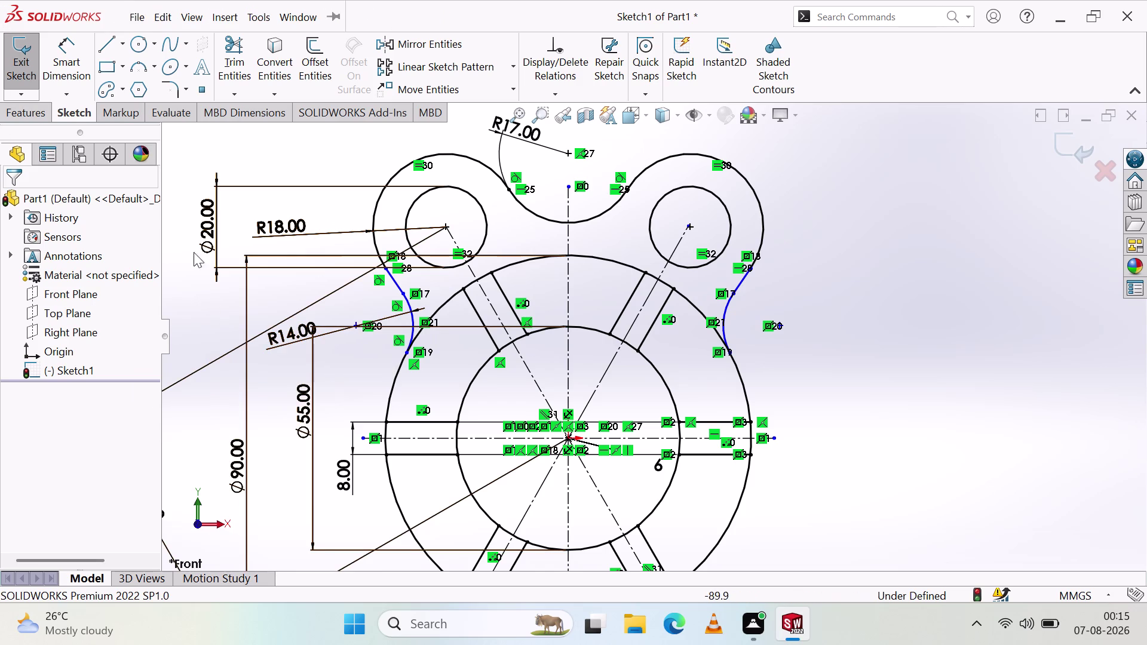
Draw a centerline from the left blend arc's upper end to the left bolt hole's edge.
click(123, 46)
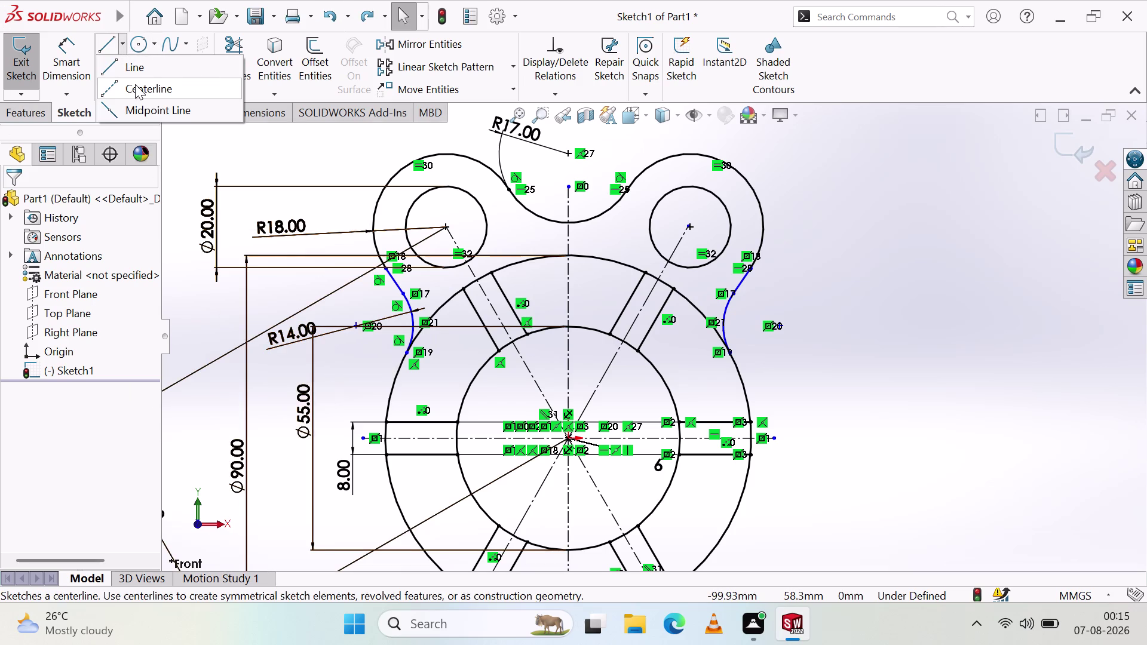
click(136, 85)
scroll(down, 3)
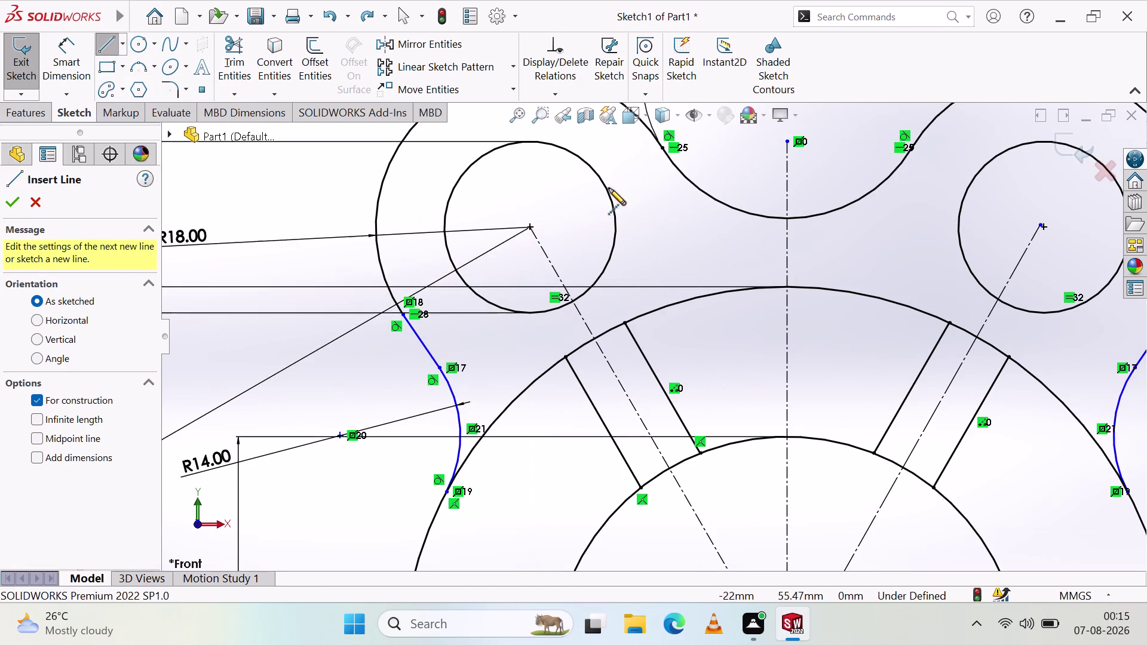
scroll(up, 3)
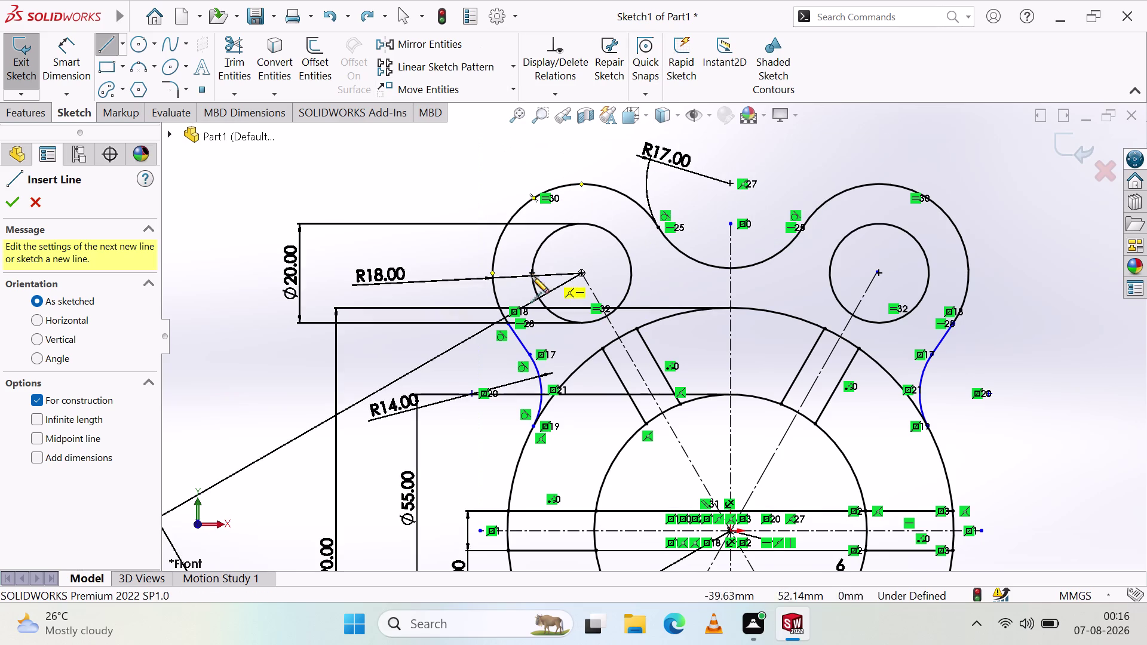
scroll(down, 3)
scroll(down, 3)
scroll(up, 3)
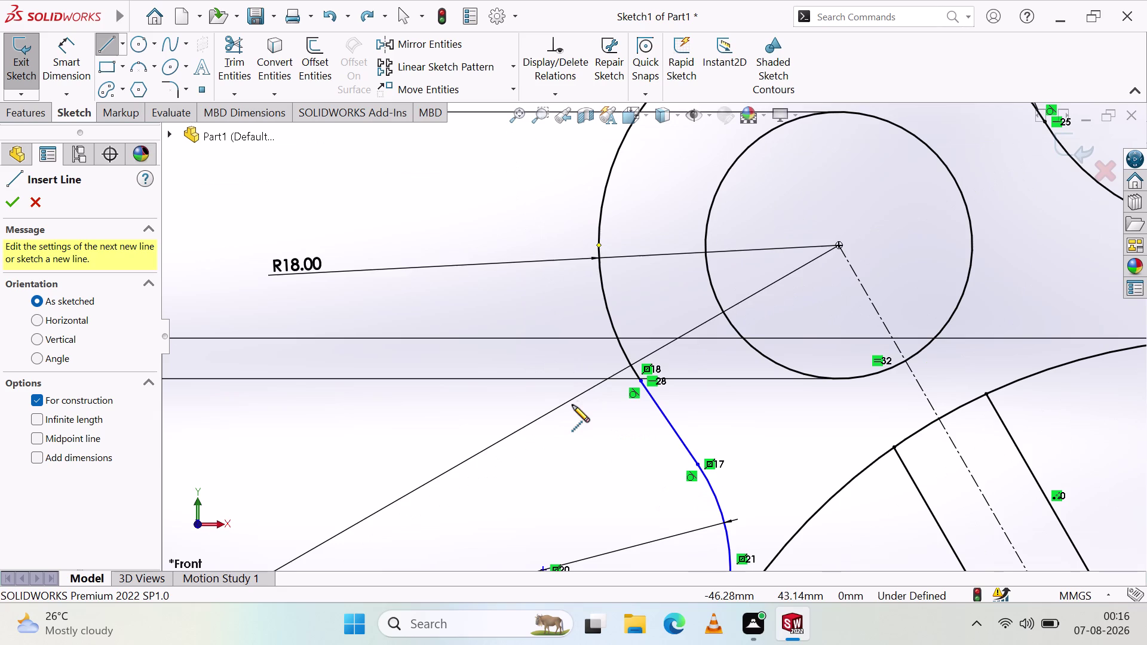
click(630, 363)
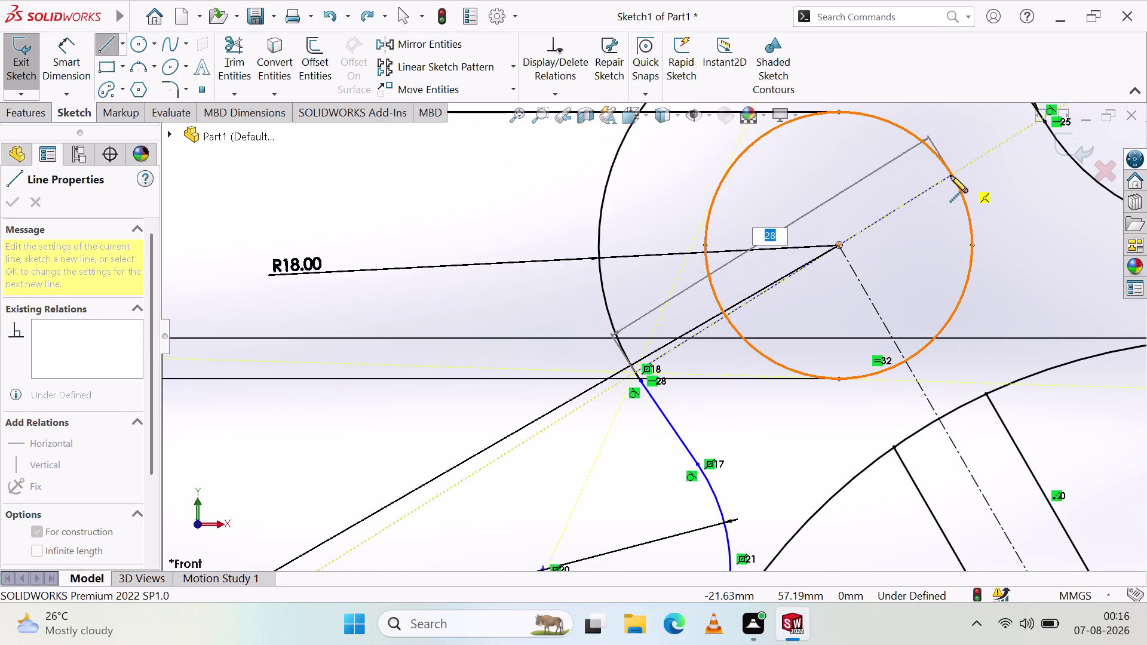
click(951, 173)
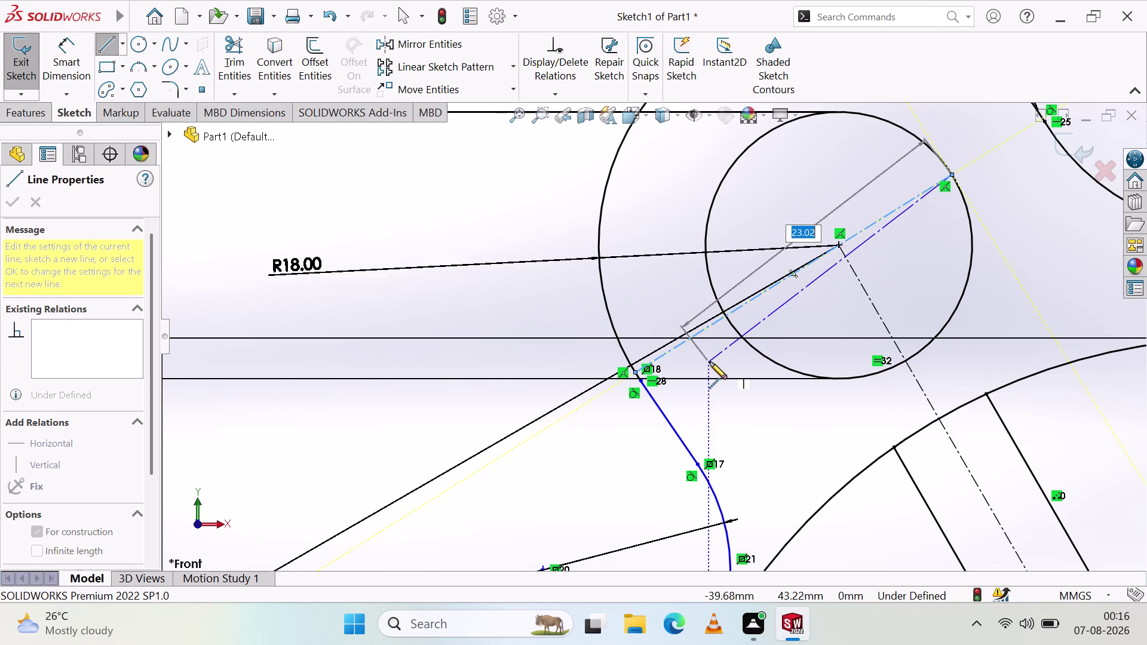
key(Escape)
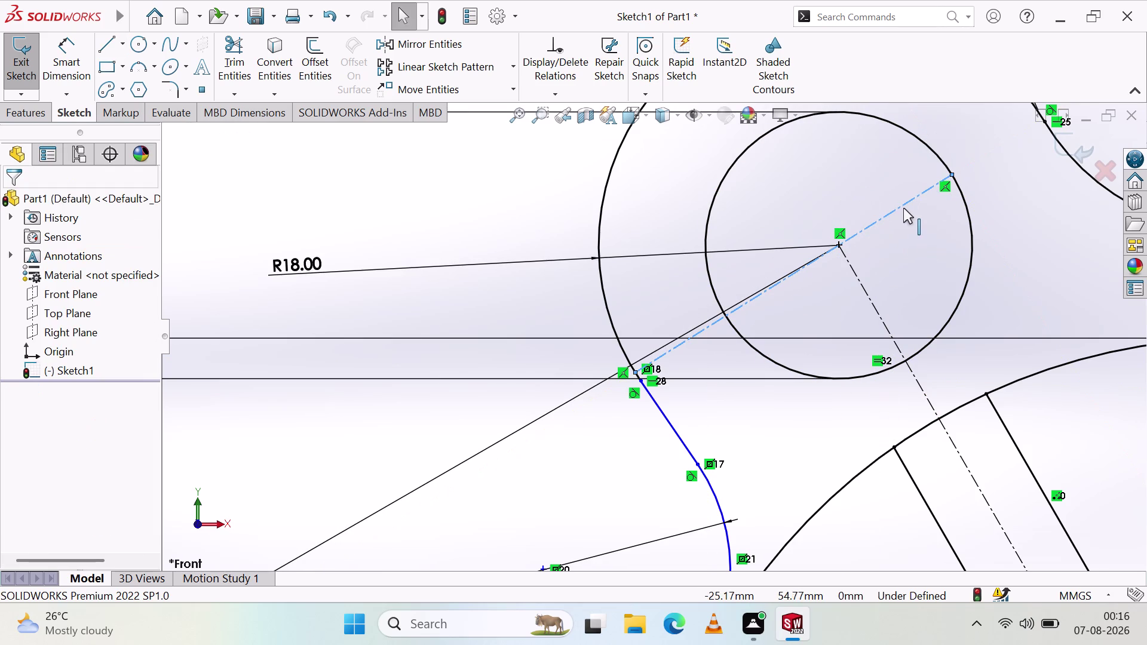
Delete the construction line just drawn through the left bolt hole.
click(902, 203)
key(Delete)
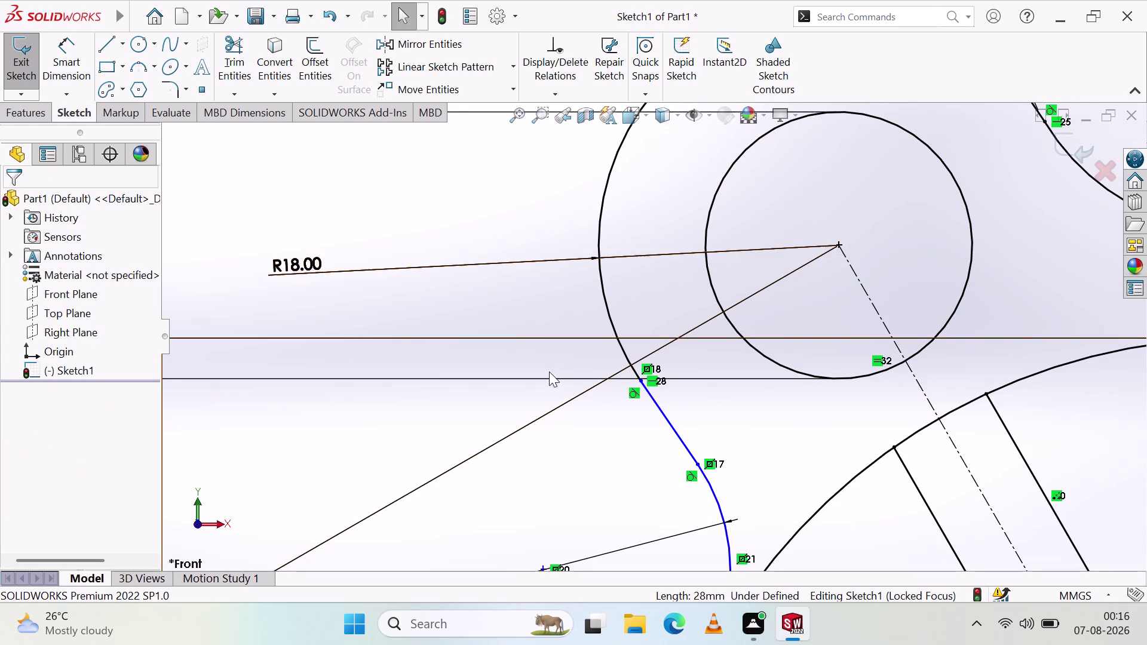
scroll(up, 3)
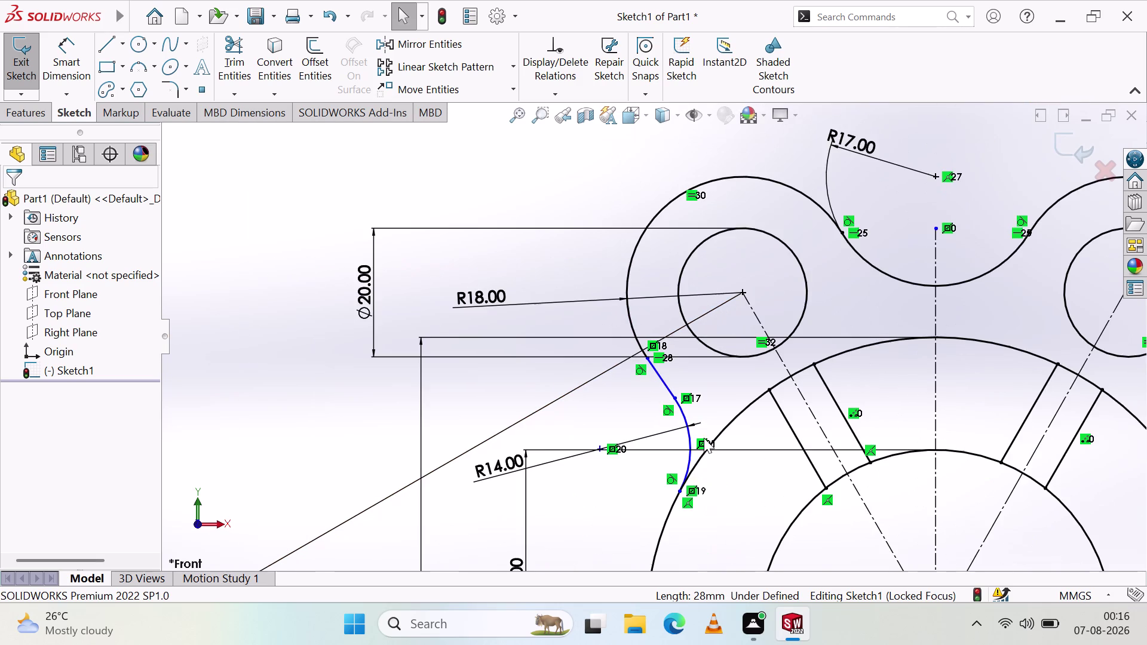
scroll(down, 3)
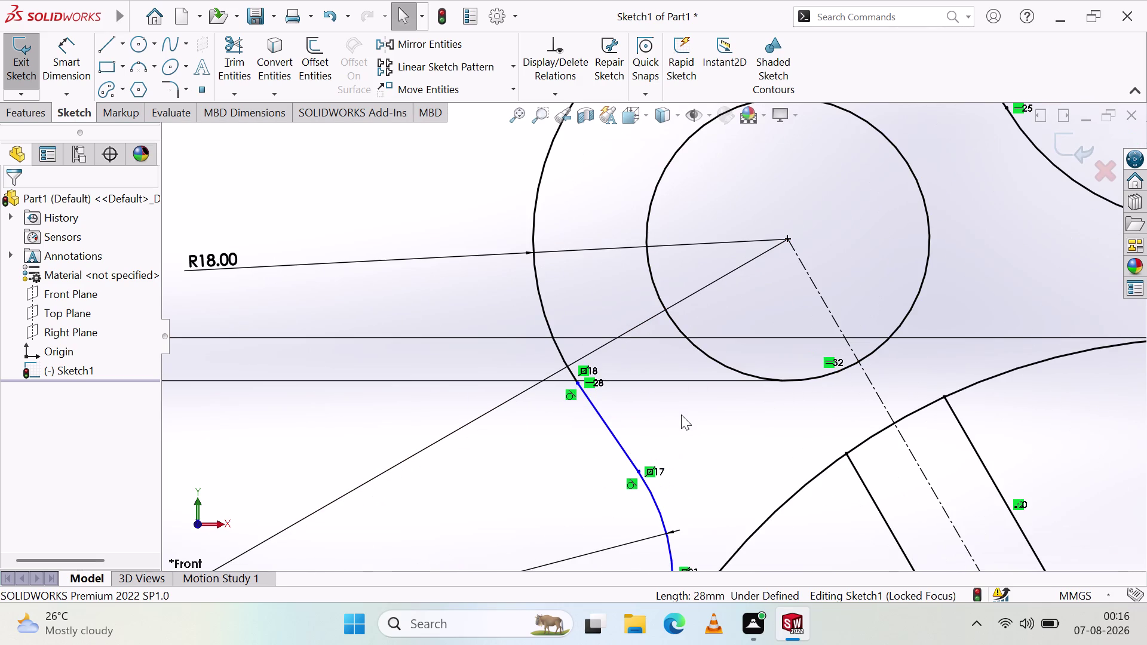
Select the blend arc and its tangent lines to check their existing tangent relation.
drag(675, 411, 419, 510)
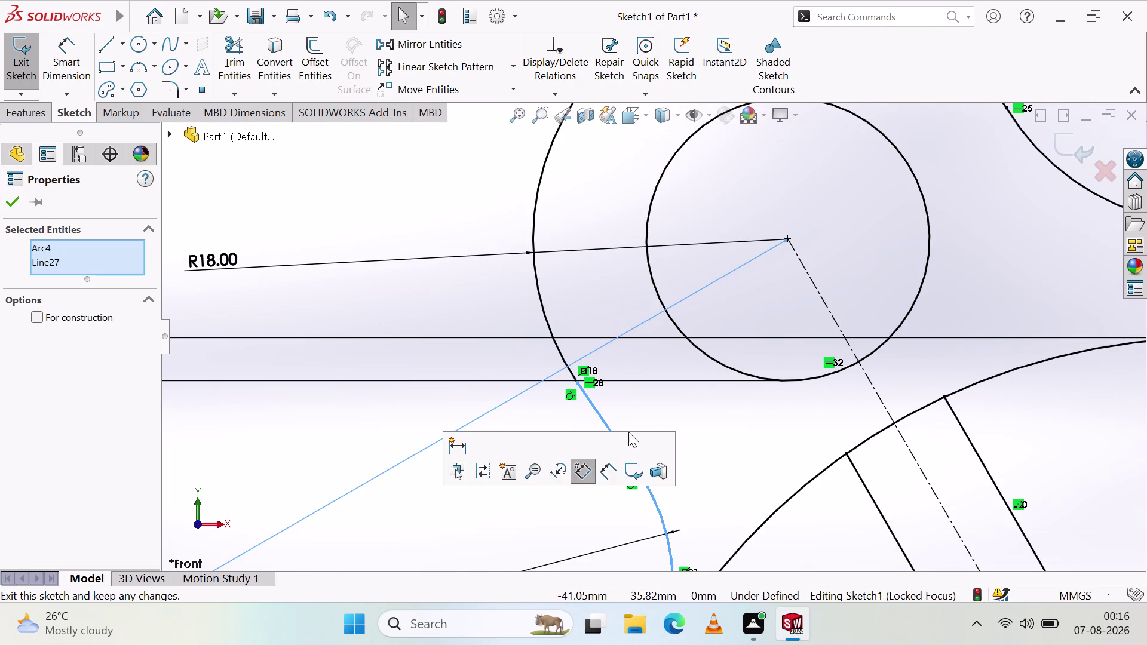
scroll(up, 3)
right_click(582, 402)
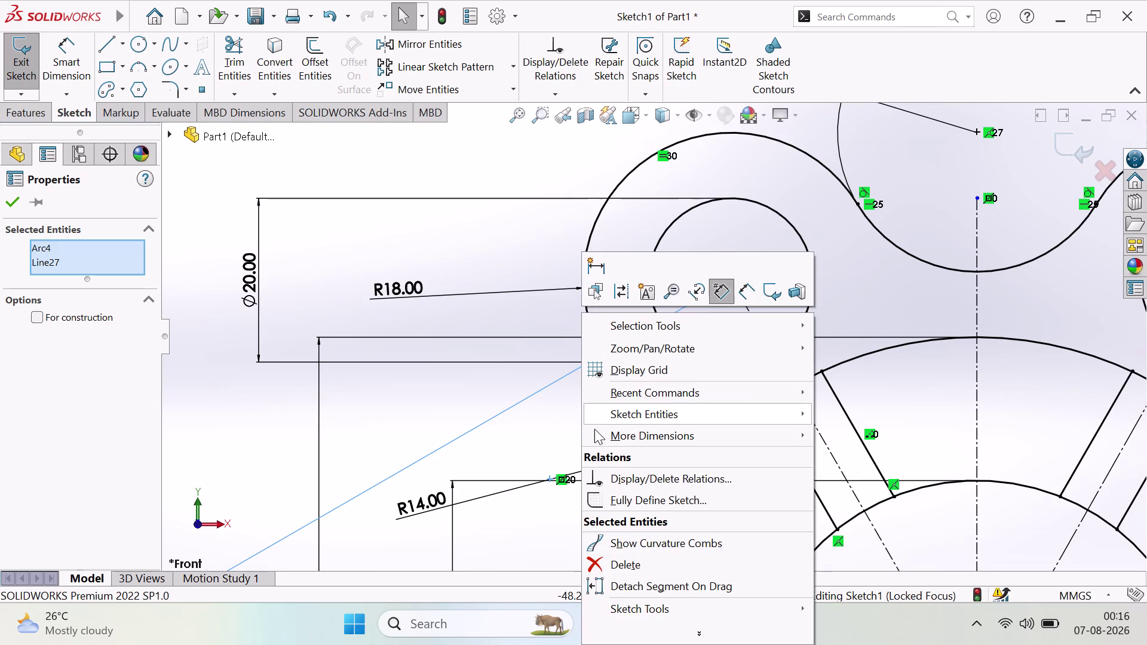
click(453, 369)
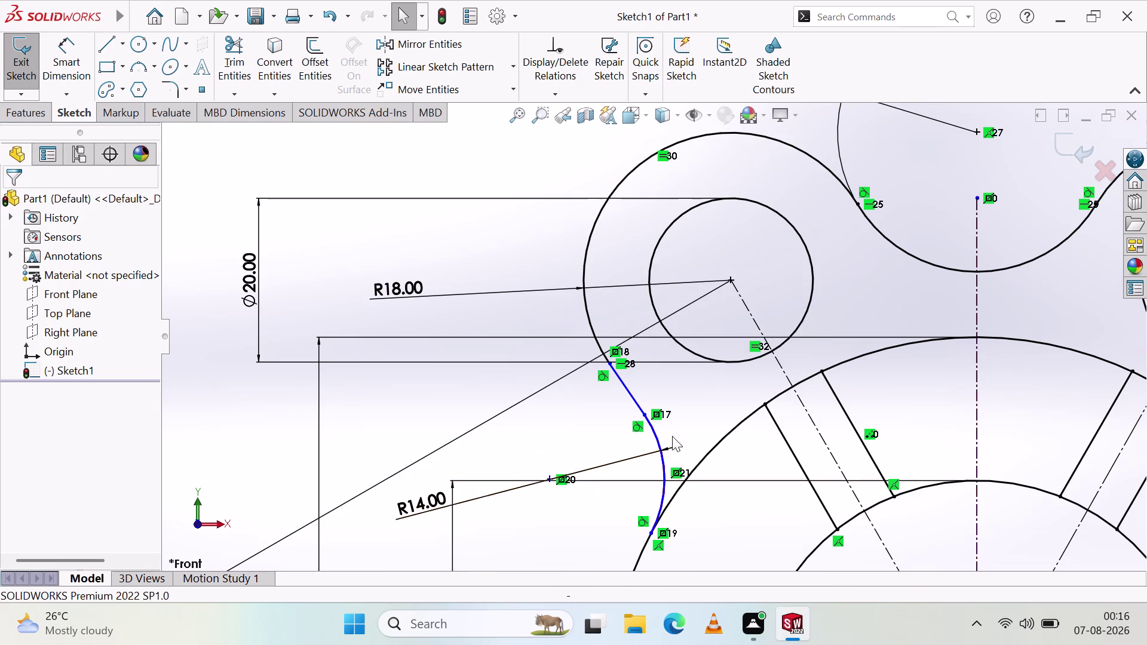
click(634, 401)
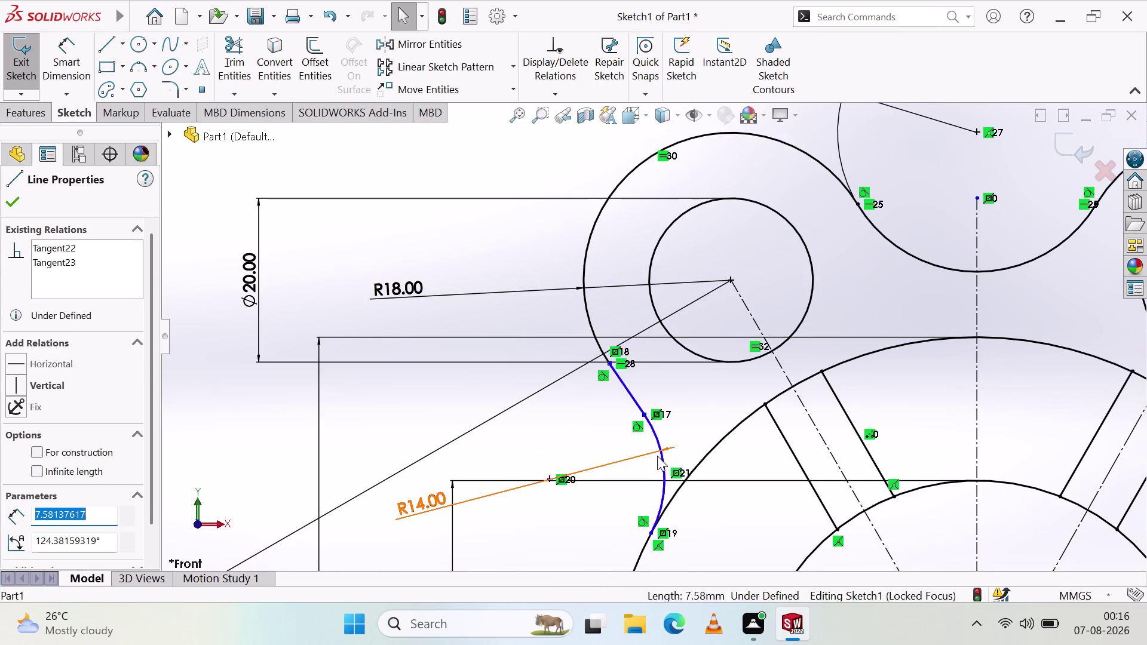
click(661, 465)
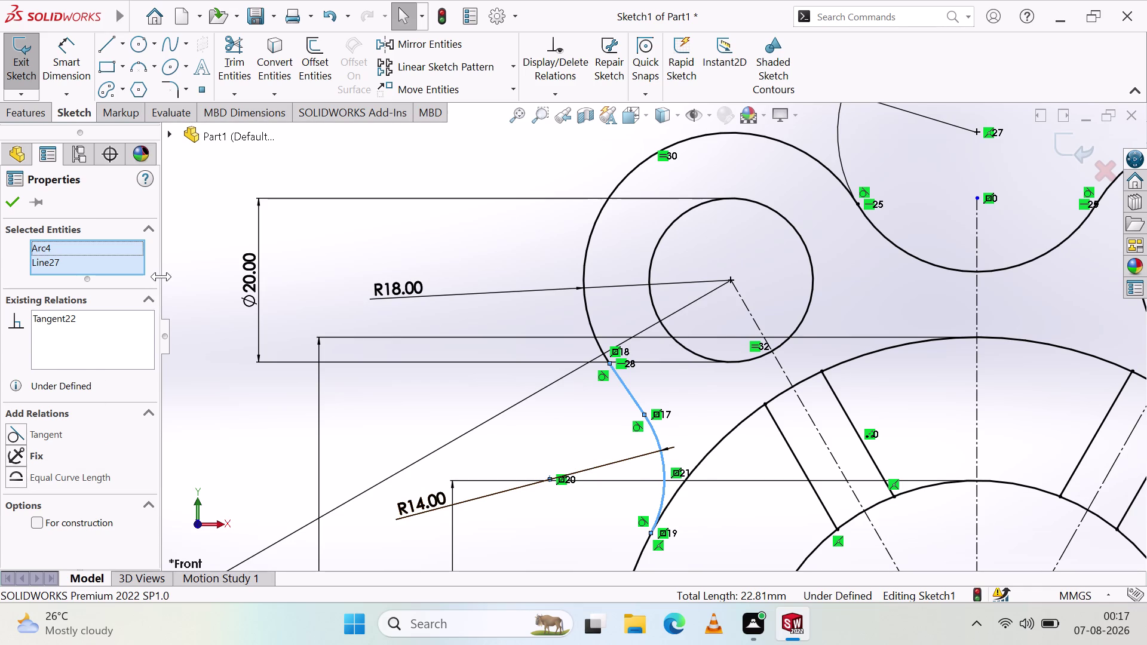
key(Escape)
key(Escape)
key(Escape)
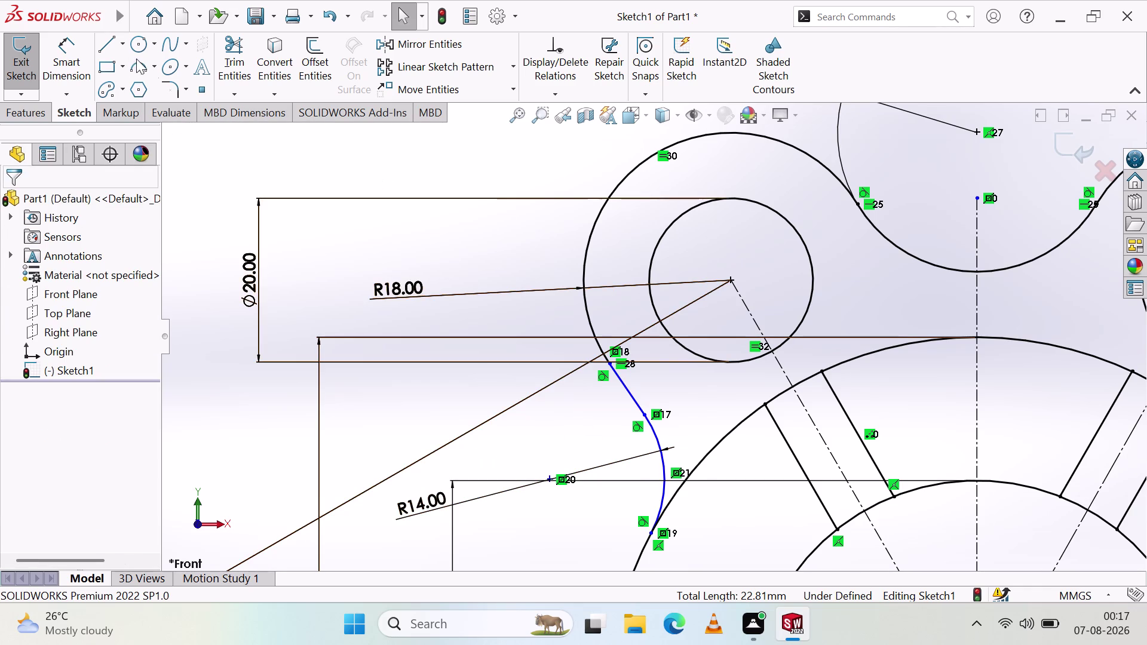
click(123, 46)
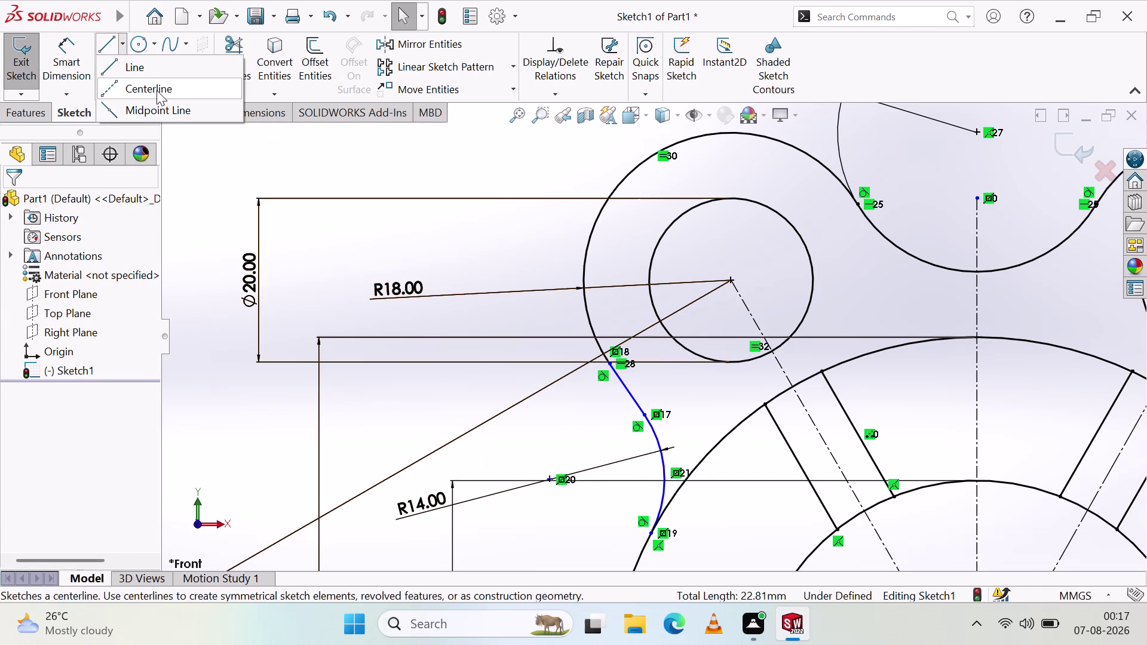
Draw a centerline from the left boss centre to where the two outer arcs meet.
click(157, 91)
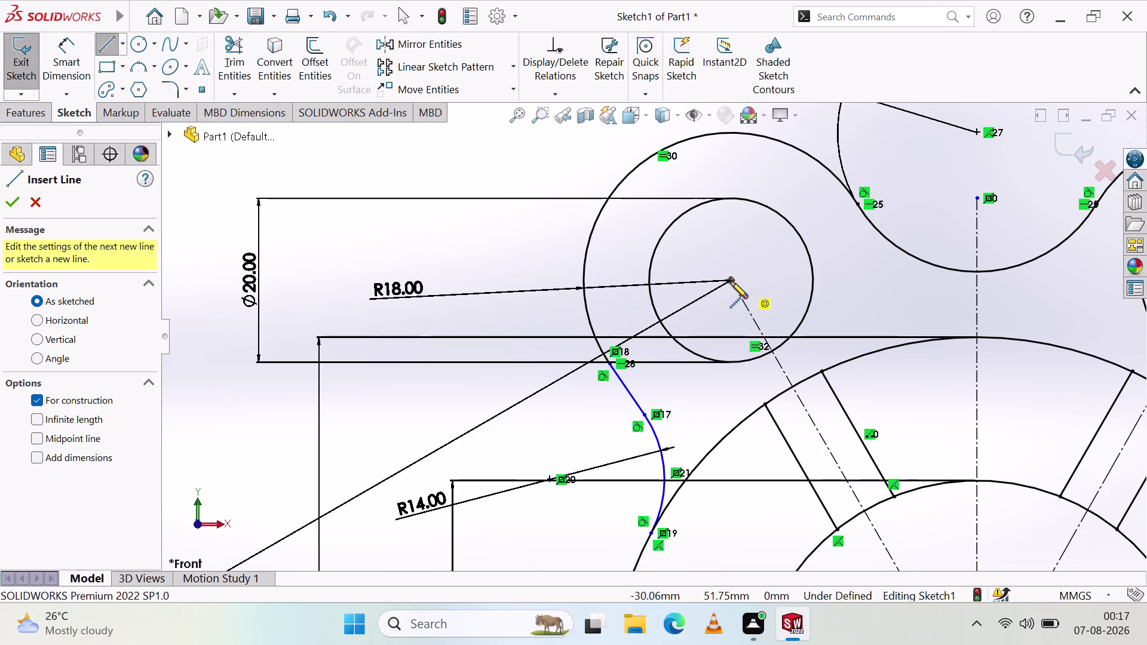
click(731, 281)
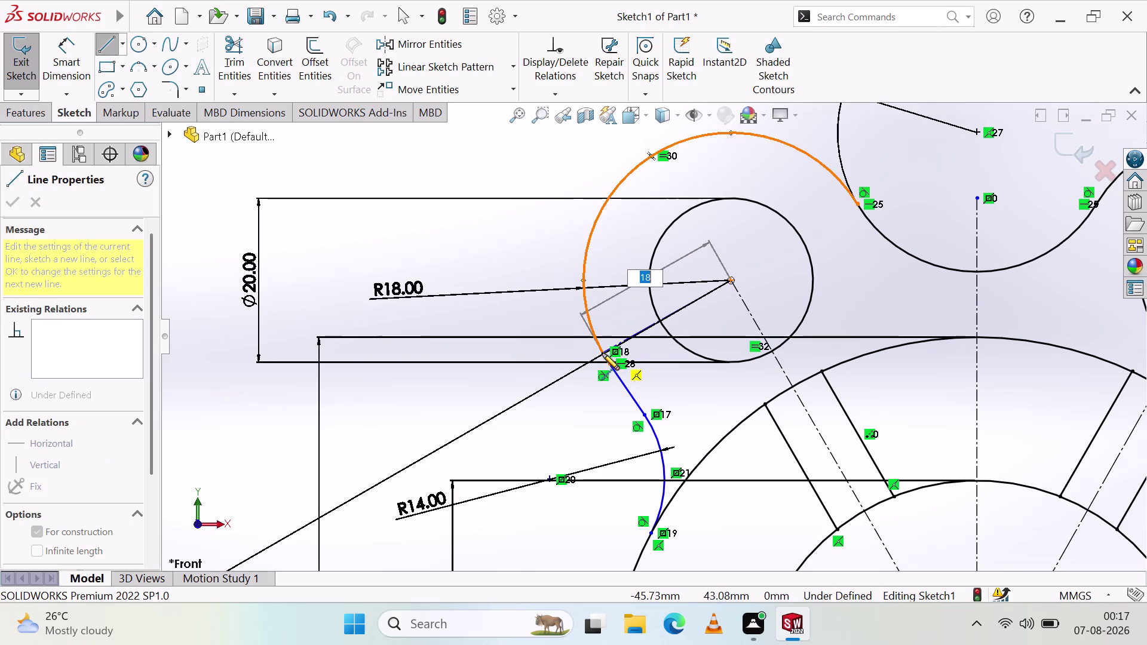
click(857, 204)
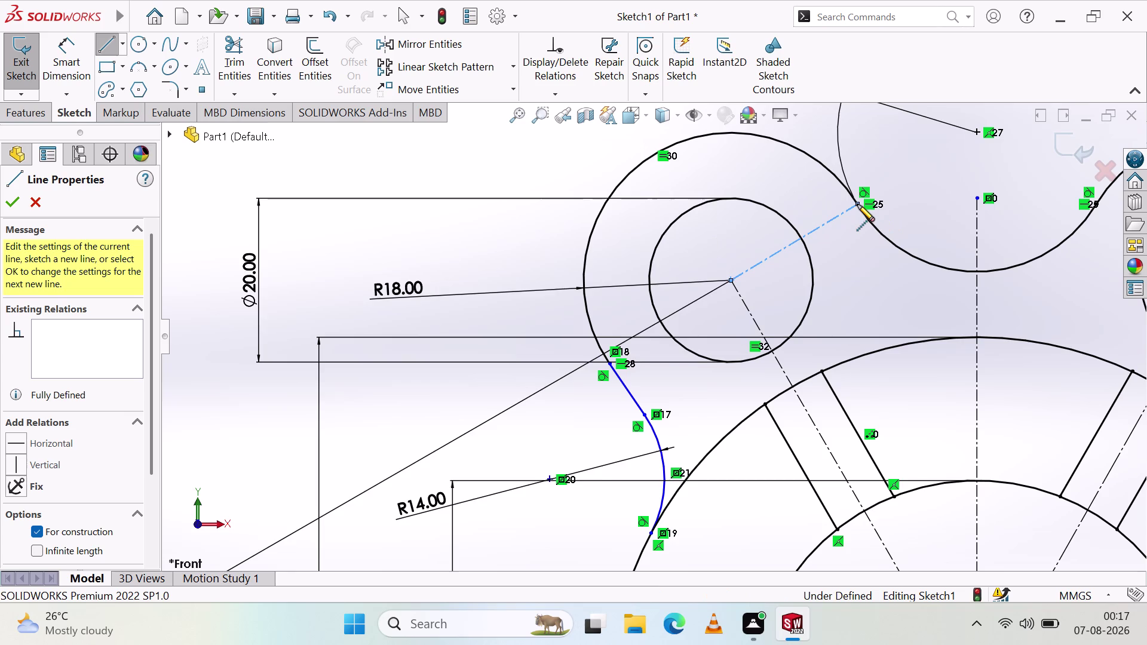
key(Escape)
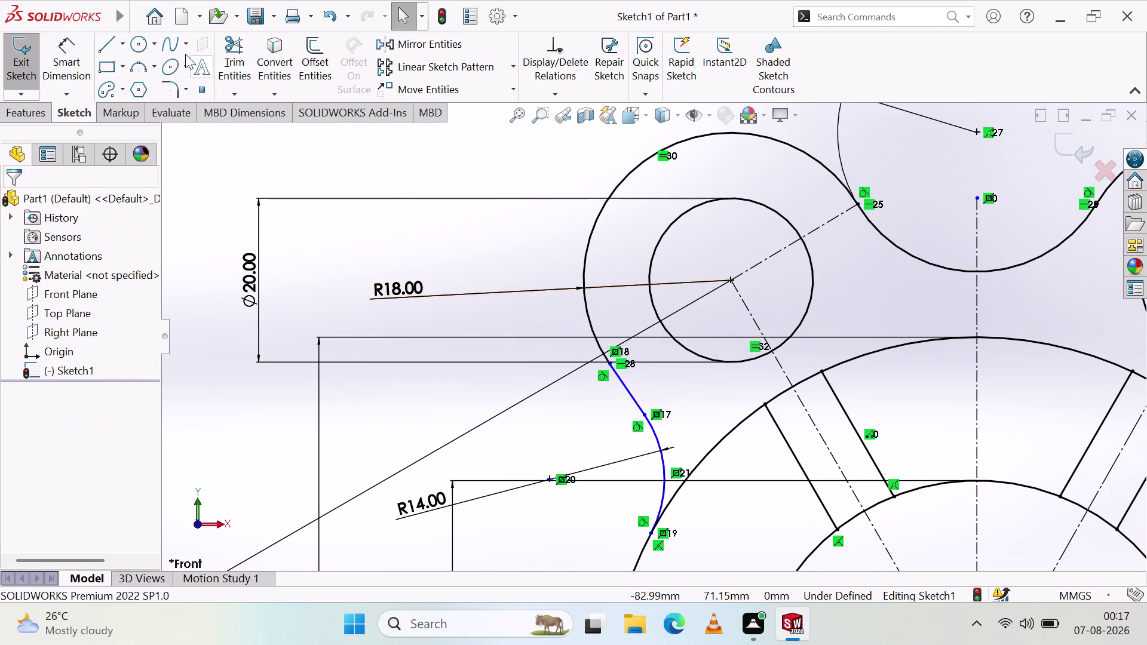
Draw a second centerline from the boss centre down-left to the outer R18 arc.
click(119, 45)
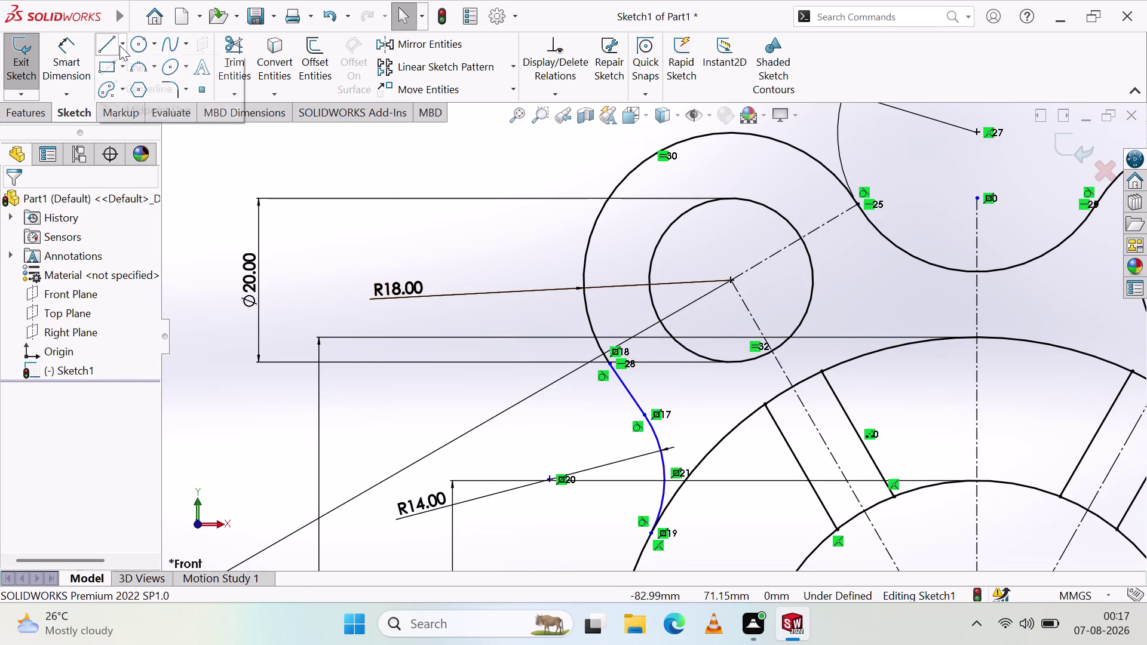
click(132, 91)
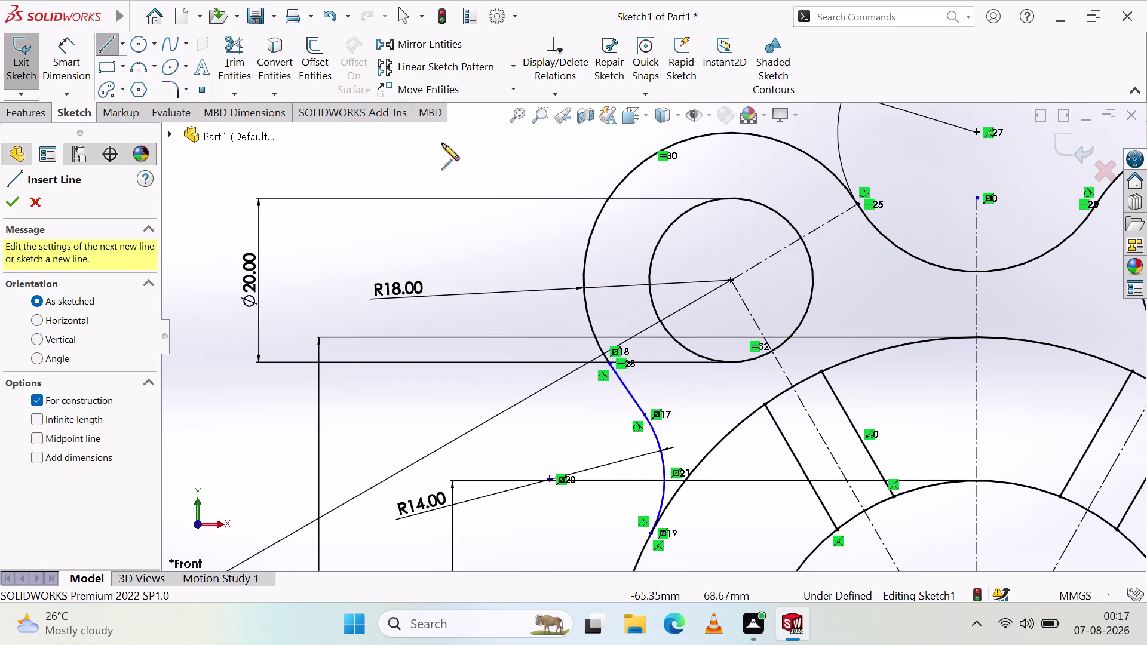
click(731, 279)
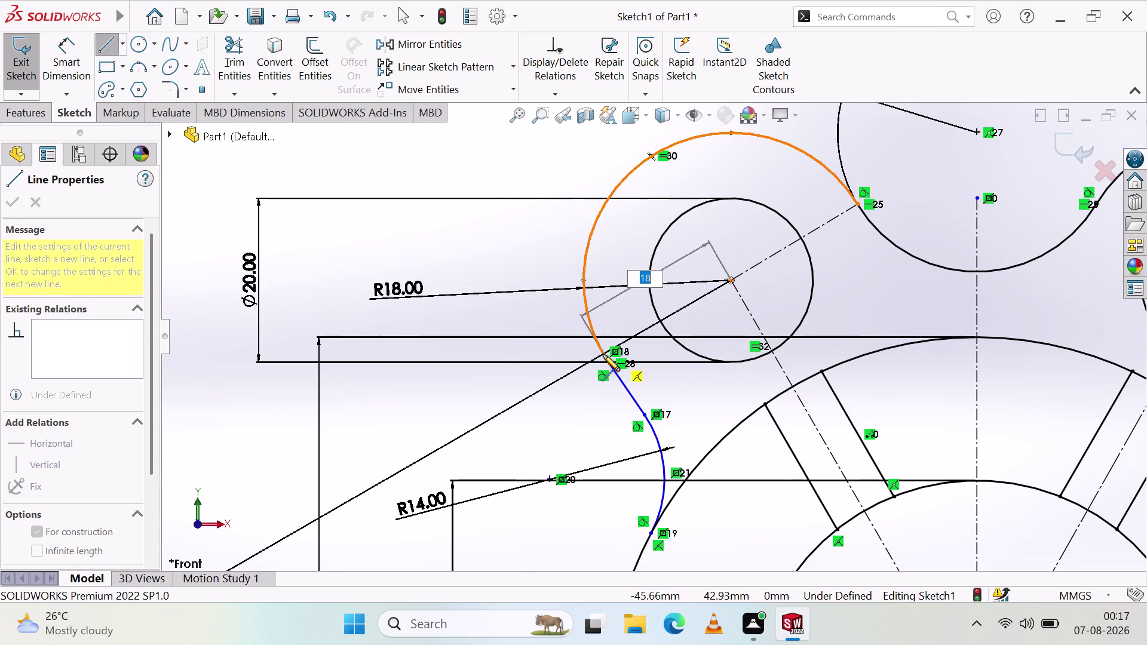
scroll(up, 3)
scroll(up, 3)
scroll(down, 3)
scroll(down, 3)
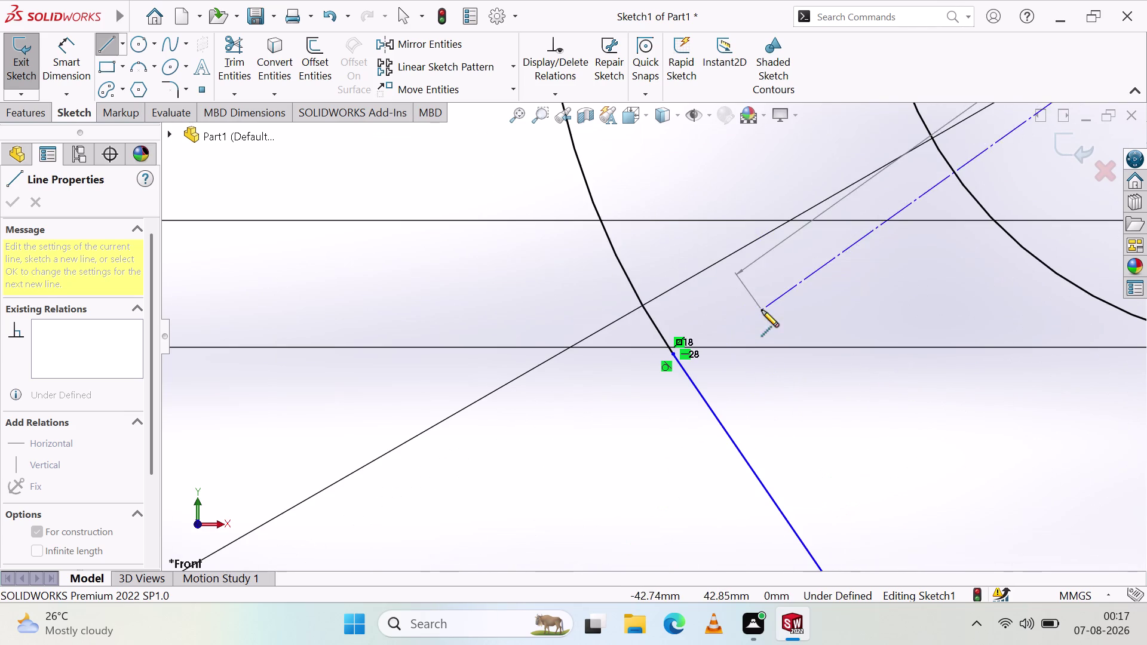
click(642, 305)
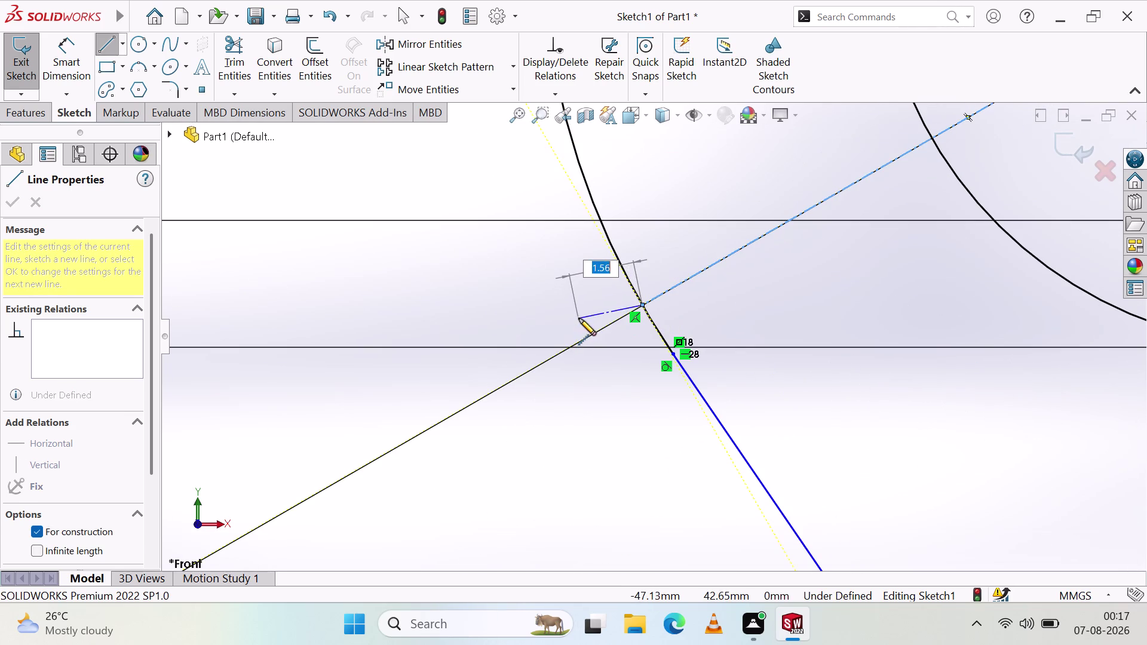
key(Escape)
click(581, 287)
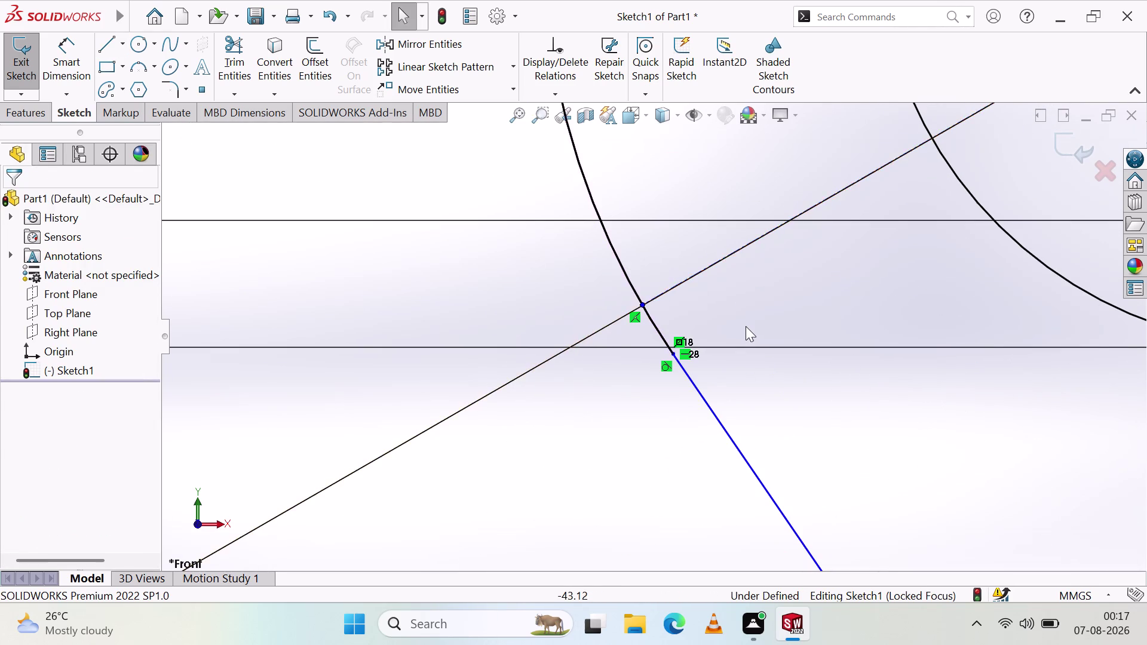
scroll(up, 3)
scroll(up, 3)
scroll(up, 3)
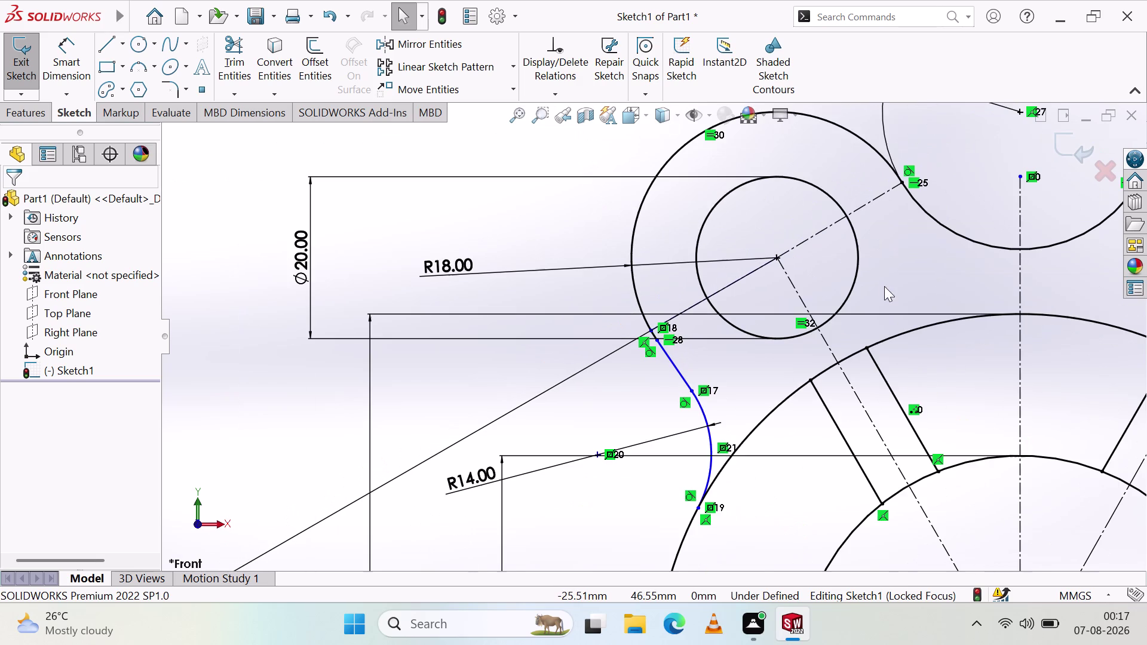
Select the down-left construction line and review its relations in Line Properties.
scroll(up, 3)
scroll(down, 3)
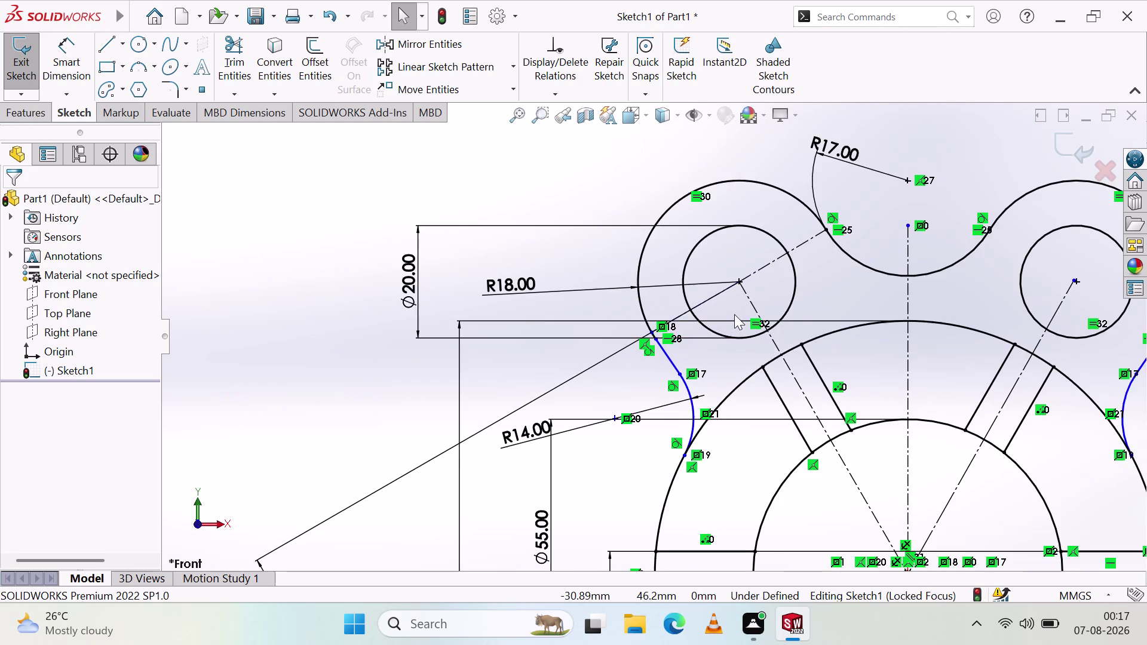
scroll(down, 3)
scroll(down, 3)
scroll(up, 3)
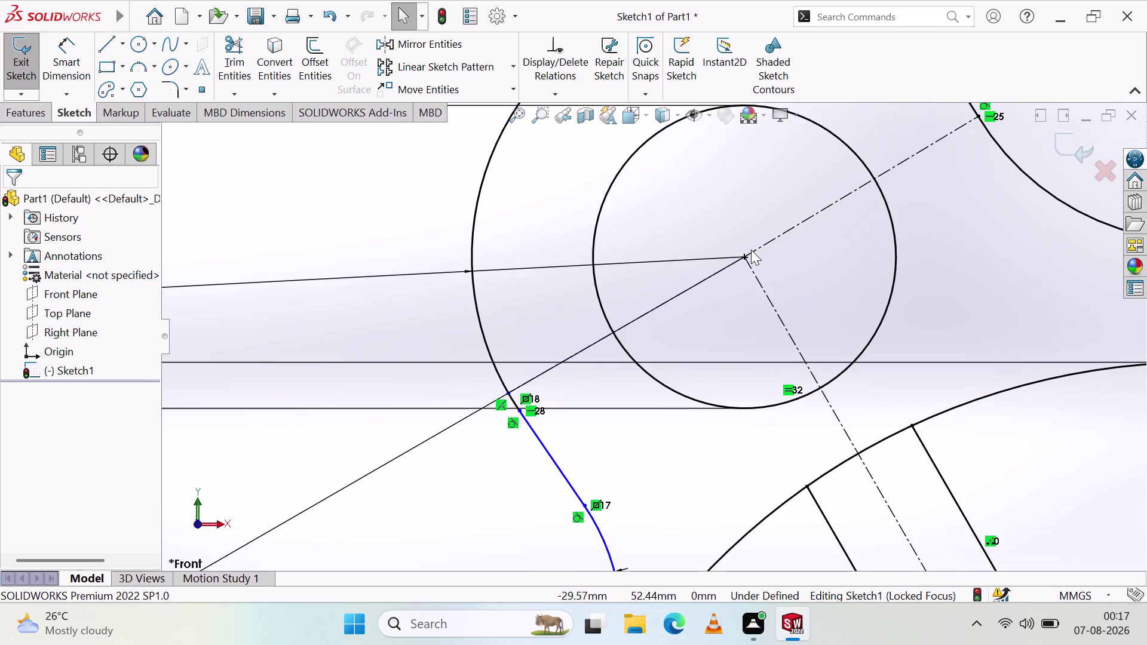
click(583, 347)
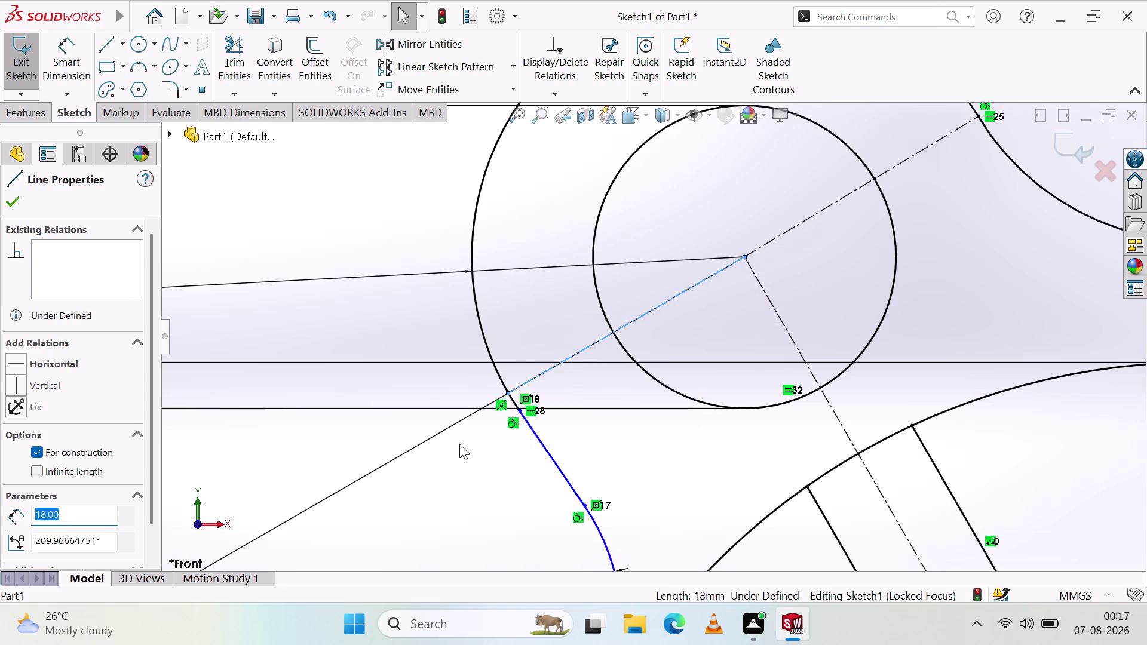
scroll(up, 3)
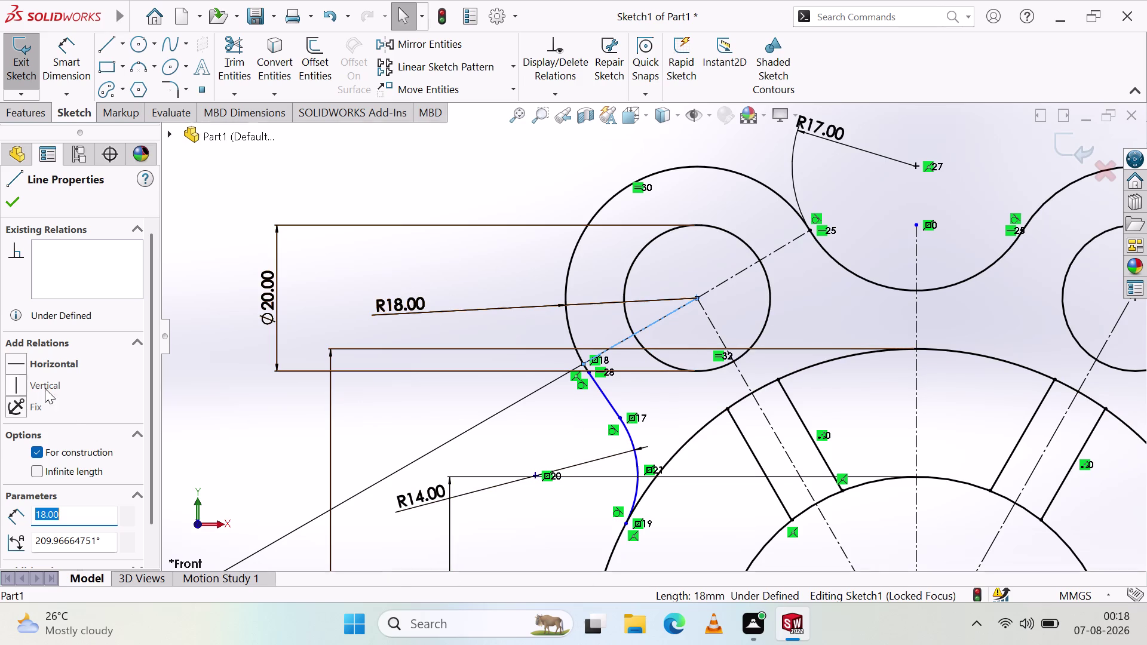
click(62, 265)
click(10, 203)
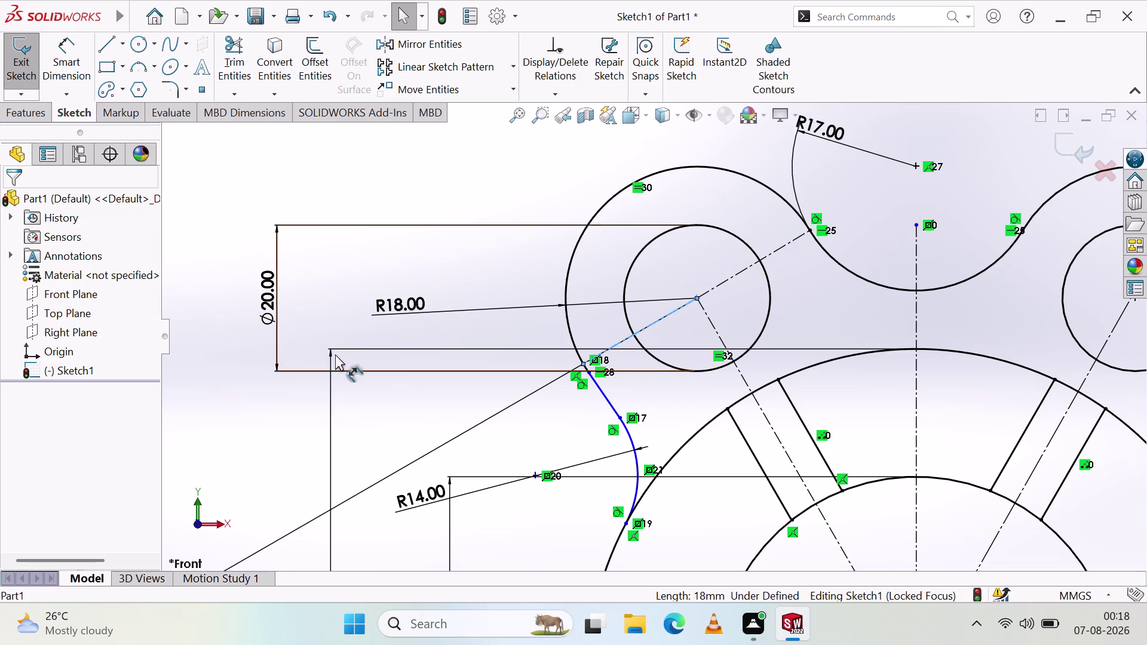
Select Line27, the hole-centre construction line toward the upper arc, and Point83.
scroll(up, 3)
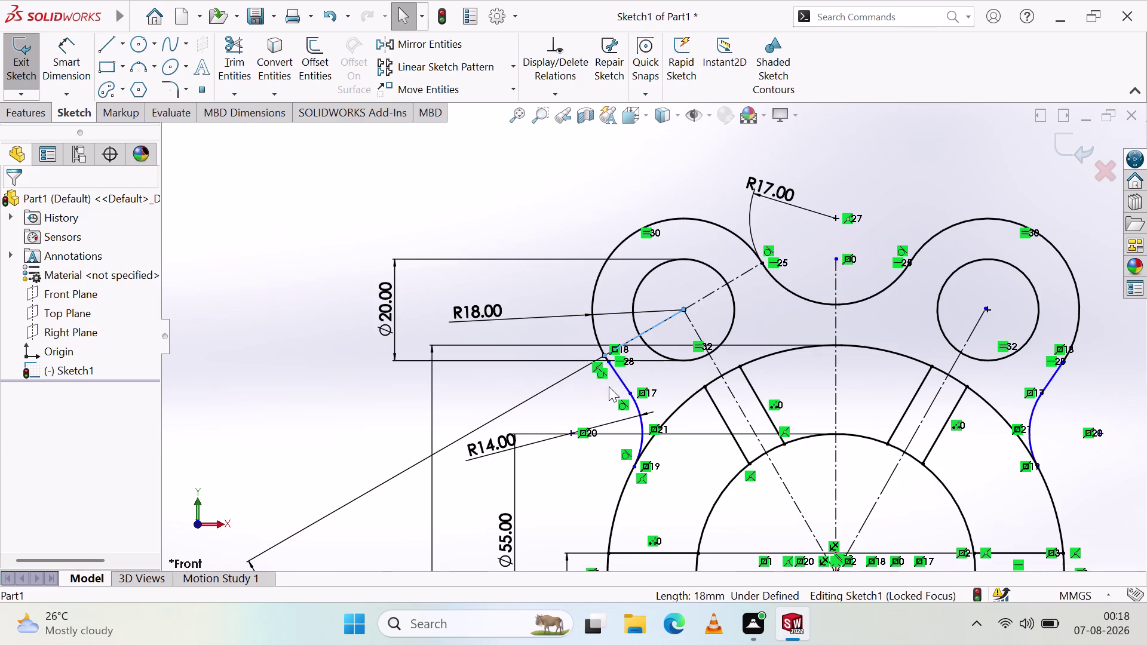
scroll(down, 3)
scroll(up, 3)
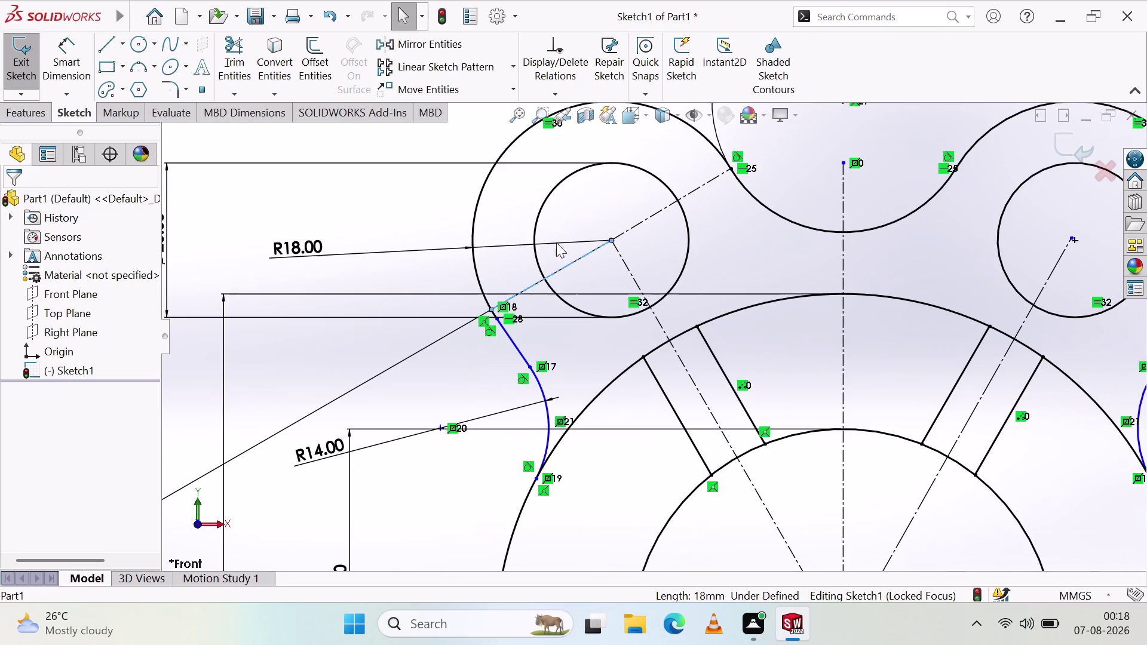
click(537, 280)
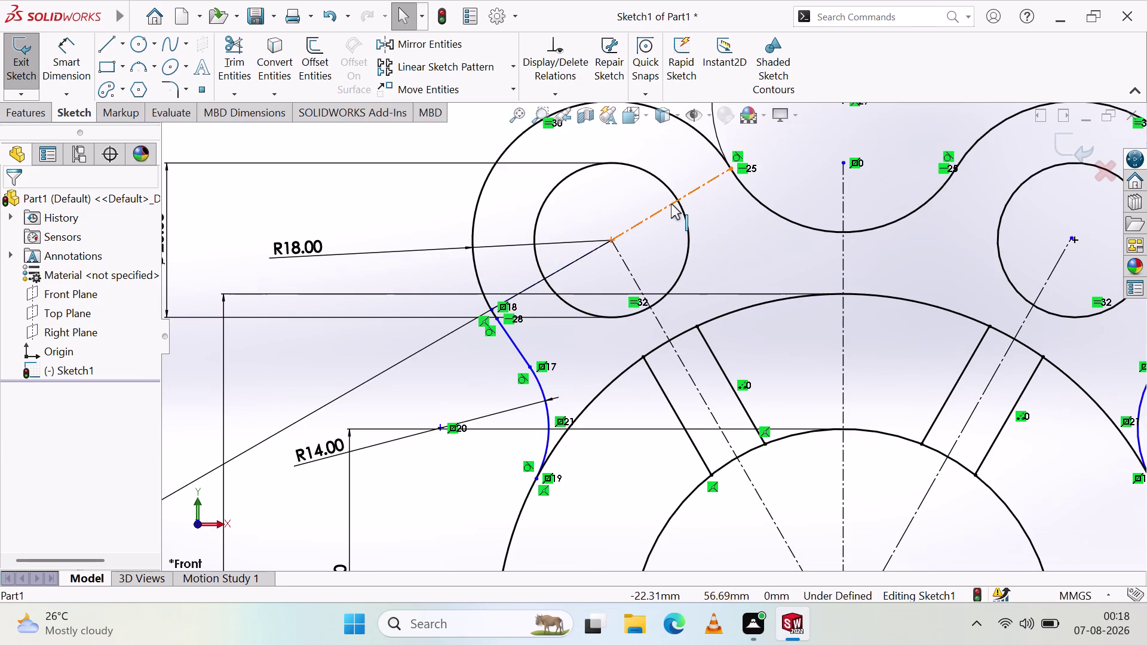
click(671, 202)
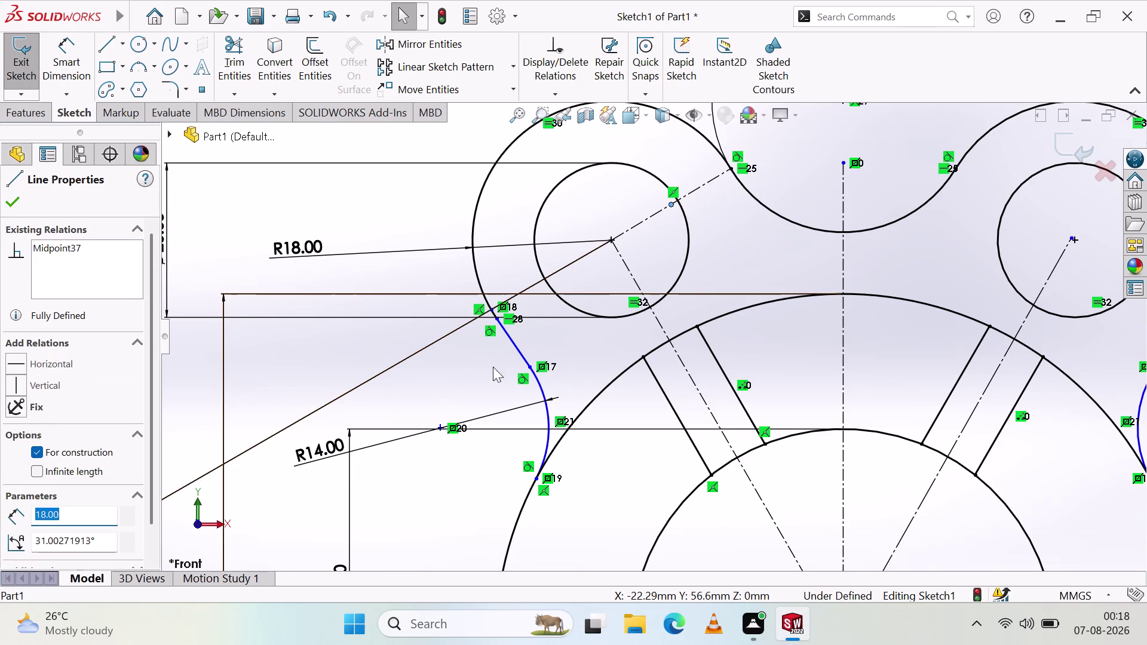
click(516, 350)
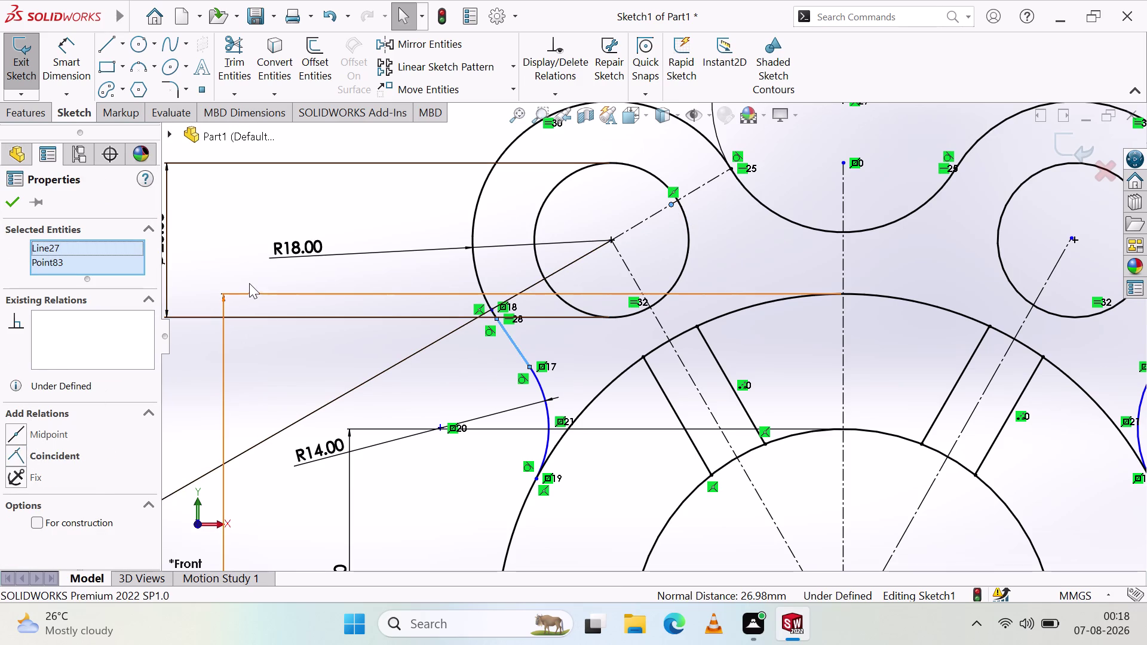
Dismiss the context menu for the selected line and point, clearing the extra point.
right_click(395, 195)
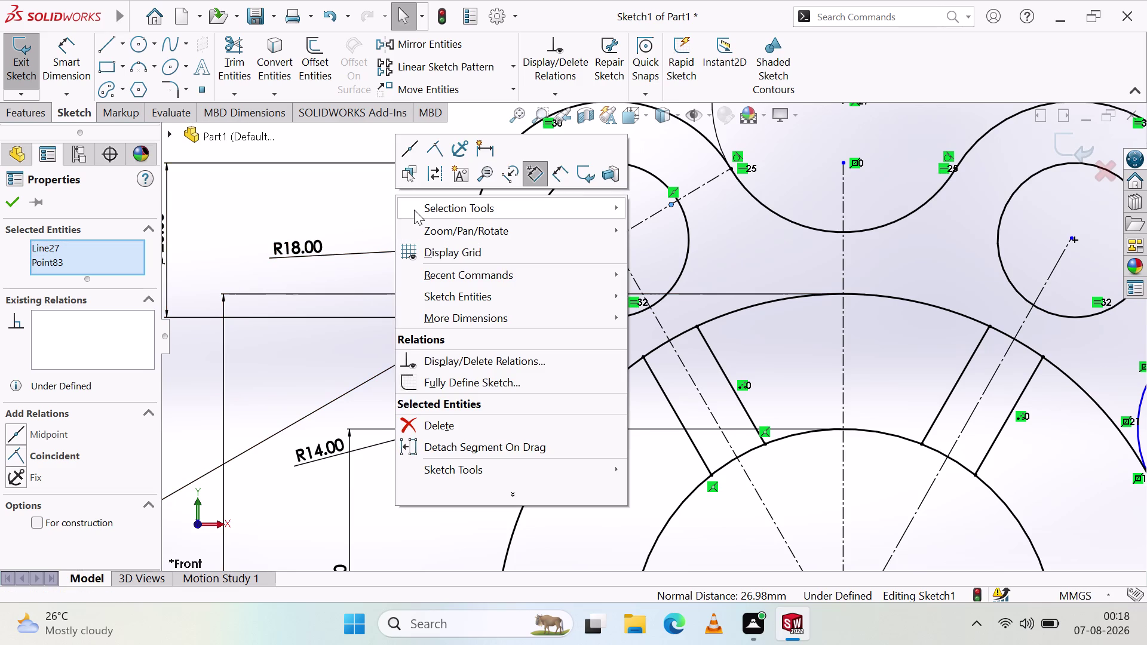
key(Escape)
key(Escape)
key(Escape)
key(Escape)
key(Escape)
key(Escape)
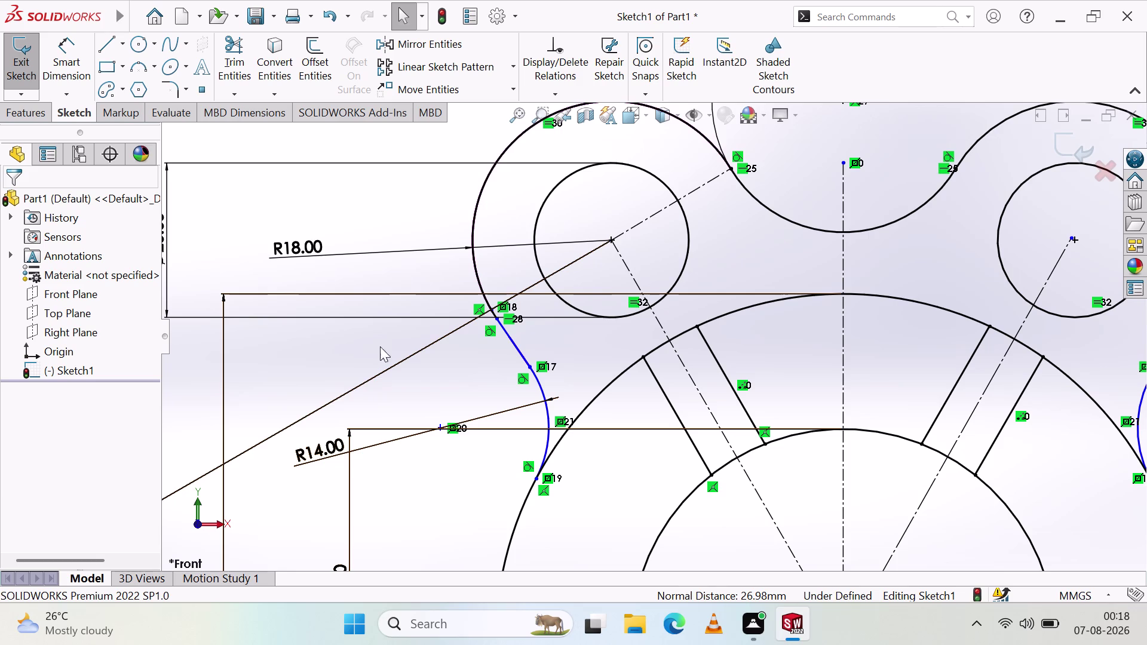
Zoom in and out to review the left blend arc, bolt holes and construction lines.
scroll(up, 3)
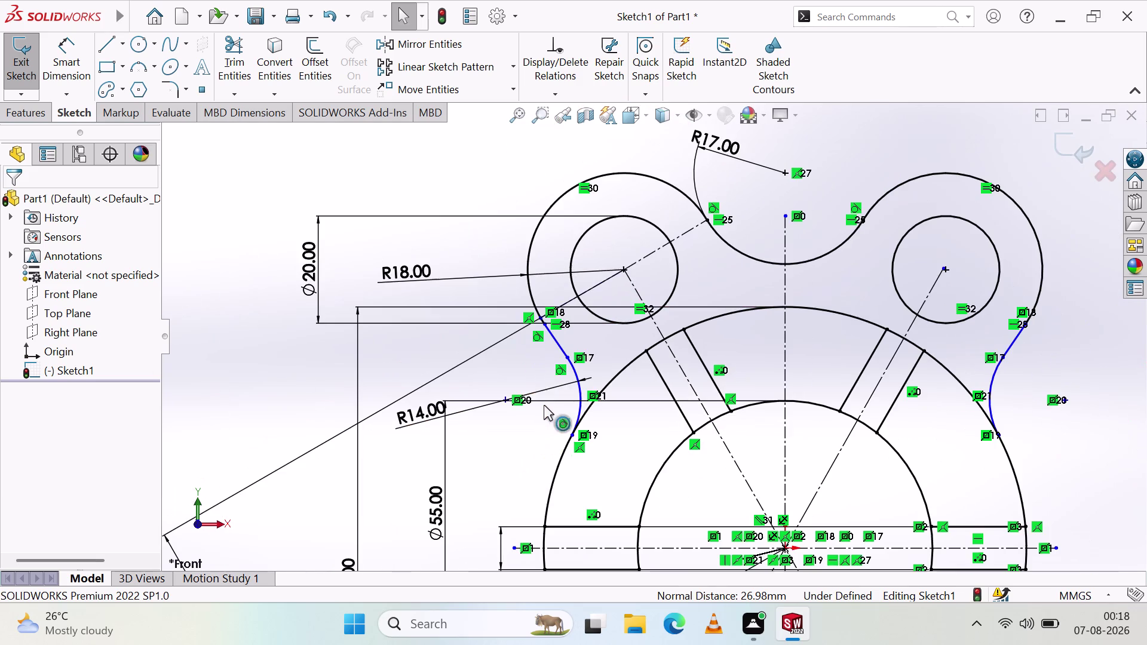
scroll(down, 3)
scroll(up, 3)
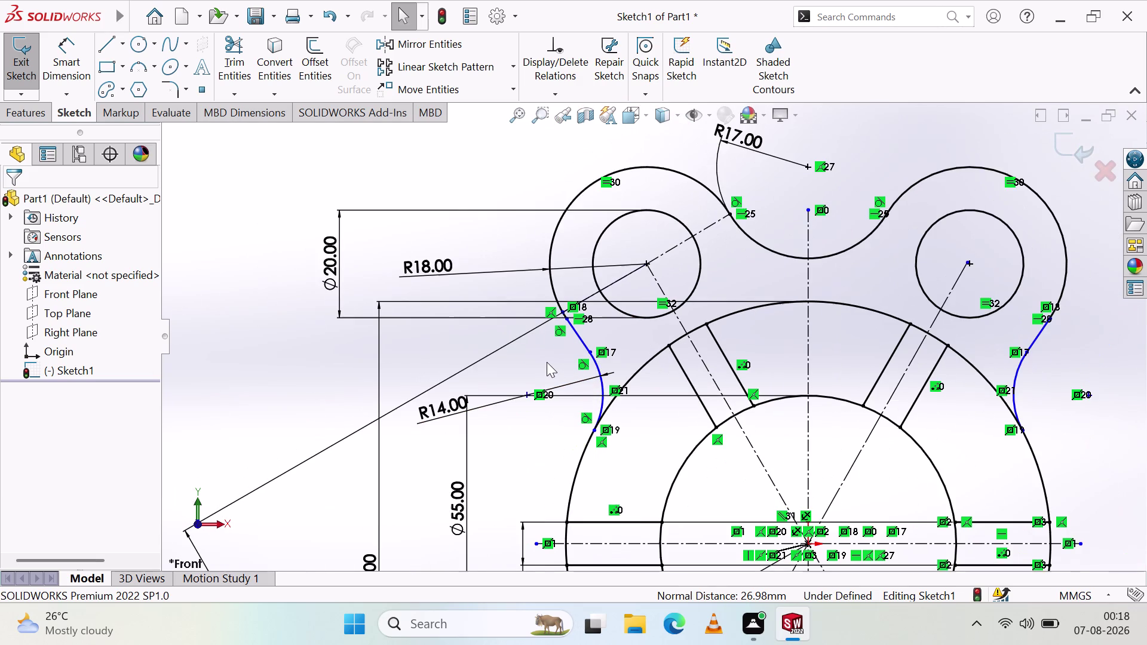
scroll(up, 3)
scroll(down, 3)
scroll(down, 3)
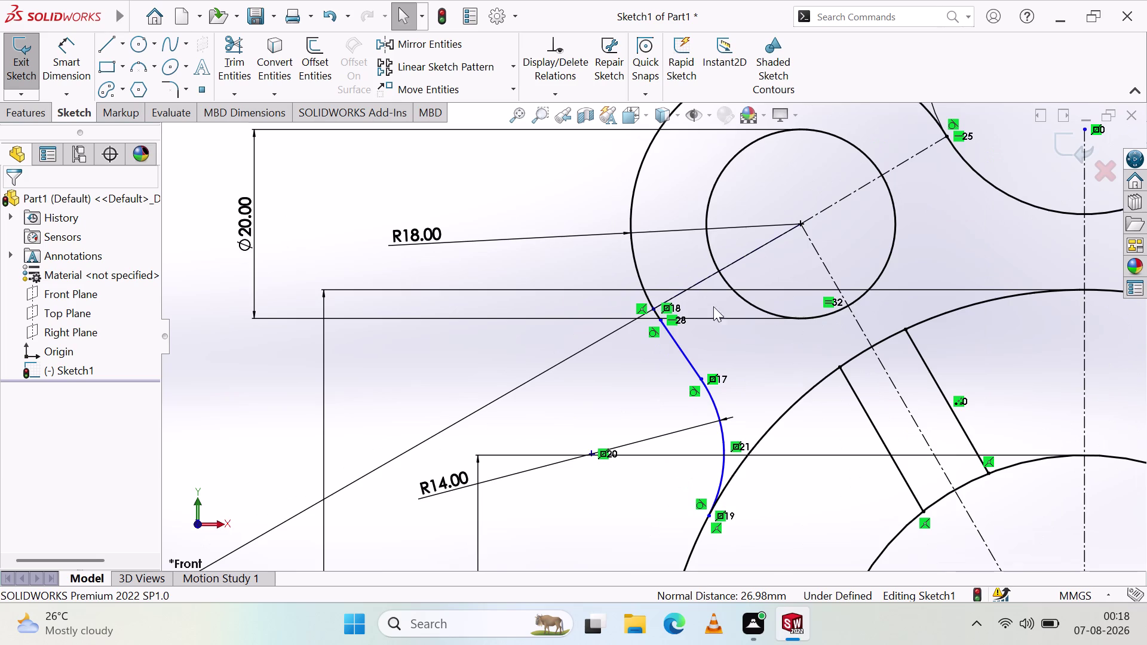
scroll(up, 3)
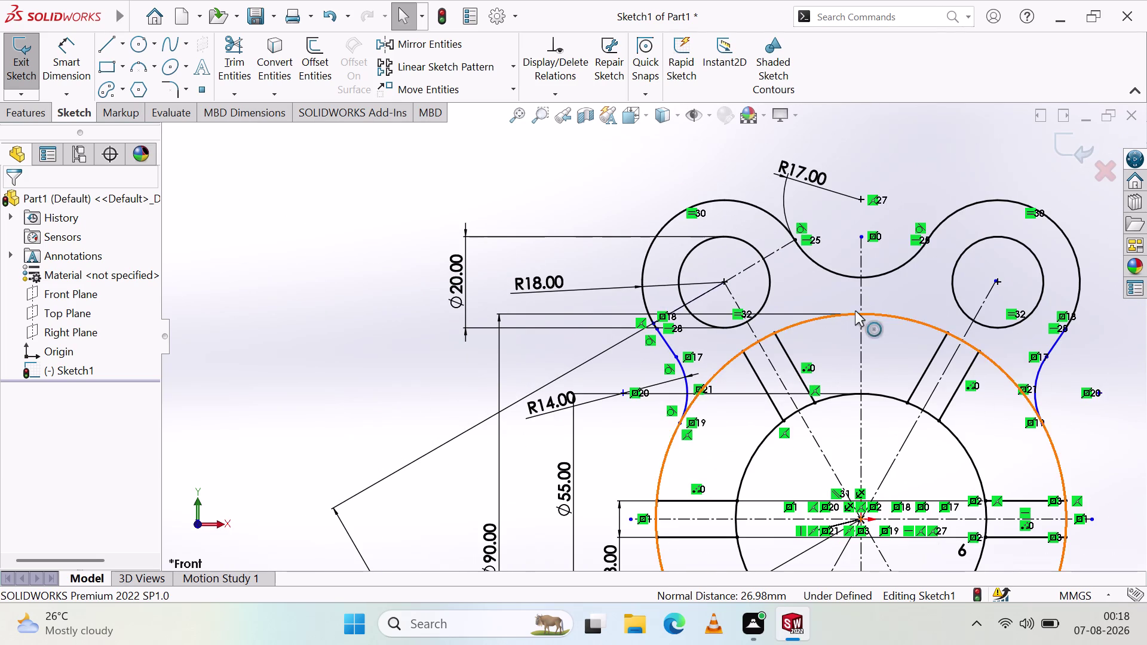
scroll(down, 3)
scroll(up, 3)
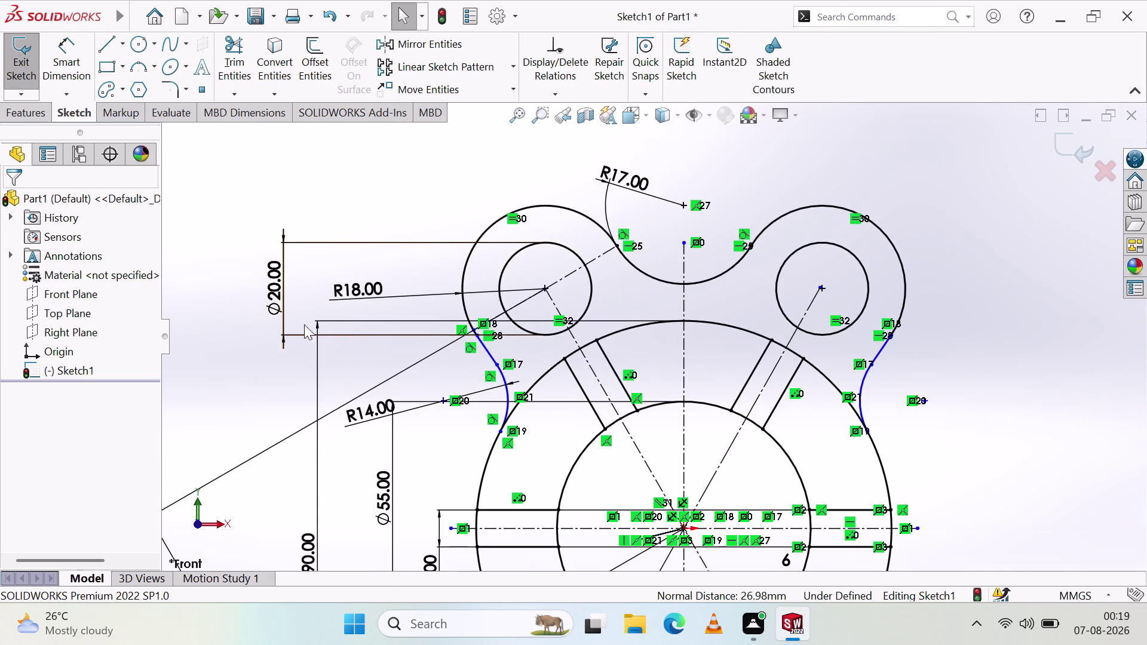
scroll(down, 3)
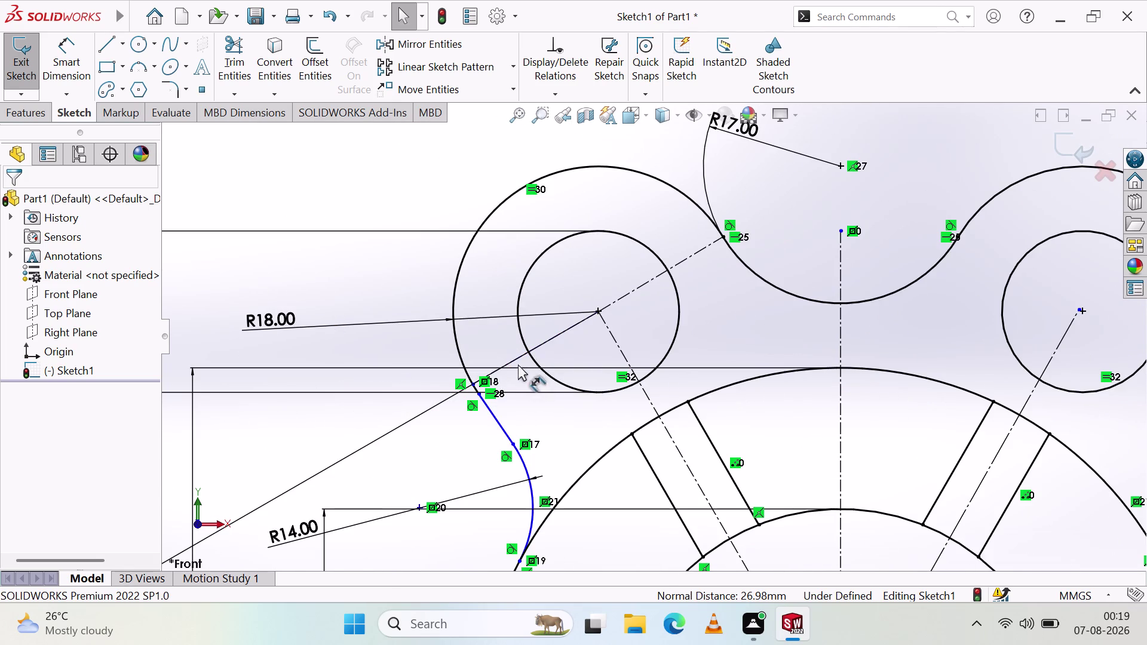
click(518, 356)
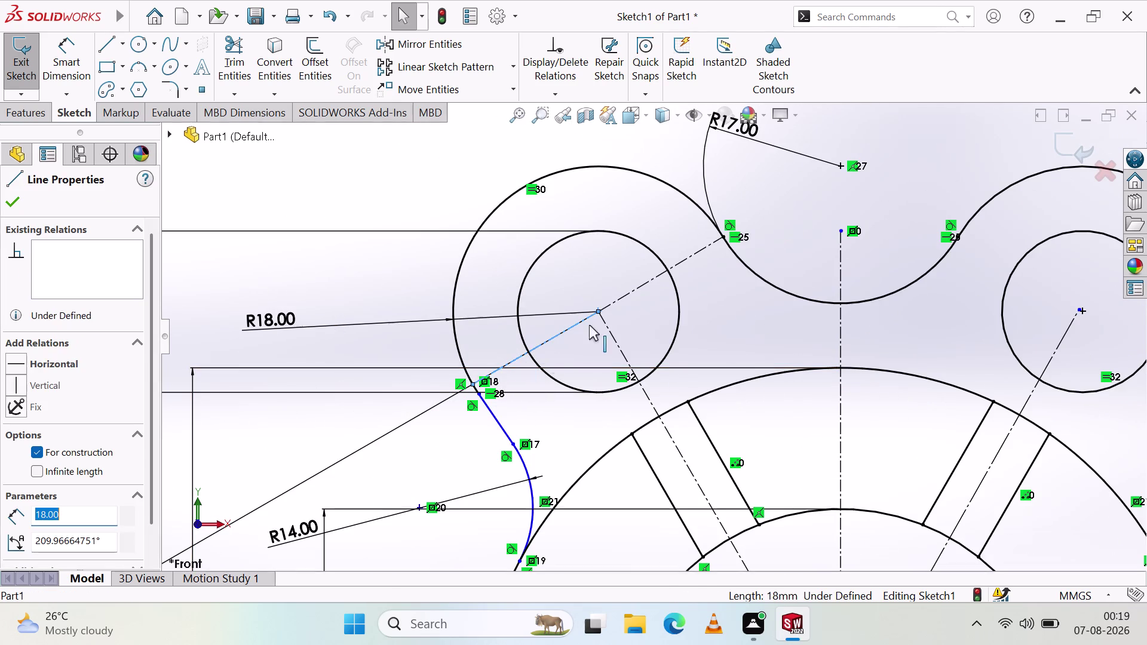
click(640, 286)
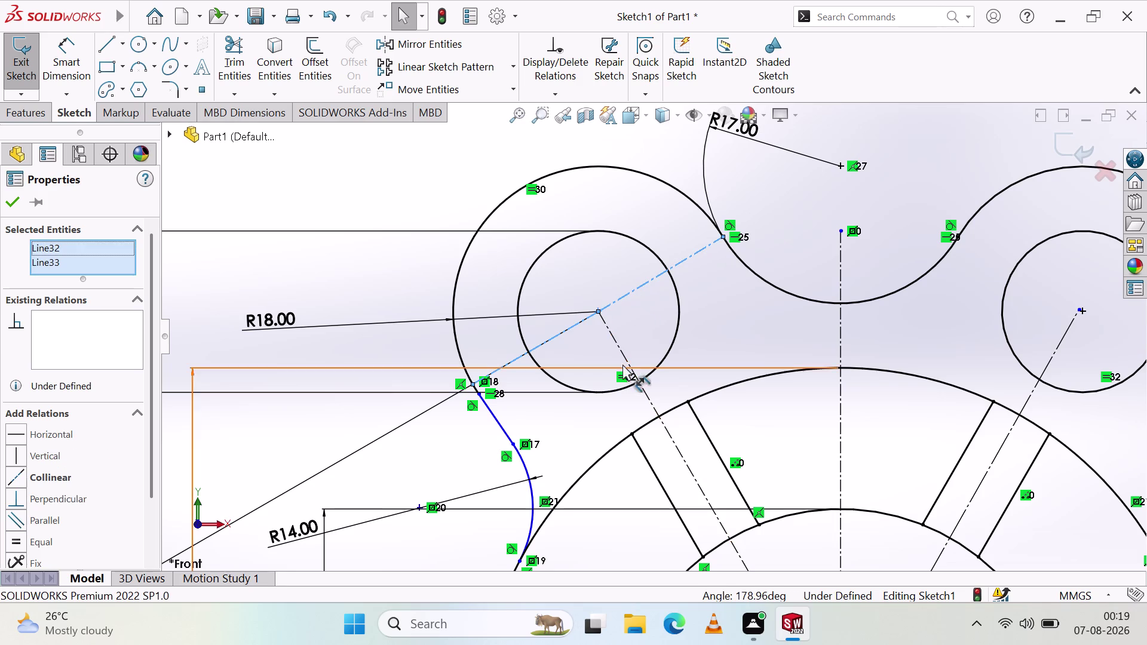
click(618, 341)
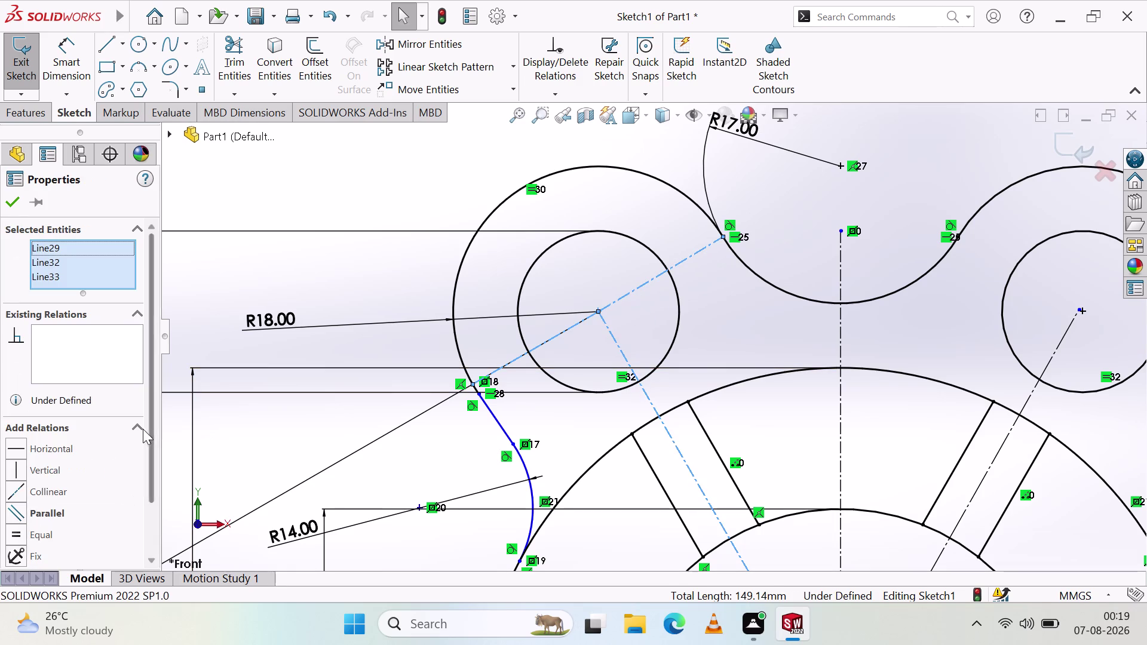
scroll(down, 3)
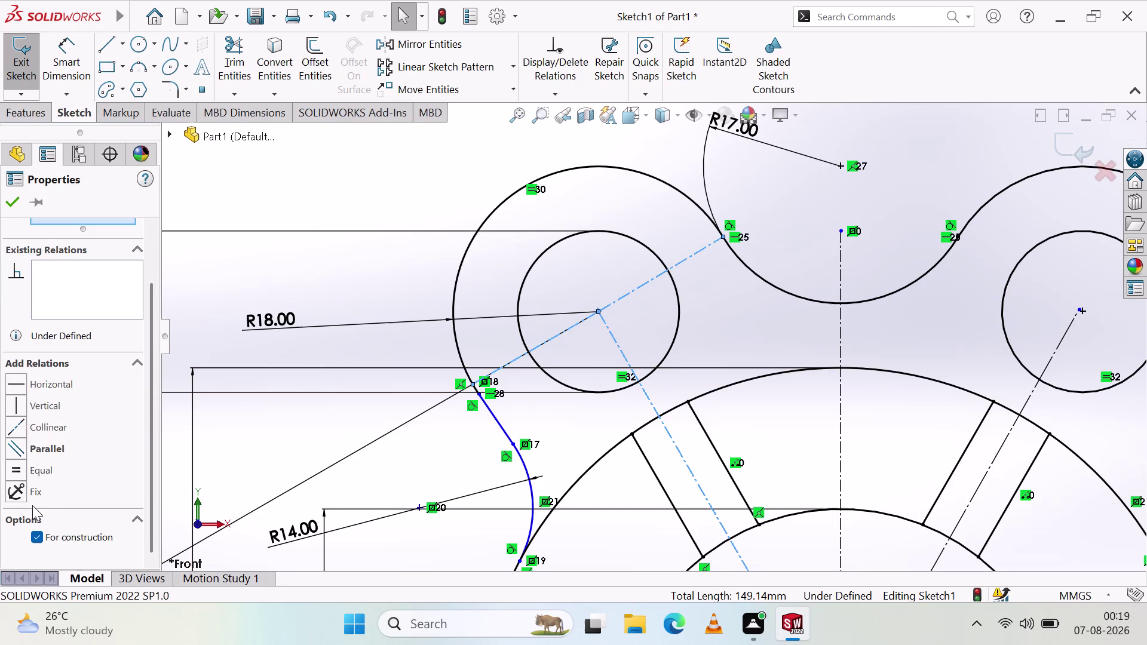
scroll(up, 3)
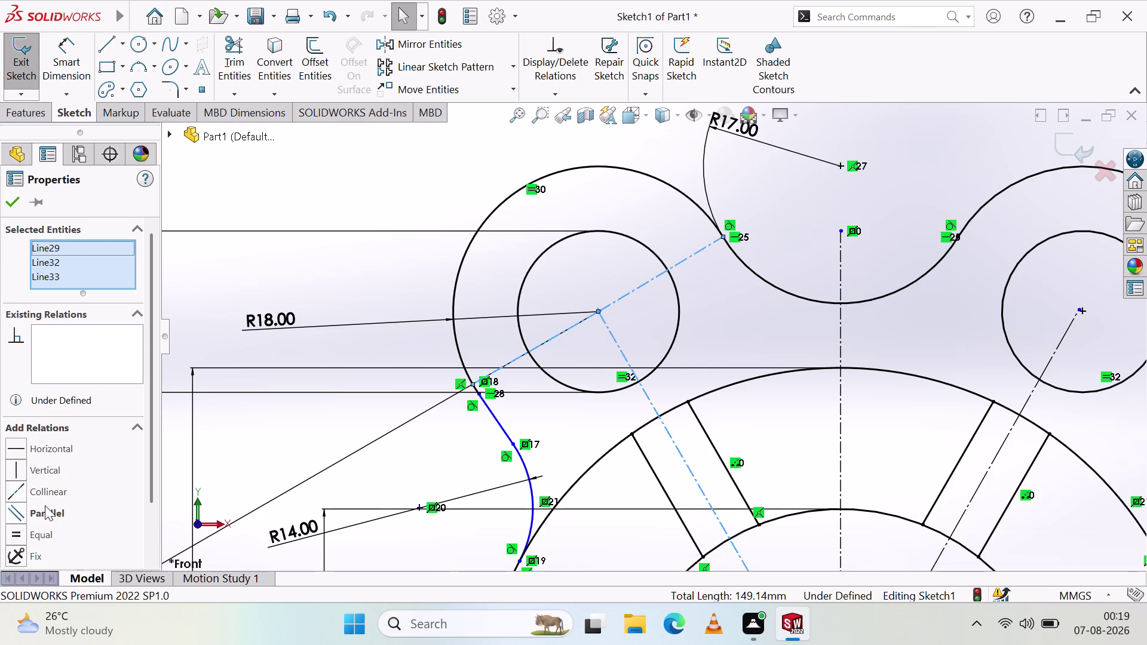
click(55, 360)
click(7, 195)
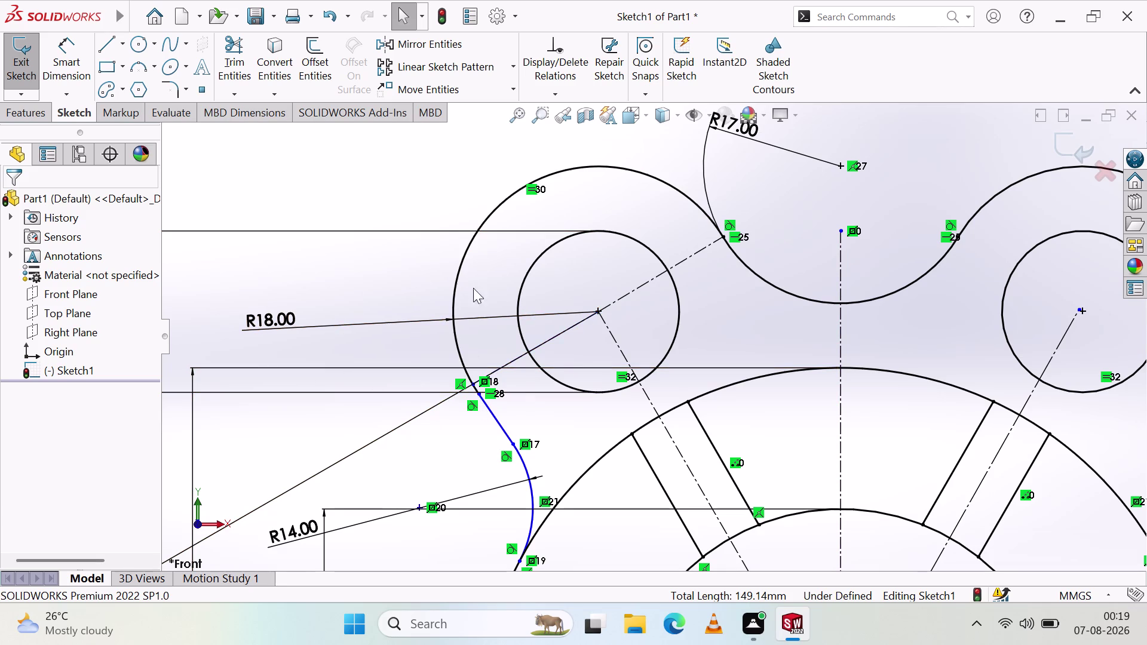
Undo the last four sketch edits, removing the construction line to the upper arc.
key(ctrl+z)
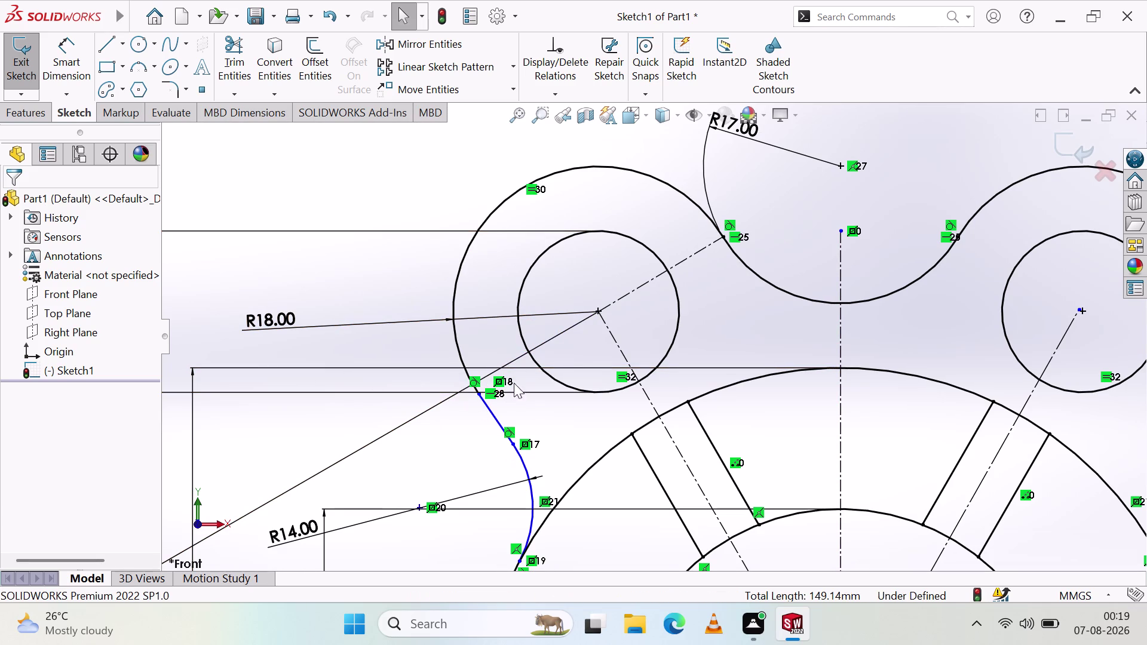
key(ctrl+z)
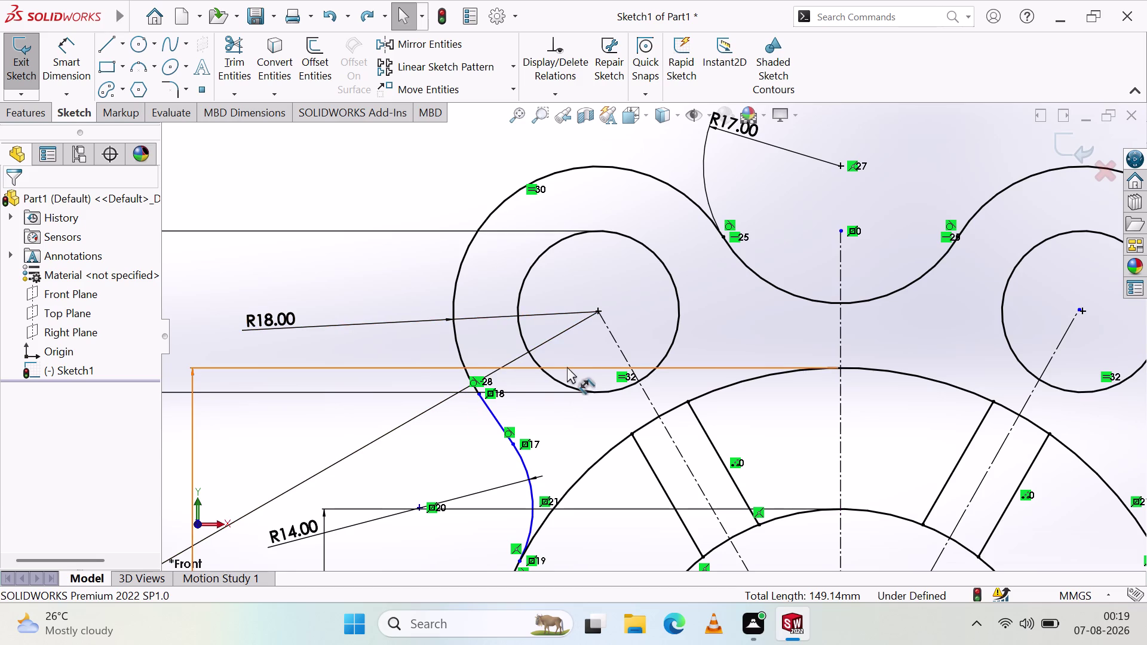
key(ctrl+z)
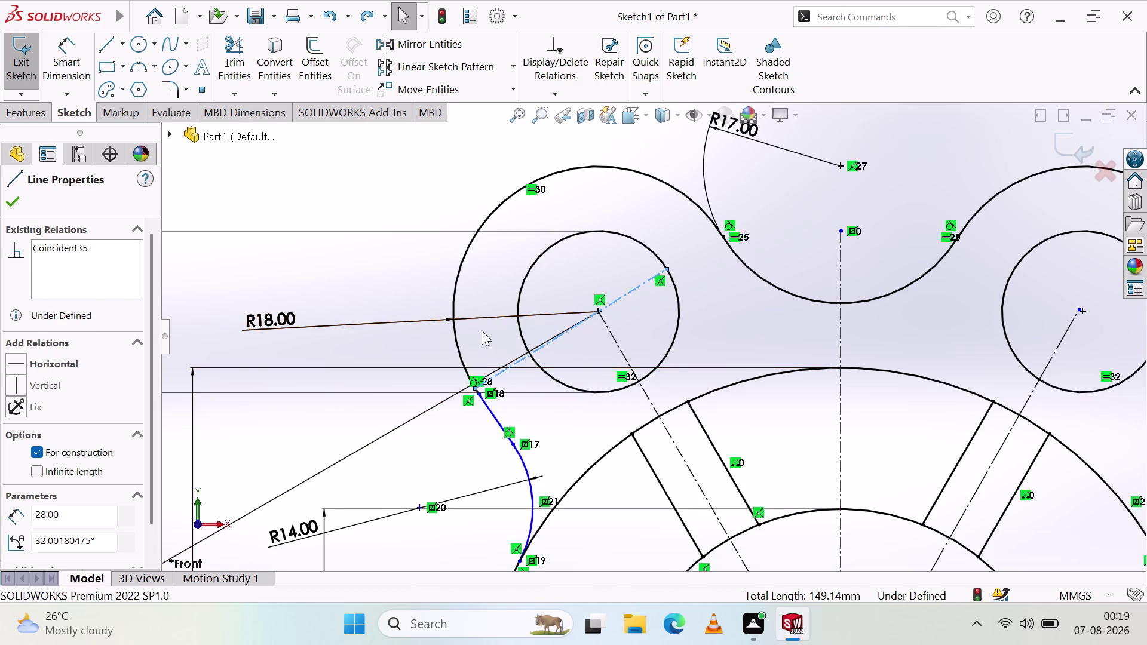
key(ctrl+z)
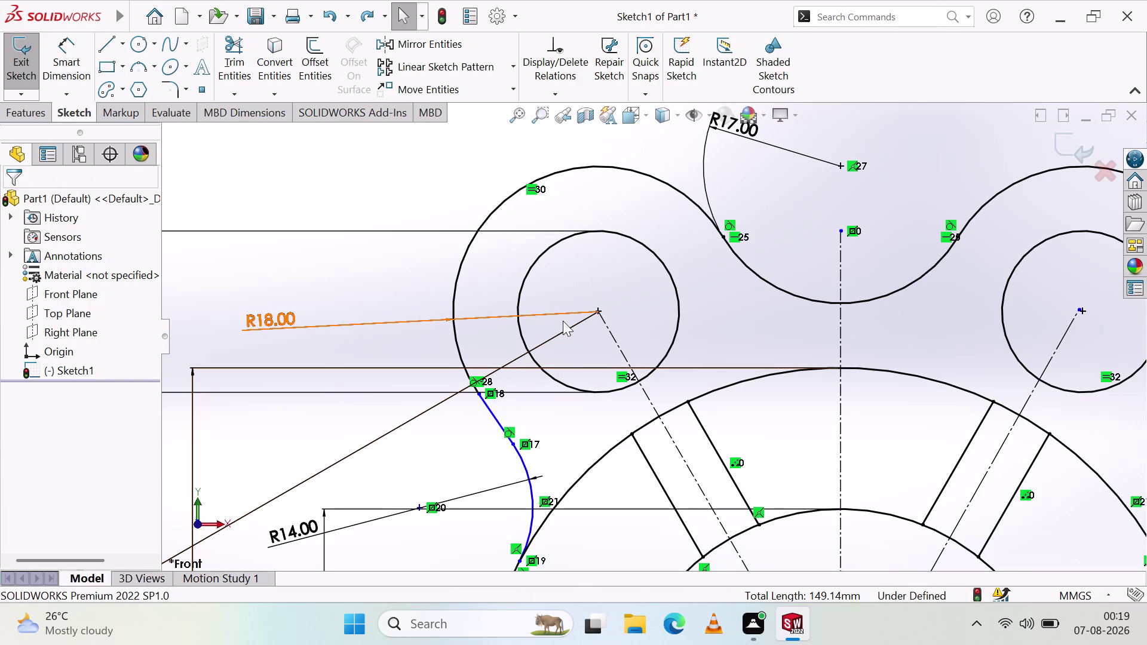
Inspect the 60 mm dimension's properties, then clear the selection.
click(562, 329)
click(562, 334)
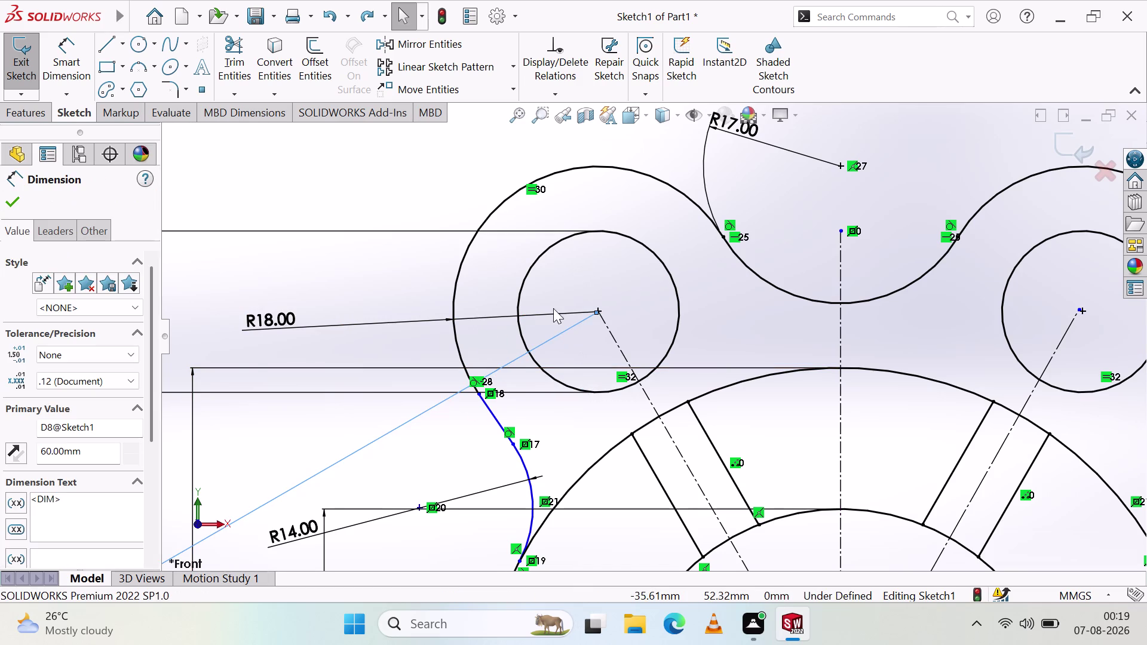
key(Escape)
key(Escape)
key(Escape)
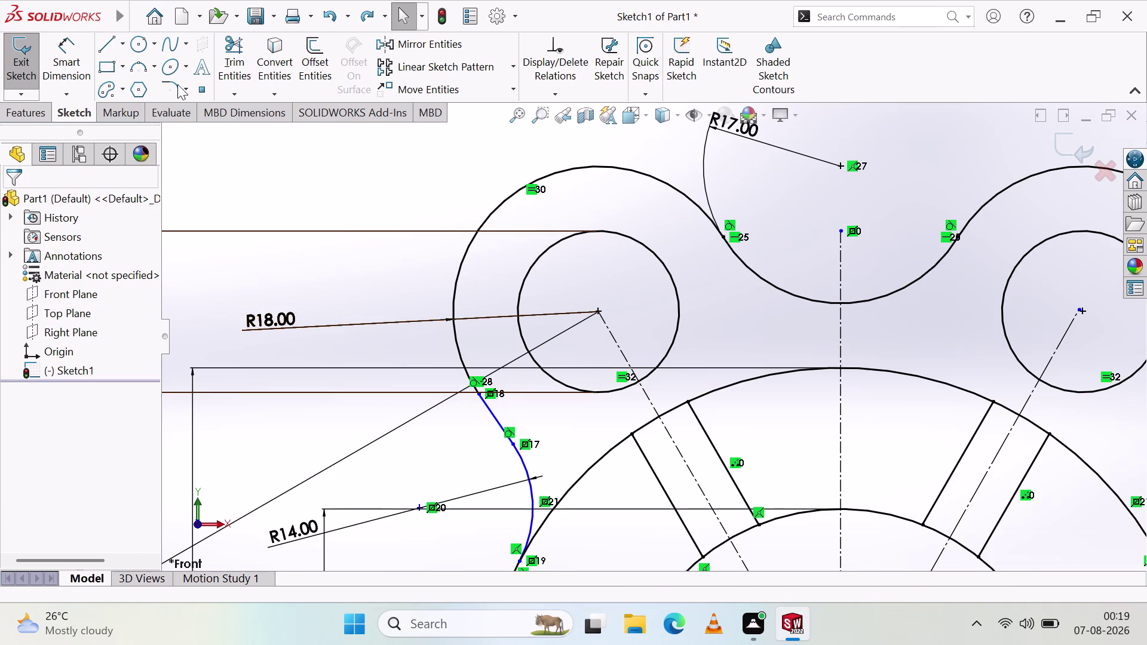
click(123, 47)
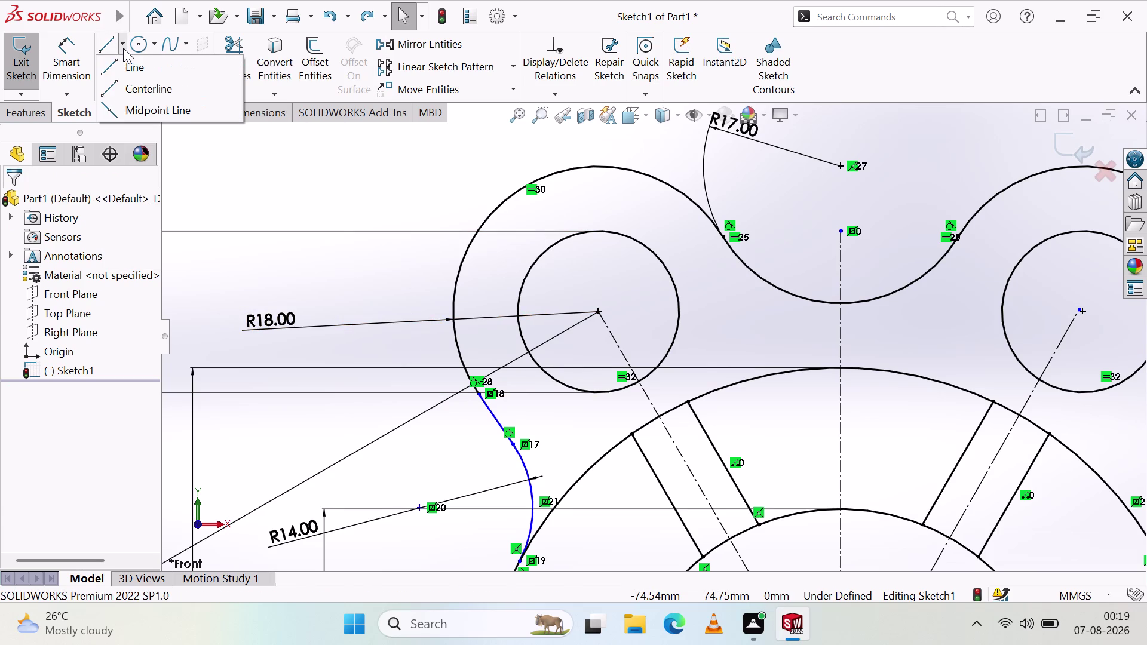
Draw a centerline from near the upper arc junction to the slanted line's intersection with the arc.
click(145, 88)
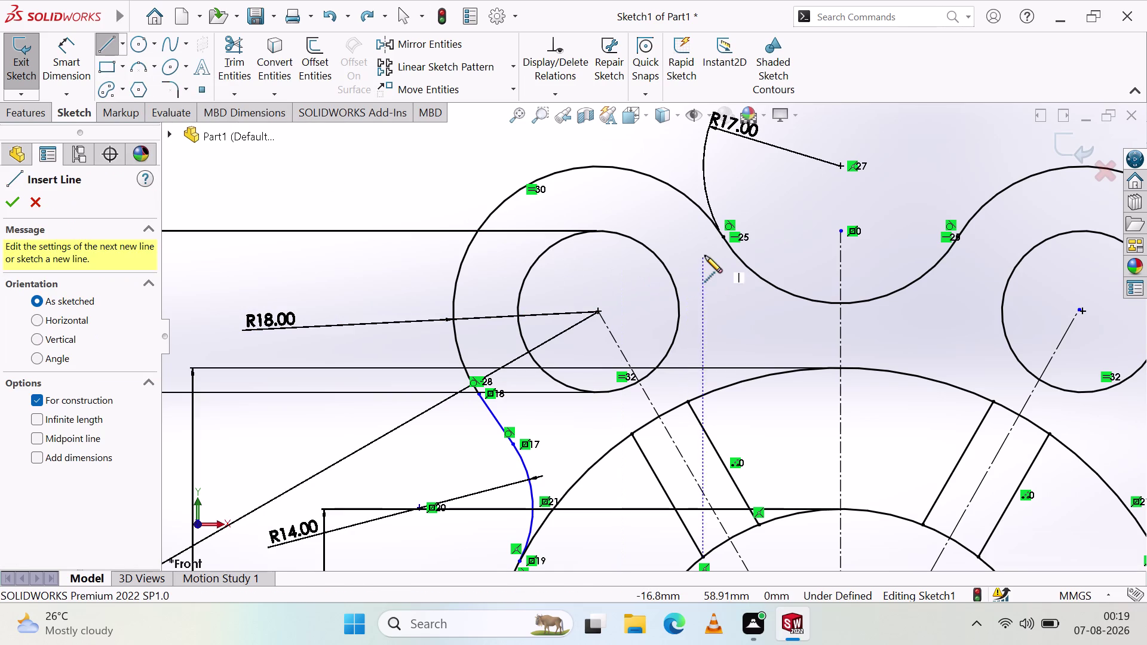
click(723, 237)
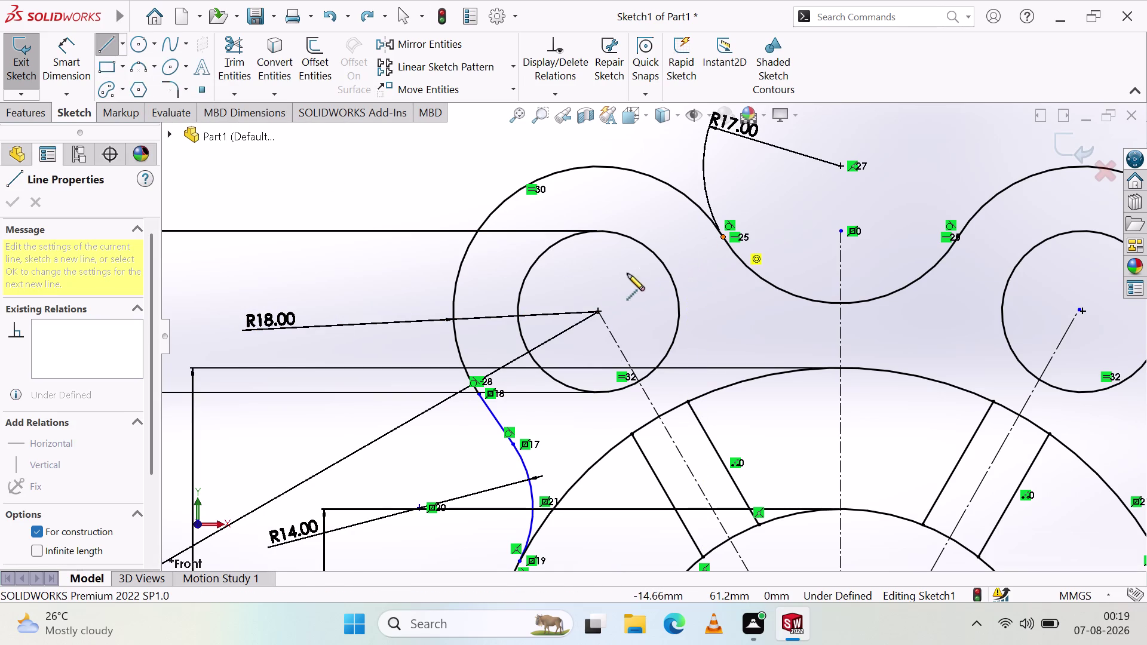
scroll(down, 3)
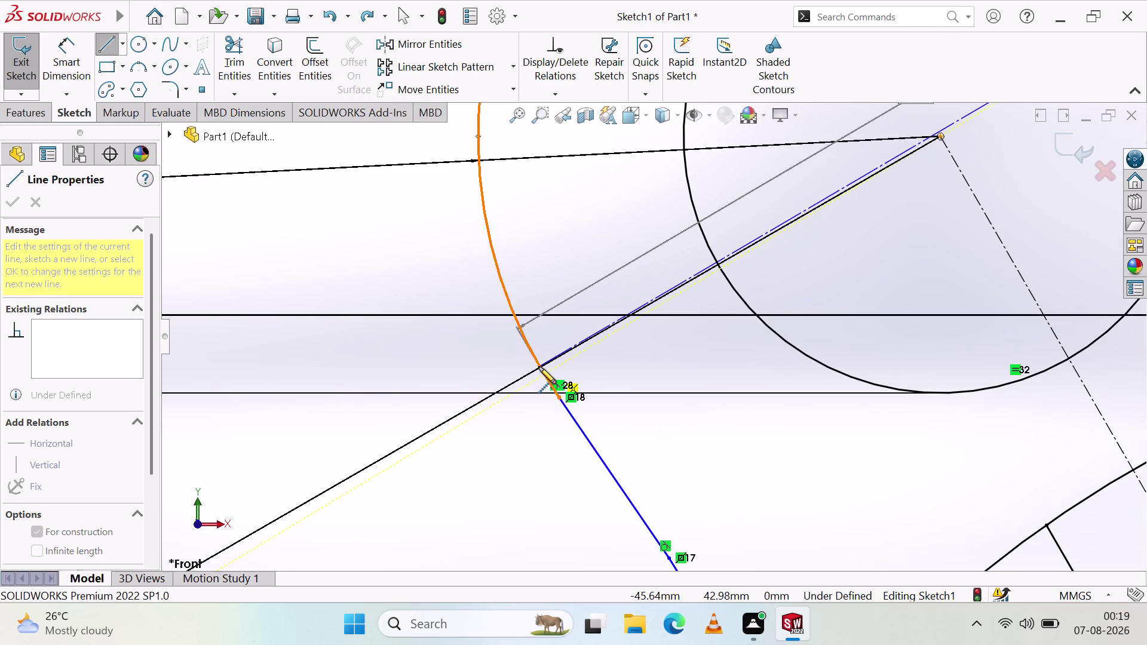
scroll(down, 3)
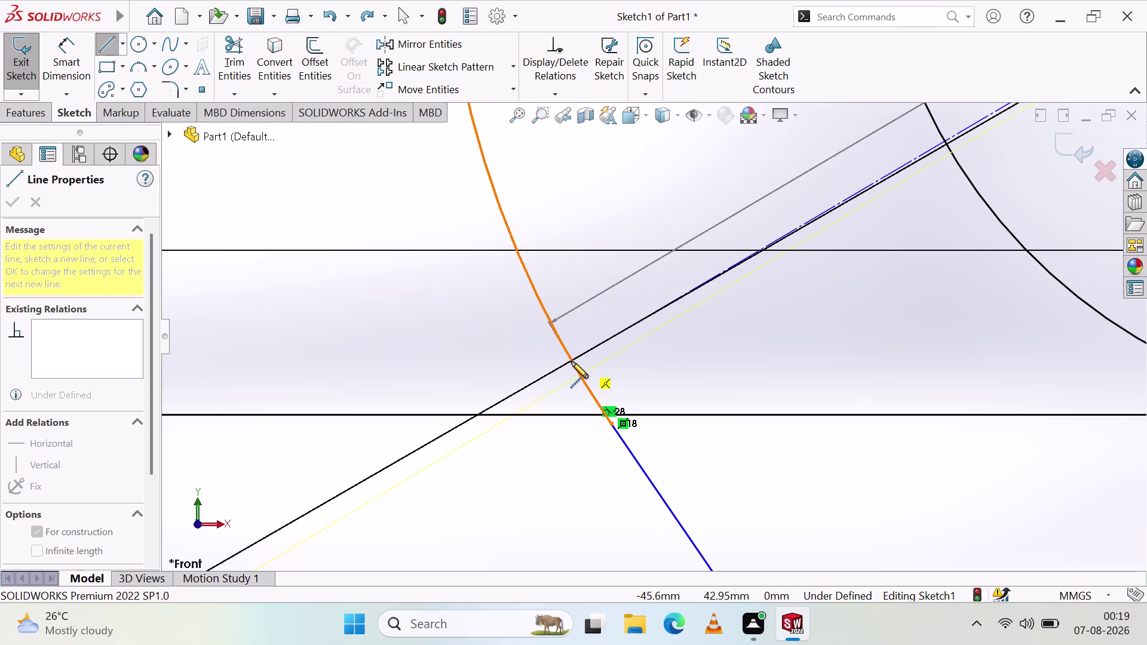
click(572, 360)
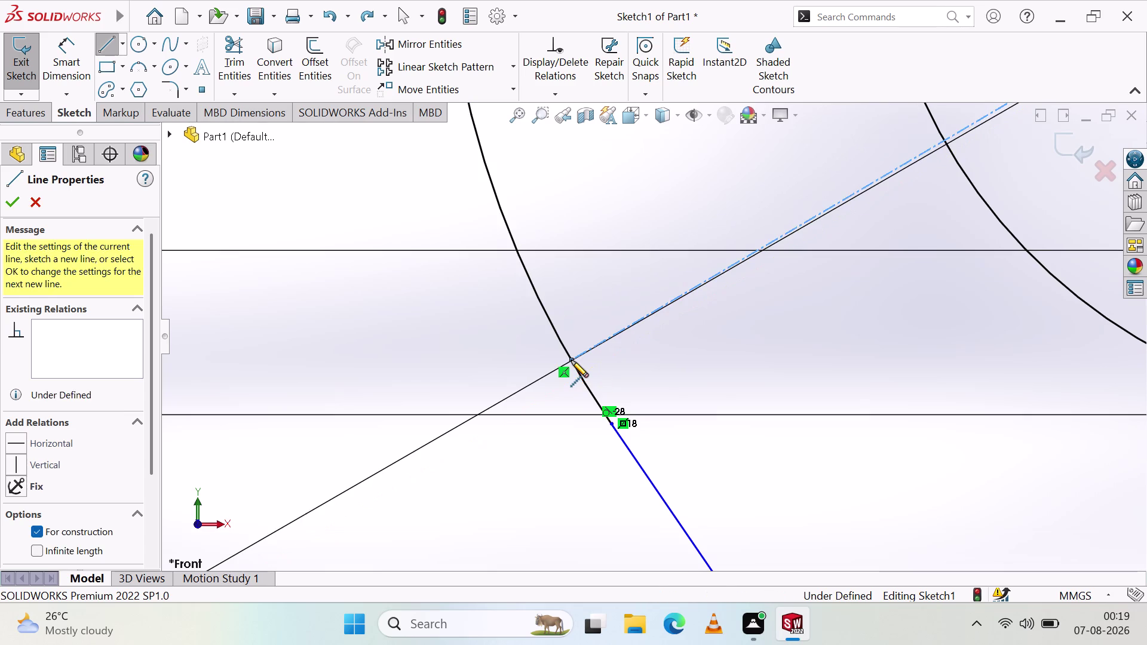
key(Escape)
scroll(up, 3)
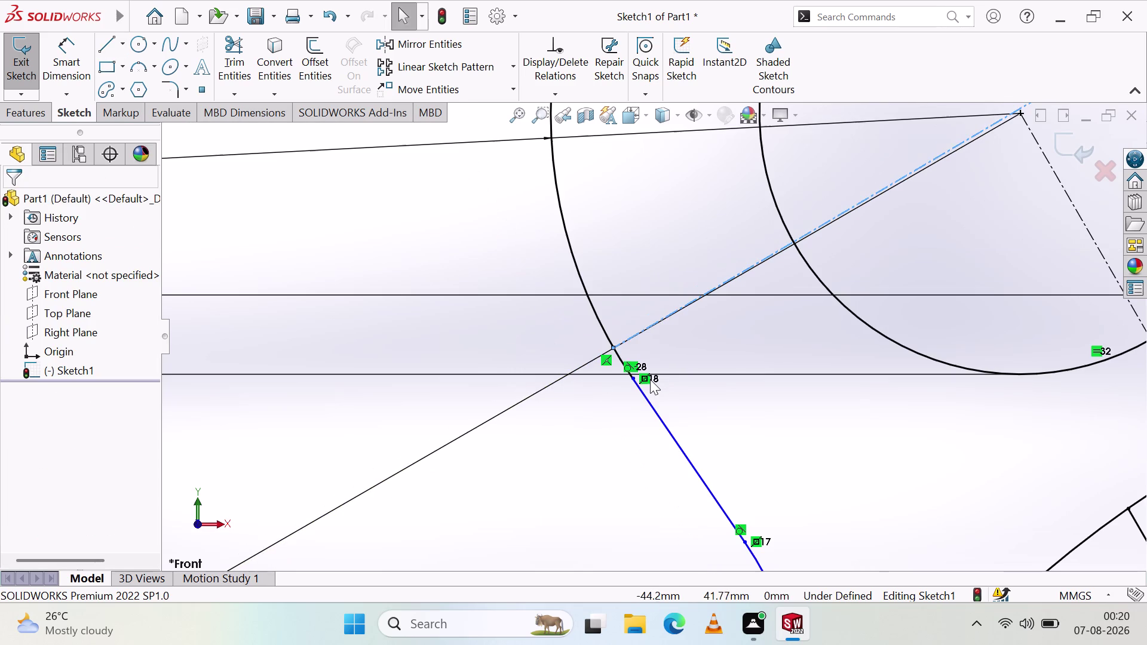
Drag the construction line's lower endpoint onto the arc intersection.
scroll(down, 3)
scroll(down, 3)
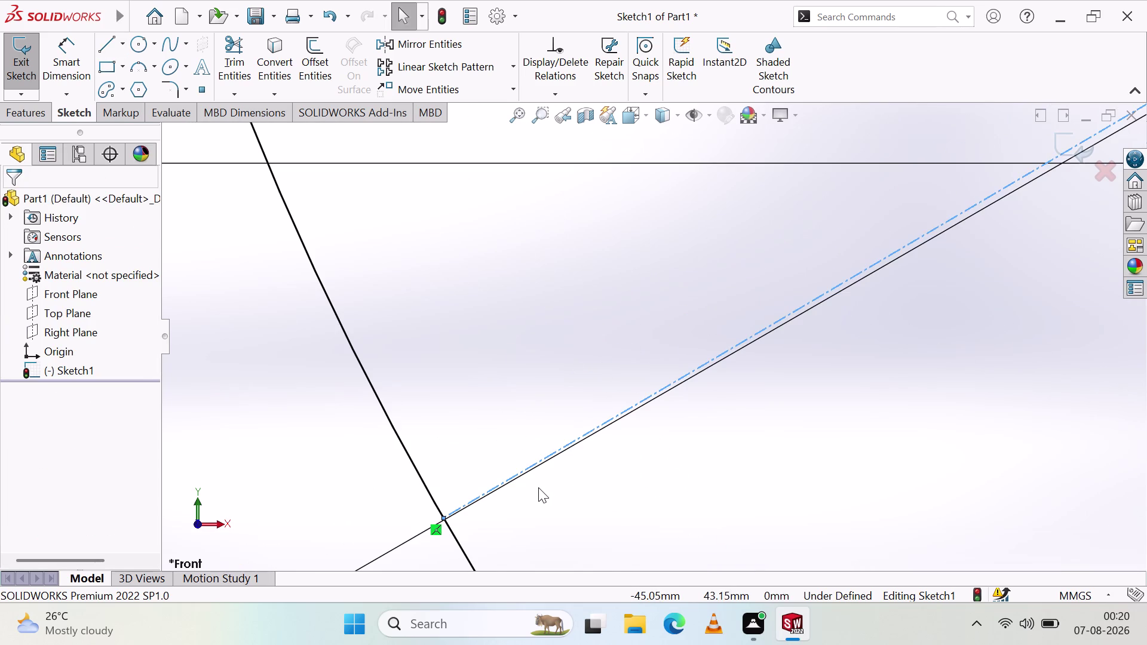
scroll(down, 3)
scroll(down, 3)
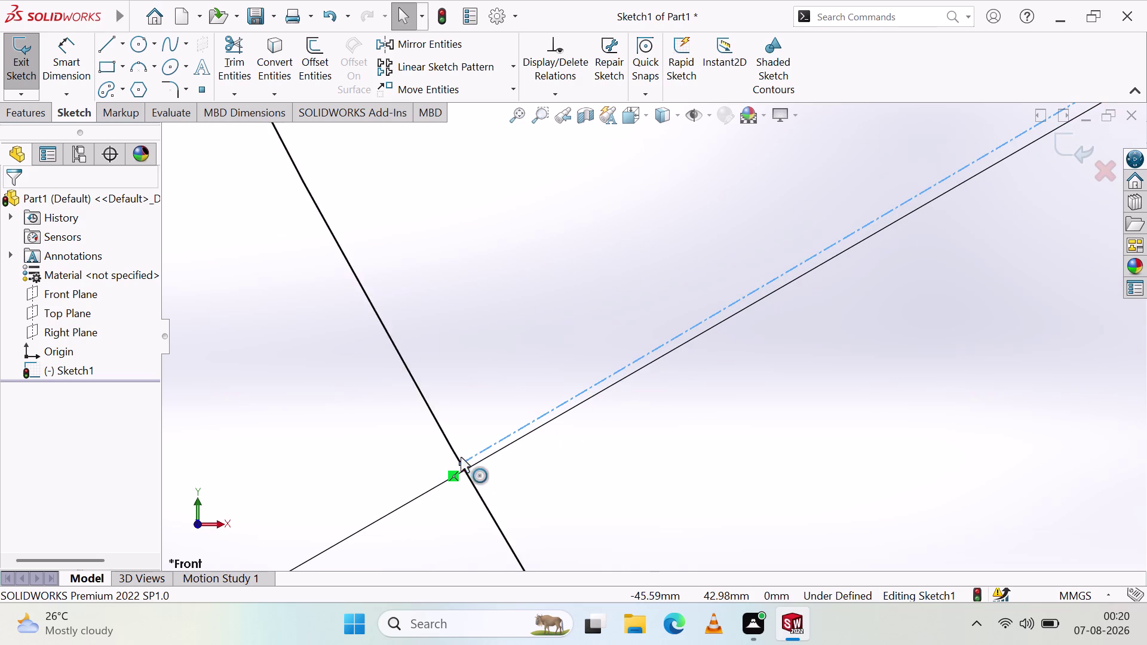
drag(459, 463, 466, 471)
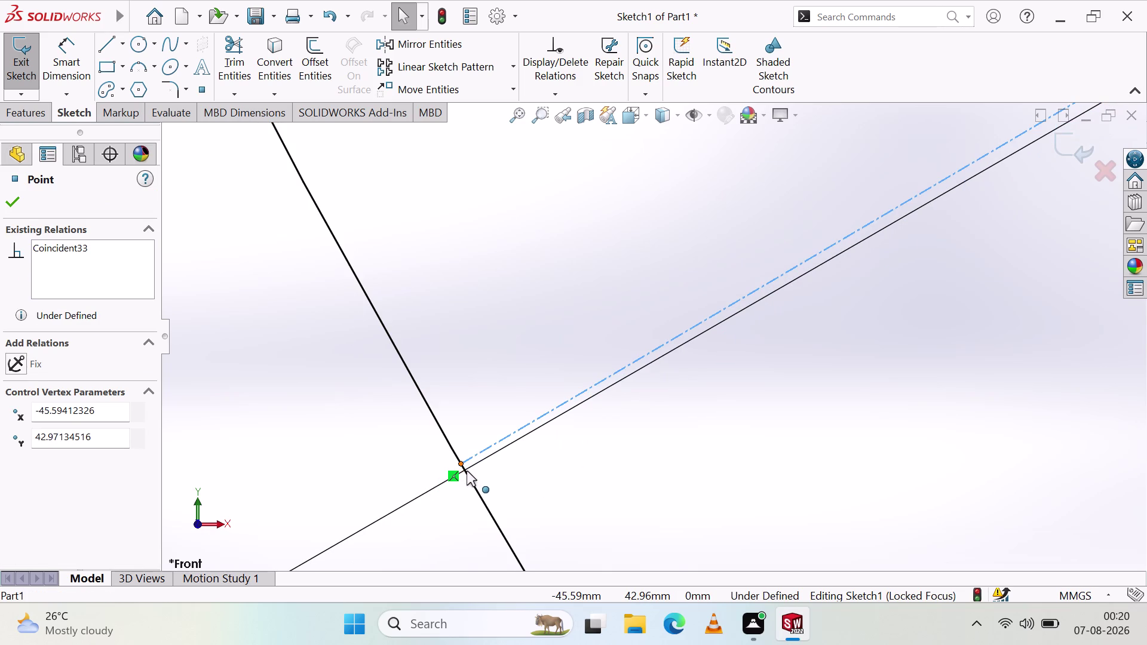
drag(467, 471, 462, 473)
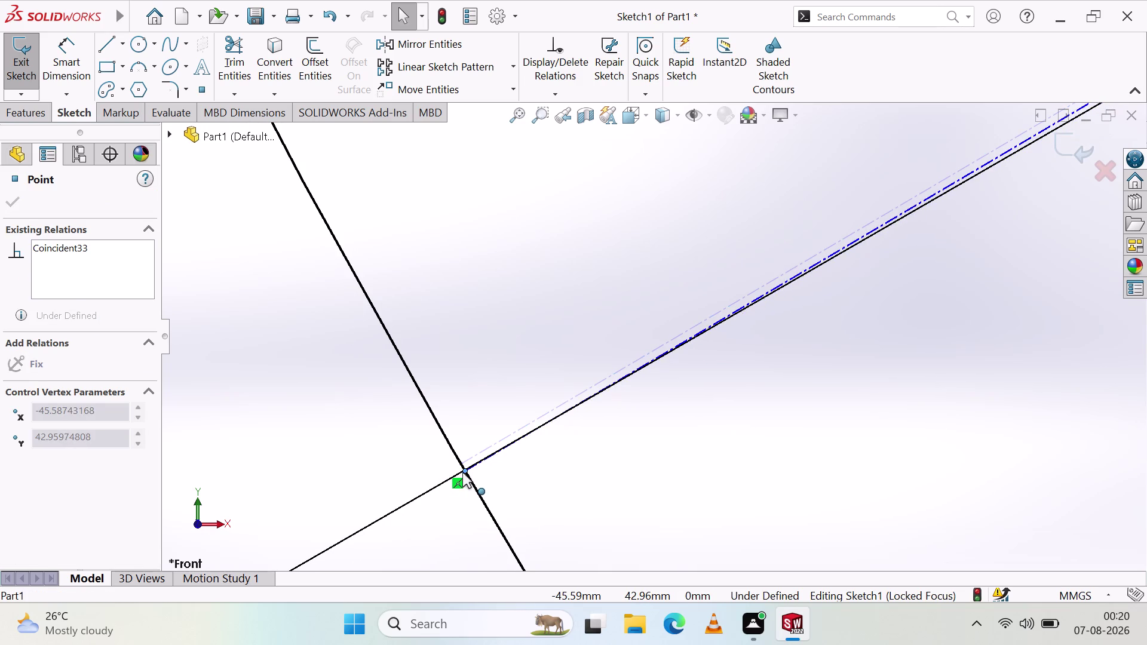
drag(463, 473, 464, 470)
click(503, 466)
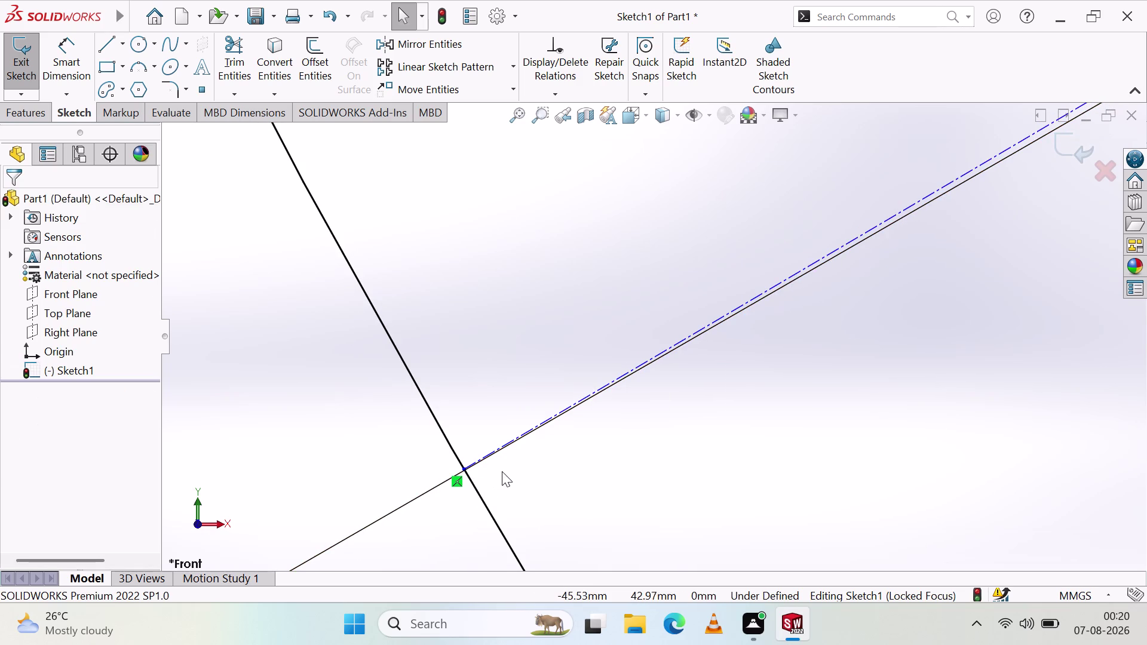
Re-drag the endpoint until it snaps coincident on the crossing point, then zoom out.
scroll(down, 3)
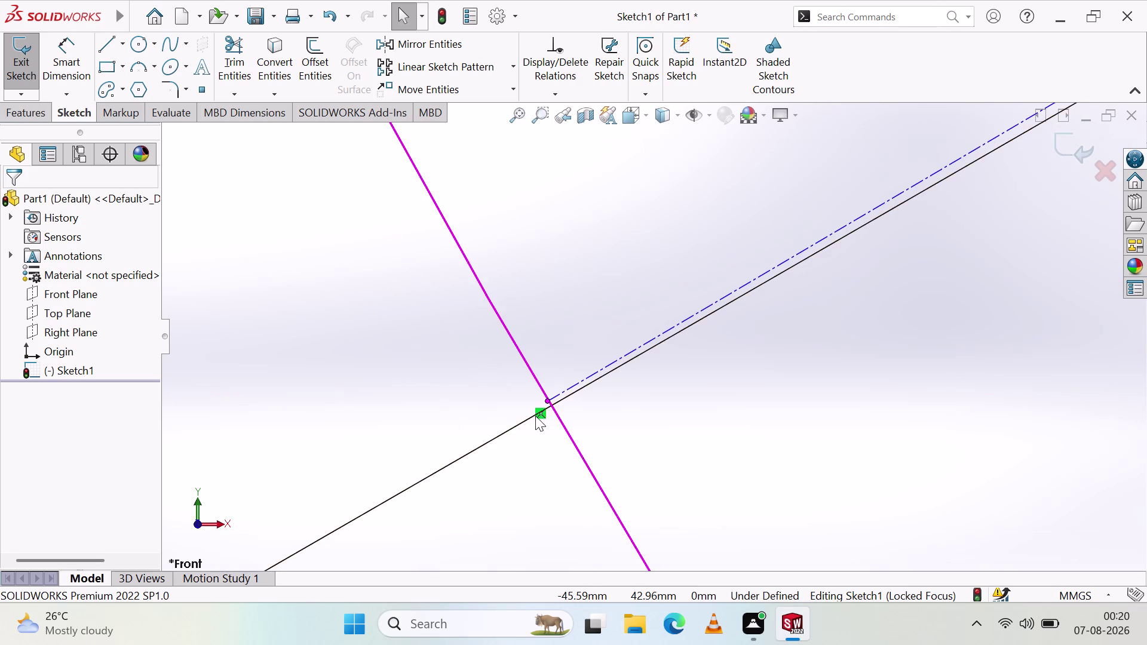
drag(546, 400, 545, 401)
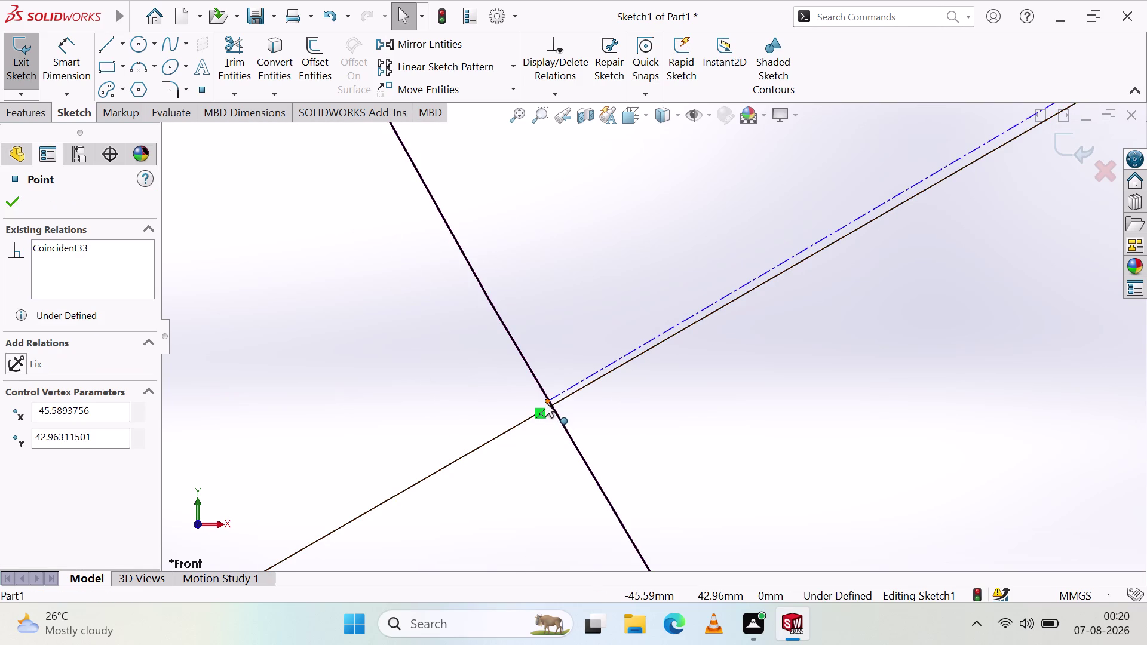
drag(545, 402, 552, 406)
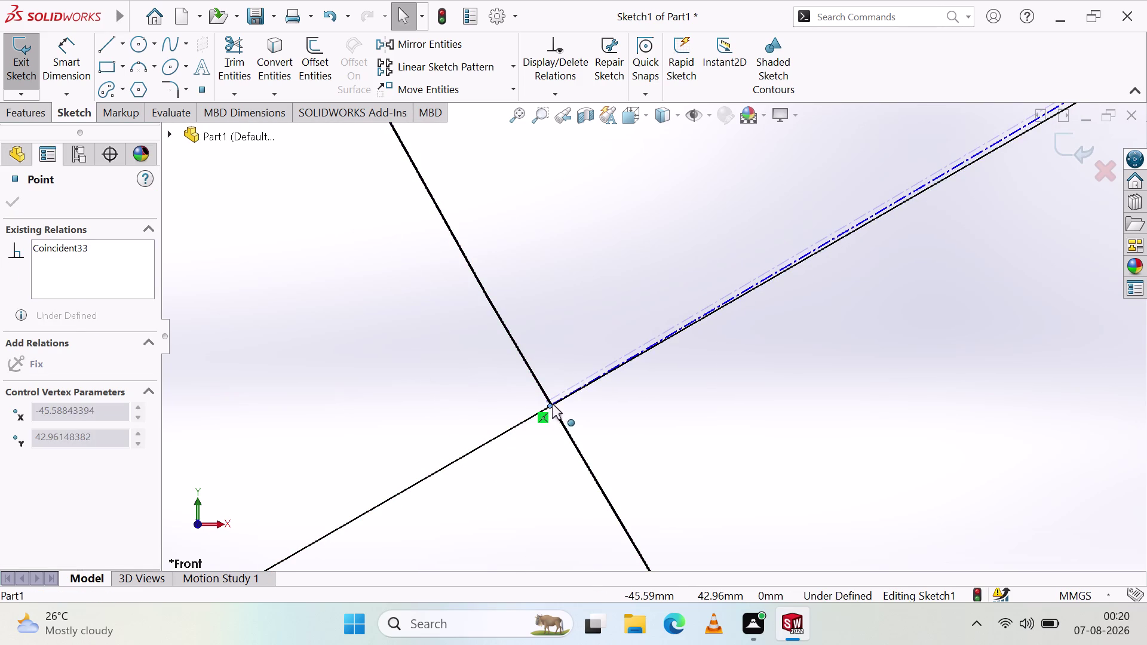
drag(551, 405, 552, 404)
click(529, 440)
scroll(up, 3)
click(808, 384)
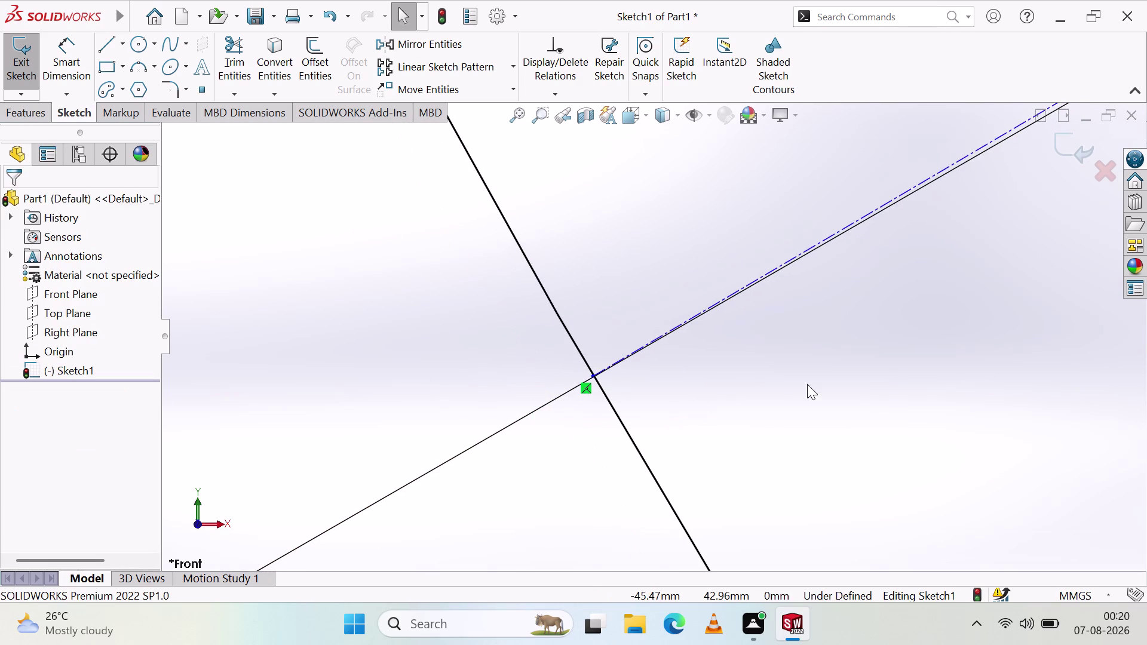
scroll(up, 3)
scroll(up, 3)
scroll(down, 3)
scroll(up, 3)
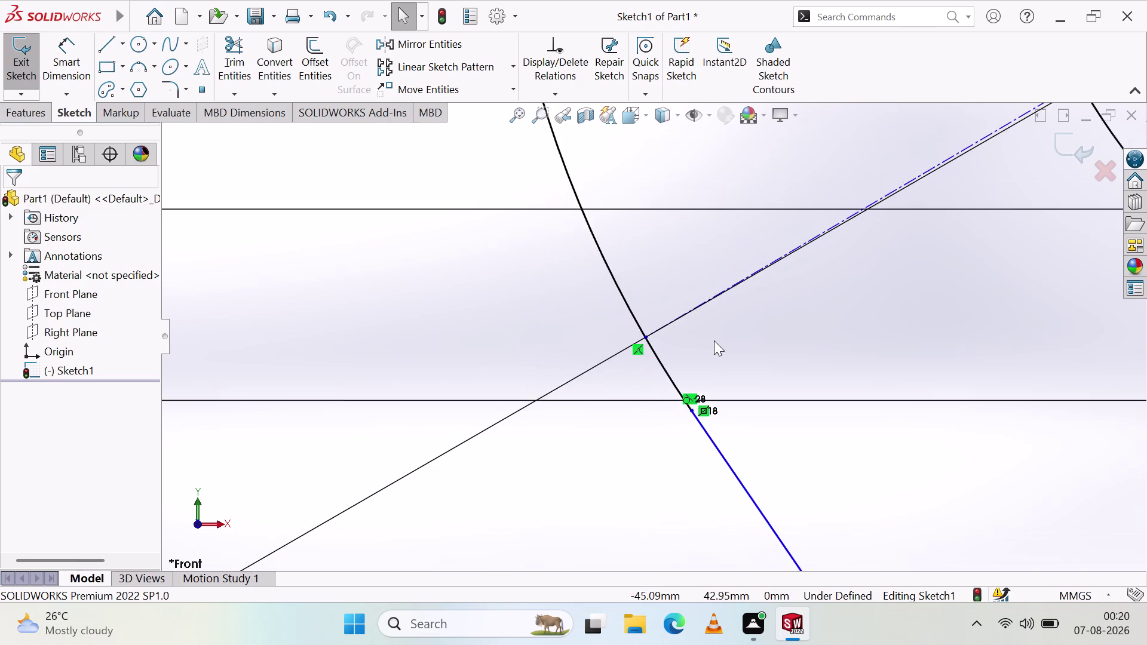
scroll(up, 3)
scroll(up, 3)
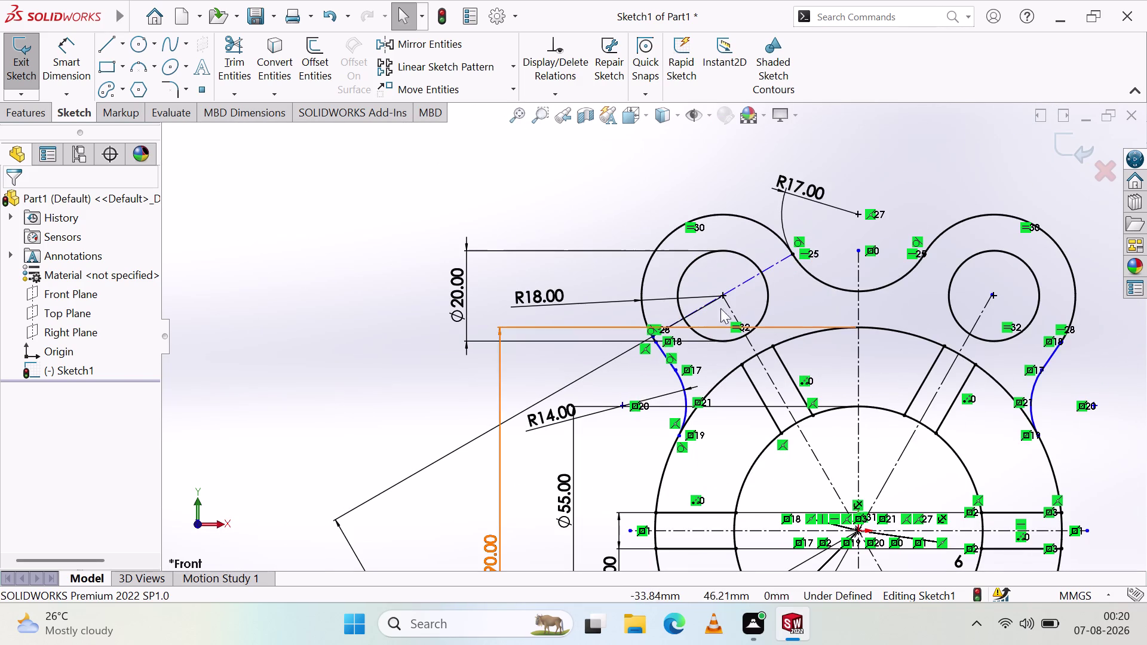
Add a Perpendicular relation between the two construction lines at the left hole centre.
click(740, 286)
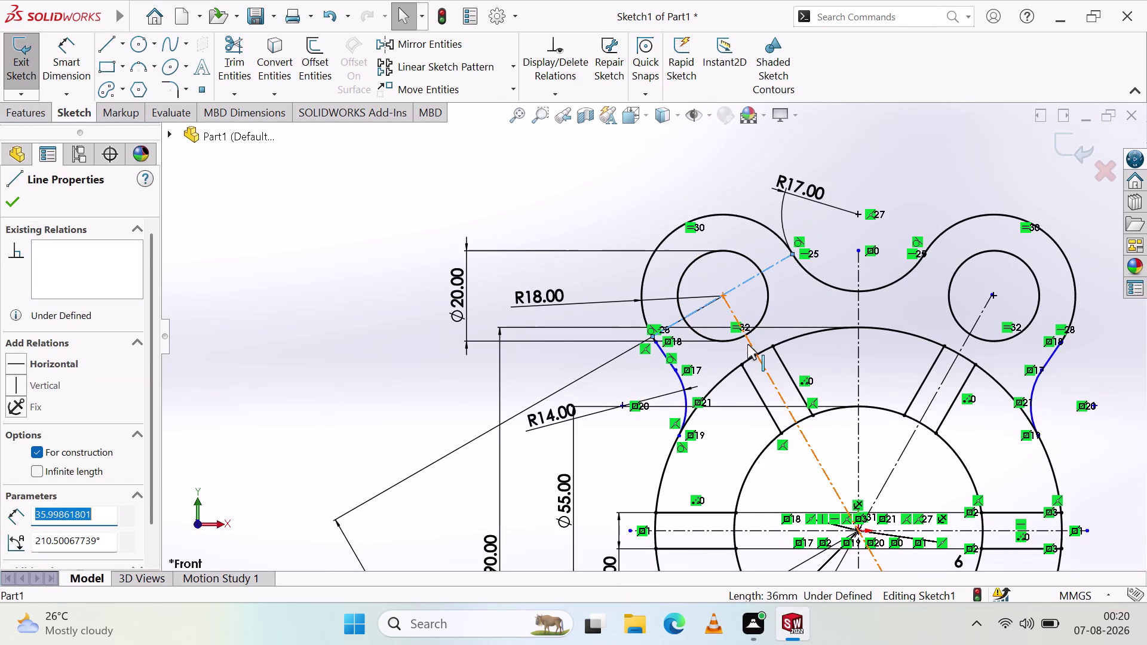
click(750, 344)
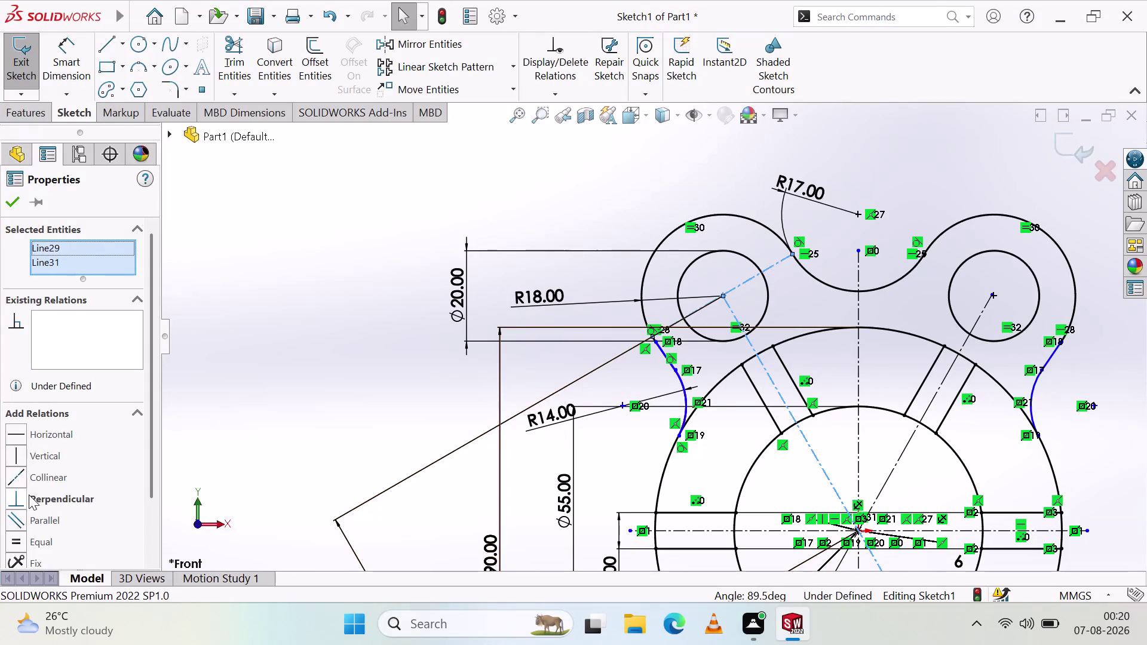
click(20, 499)
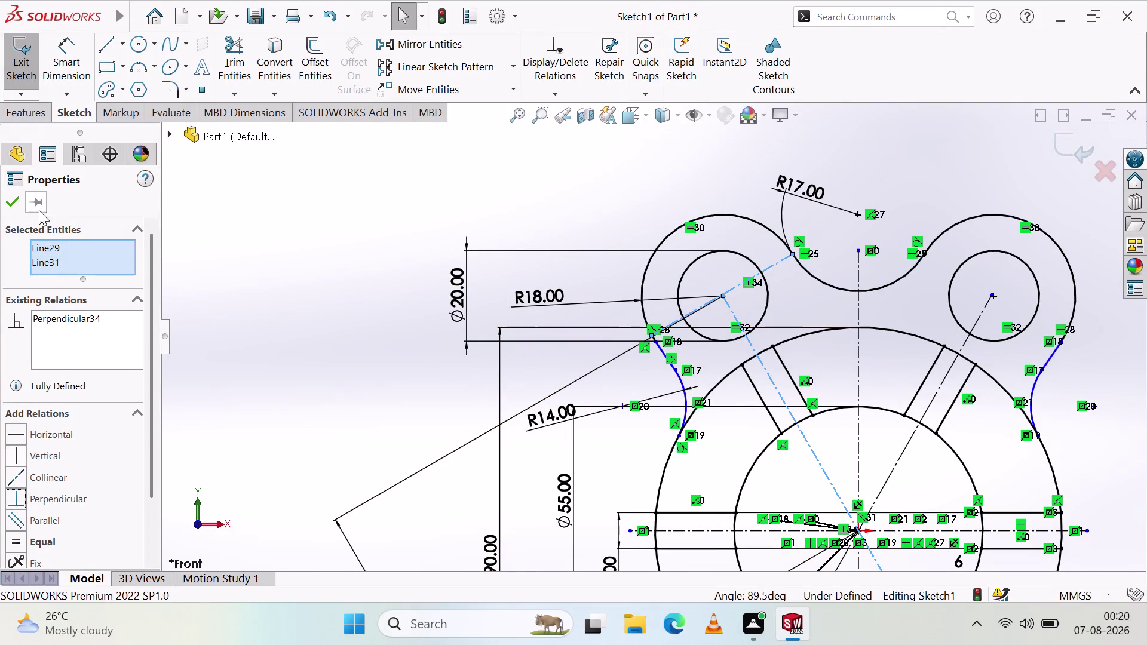
click(17, 209)
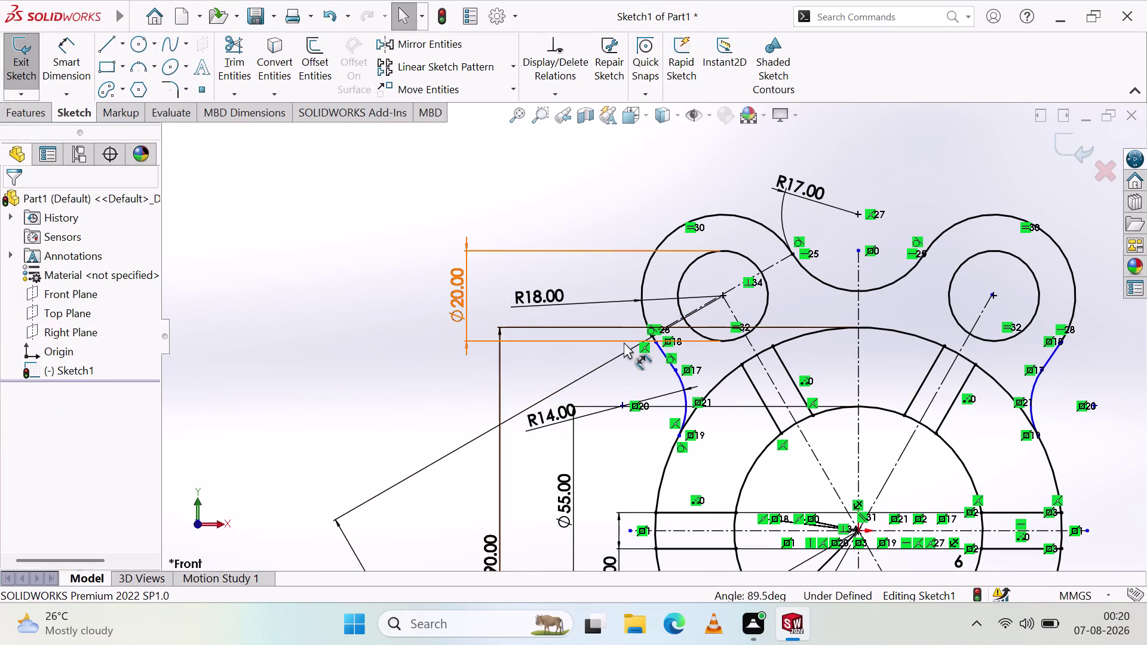
scroll(down, 3)
scroll(down, 3)
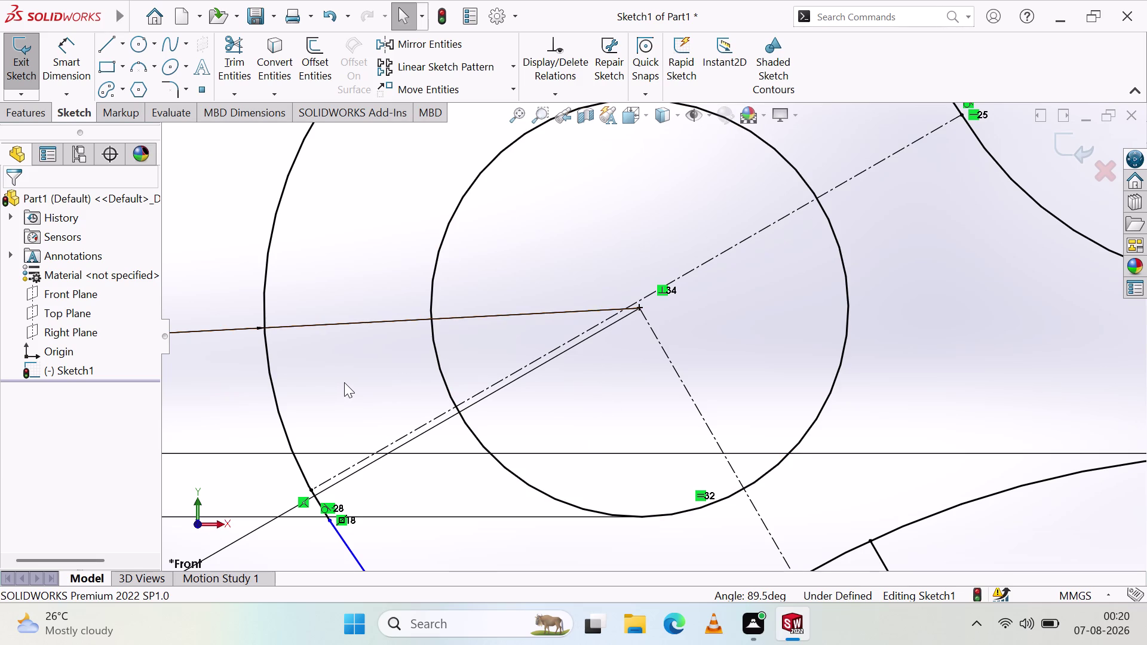
scroll(up, 3)
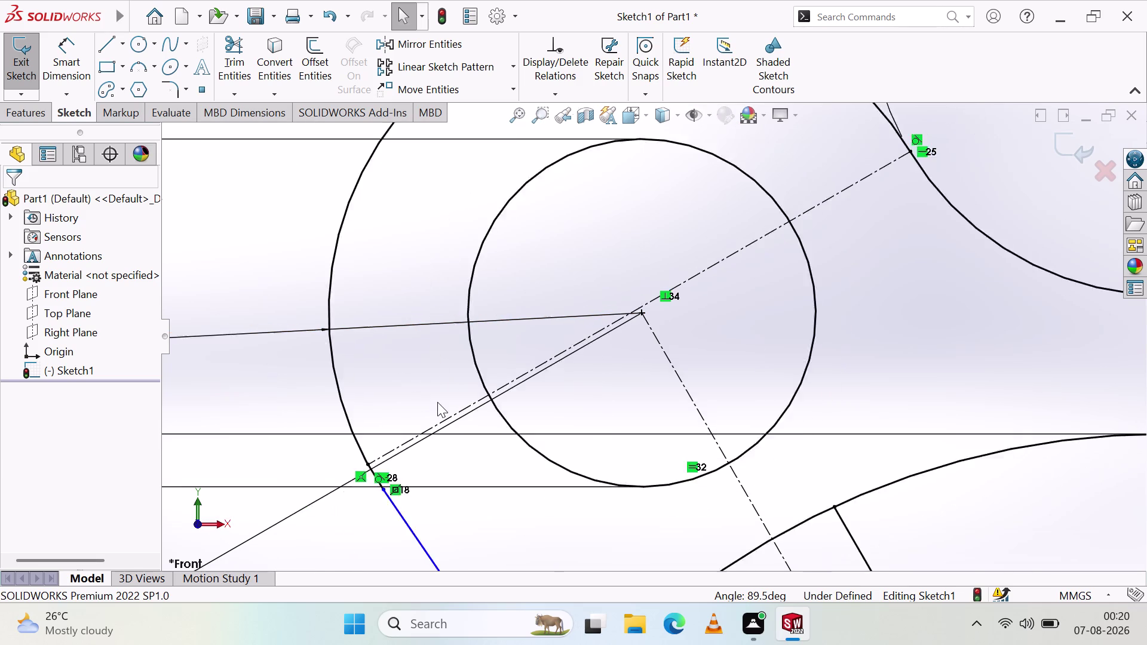
scroll(up, 3)
scroll(up, 3)
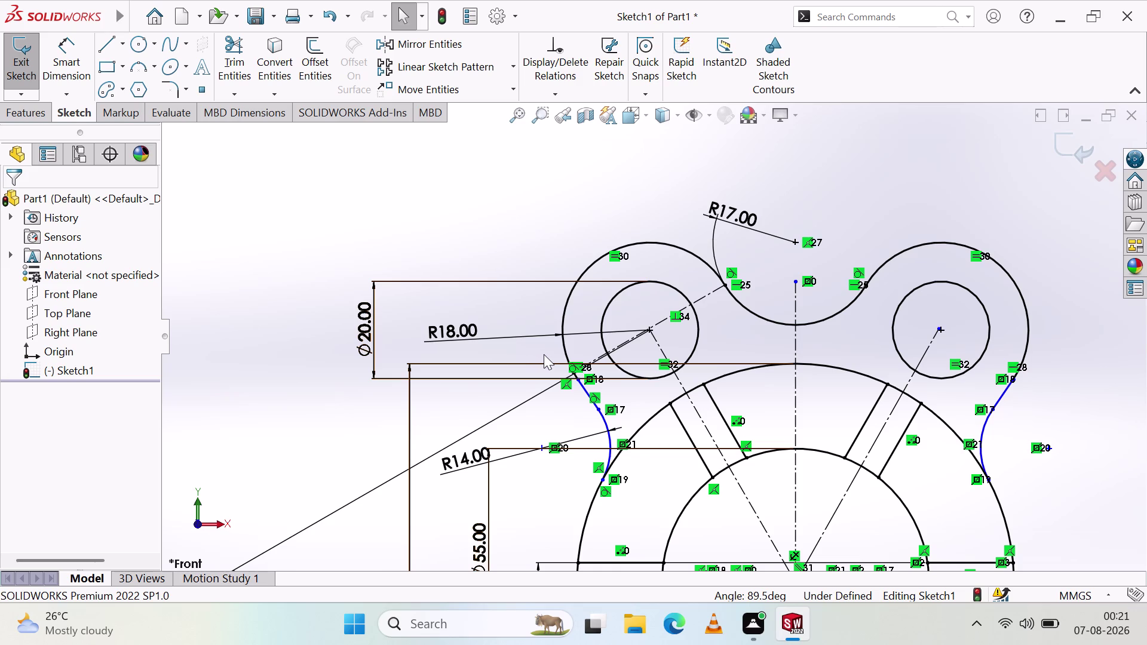
drag(0, 640, 49, 644)
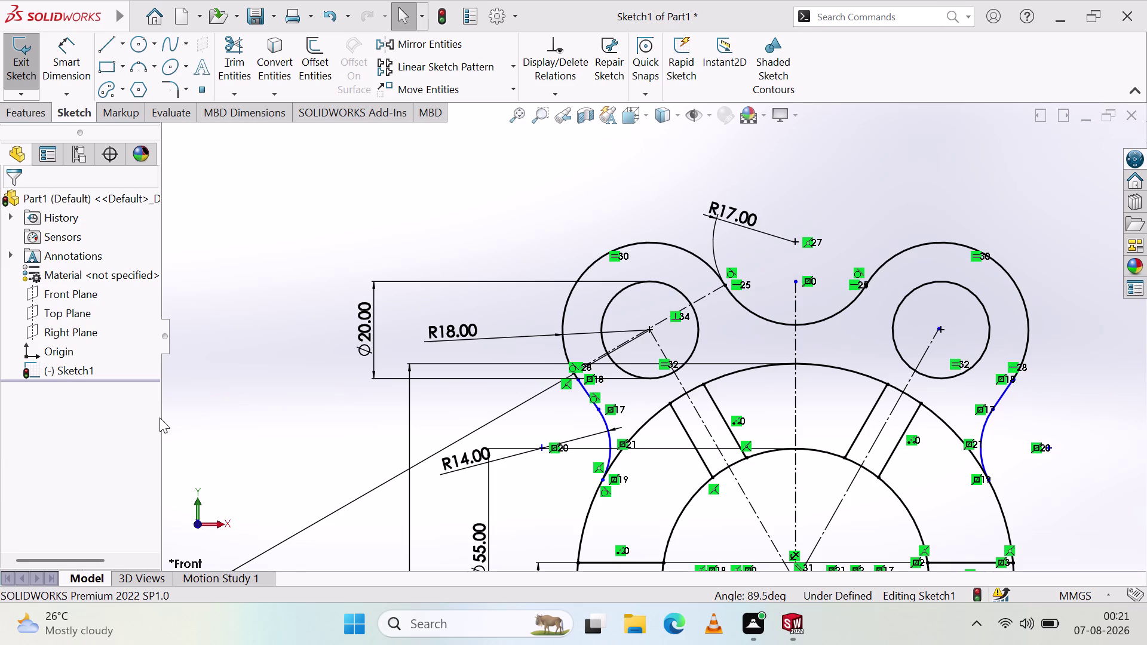
scroll(down, 3)
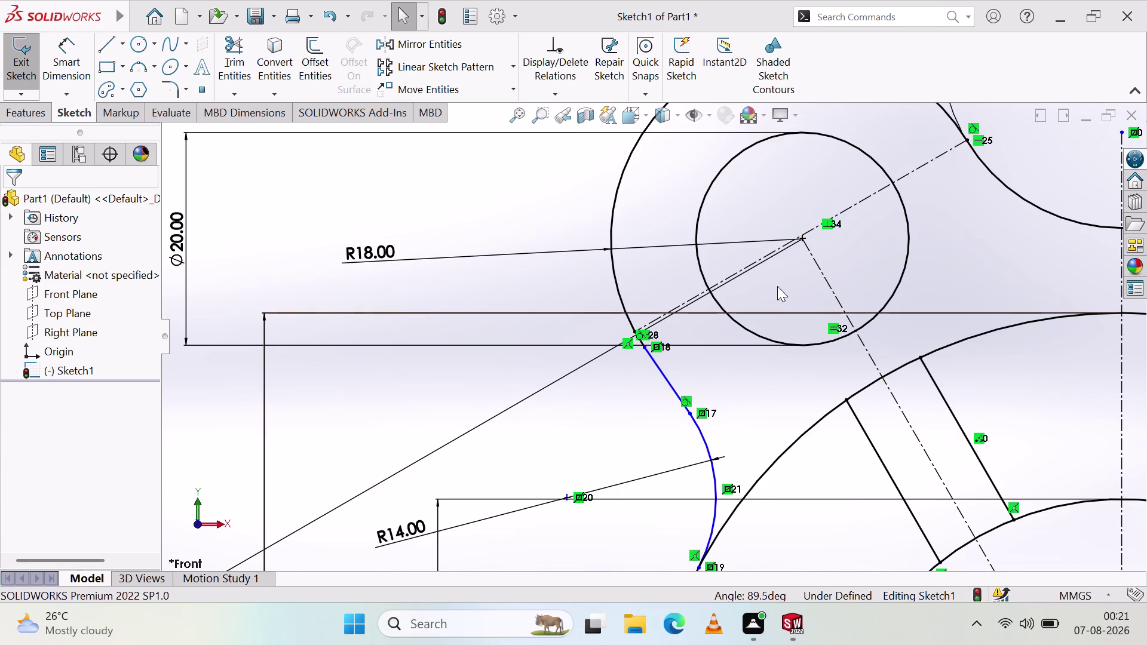
click(761, 261)
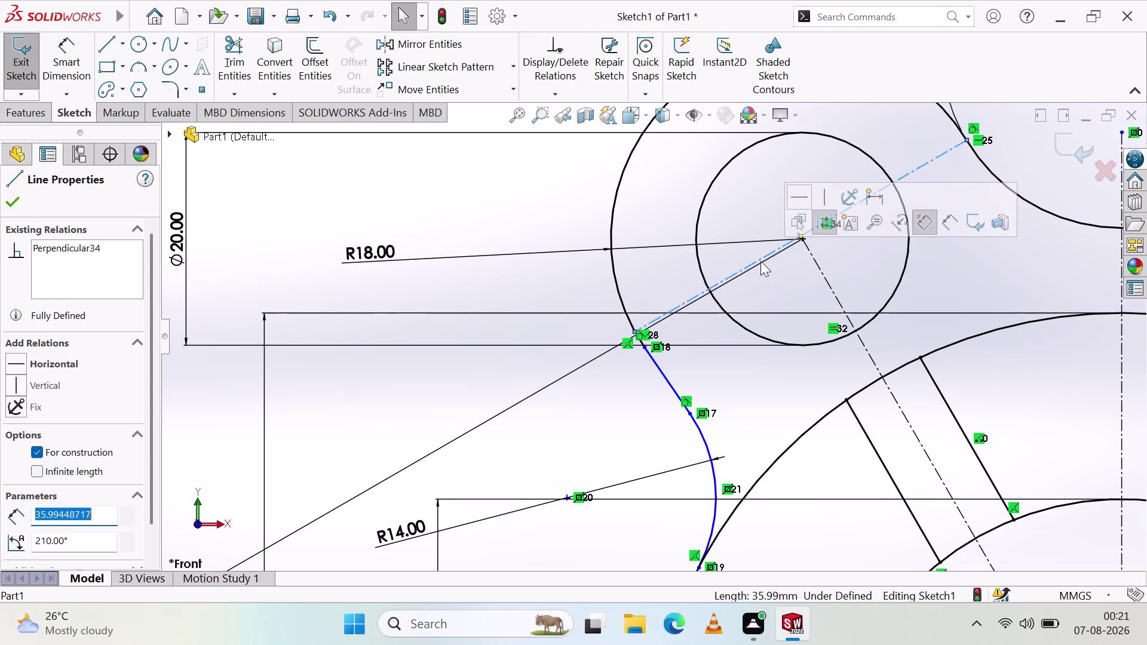
Delete the selected line and switch to the Centerline tool near the left hole.
key(Delete)
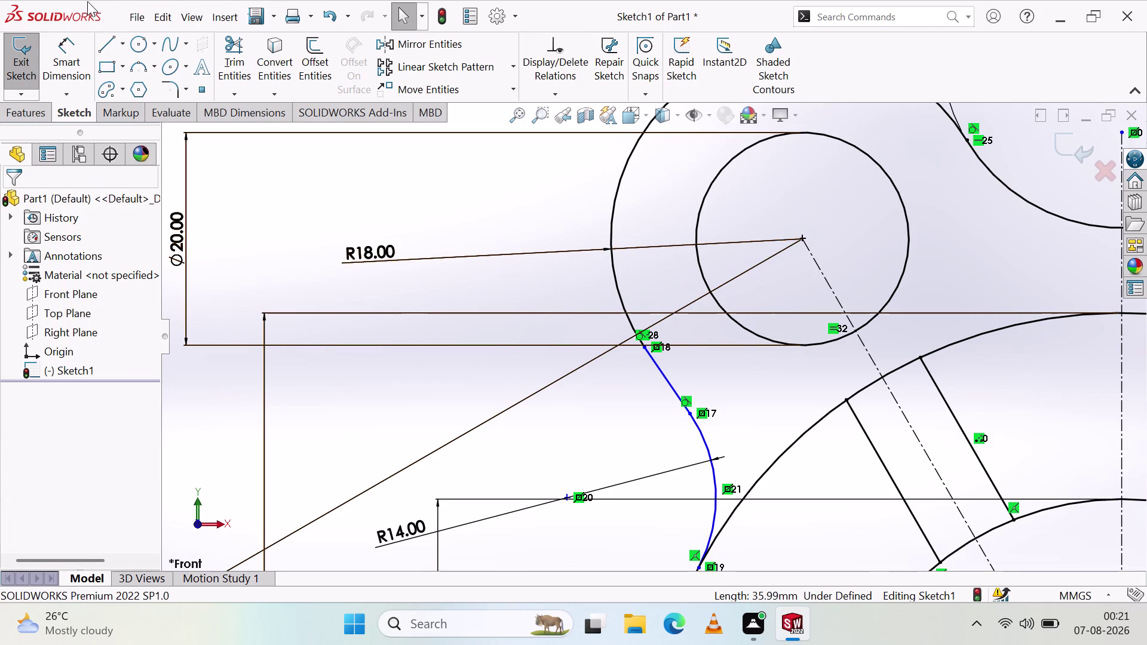
click(121, 48)
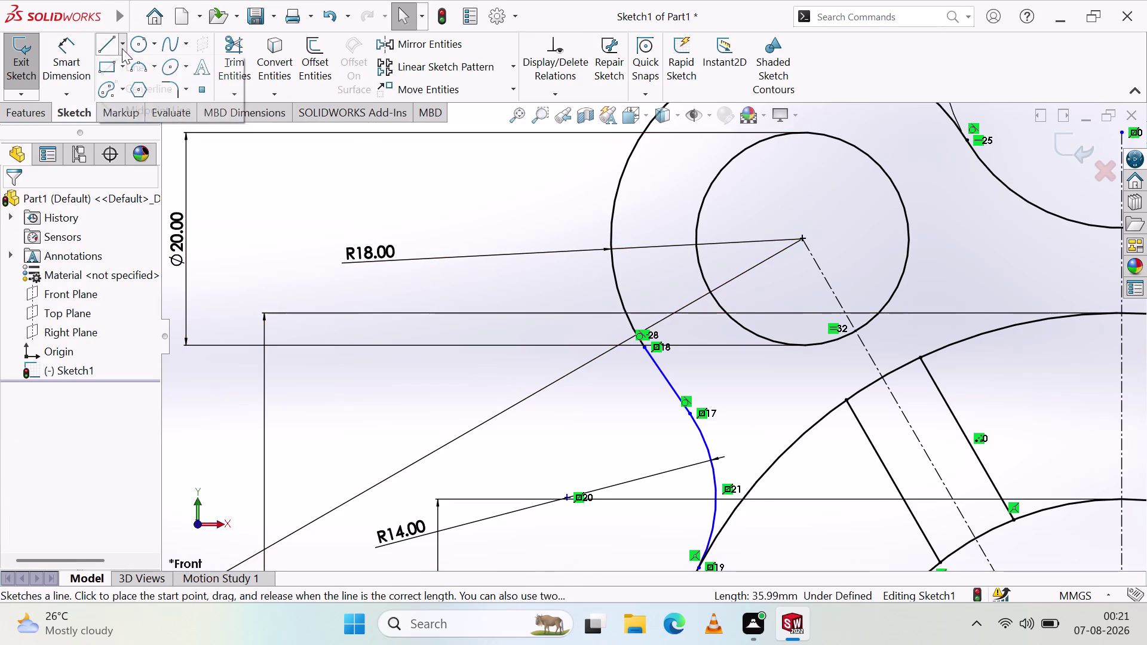
click(133, 92)
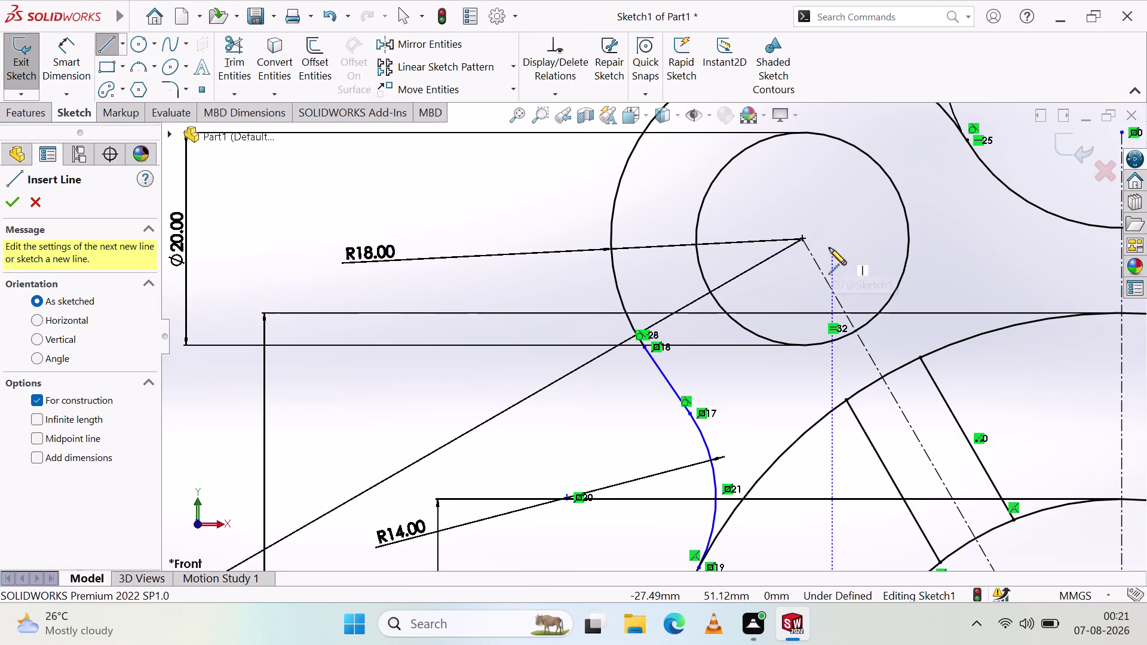
scroll(down, 3)
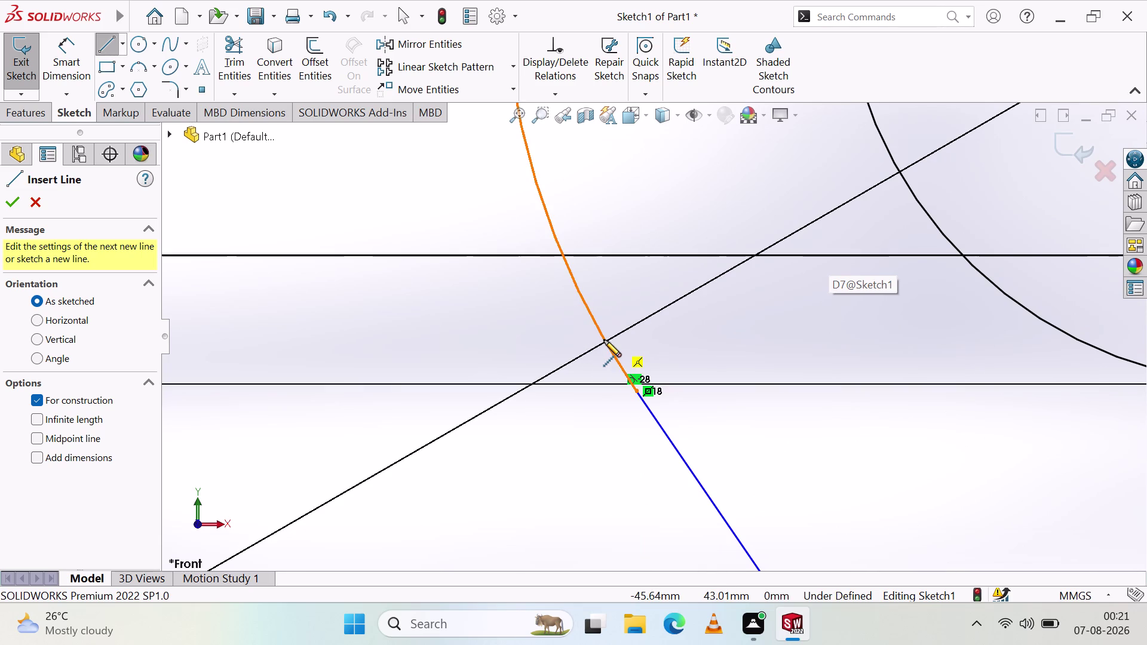
scroll(down, 3)
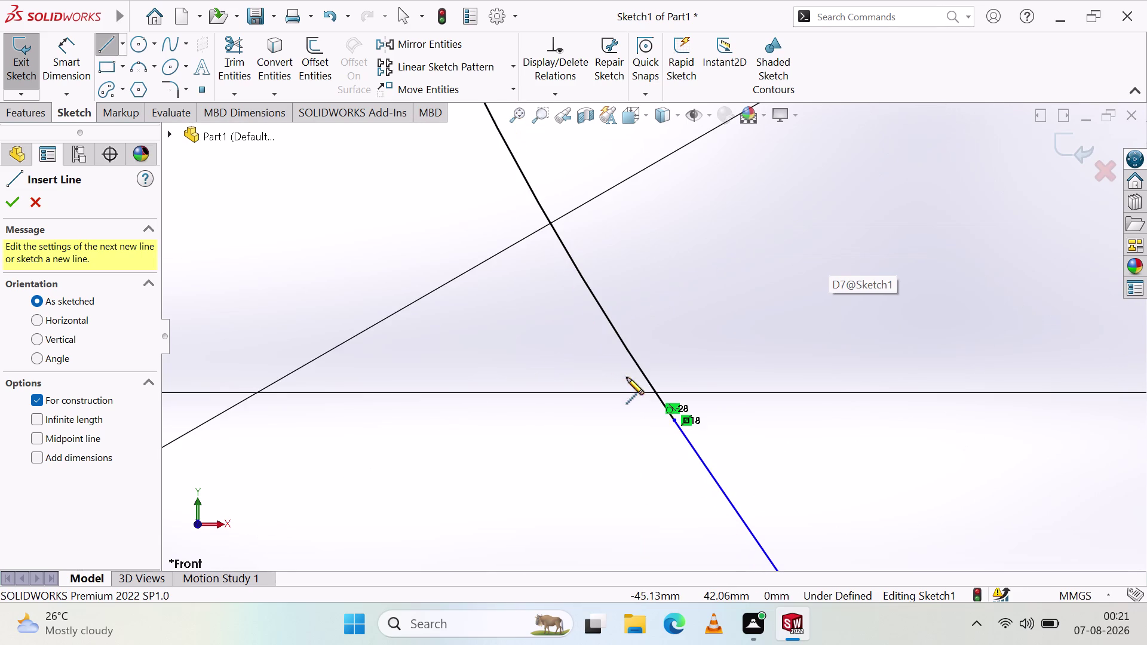
scroll(down, 3)
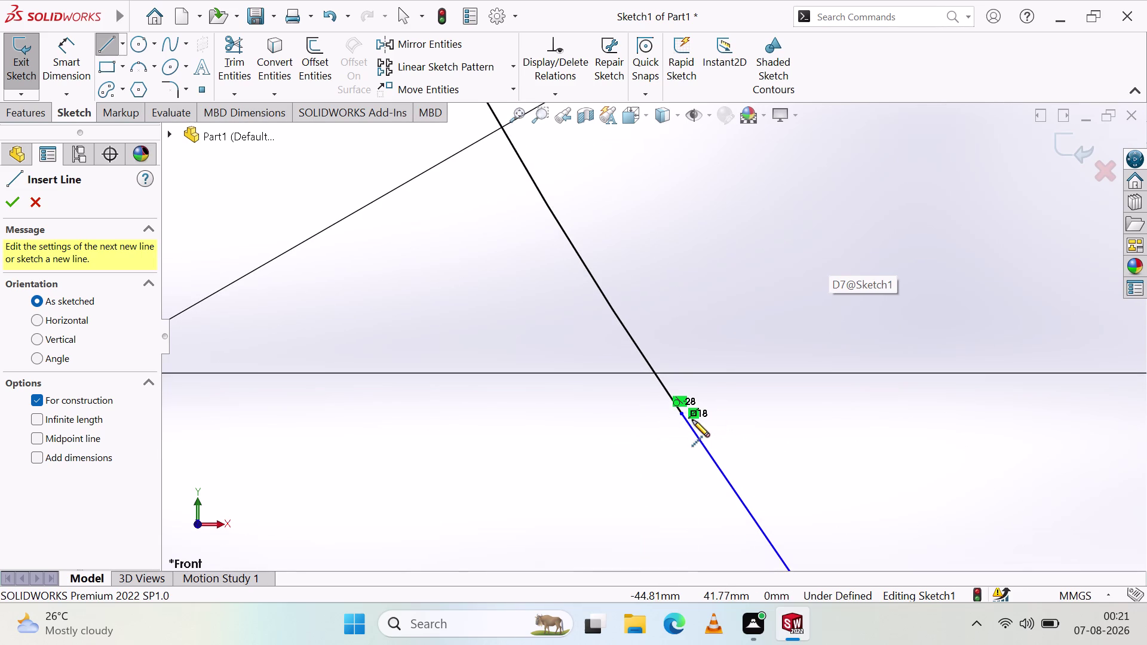
scroll(up, 3)
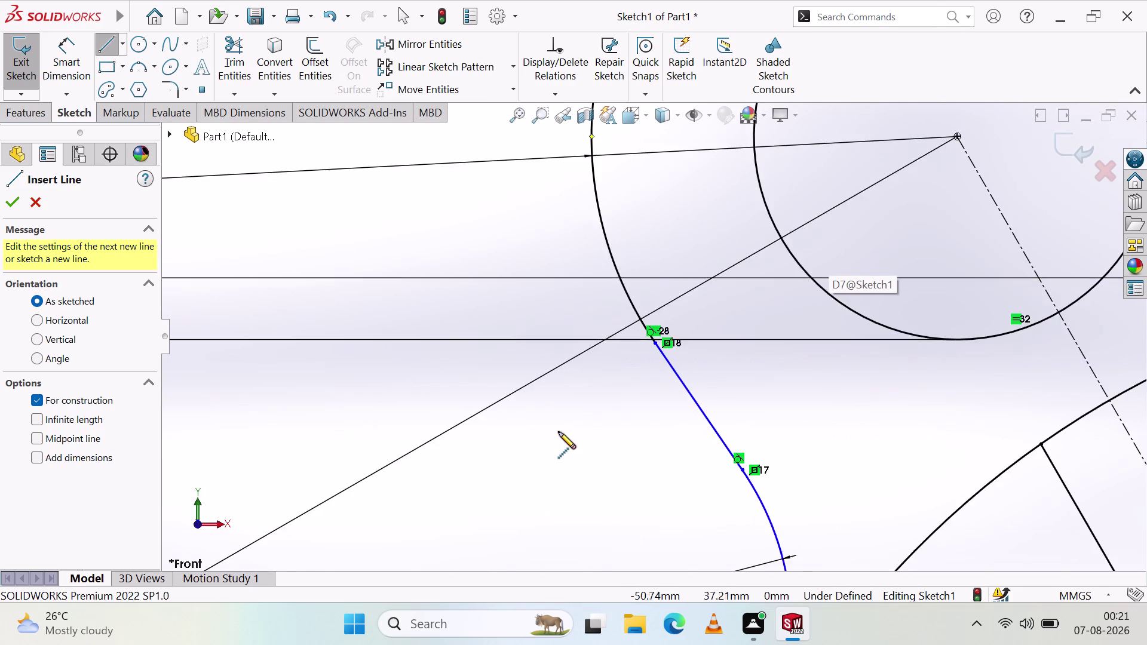
scroll(up, 3)
scroll(down, 3)
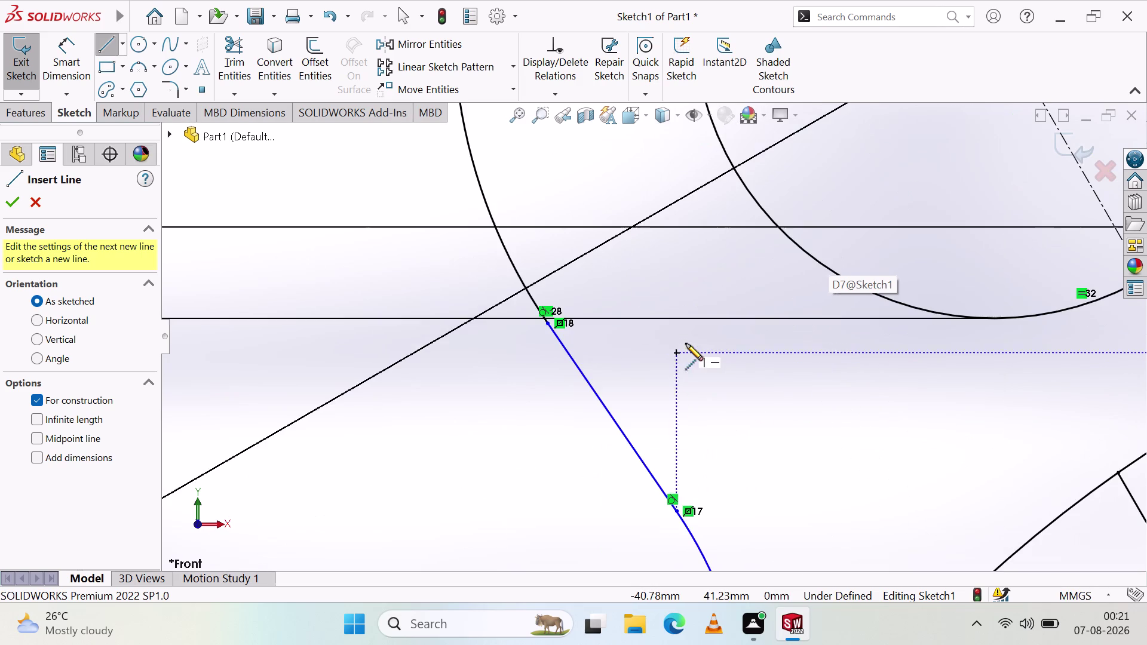
scroll(up, 3)
scroll(down, 3)
scroll(up, 3)
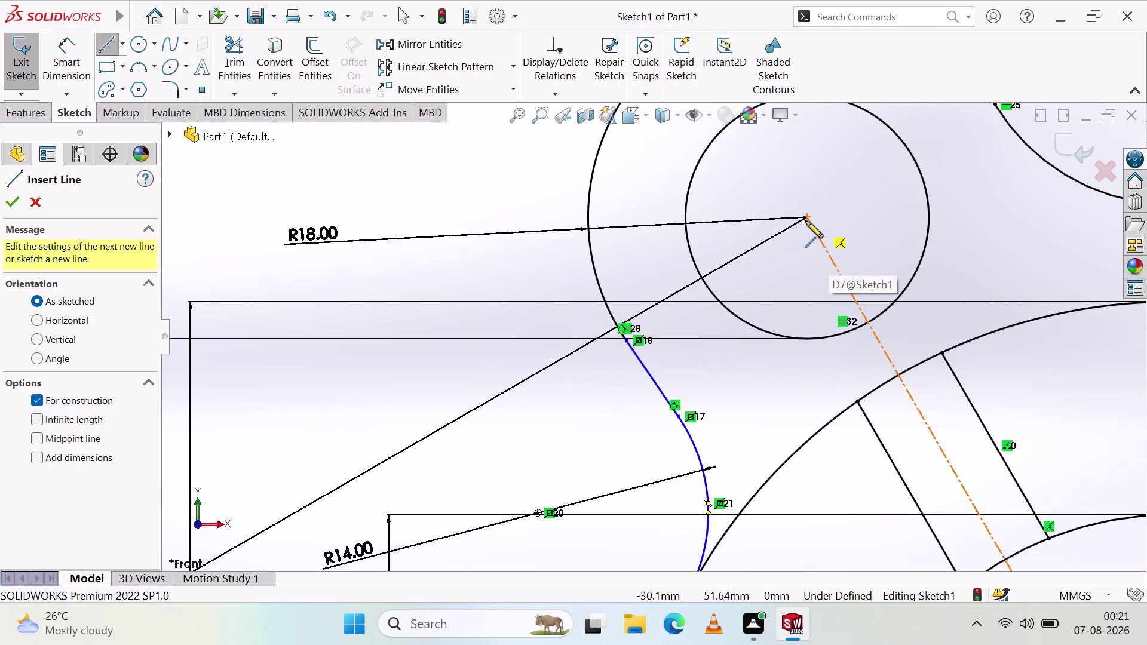
scroll(up, 3)
scroll(down, 3)
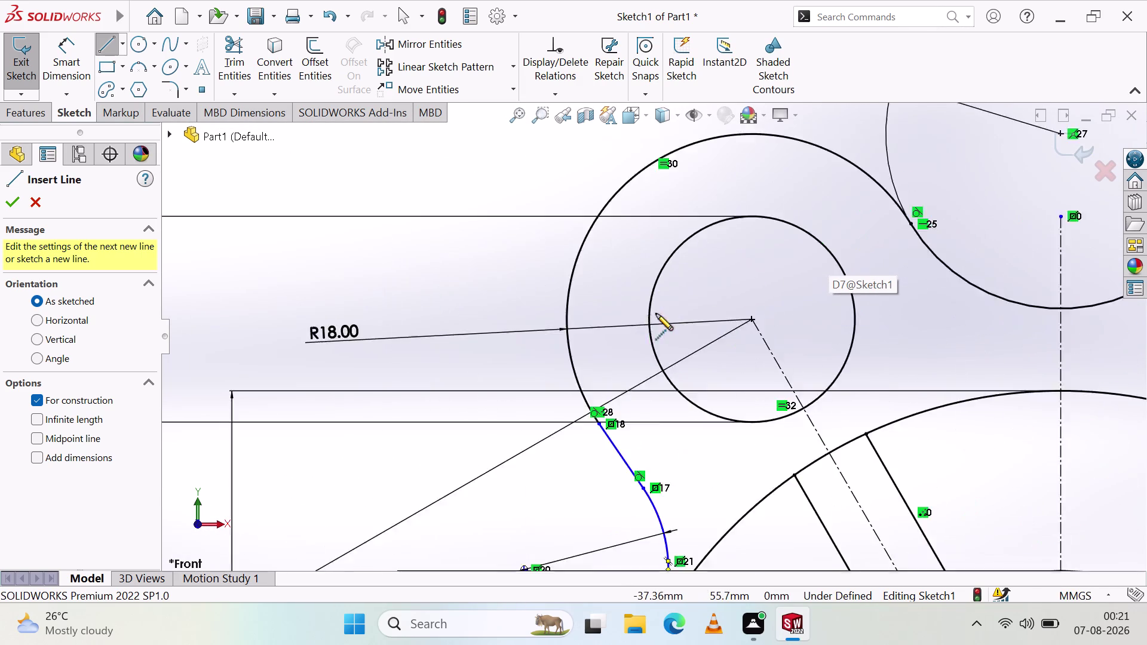
scroll(down, 3)
scroll(up, 3)
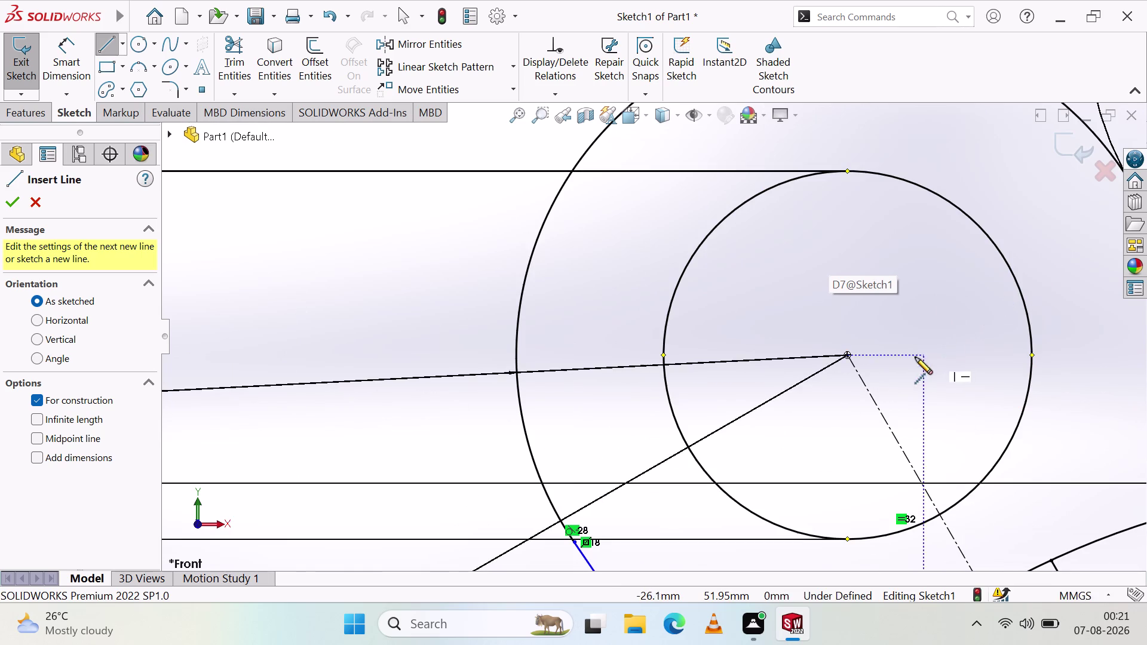
scroll(up, 3)
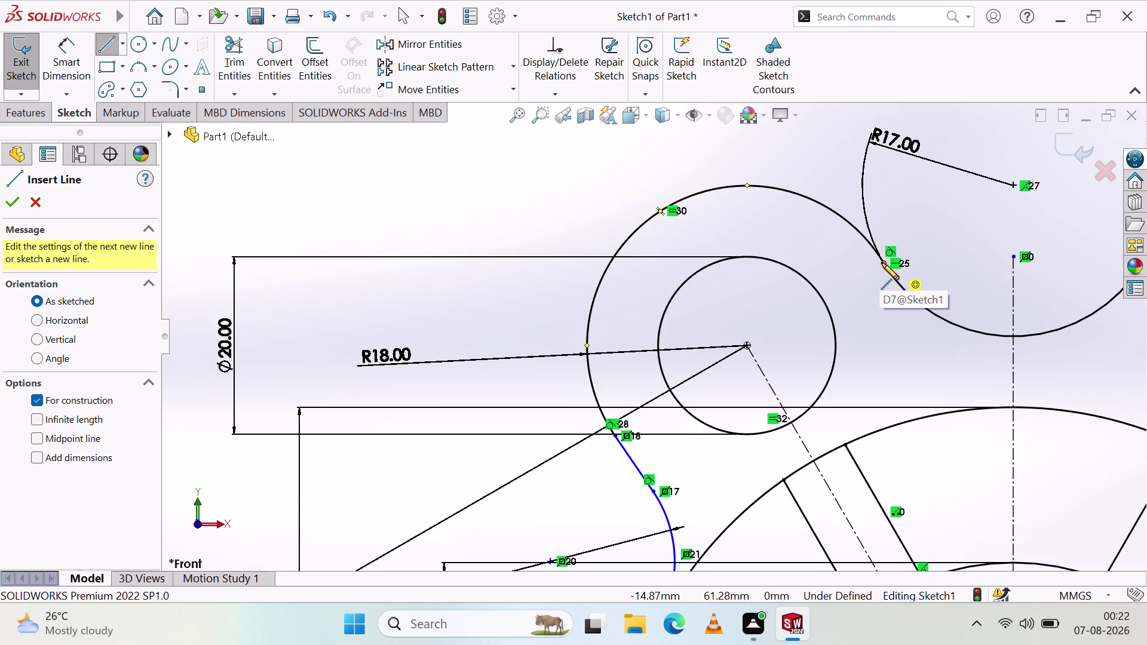
Draw a centerline from the R18 hole centre down-left, ending past the blue arc.
click(884, 263)
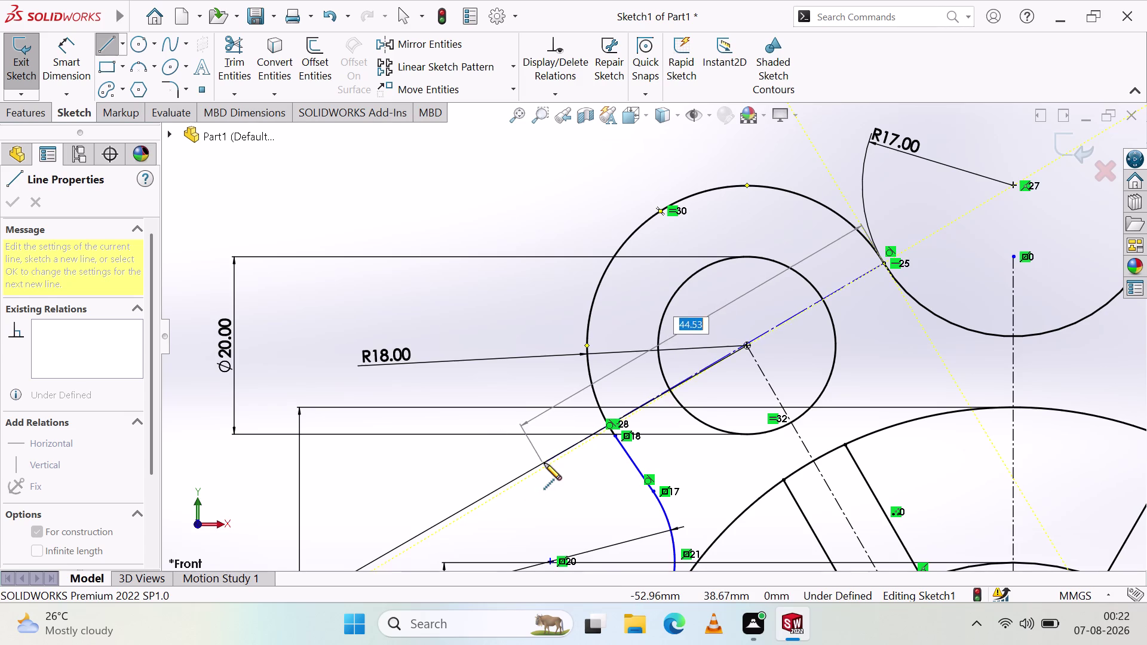
scroll(down, 3)
scroll(up, 3)
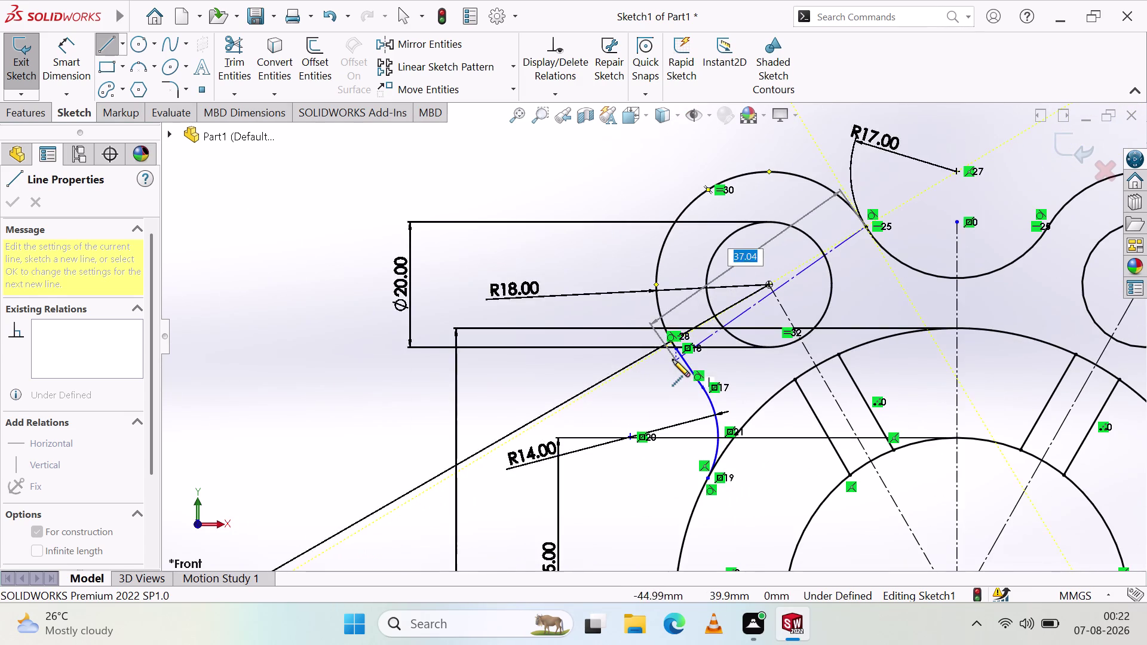
scroll(up, 3)
scroll(down, 3)
scroll(down, 3)
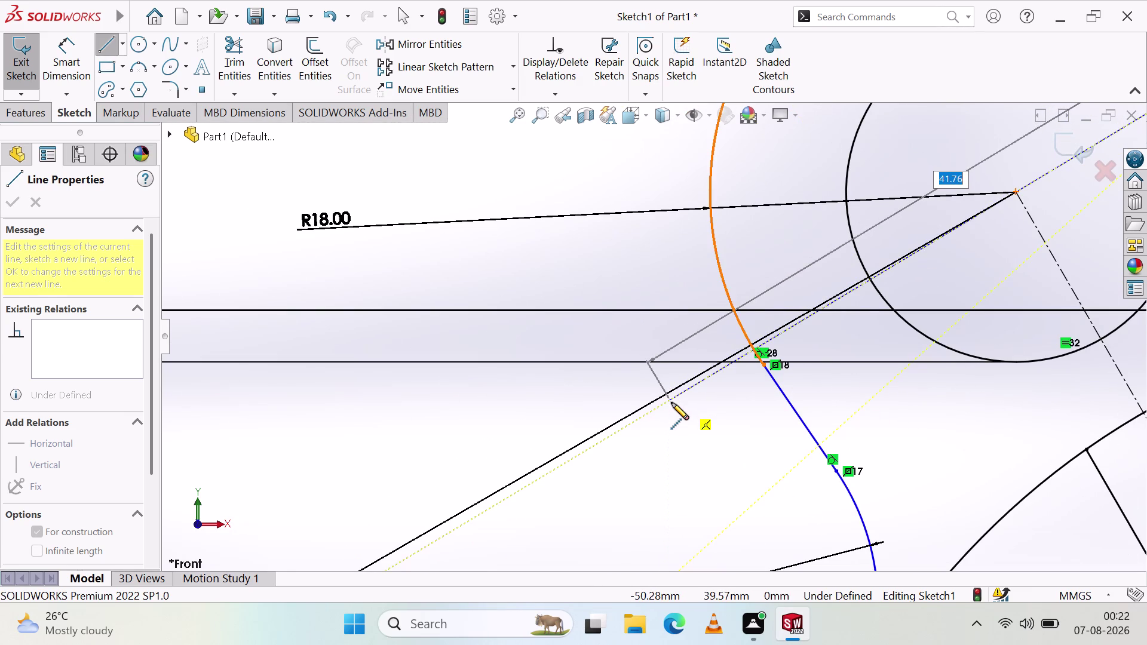
click(671, 403)
Select the new centerline with Line32, try a Perpendicular relation, and undo it.
key(Escape)
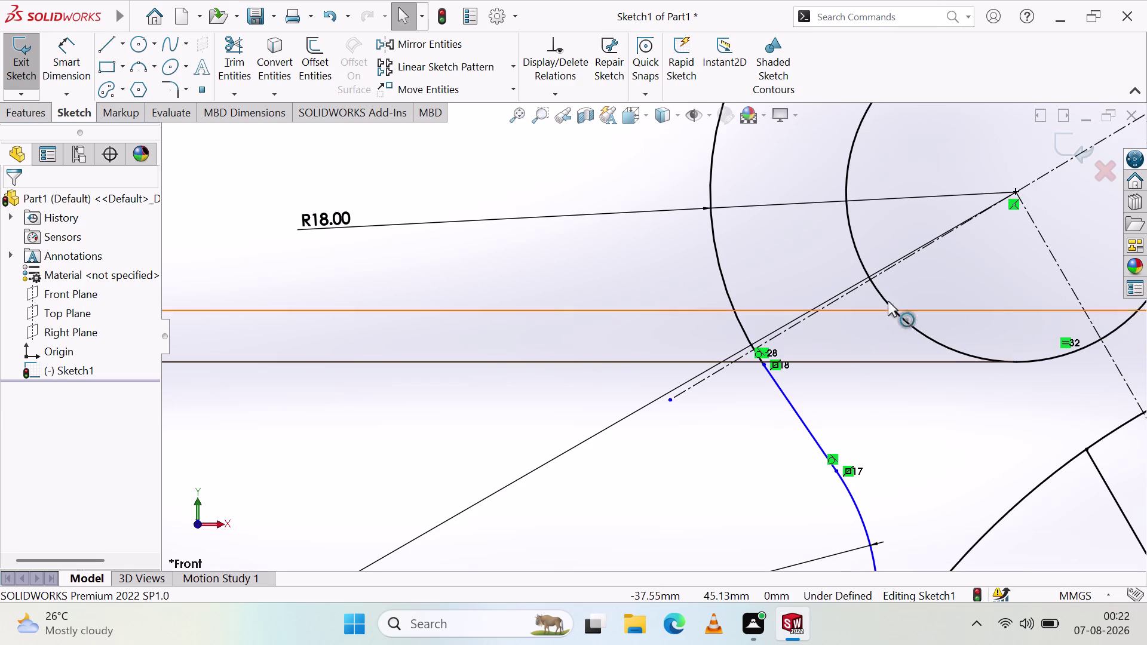
scroll(up, 3)
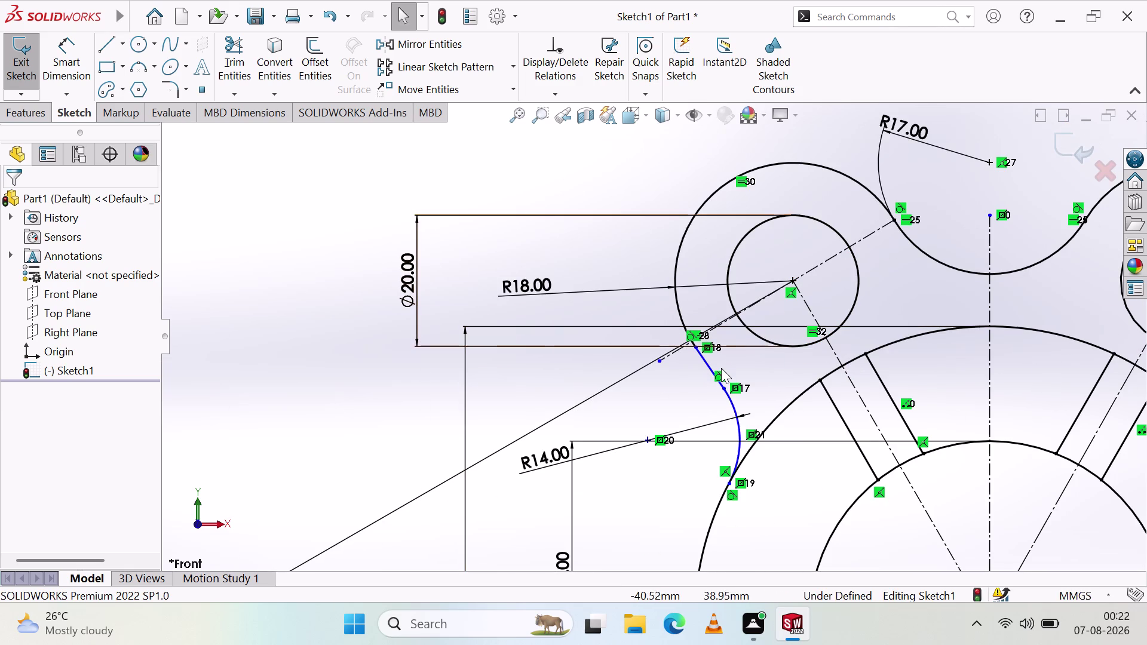
click(821, 262)
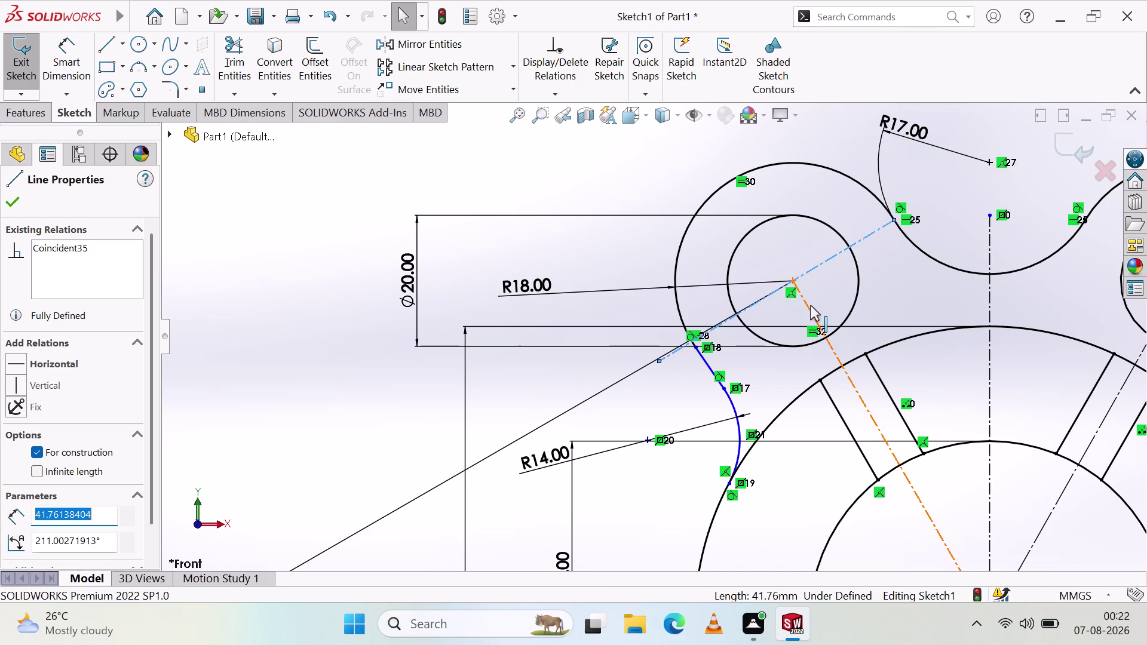
click(810, 307)
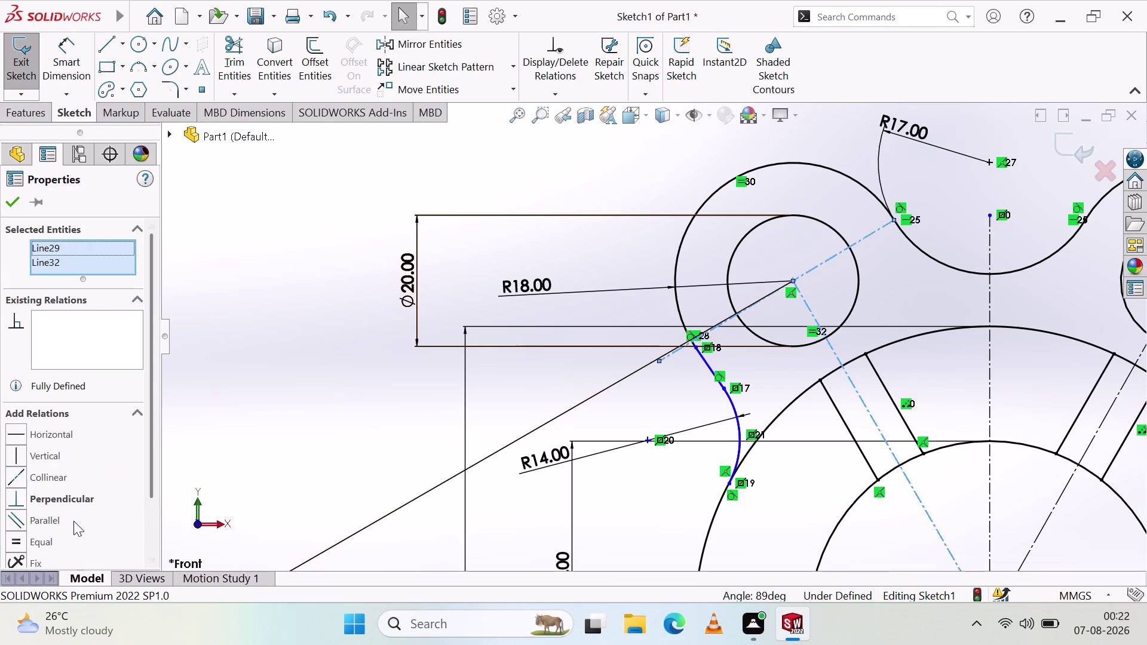
click(17, 496)
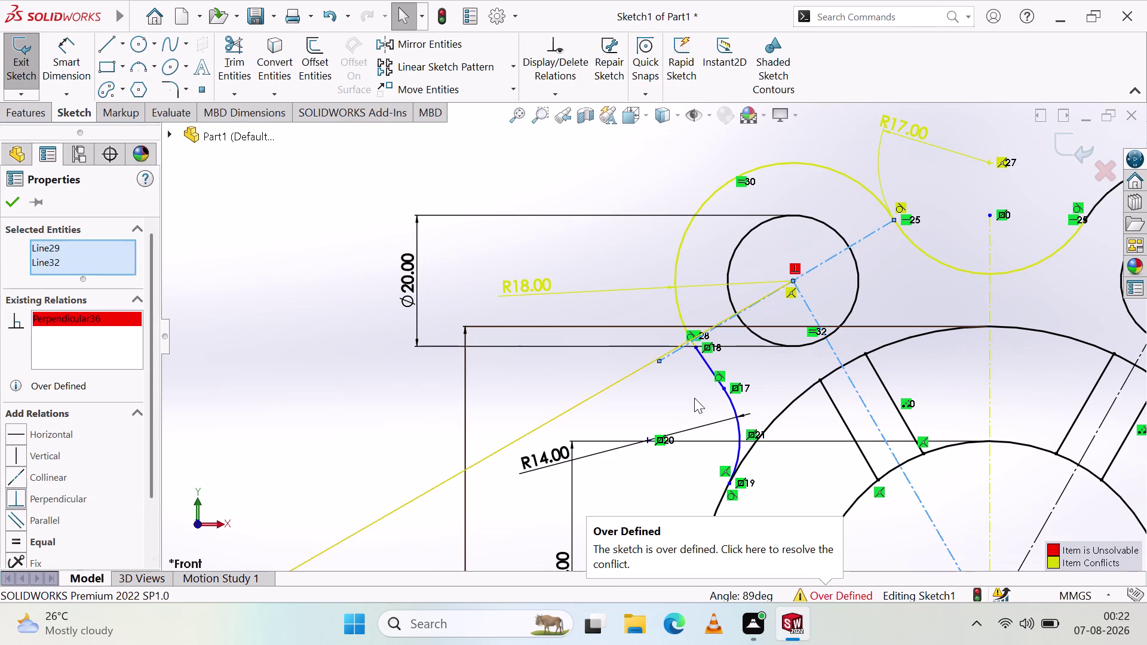
scroll(up, 3)
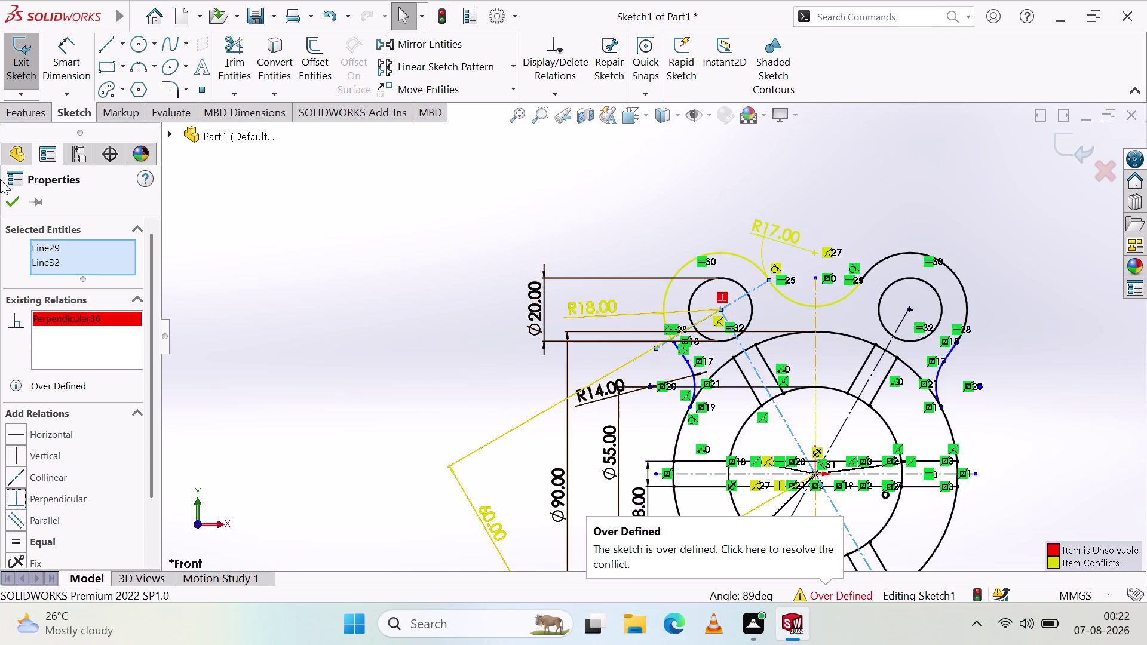
click(1, 204)
click(9, 198)
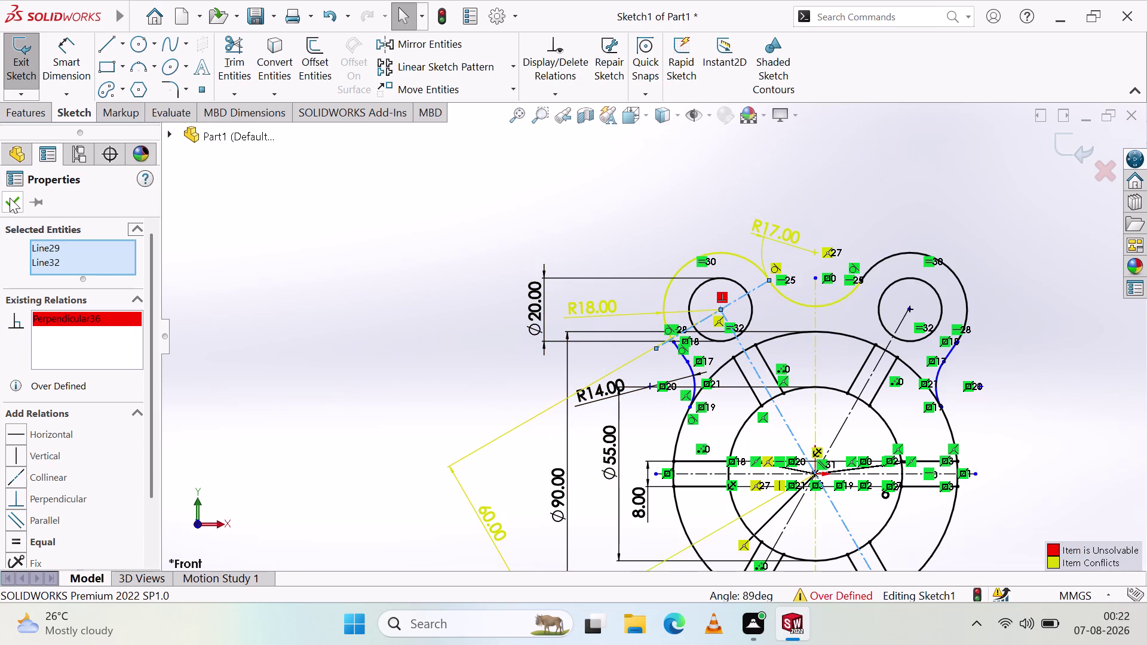
key(ctrl+z)
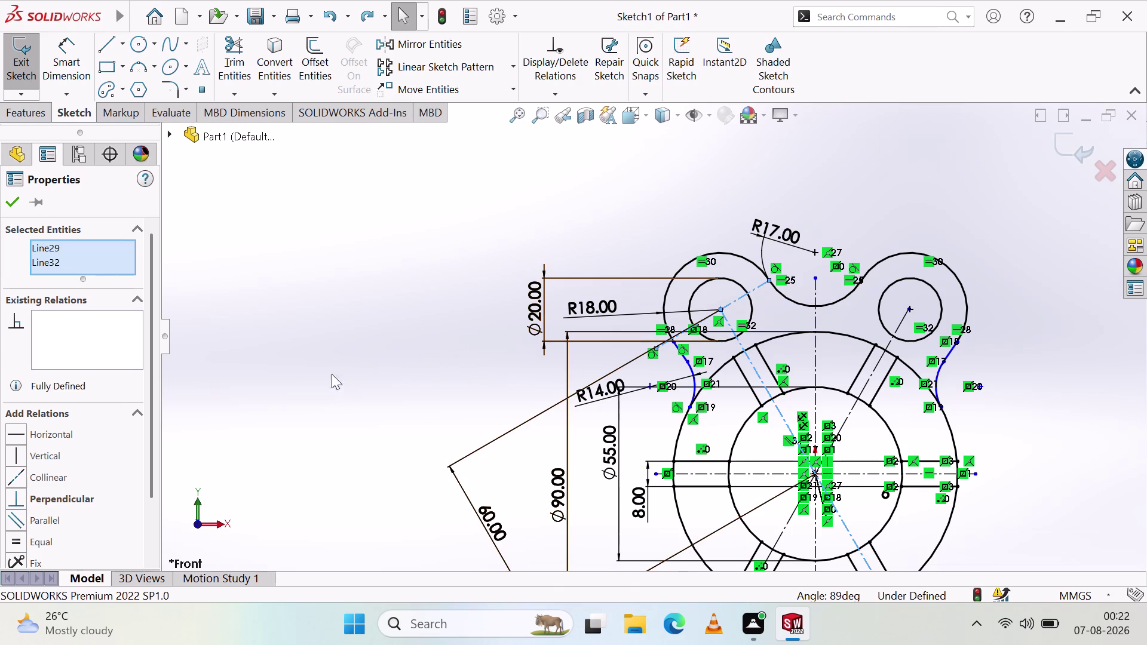
click(20, 433)
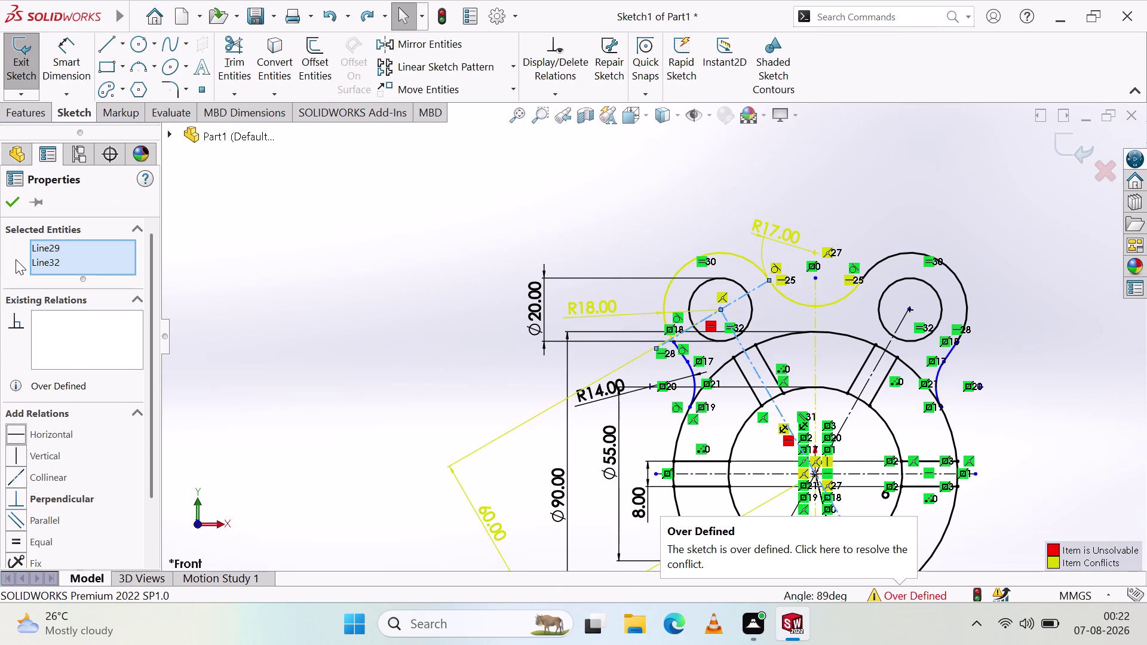
key(ctrl+z)
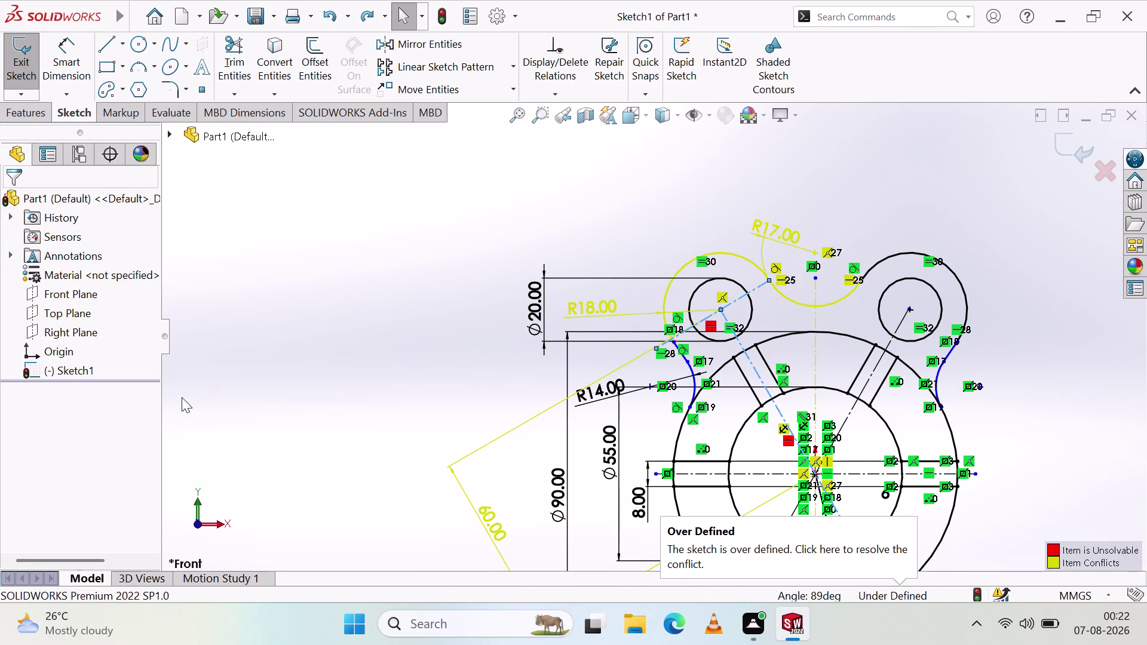
Try a Parallel relation, undo it, then make the two centerlines Equal.
click(11, 456)
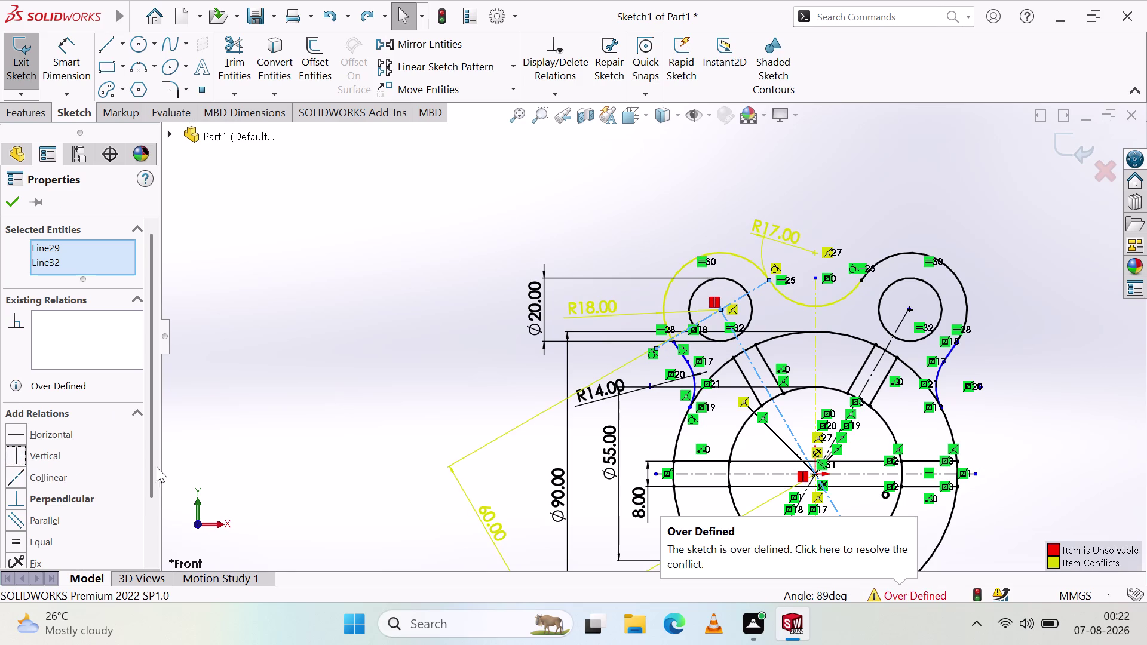
key(ctrl+z)
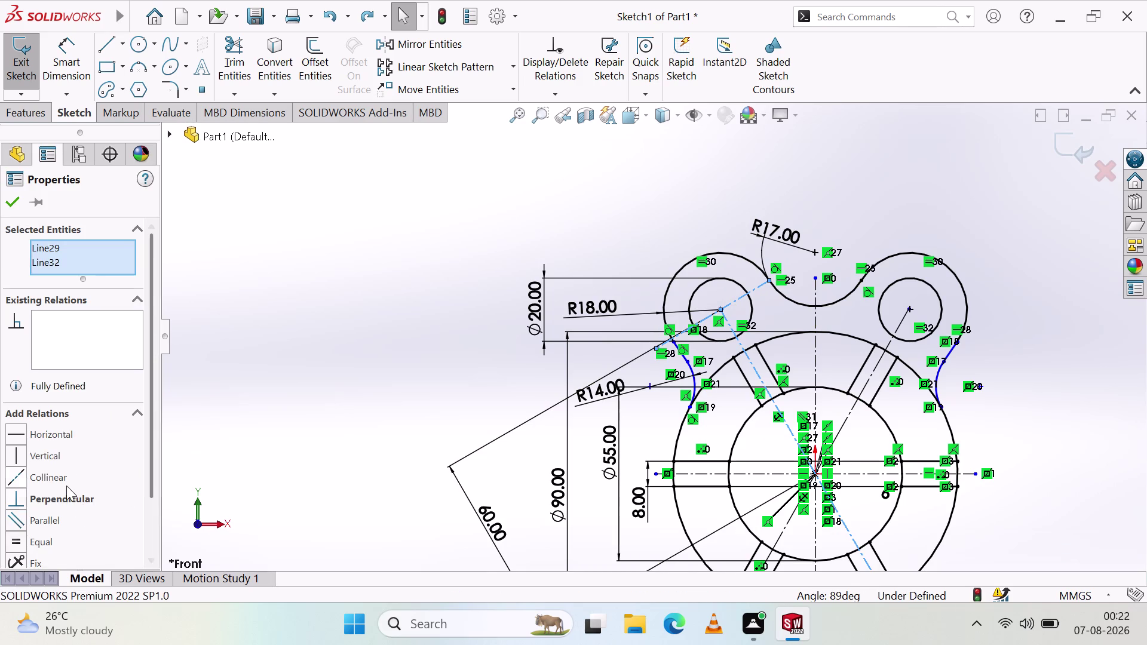
click(15, 516)
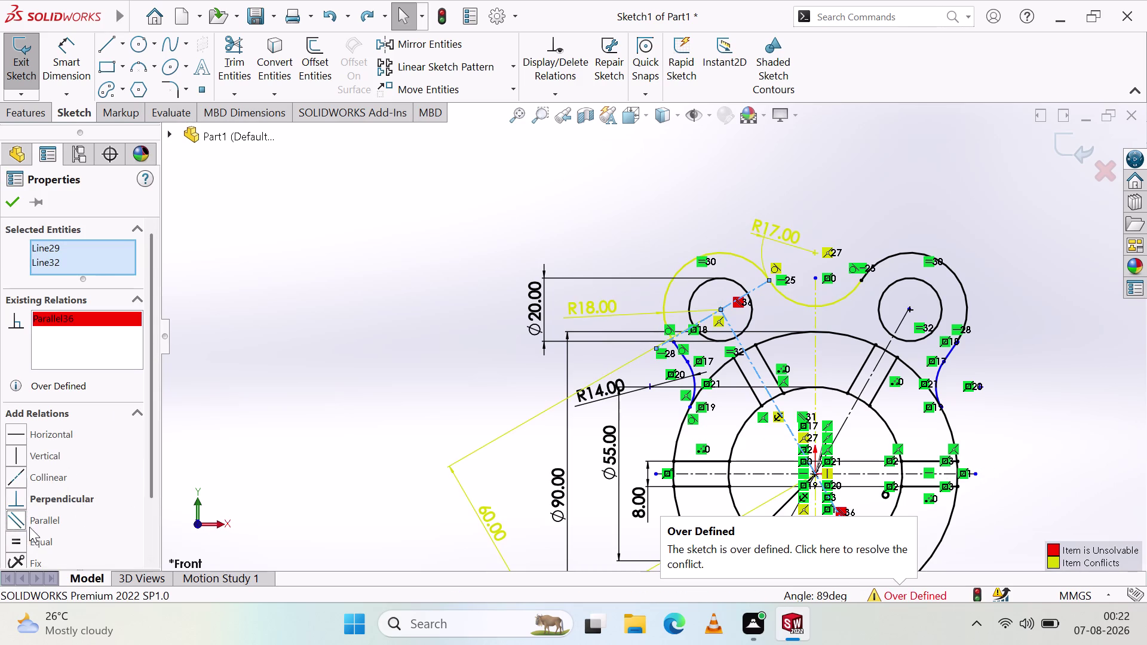
key(ctrl+z)
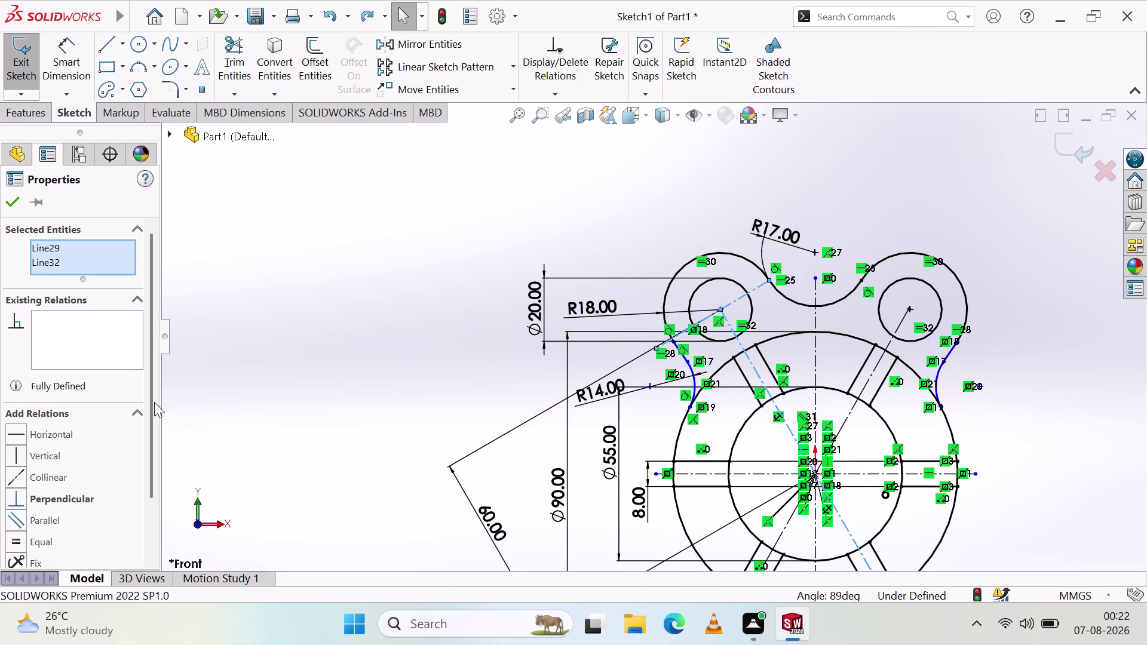
click(16, 546)
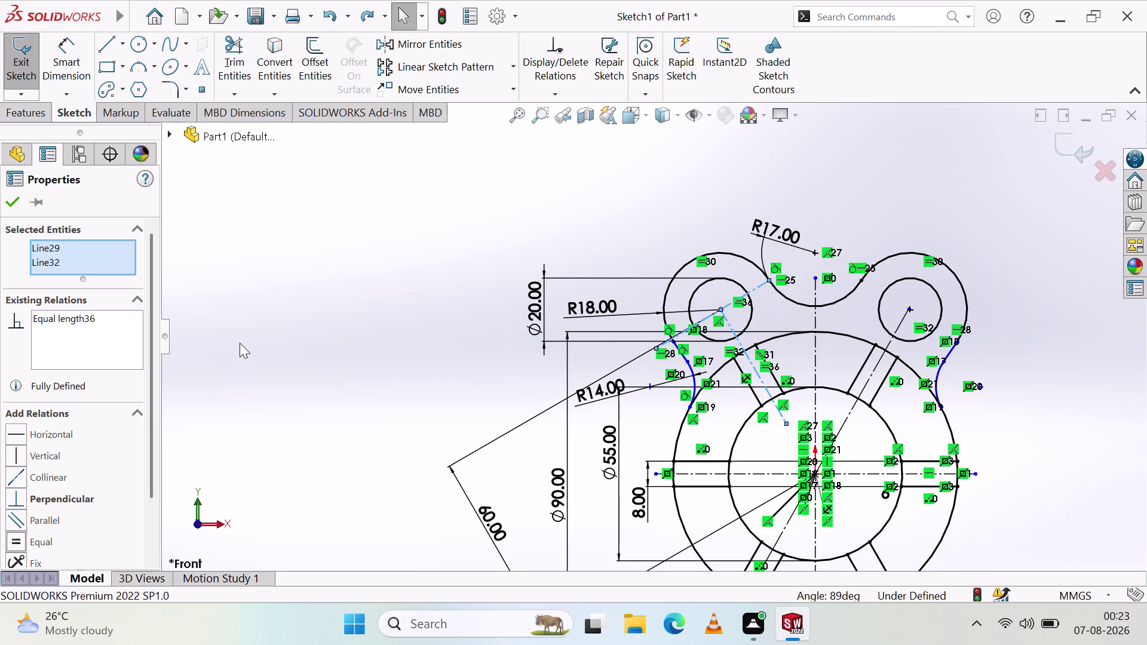
click(11, 210)
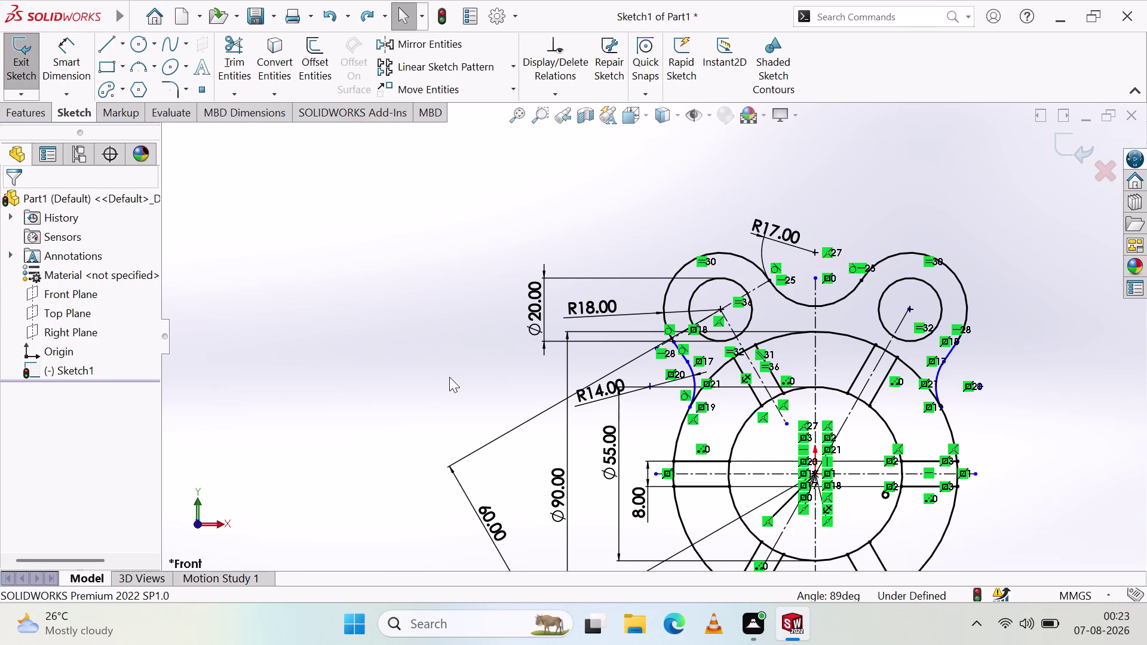
Select both blue arcs with their adjoining segments and change options in their shortcut menu.
scroll(down, 3)
scroll(up, 3)
scroll(down, 3)
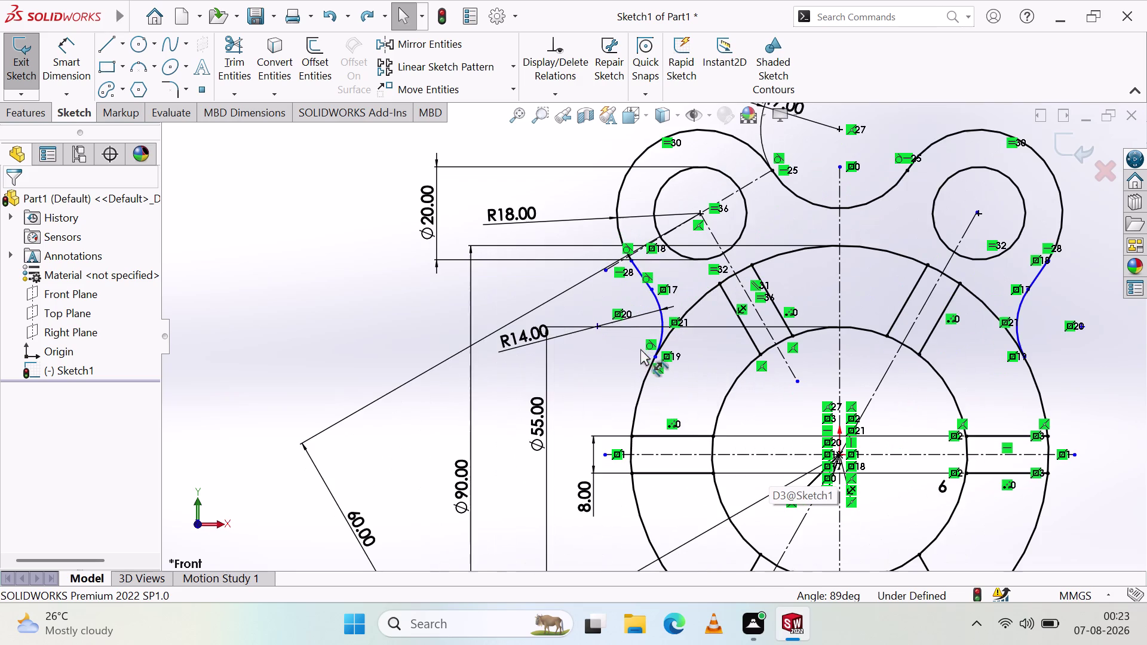
scroll(down, 3)
scroll(up, 3)
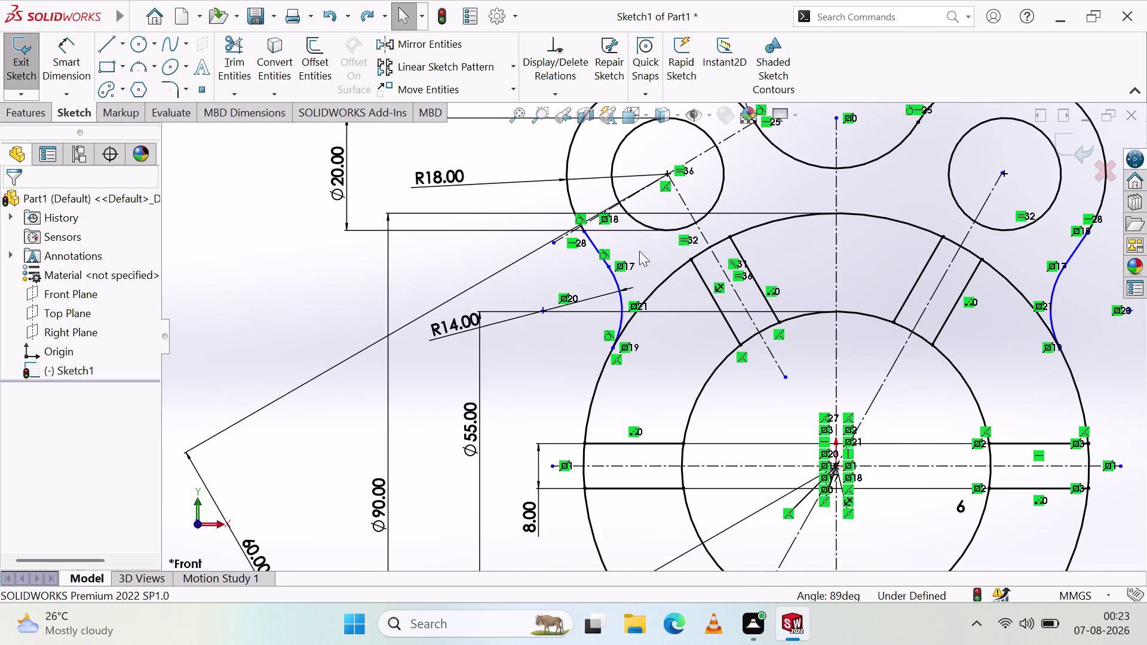
click(612, 277)
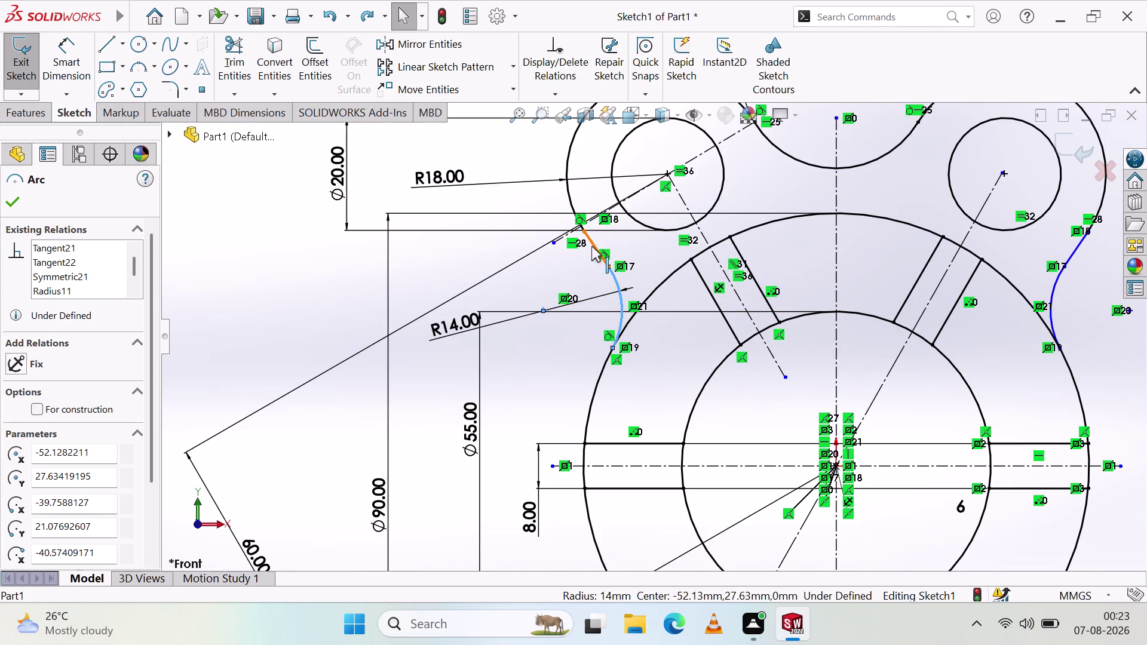
click(591, 239)
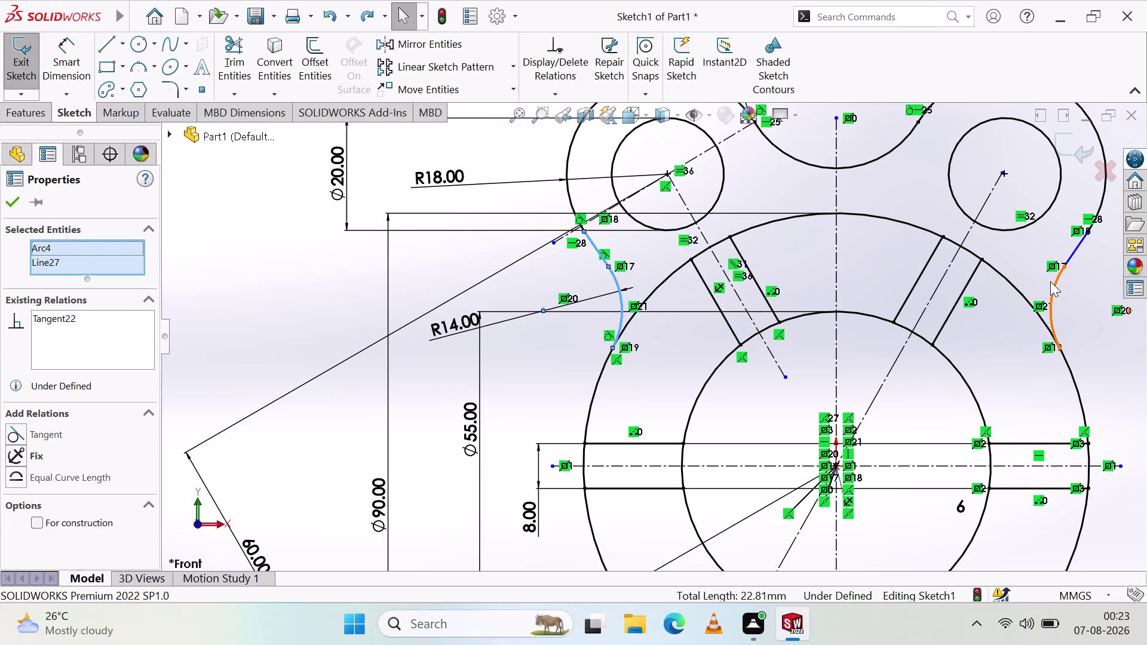
click(1054, 288)
click(1071, 254)
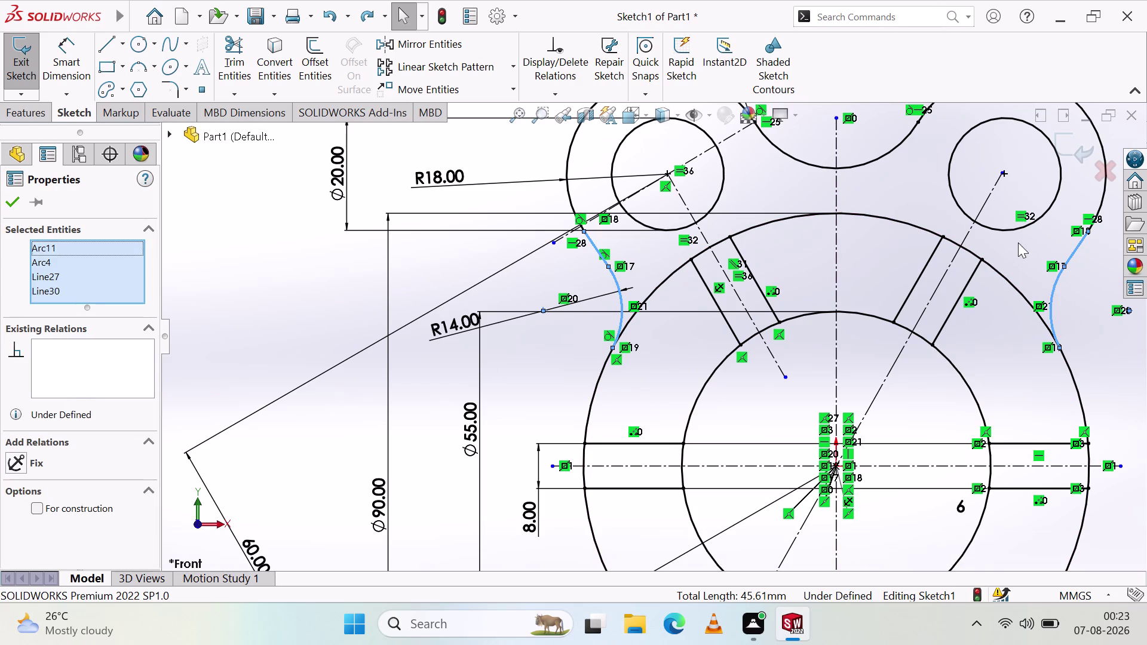
right_click(547, 282)
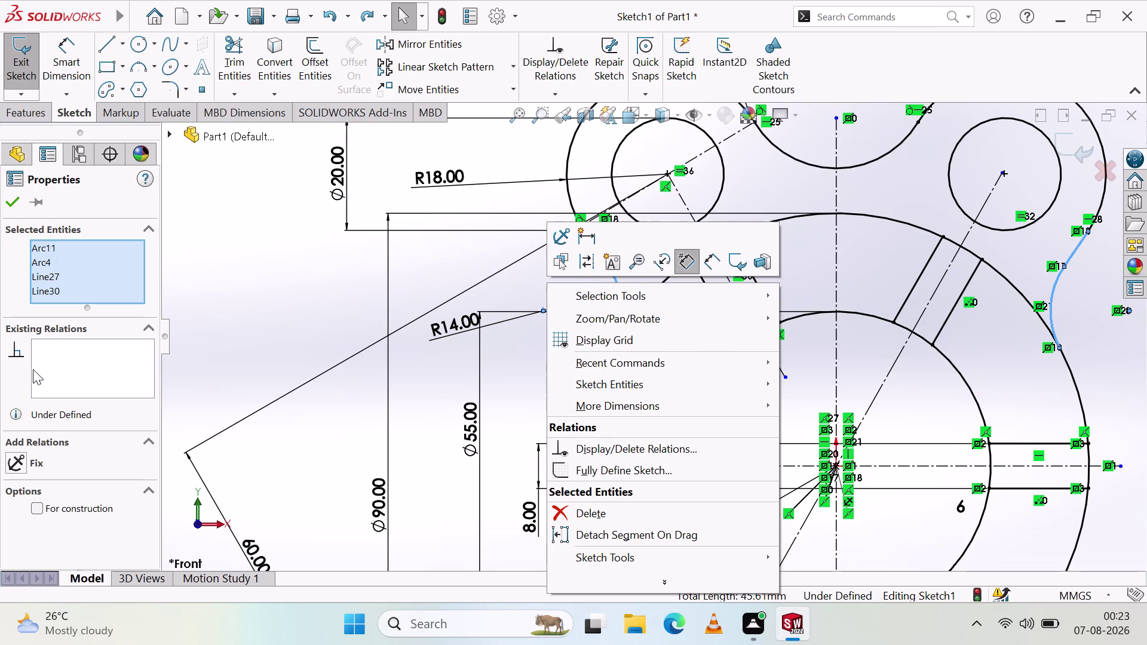
click(74, 361)
click(77, 357)
click(84, 378)
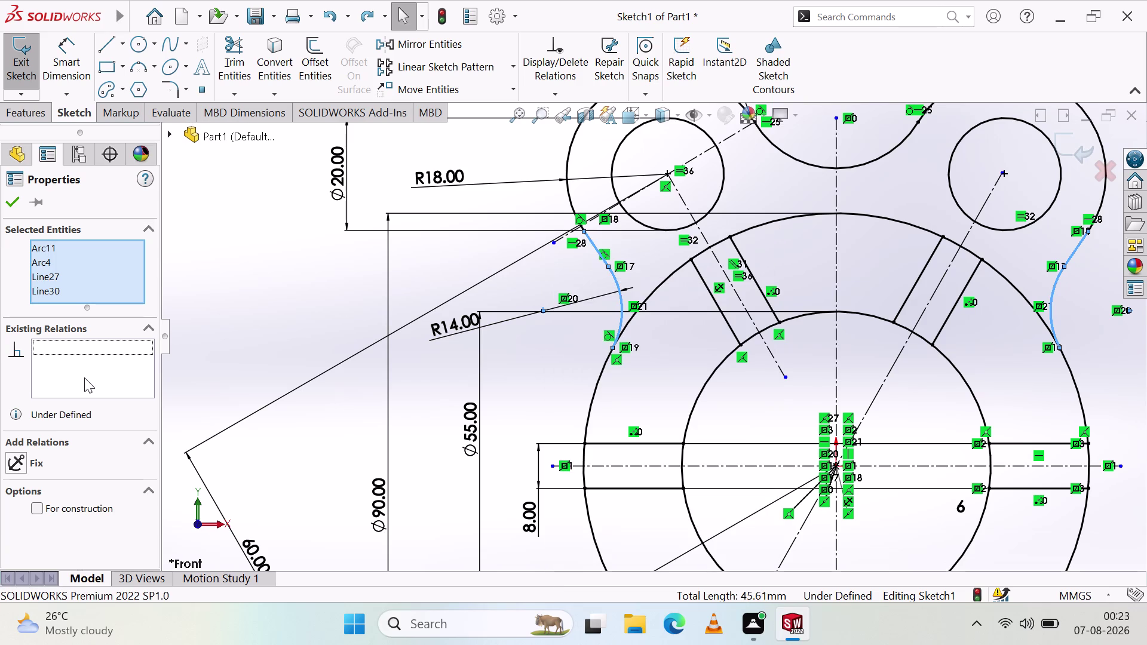
click(19, 460)
scroll(up, 3)
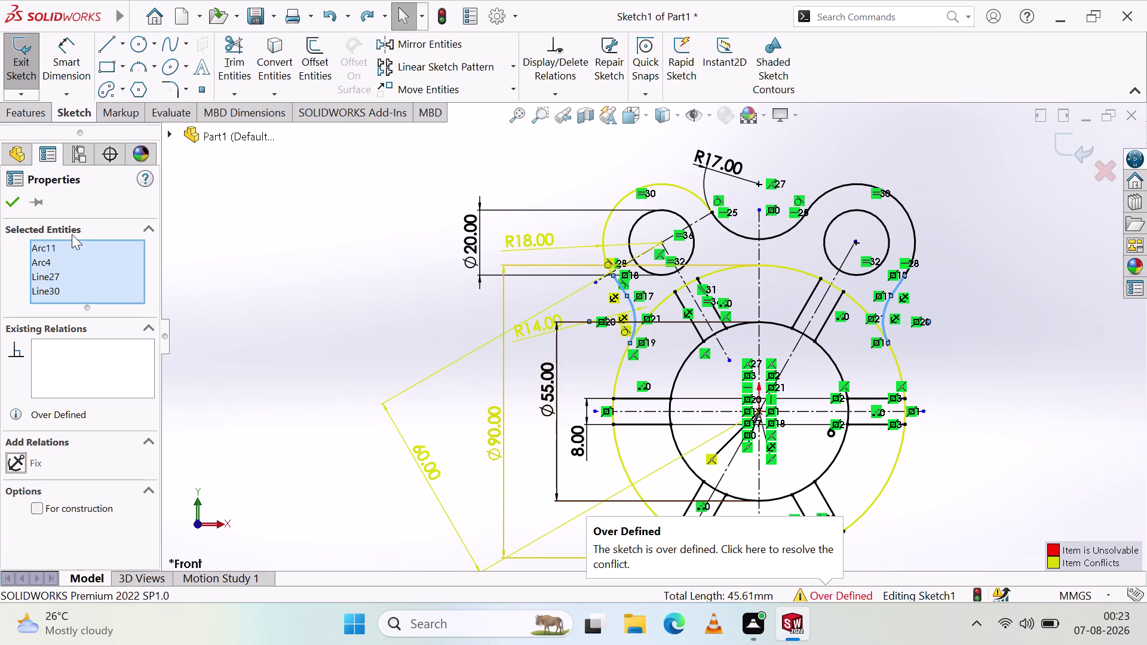
Cancel the selection and undo the last two sketch changes.
key(Escape)
key(Escape)
key(Escape)
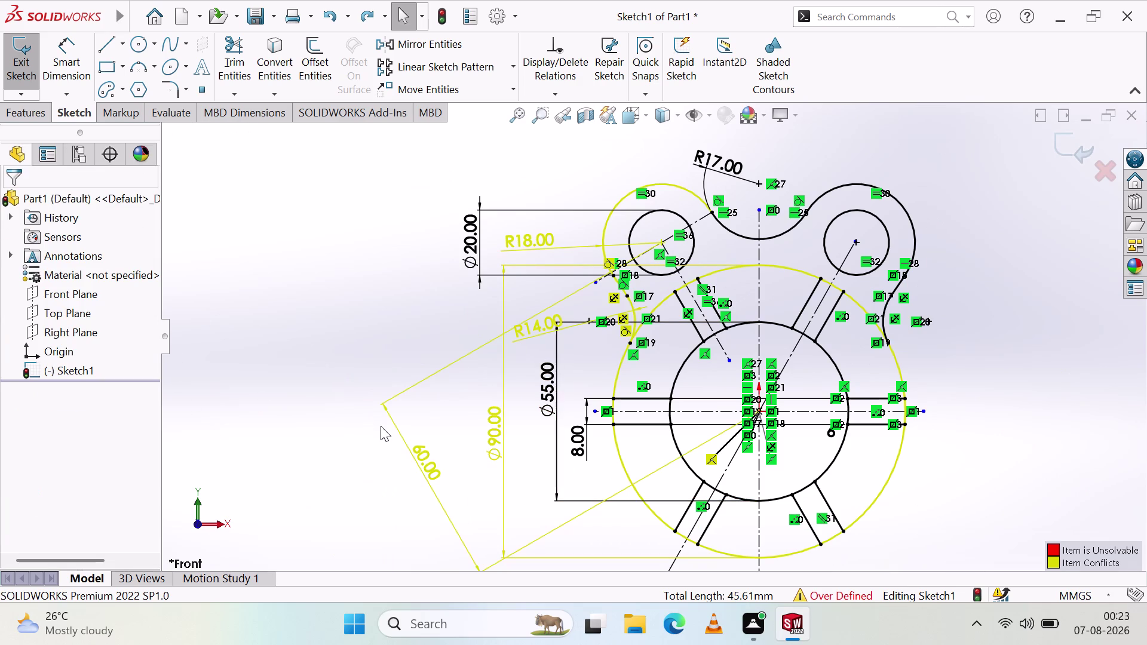
key(Escape)
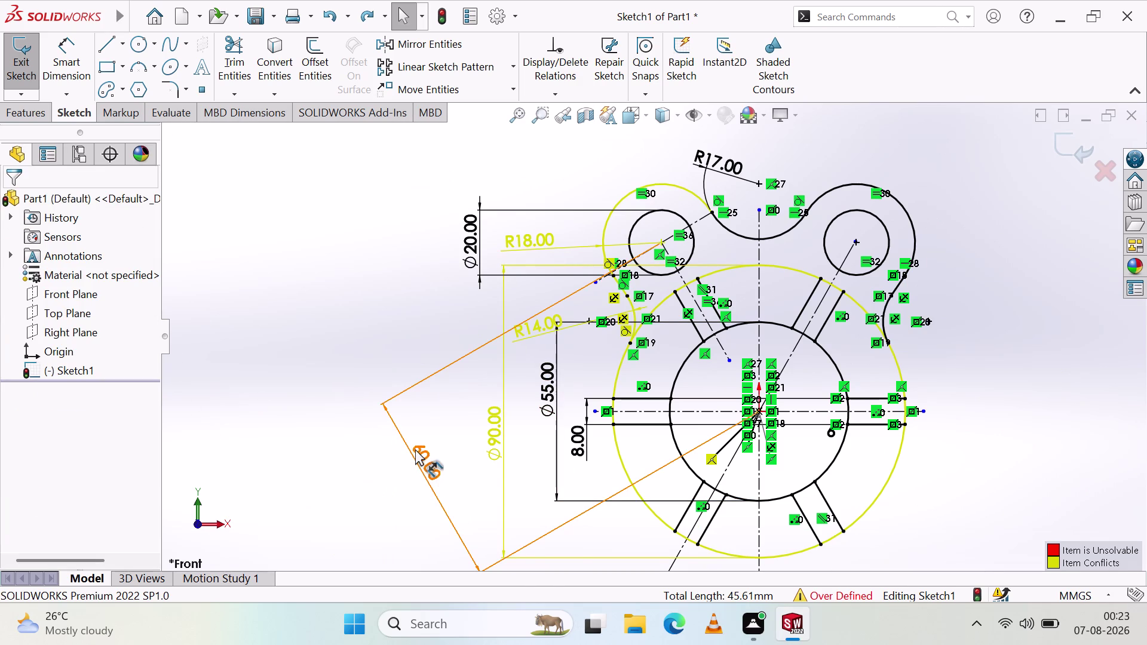
key(ctrl+z)
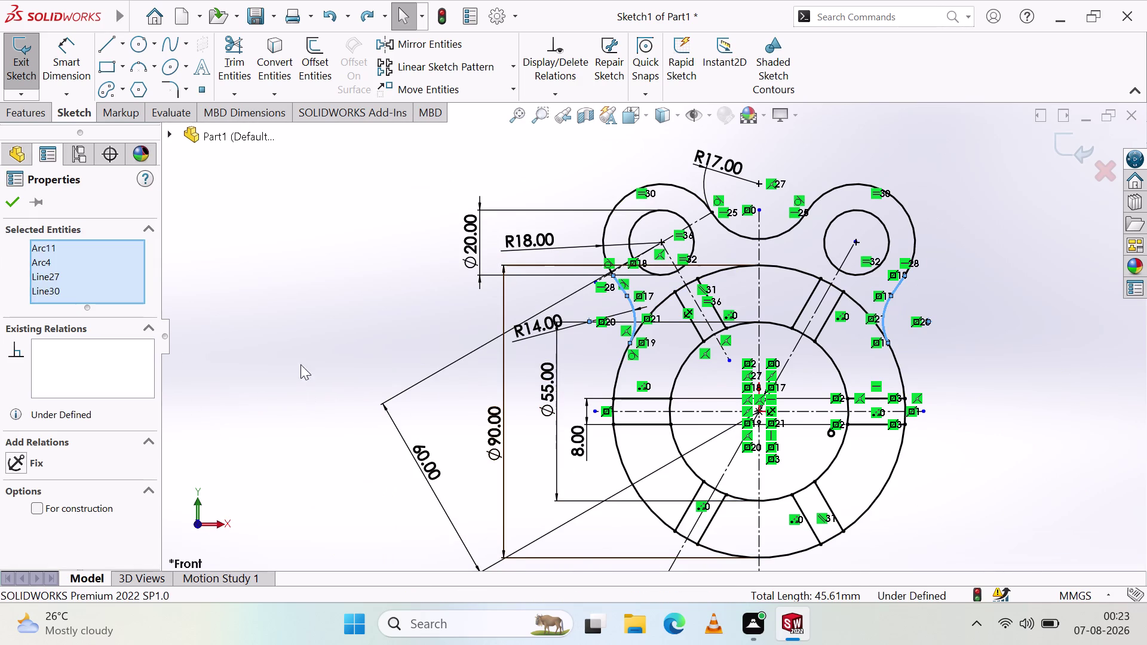
key(ctrl+z)
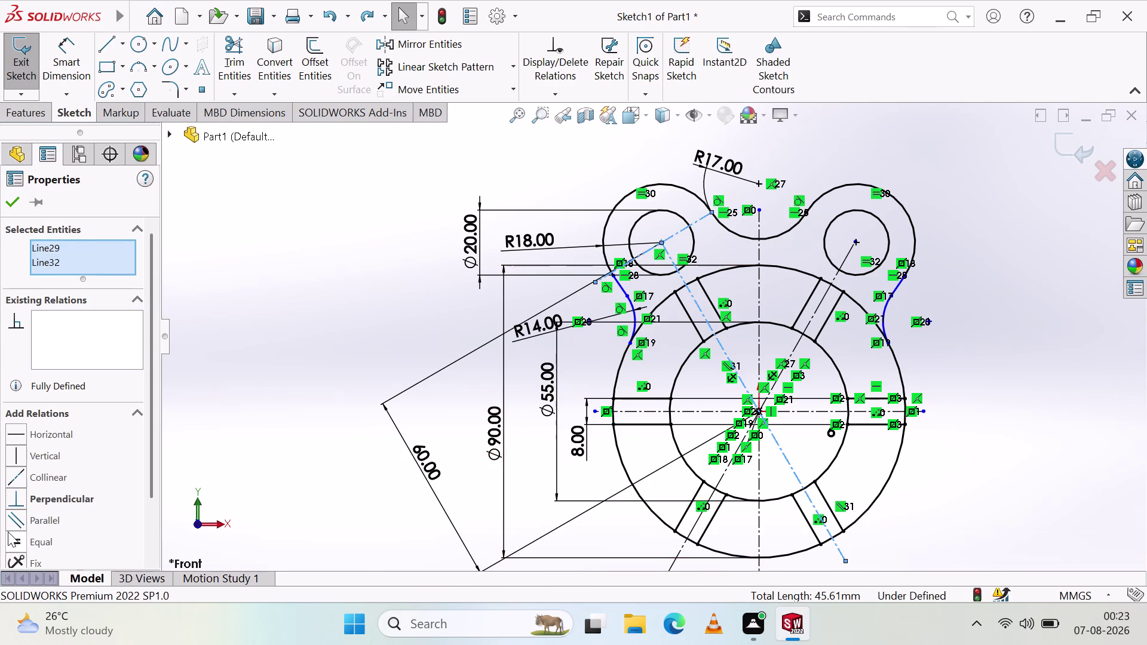
Apply Equal to the construction lines, then undo it after the Over Defined warning.
scroll(down, 3)
click(21, 469)
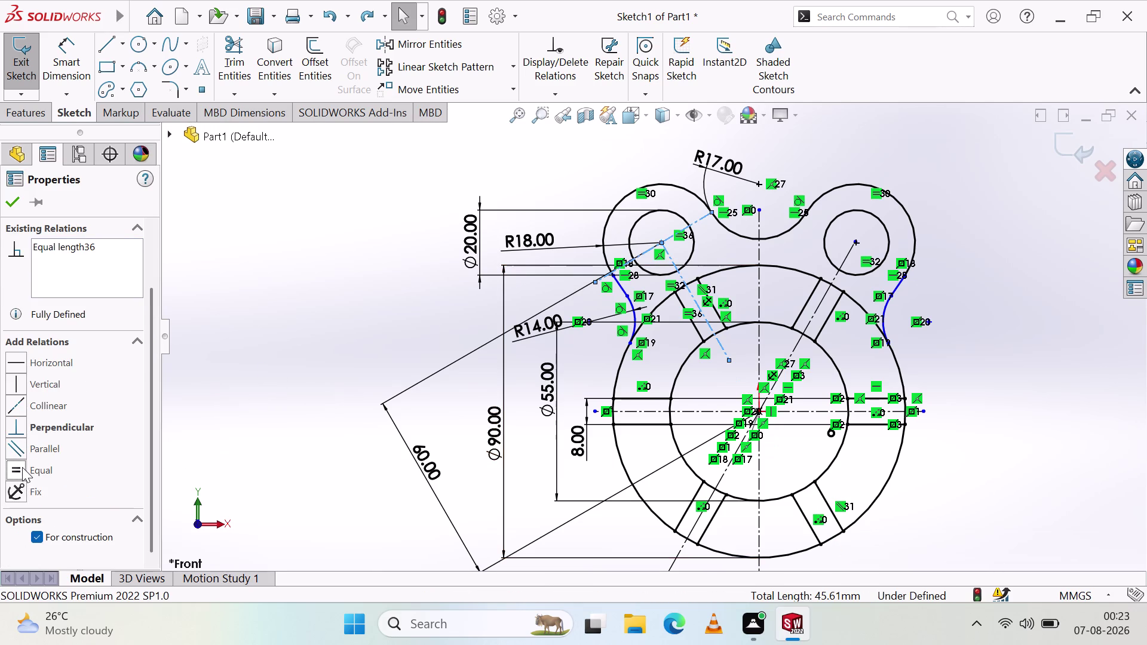
click(22, 468)
click(17, 486)
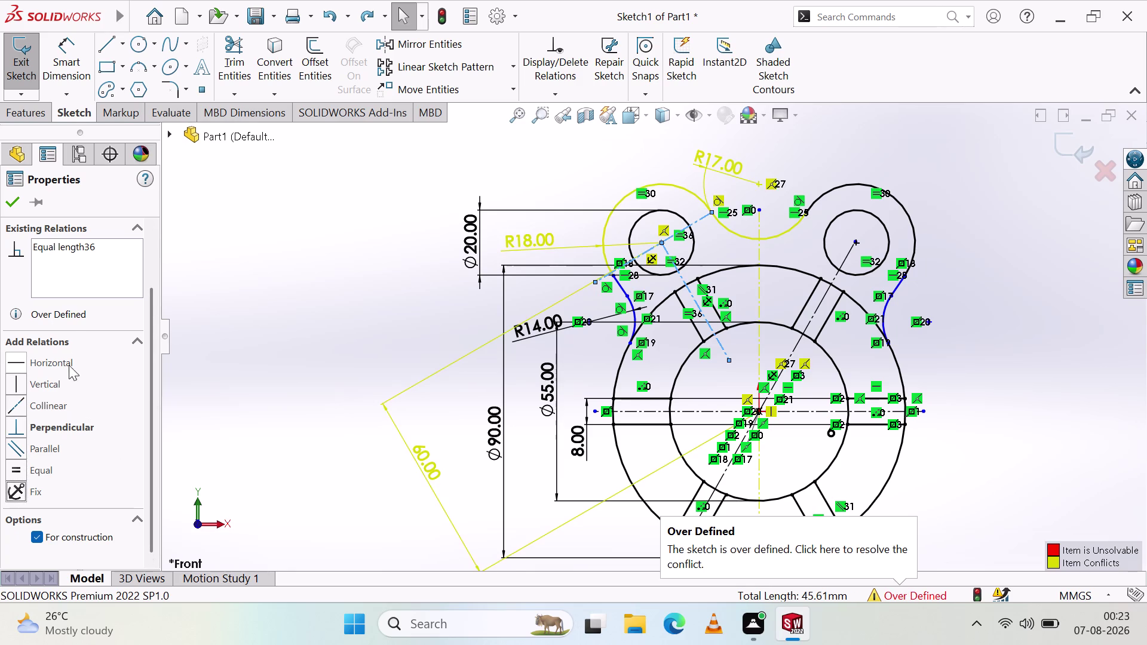
key(Escape)
key(Escape)
key(Escape)
key(Escape)
key(Escape)
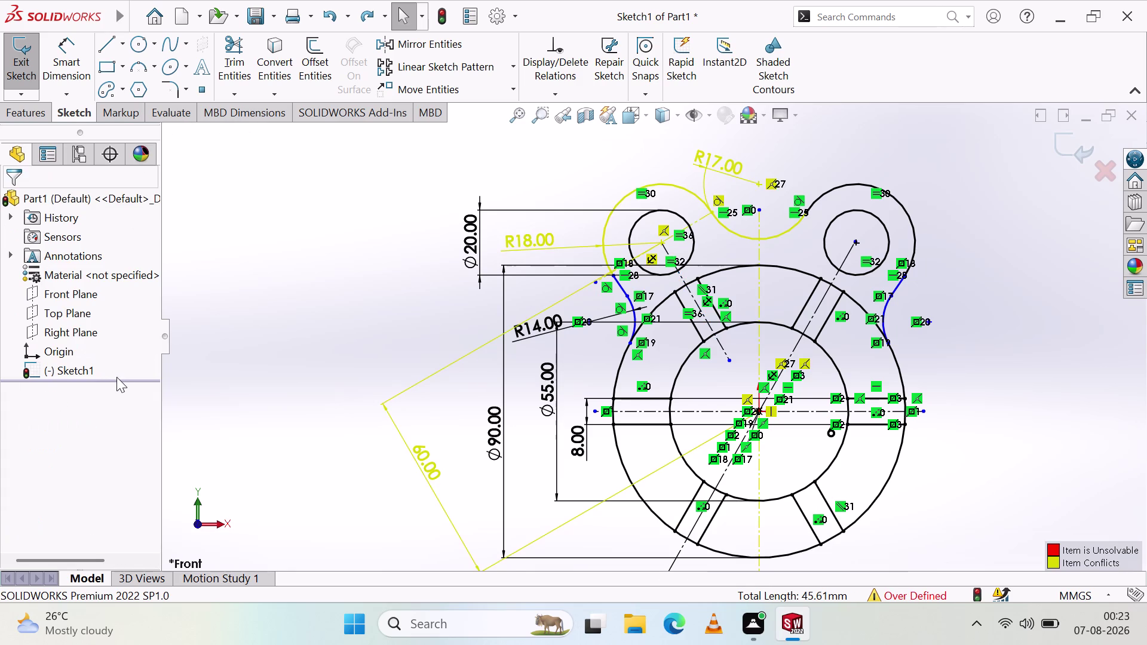
key(ctrl+z)
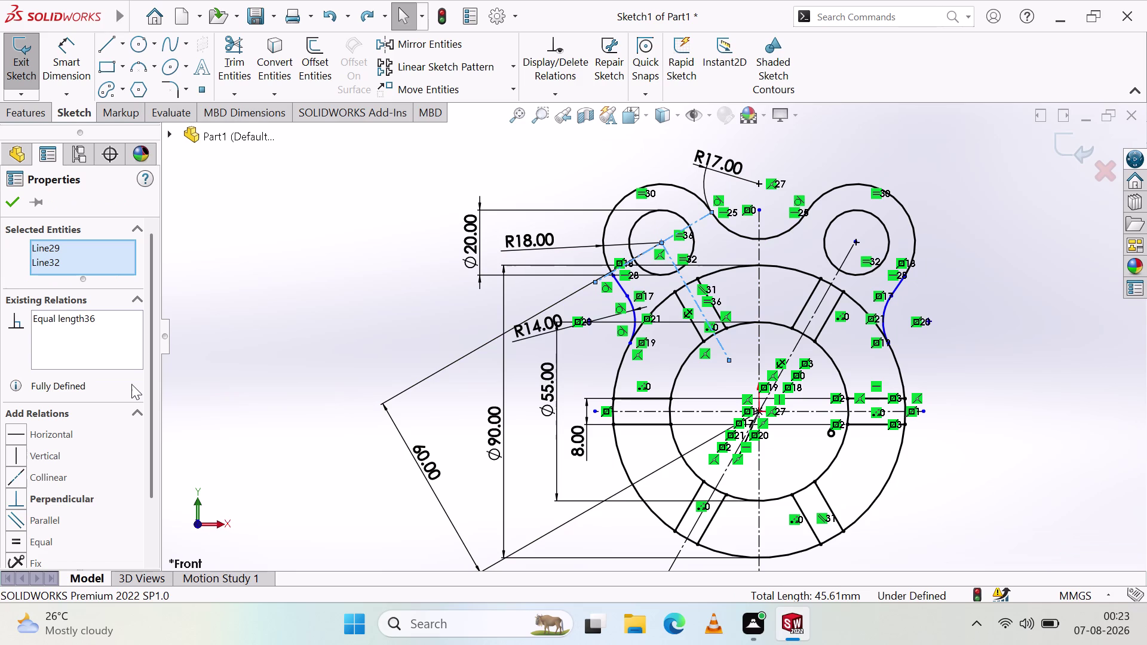
key(ctrl+z)
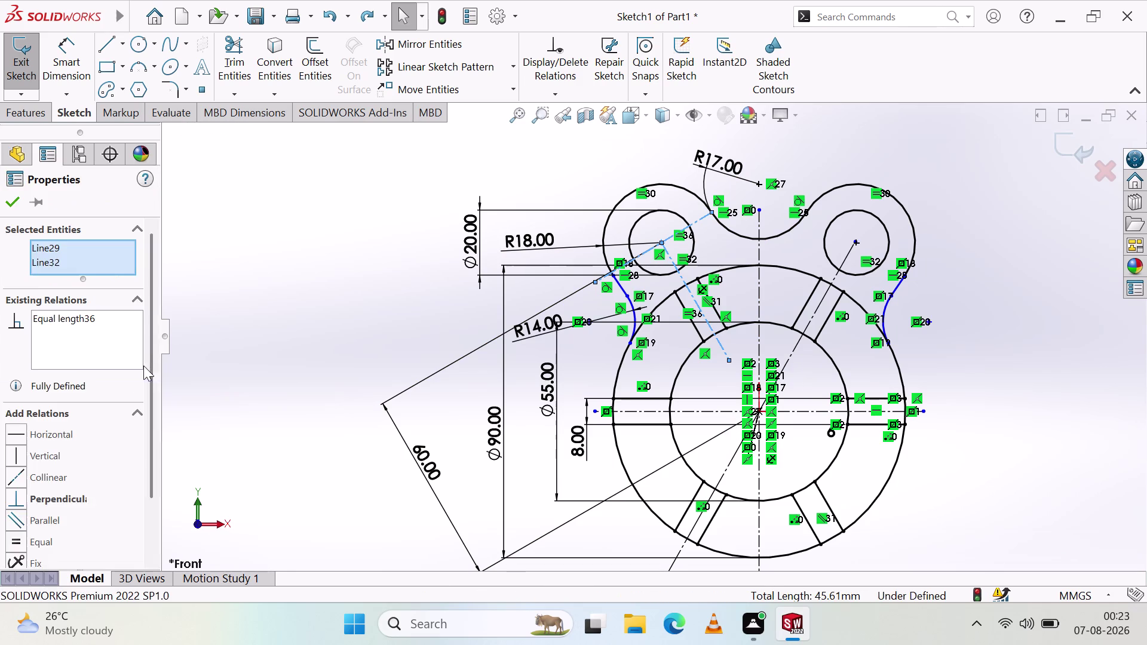
key(ctrl+z)
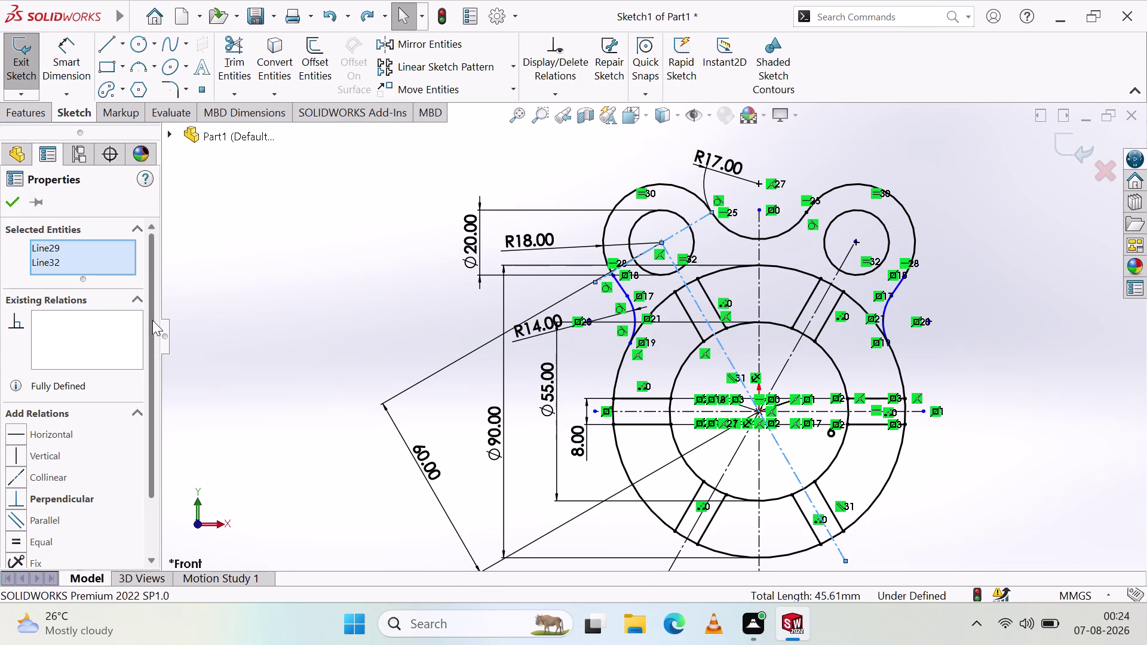
Delete the old construction line at the left hole.
click(259, 298)
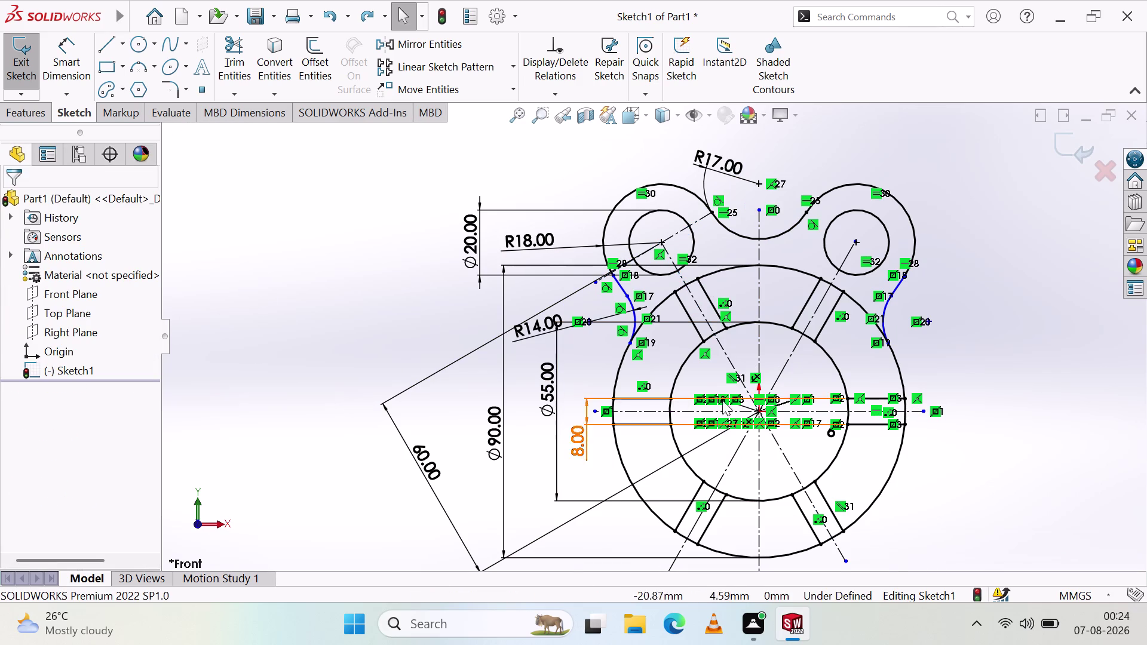
scroll(down, 3)
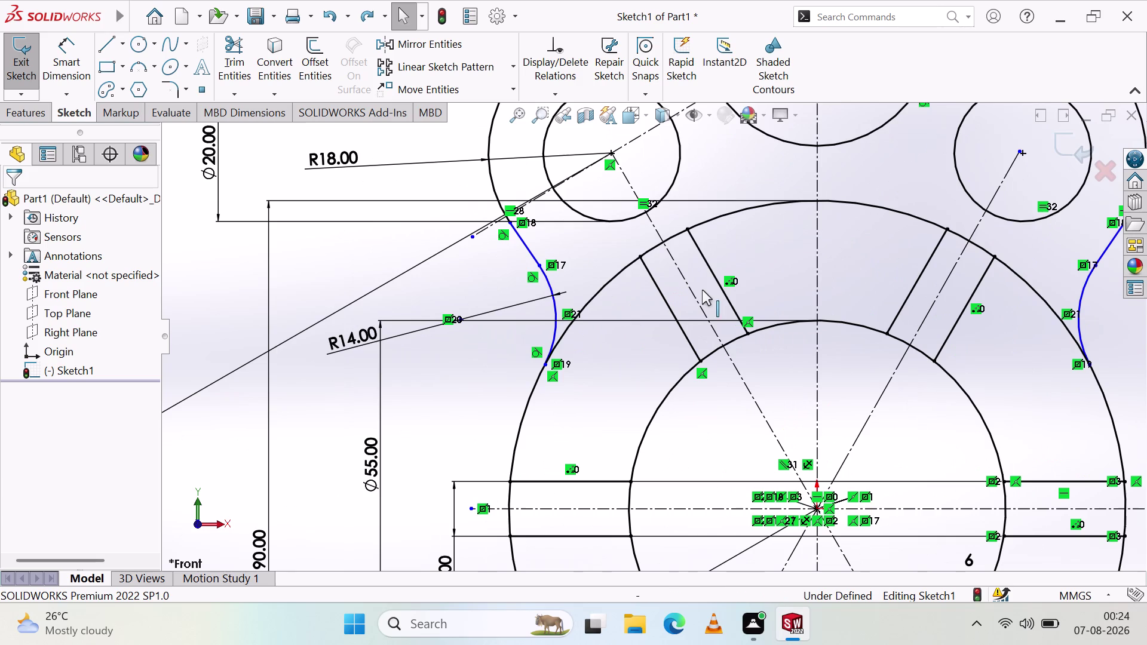
click(634, 137)
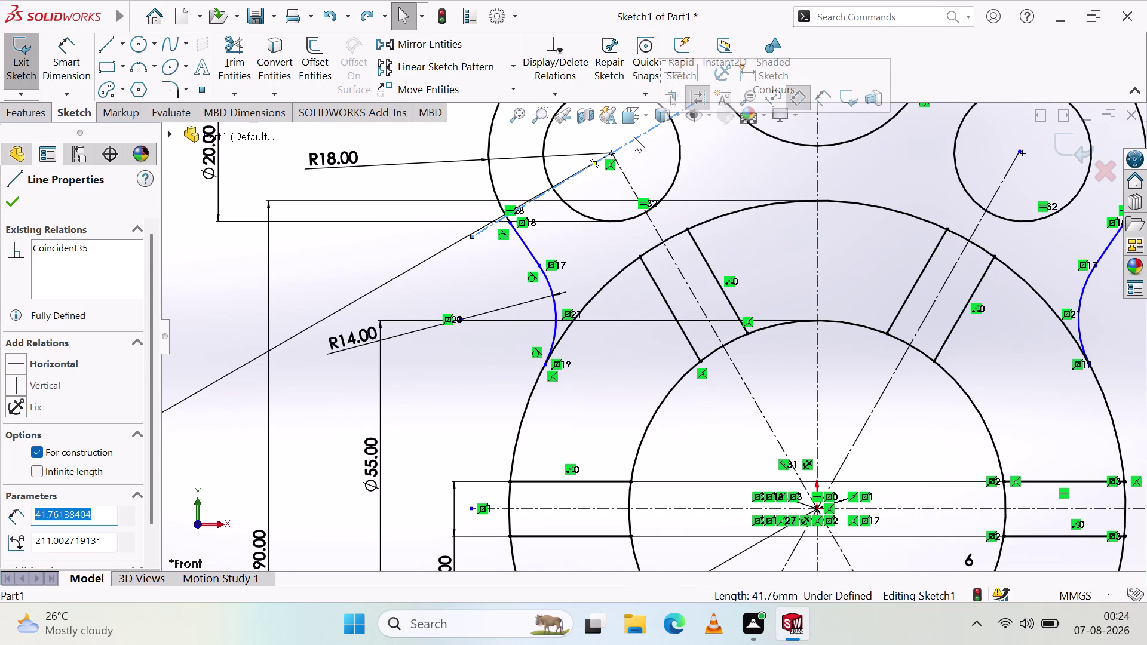
key(Delete)
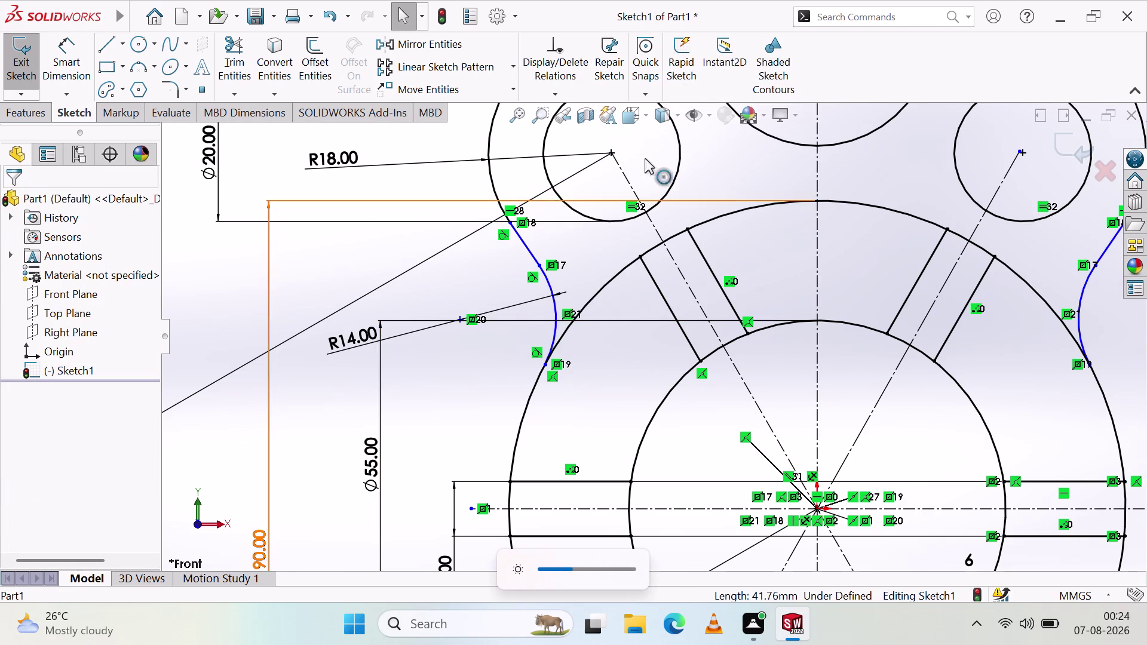
Drag the left spline's top endpoint slightly upward to reshape it.
scroll(up, 3)
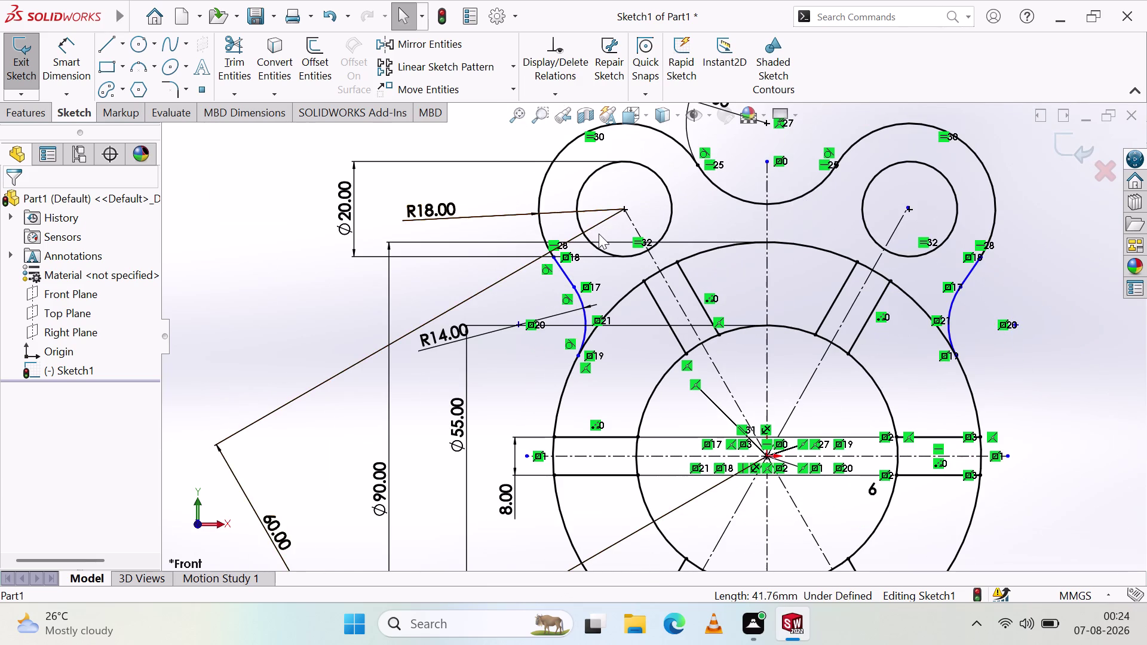
scroll(down, 3)
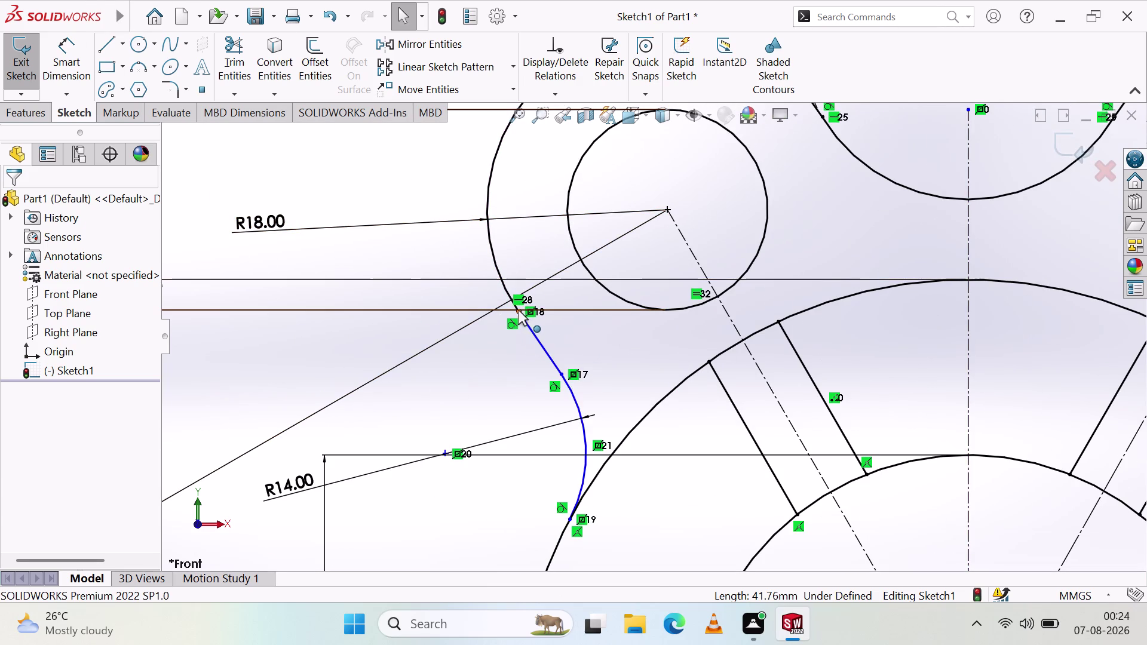
drag(517, 310, 533, 298)
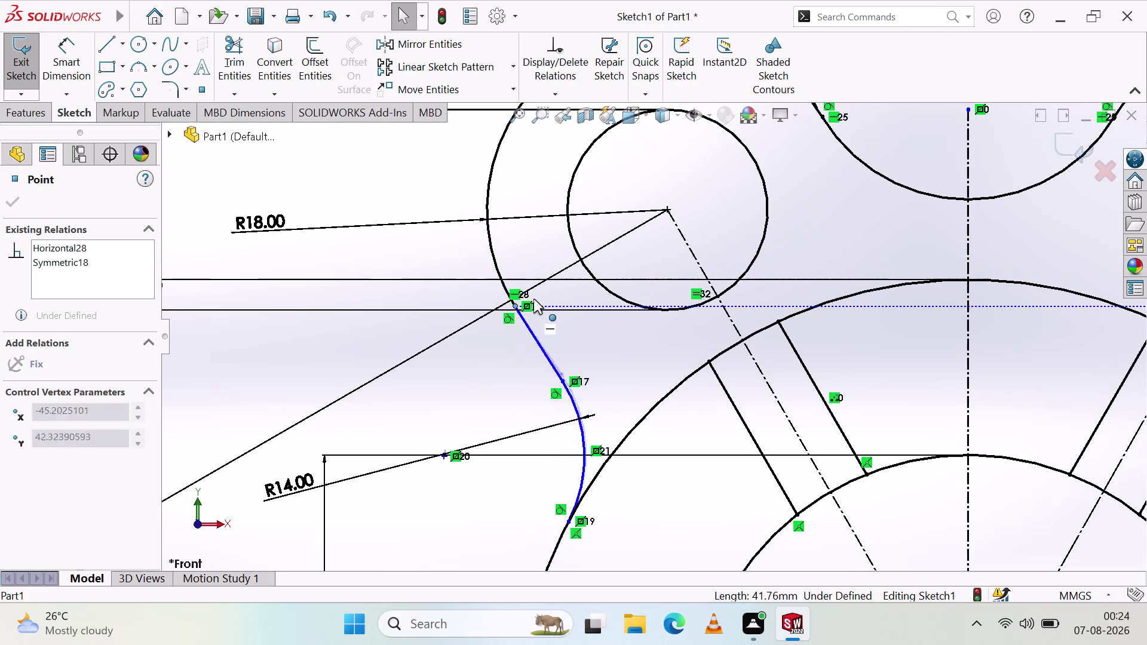
drag(533, 298, 527, 297)
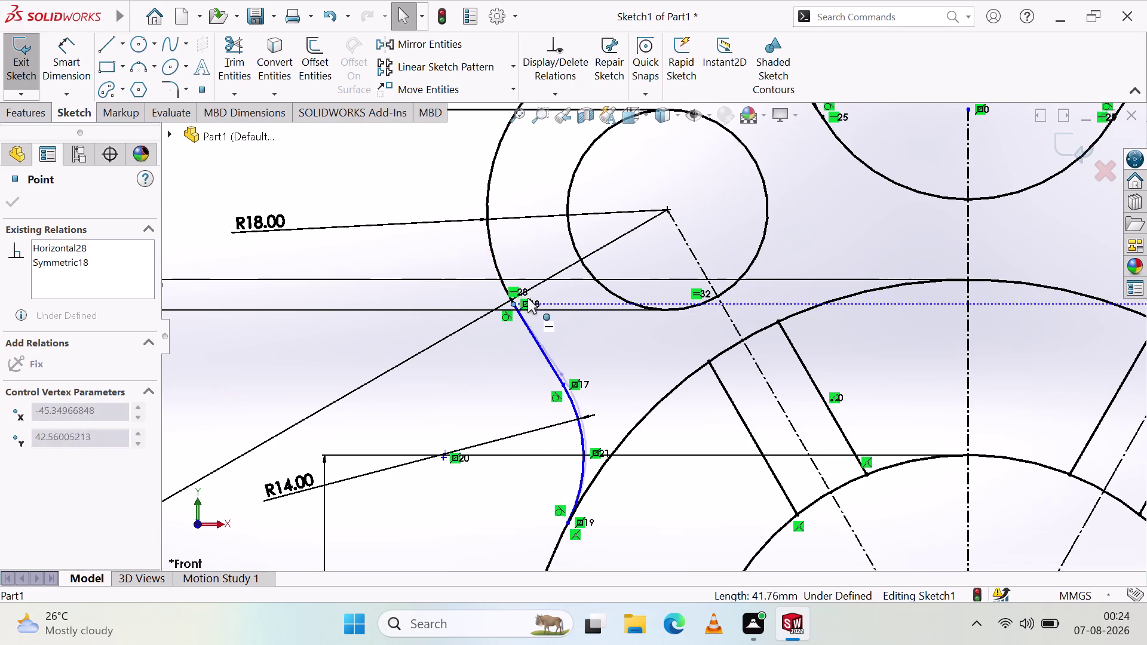
drag(527, 297, 528, 290)
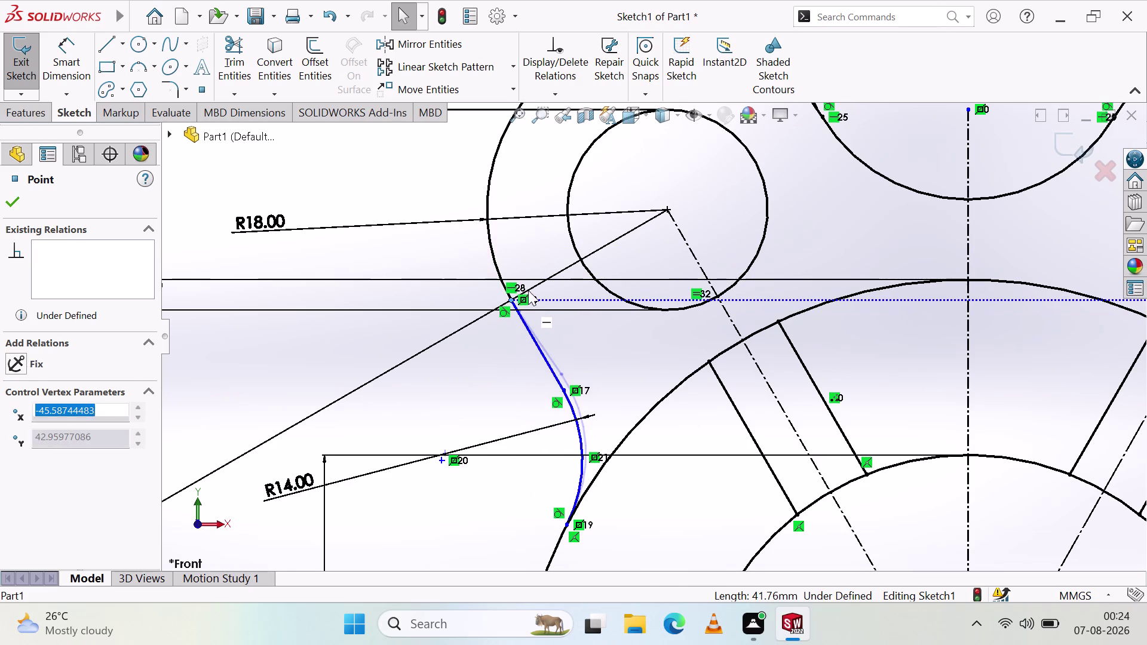
click(452, 397)
scroll(up, 3)
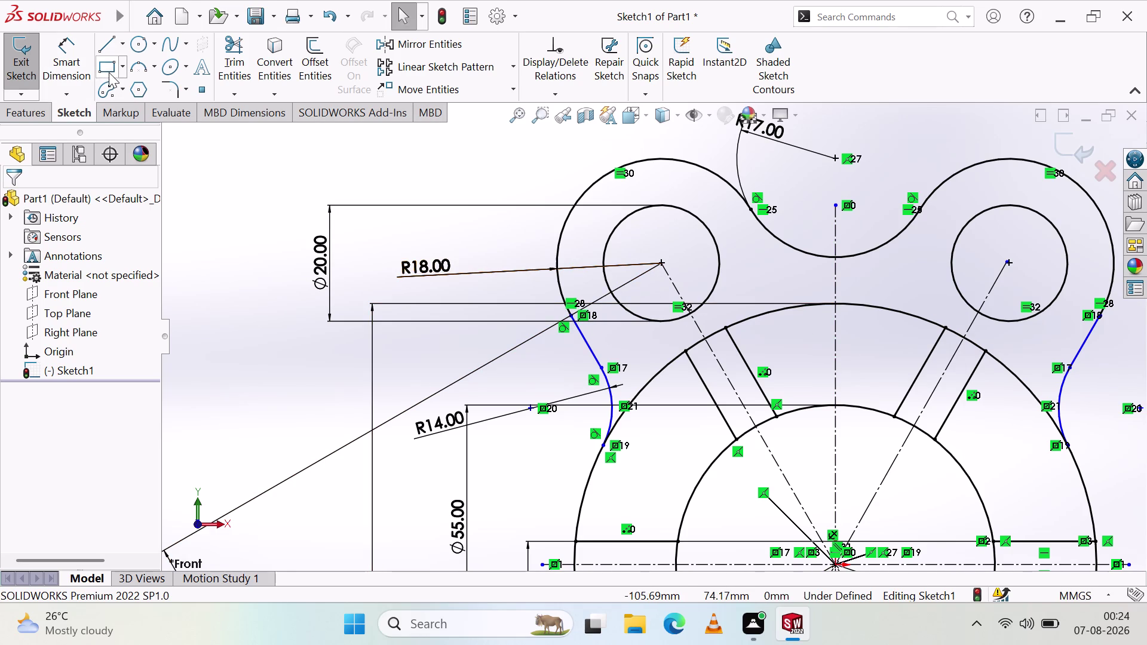
Draw a centerline from the upper arc end through the left hole centre to the spline end.
click(125, 51)
click(147, 91)
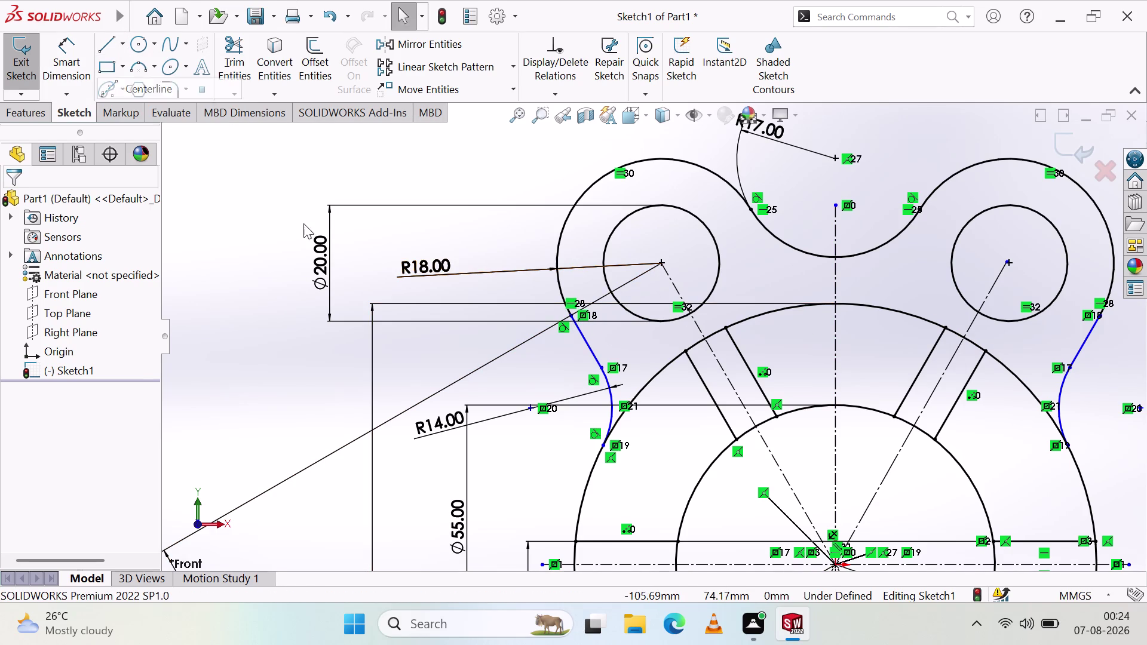
click(749, 209)
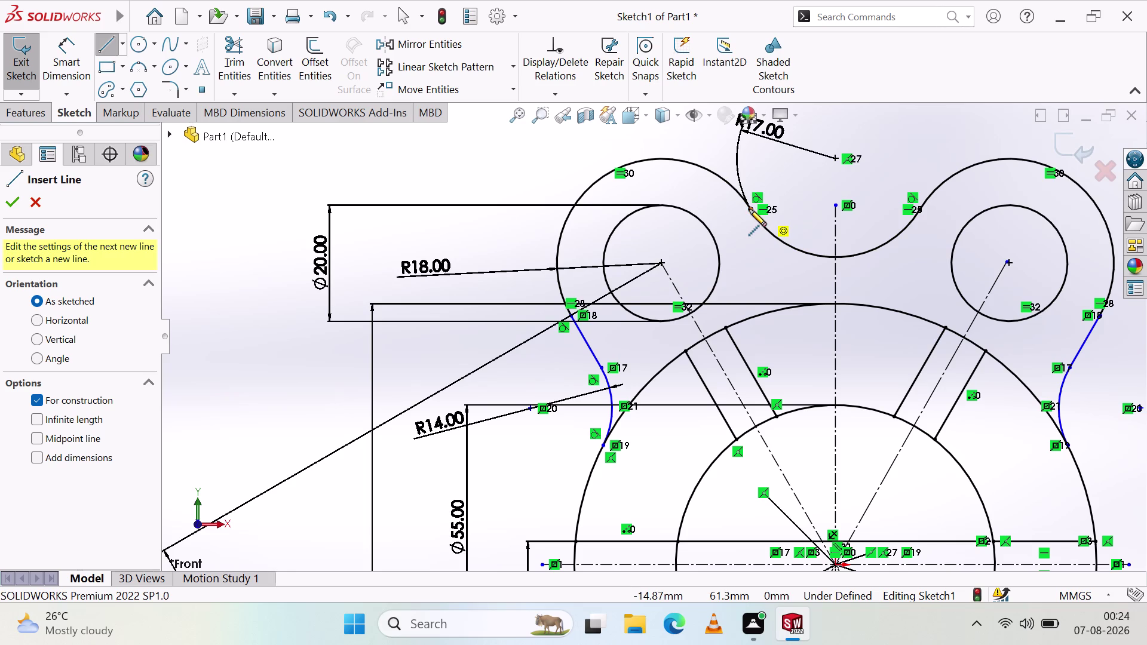
click(570, 314)
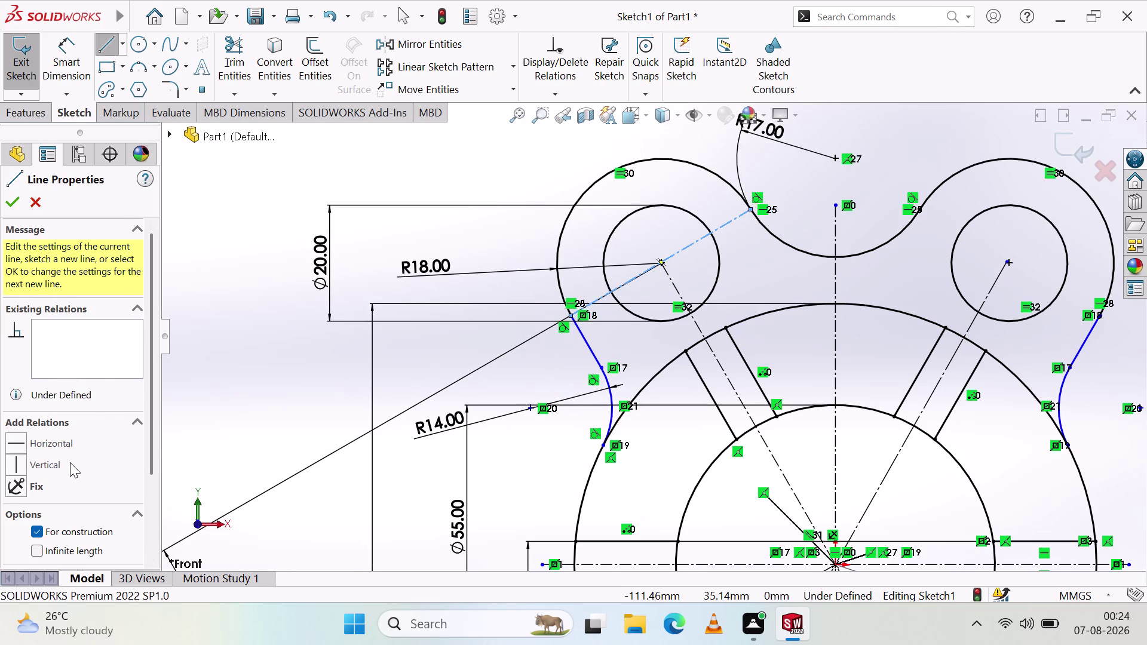
click(13, 206)
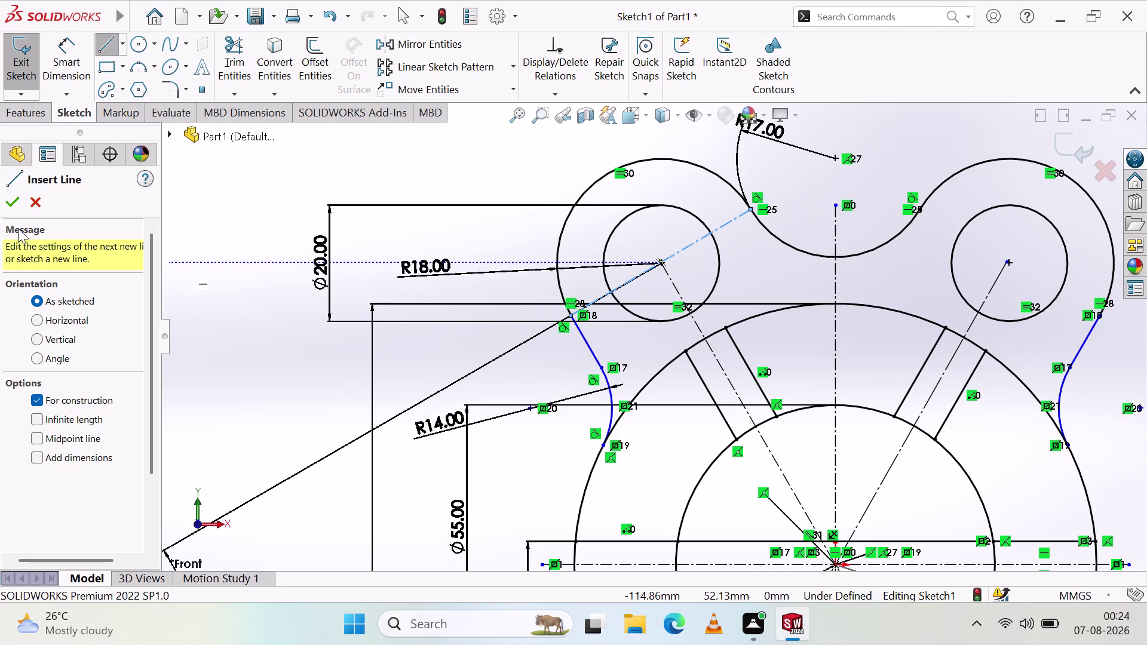
click(7, 207)
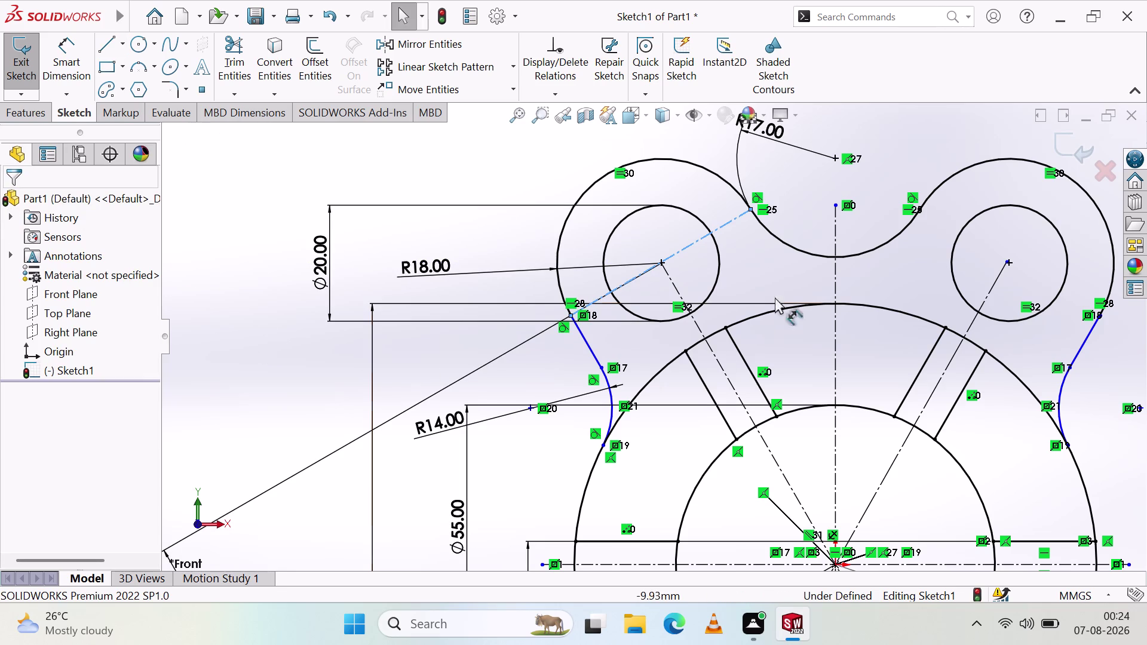
scroll(down, 3)
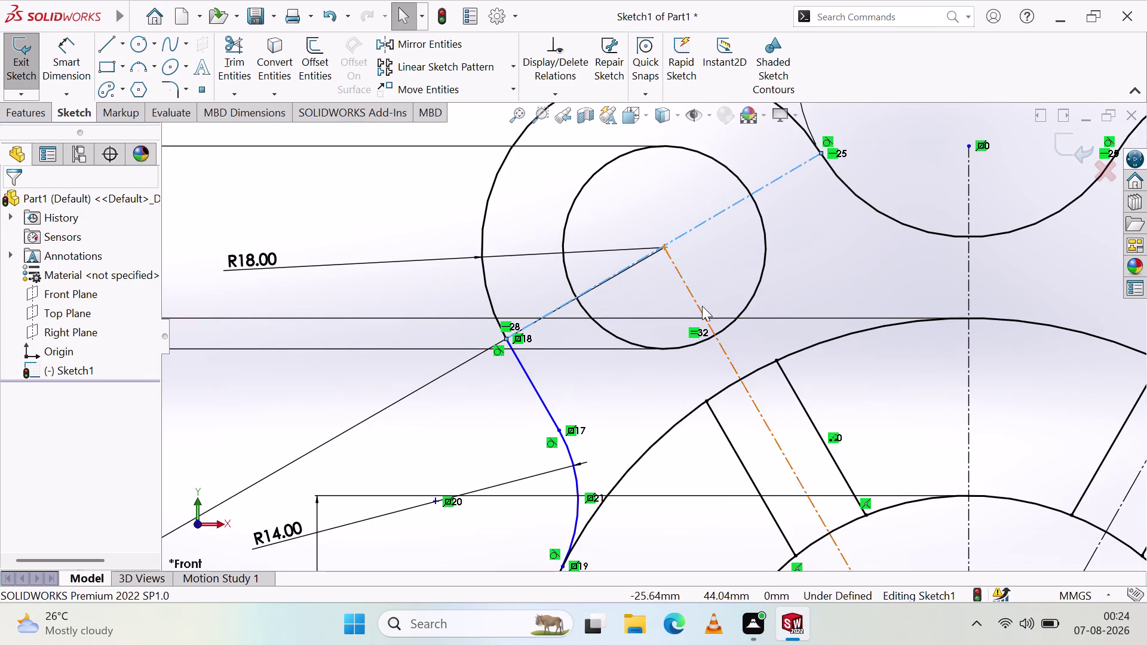
Make the new centerline perpendicular to the centerline toward the flange centre.
click(684, 280)
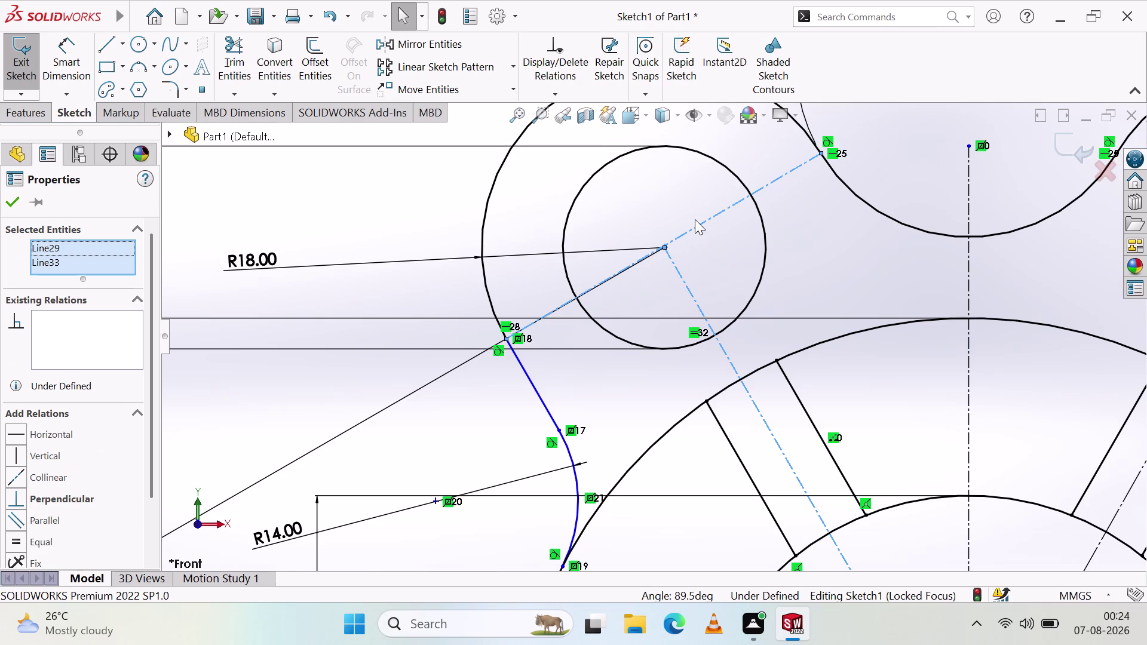
click(696, 223)
click(46, 500)
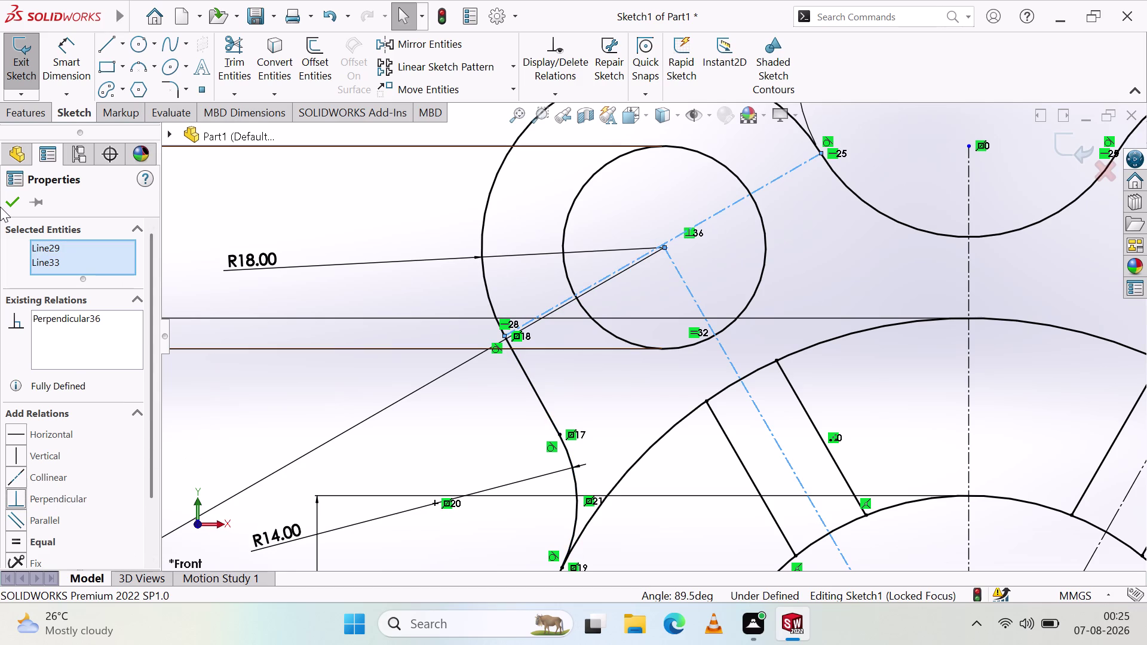
click(10, 201)
scroll(up, 3)
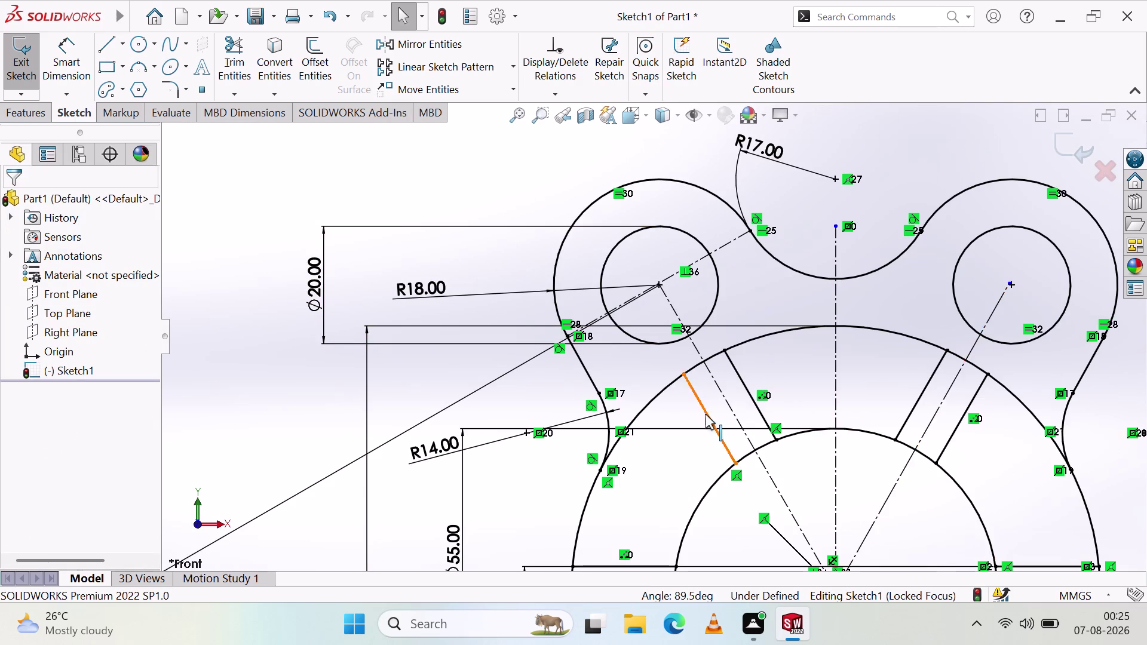
scroll(down, 3)
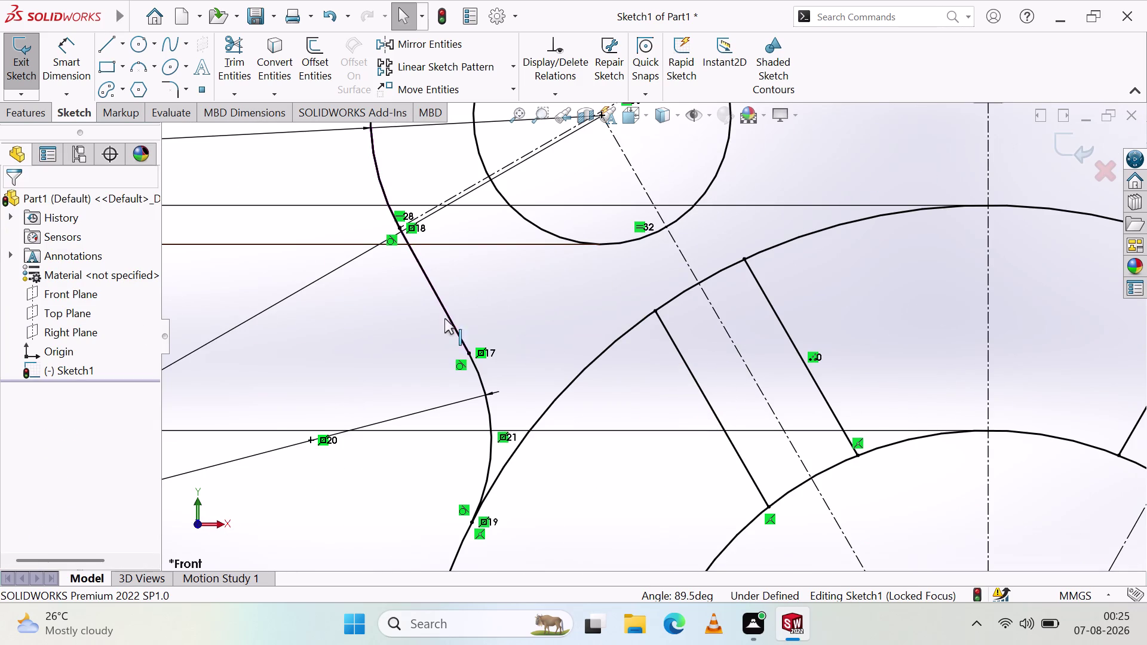
scroll(up, 3)
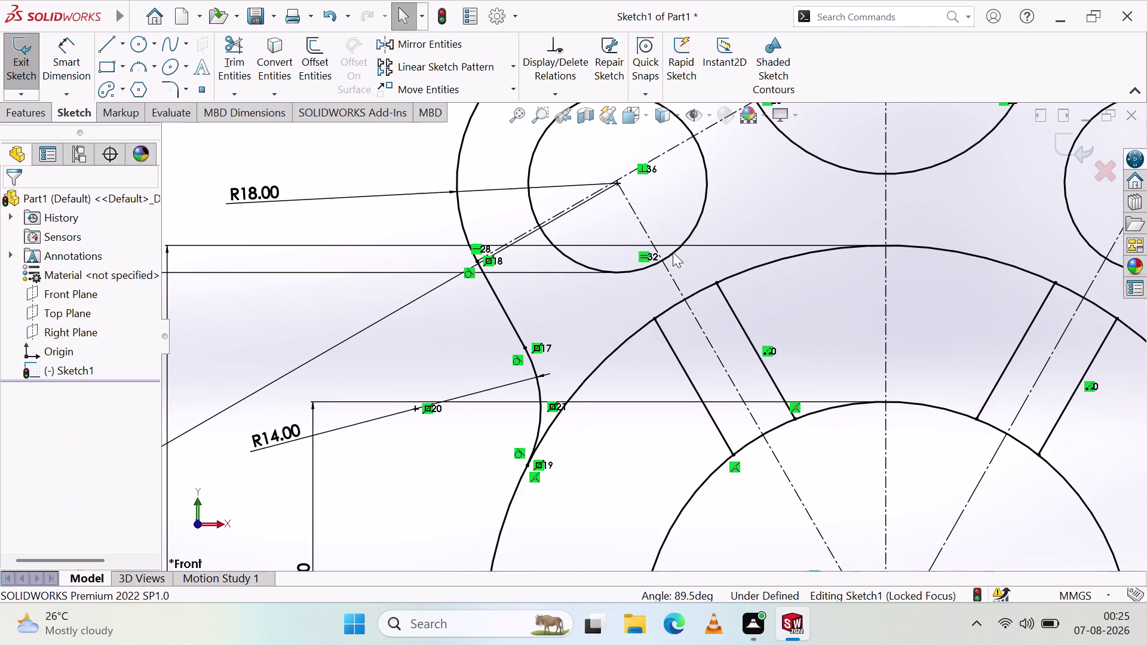
scroll(up, 3)
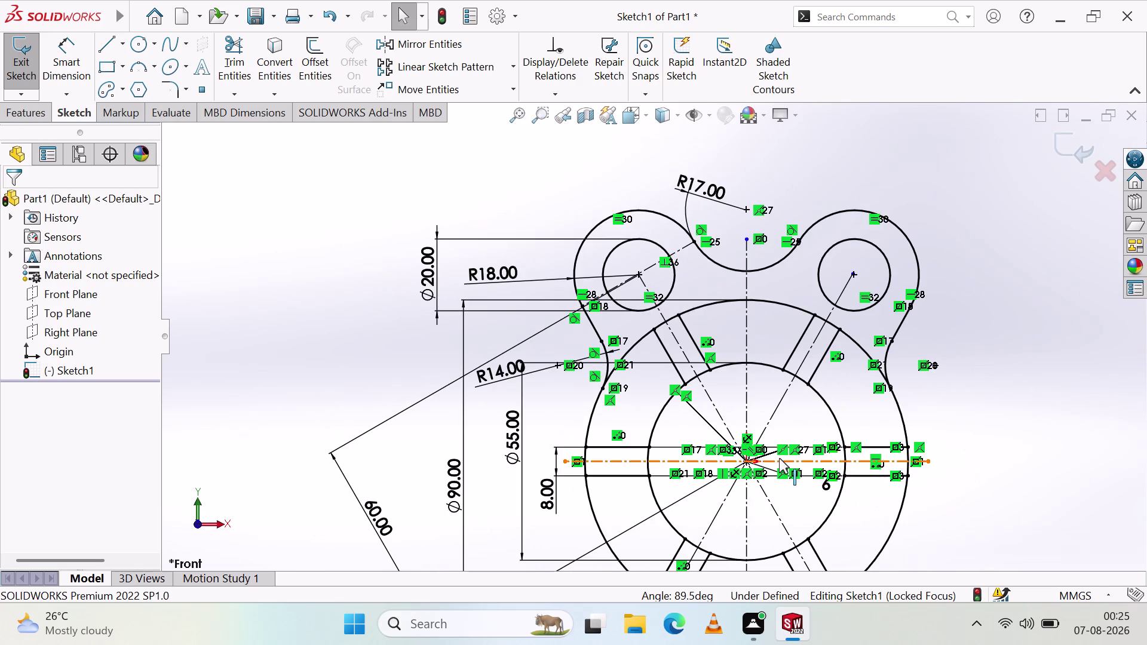
scroll(down, 3)
scroll(up, 3)
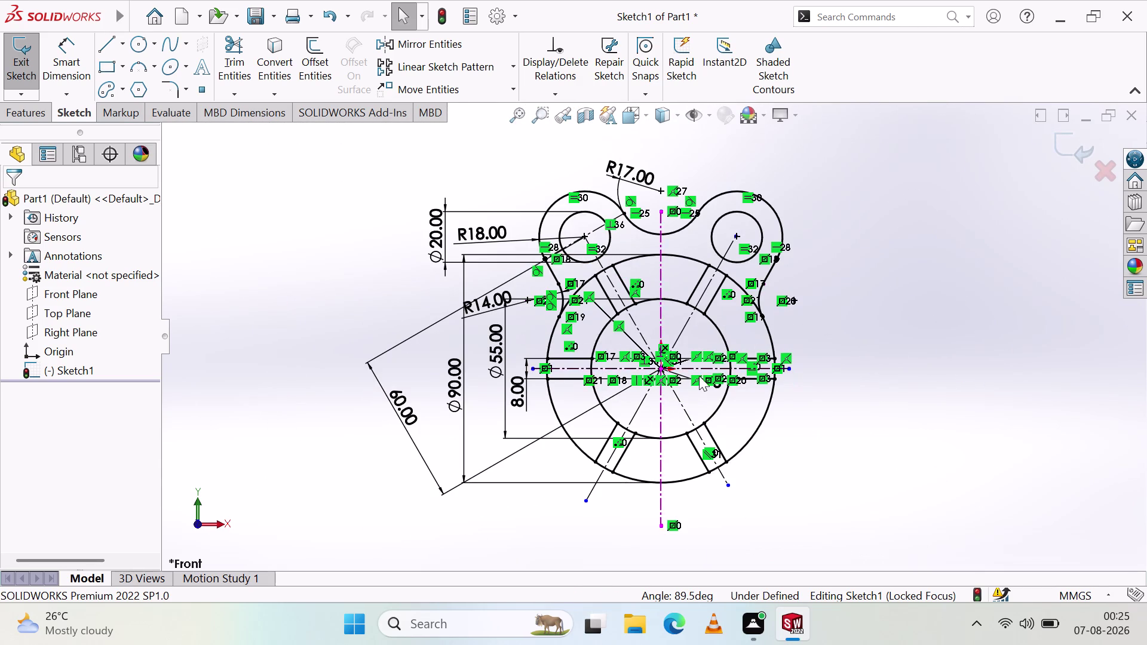
scroll(down, 3)
scroll(up, 3)
scroll(up, 3)
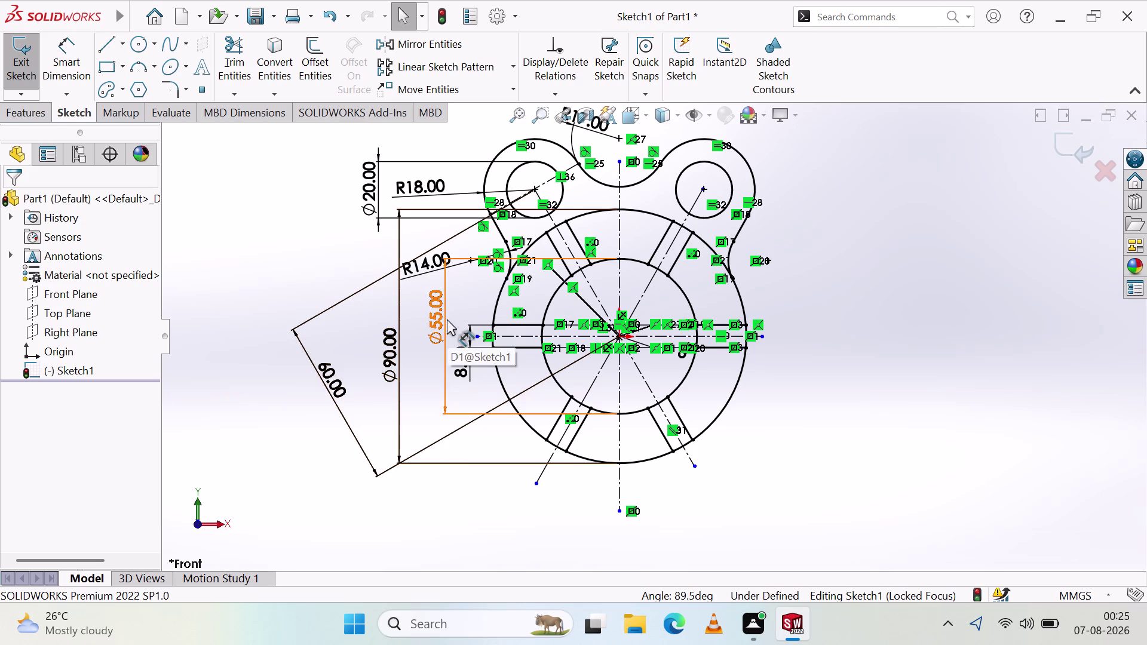
scroll(up, 3)
scroll(down, 3)
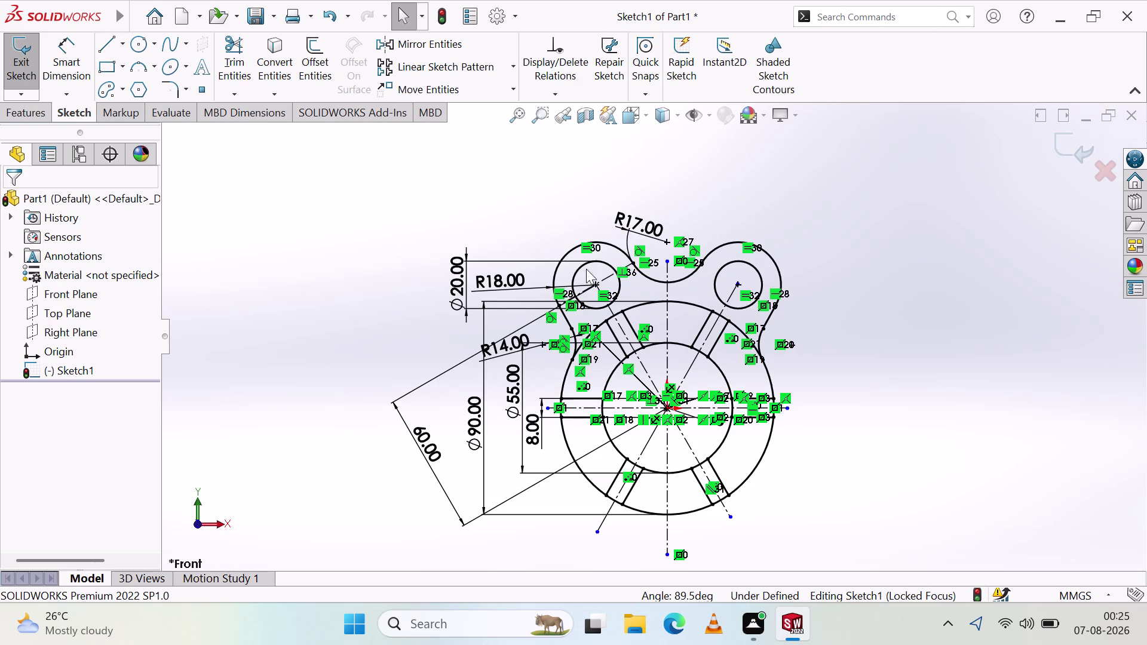
scroll(down, 3)
scroll(down, 3)
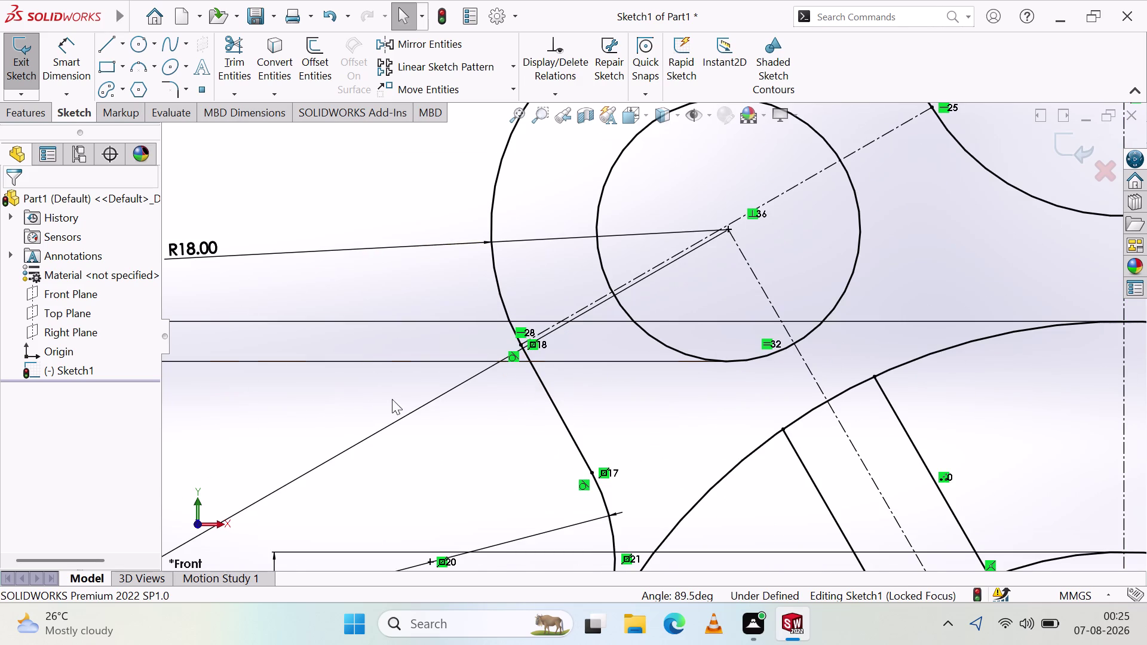
Apply Fully Define Sketch from the right-click menu so every entity is constrained.
click(351, 340)
right_click(708, 425)
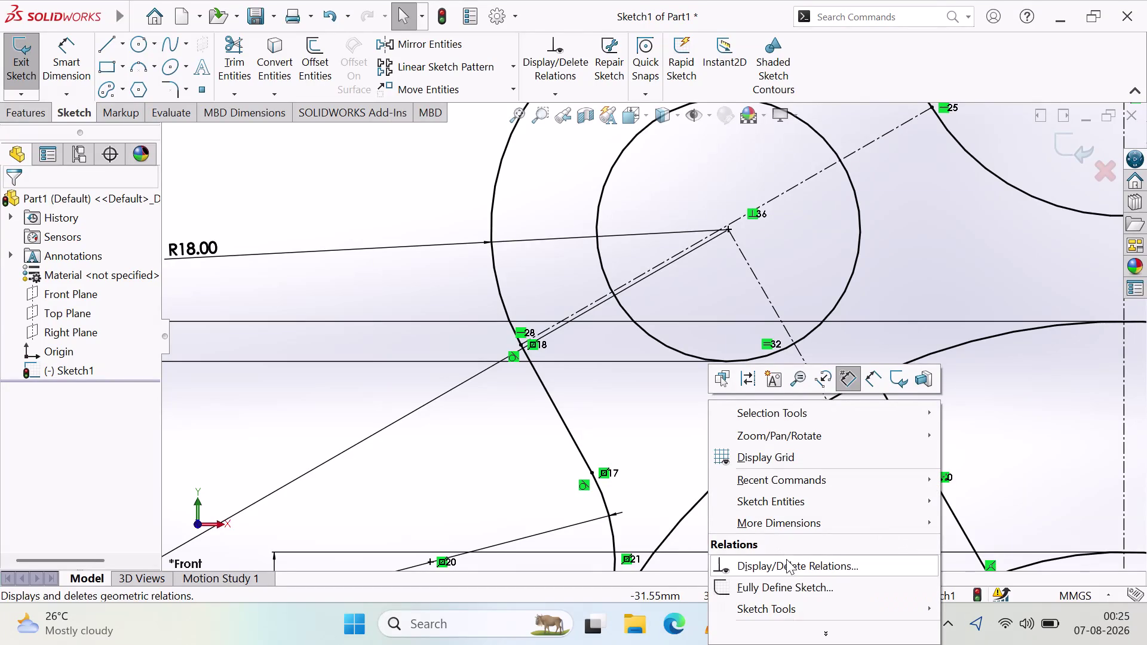
click(799, 579)
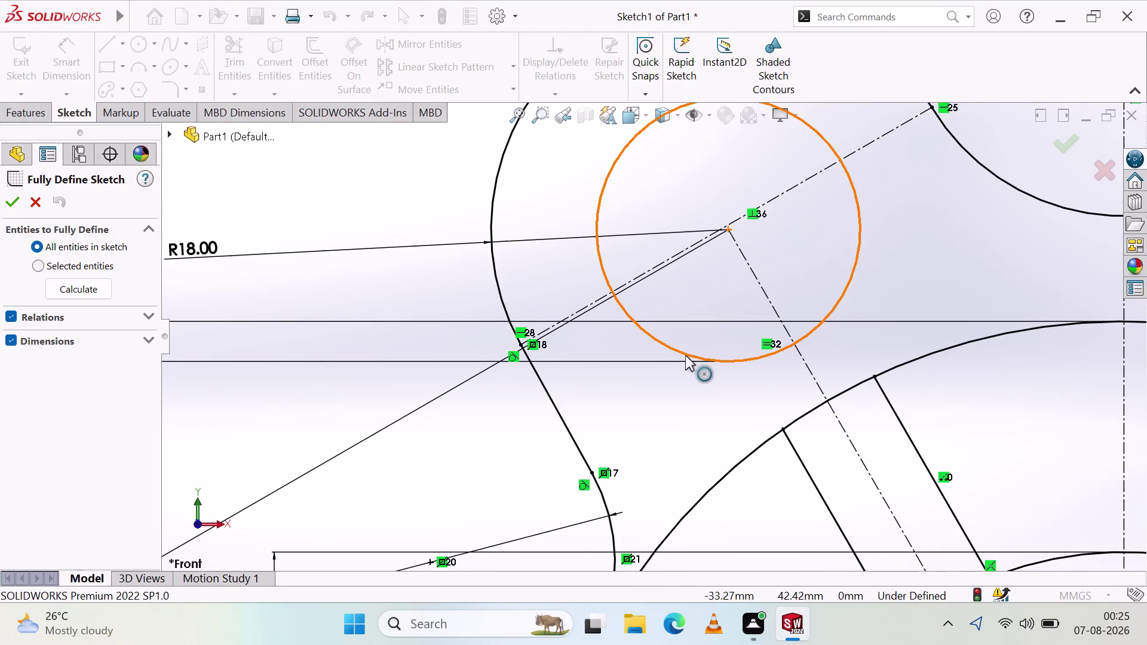
click(10, 205)
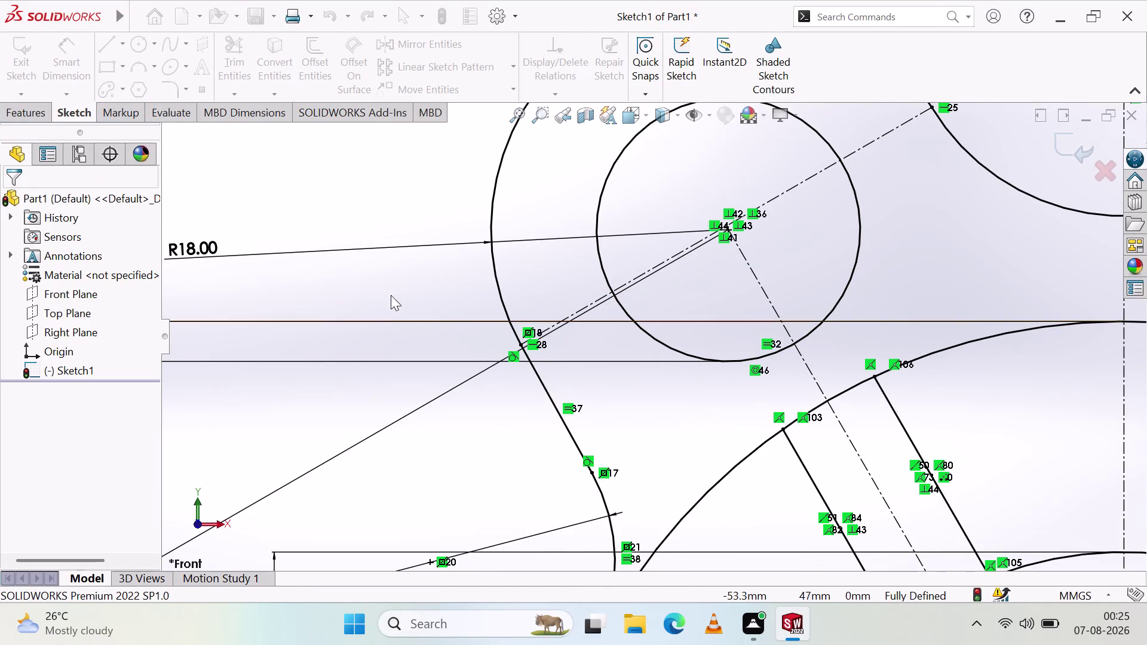
scroll(up, 3)
scroll(up, 3)
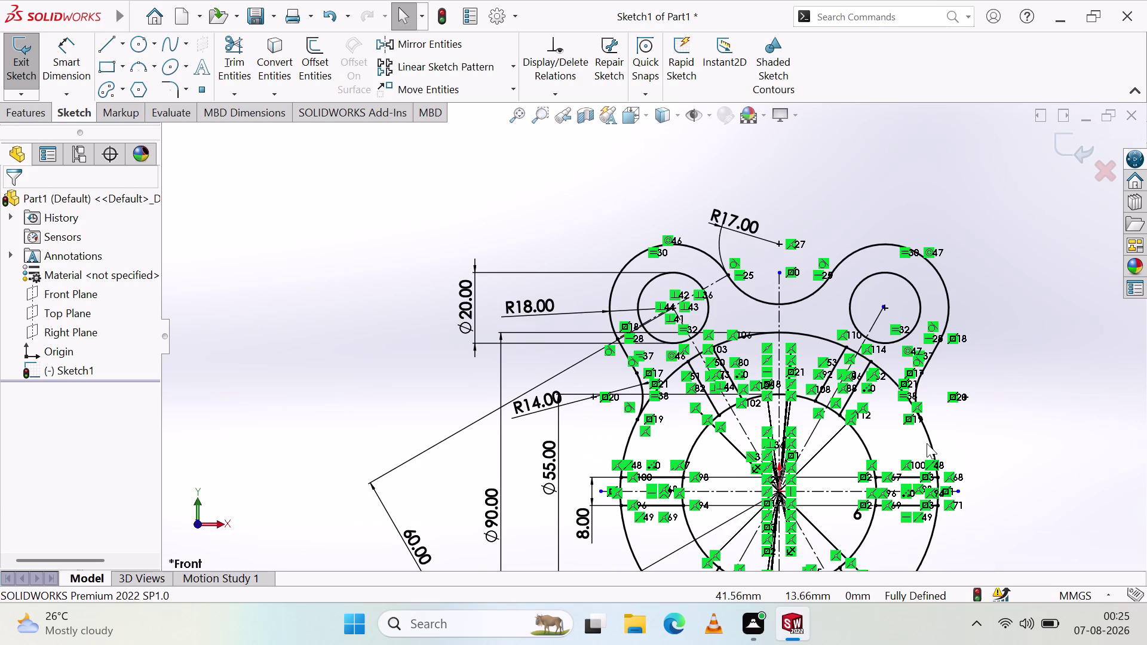
scroll(down, 3)
scroll(down, 3)
scroll(up, 3)
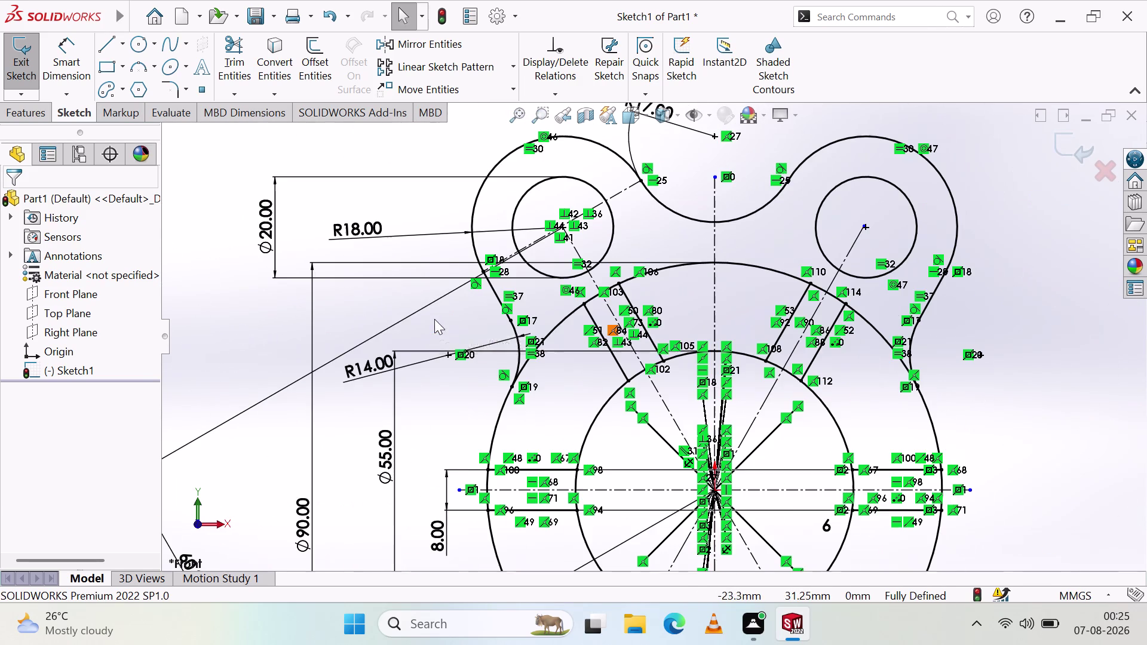
scroll(up, 3)
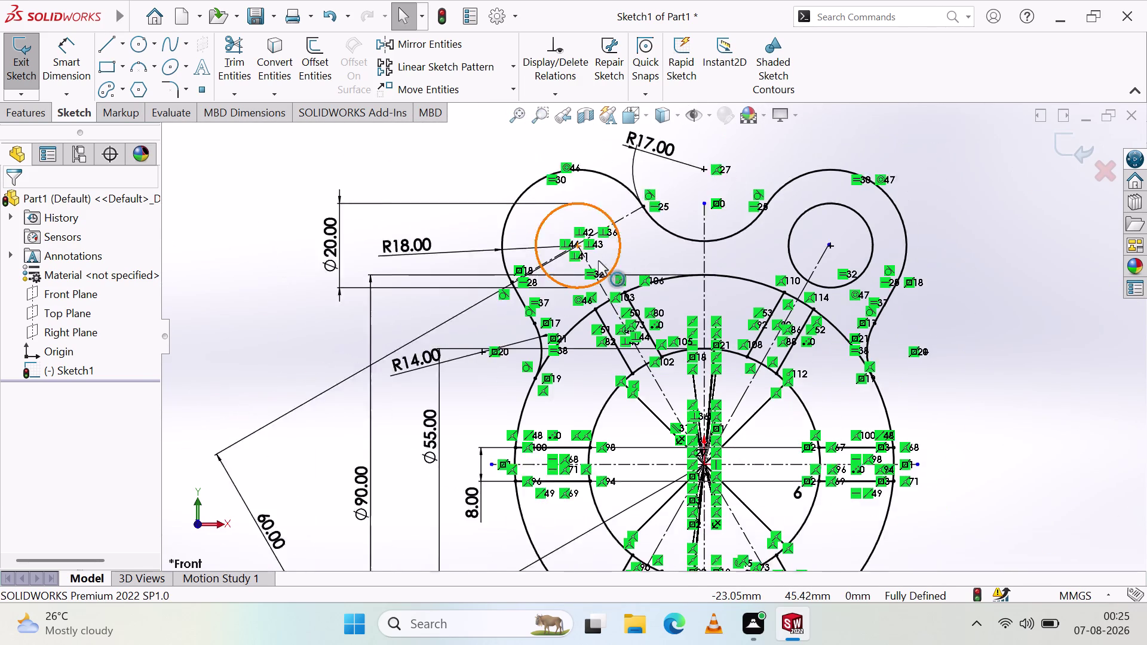
scroll(up, 3)
scroll(down, 3)
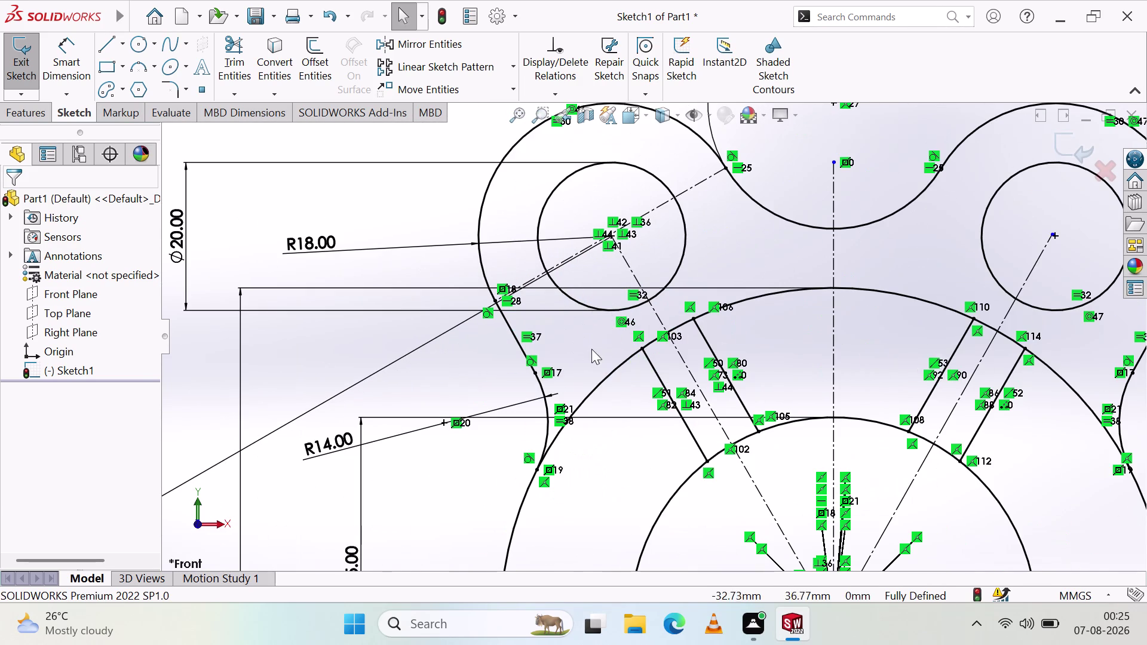
scroll(up, 3)
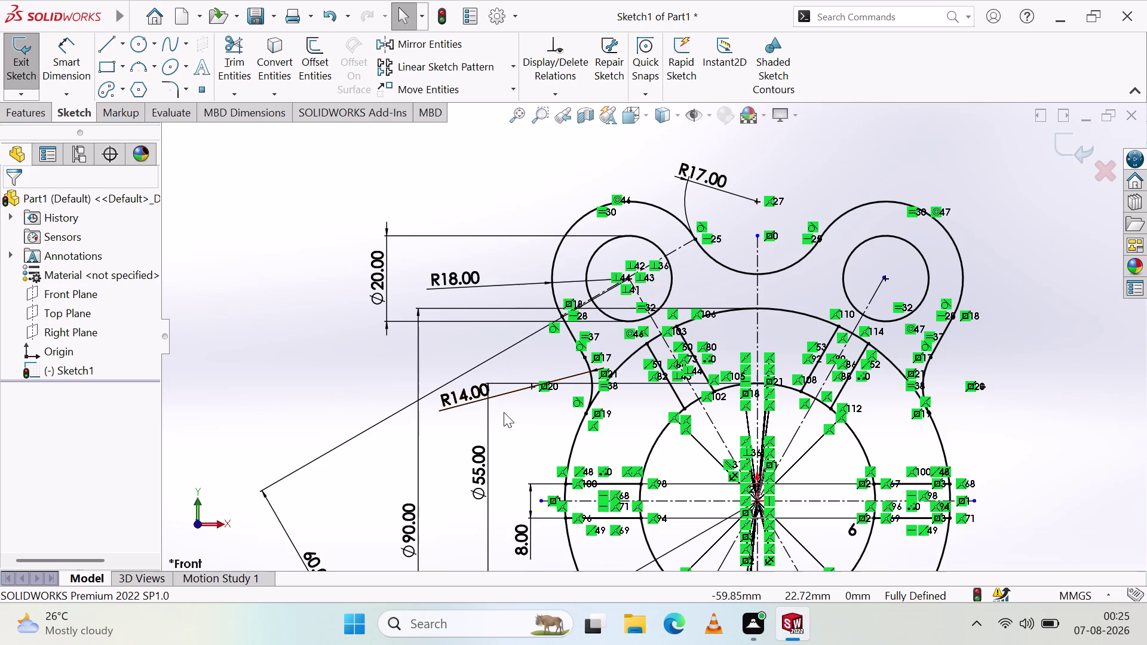
scroll(down, 3)
scroll(up, 3)
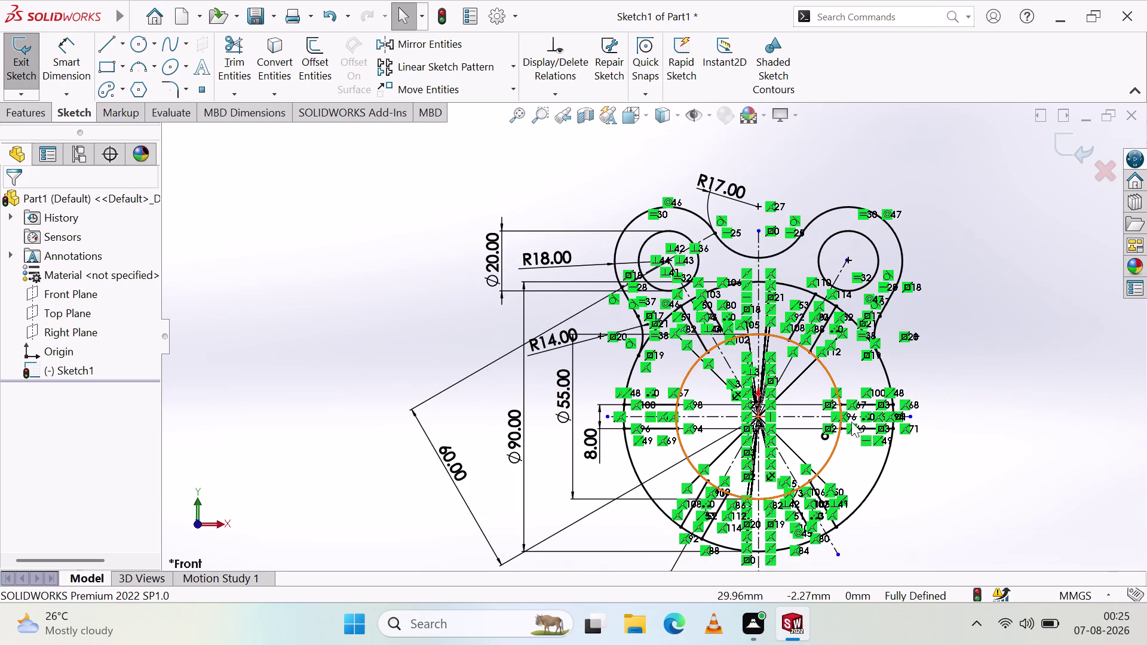
scroll(down, 3)
scroll(down, 3)
scroll(up, 3)
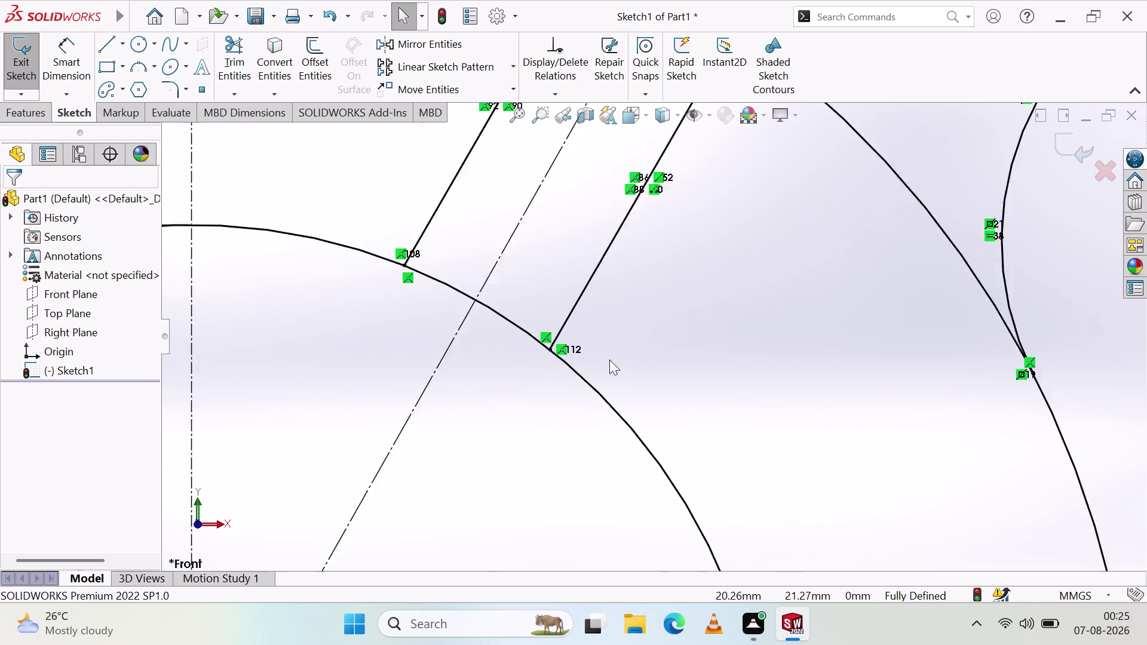
scroll(up, 3)
scroll(up, 3)
scroll(down, 3)
scroll(down, 3)
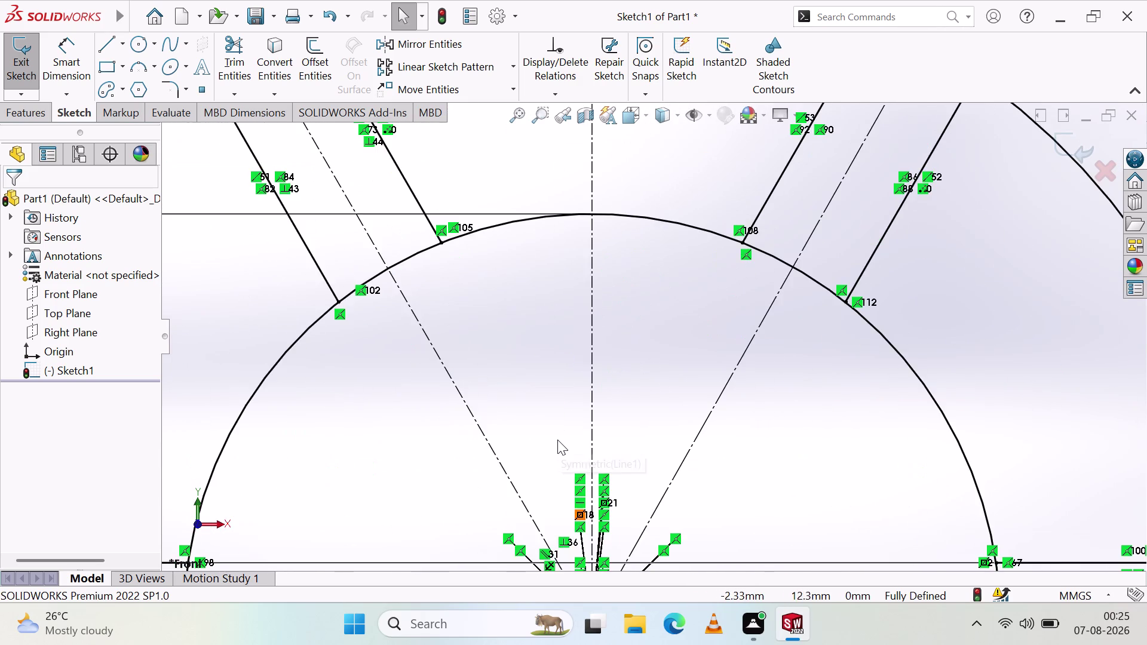
scroll(down, 3)
scroll(up, 3)
scroll(up, 3)
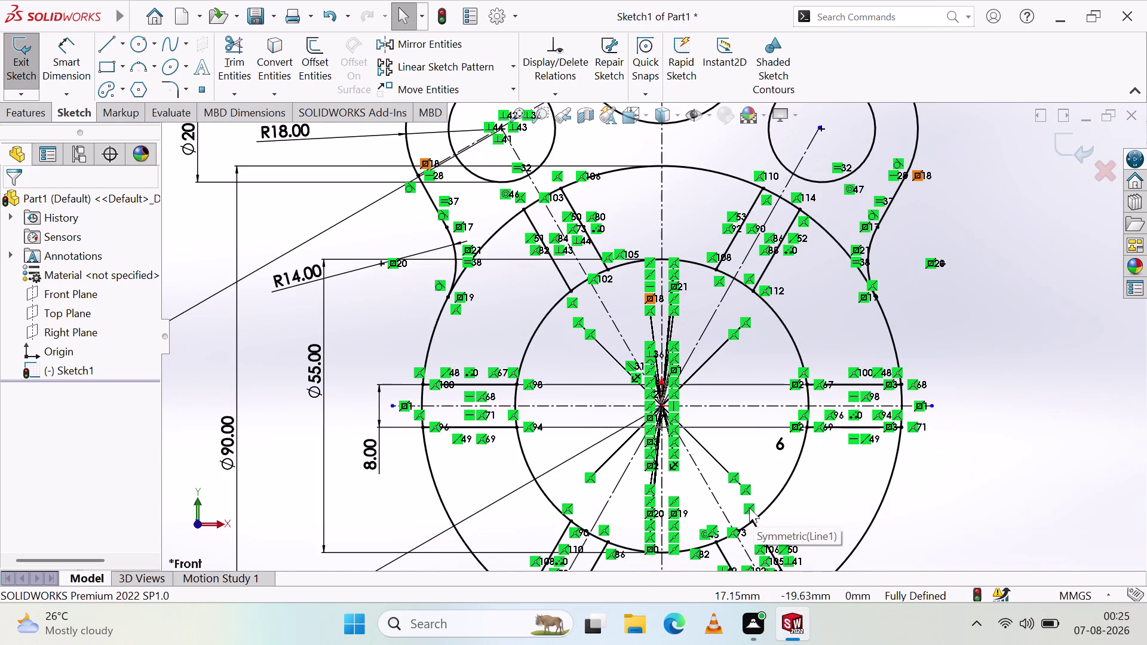
scroll(up, 3)
scroll(down, 3)
scroll(up, 3)
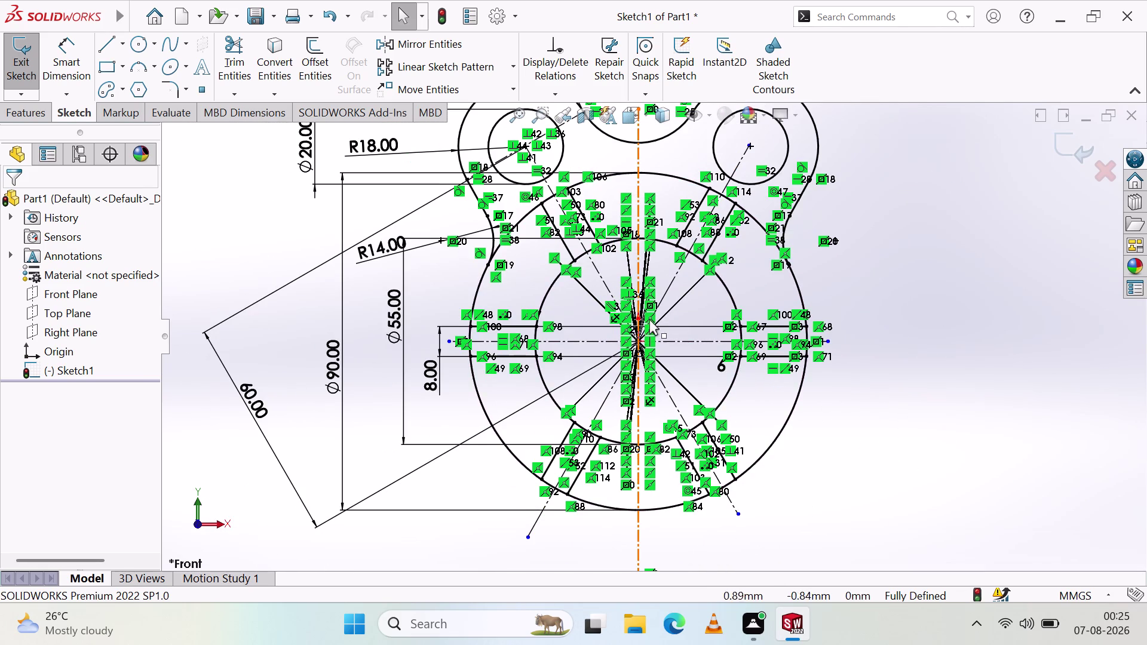
scroll(up, 3)
scroll(down, 3)
scroll(down, 3)
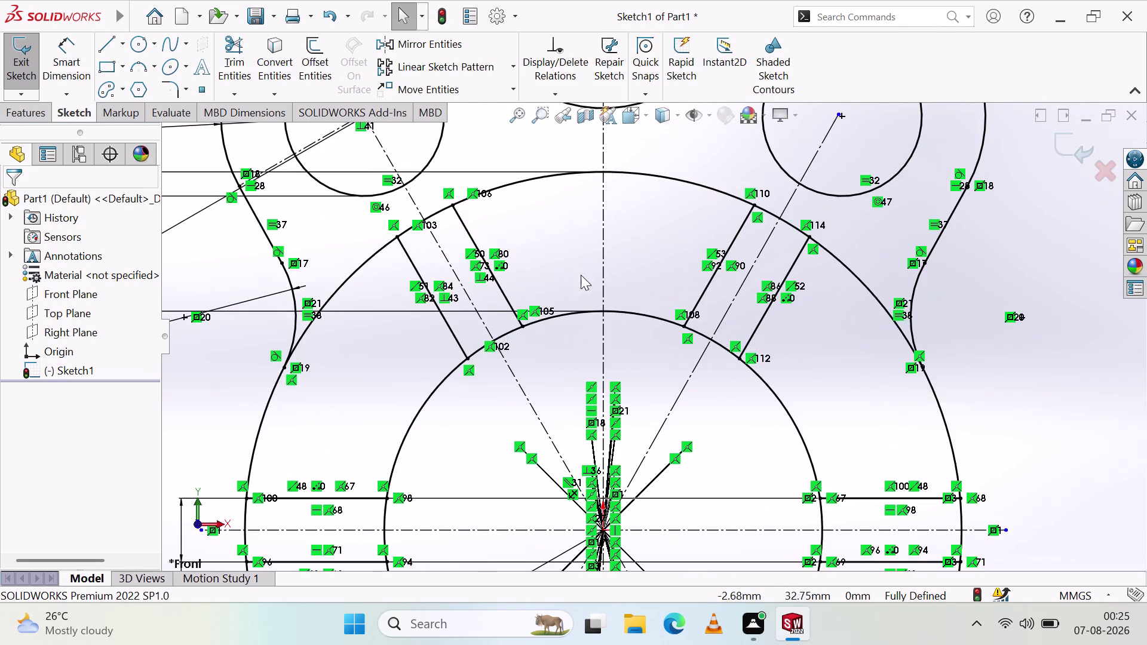
scroll(up, 3)
scroll(up, 3)
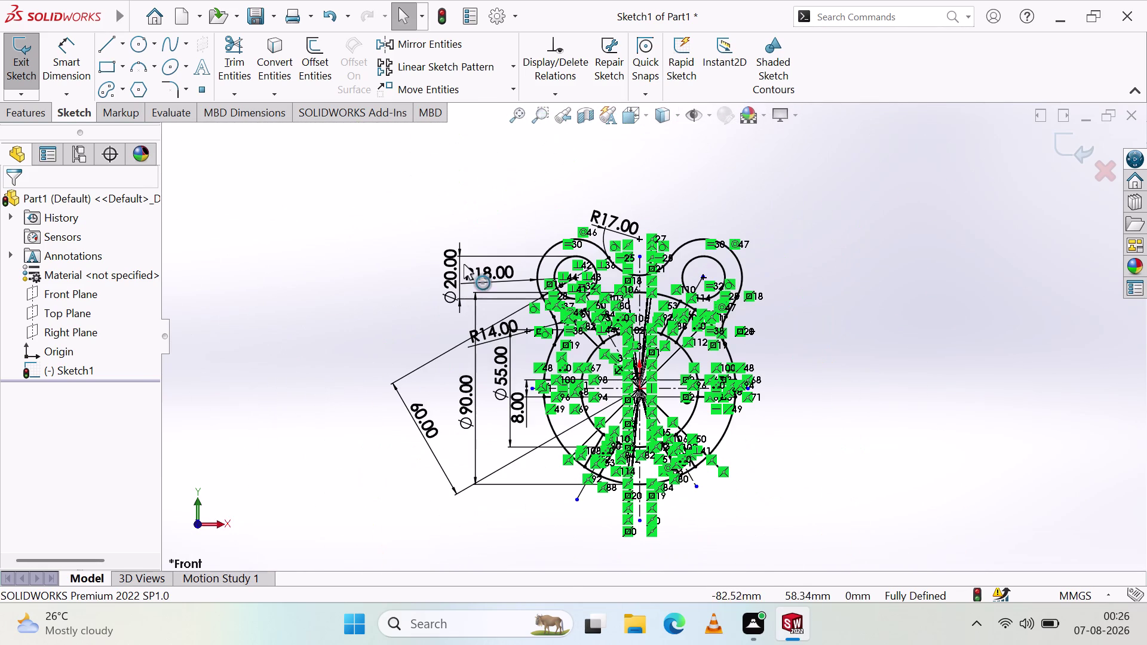
scroll(down, 3)
scroll(down, 3)
scroll(up, 3)
scroll(down, 3)
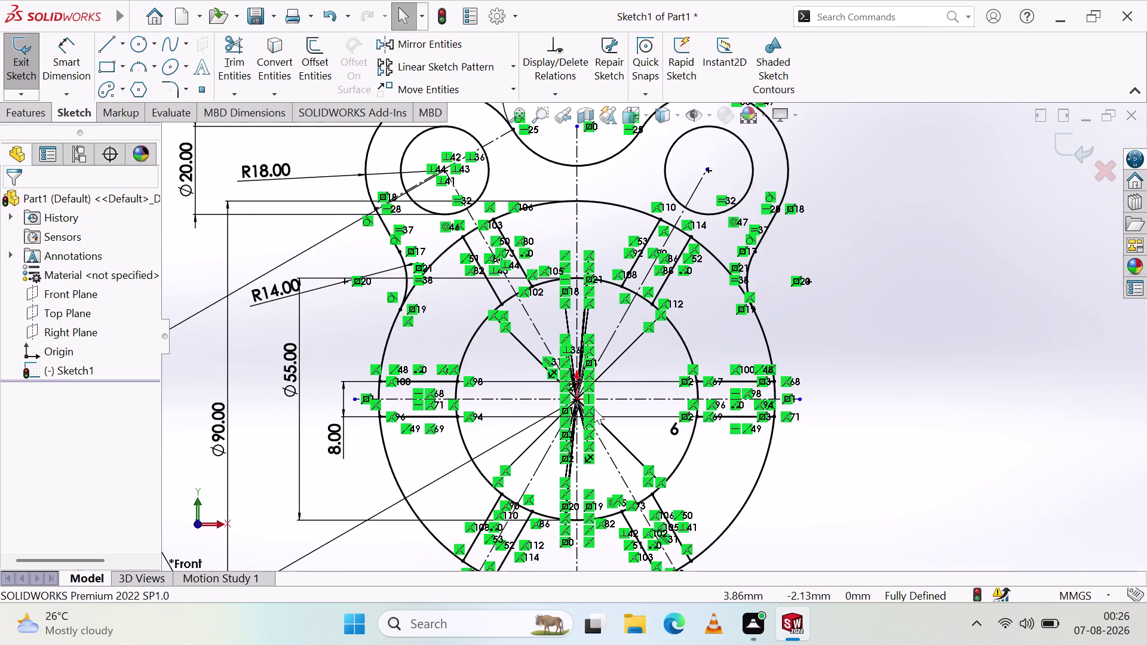
scroll(down, 3)
scroll(up, 3)
scroll(down, 3)
scroll(down, 3)
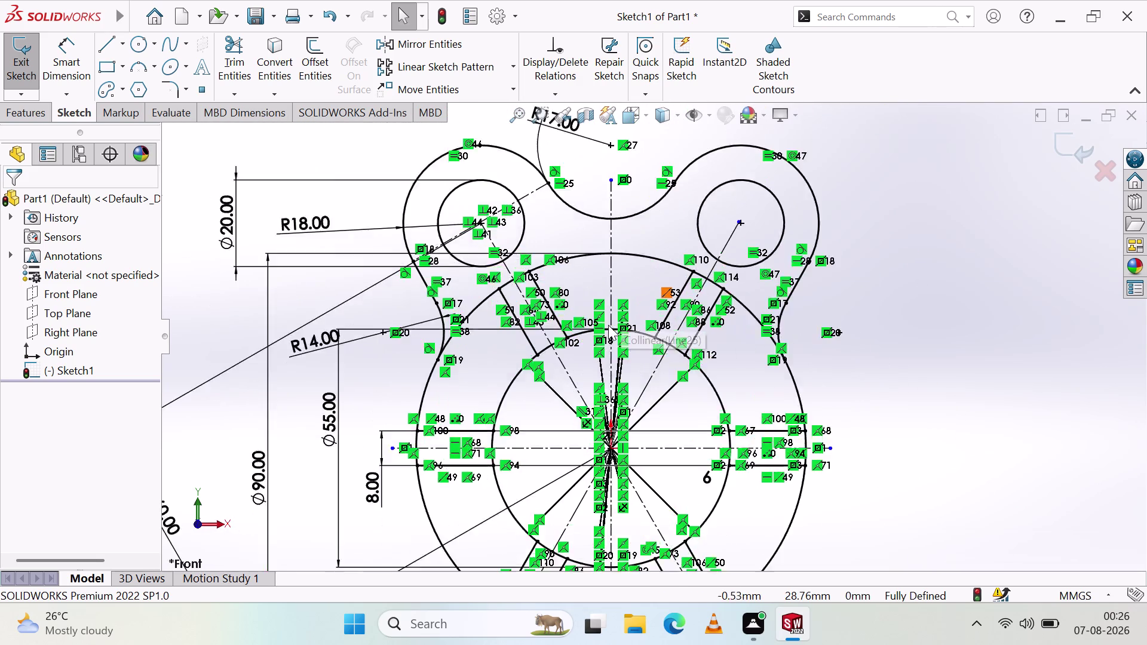
scroll(down, 3)
scroll(down, 3)
scroll(up, 3)
scroll(up, 3)
scroll(up, 3)
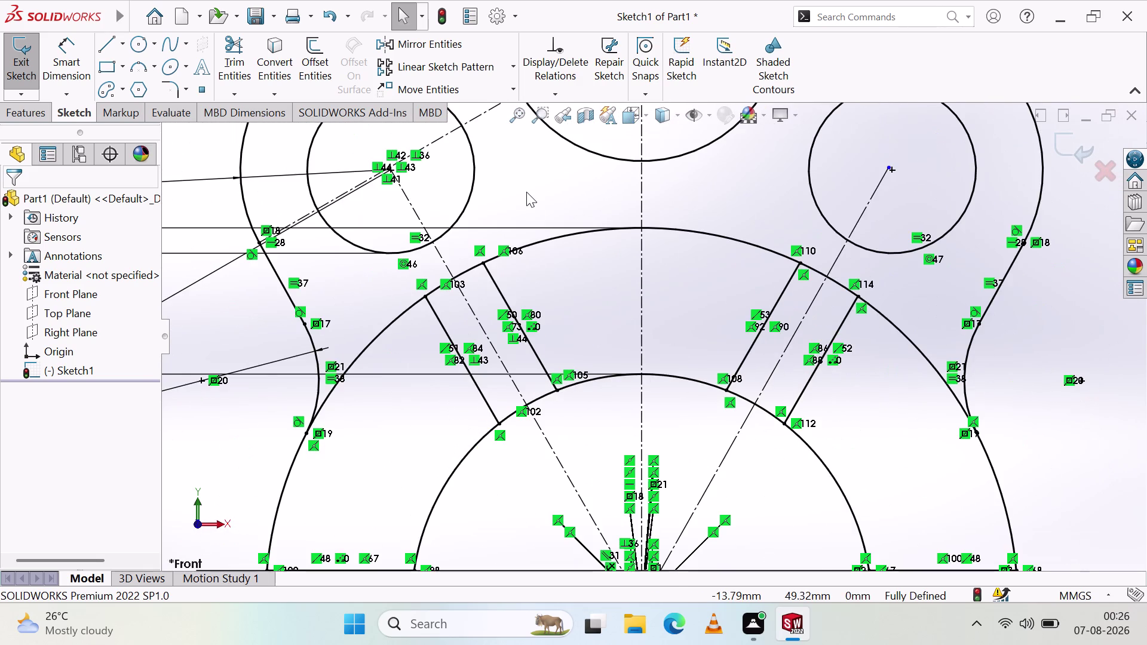
scroll(up, 3)
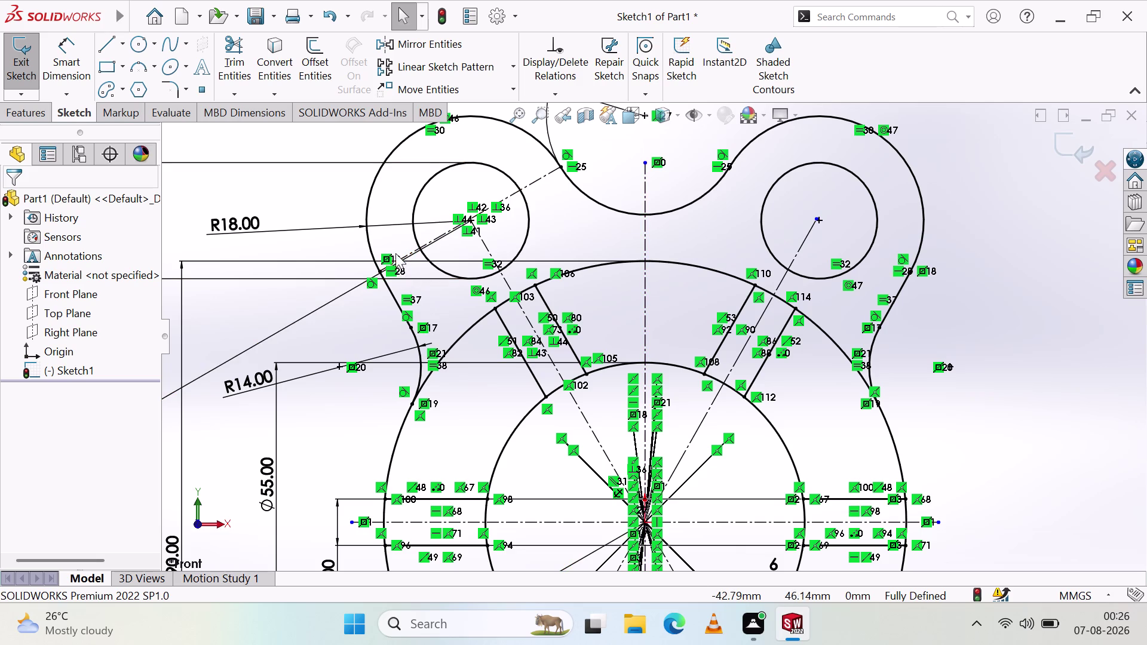
Select the left lobe's arcs and hole, the top middle arc, and the right lobe's arc and hole.
click(414, 339)
click(393, 297)
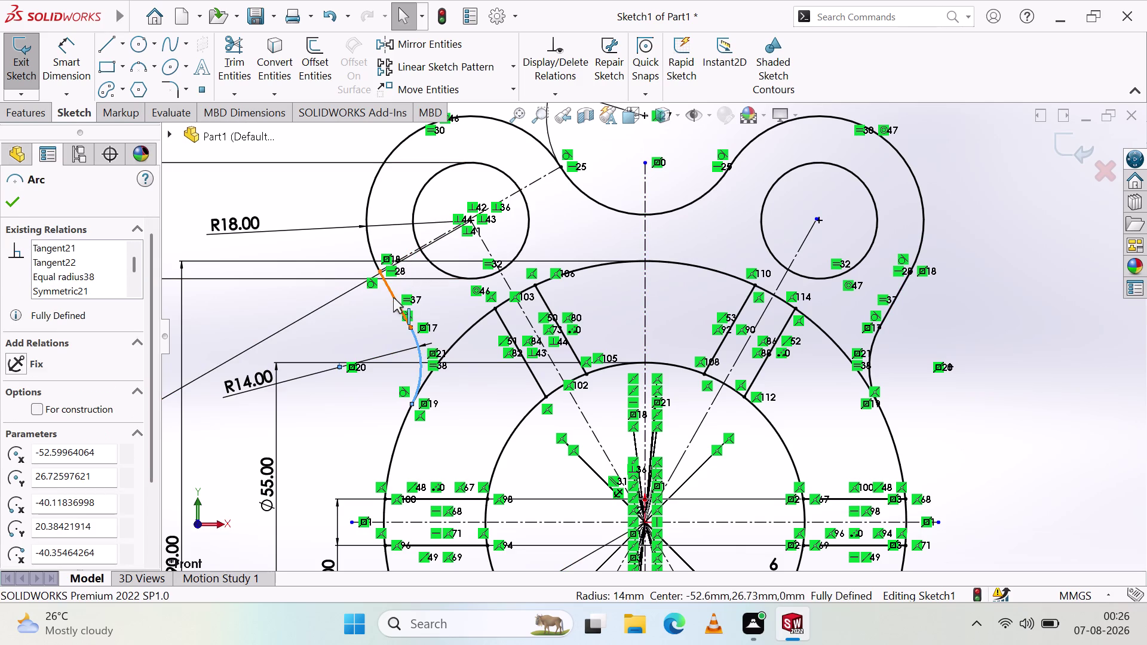
click(375, 187)
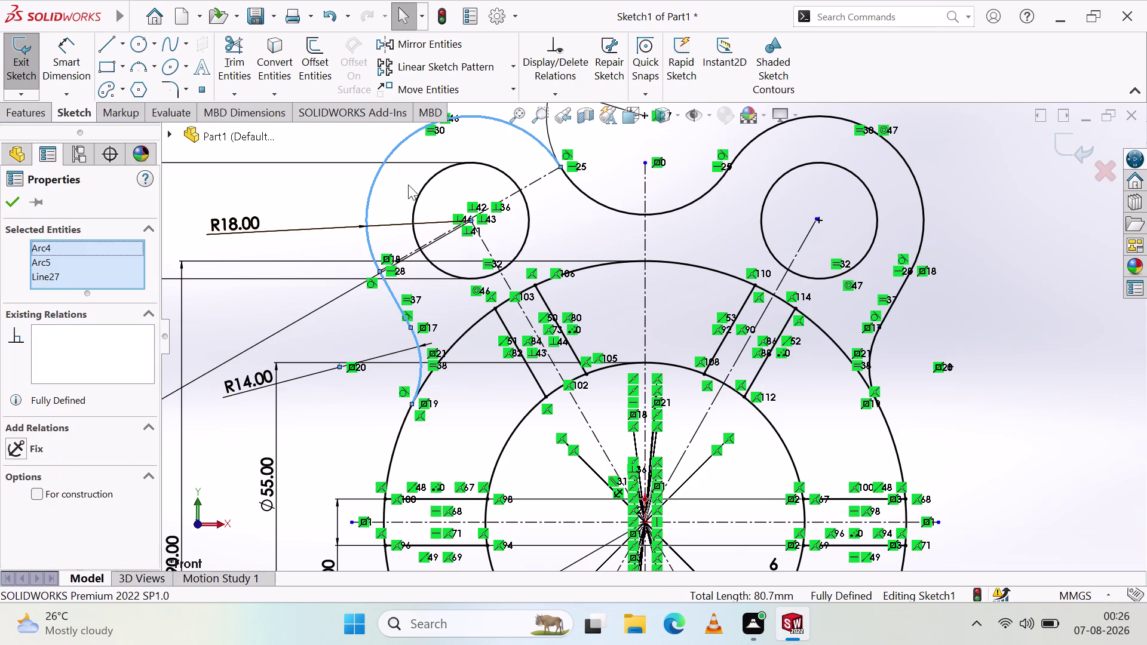
click(417, 194)
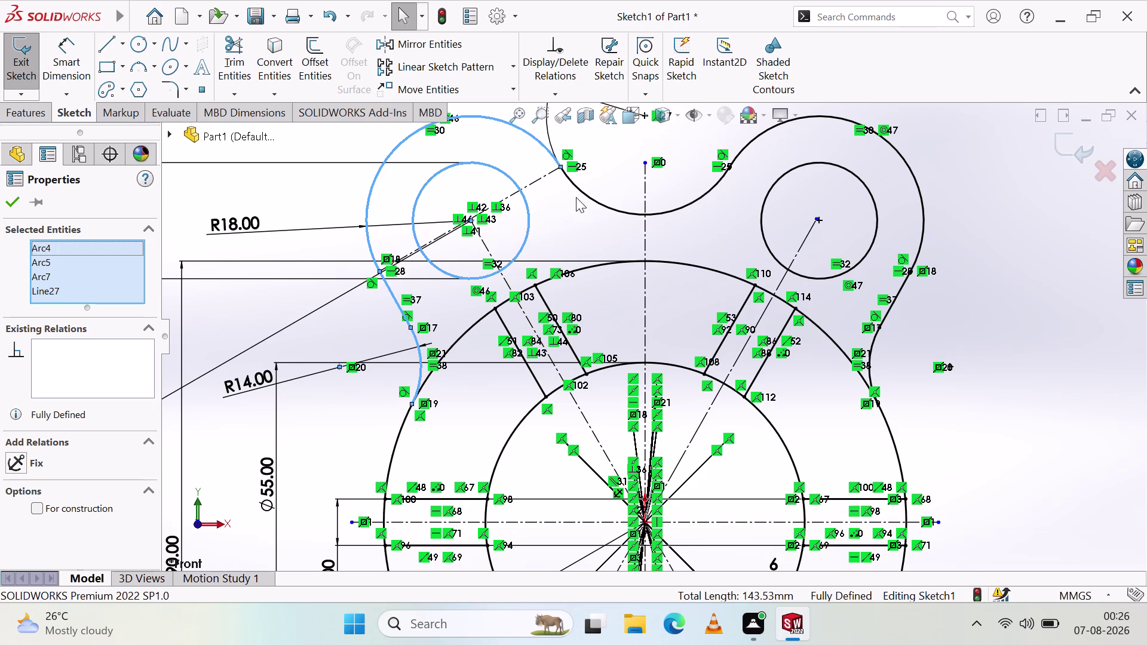
click(590, 200)
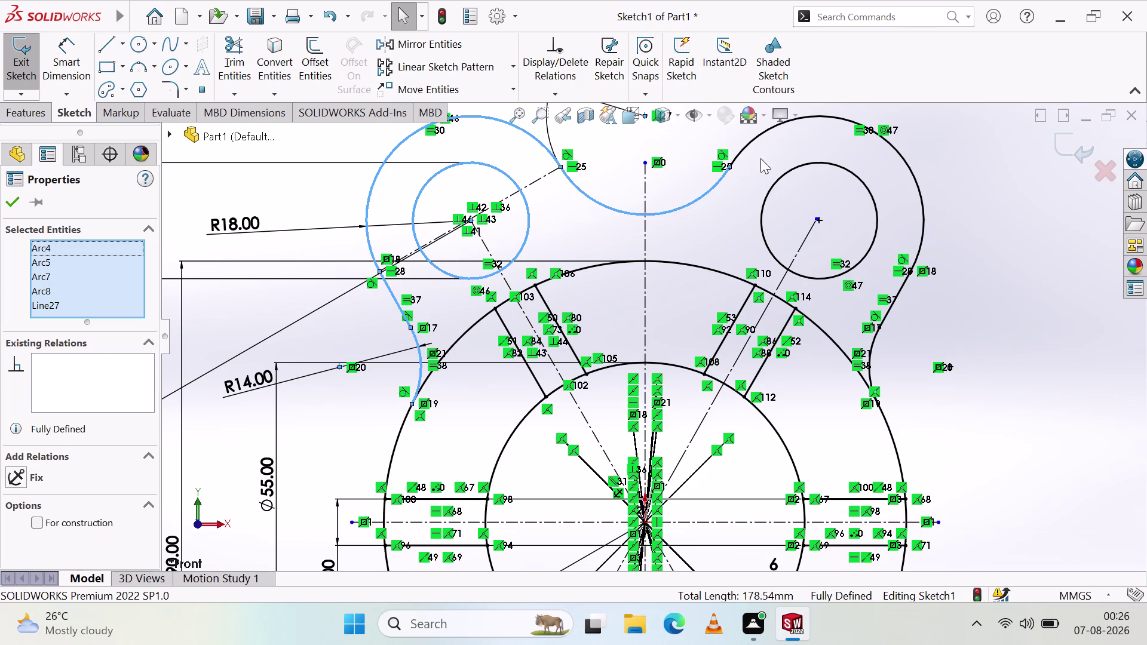
click(761, 135)
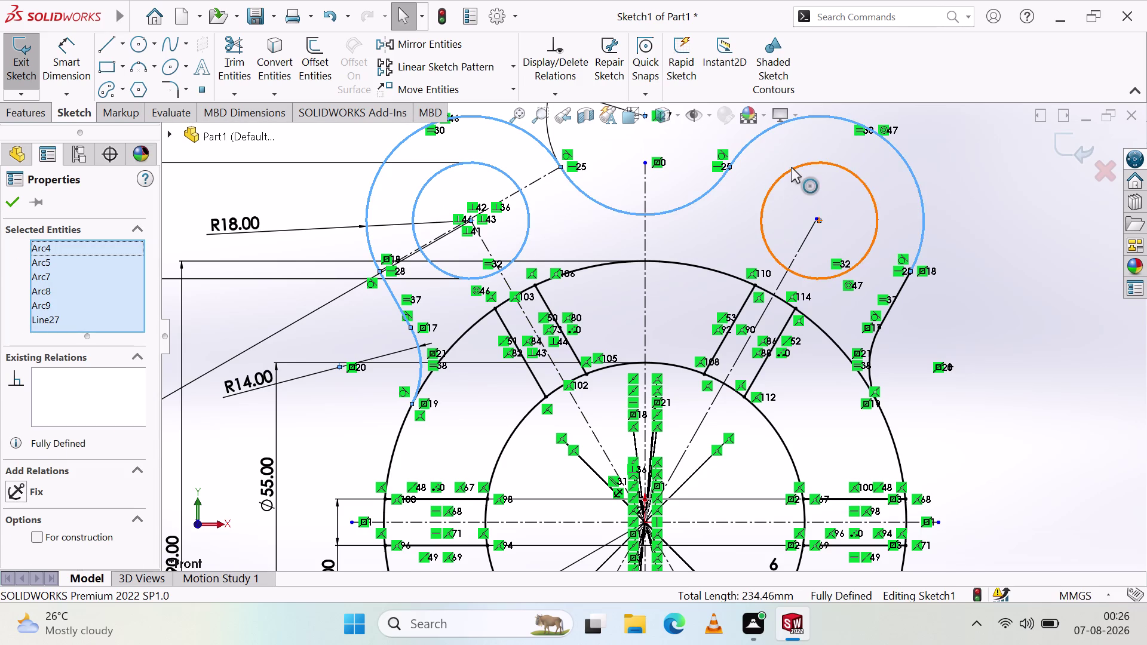
click(791, 168)
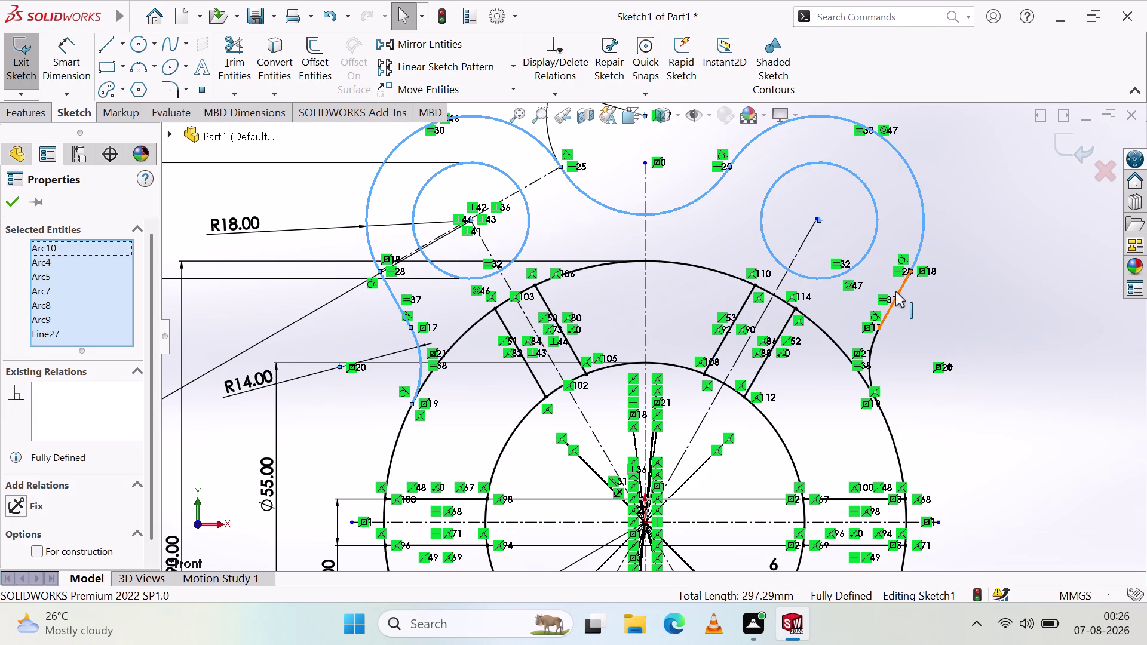
Add the right lobe's lower joining arc and side line, then launch Mirror Entities.
click(896, 292)
click(874, 336)
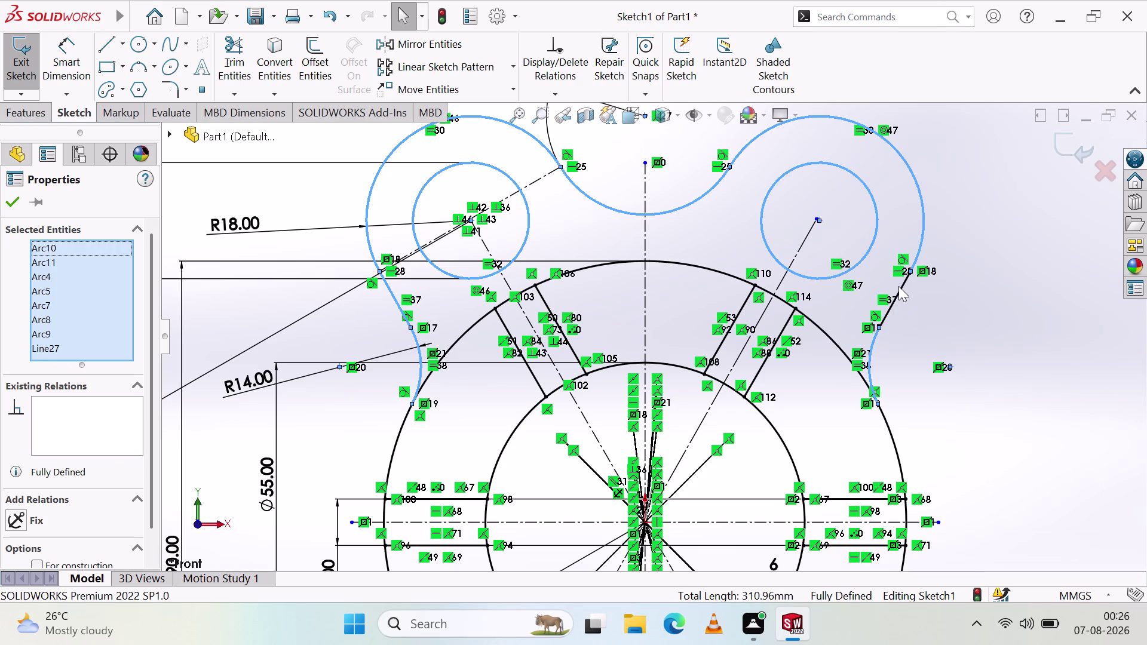
click(899, 286)
click(899, 289)
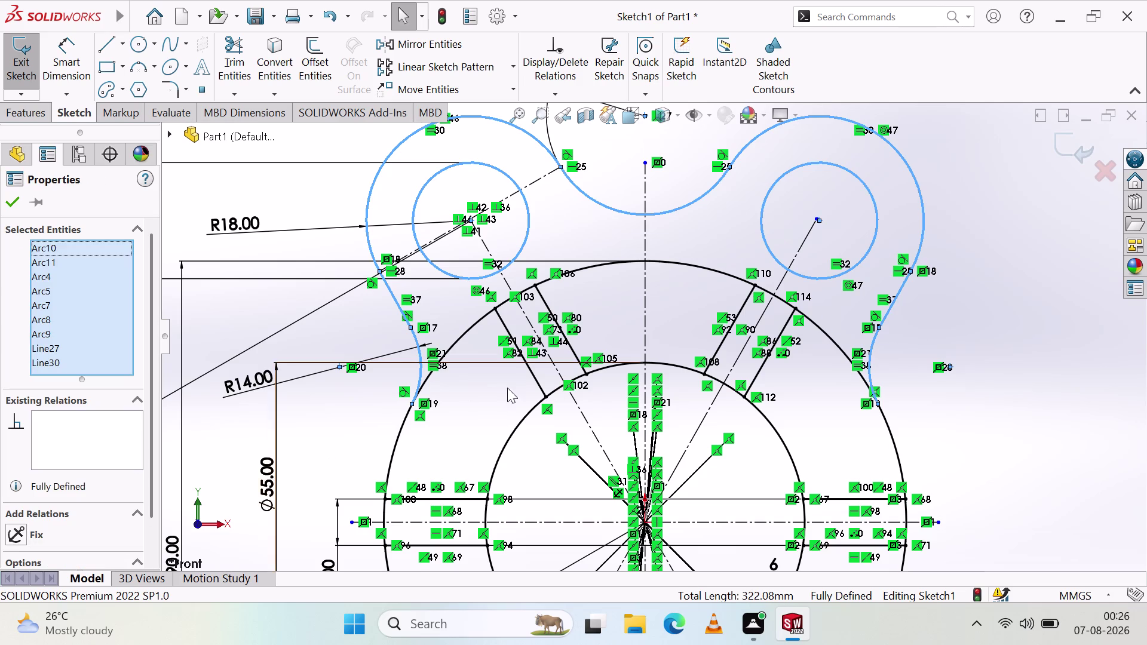
scroll(up, 3)
scroll(down, 3)
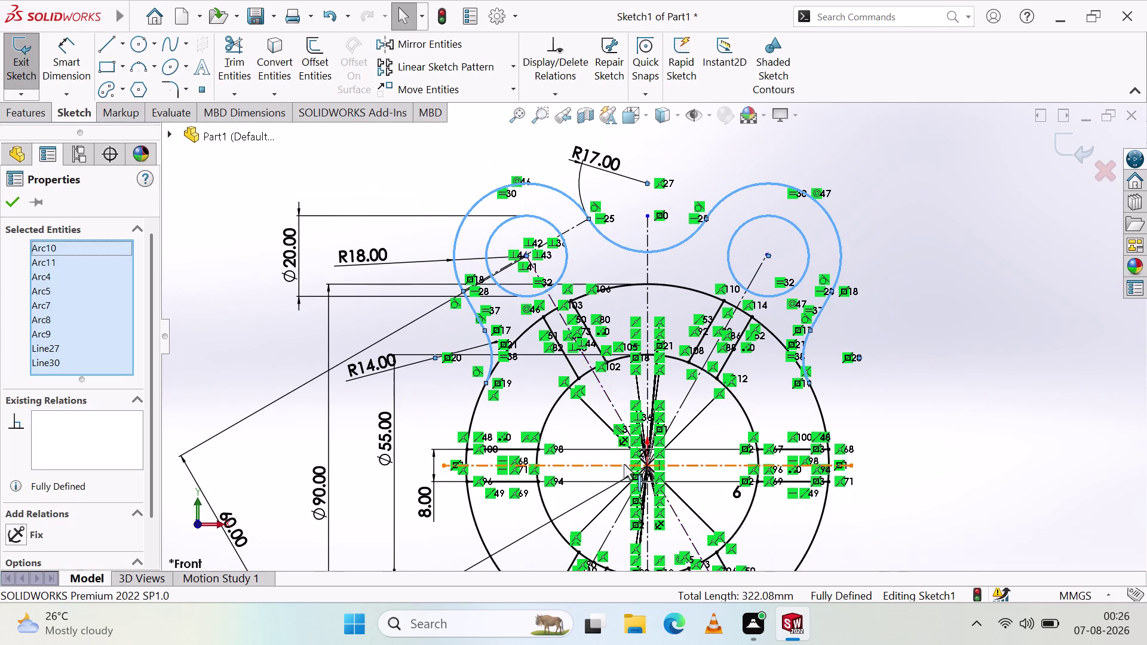
scroll(down, 3)
scroll(up, 3)
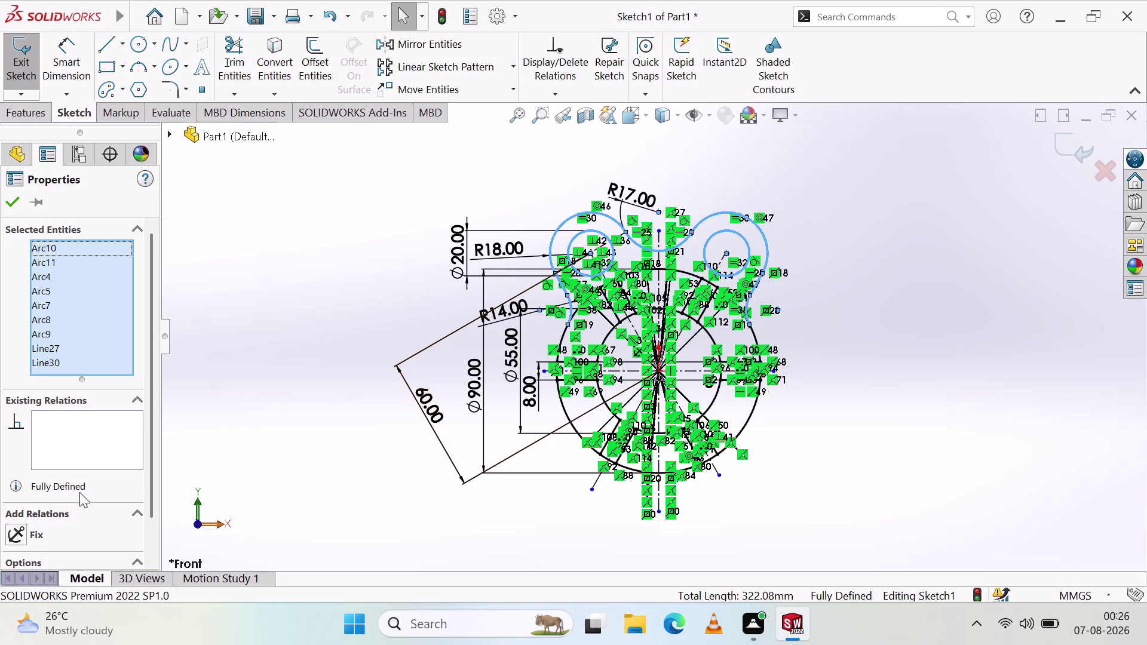
click(404, 43)
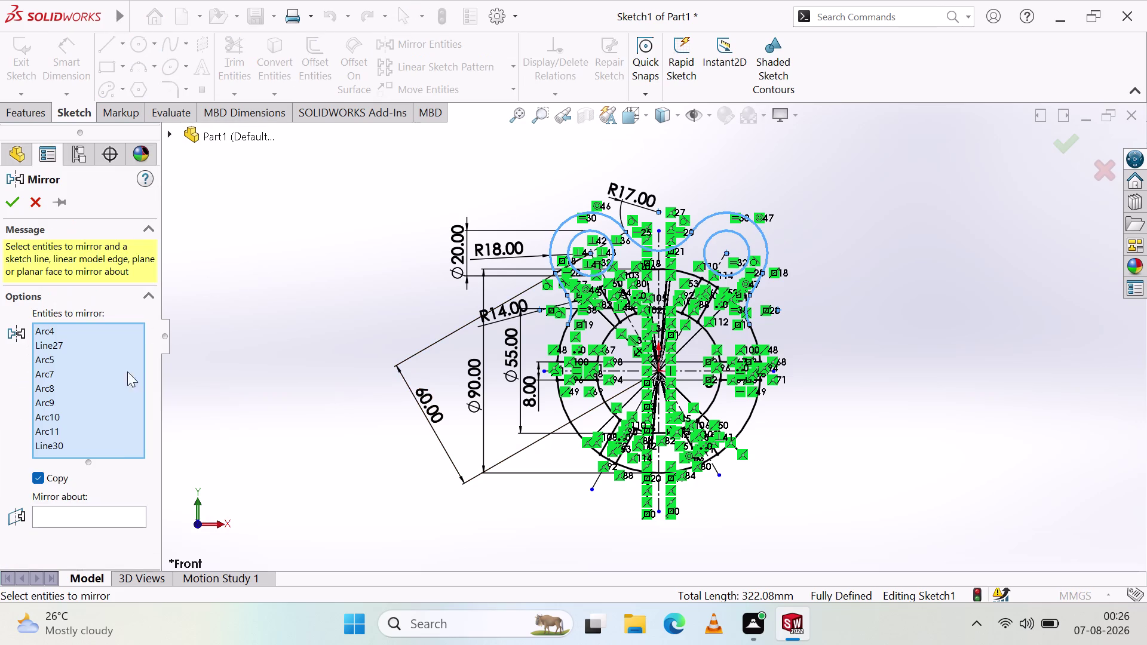
Mirror the selected lugs about horizontal centerline Line2 and exit the sketch.
click(116, 513)
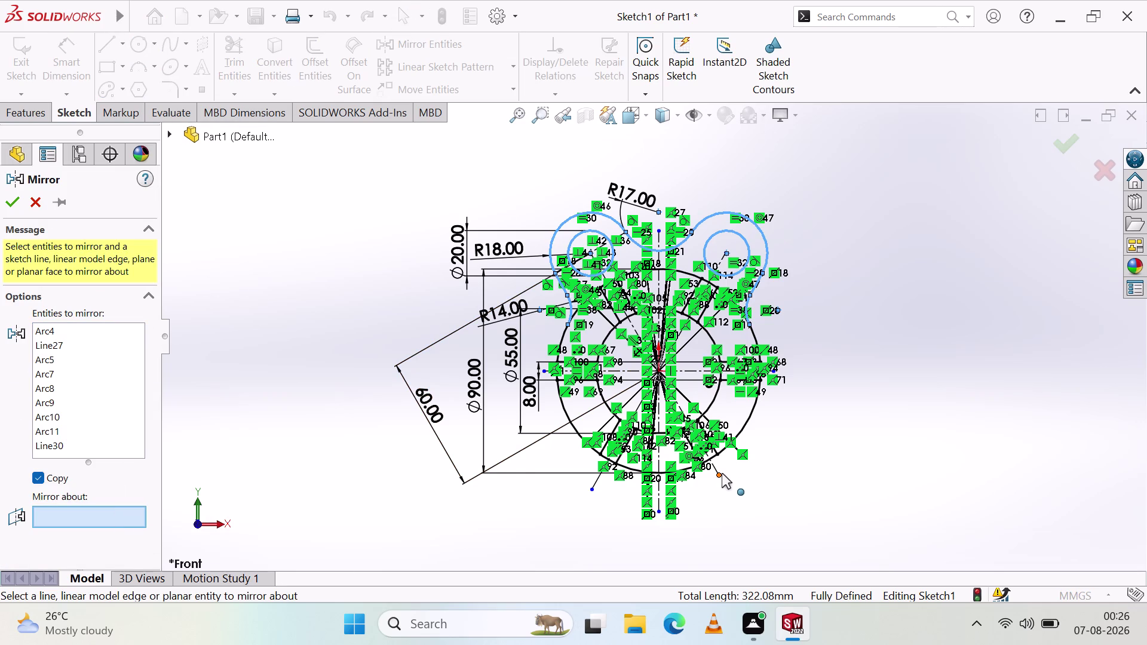
click(695, 371)
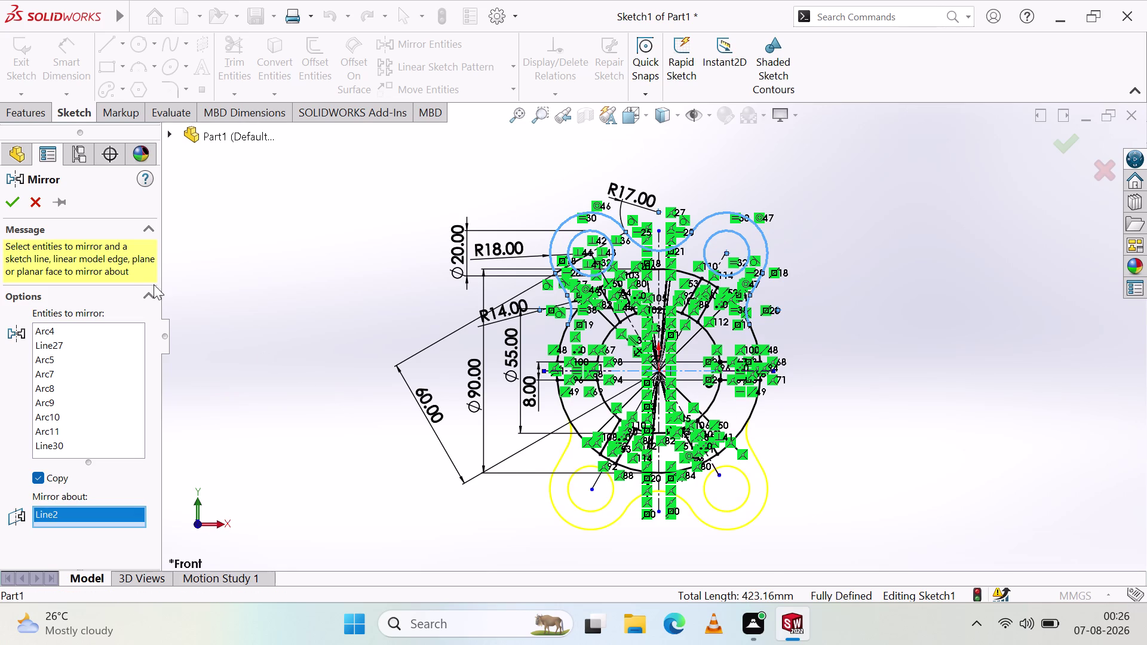
click(10, 202)
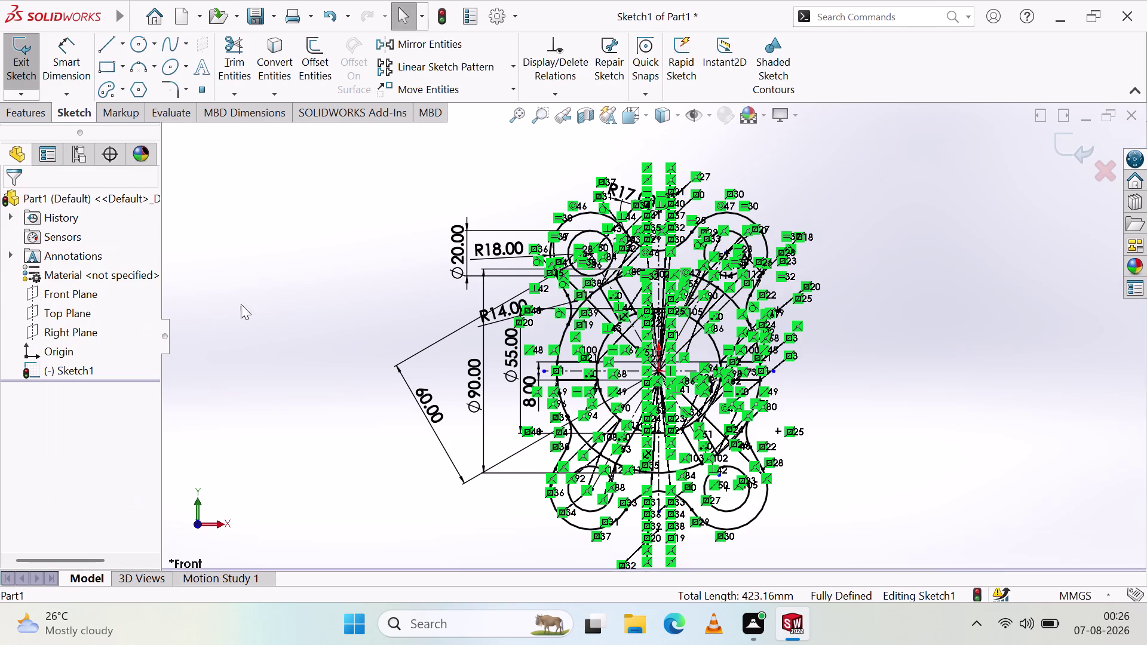
click(266, 293)
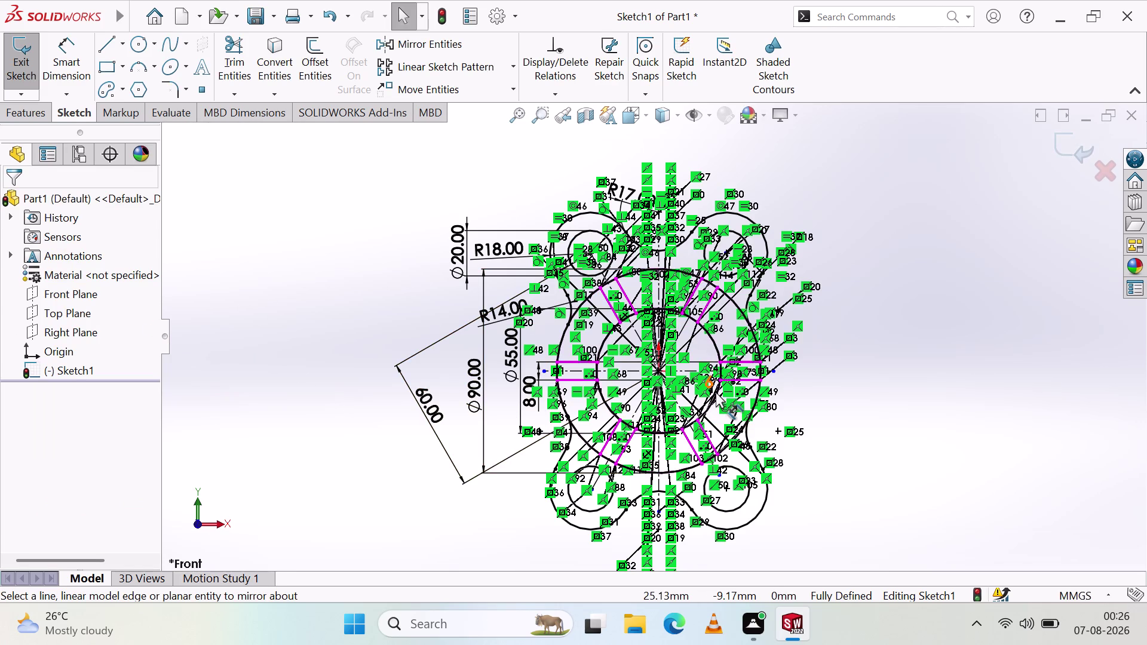
scroll(down, 3)
scroll(up, 3)
double_click(875, 379)
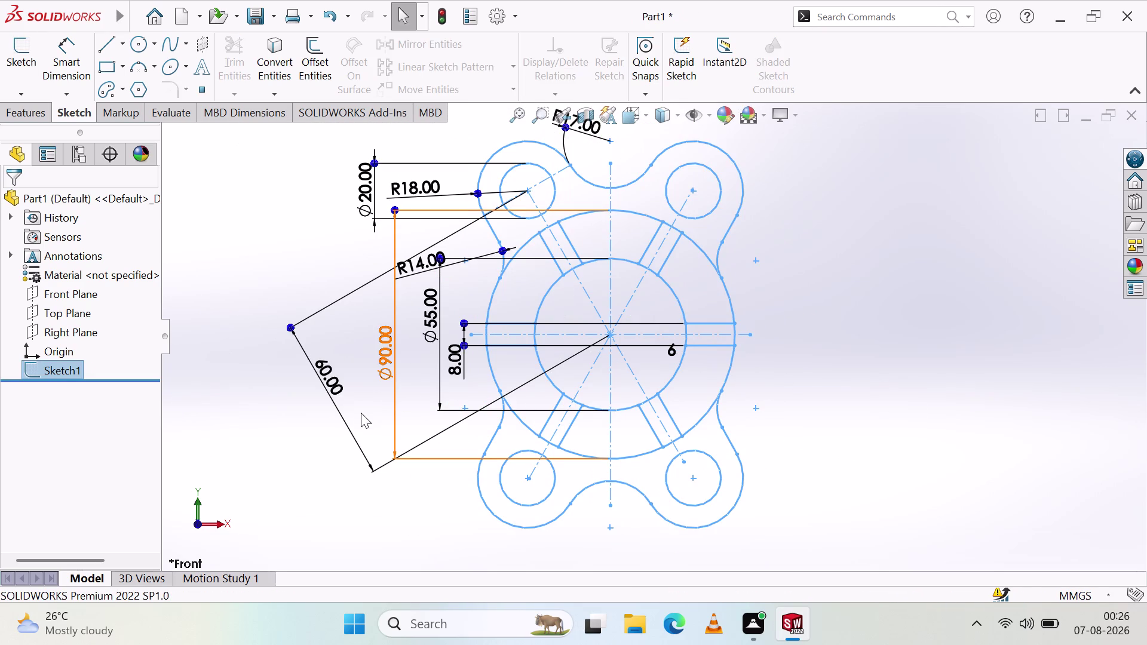
click(326, 328)
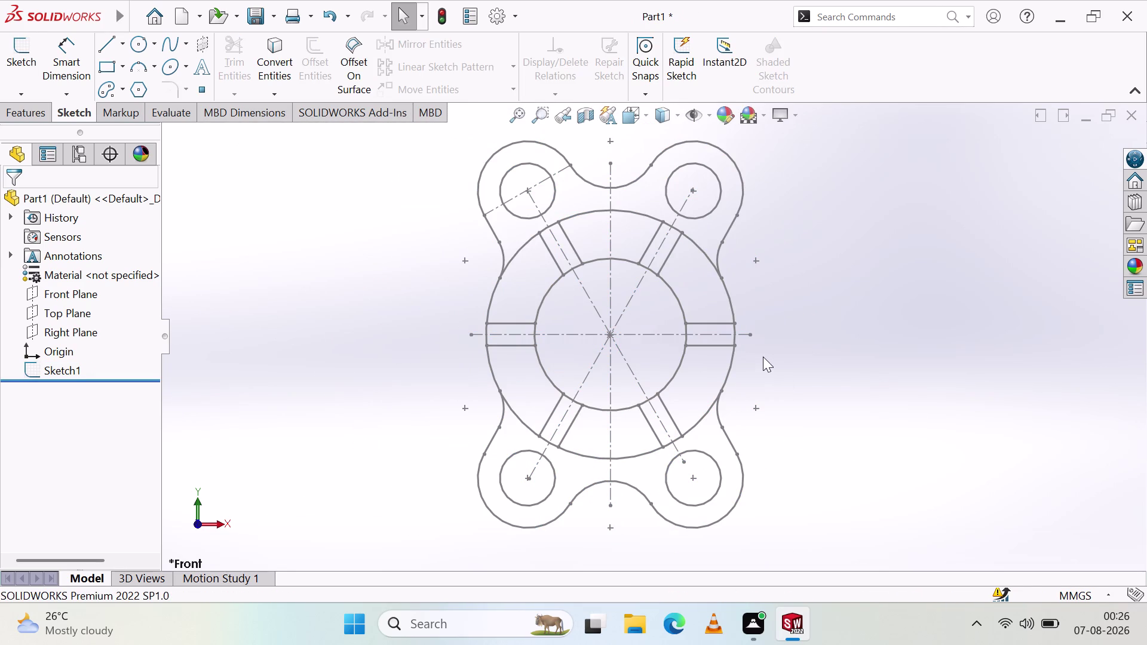
scroll(up, 3)
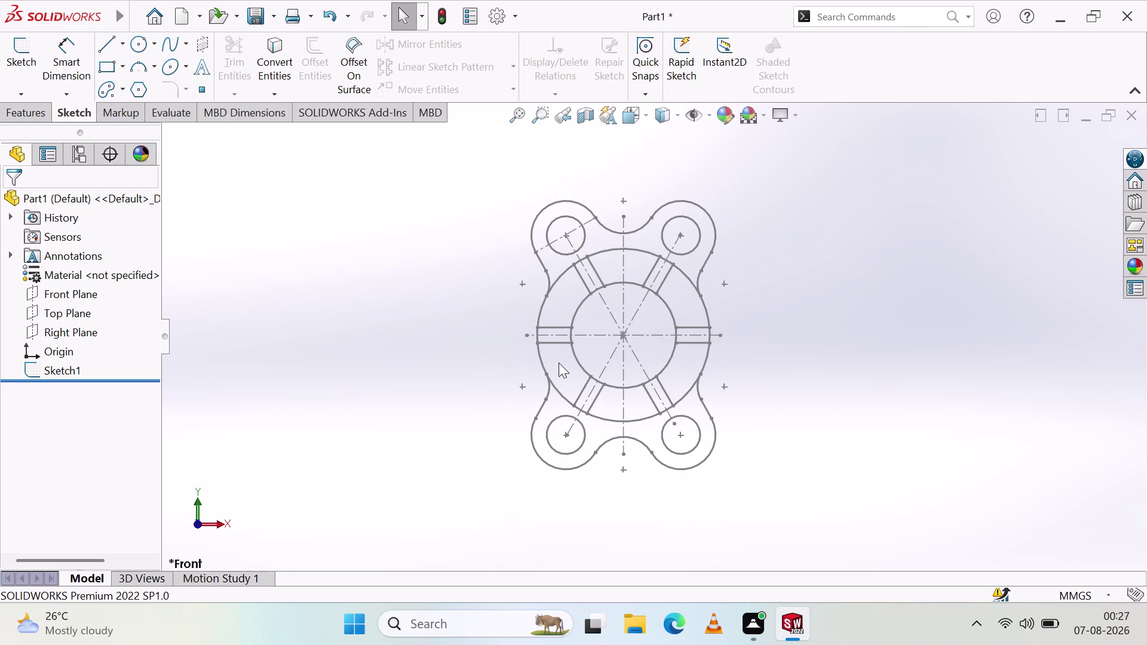
scroll(down, 3)
scroll(down, 3)
scroll(up, 3)
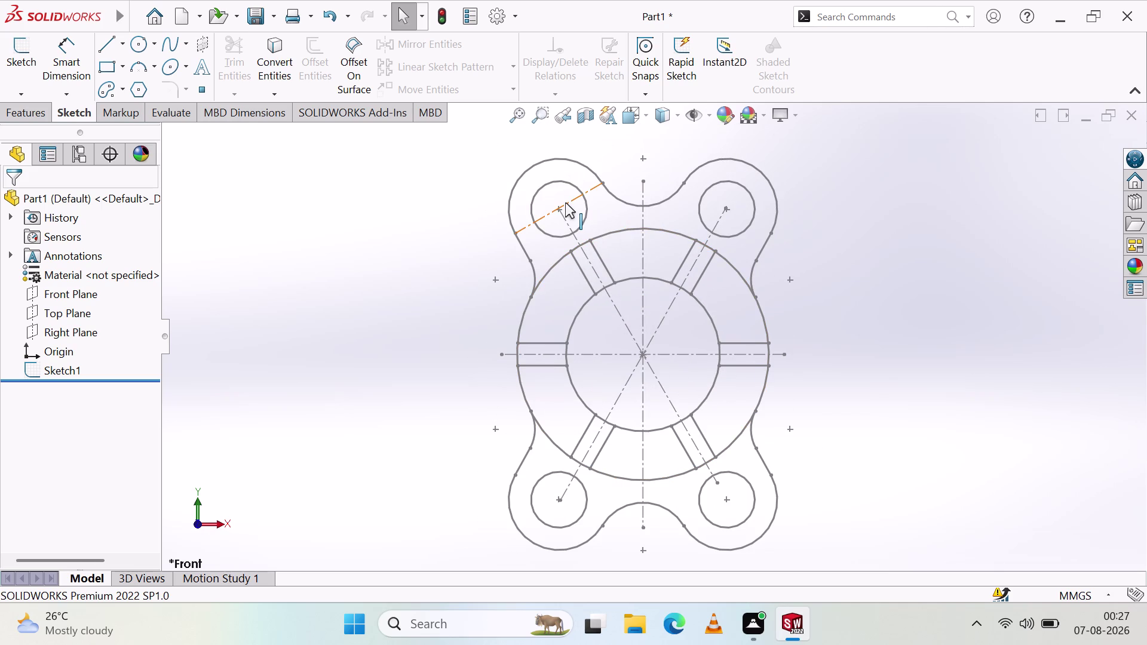
right_click(891, 294)
click(854, 429)
double_click(809, 337)
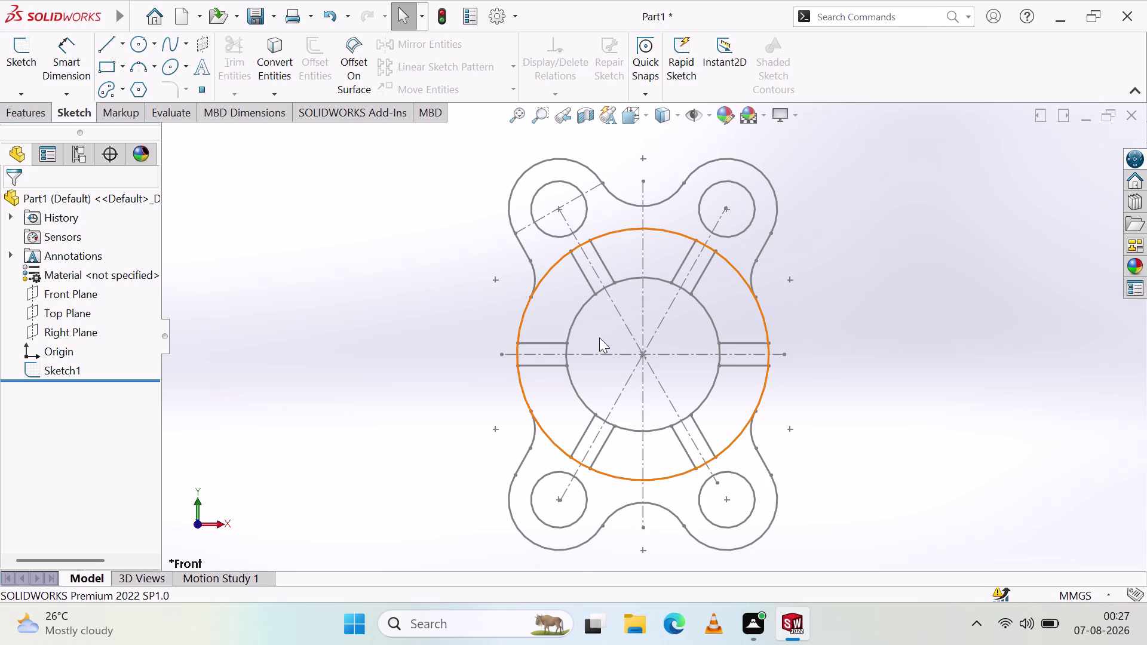
double_click(600, 338)
double_click(454, 261)
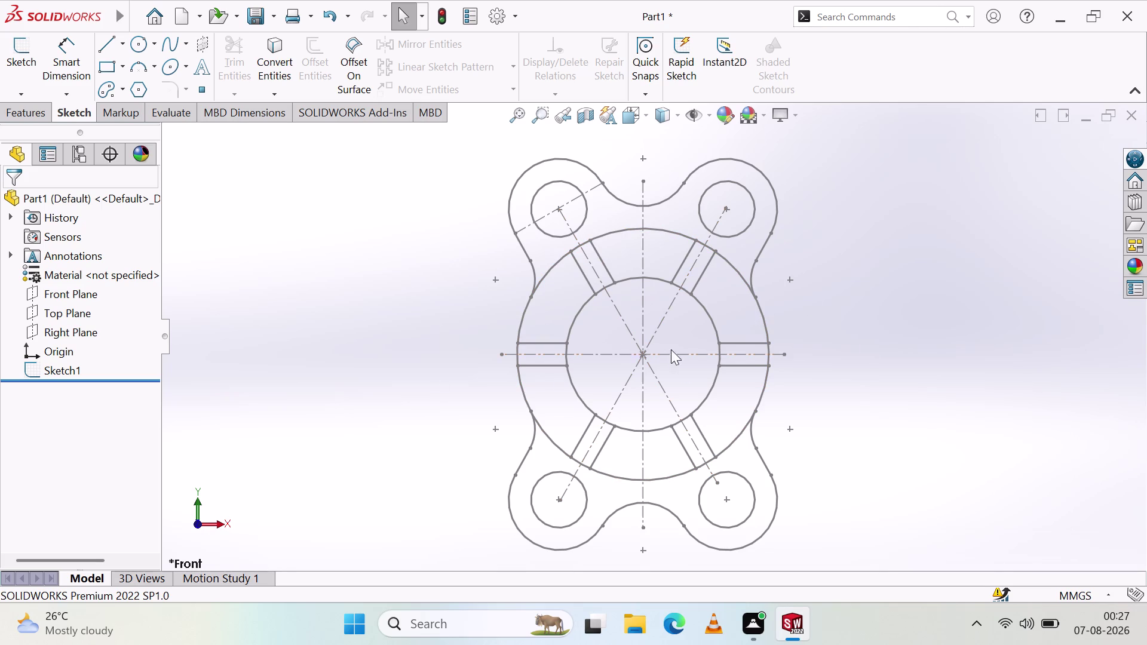
double_click(670, 306)
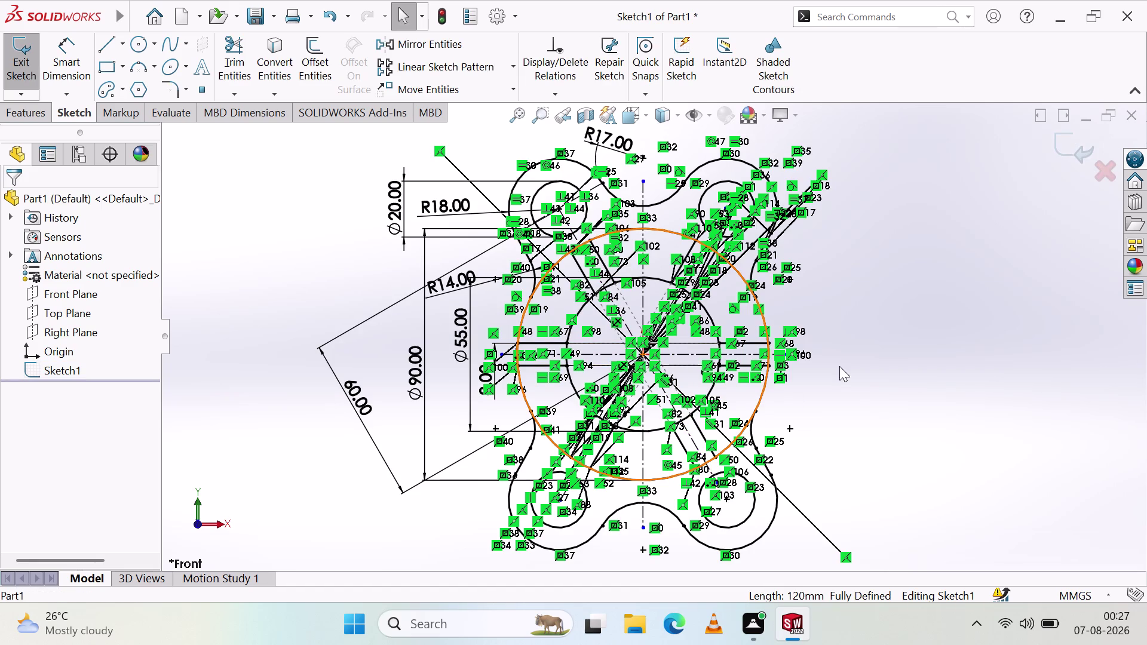
scroll(down, 3)
scroll(up, 3)
double_click(765, 338)
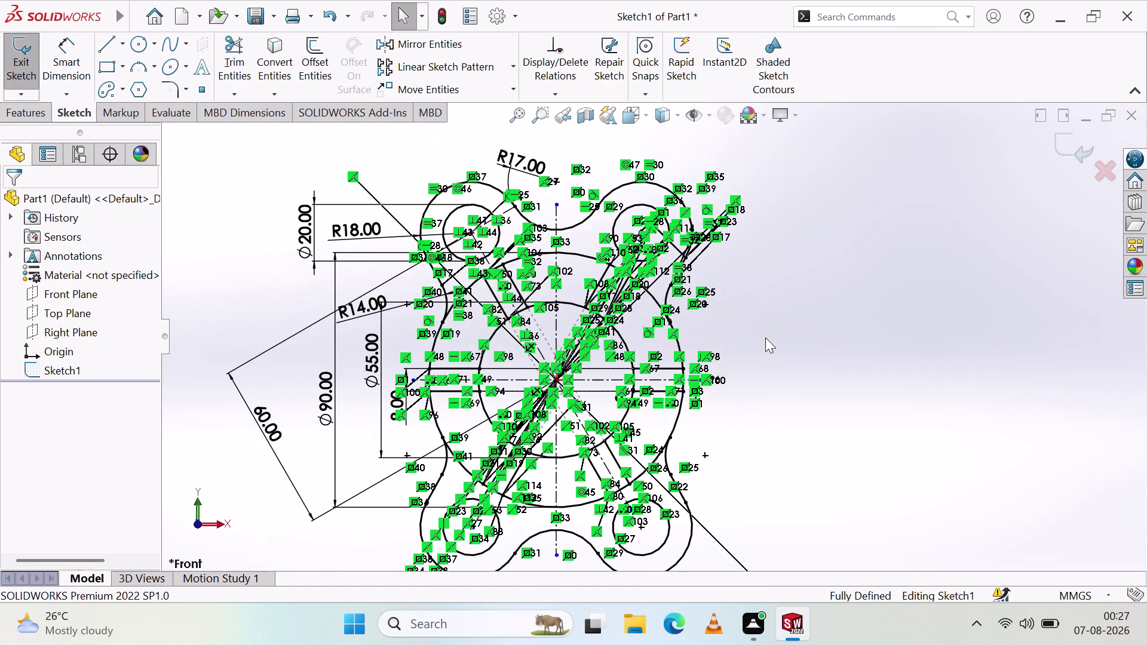
double_click(699, 394)
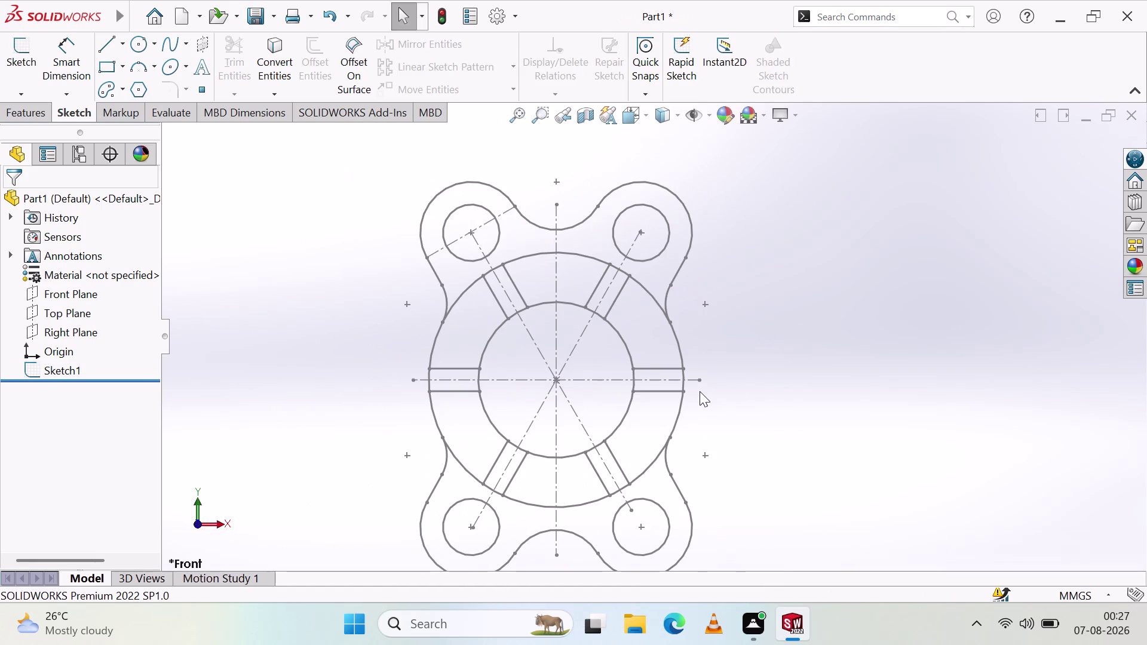
double_click(666, 366)
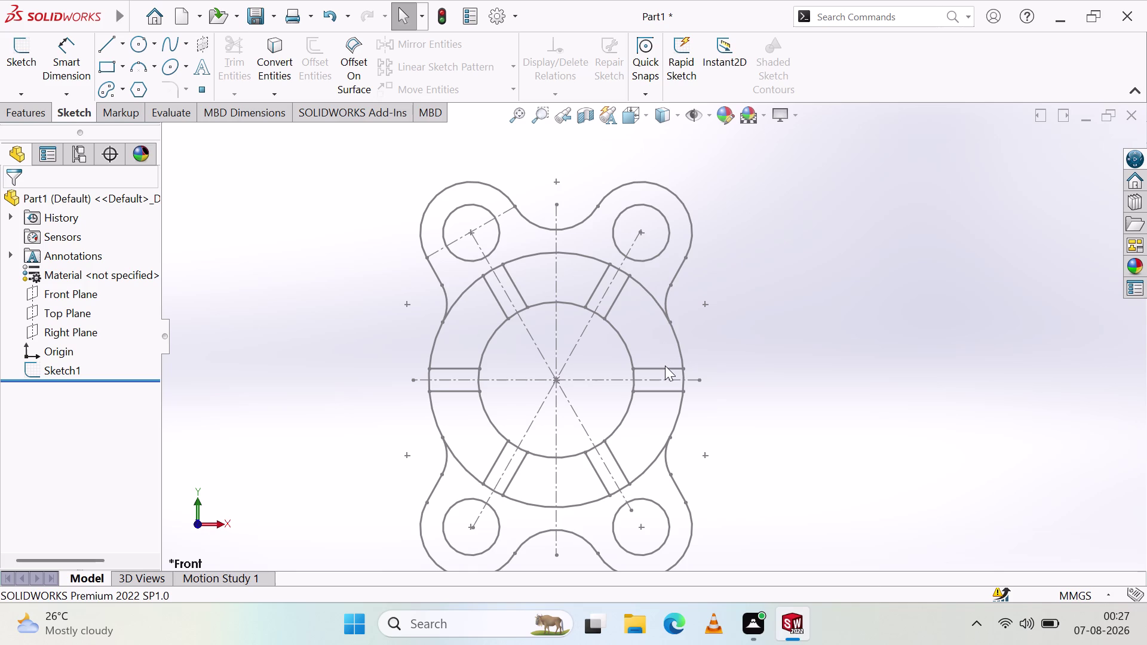
click(665, 365)
click(665, 366)
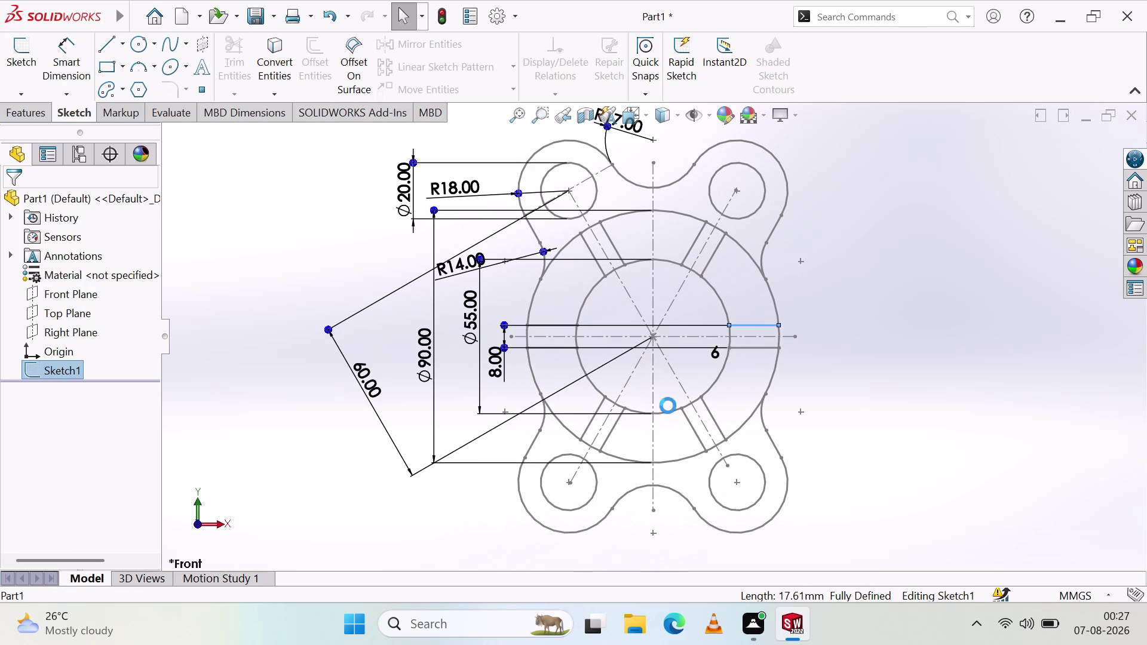
scroll(down, 3)
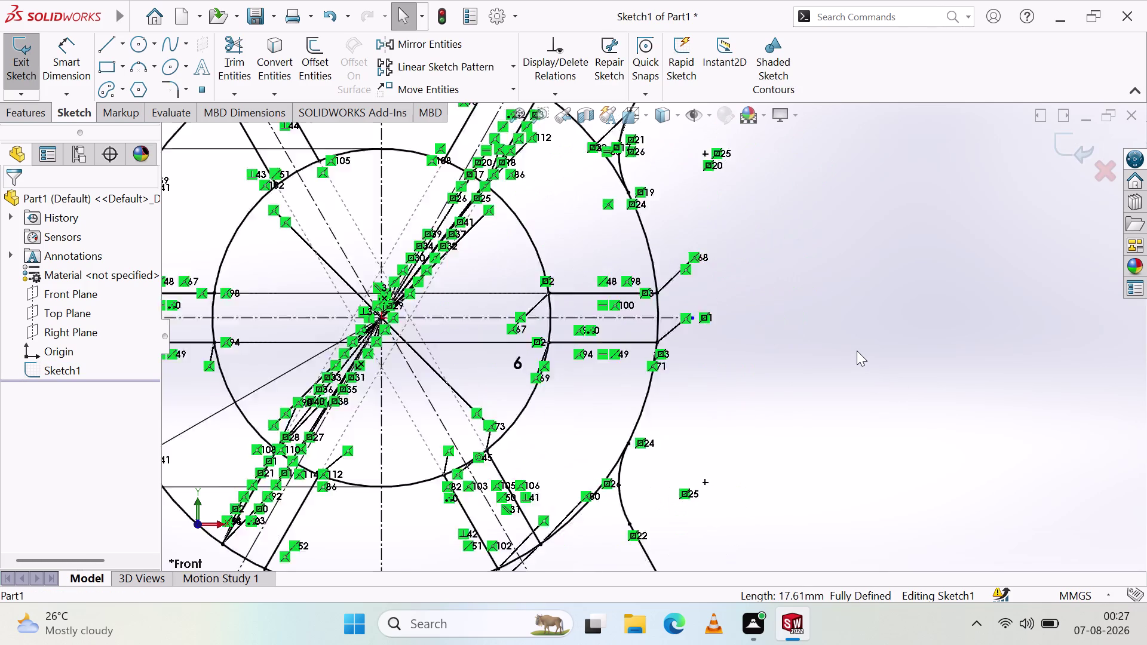
scroll(up, 3)
scroll(up, 3)
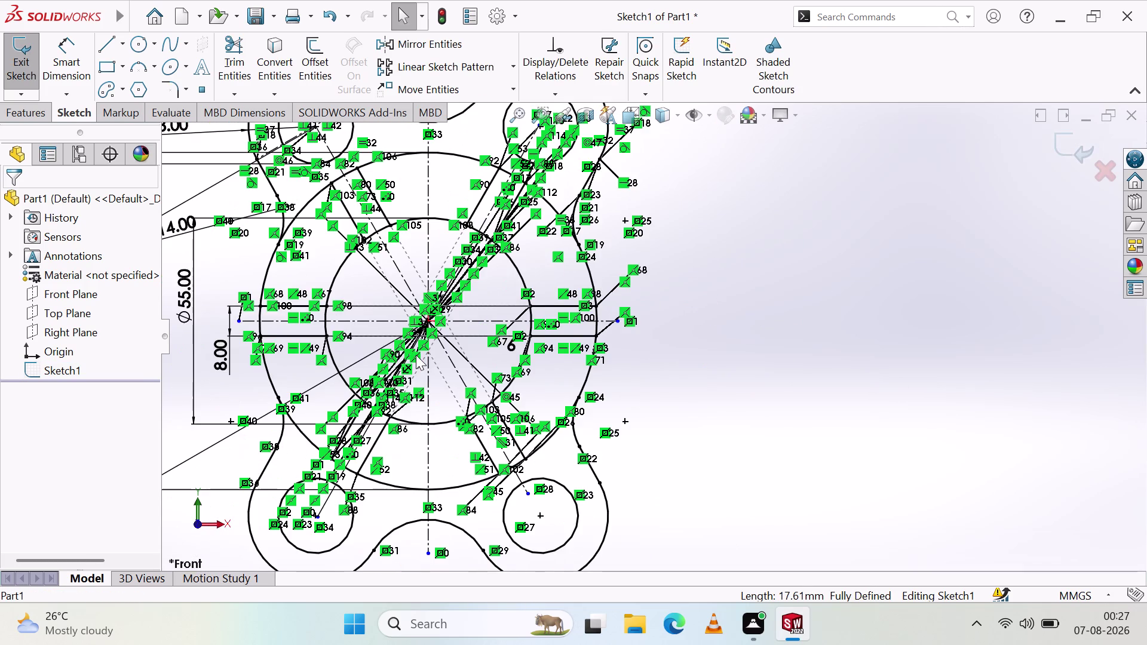
scroll(down, 3)
scroll(up, 3)
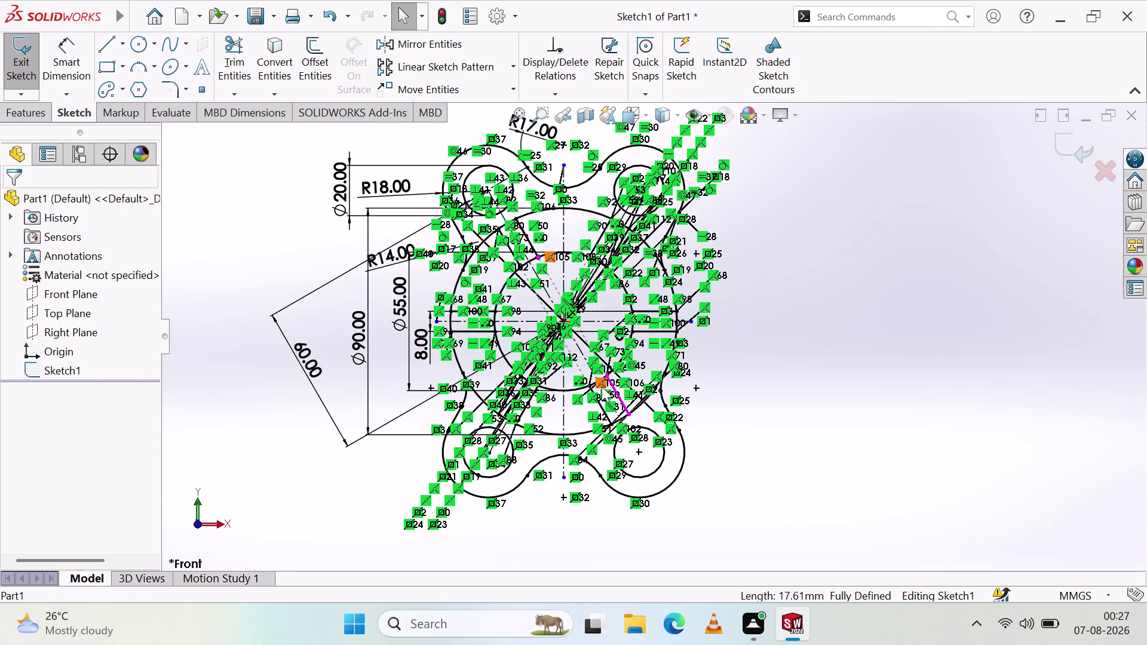
double_click(829, 380)
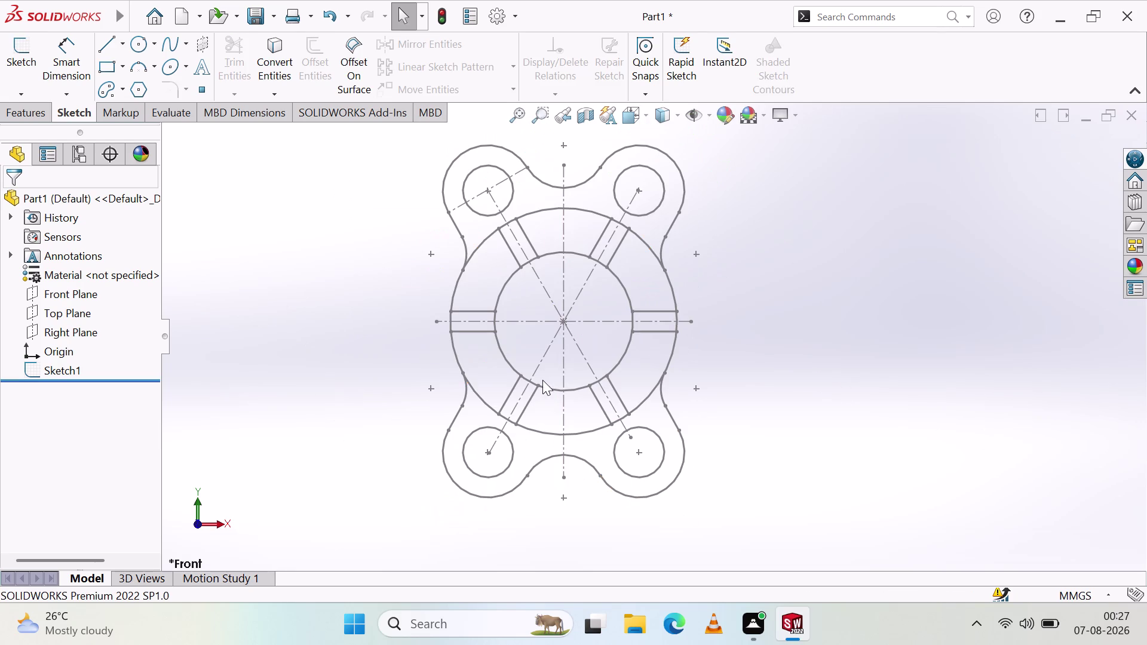
scroll(up, 3)
scroll(down, 3)
scroll(up, 3)
scroll(down, 3)
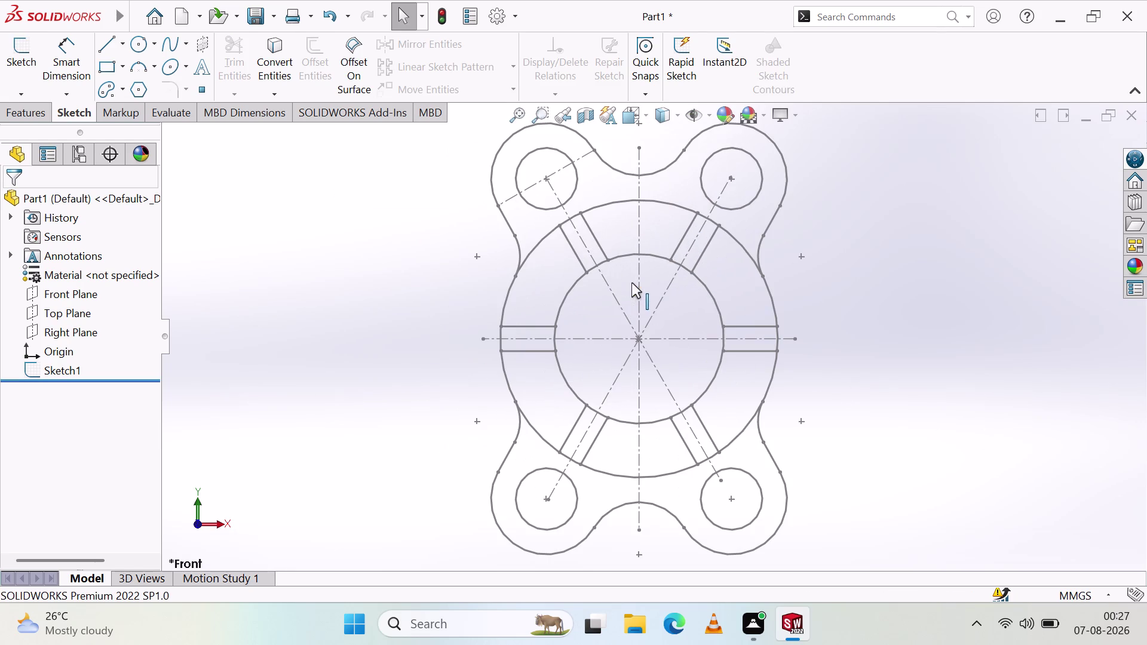
click(24, 109)
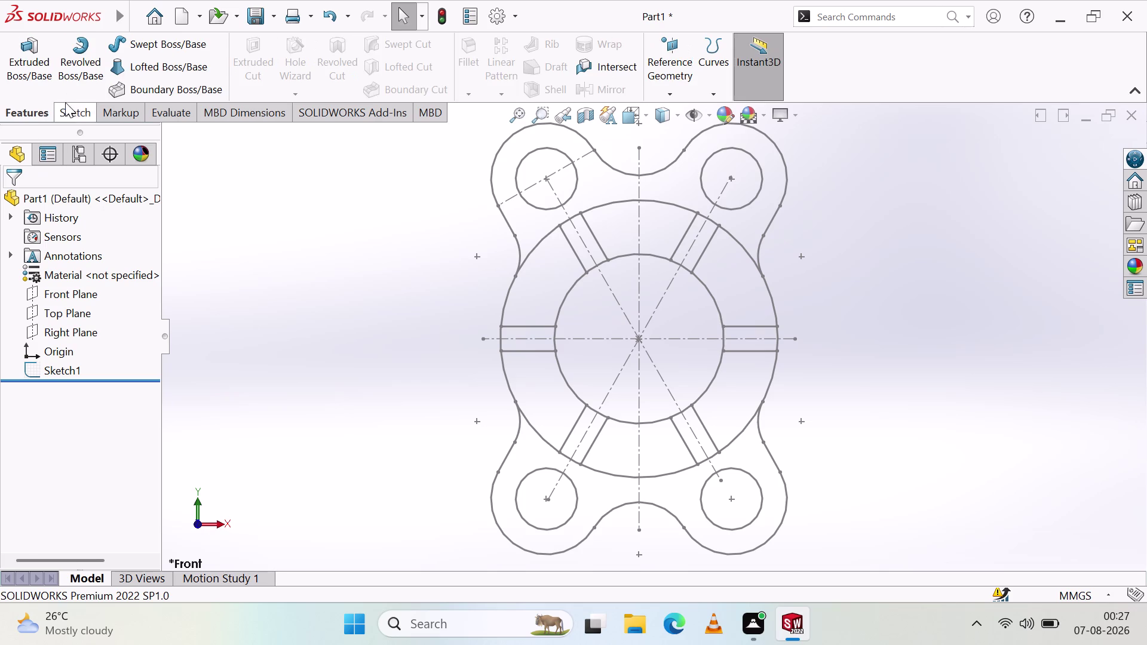
Start an Extruded Boss/Base using Sketch1, the flange sketch, as the profile.
click(47, 66)
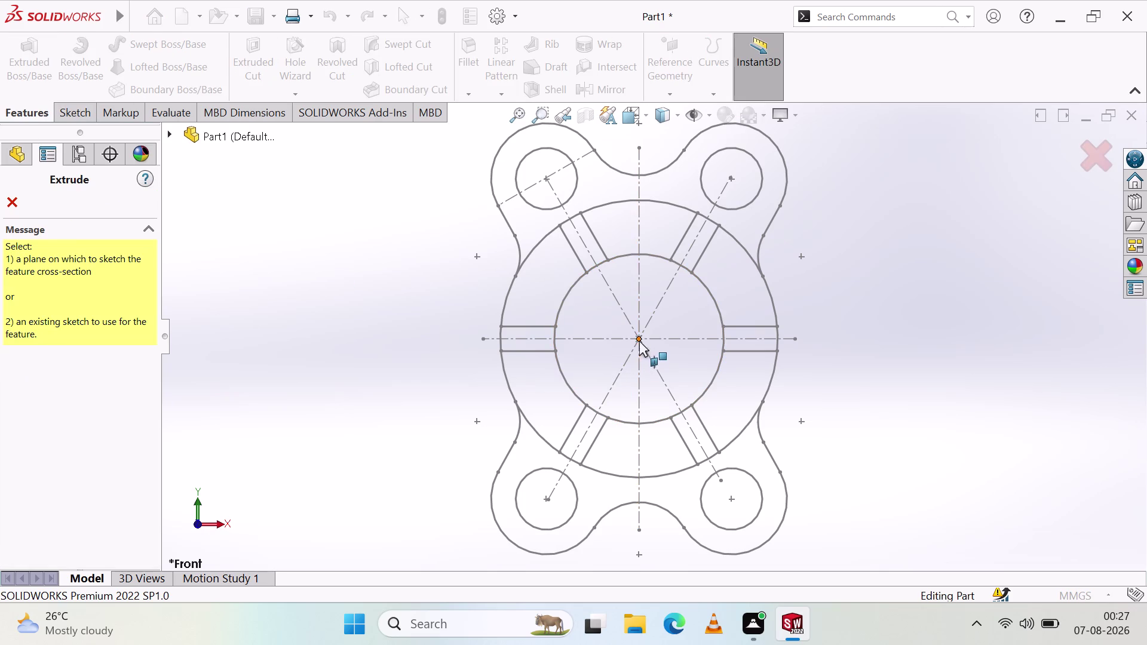
click(598, 314)
click(607, 368)
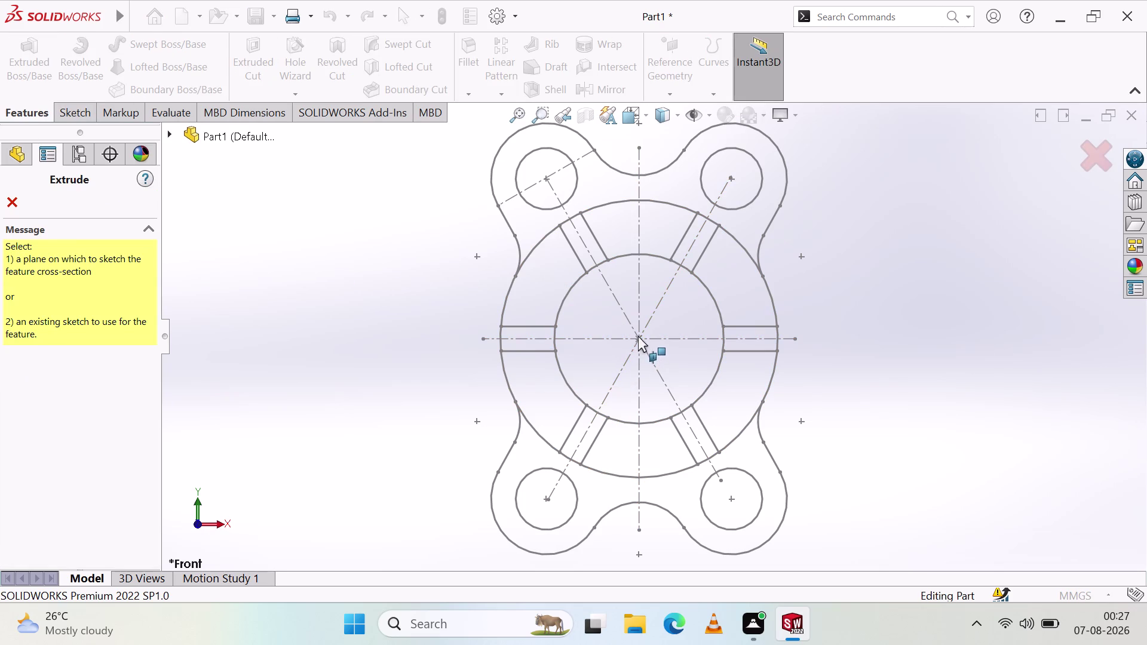
click(639, 335)
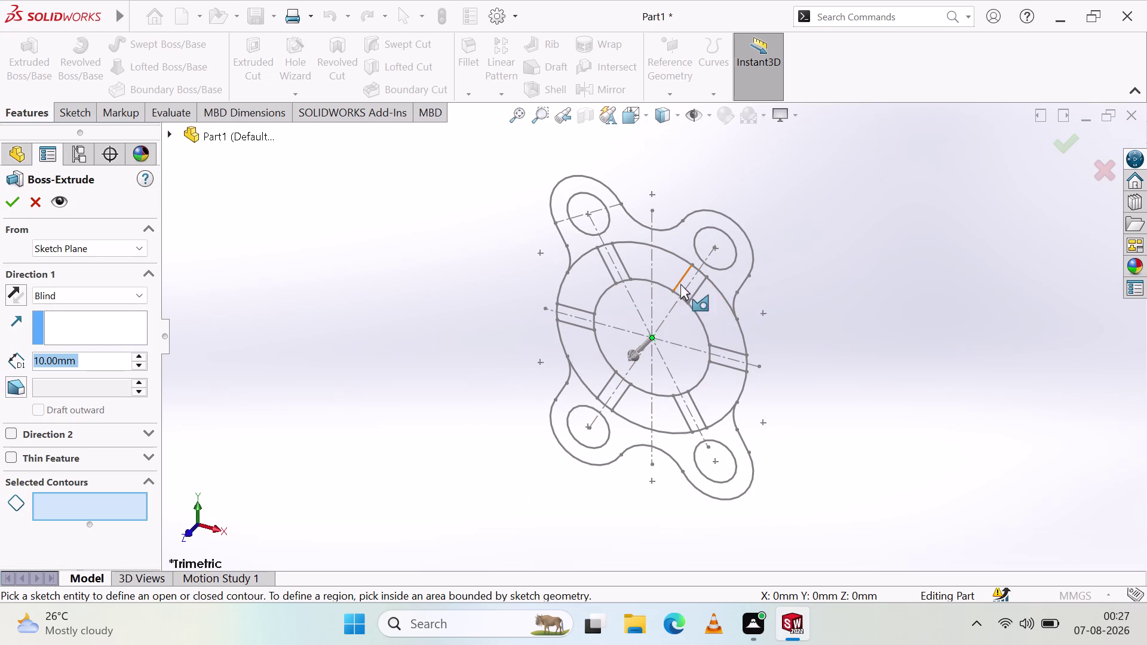
Select the upper and lower lug regions and each ring segment as contours for the Blind 10 mm boss.
click(695, 225)
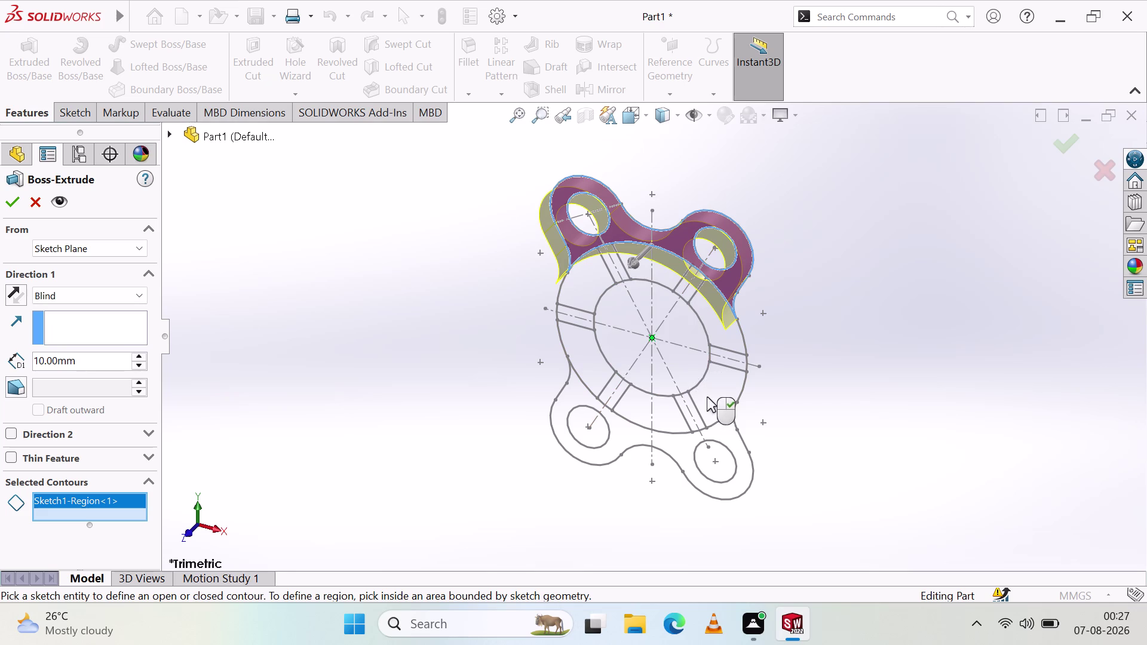
click(670, 445)
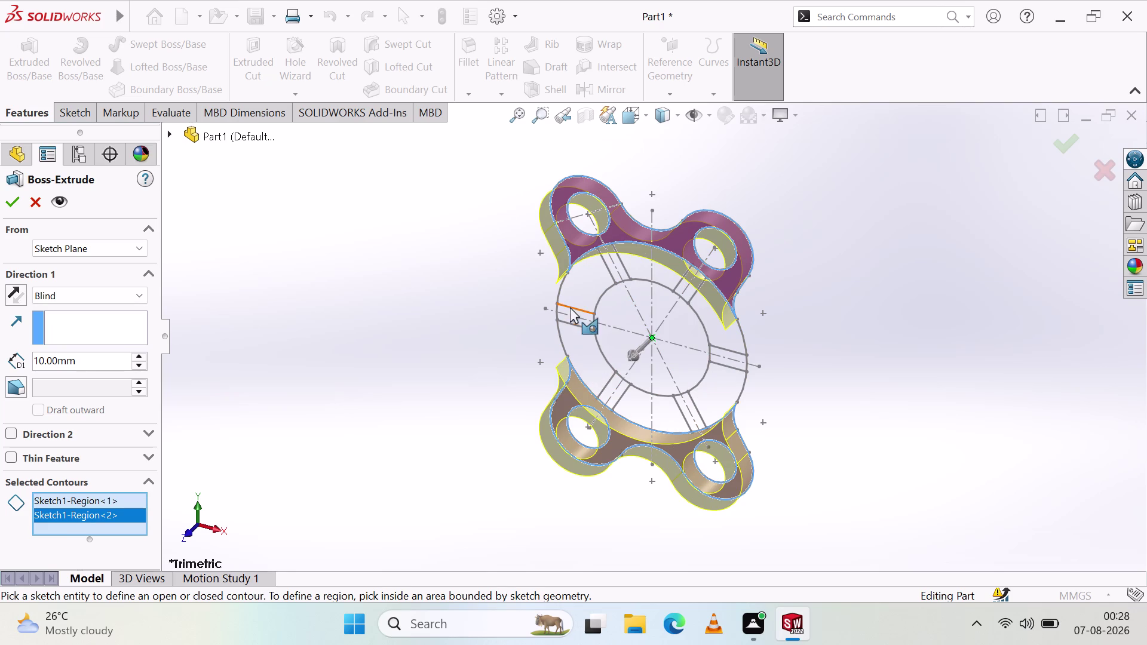
click(574, 291)
click(647, 272)
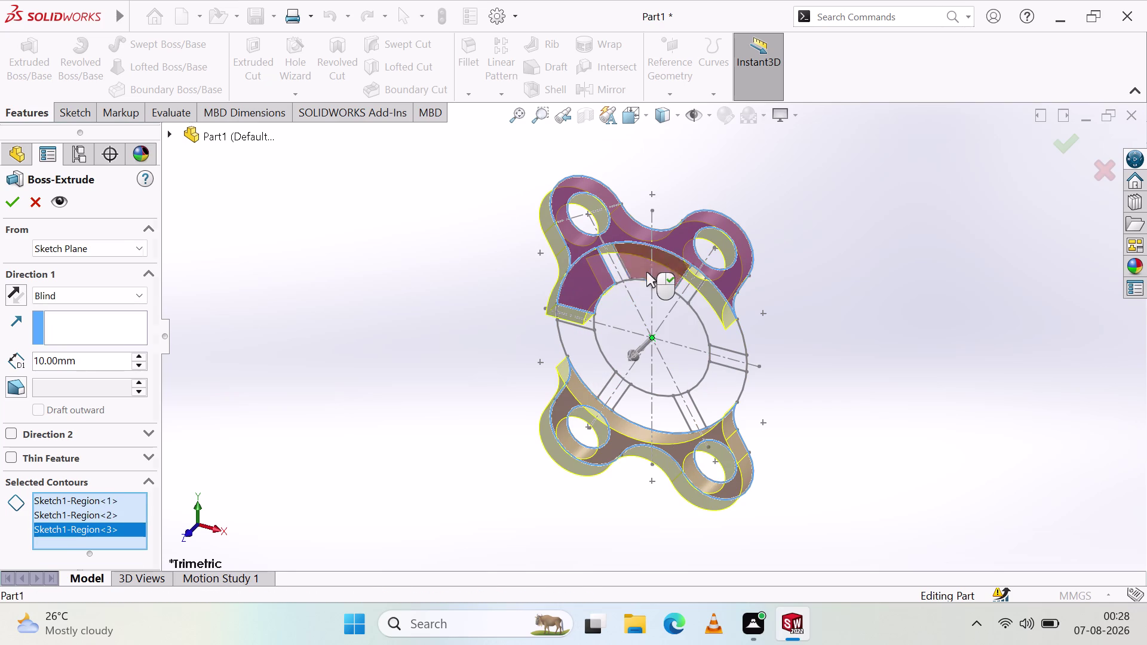
click(707, 317)
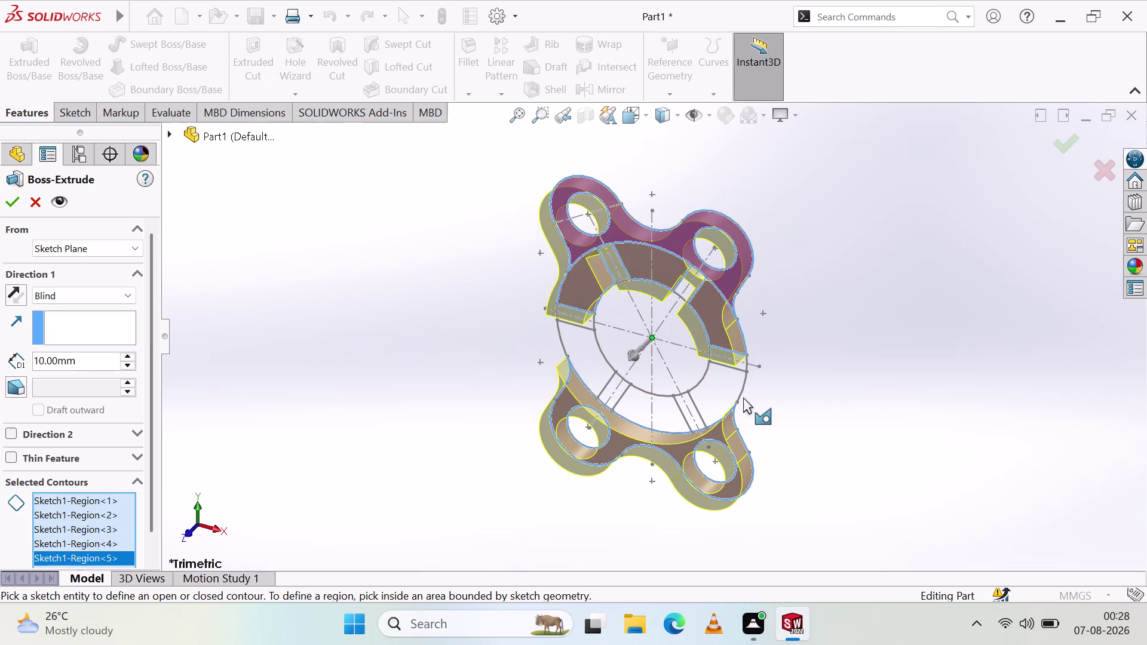
click(722, 402)
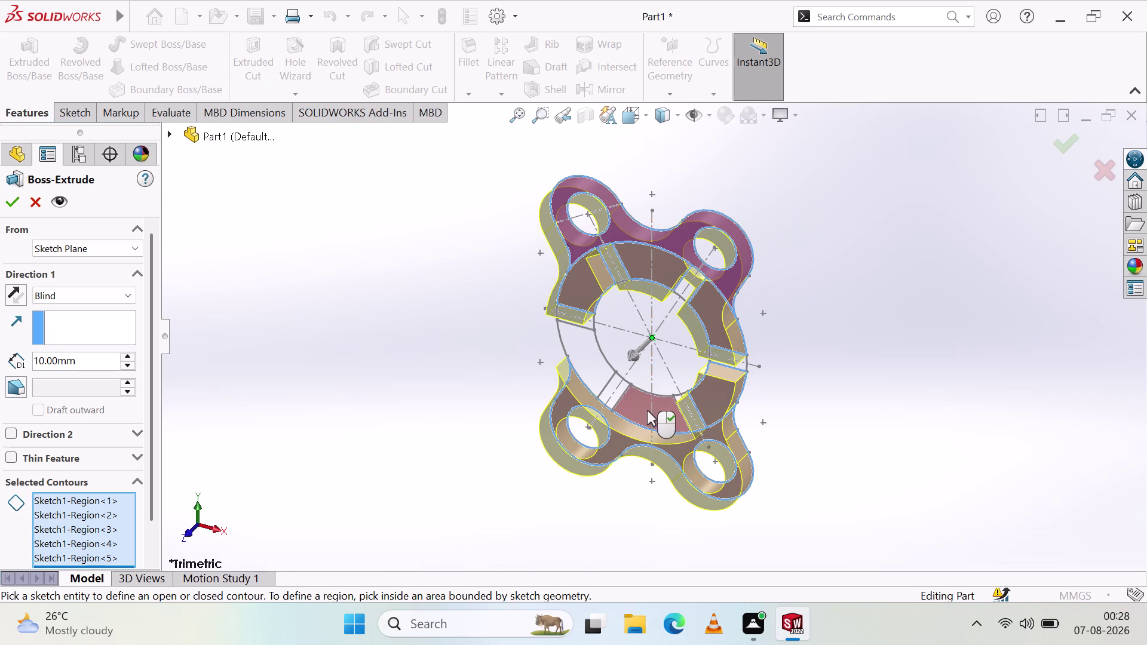
click(644, 410)
click(586, 364)
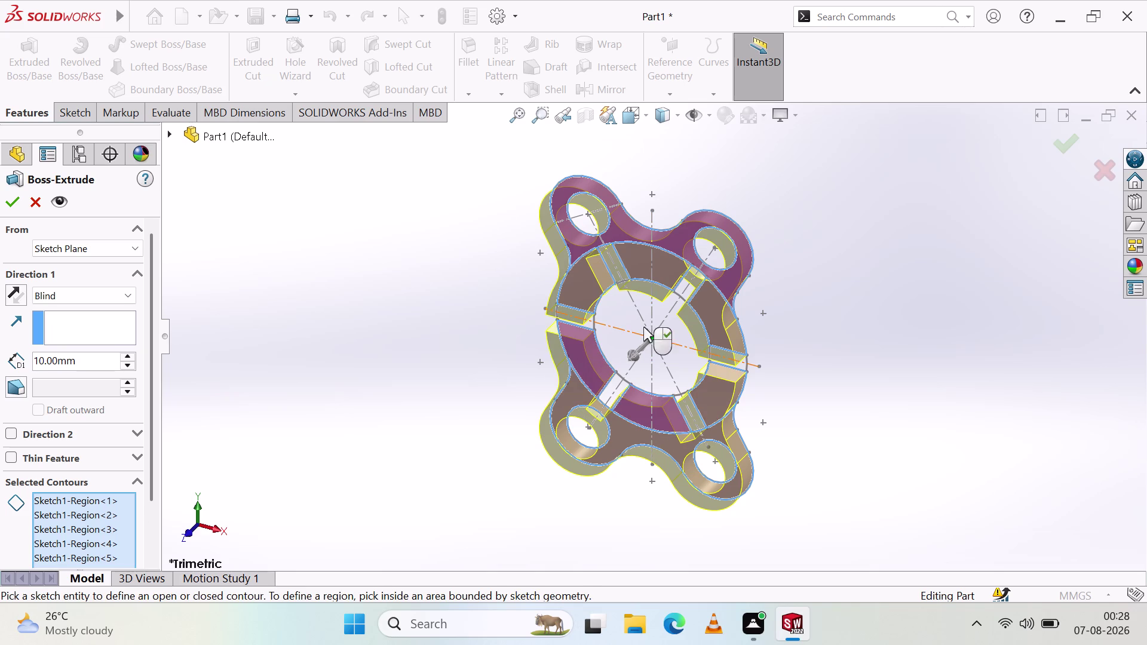
Orbit the Boss-Extrude preview to check the flange's thickness and face from several angles.
middle_drag(867, 322, 760, 369)
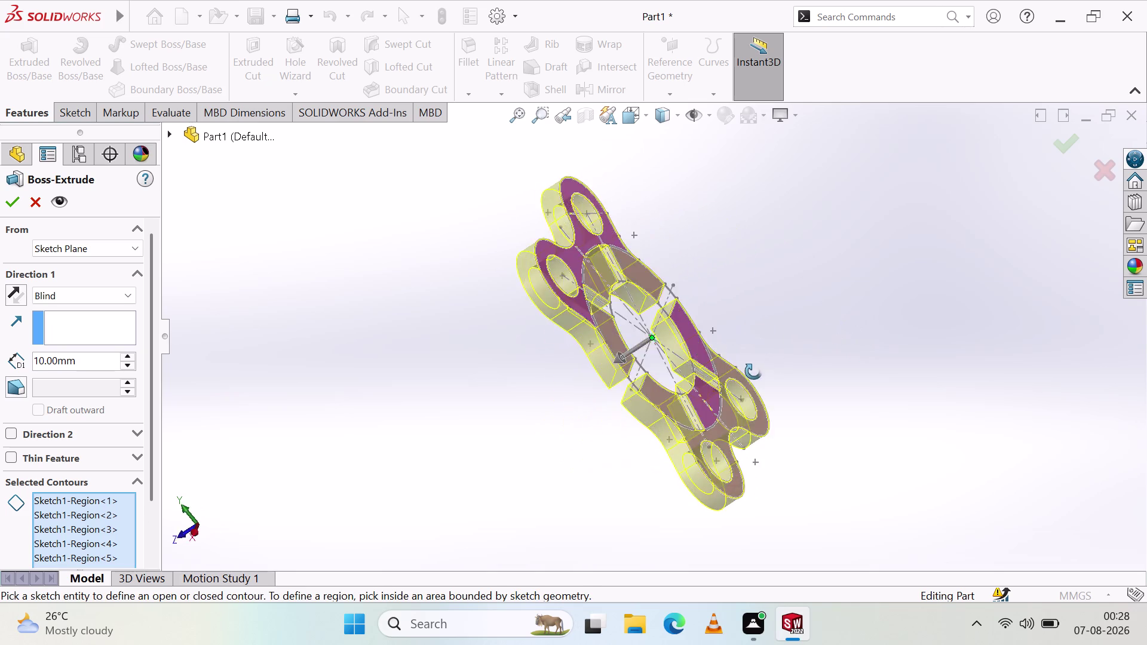
middle_drag(761, 369, 867, 427)
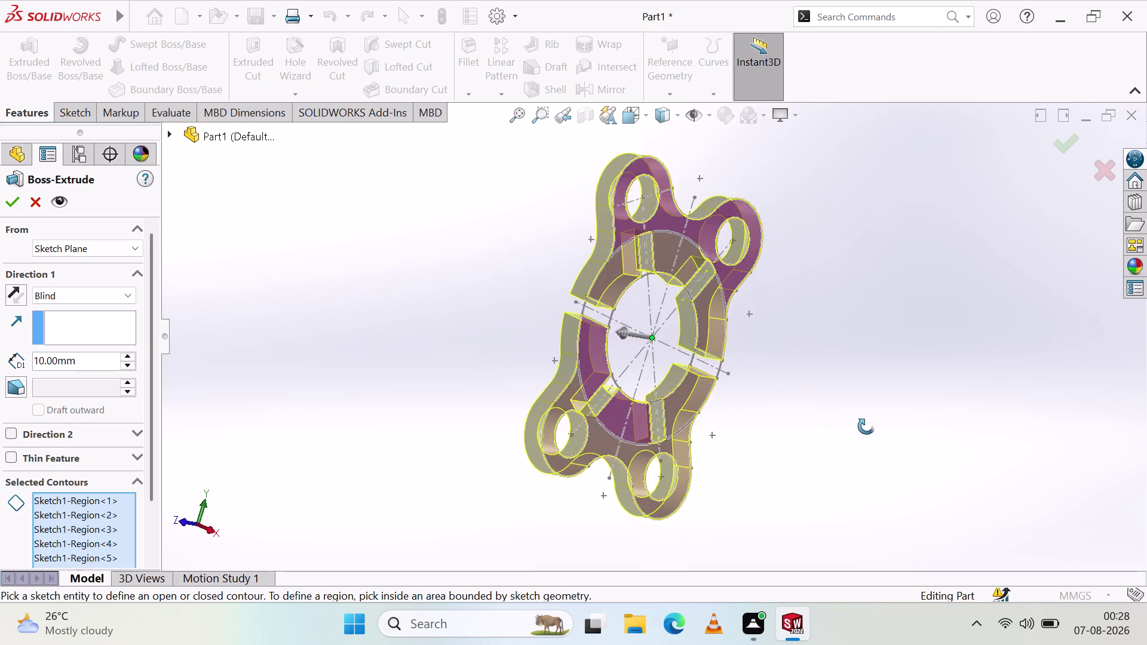
middle_drag(866, 427, 913, 447)
middle_click(913, 447)
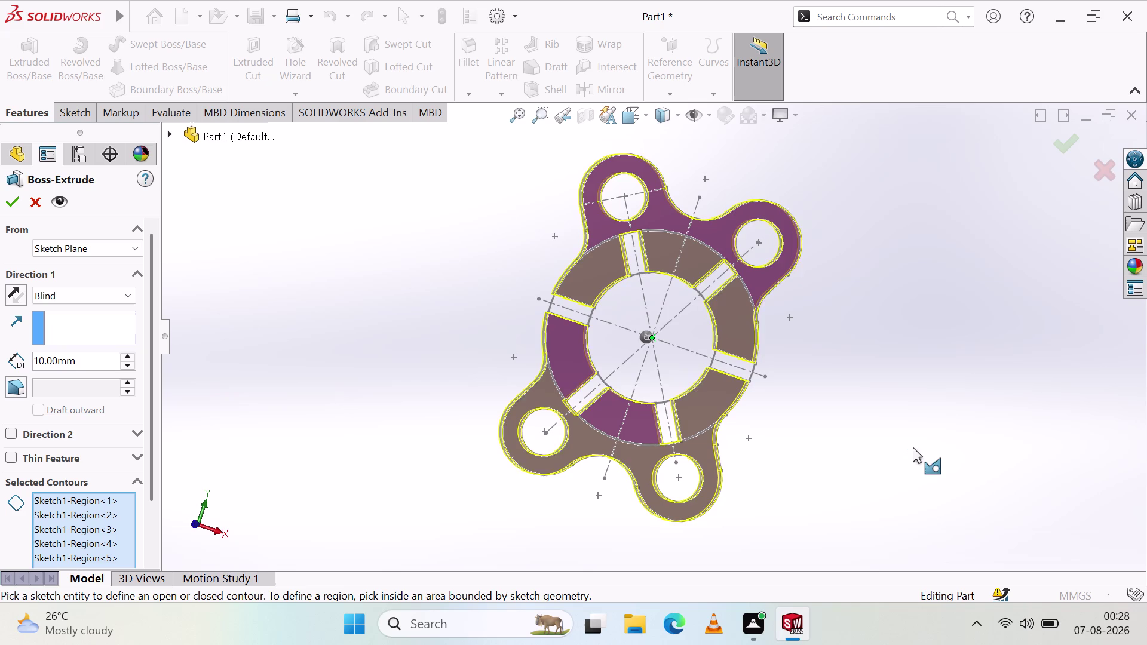
click(628, 313)
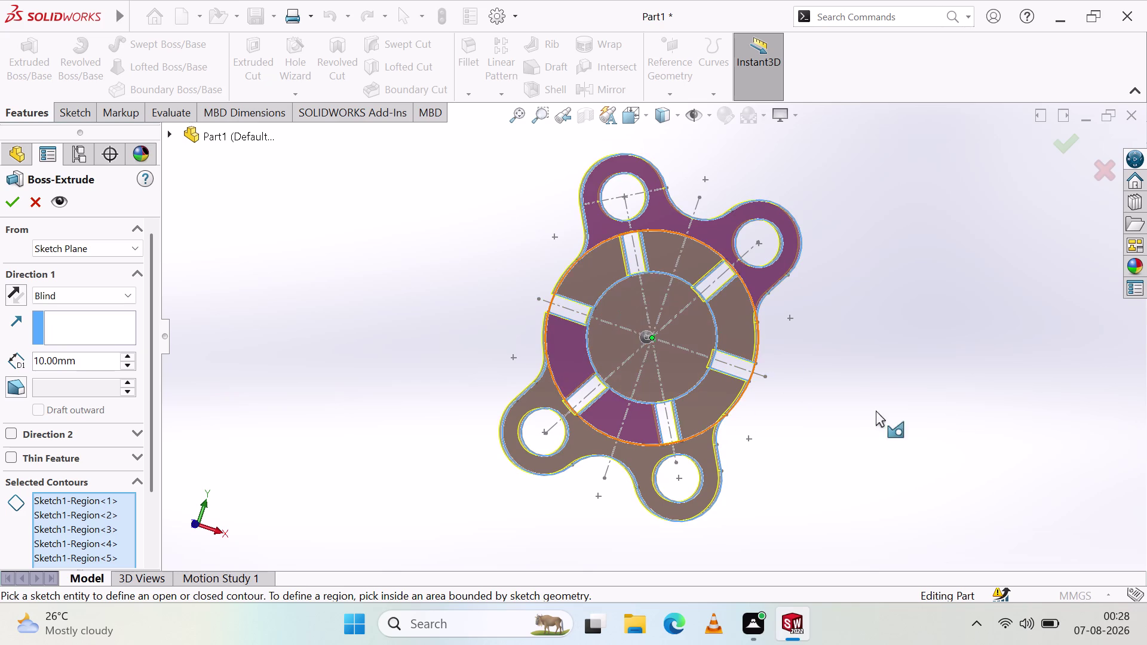
middle_drag(957, 365, 646, 515)
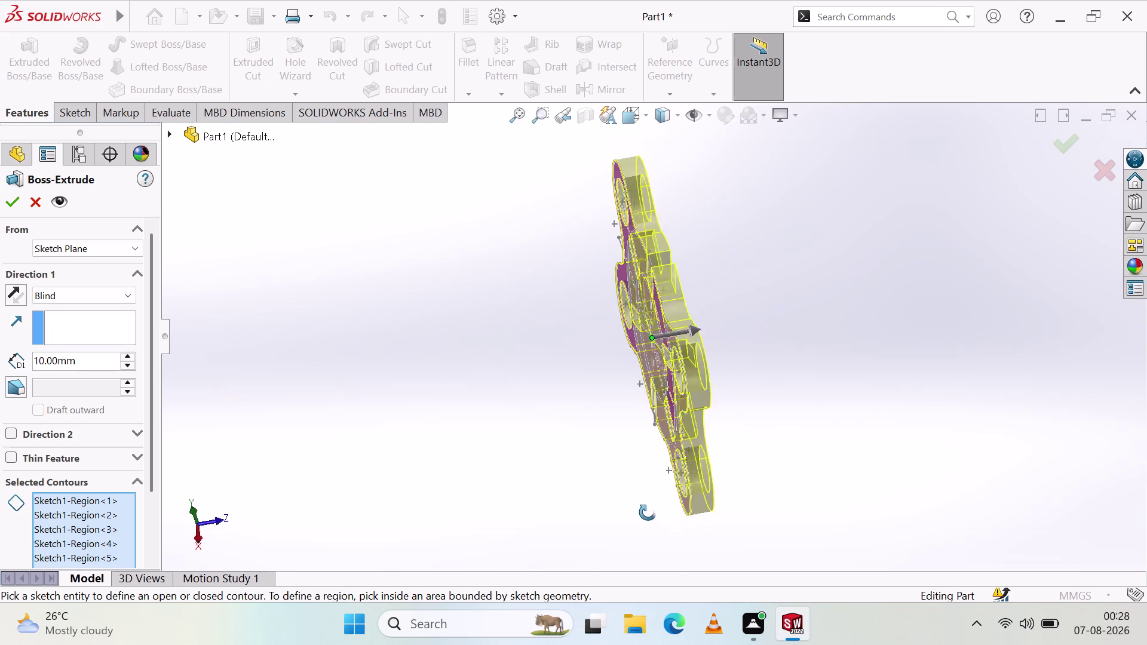
middle_drag(646, 514, 948, 393)
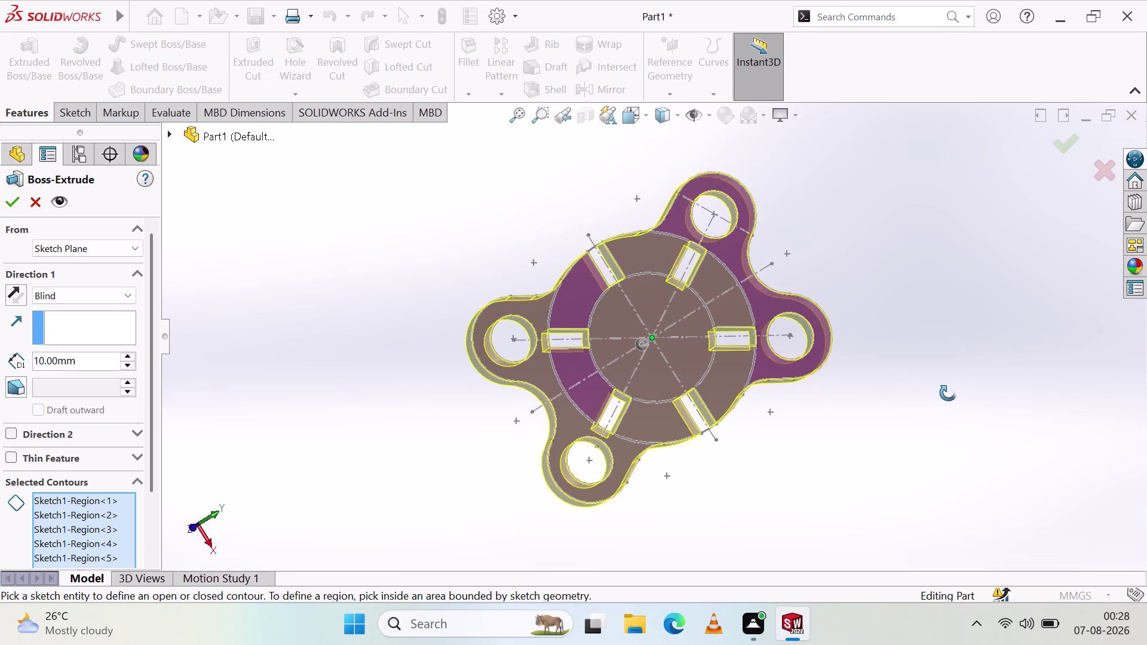
View the preview along its thickness from more angles, then increase the extrusion depth.
middle_drag(949, 393, 1035, 402)
middle_drag(1011, 377, 868, 279)
middle_click(868, 278)
middle_drag(860, 271, 841, 276)
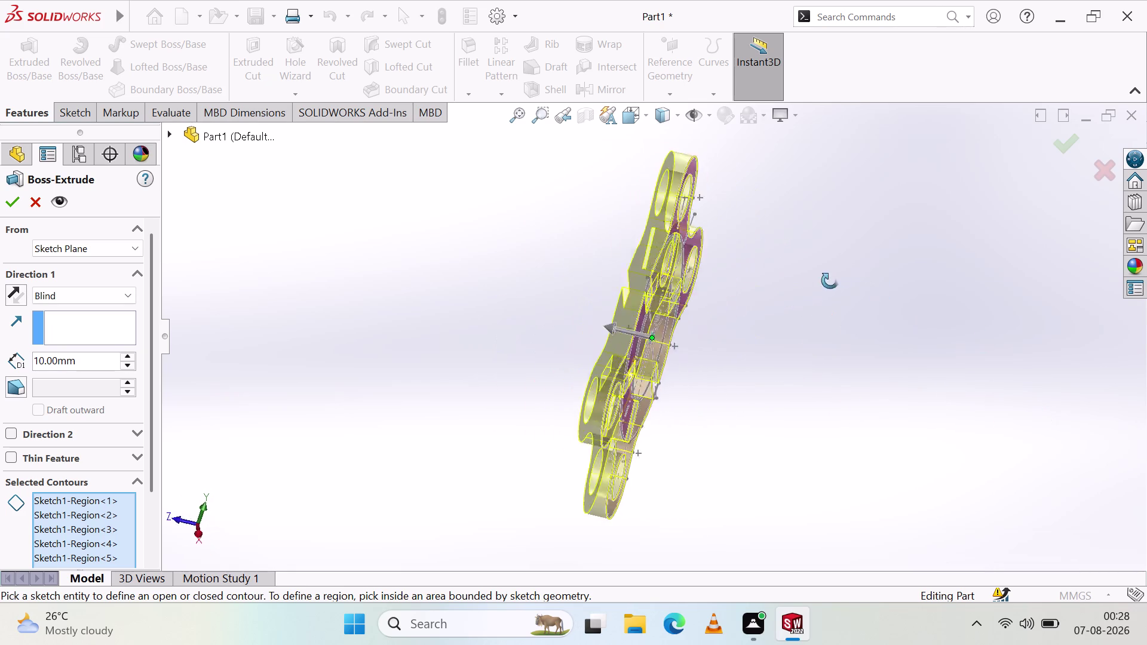
middle_drag(841, 277, 900, 340)
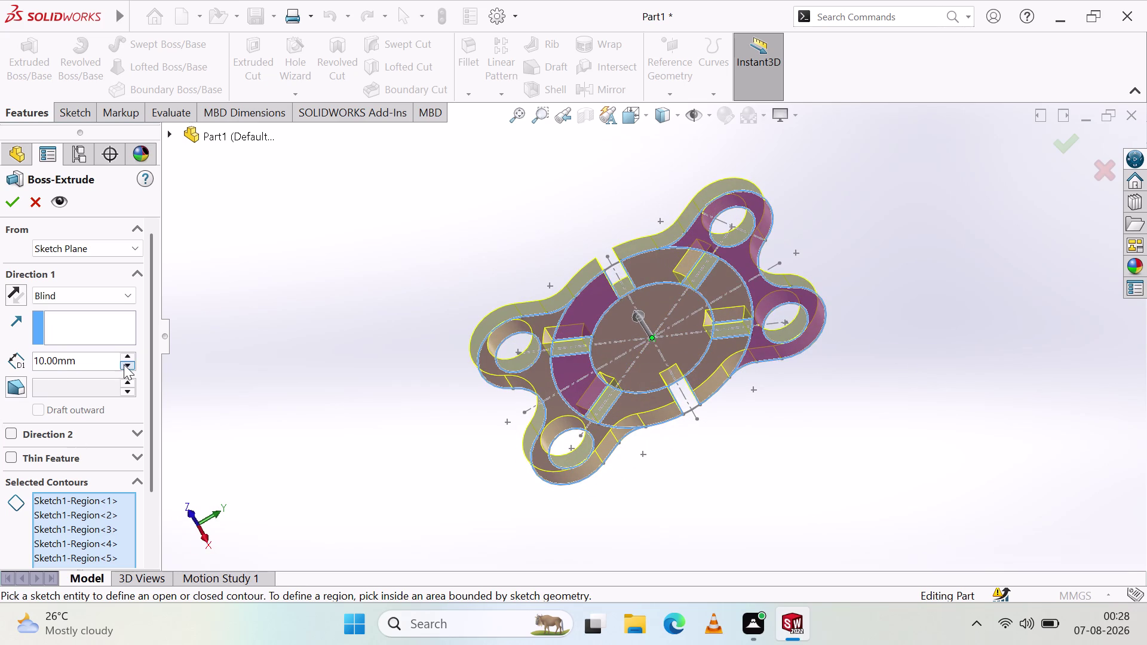
click(123, 355)
Raise the depth to 30 mm and accept Boss-Extrude1 as a solid.
click(123, 355)
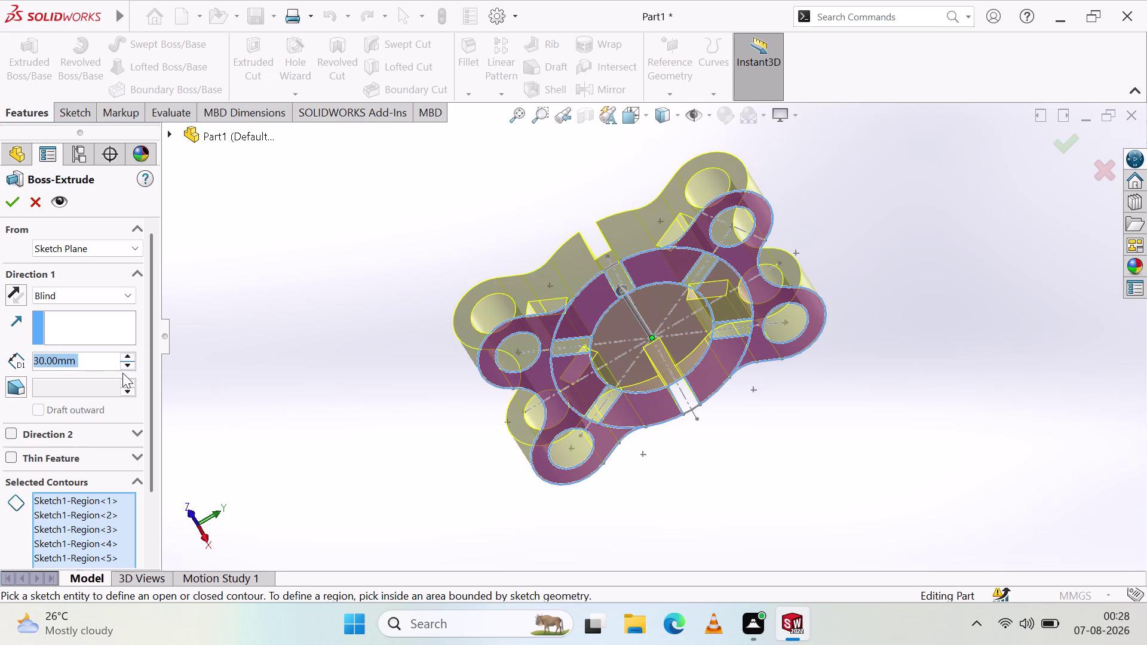
click(7, 202)
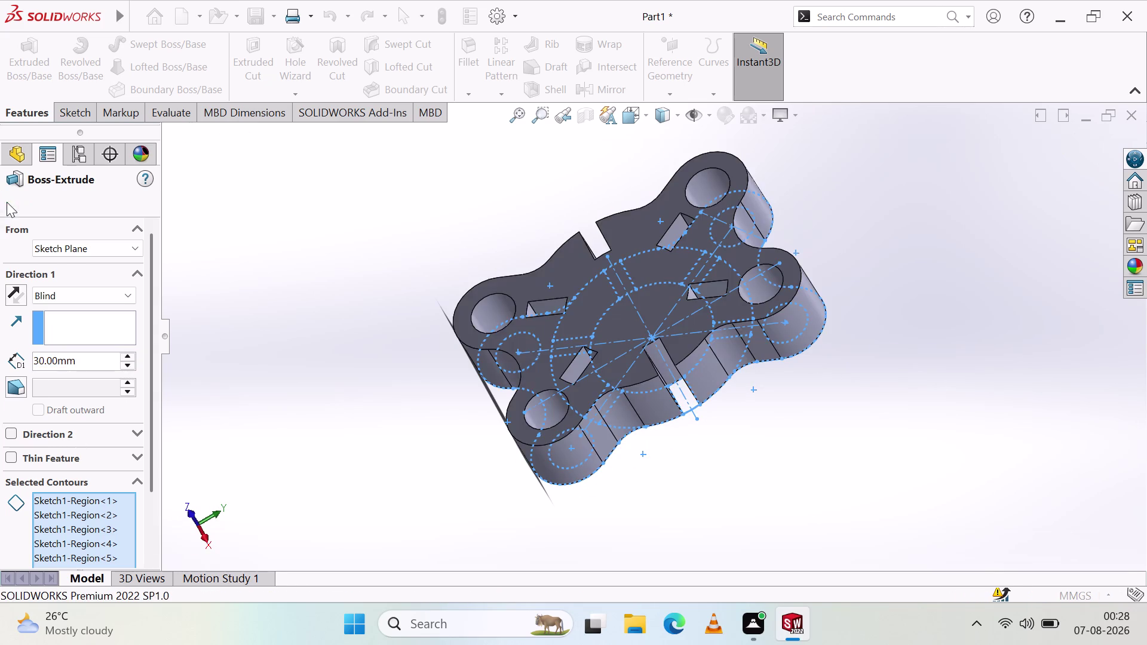
click(270, 324)
Orbit around the finished flange solid to inspect its front, side walls and back.
middle_drag(368, 399, 377, 417)
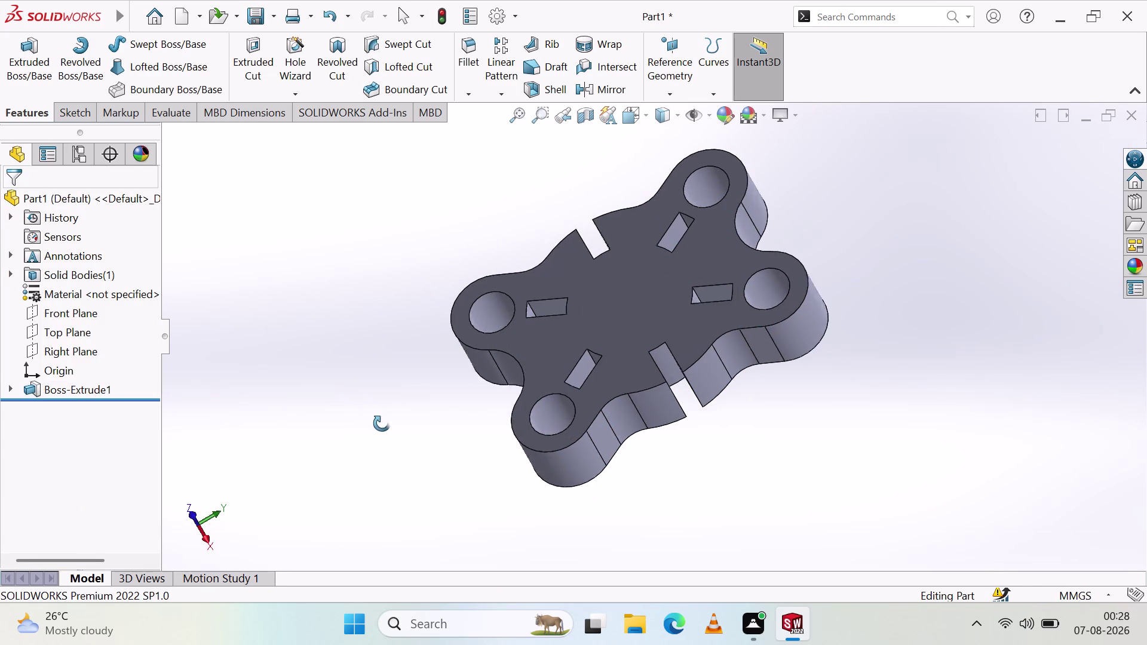
middle_drag(377, 417, 712, 354)
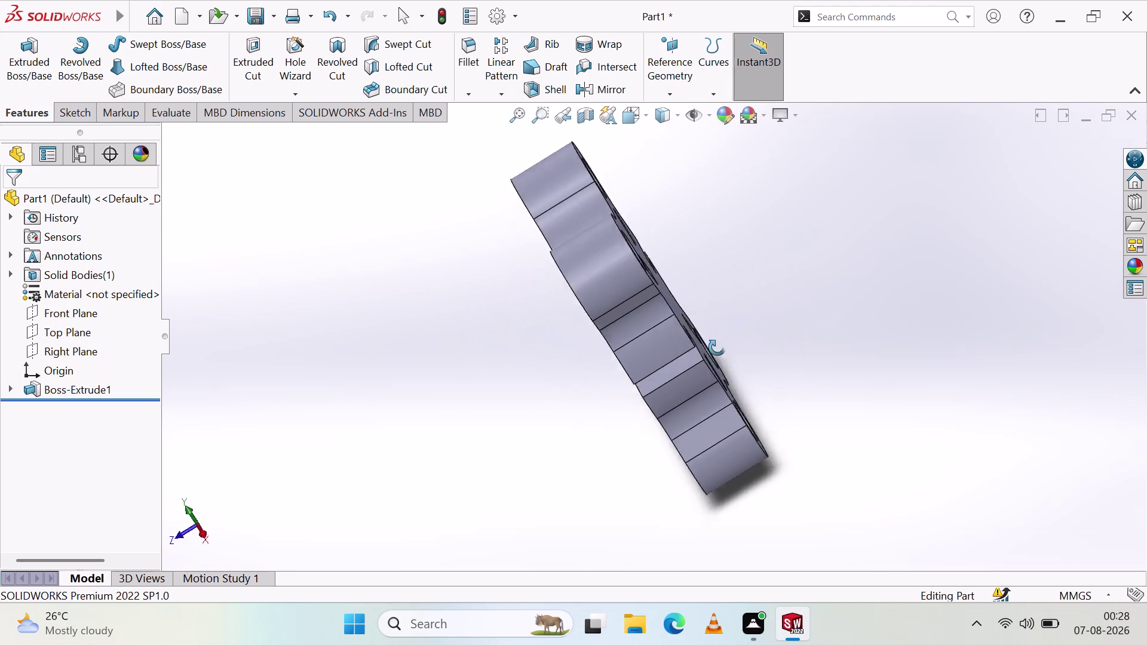
middle_drag(712, 354, 961, 309)
scroll(down, 3)
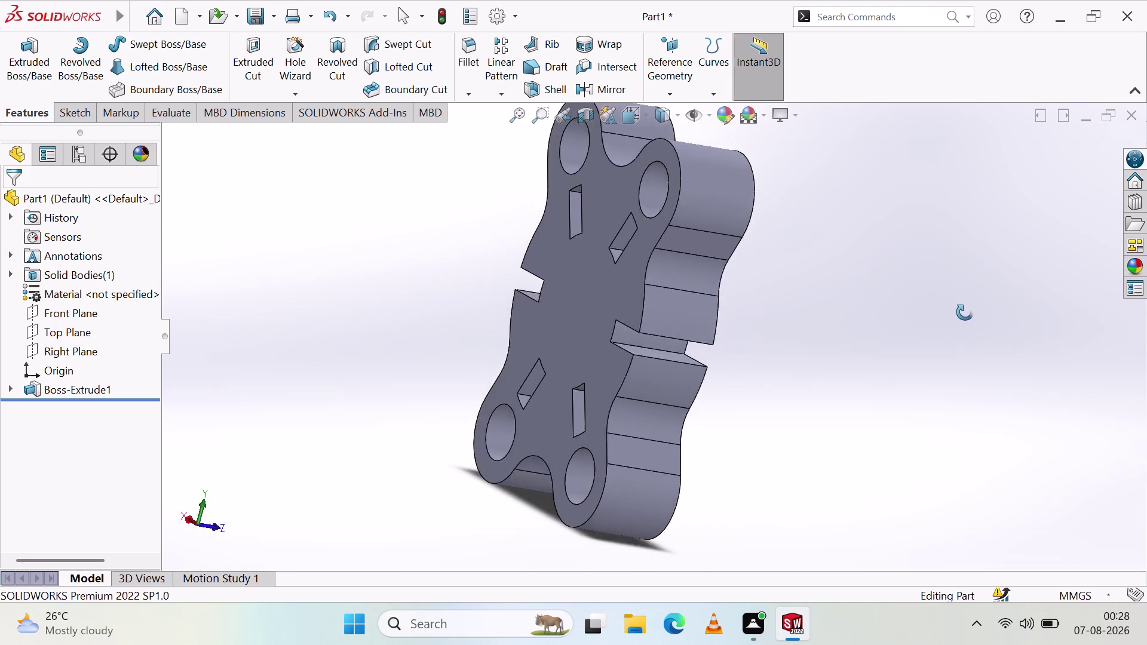
middle_drag(961, 308, 642, 471)
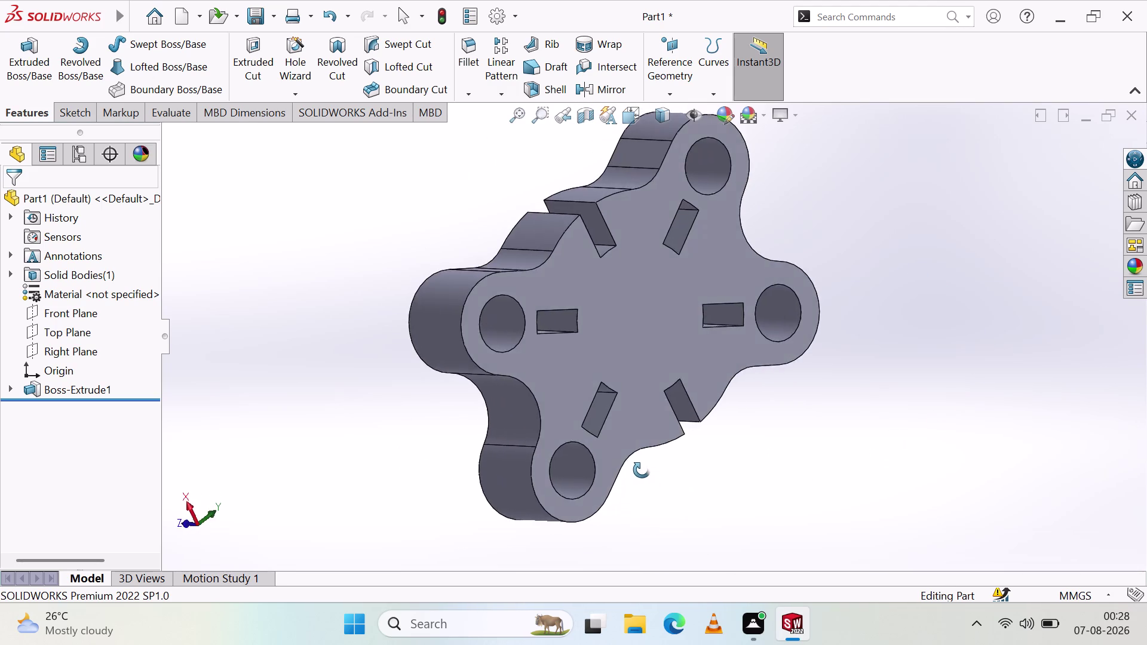
middle_drag(642, 470, 665, 561)
middle_drag(466, 330, 470, 409)
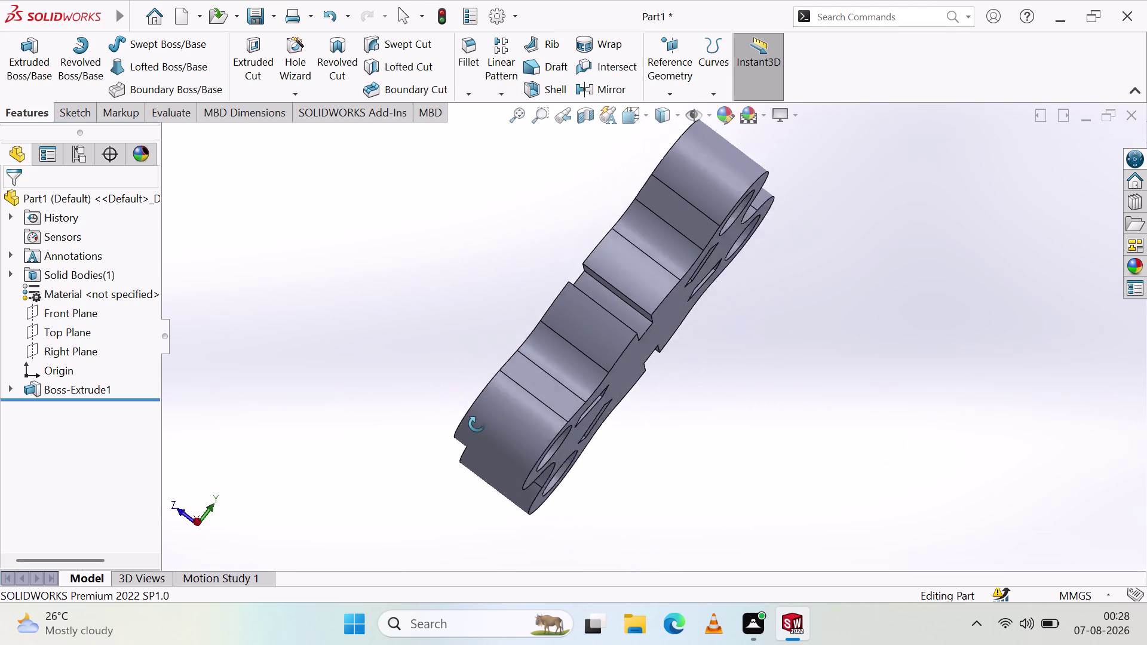
middle_drag(470, 409, 690, 594)
middle_click(689, 593)
middle_drag(669, 463, 903, 376)
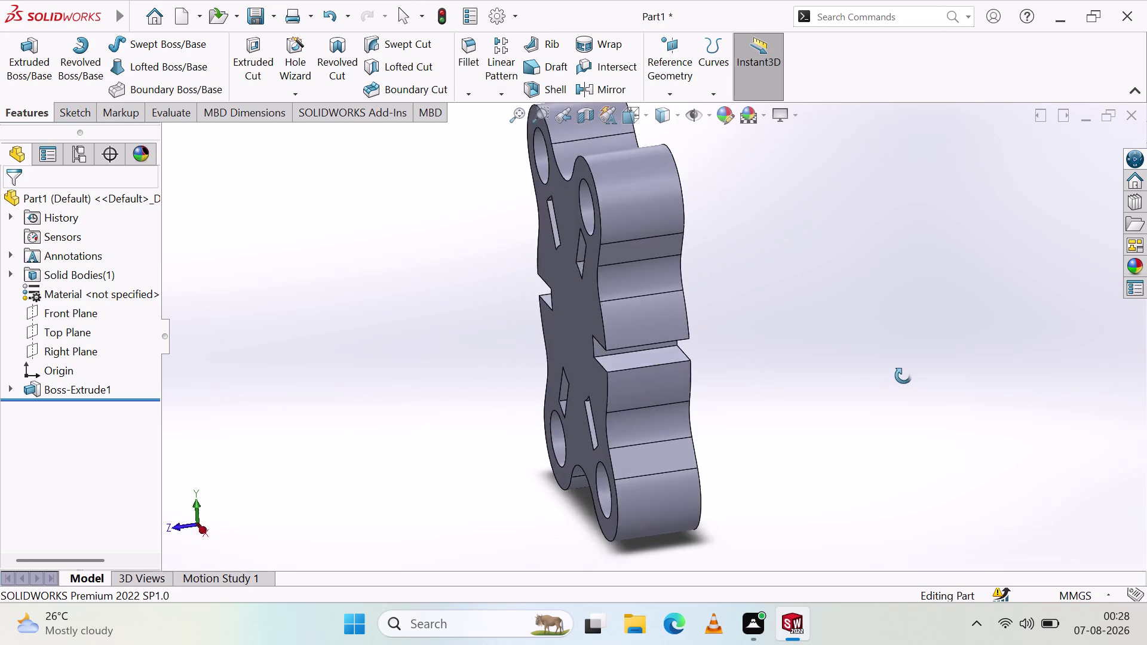
middle_drag(903, 376, 635, 437)
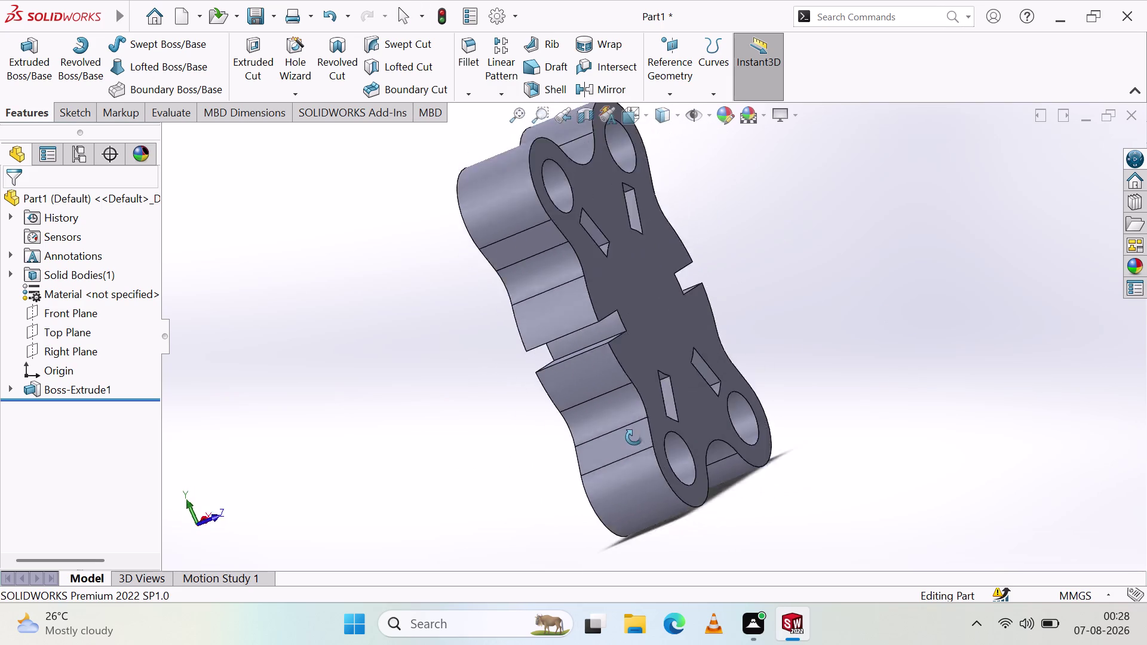
middle_drag(635, 436, 694, 458)
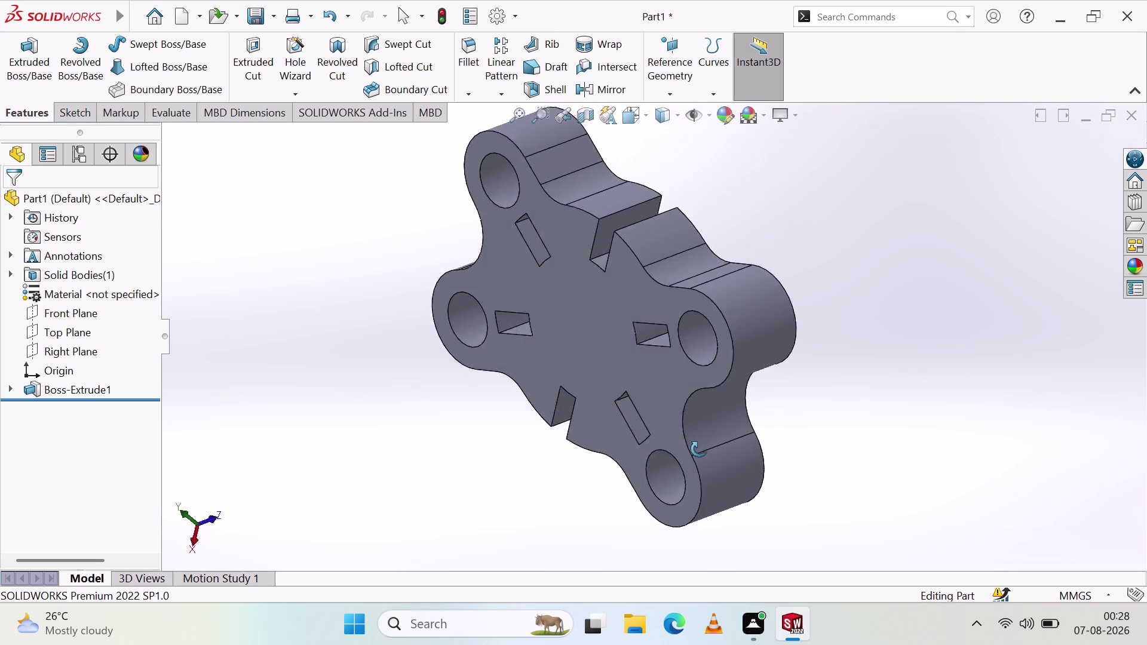
middle_drag(694, 458, 551, 416)
middle_drag(552, 412, 554, 381)
middle_drag(555, 379, 586, 334)
middle_drag(692, 315, 700, 317)
middle_drag(727, 326, 732, 327)
middle_drag(736, 329, 801, 585)
middle_click(804, 583)
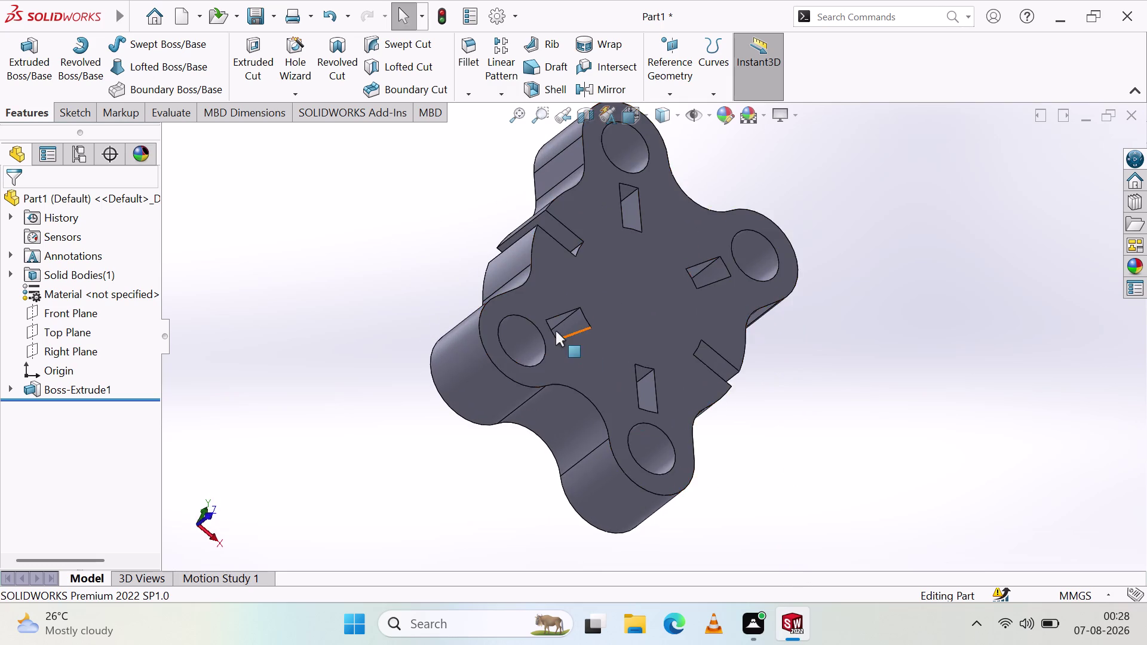
middle_drag(555, 331, 733, 445)
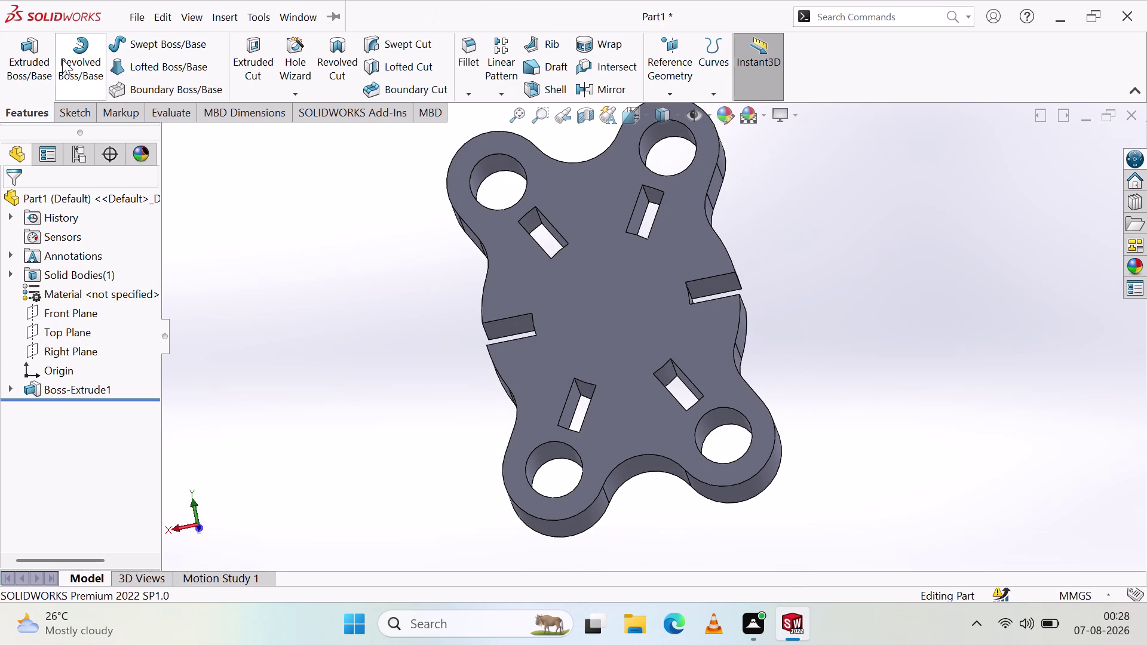
click(82, 109)
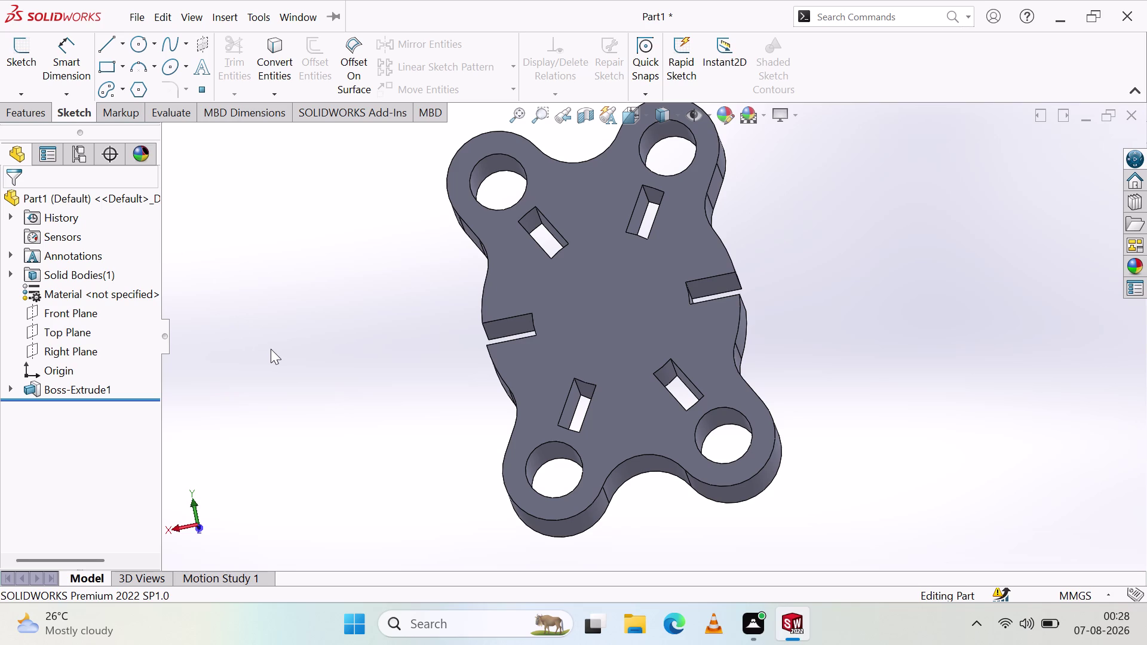
Undo Boss-Extrude1 with Ctrl+Z and select the flange sketch to show its dimensions.
key(ctrl+z)
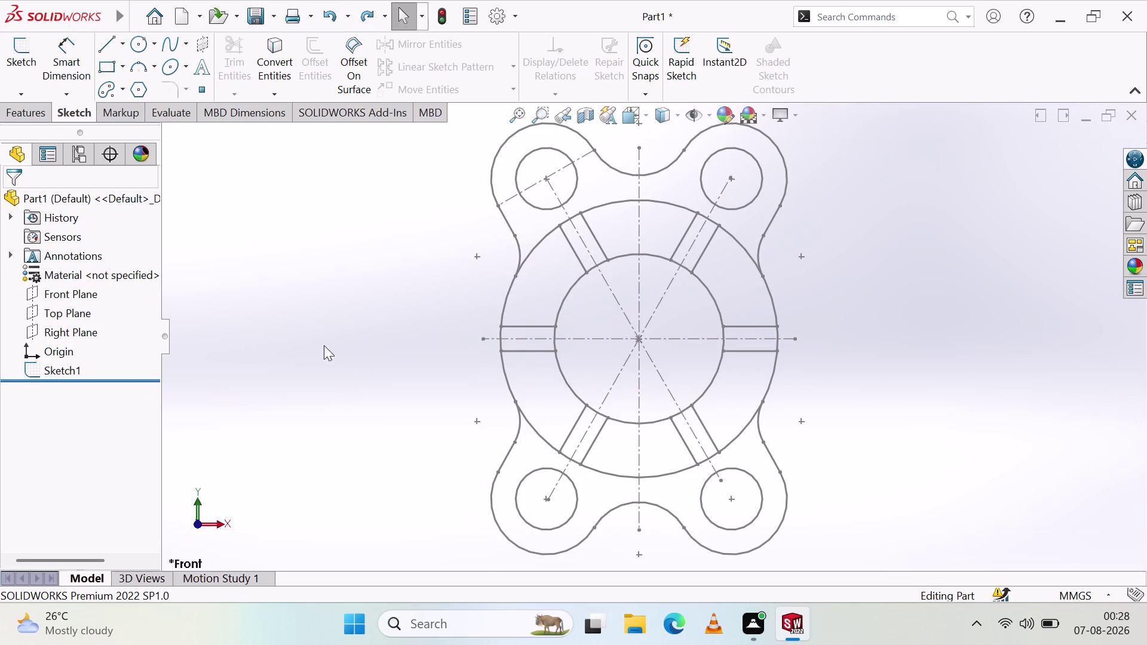
scroll(up, 3)
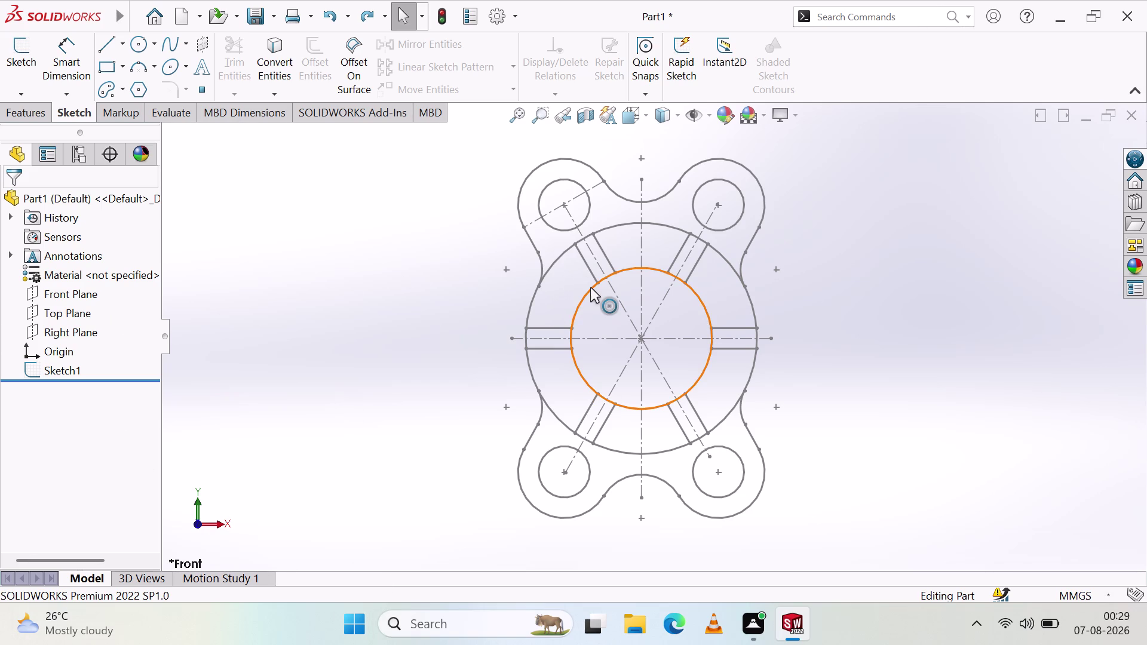
click(591, 288)
click(425, 317)
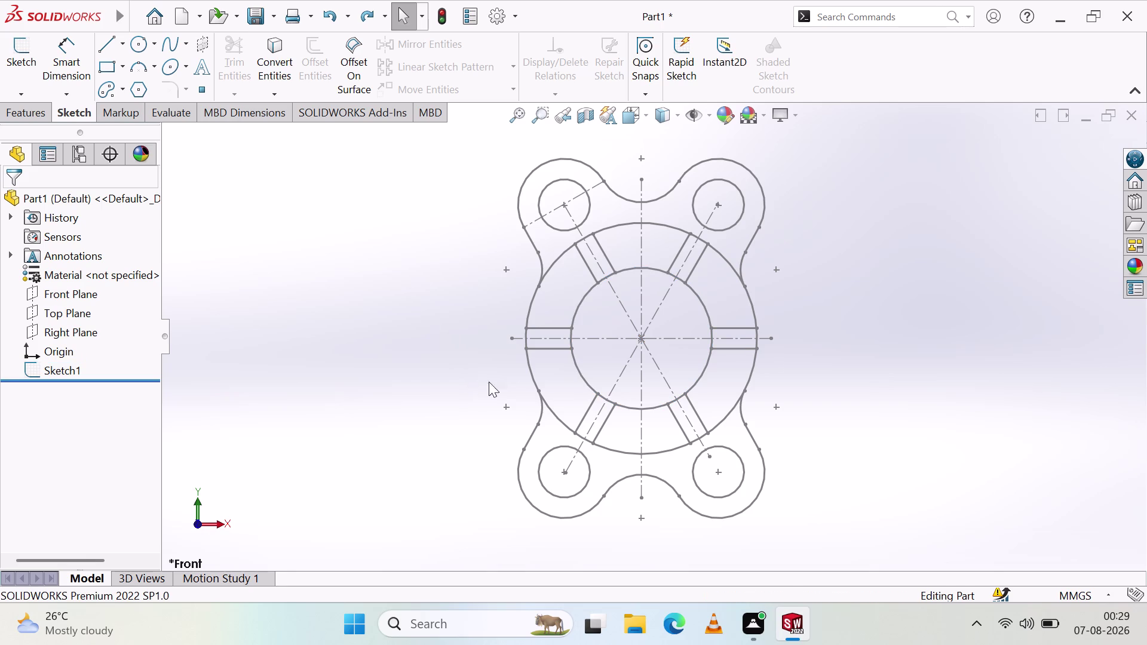
click(534, 374)
click(533, 374)
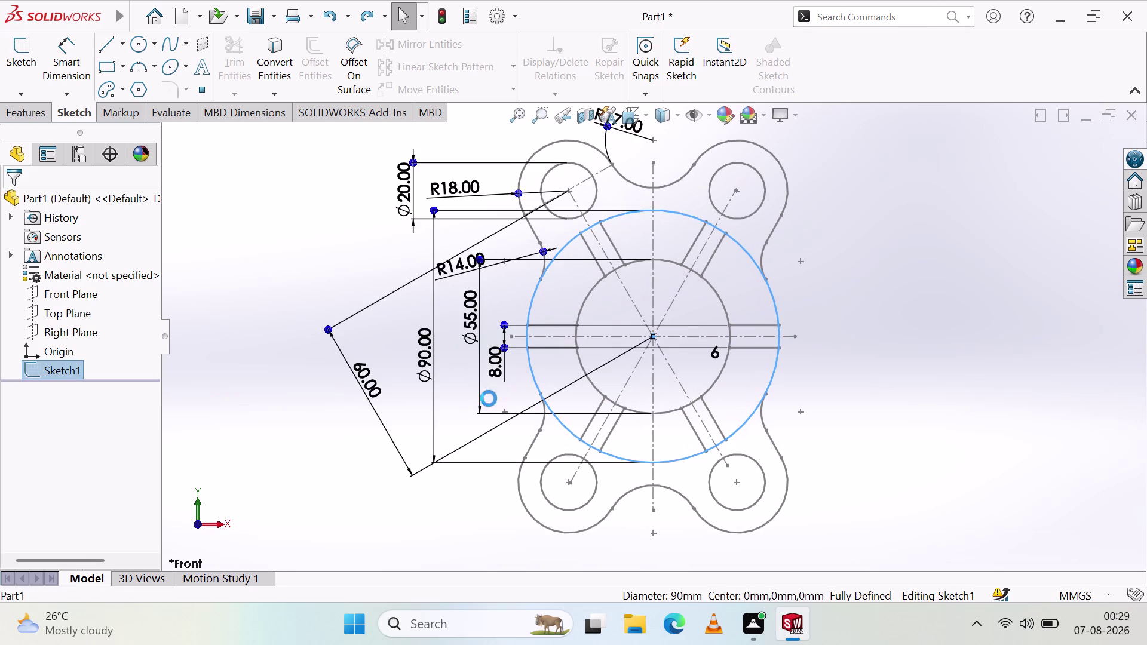
Hide the sketch relation markers in the view.
scroll(up, 3)
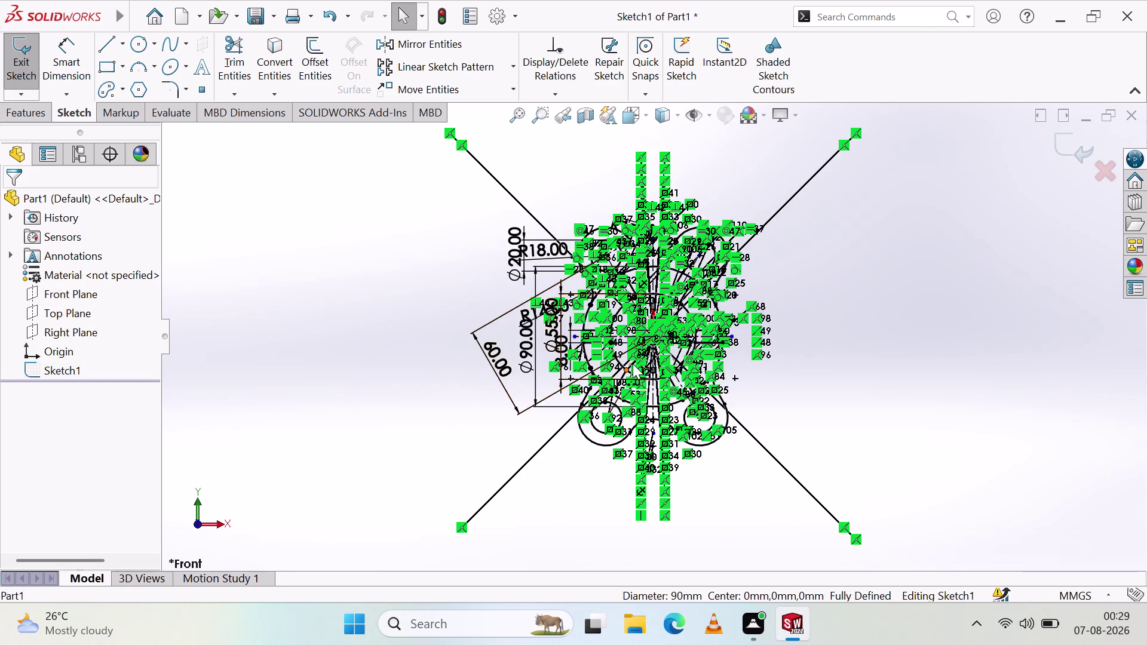
scroll(down, 3)
scroll(up, 3)
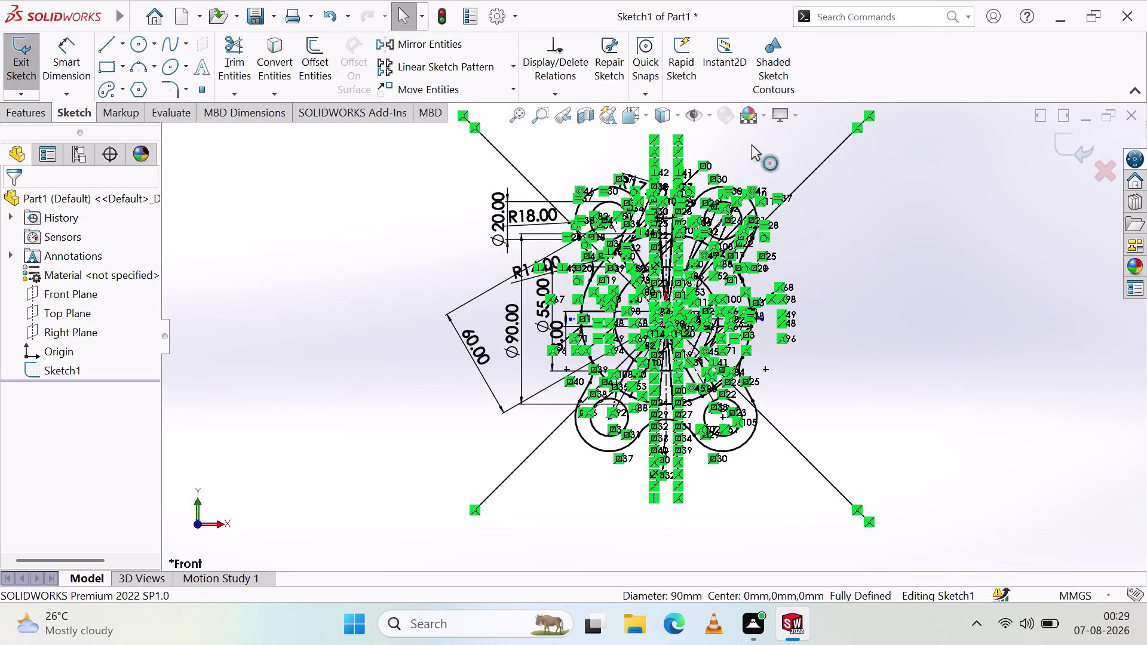
click(711, 110)
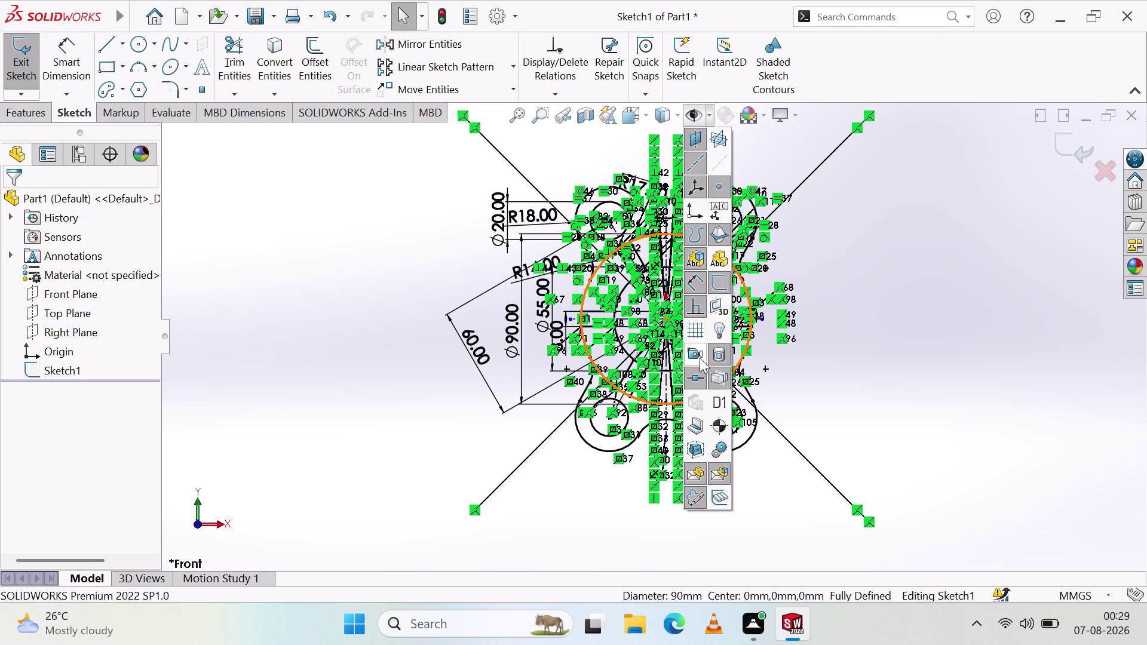
click(696, 308)
click(872, 335)
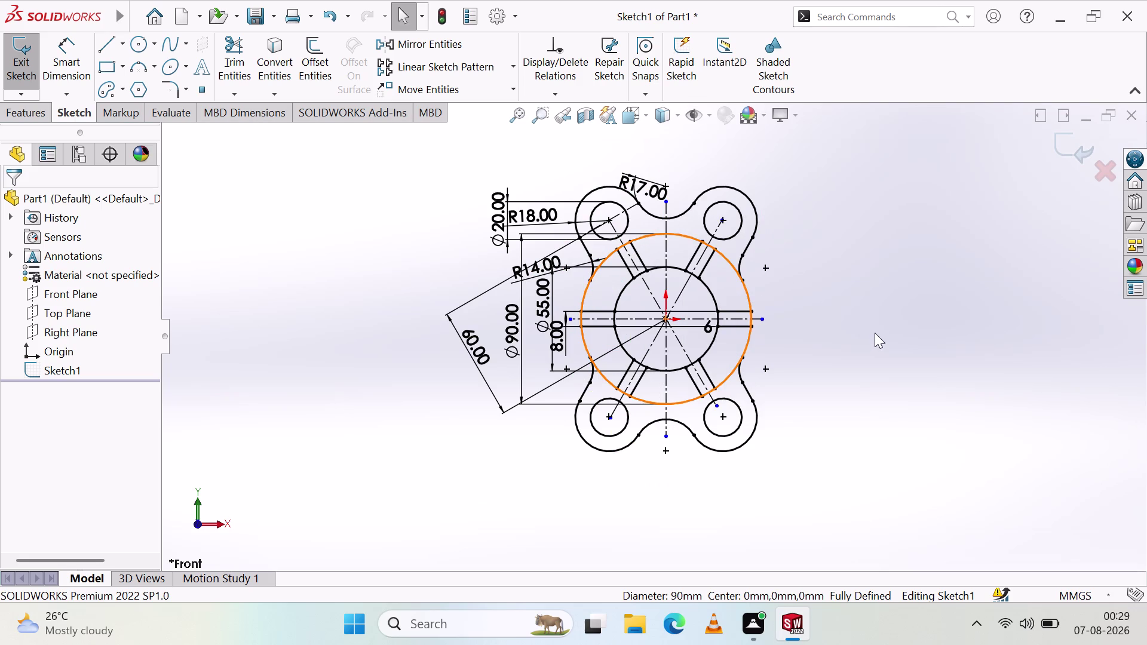
Move the 60.00 dimension right of the flange and the Ø90.00 dimension further left.
drag(478, 348, 878, 329)
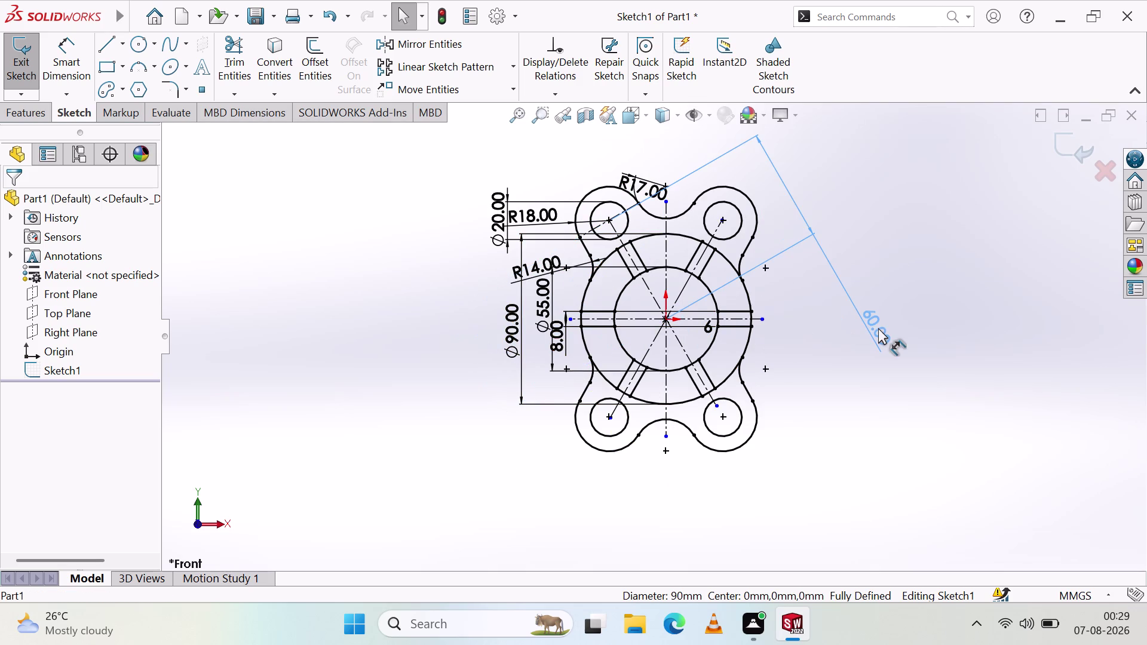
drag(879, 328, 899, 366)
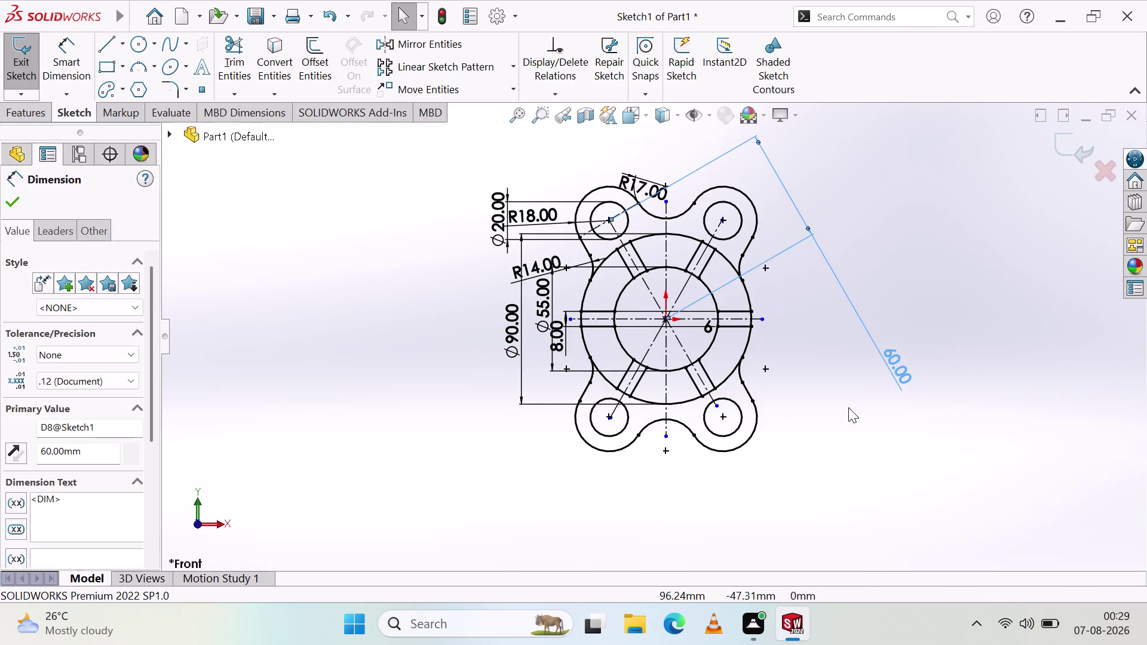
click(849, 407)
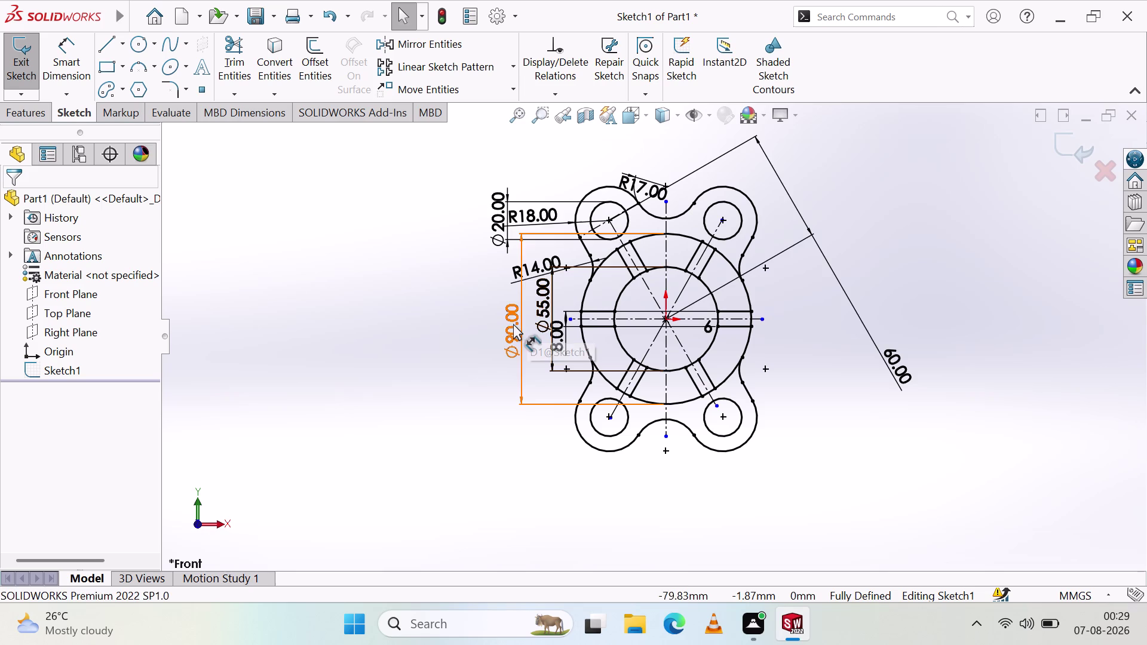
drag(514, 324, 346, 396)
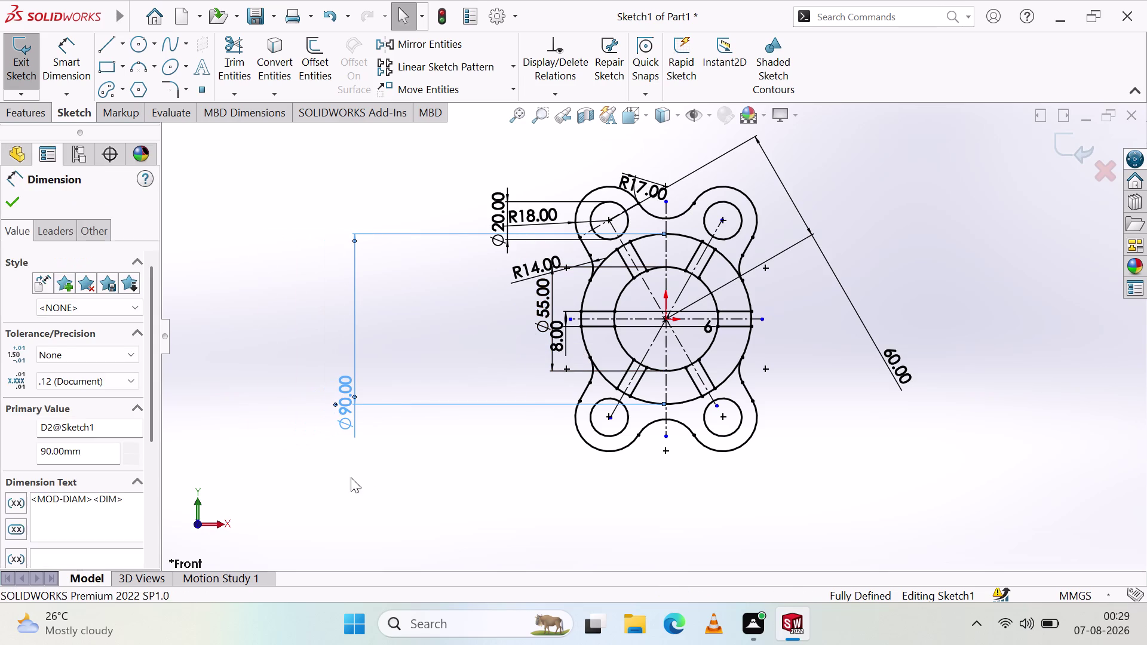
click(455, 440)
Reposition the R14 dimension to the left and the Ø20 dimension above the flange.
drag(536, 268, 536, 267)
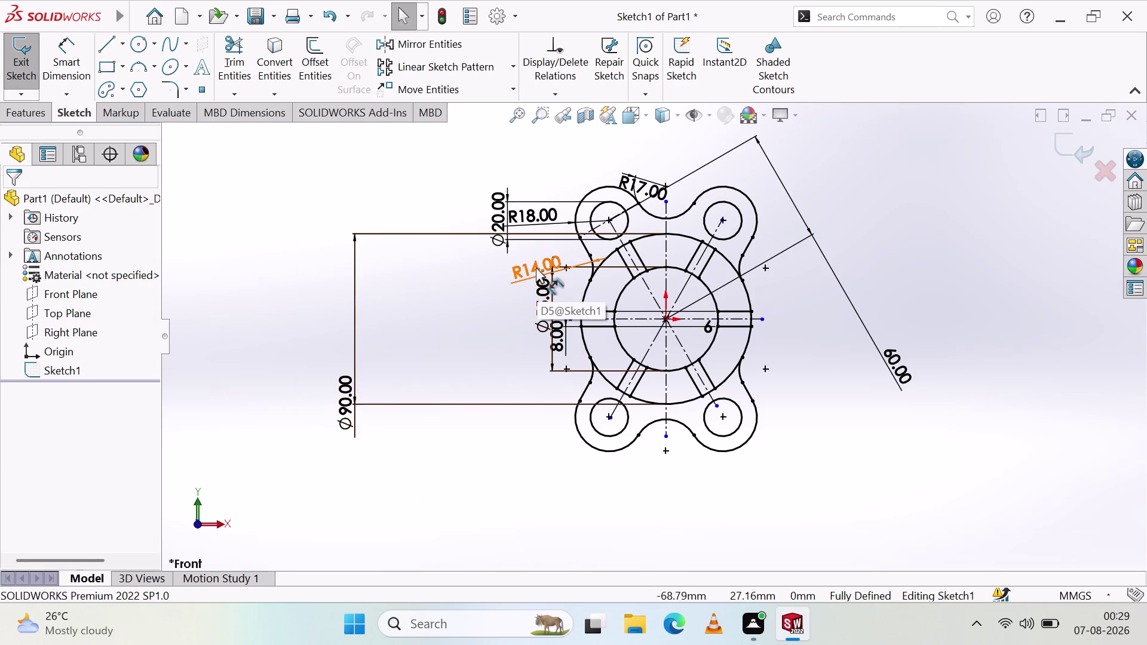
drag(536, 267, 408, 268)
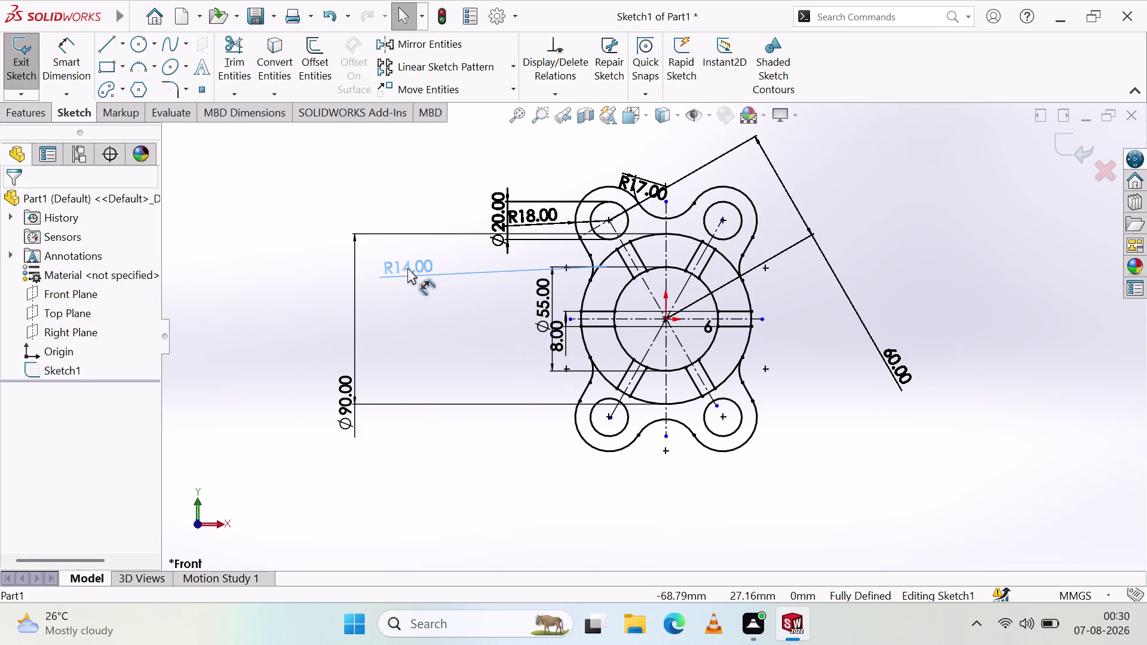
drag(408, 268, 408, 268)
click(416, 339)
drag(495, 207, 418, 195)
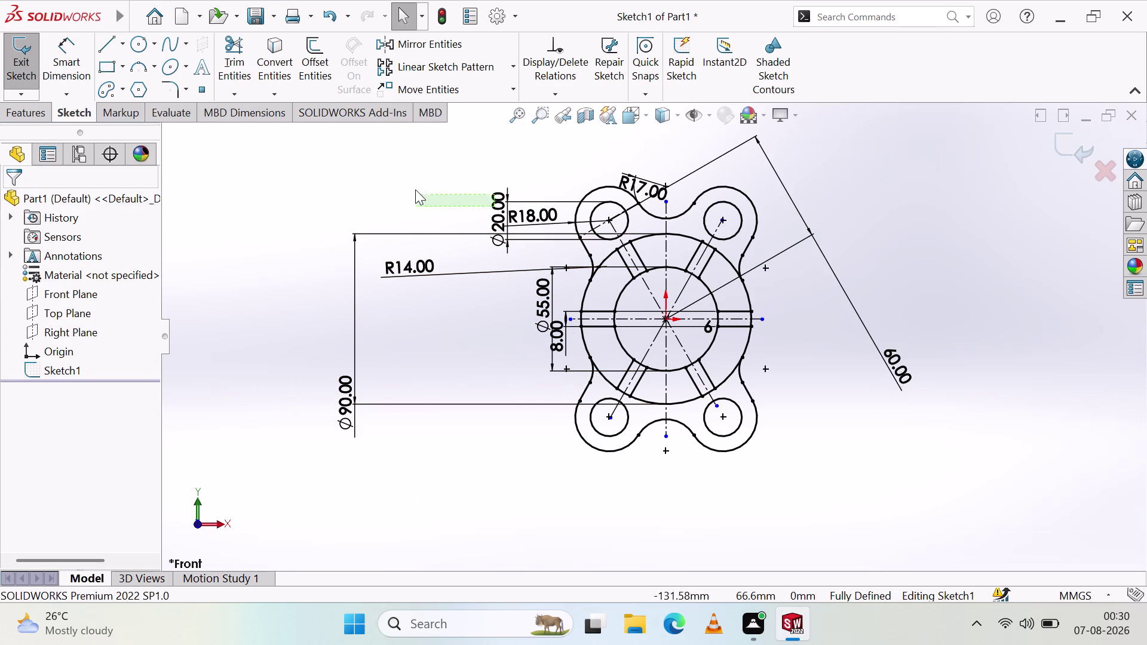
drag(417, 195, 418, 186)
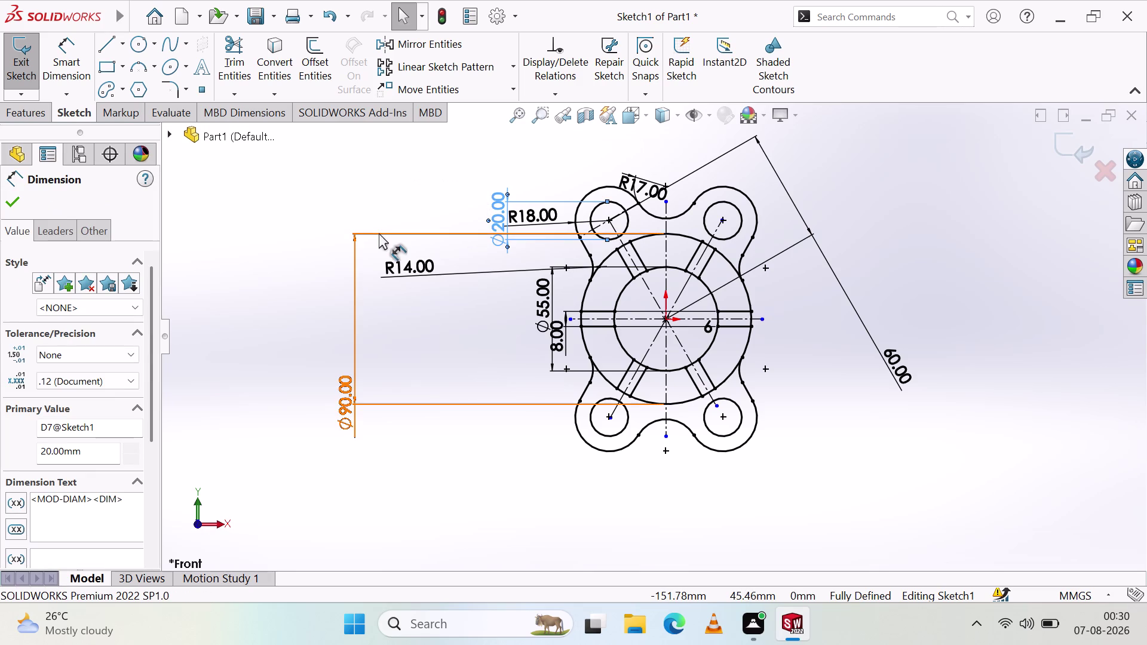
key(Escape)
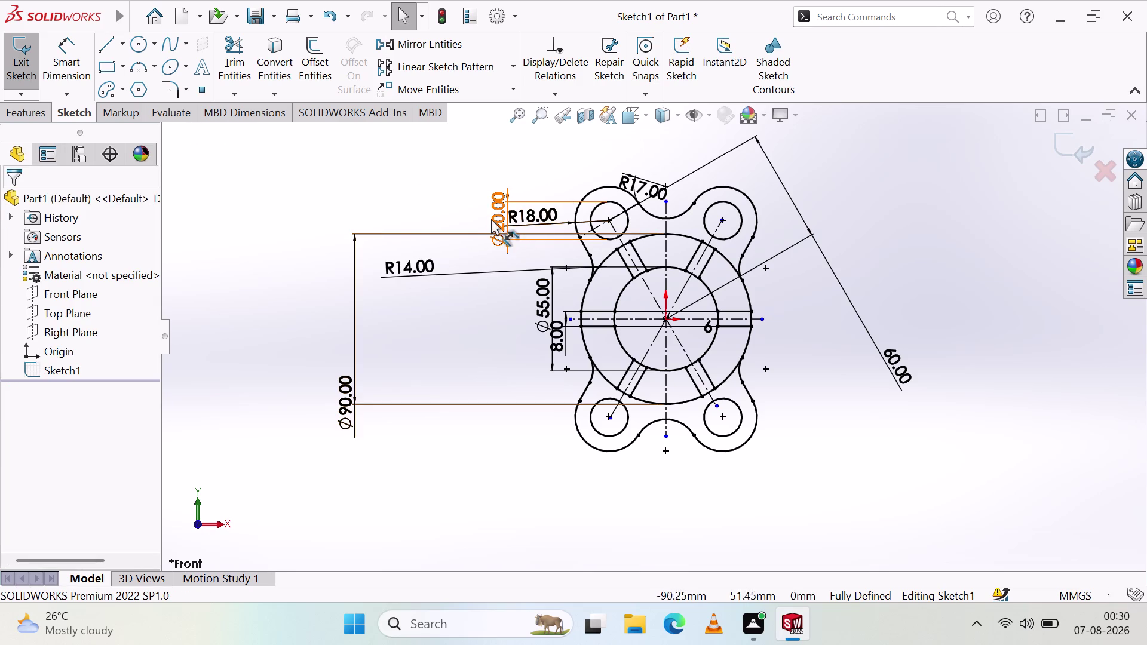
drag(493, 217, 460, 151)
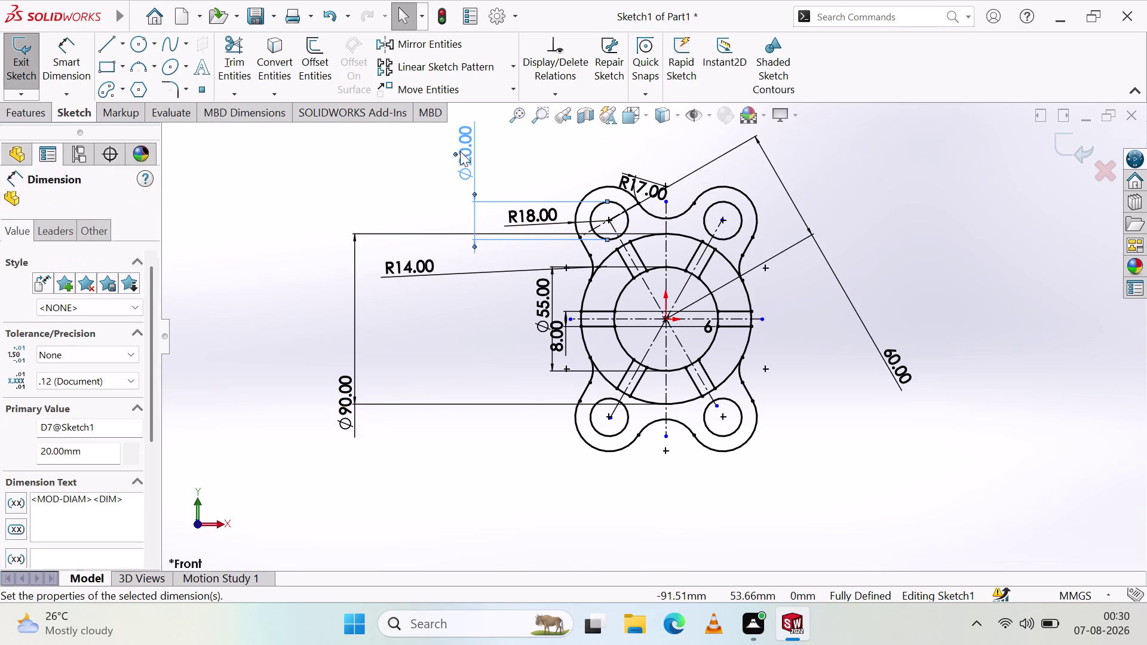
click(414, 206)
Move the R18 dimension up and outward, and the Ø55 and 8 dimensions left.
drag(545, 214, 544, 157)
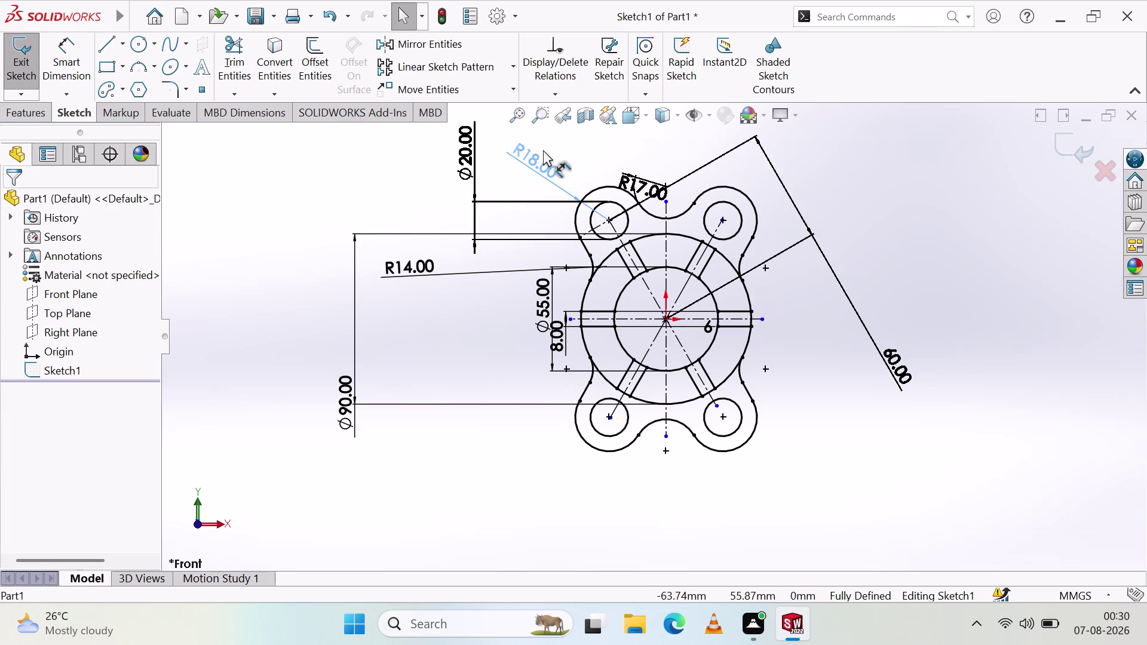
drag(543, 156, 543, 150)
click(431, 357)
drag(548, 295, 542, 297)
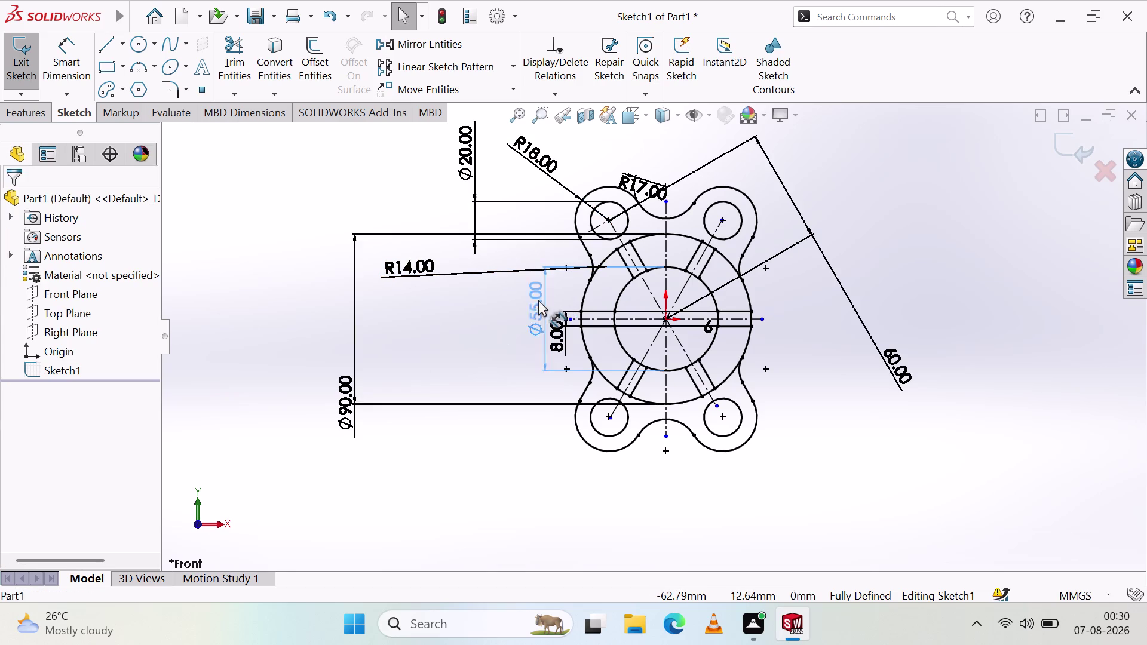
drag(541, 298, 508, 323)
click(479, 480)
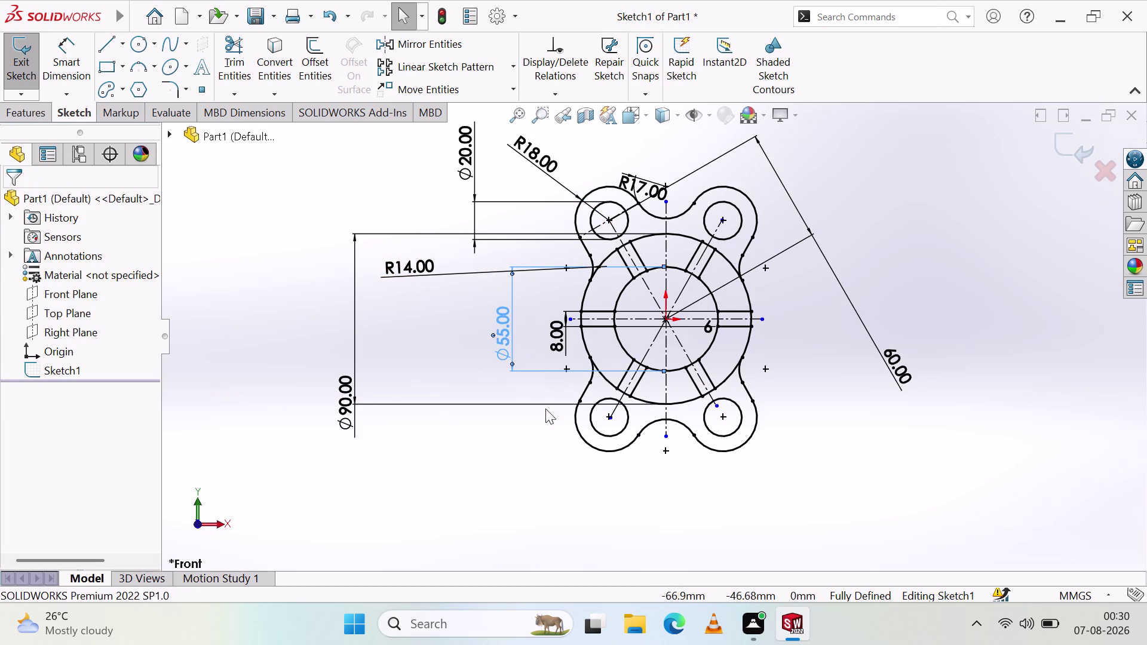
drag(561, 339, 549, 342)
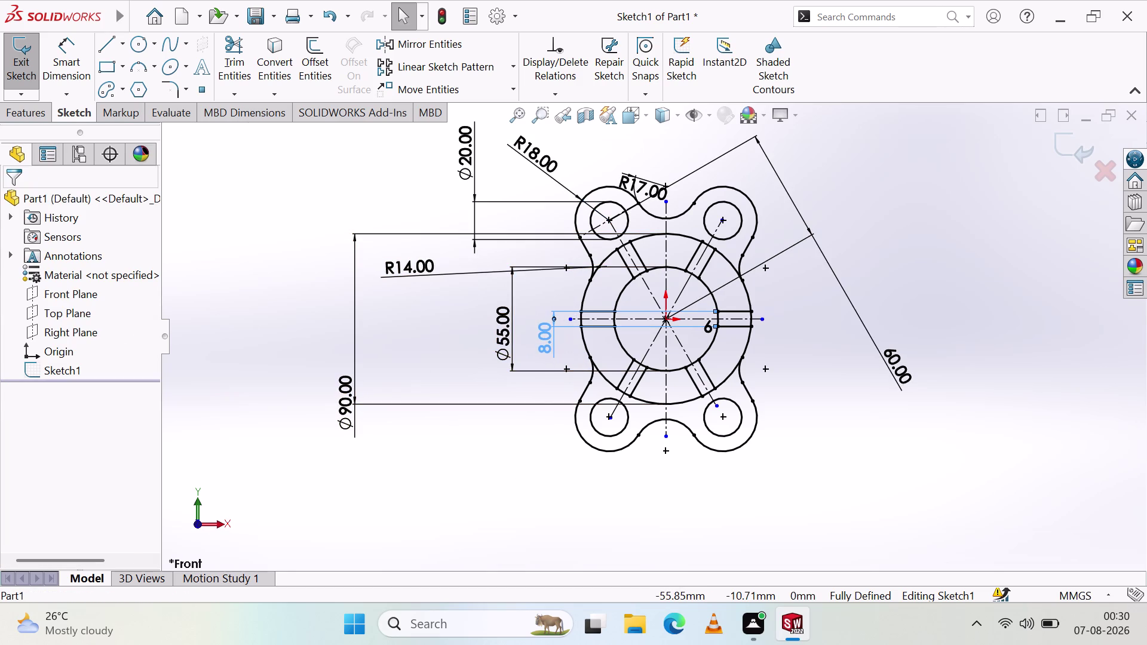
click(522, 439)
Move the R17 dimension outside the outline to the right and the 8 dimension further left.
drag(644, 185, 633, 175)
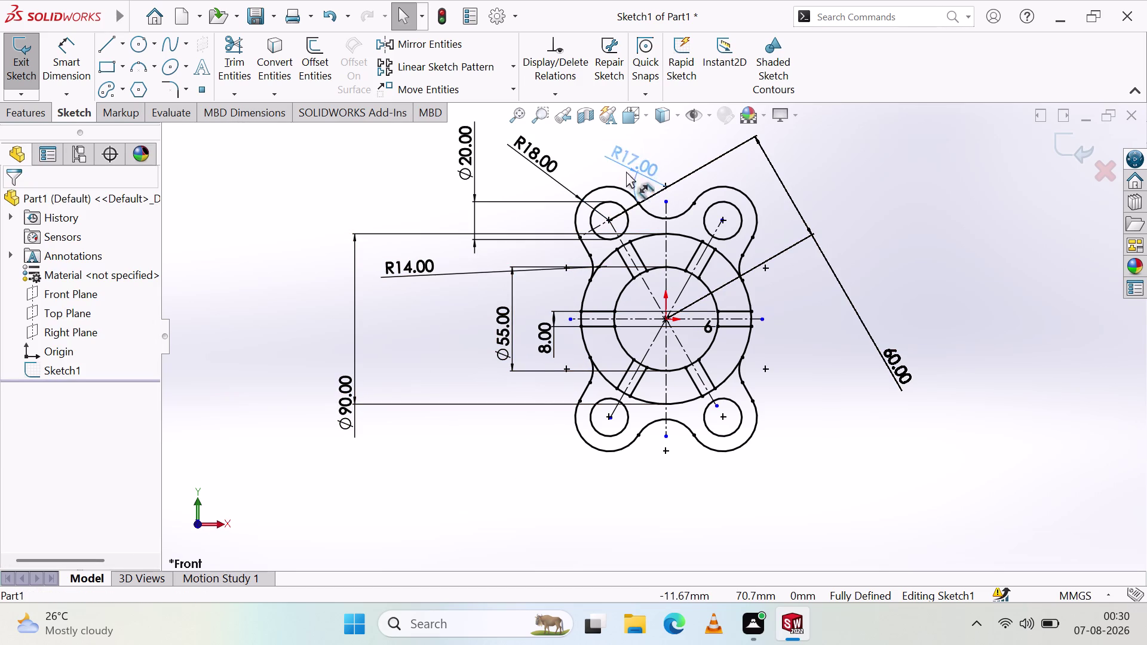
drag(633, 175, 808, 303)
click(815, 370)
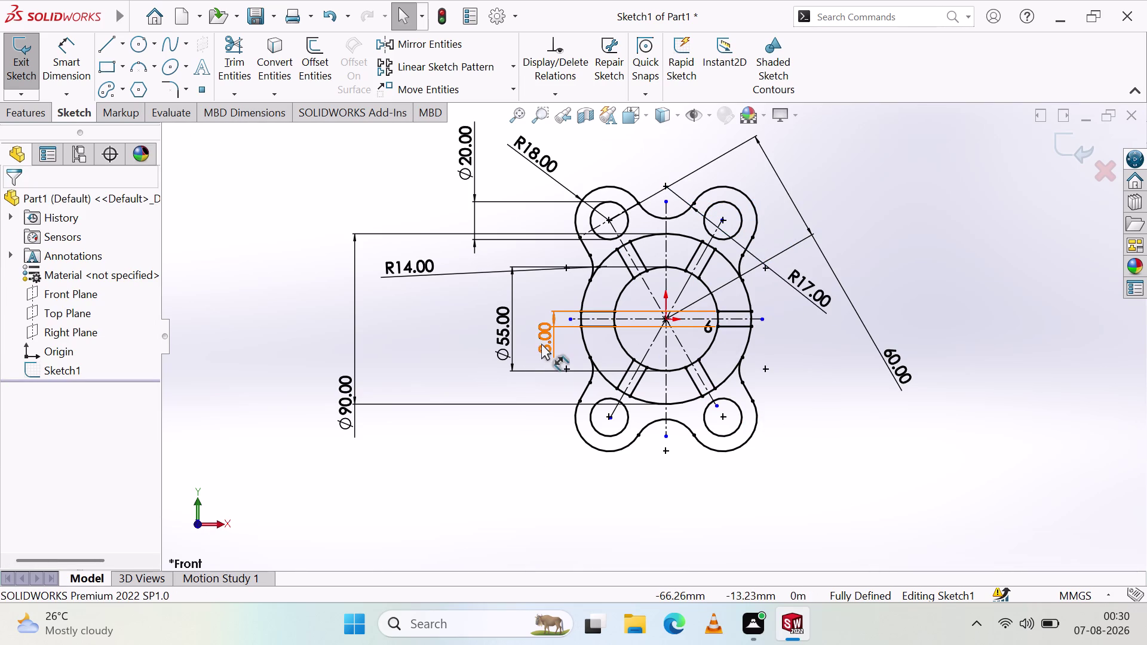
drag(542, 342, 453, 362)
click(462, 440)
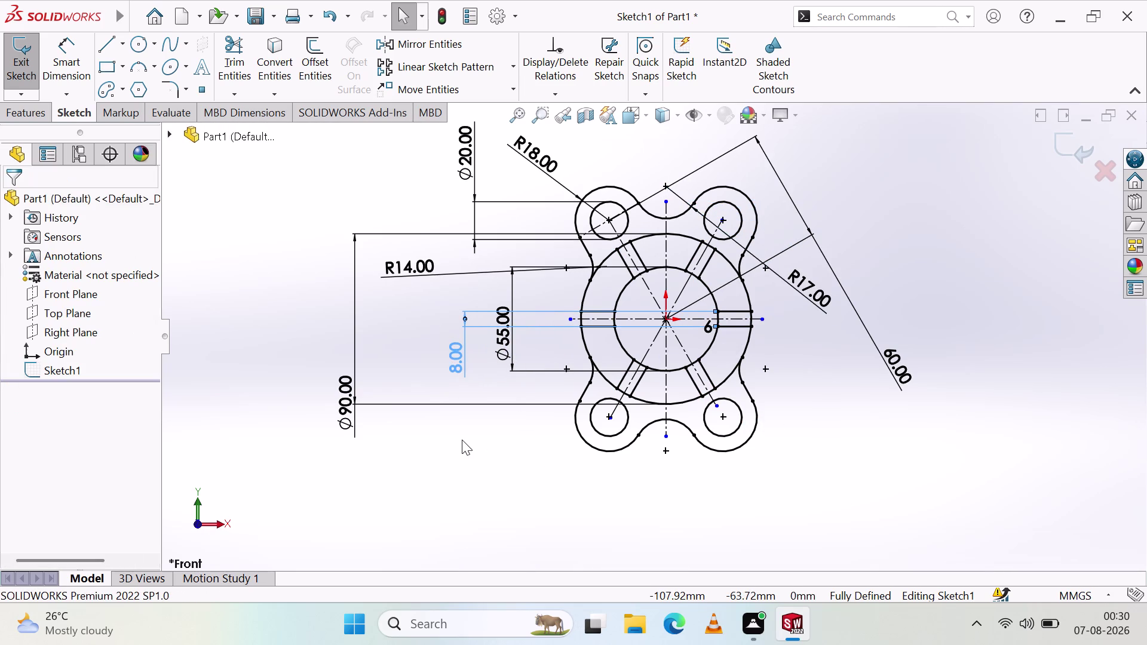
Zoom in and out to review the rearranged dimensions.
scroll(up, 3)
scroll(down, 3)
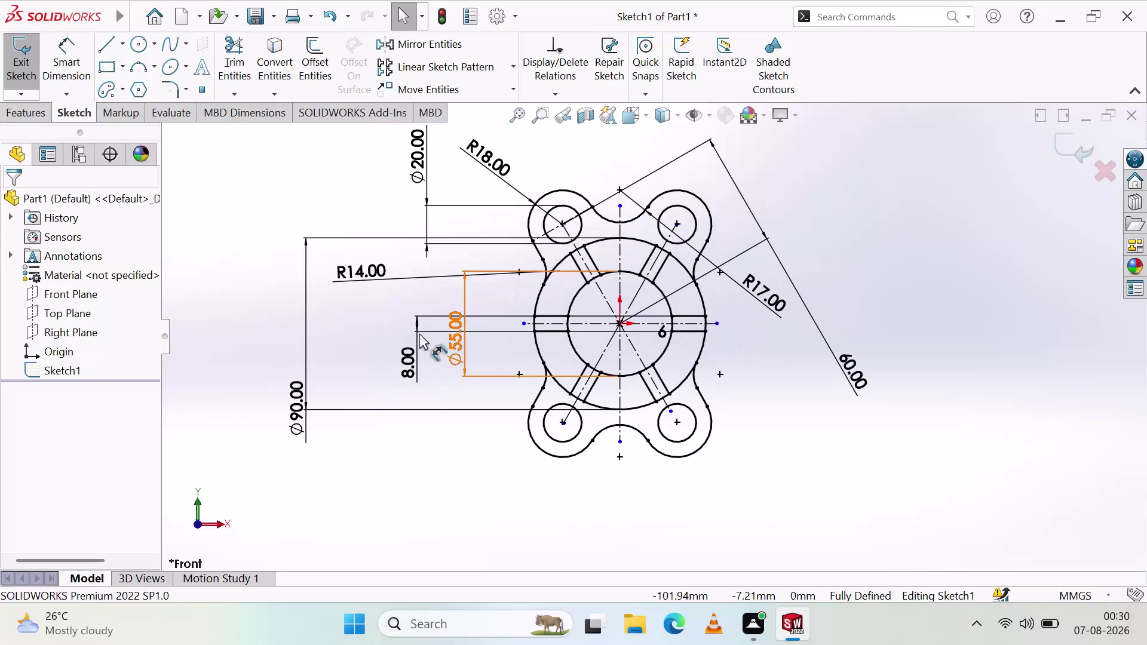
scroll(up, 3)
scroll(down, 3)
scroll(up, 3)
scroll(down, 3)
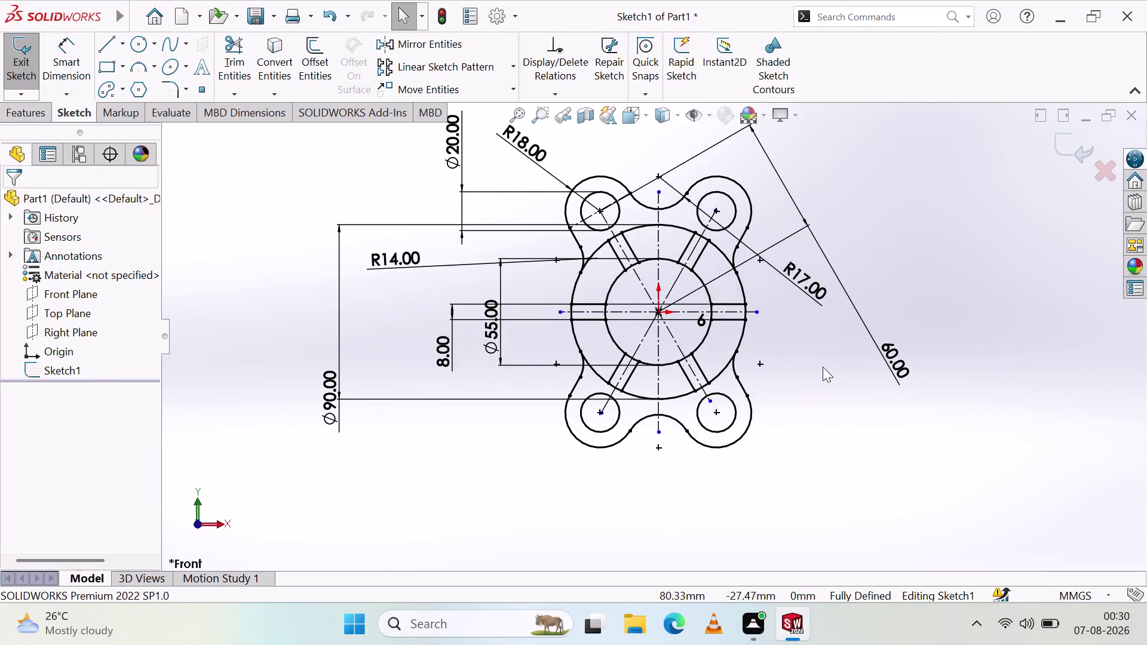
scroll(up, 3)
scroll(down, 3)
scroll(down, 3)
scroll(up, 3)
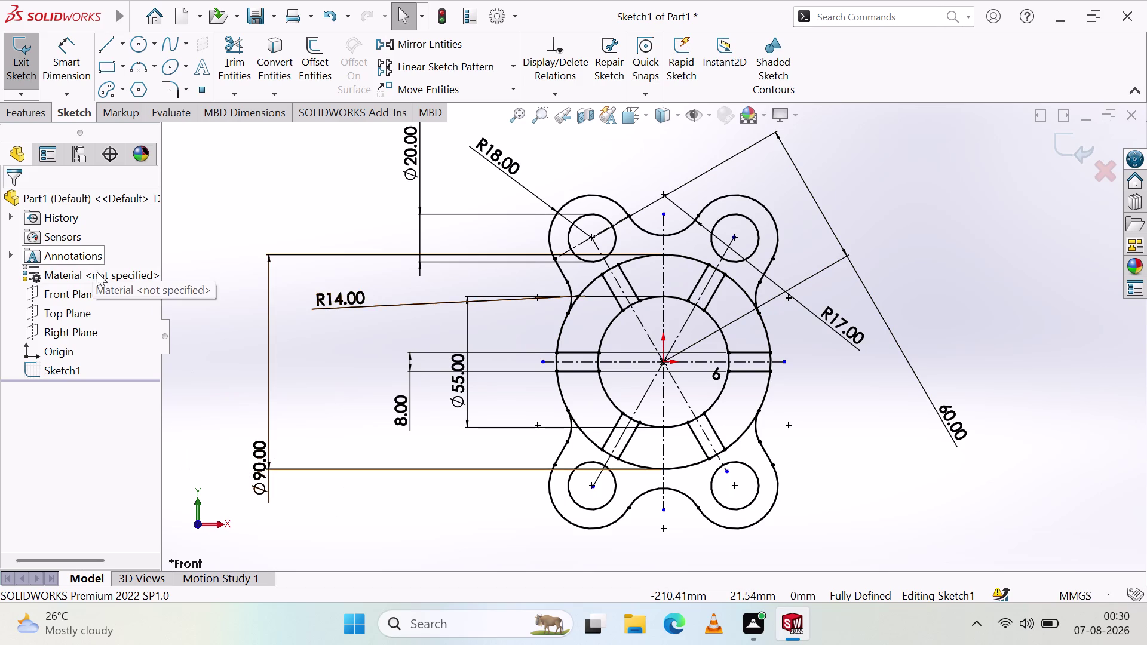
click(155, 22)
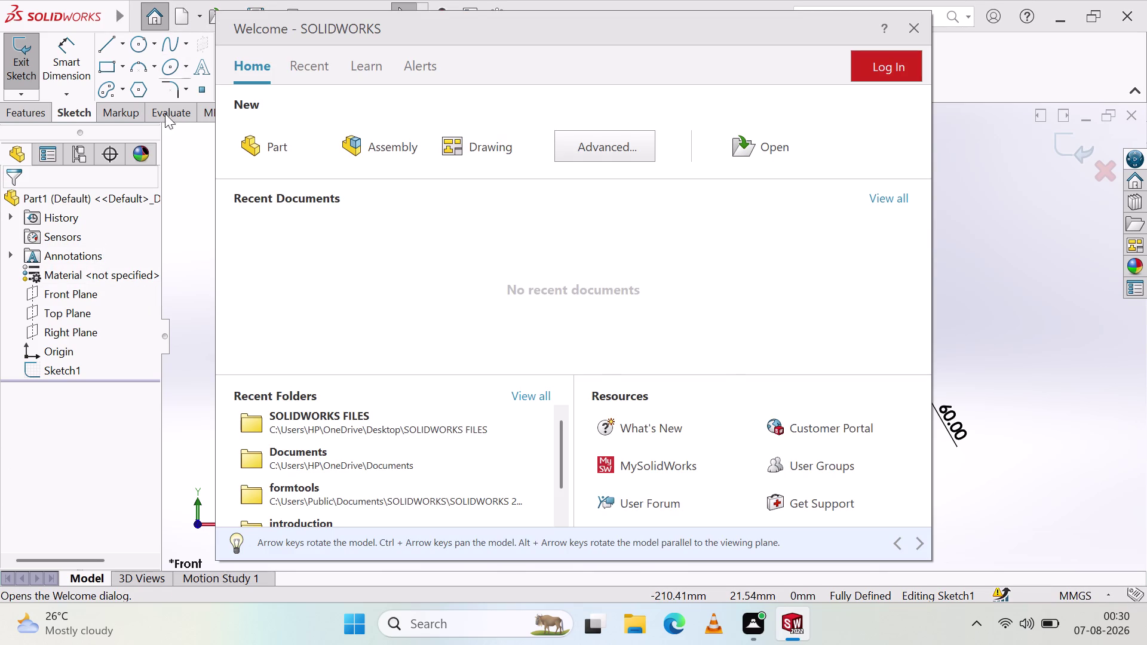
Begin a Save As and delete the suggested file name.
click(191, 192)
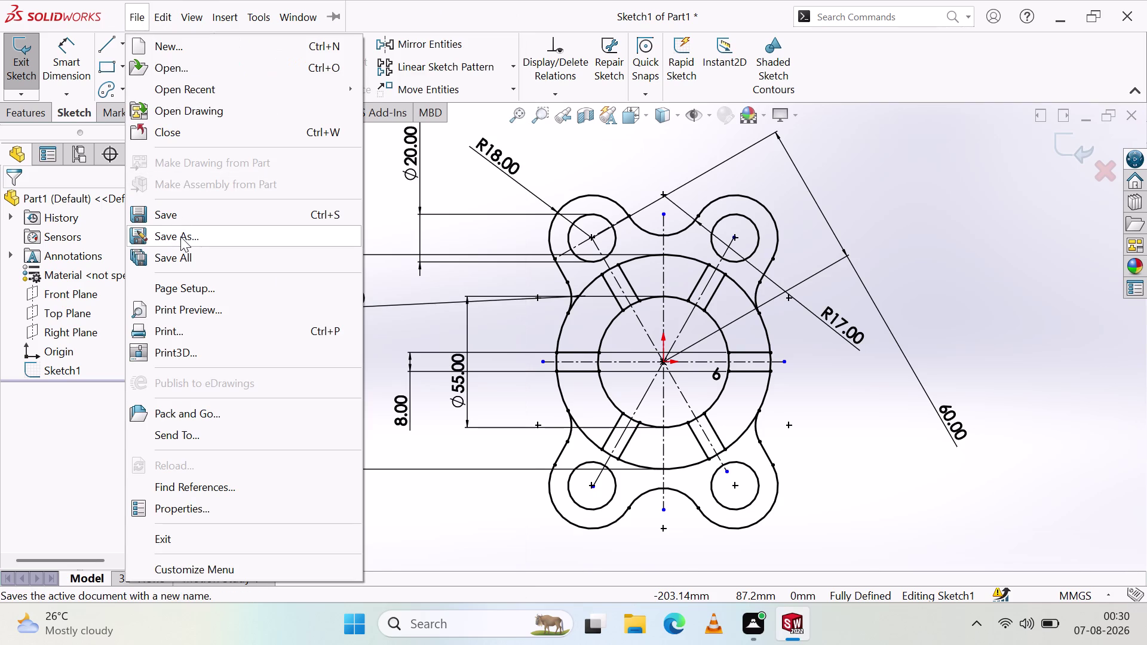
click(180, 237)
click(493, 307)
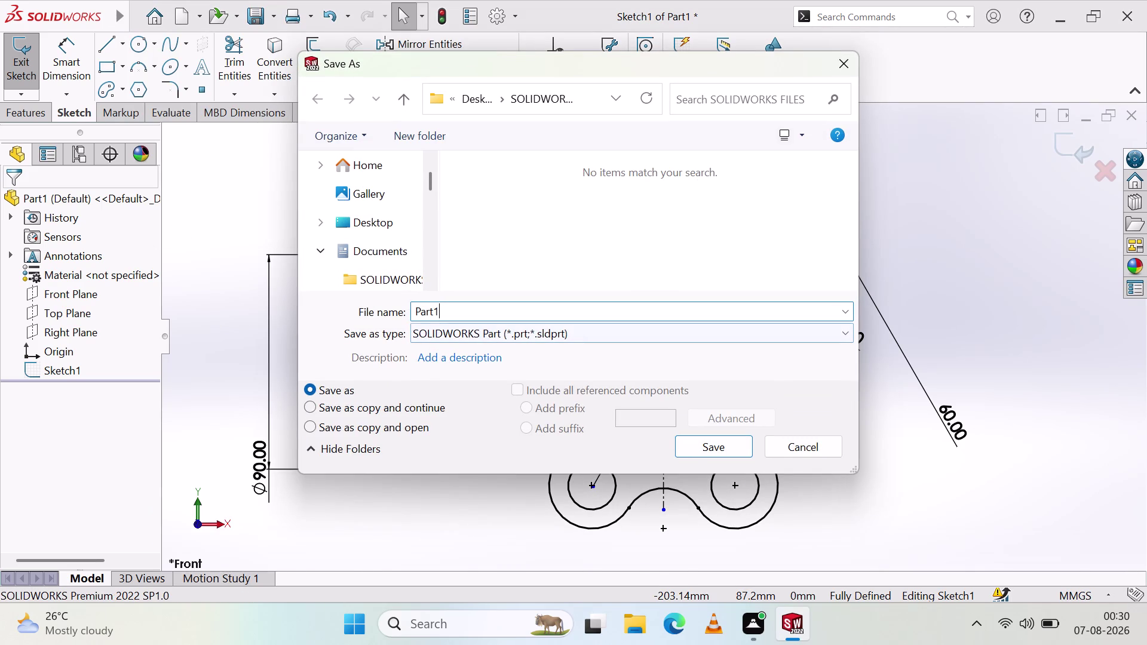
key(BackSpace)
key(BackSpace)
key(BackSpace)
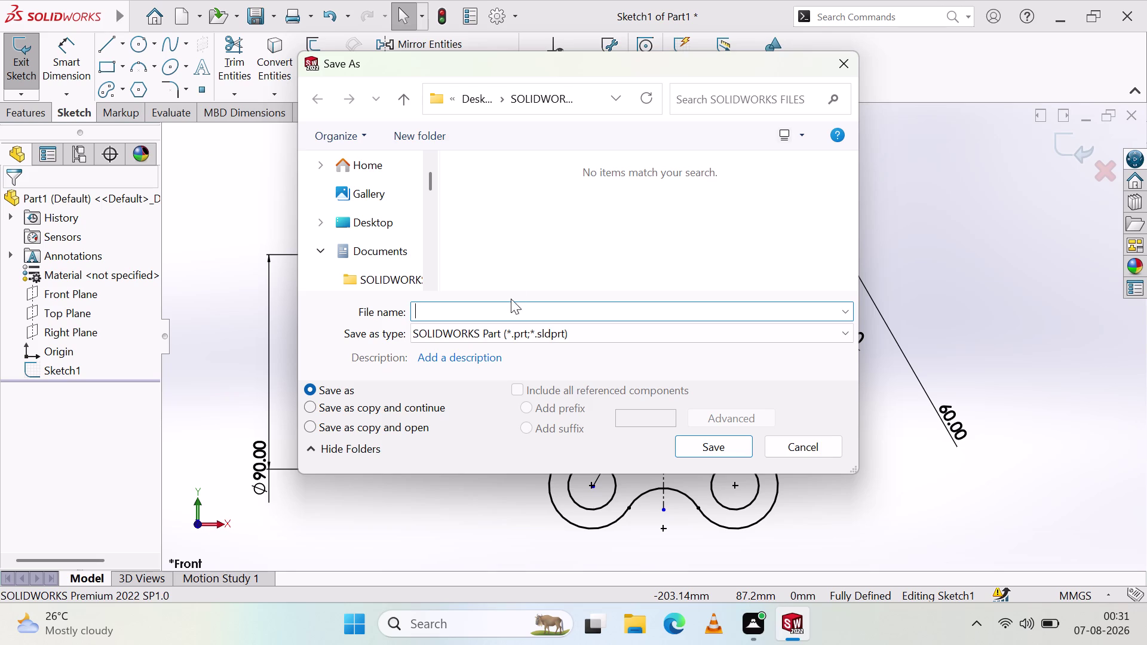
click(851, 66)
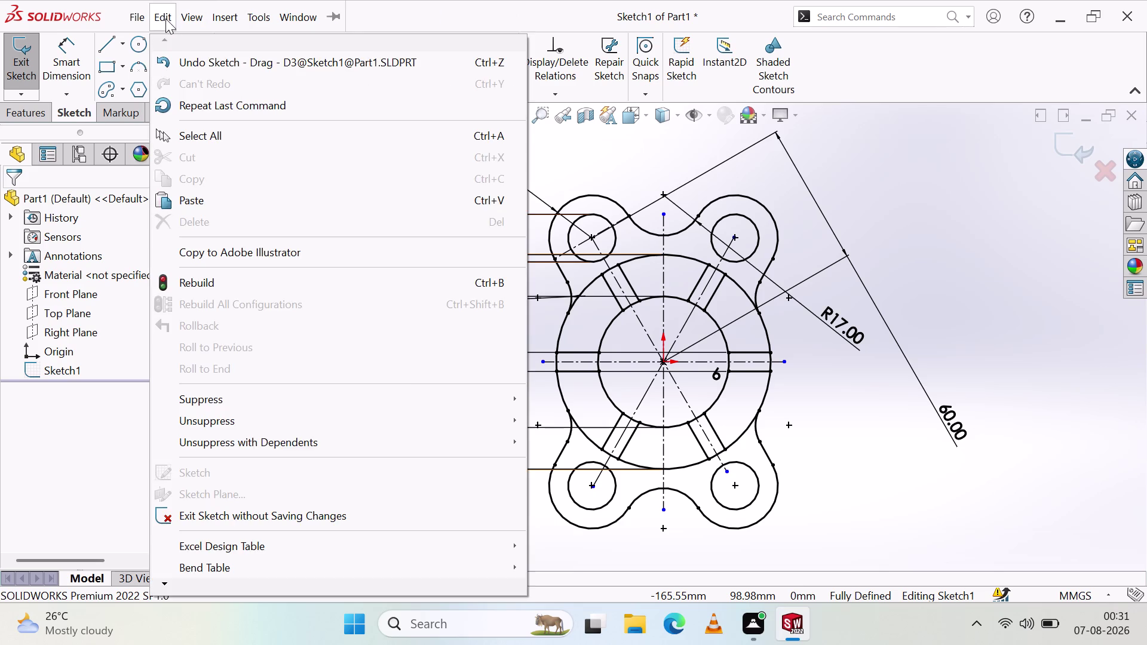
Save the part under the new file name 'cover 2'.
click(189, 236)
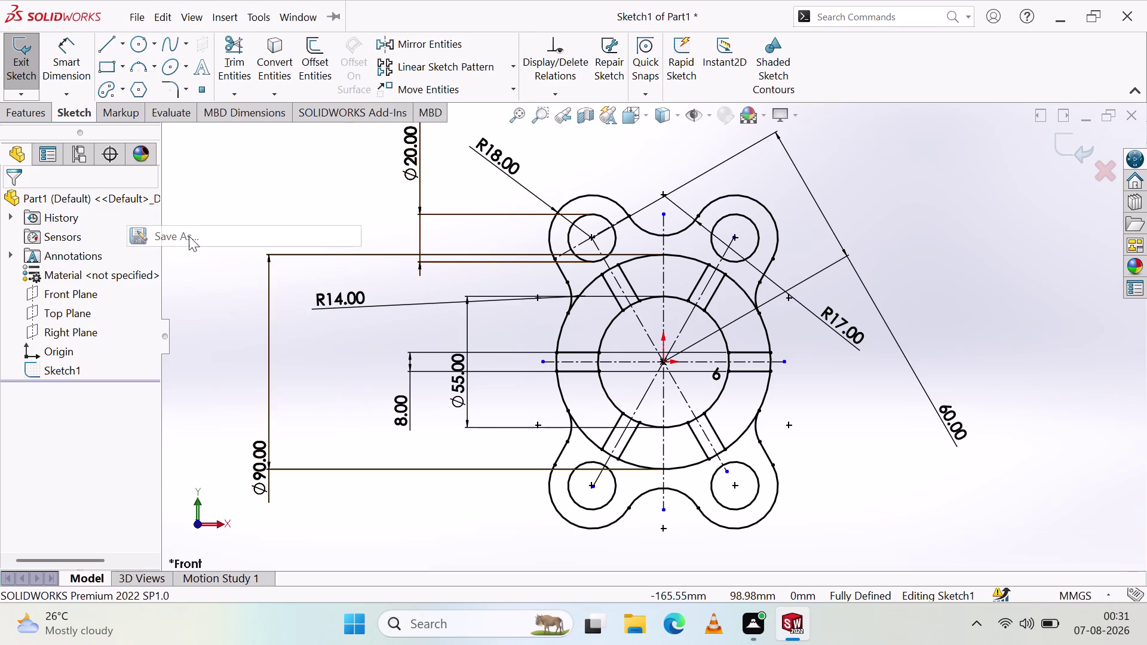
click(459, 317)
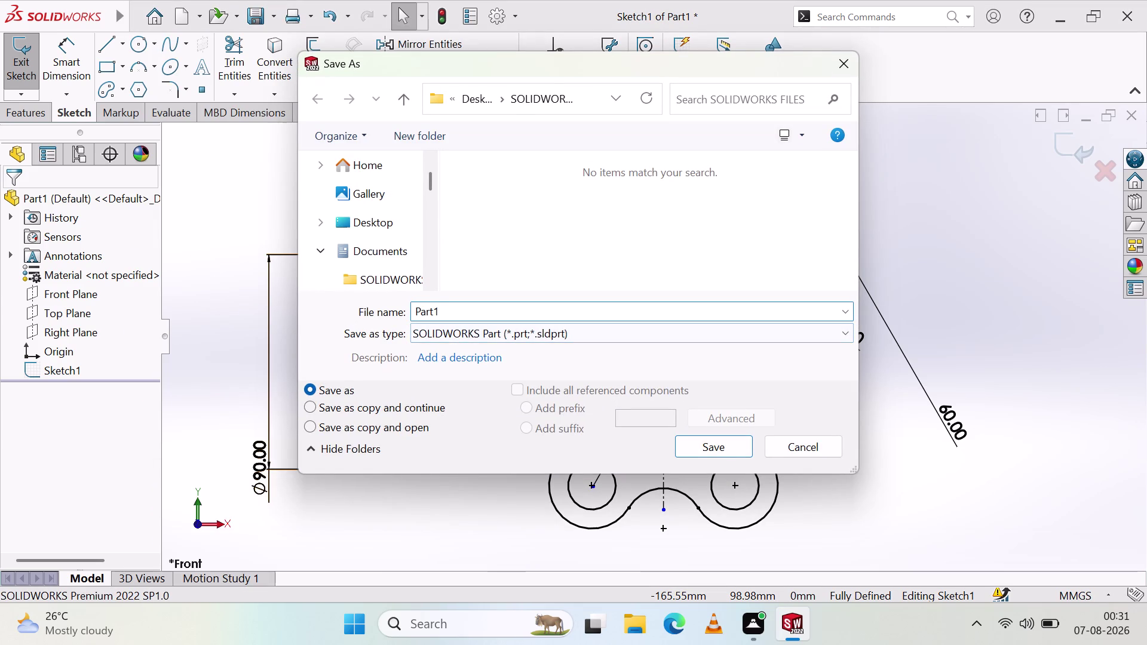
key(BackSpace)
key(BackSpace)
key(BackSpace)
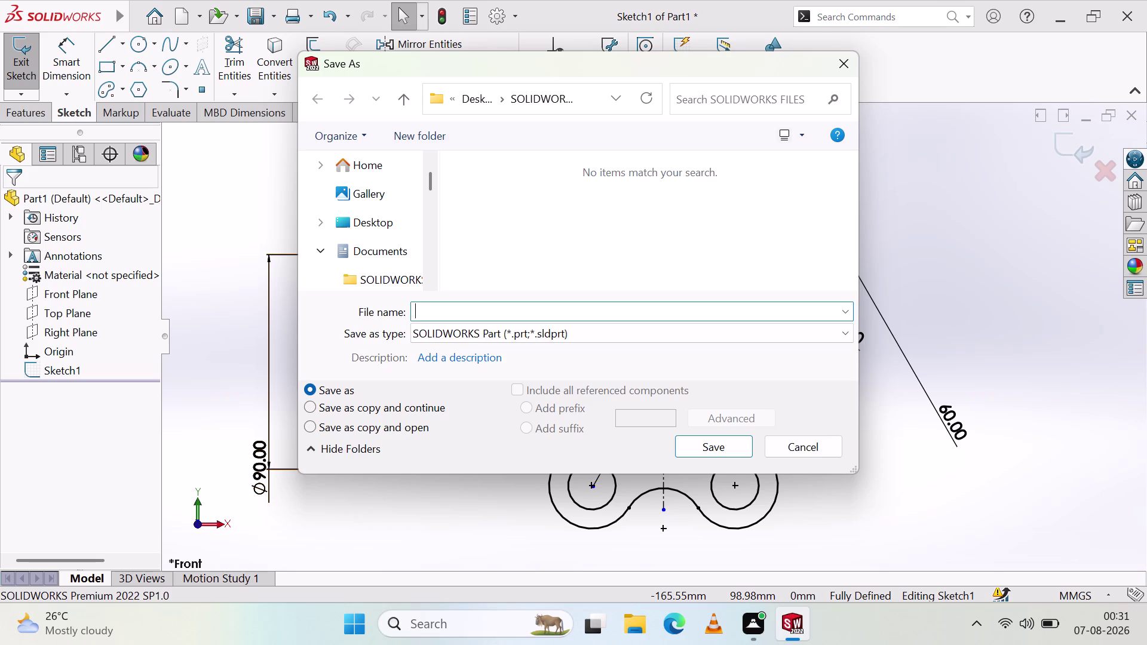
text(cove)
text(r)
key(space)
text(2)
click(700, 446)
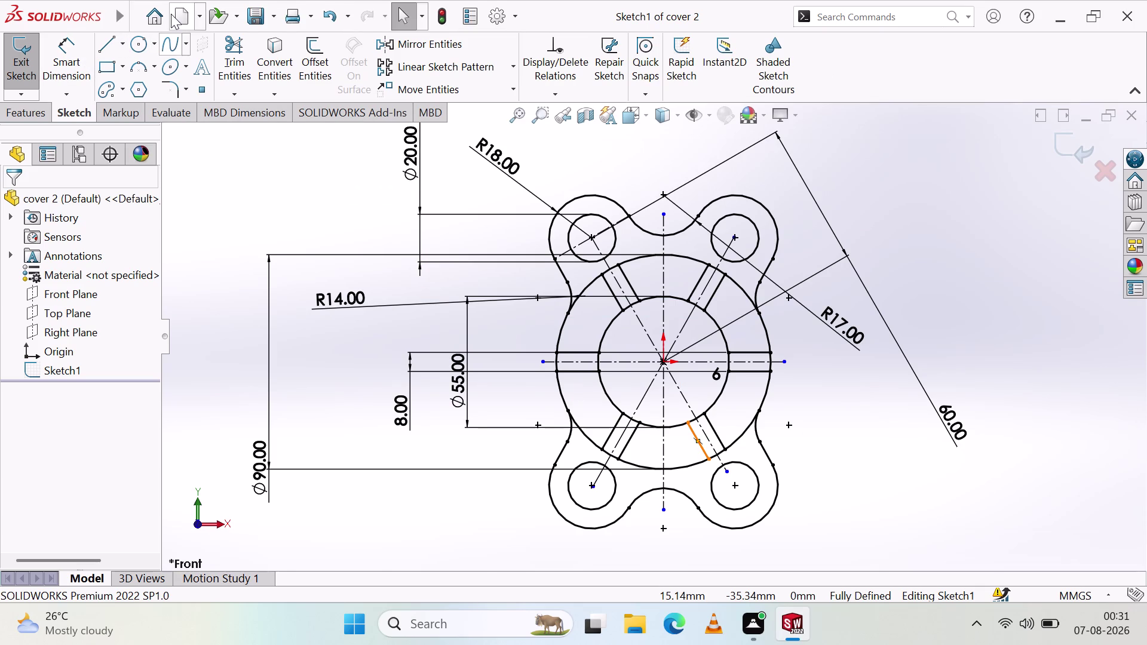
click(312, 24)
Preview the printed page of the current sketch view and confirm printing.
click(318, 41)
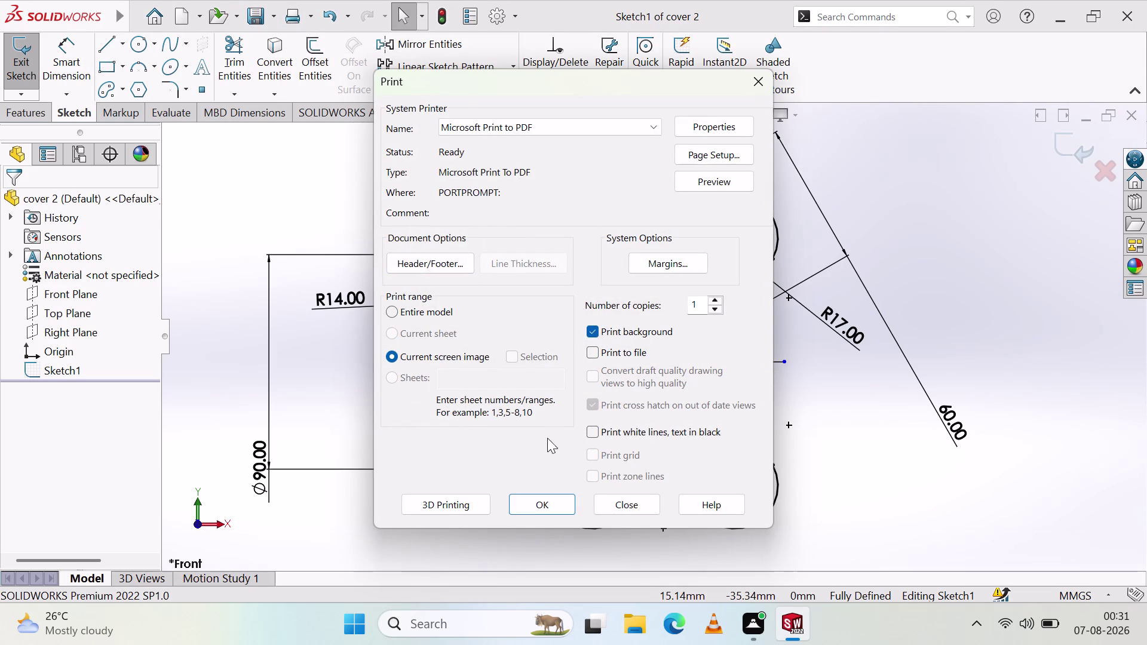
click(725, 181)
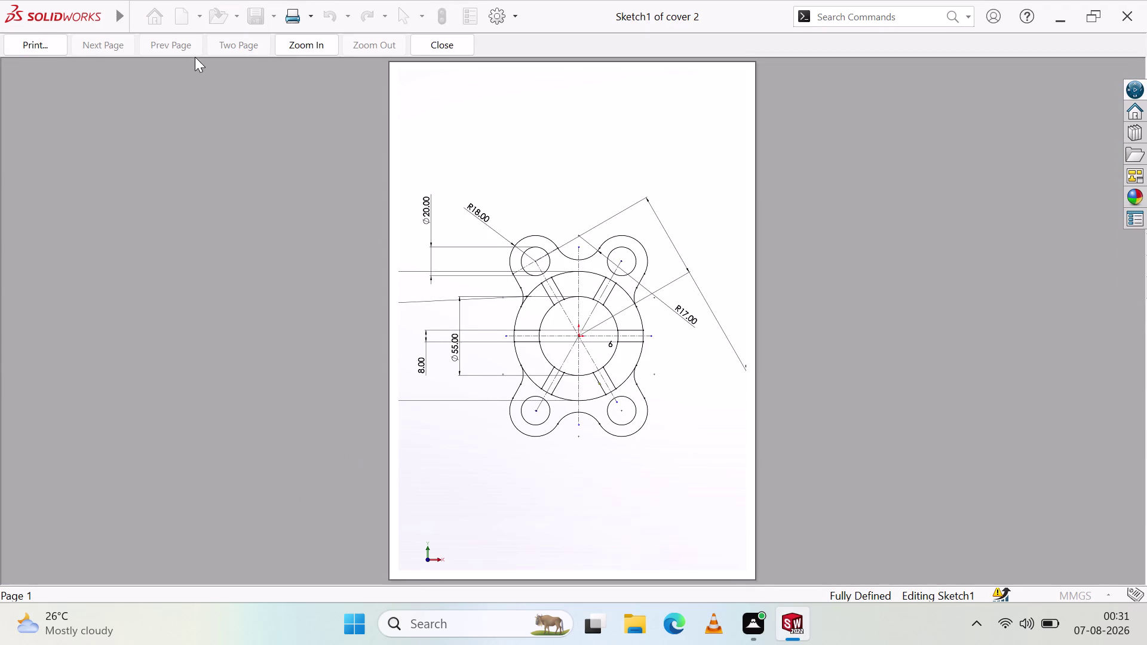
click(52, 37)
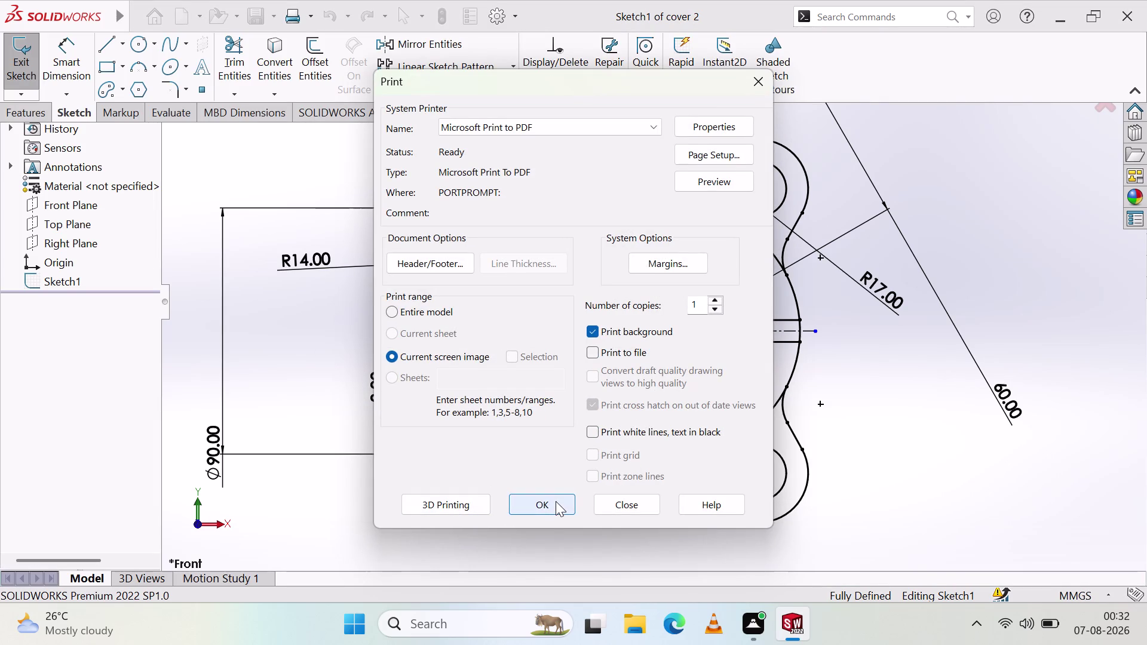
click(556, 501)
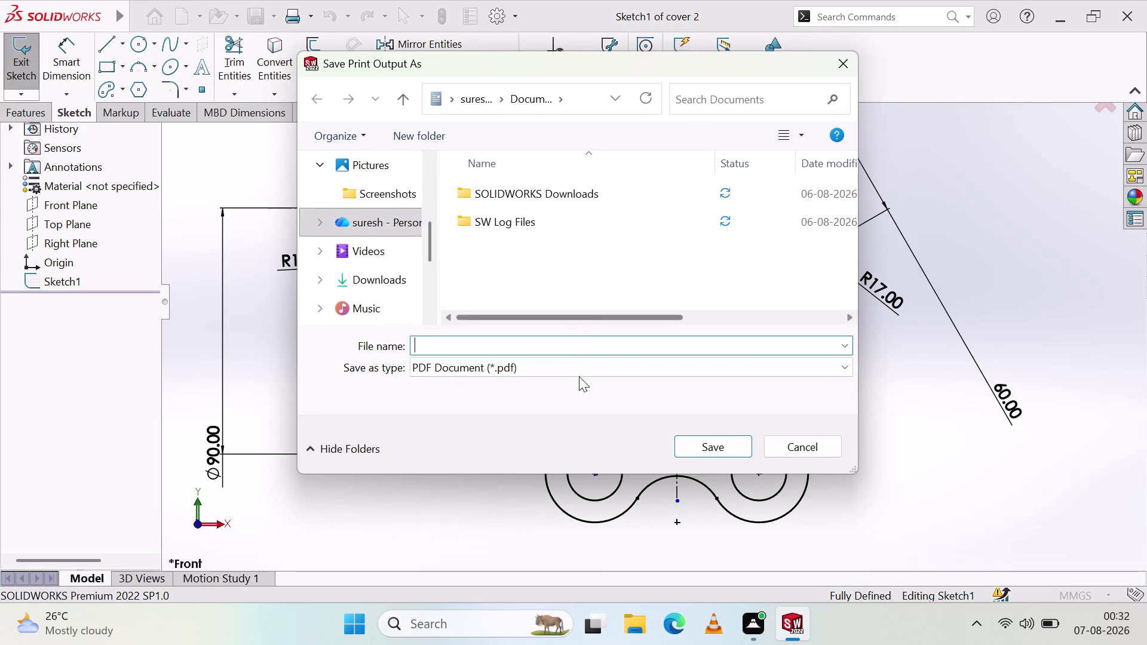
Name the printed PDF 'cover 2' and save it.
click(529, 343)
key(c)
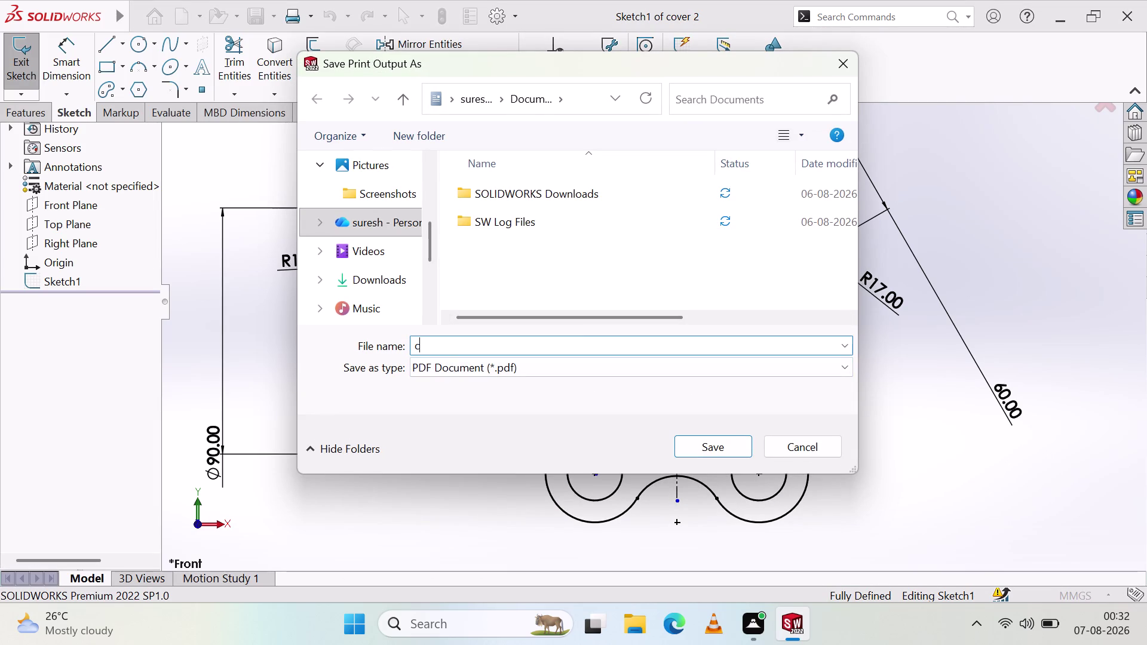
key(o)
key(v)
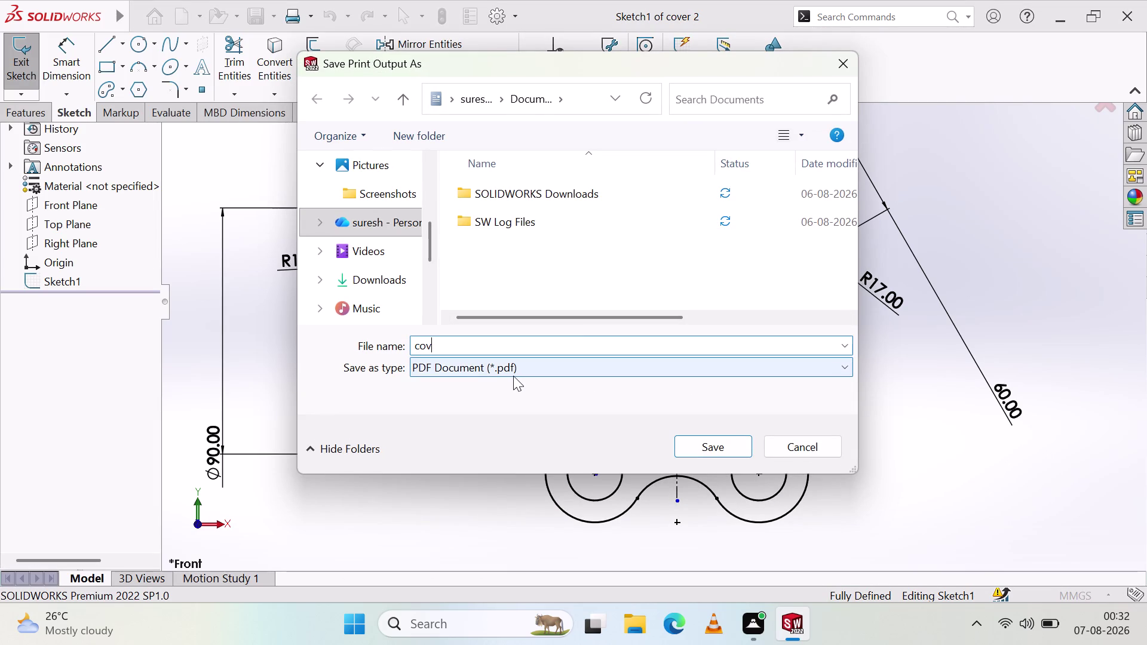
text(er)
key(space)
key(2)
click(697, 447)
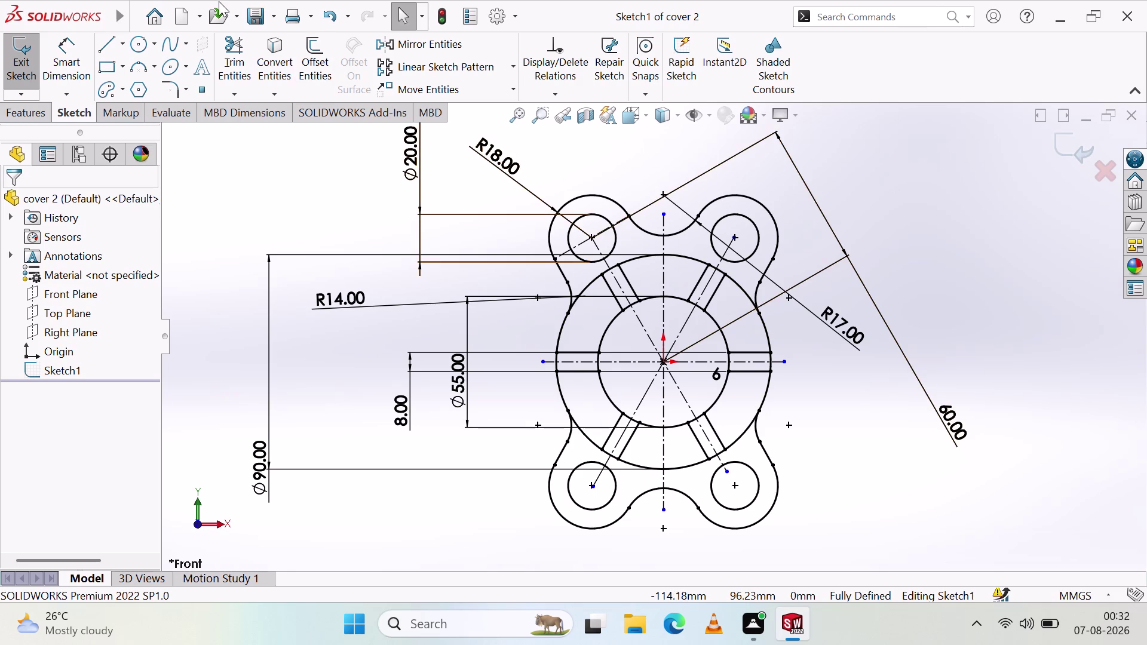
click(160, 23)
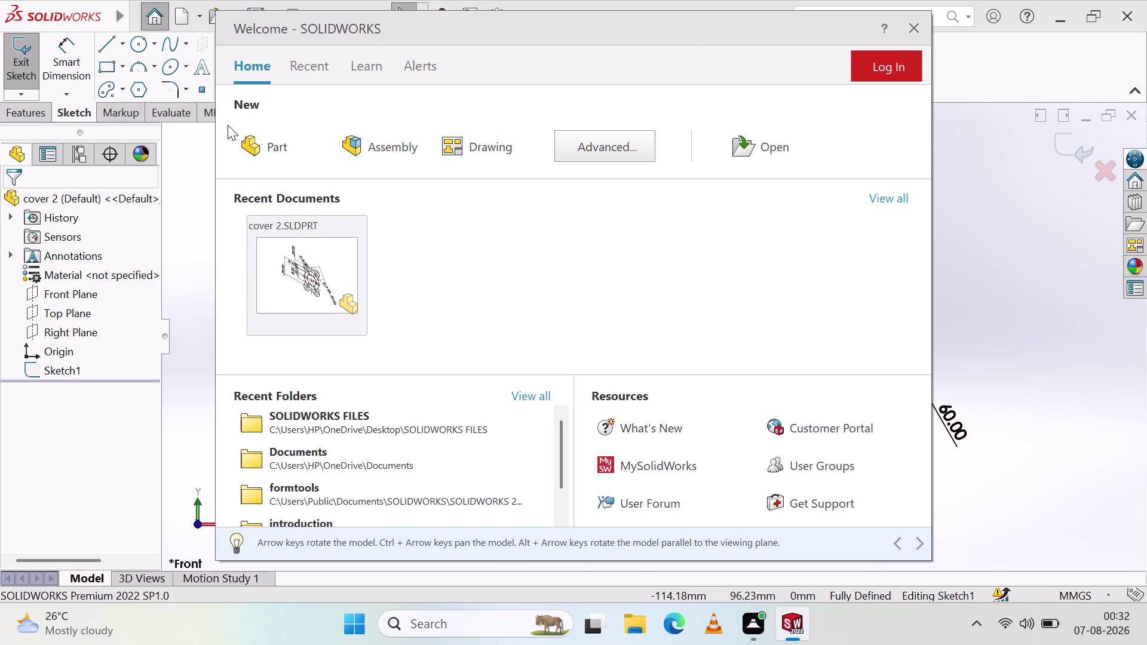
Start a new sketch on the Front Plane, viewed head-on.
click(250, 140)
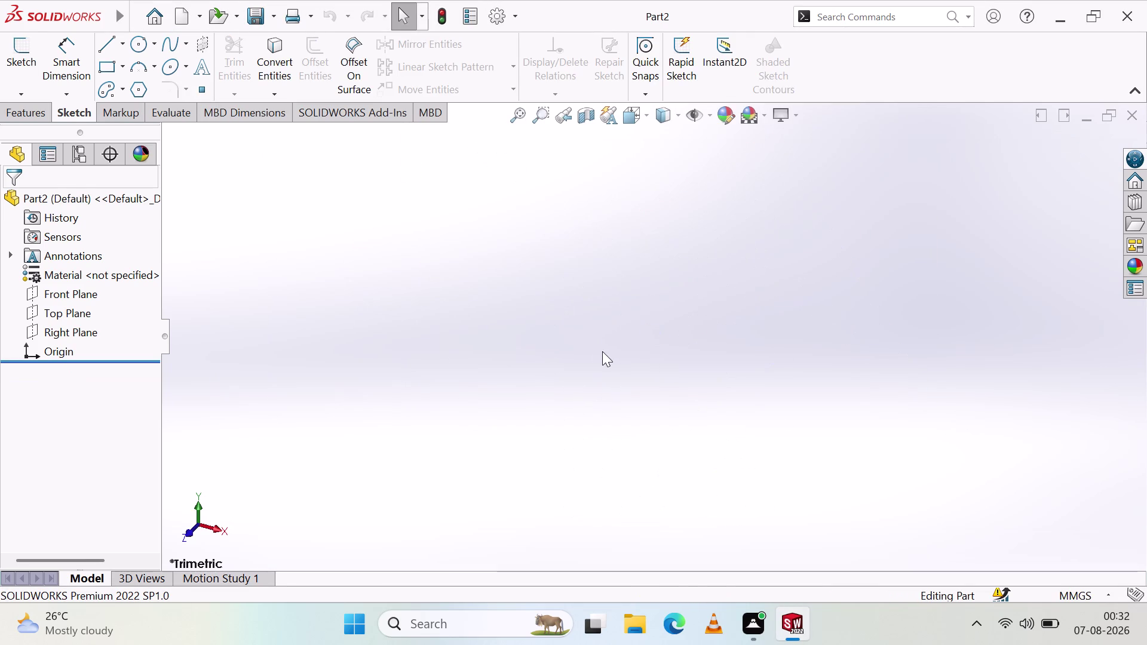
click(189, 531)
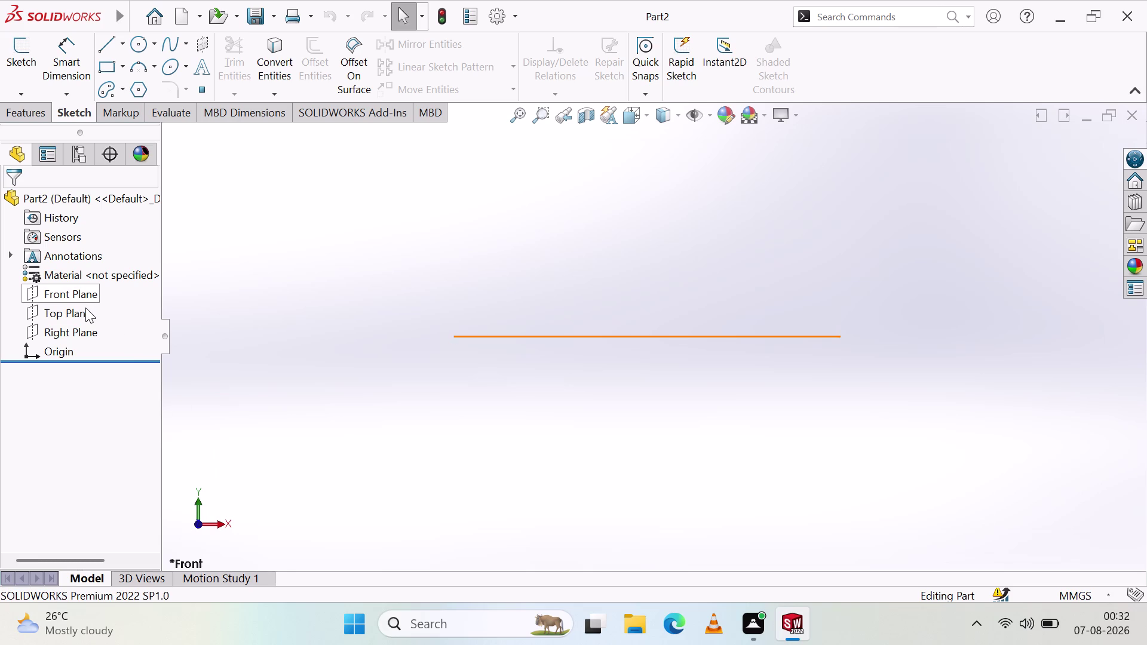
click(69, 293)
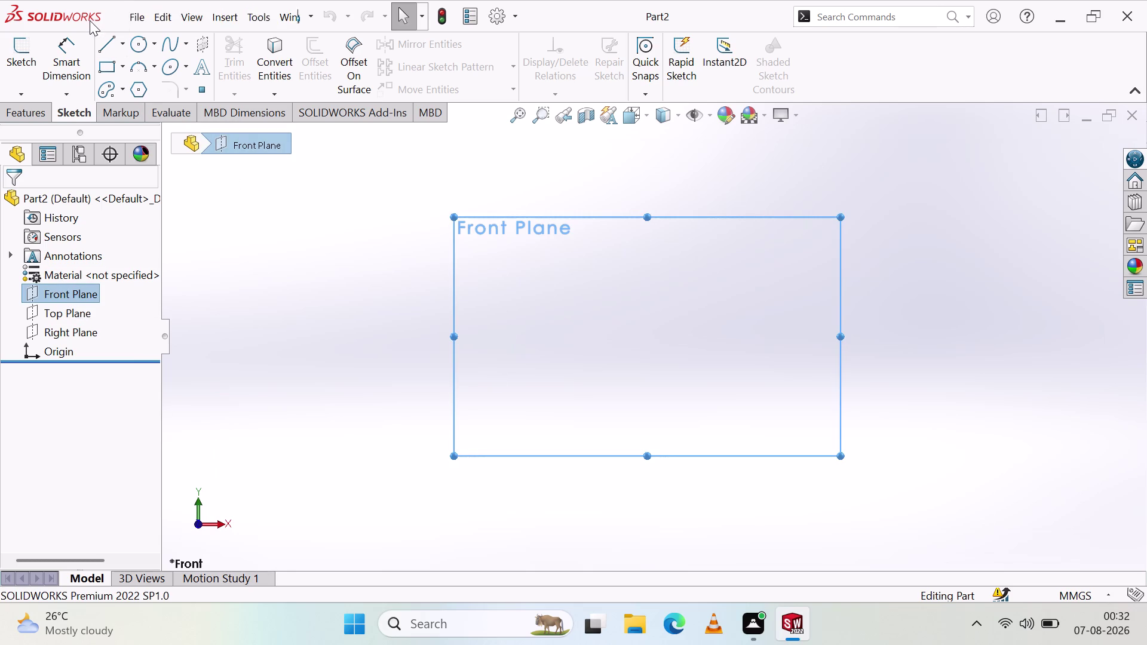
click(17, 51)
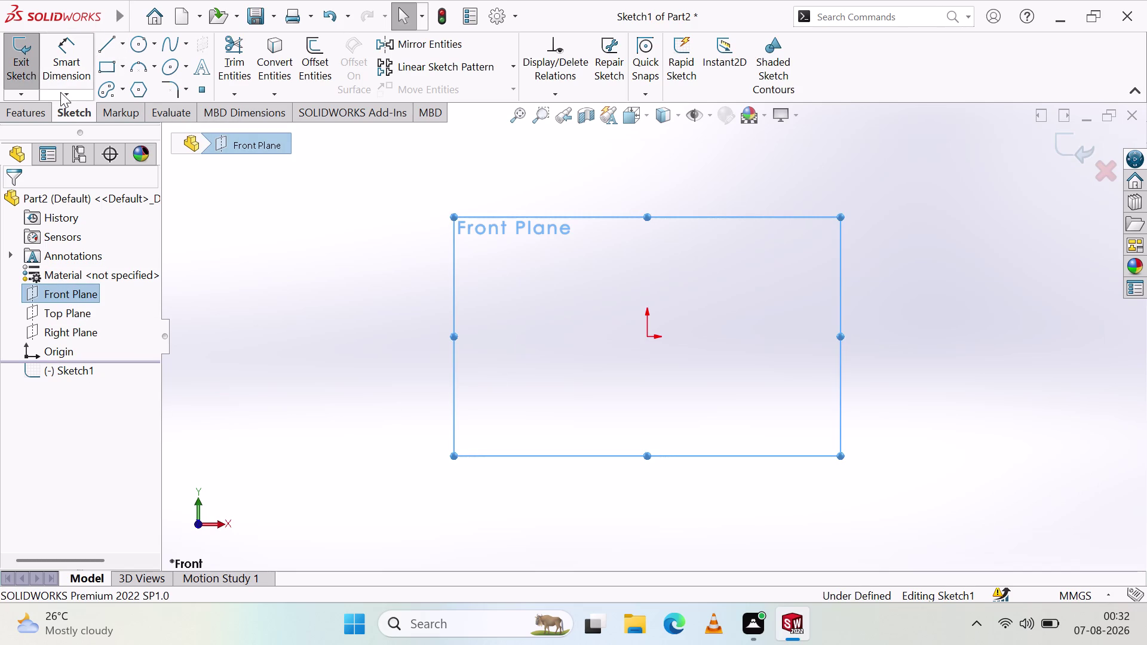
Draw a vertical centerline from above to below the origin.
click(122, 53)
click(145, 84)
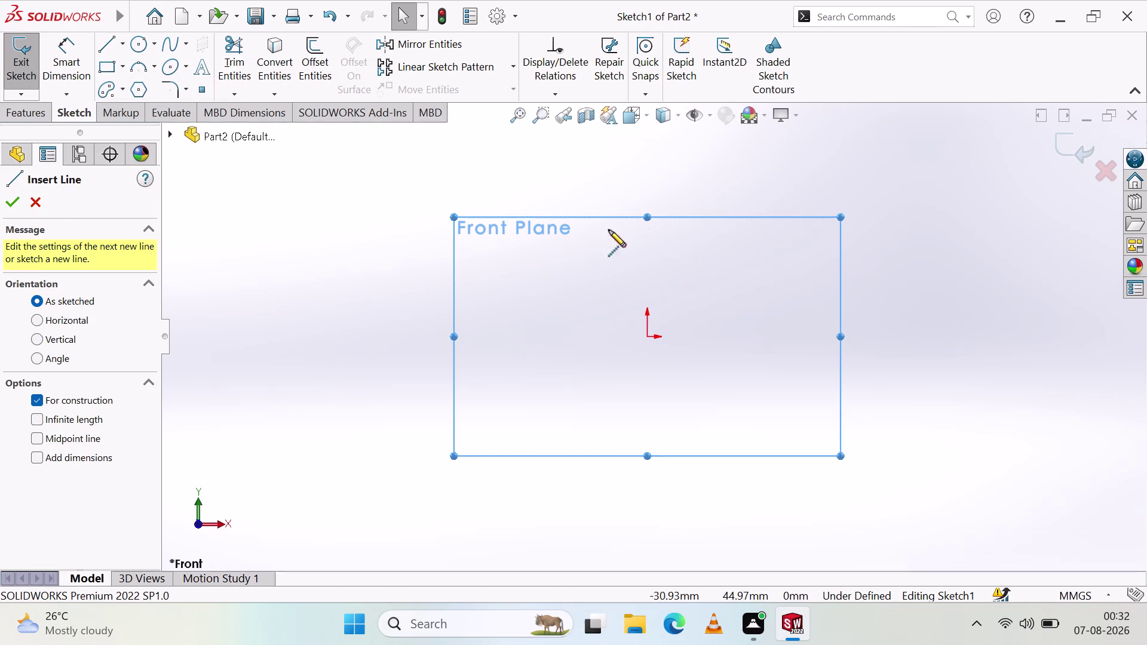
click(648, 148)
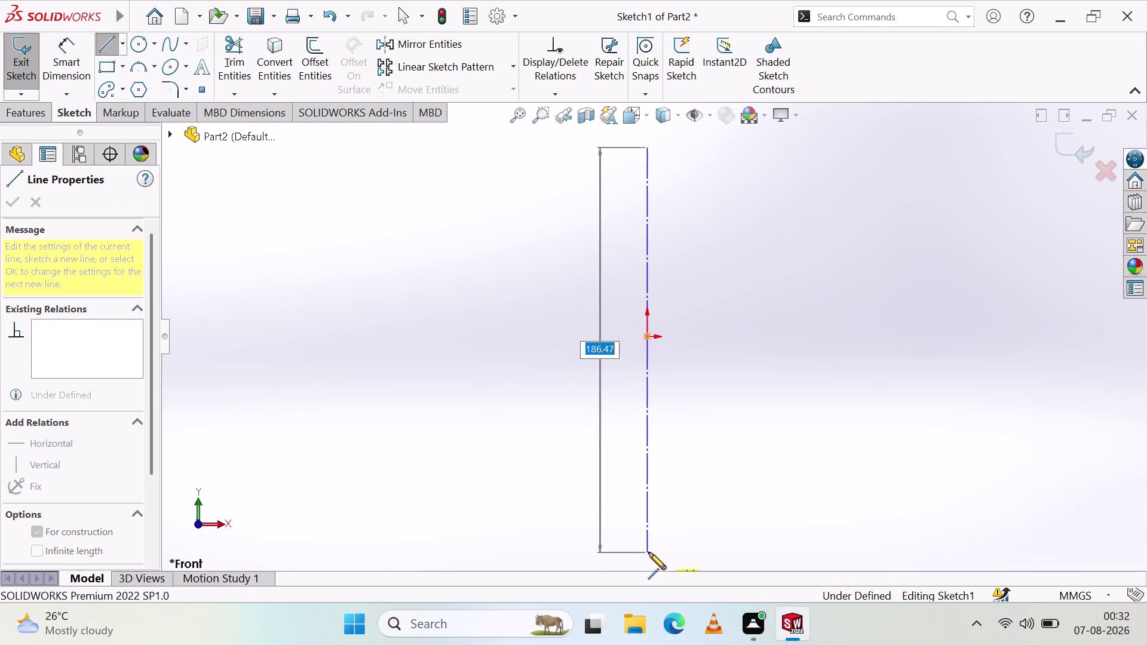
click(648, 553)
key(Escape)
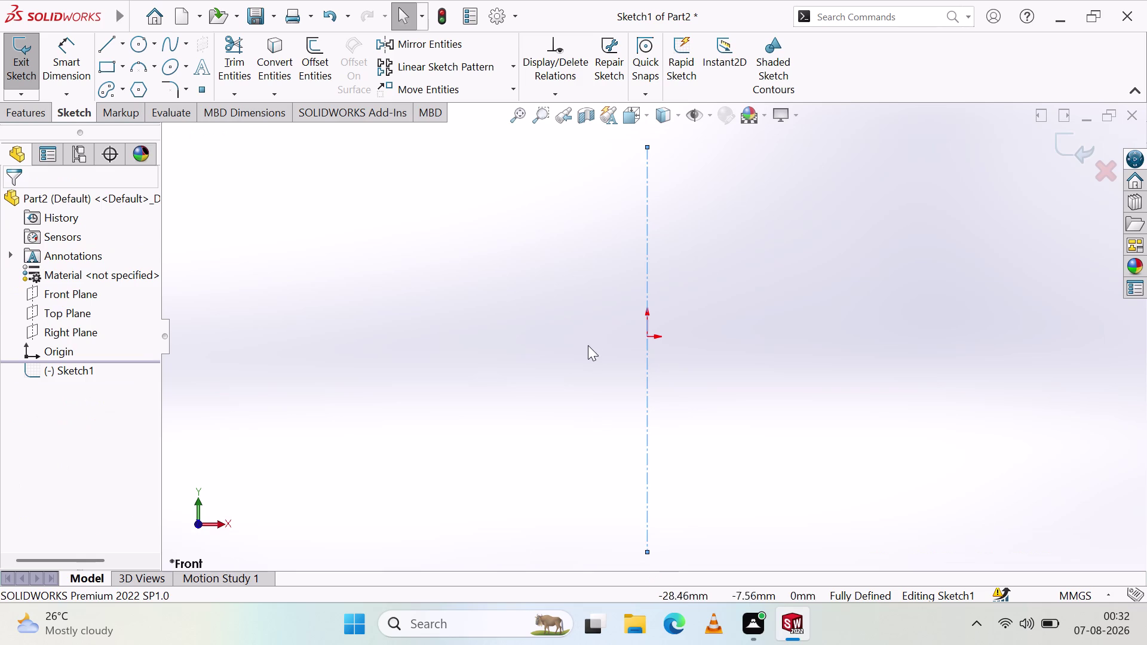
Draw a long horizontal centerline through the origin.
key(Escape)
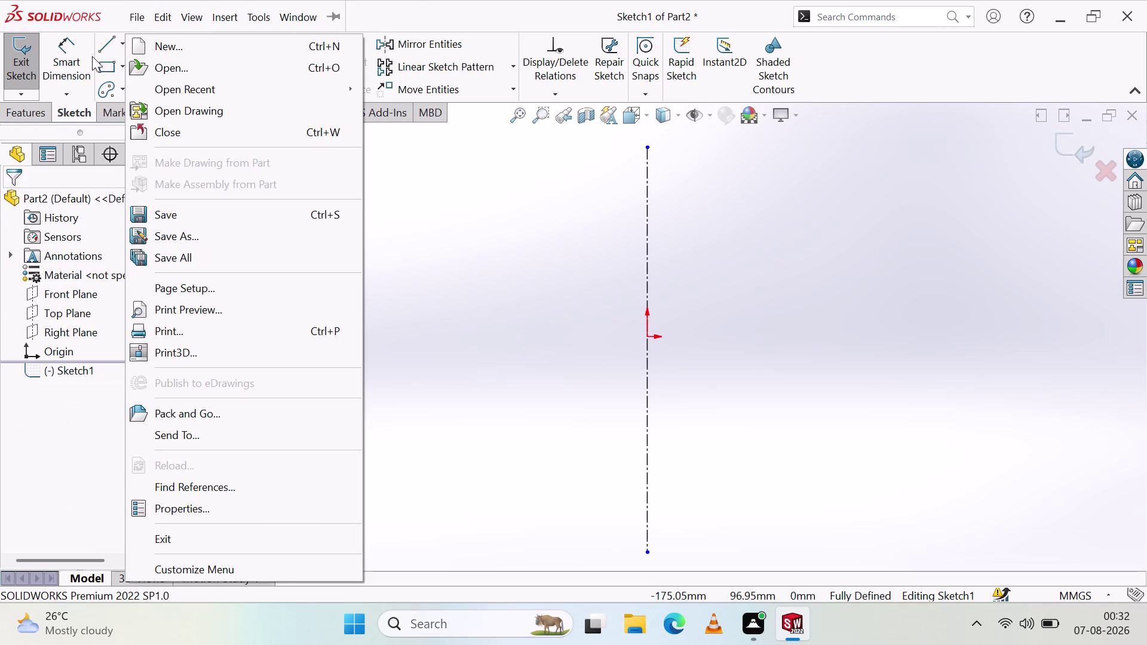
click(635, 327)
click(121, 47)
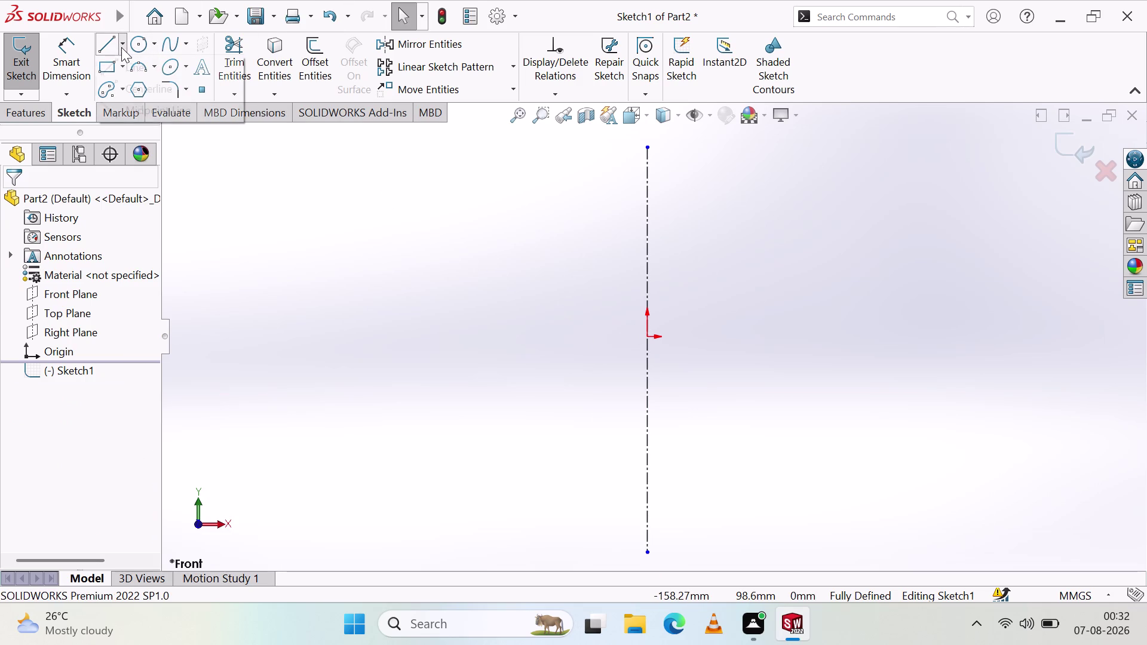
click(144, 83)
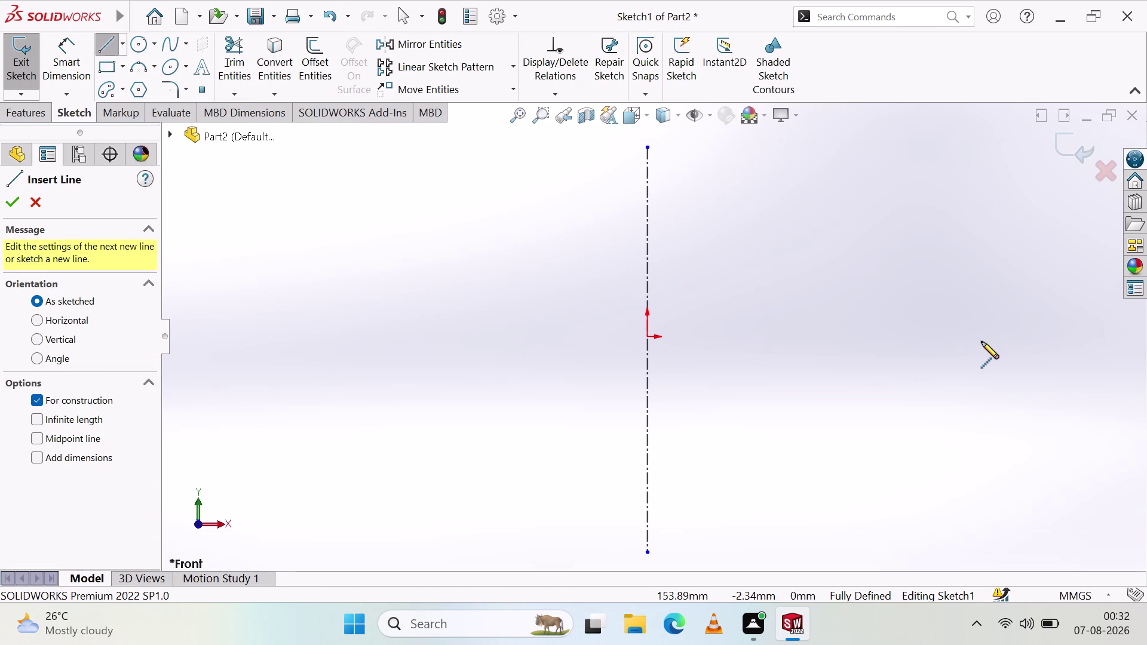
click(984, 335)
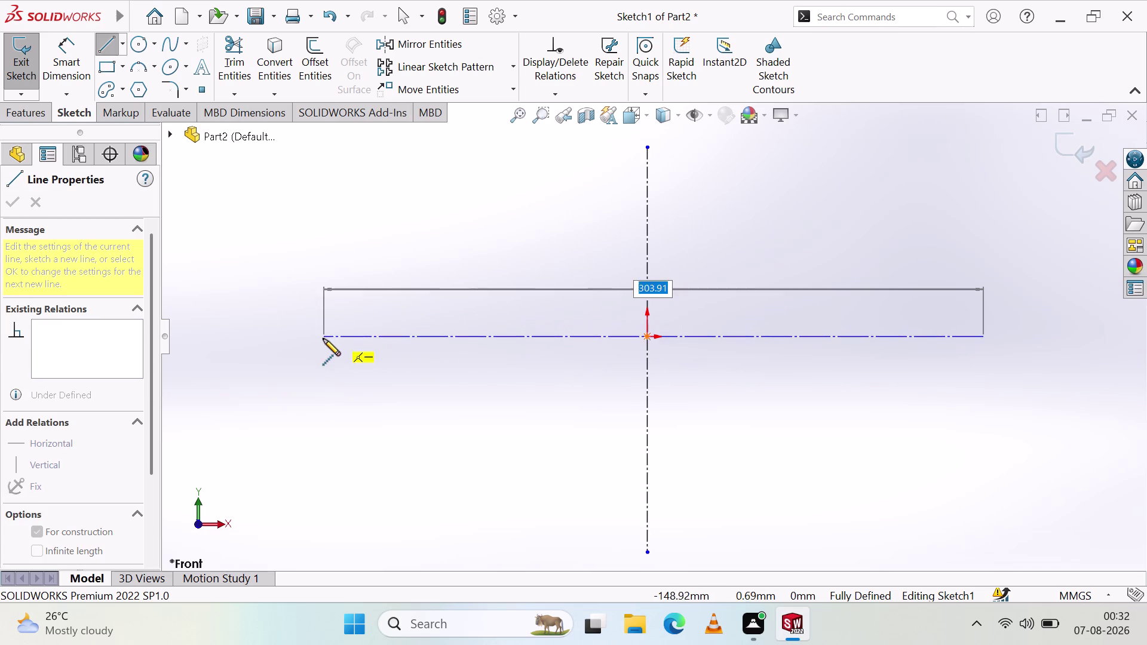
click(323, 334)
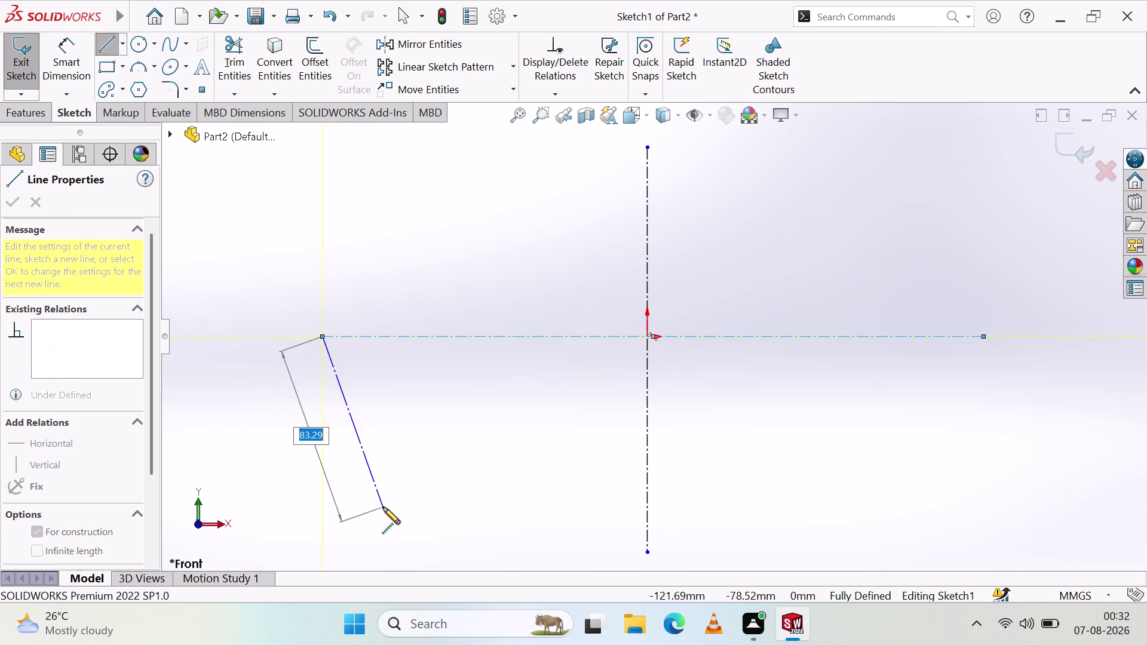
key(Escape)
key(Escape)
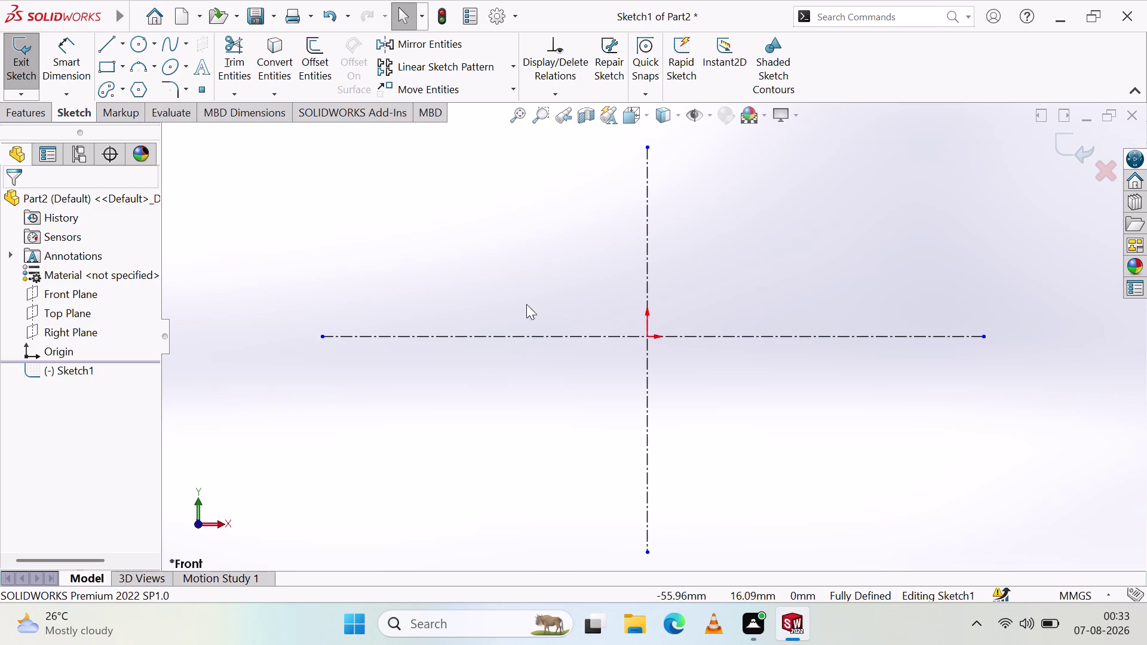
Delete the original vertical centerline and start a new downward centerline.
click(535, 335)
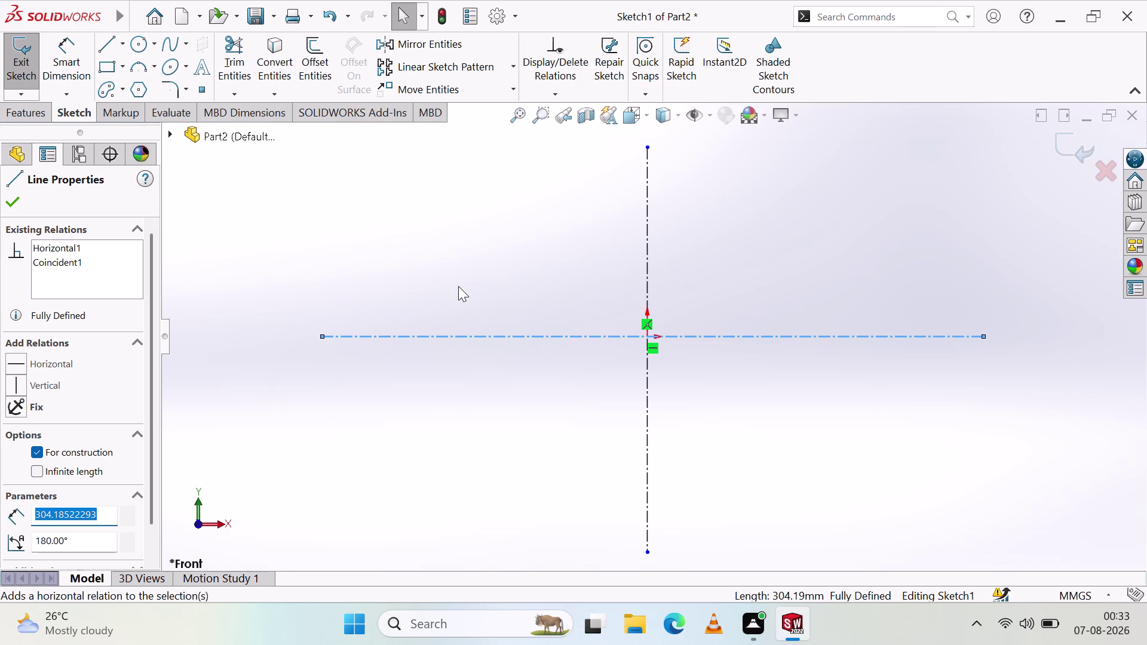
key(Escape)
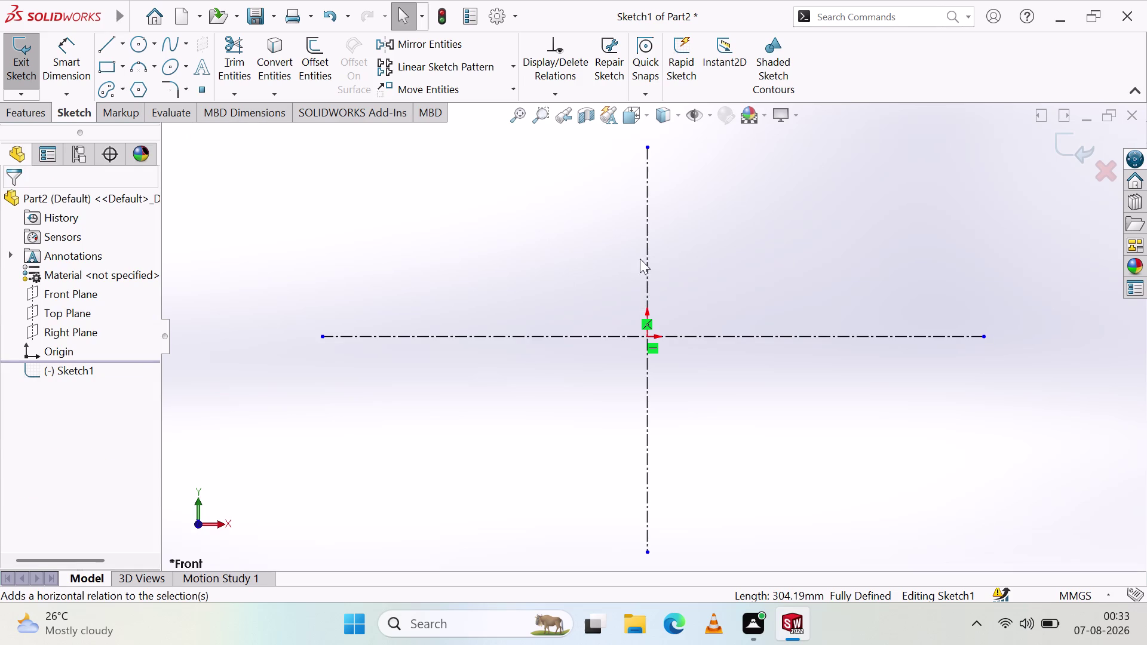
click(646, 270)
key(Delete)
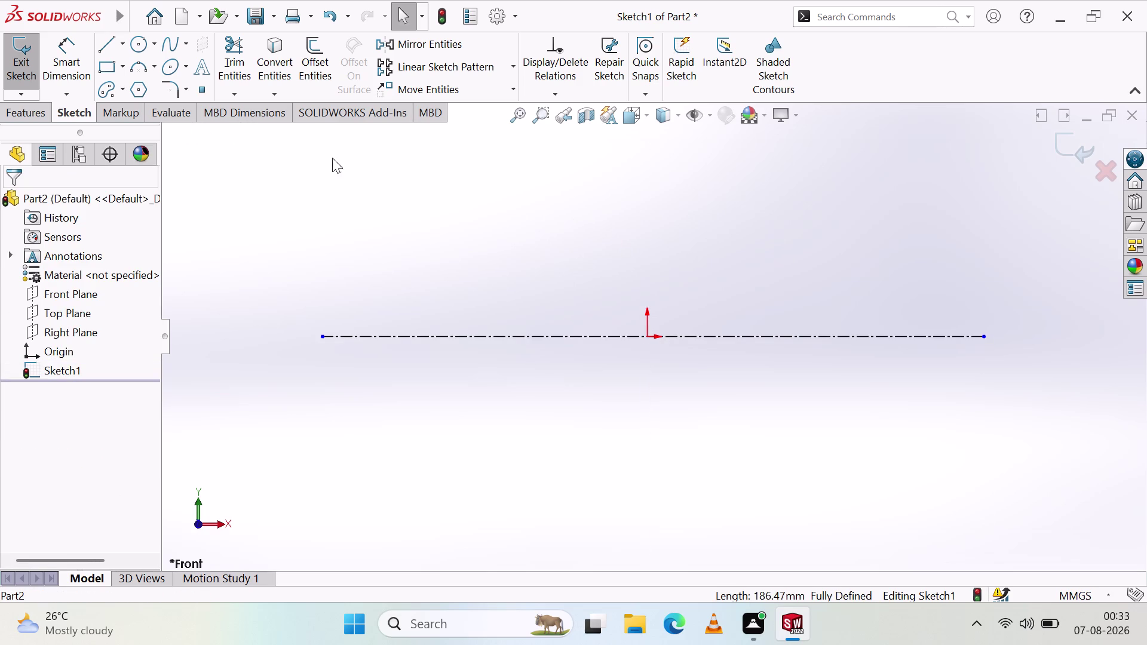
click(125, 50)
click(136, 89)
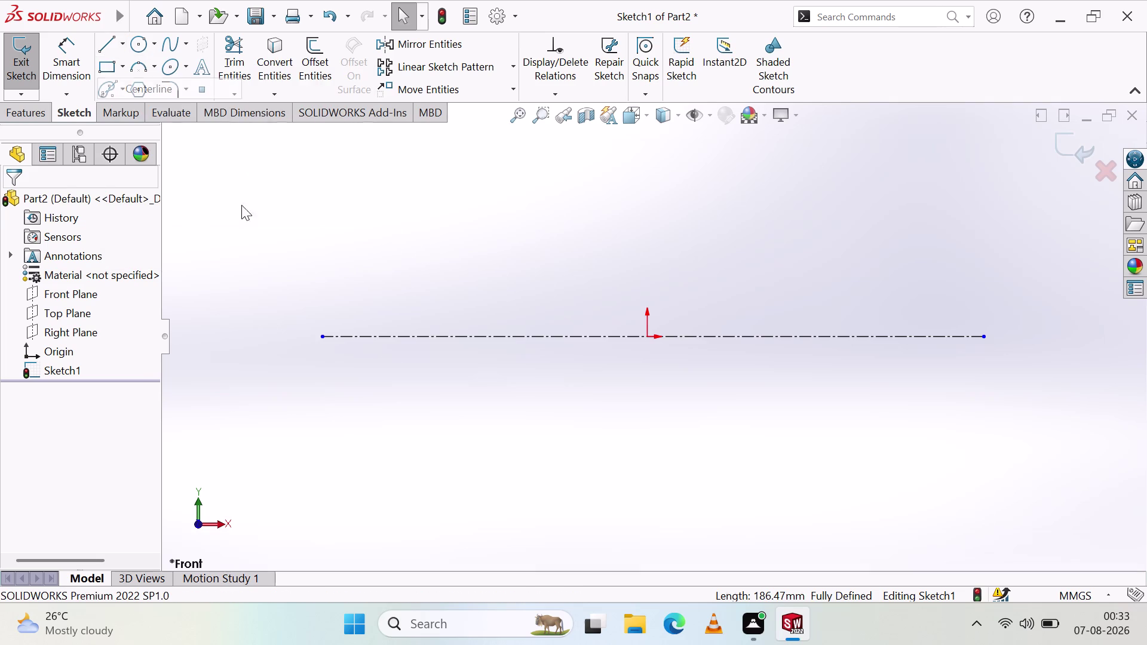
click(649, 339)
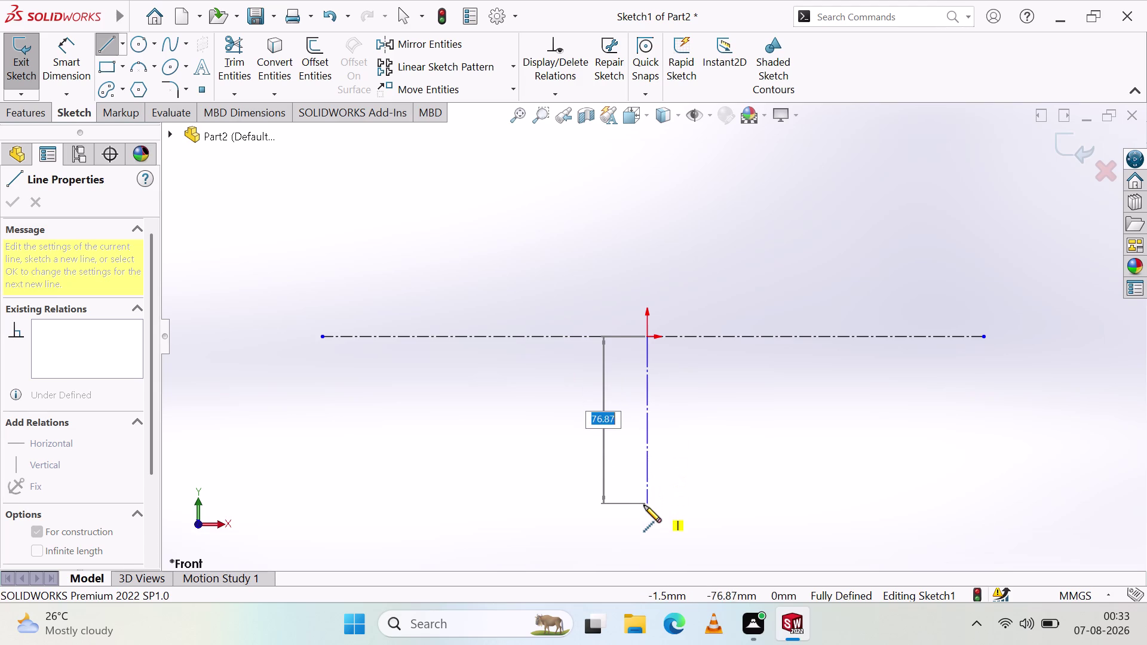
Finish the short downward centerline, then delete it.
click(644, 506)
key(Escape)
click(572, 436)
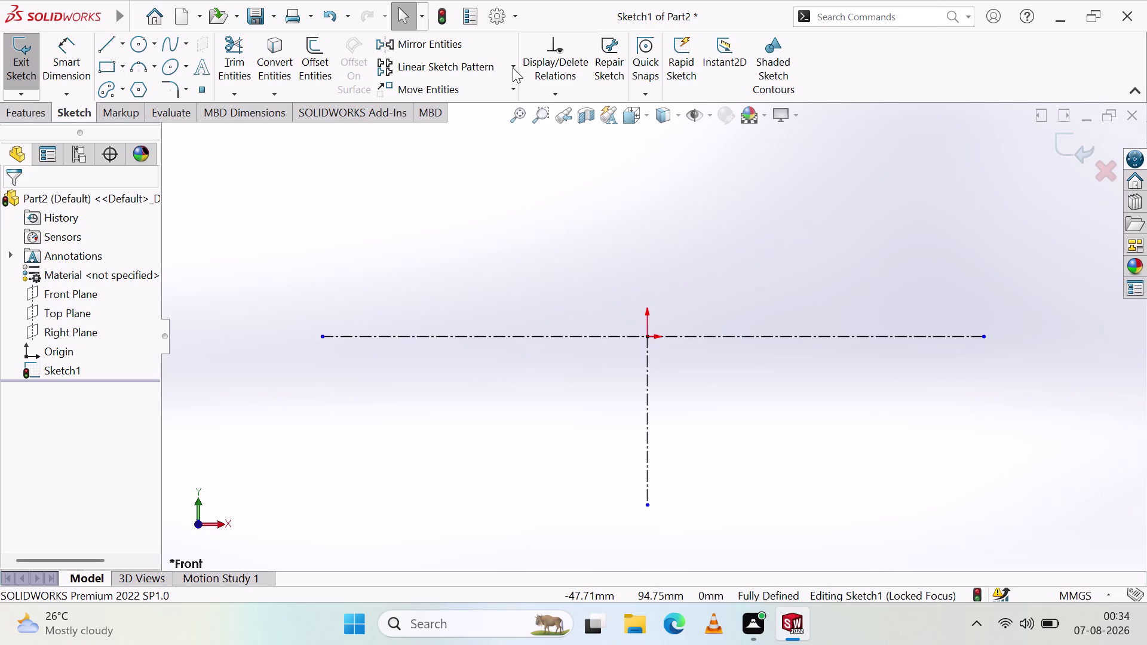
click(647, 370)
key(Delete)
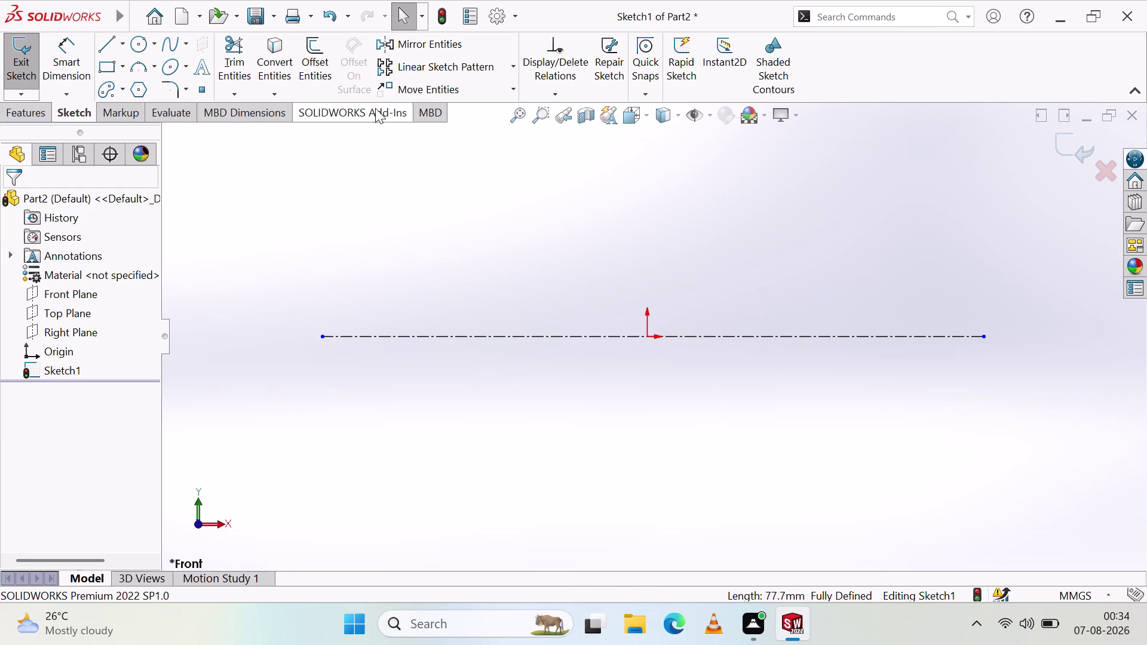
Draw a vertical centerline running from well above to well below the origin.
click(124, 48)
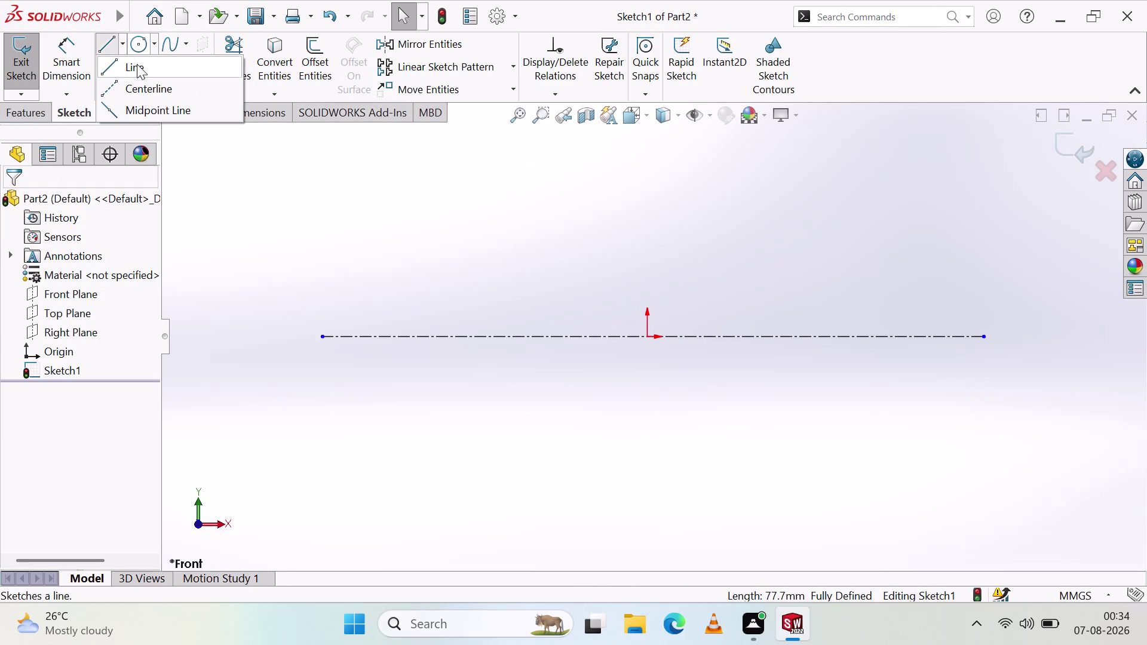
click(150, 83)
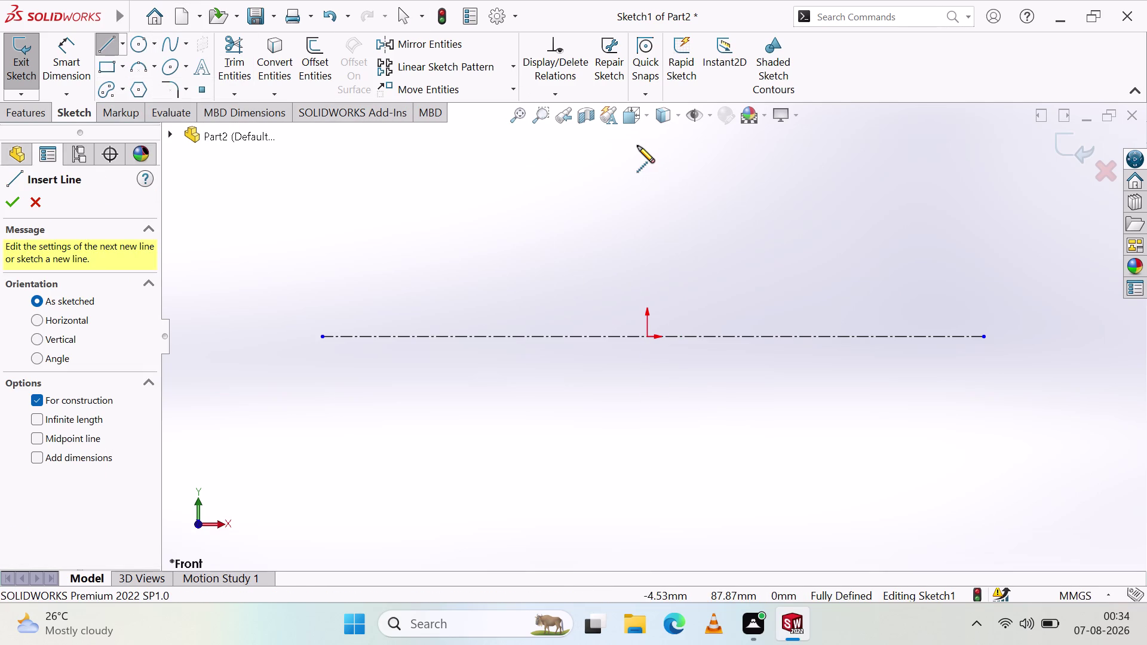
click(648, 141)
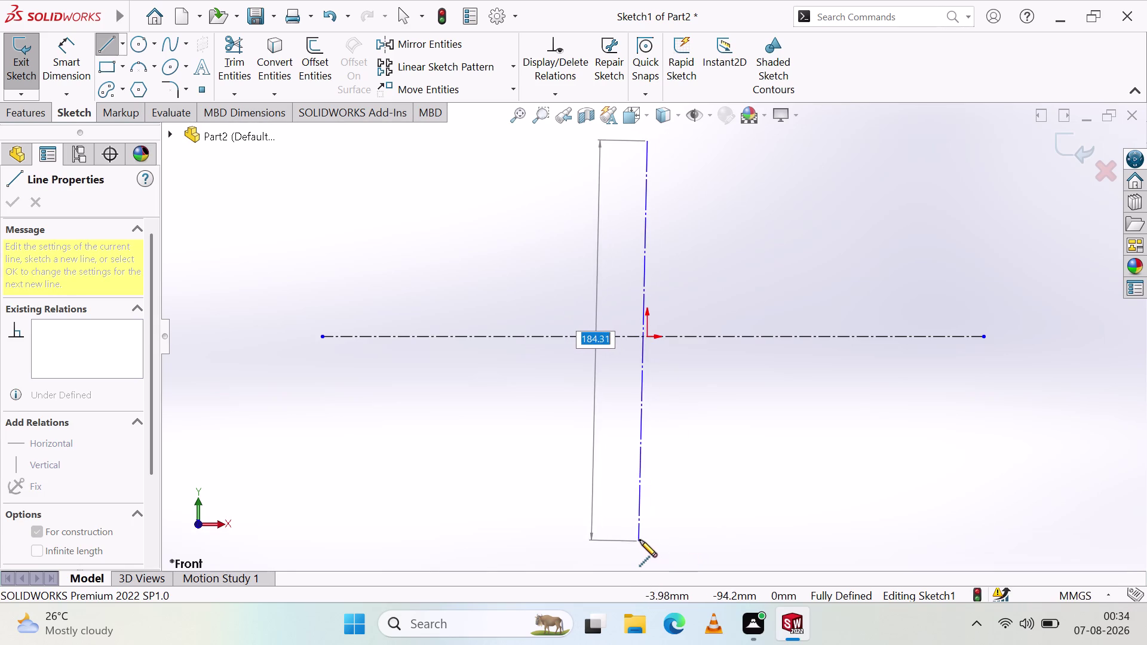
click(651, 537)
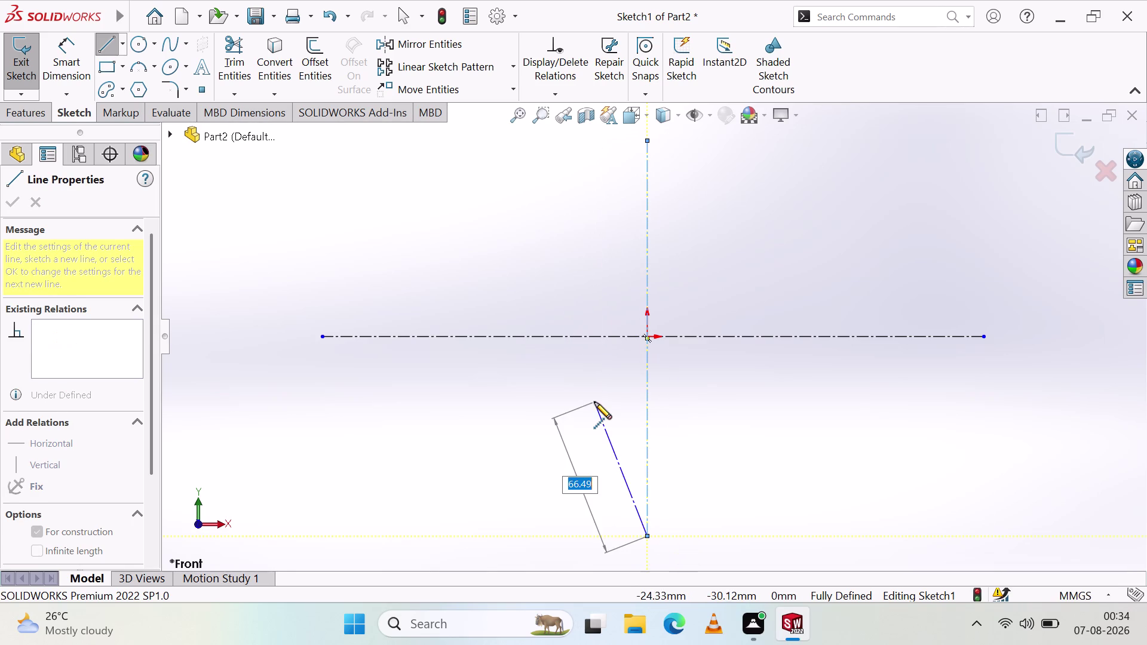
key(Escape)
click(595, 400)
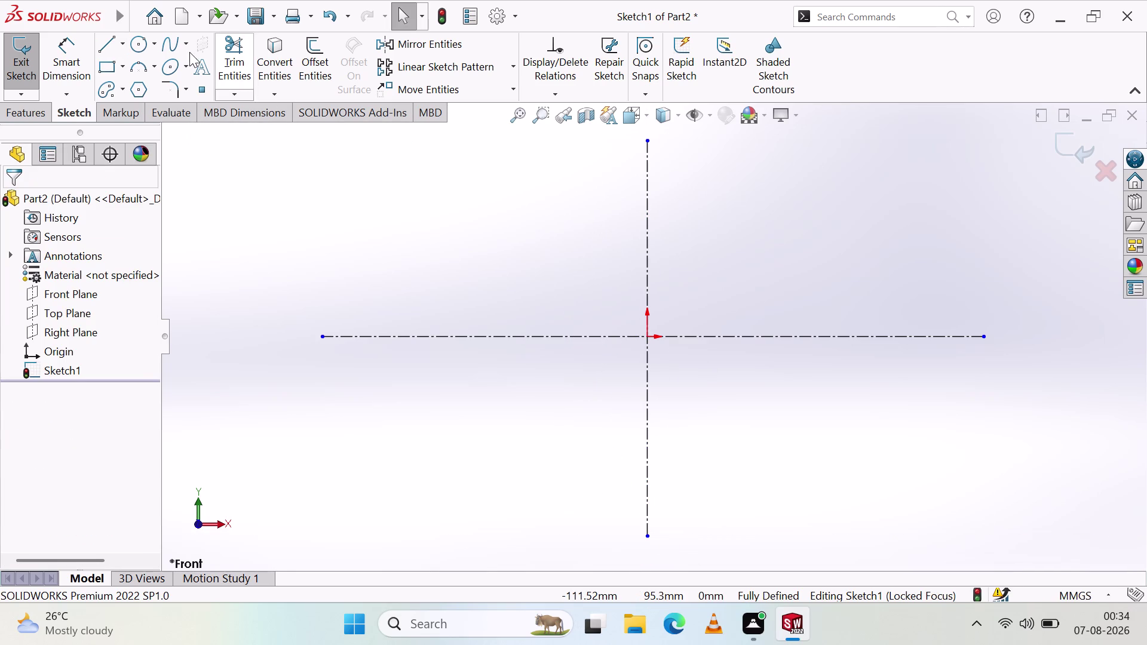
click(137, 42)
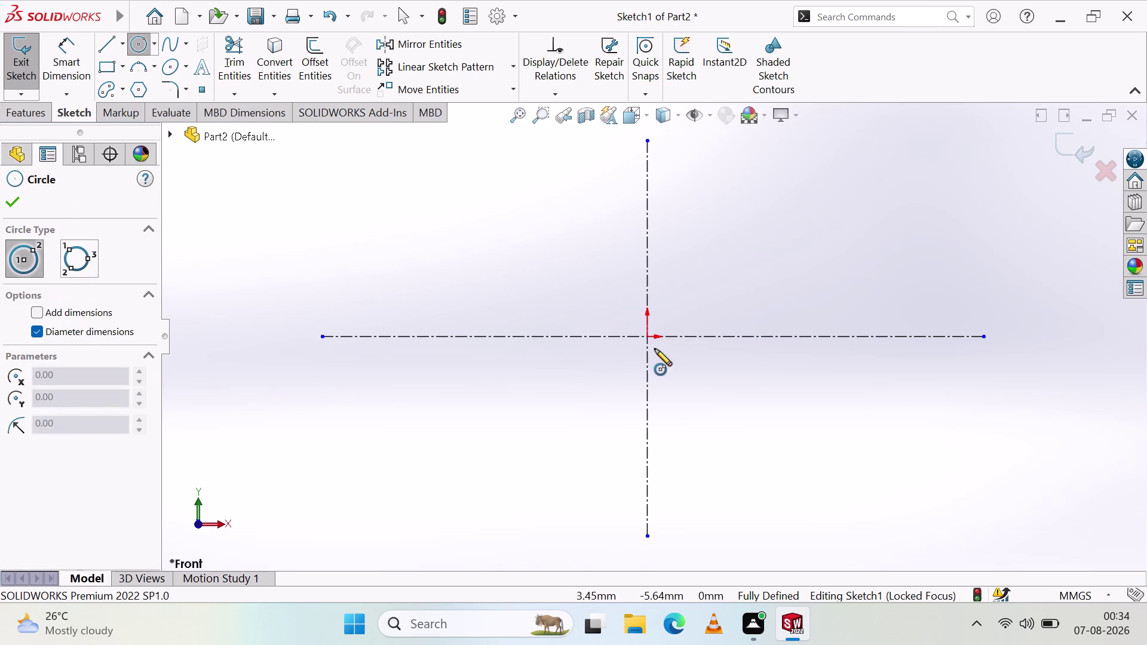
Draw a circle centred on the origin.
click(647, 337)
click(693, 276)
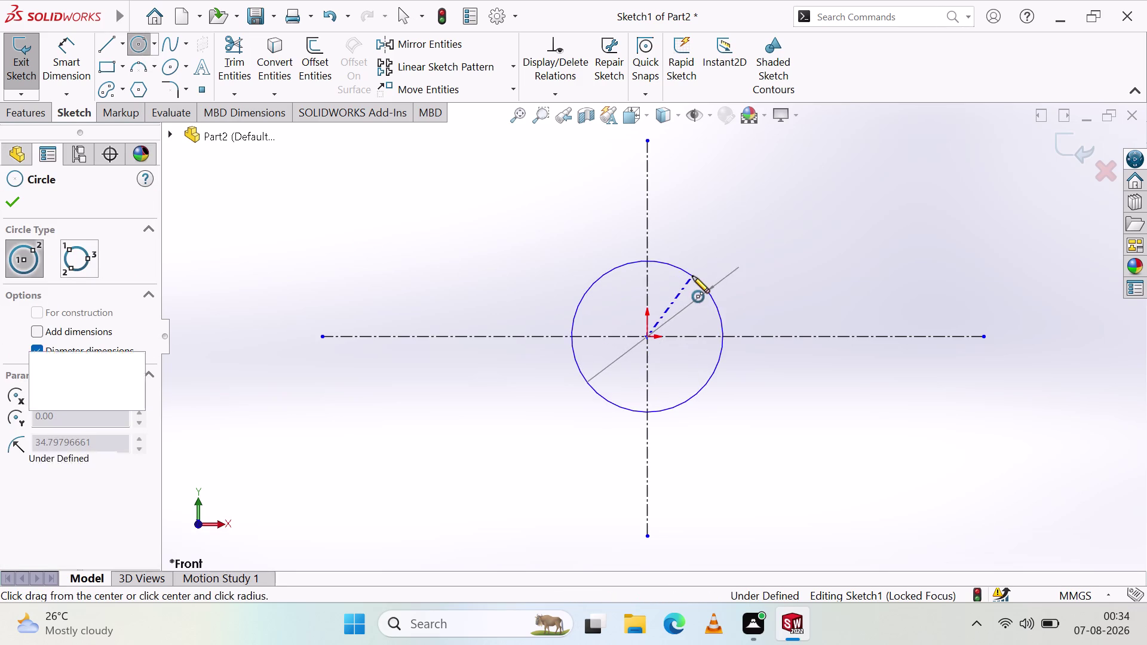
click(312, 260)
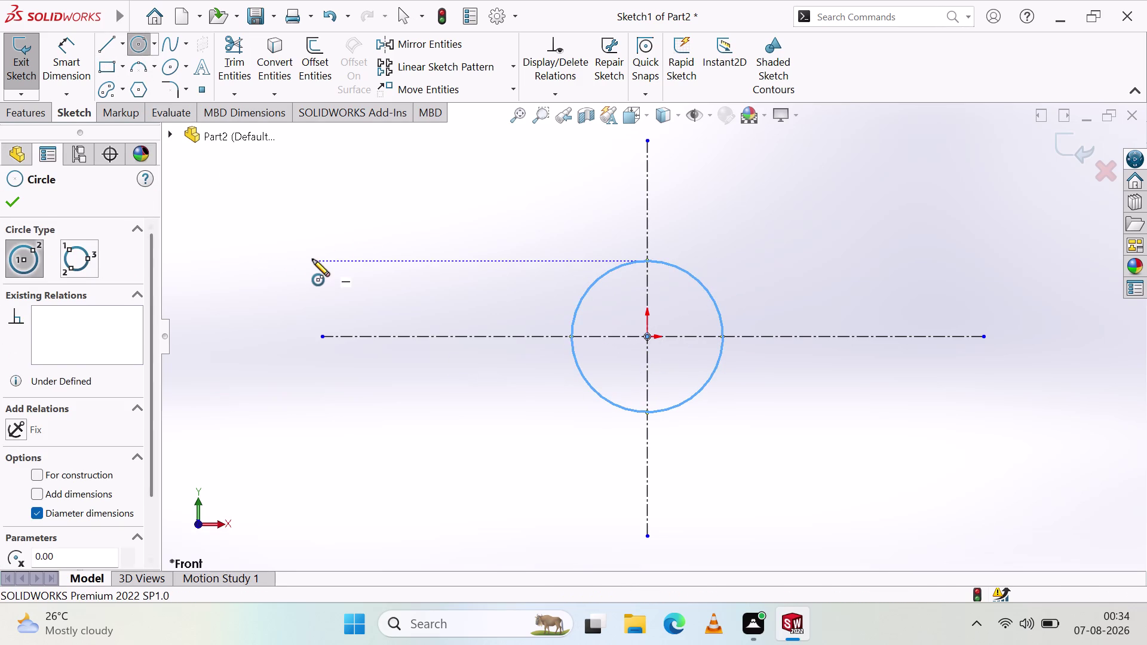
key(Escape)
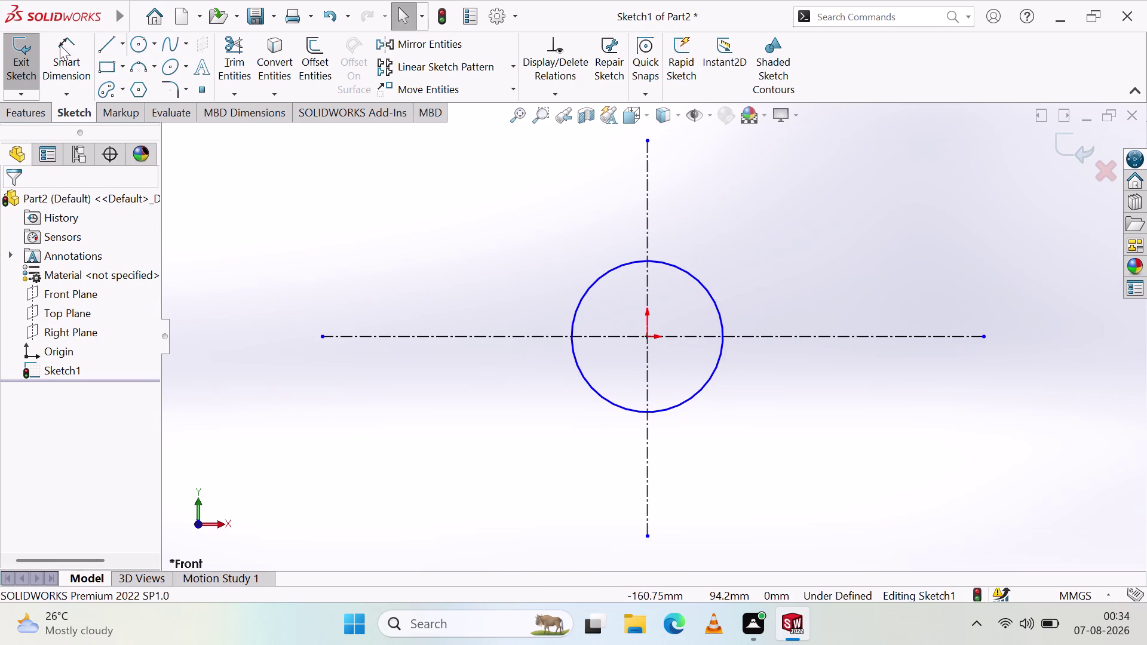
Dimension the circle to Ø74 and place the dimension to its right.
click(62, 55)
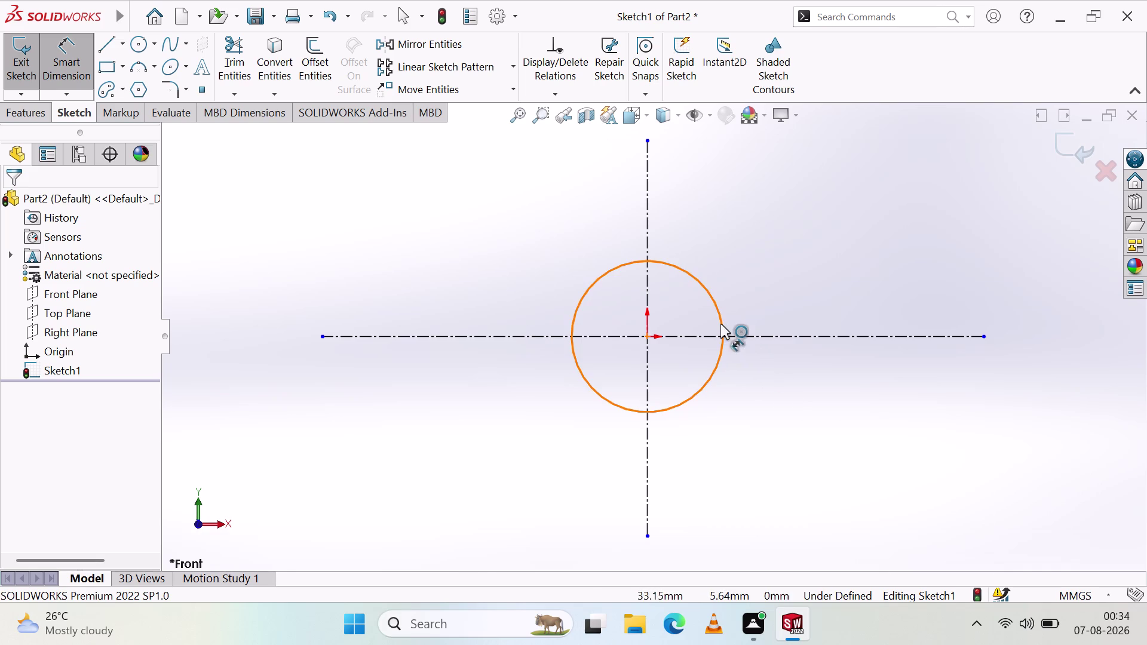
click(721, 323)
click(846, 341)
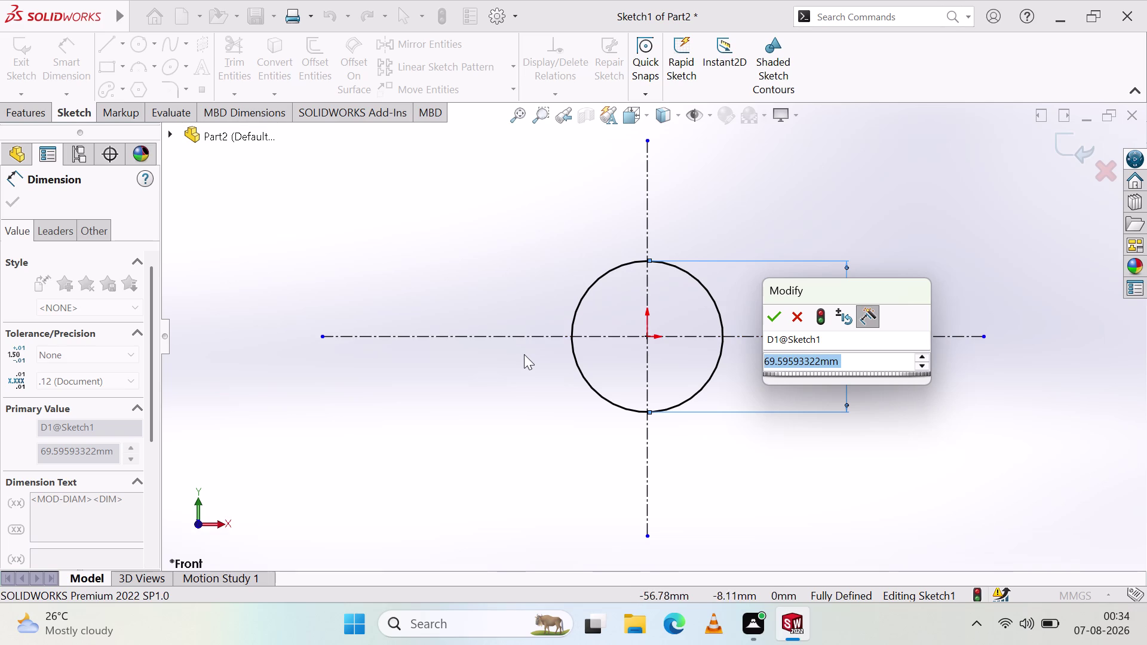
text(74)
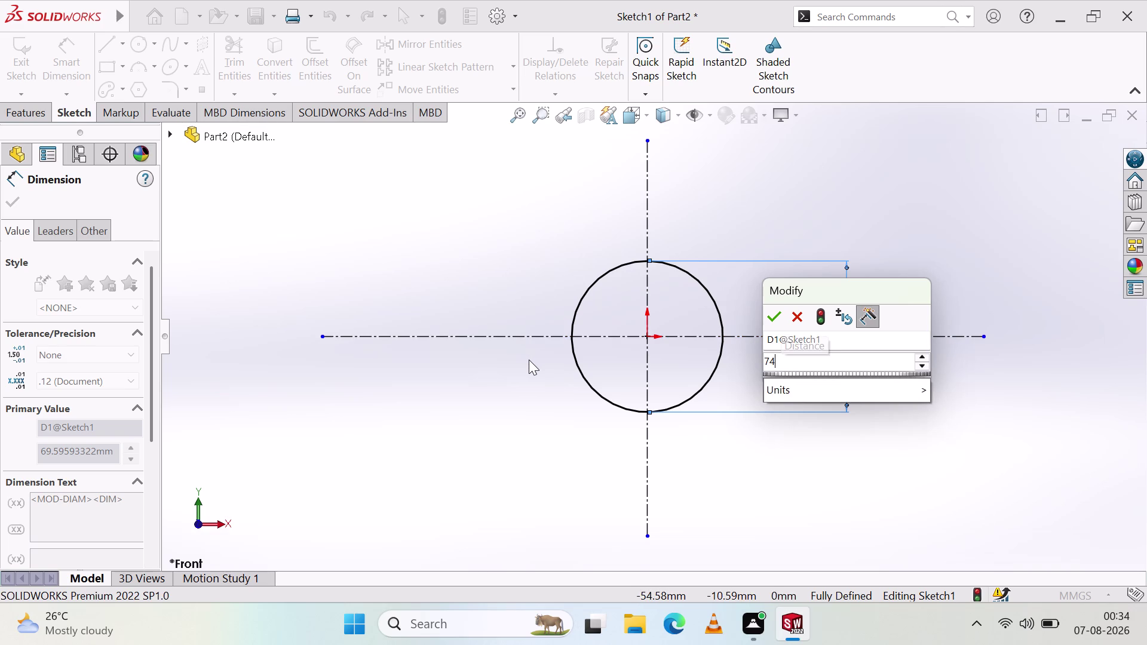
click(780, 317)
click(768, 447)
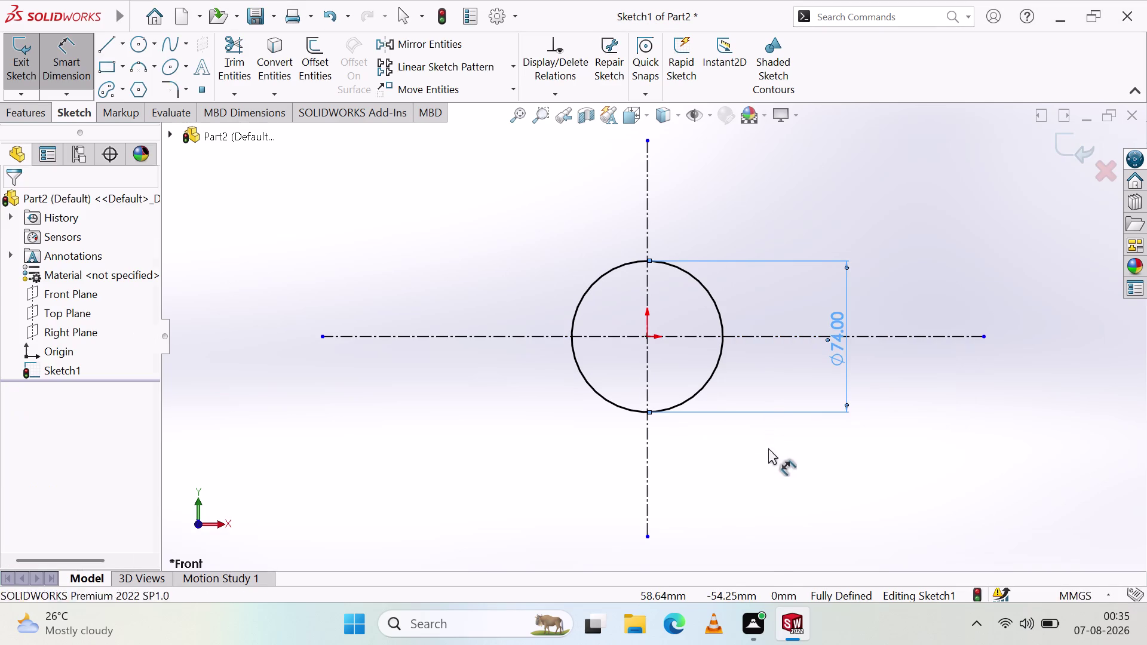
drag(842, 343, 842, 370)
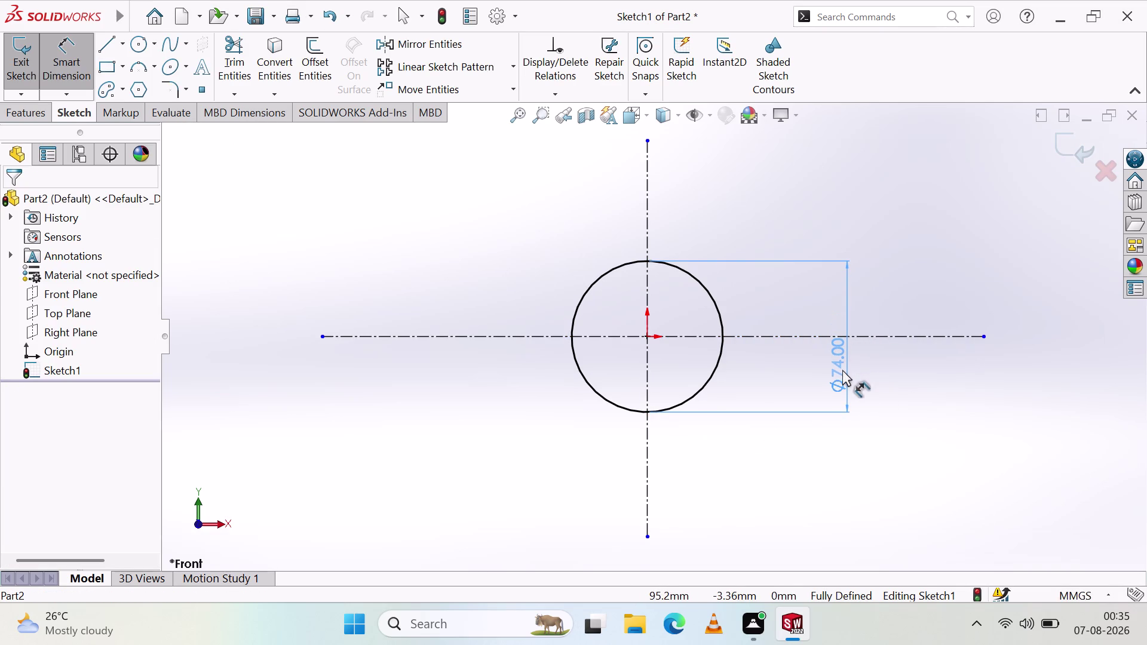
drag(842, 370, 842, 377)
click(882, 431)
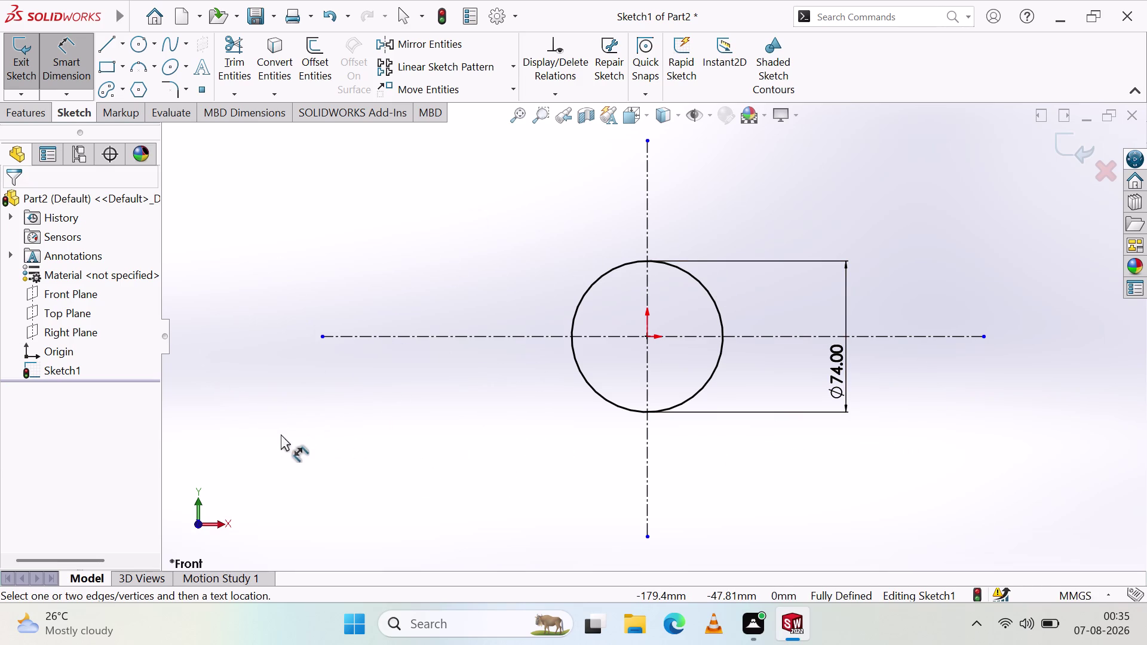
Draw an outer circle centred on the origin, replacing a misplaced first attempt.
click(145, 46)
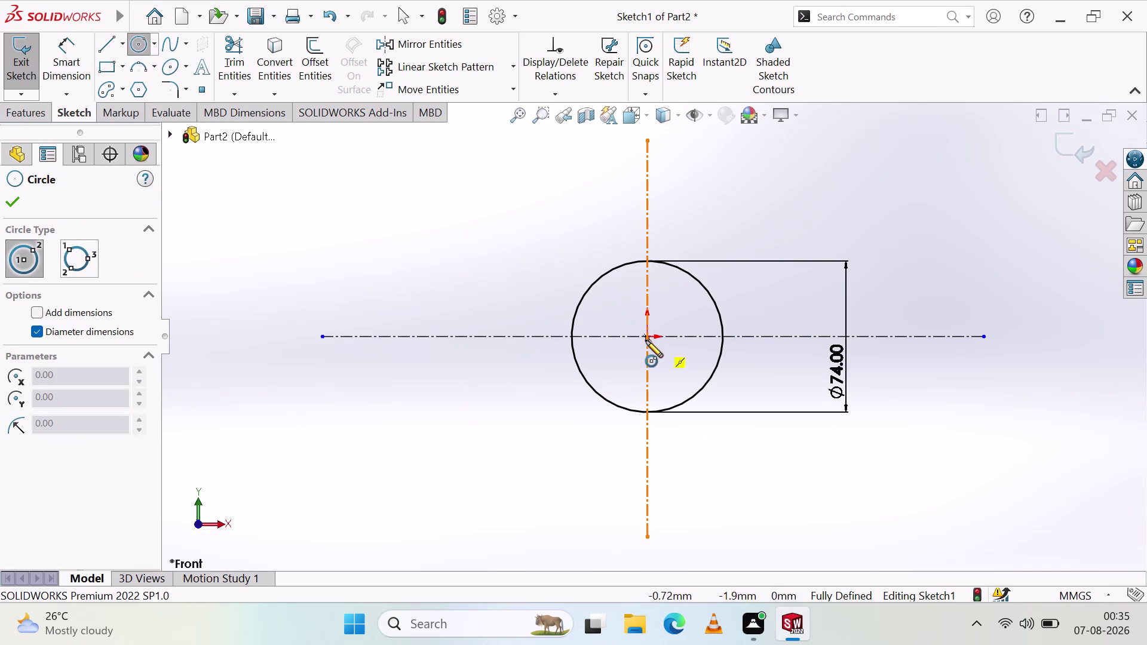
click(646, 337)
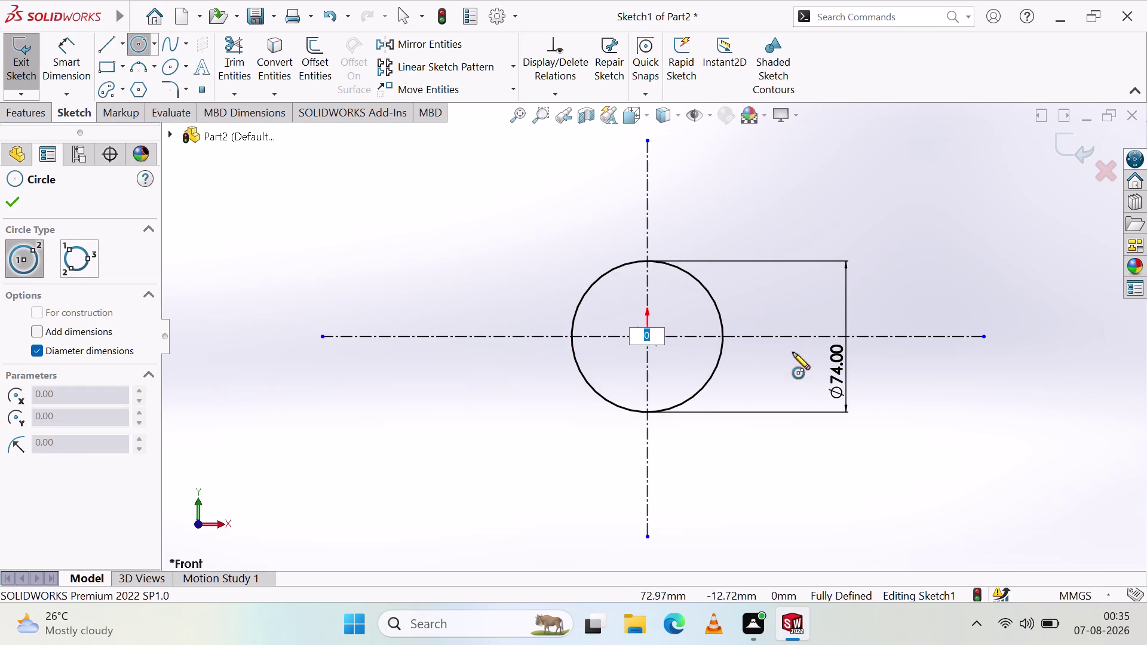
click(774, 322)
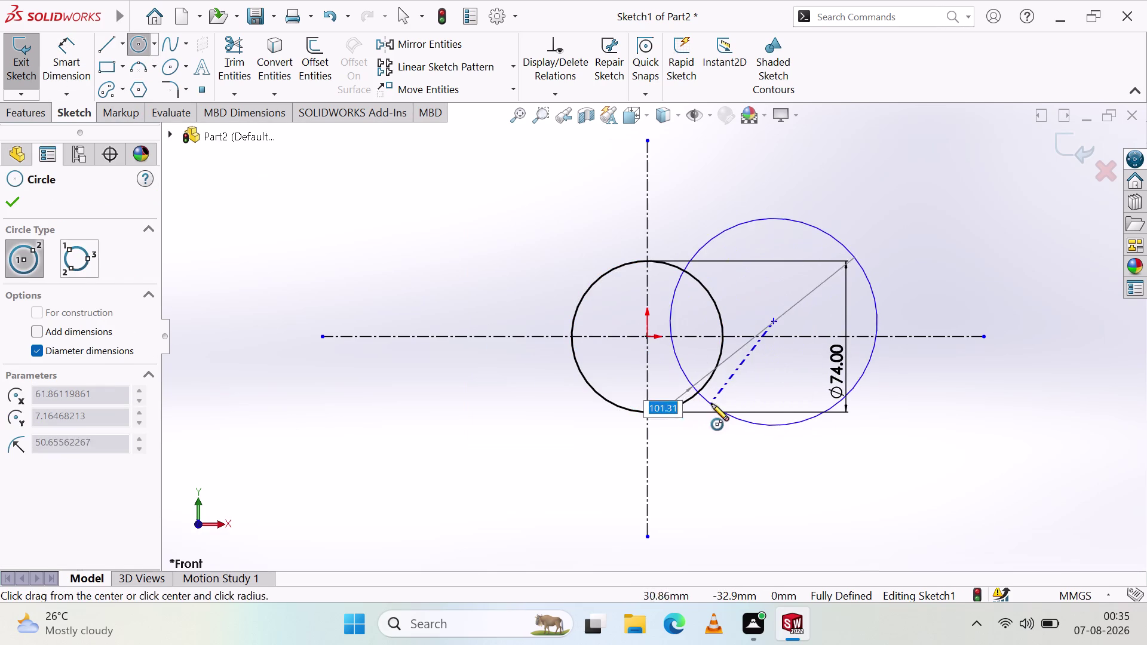
key(Escape)
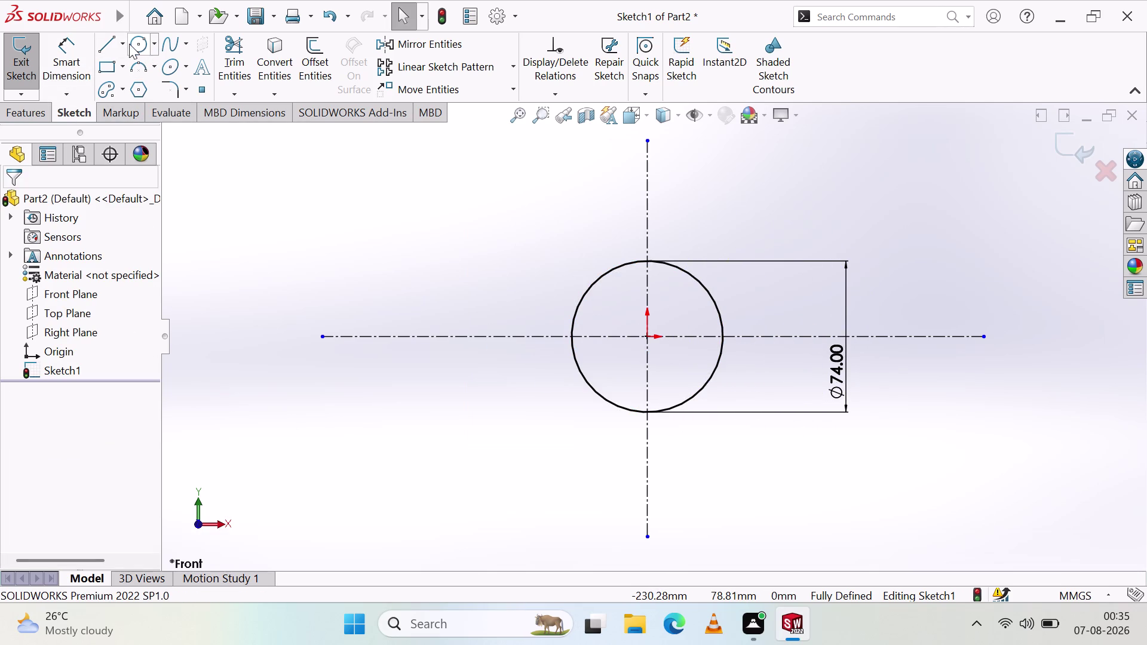
click(129, 43)
click(648, 339)
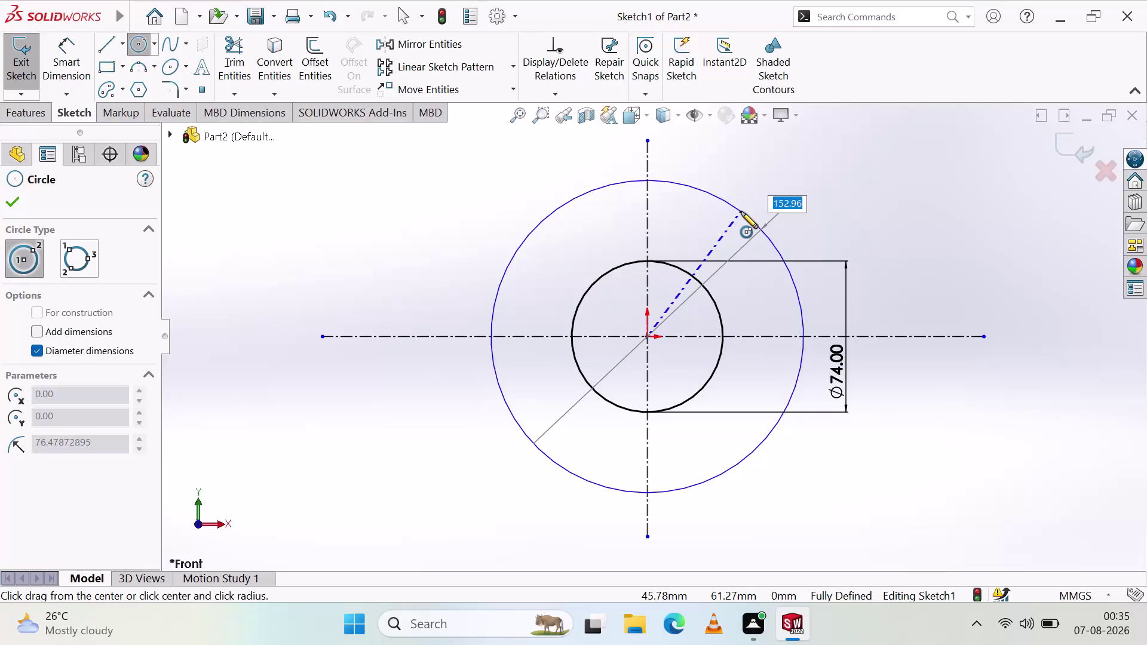
click(710, 232)
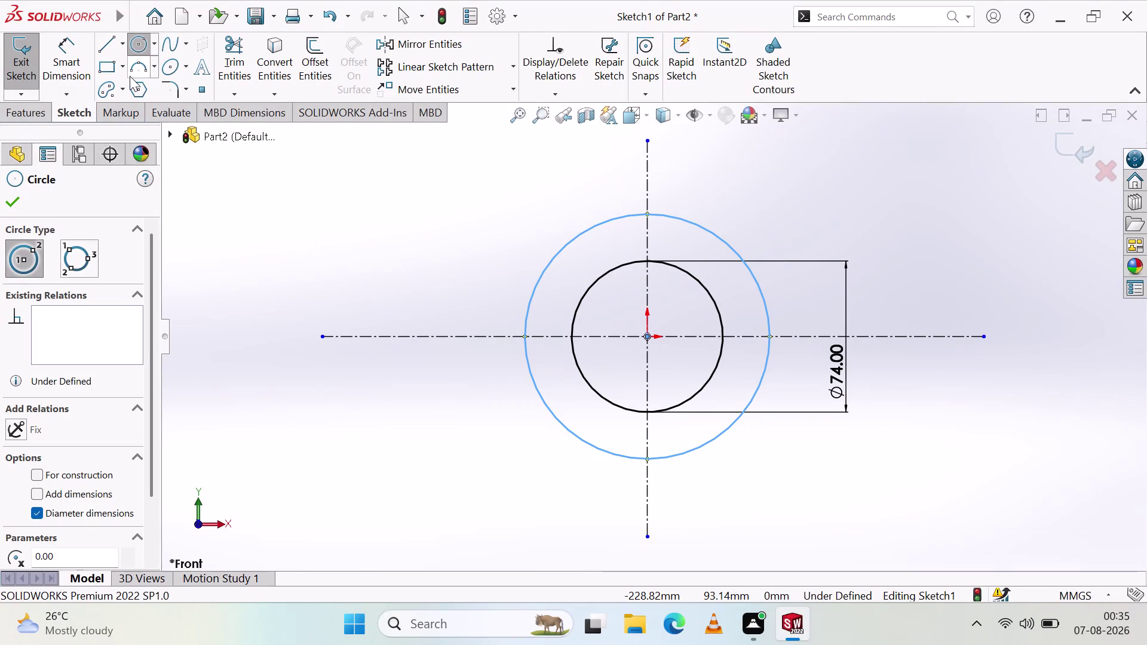
Dimension the outer circle to Ø94 and move its dimension above the circles.
click(69, 71)
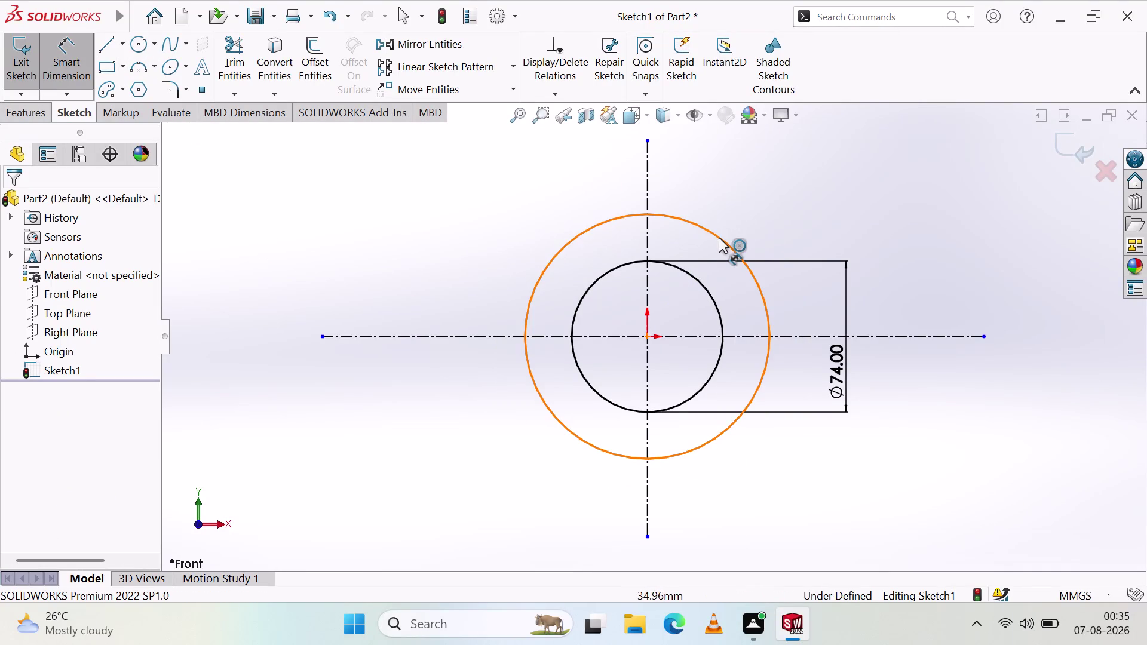
click(719, 238)
click(807, 216)
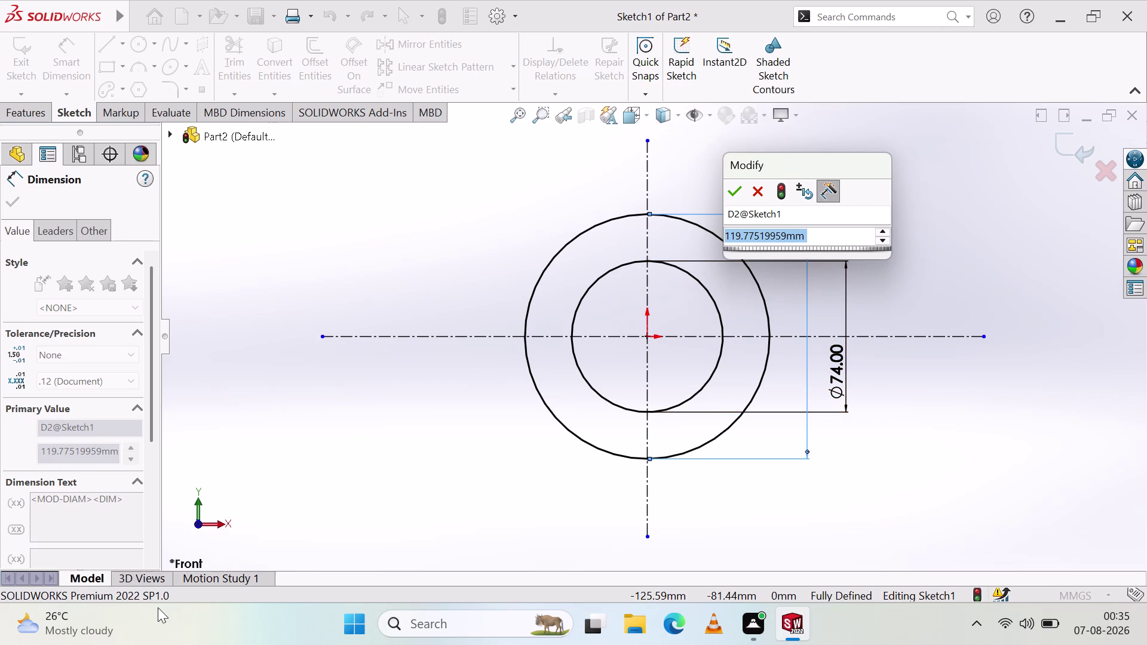
key(9)
key(4)
key(Return)
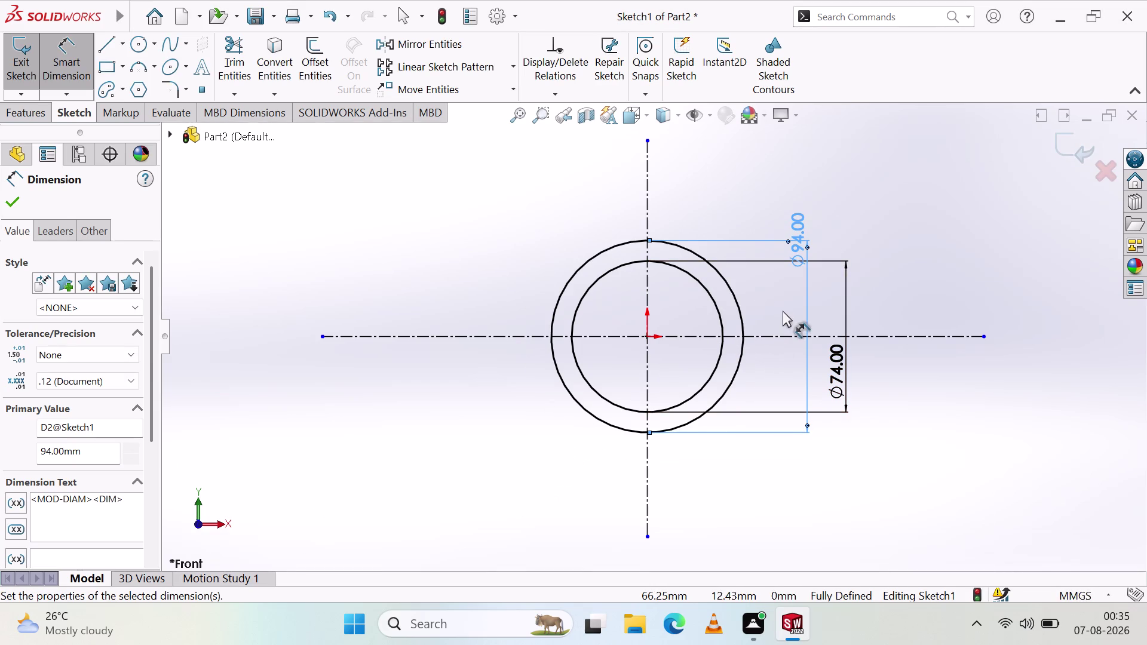
click(782, 310)
drag(797, 238, 805, 199)
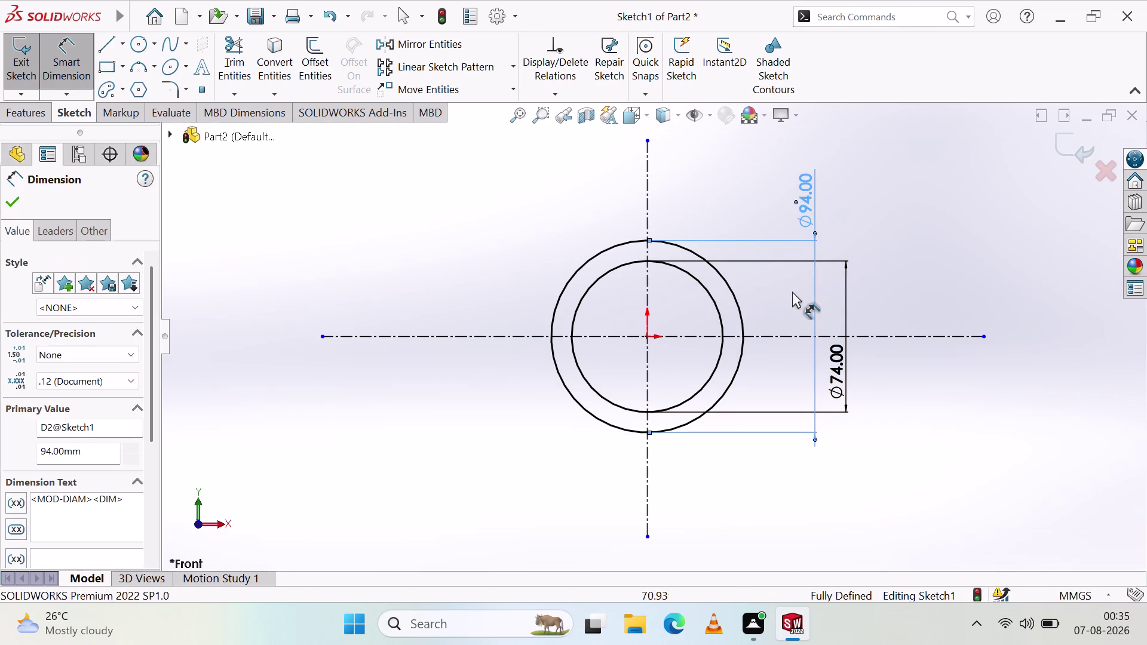
click(792, 292)
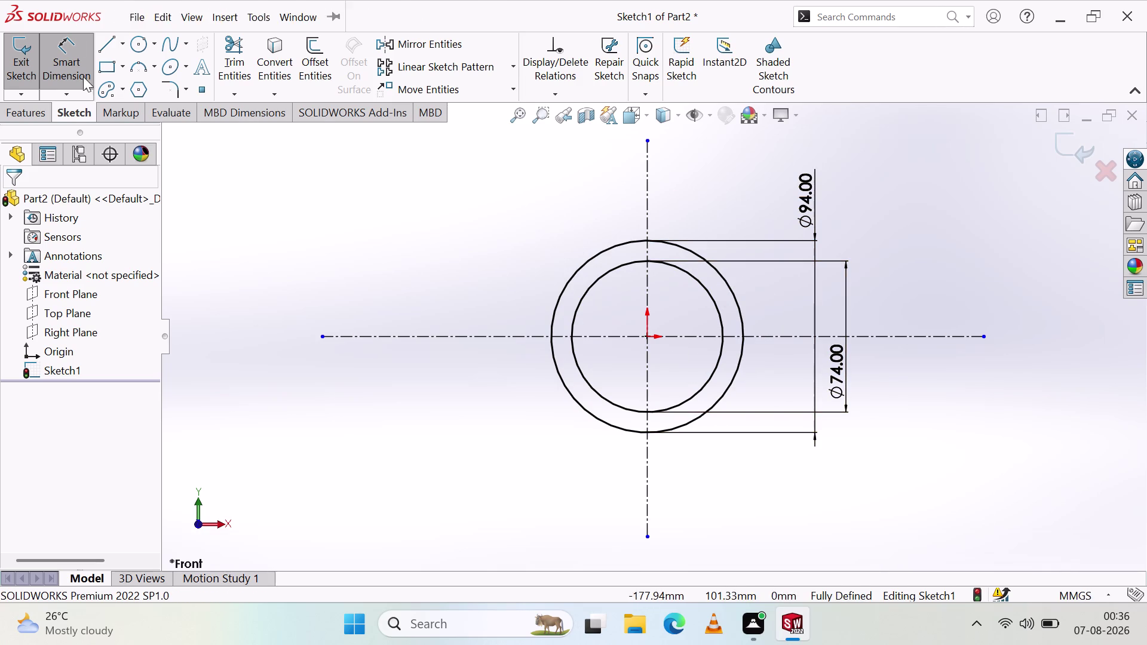
Draw a small circle centred on the origin inside the Ø74 circle.
click(134, 51)
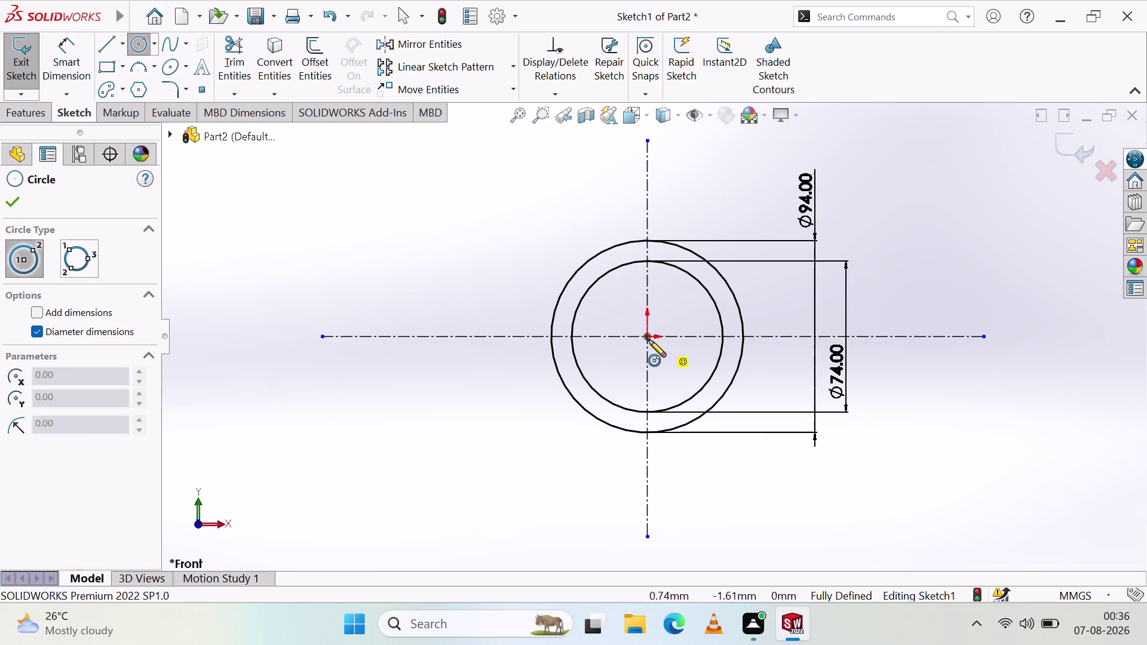
click(649, 340)
click(670, 361)
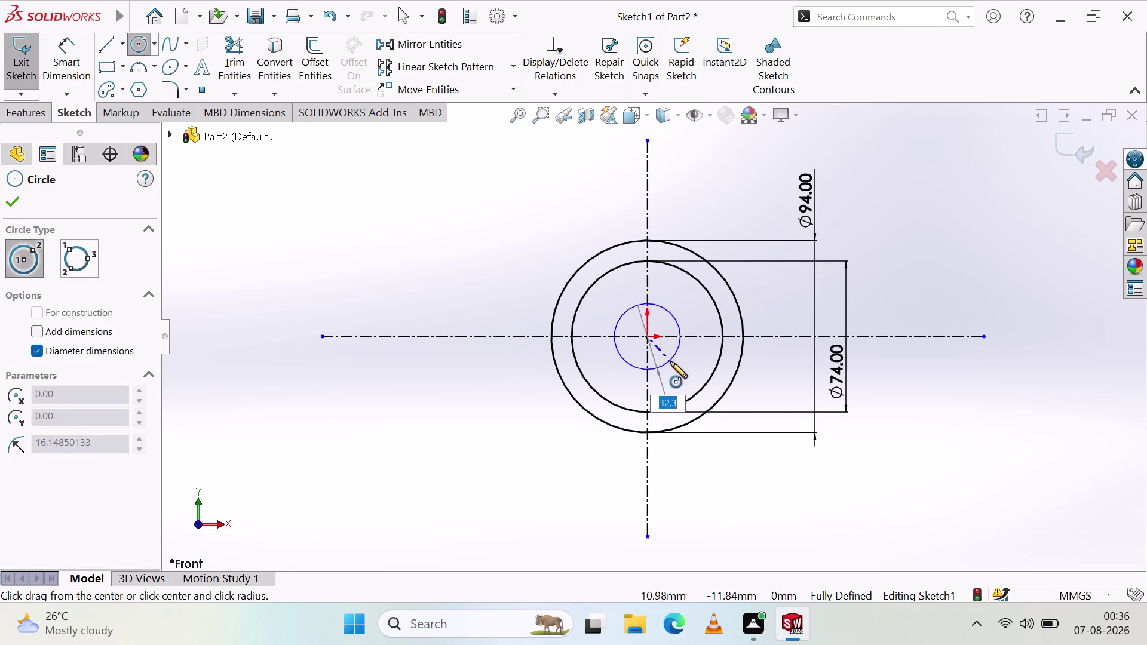
click(15, 193)
click(73, 72)
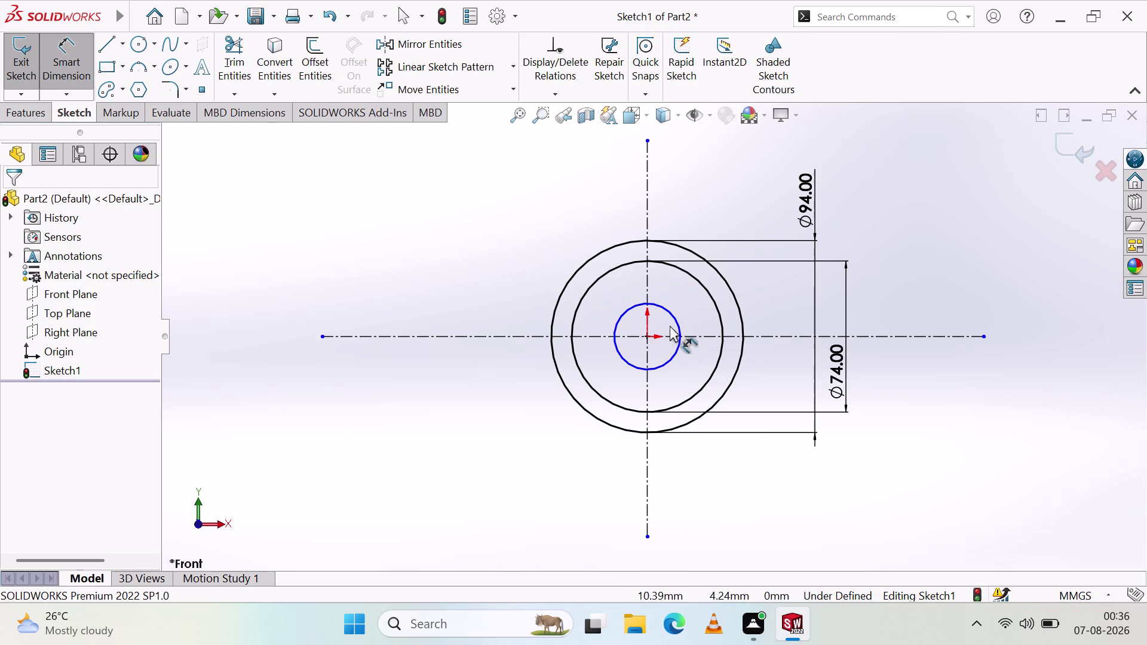
Dimension the inner circle to Ø54 beside the circles, then mark Ø74 as construction.
click(676, 323)
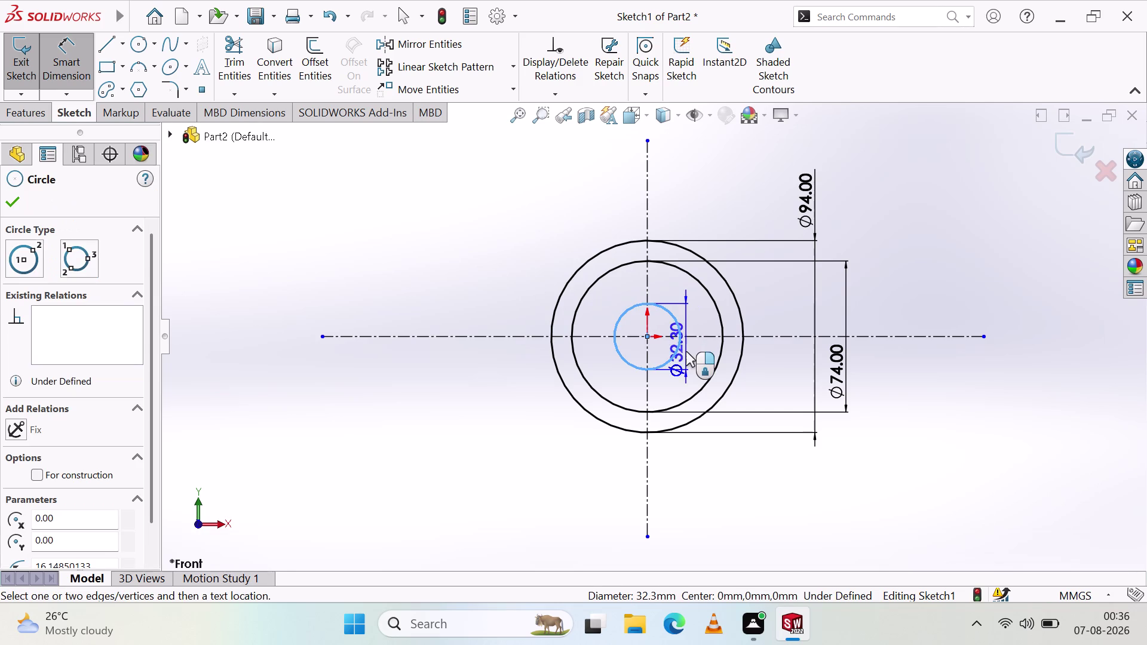
click(701, 361)
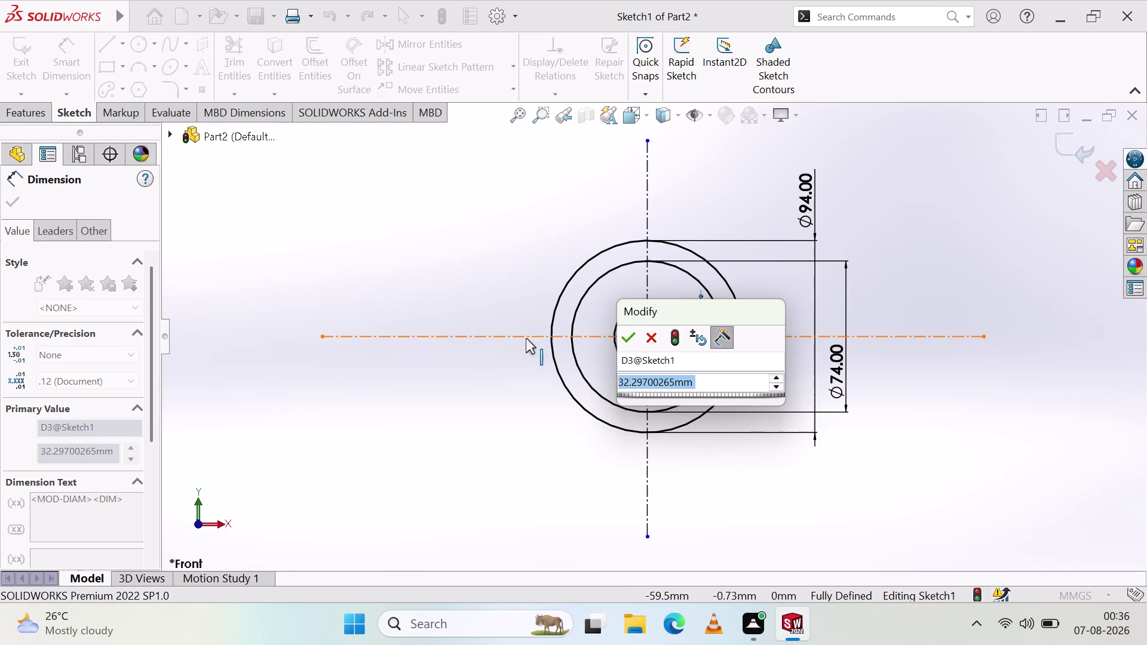
key(5)
key(4)
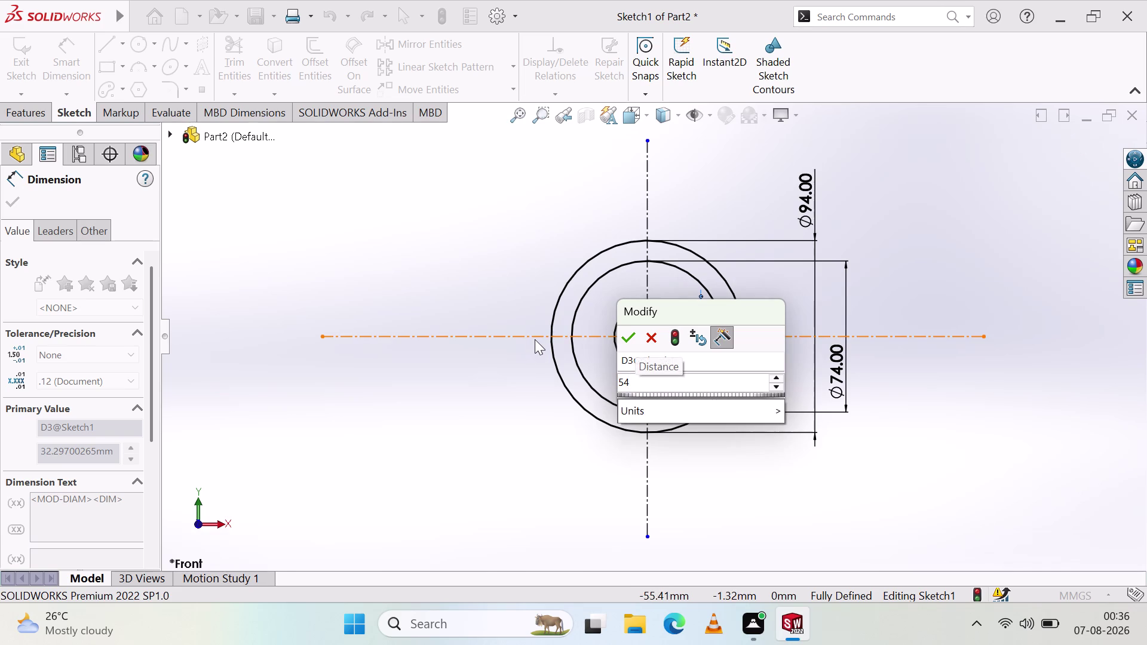
key(Return)
click(482, 390)
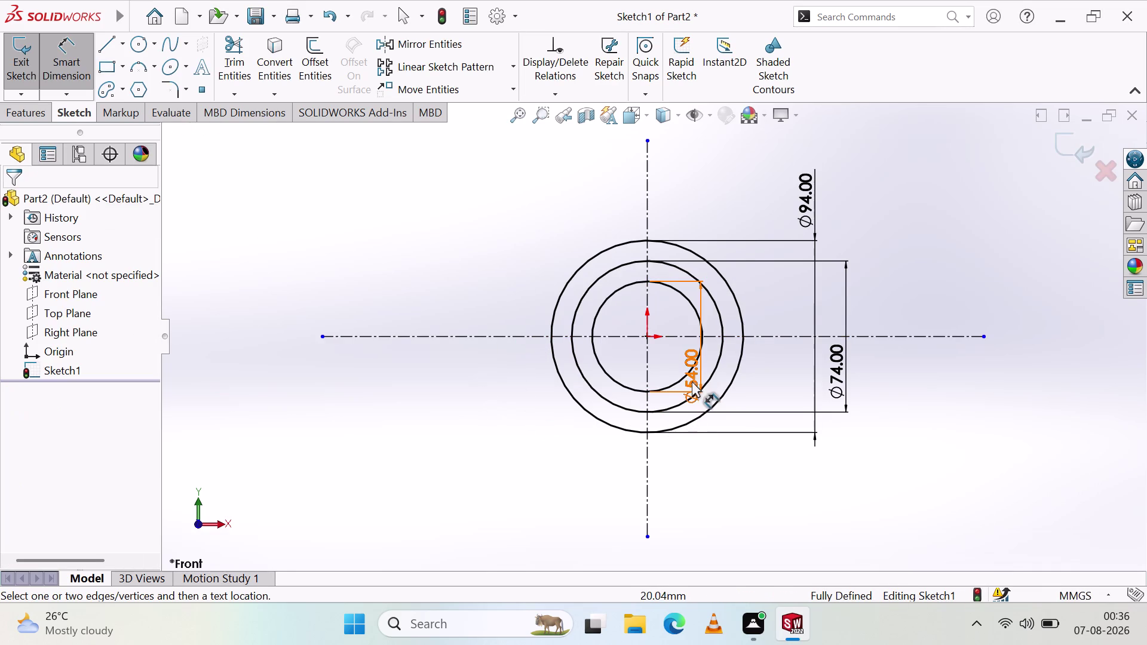
drag(692, 380, 763, 376)
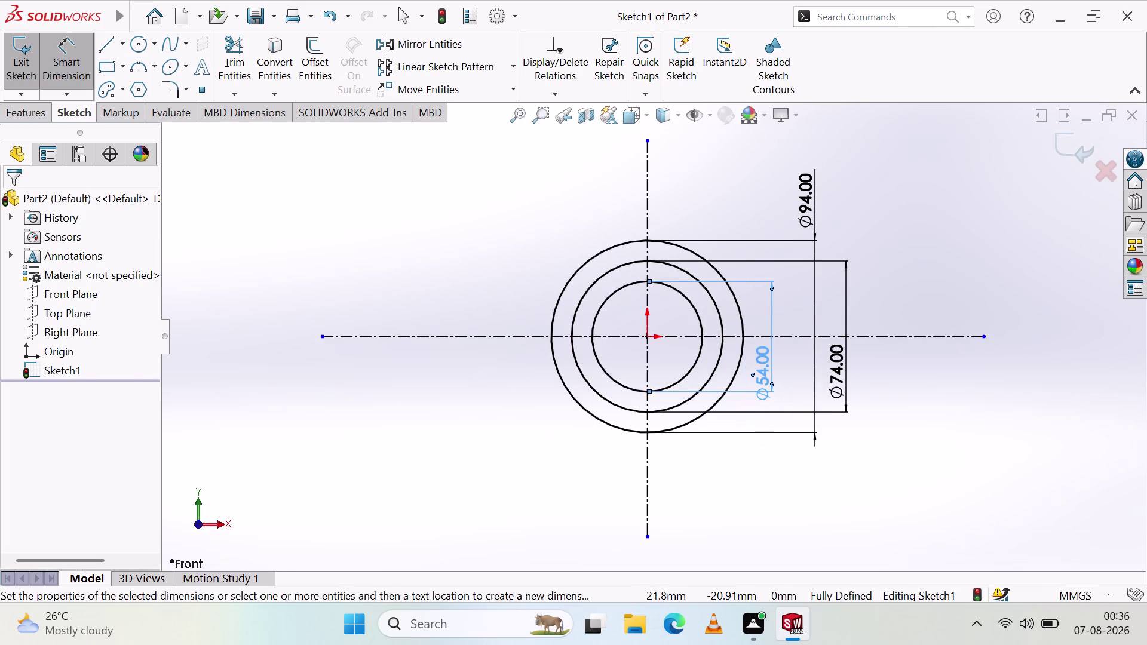
click(740, 461)
key(Escape)
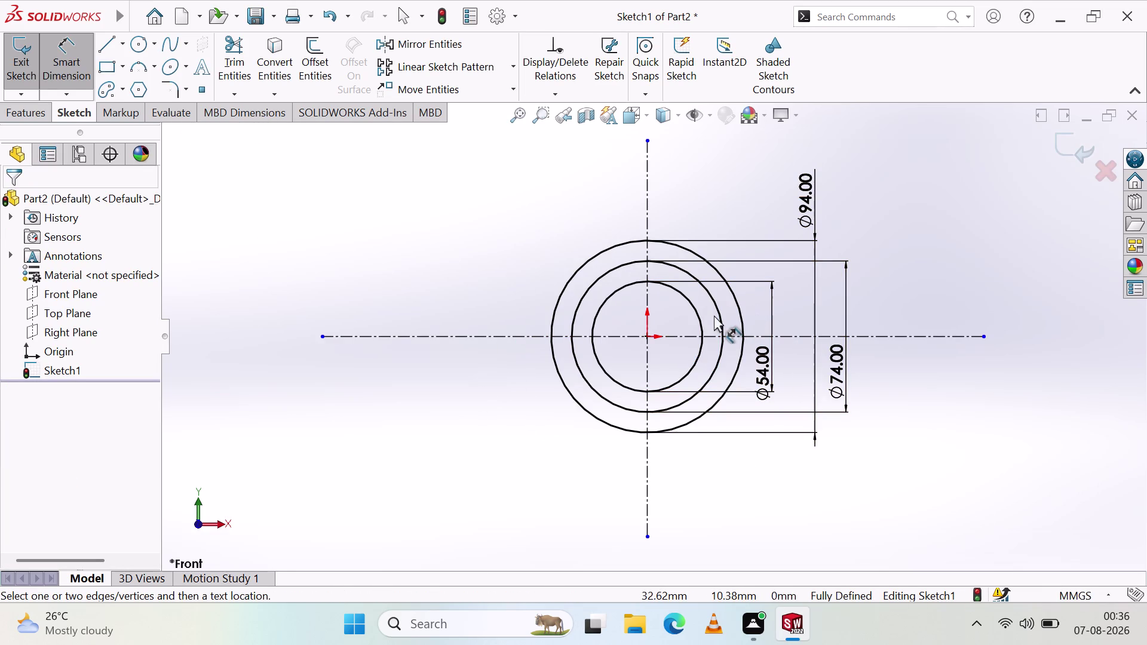
click(720, 321)
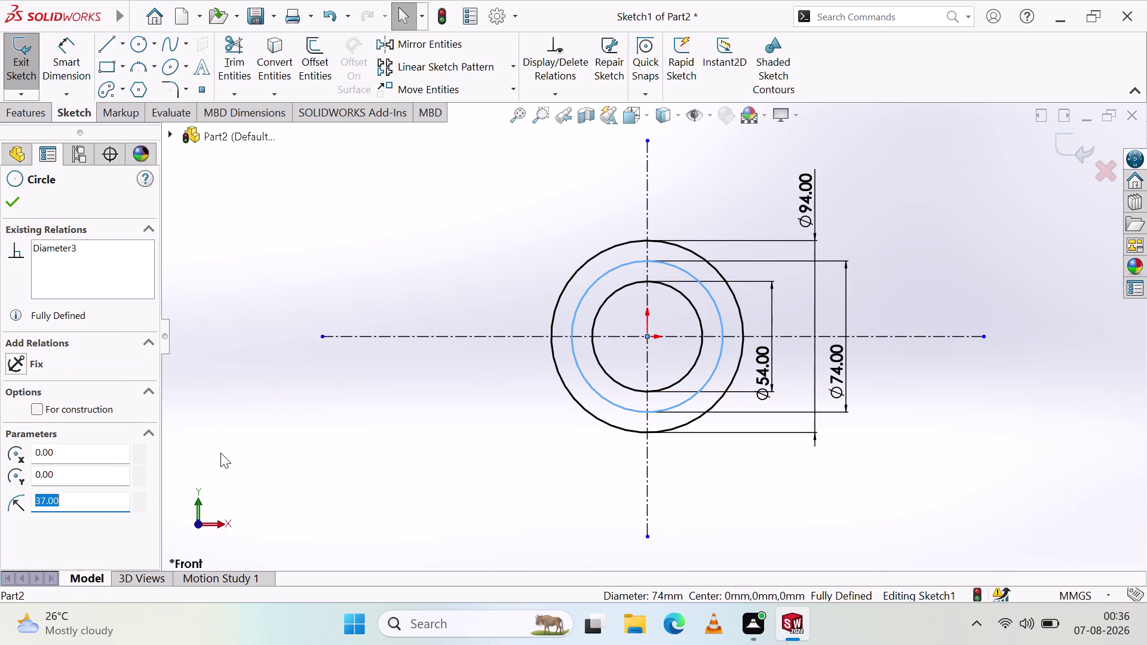
click(37, 408)
Confirm the Ø74 circle as construction and drag the vertical centerline's lower end further down.
click(250, 441)
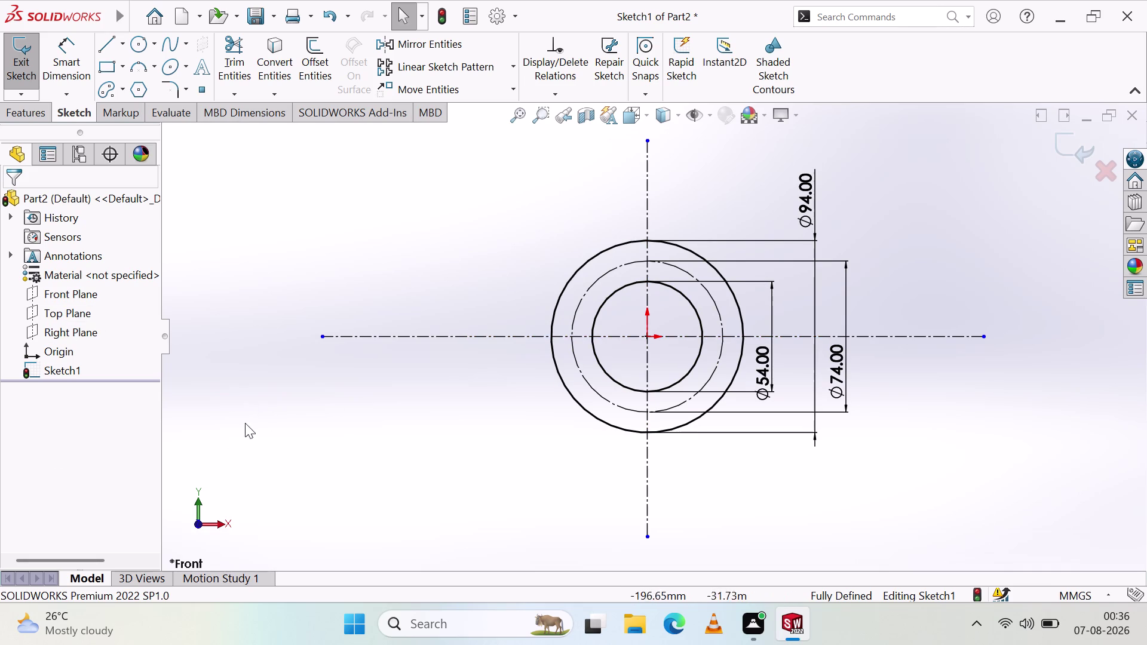
scroll(up, 3)
scroll(down, 3)
scroll(up, 3)
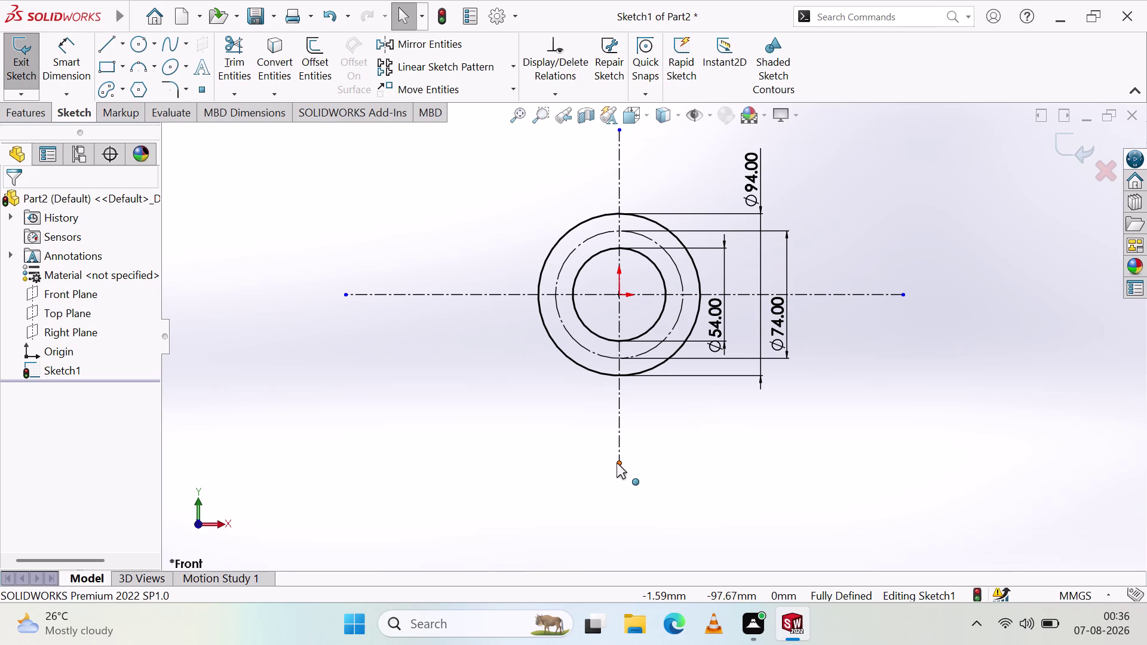
drag(616, 463, 634, 525)
click(686, 418)
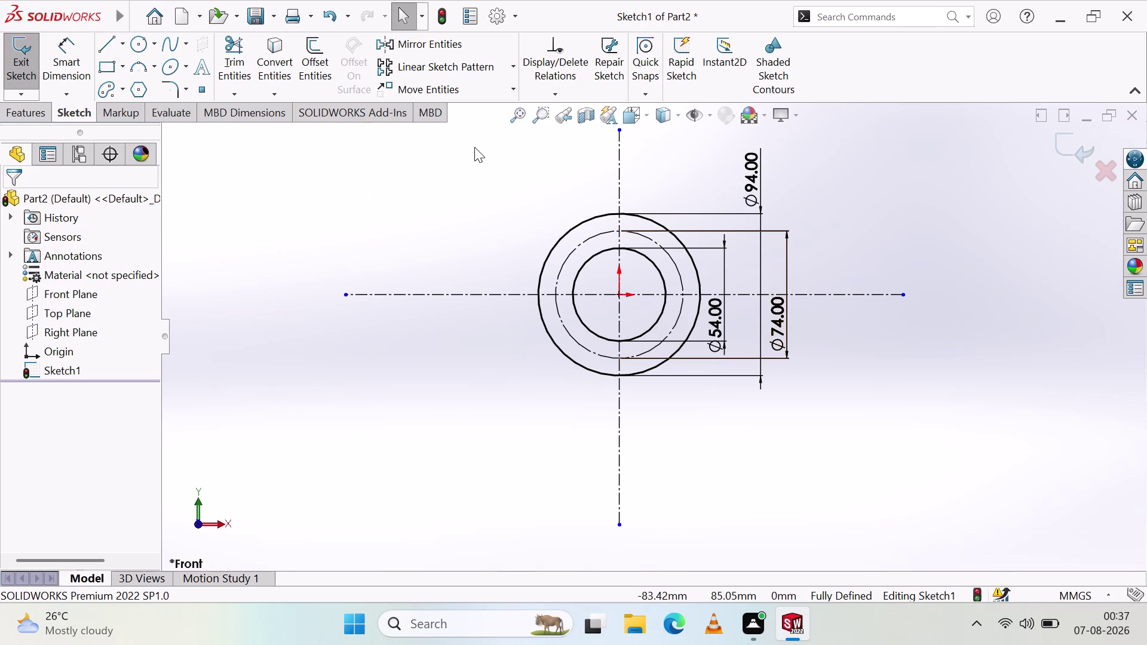
Rearrange the Ø74, Ø94 and Ø54 dimensions into a neat row at the upper right.
drag(773, 329, 867, 190)
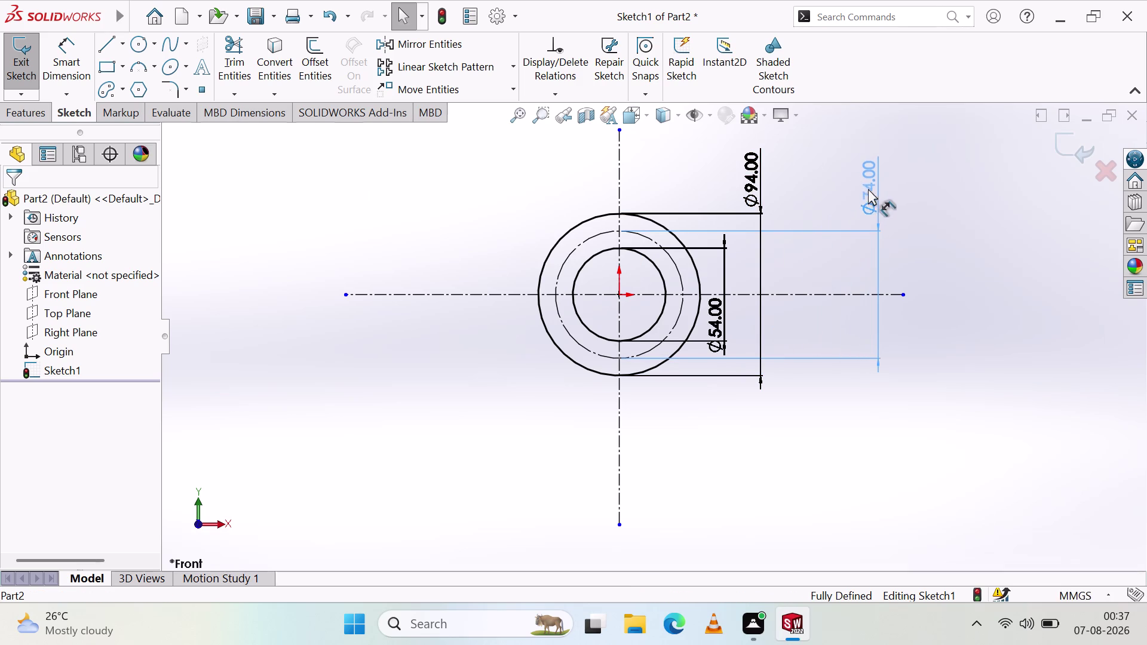
drag(867, 190, 870, 188)
drag(757, 174, 811, 184)
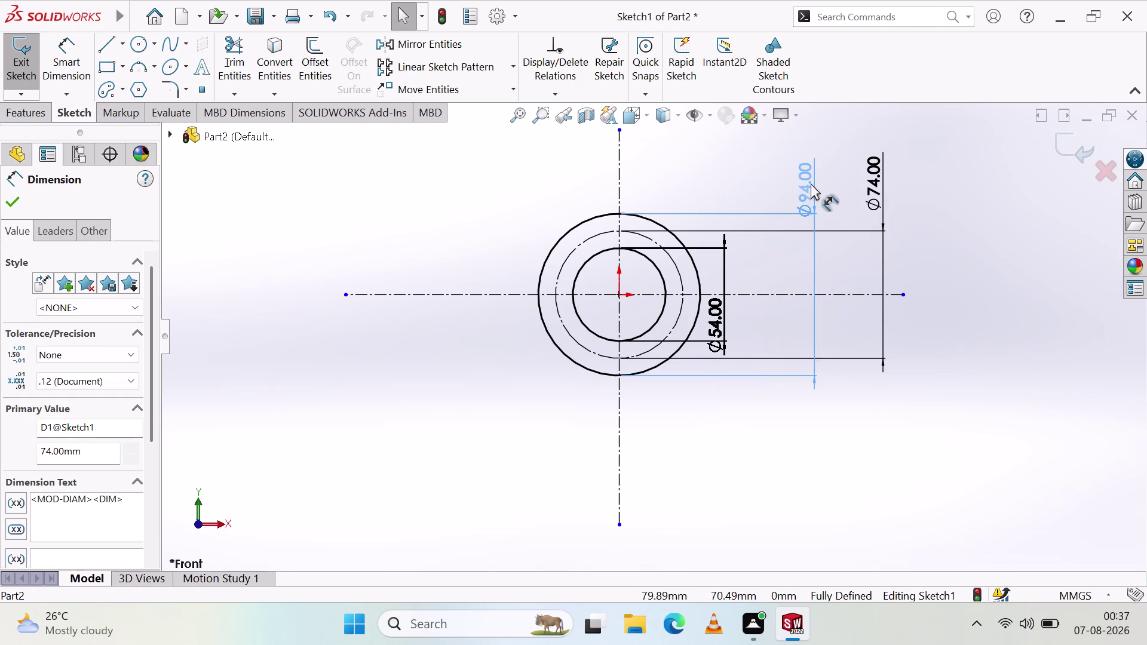
drag(811, 184, 818, 175)
drag(715, 323, 739, 263)
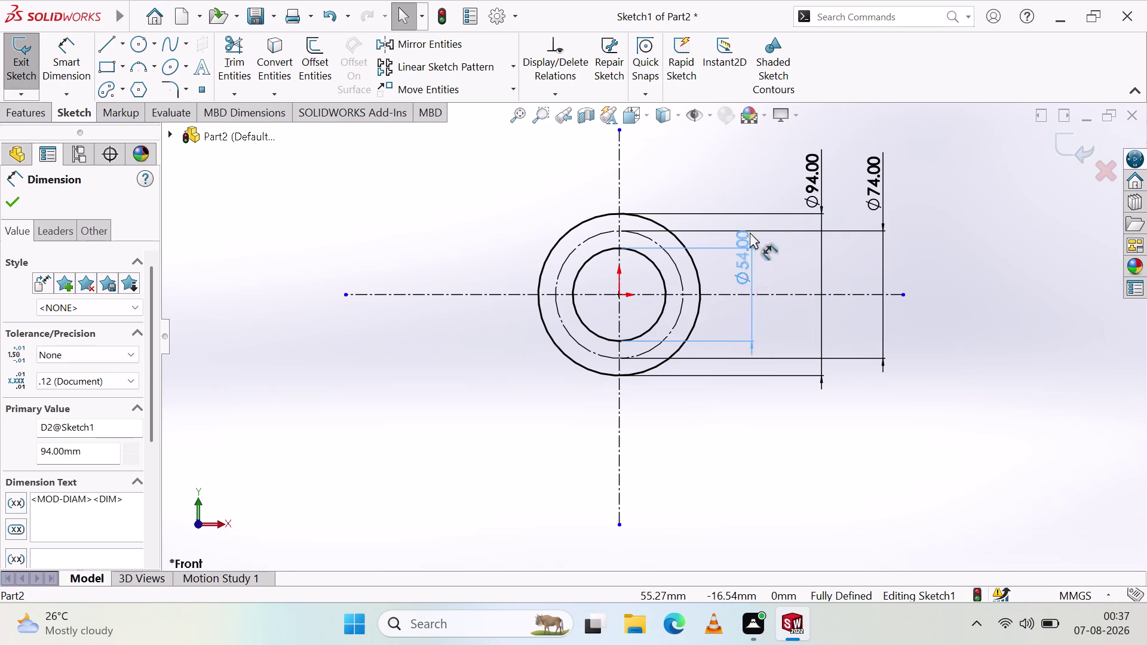
drag(739, 263, 767, 167)
click(741, 277)
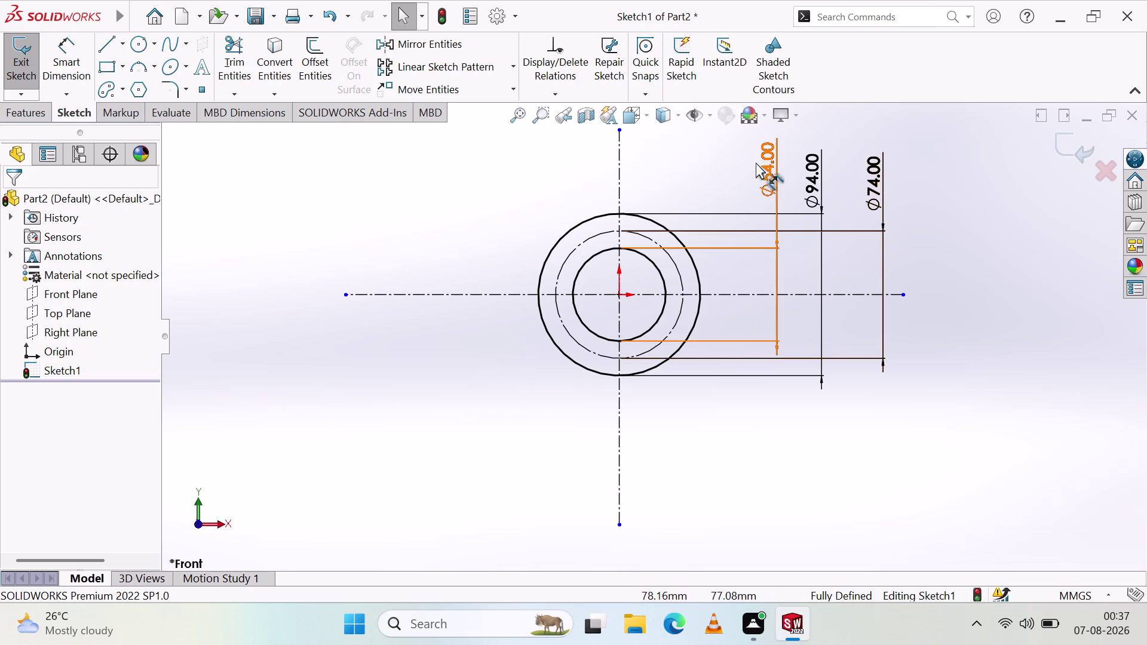
Change the Ø54 centre-hole dimension to 27 mm and exit the sketch.
double_click(768, 182)
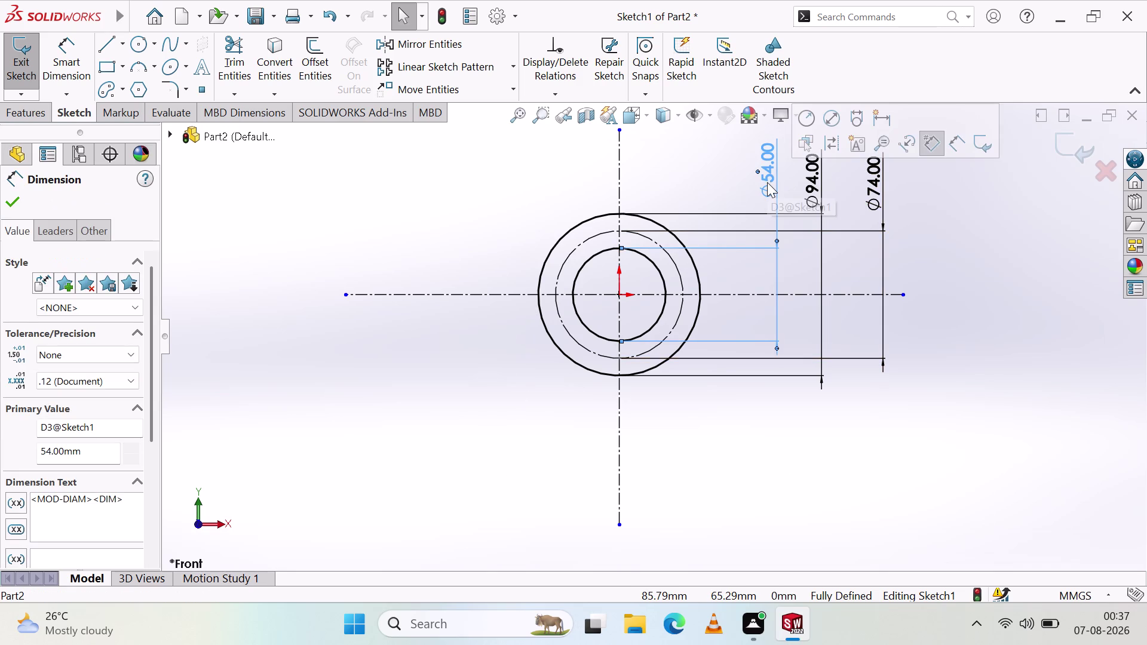
double_click(767, 182)
text(27)
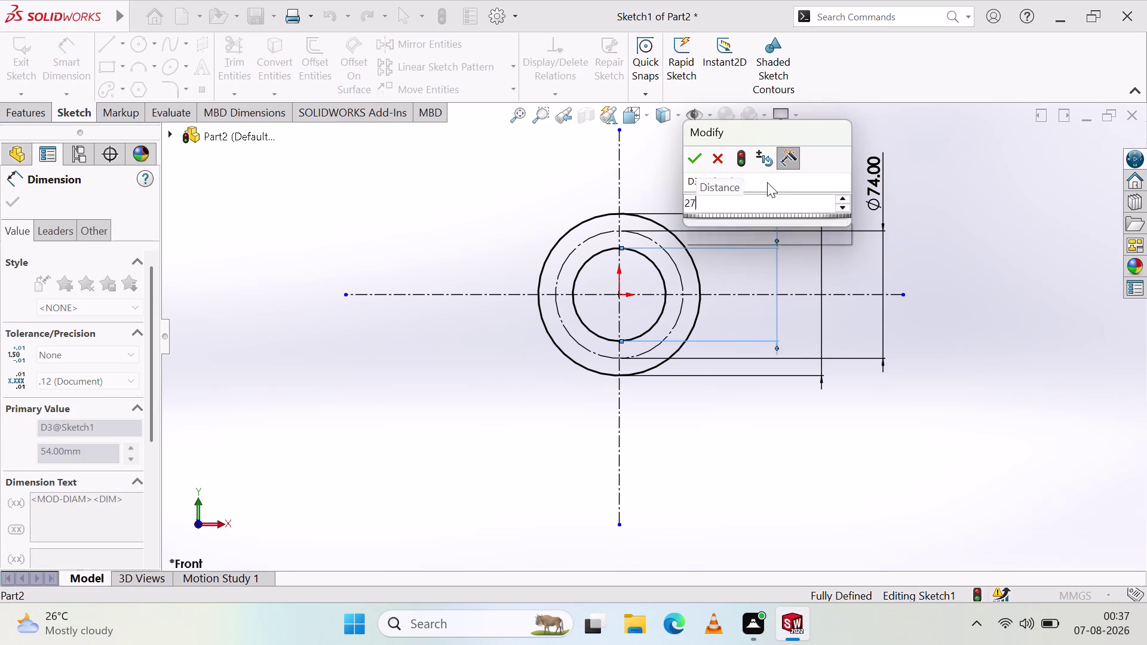
click(697, 157)
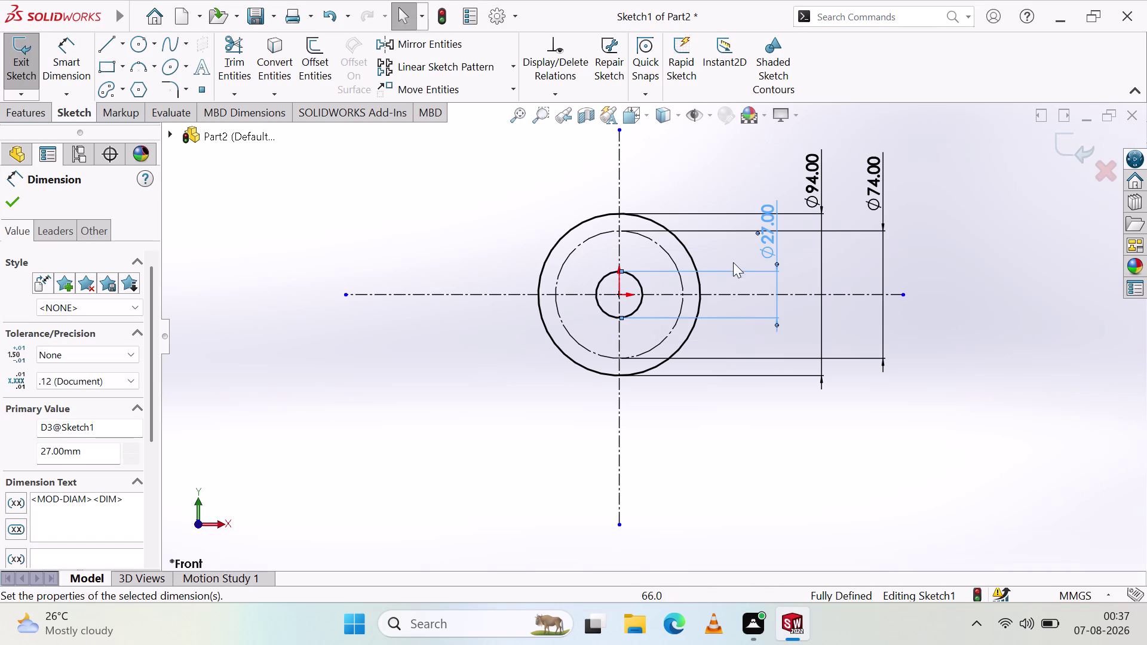
click(724, 245)
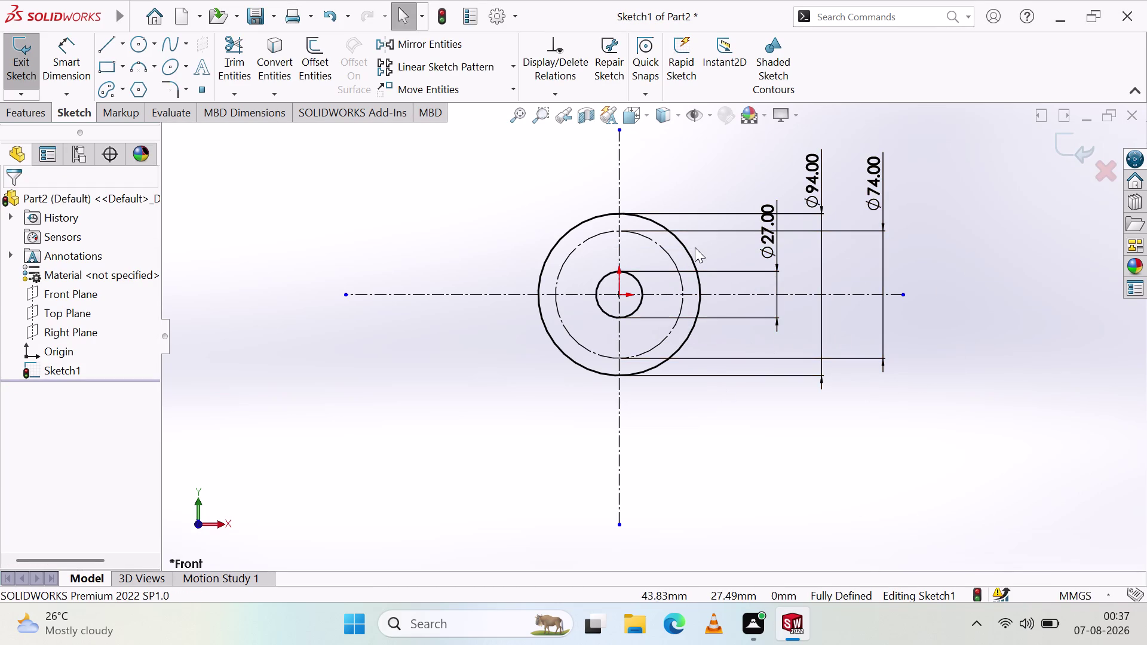
double_click(768, 247)
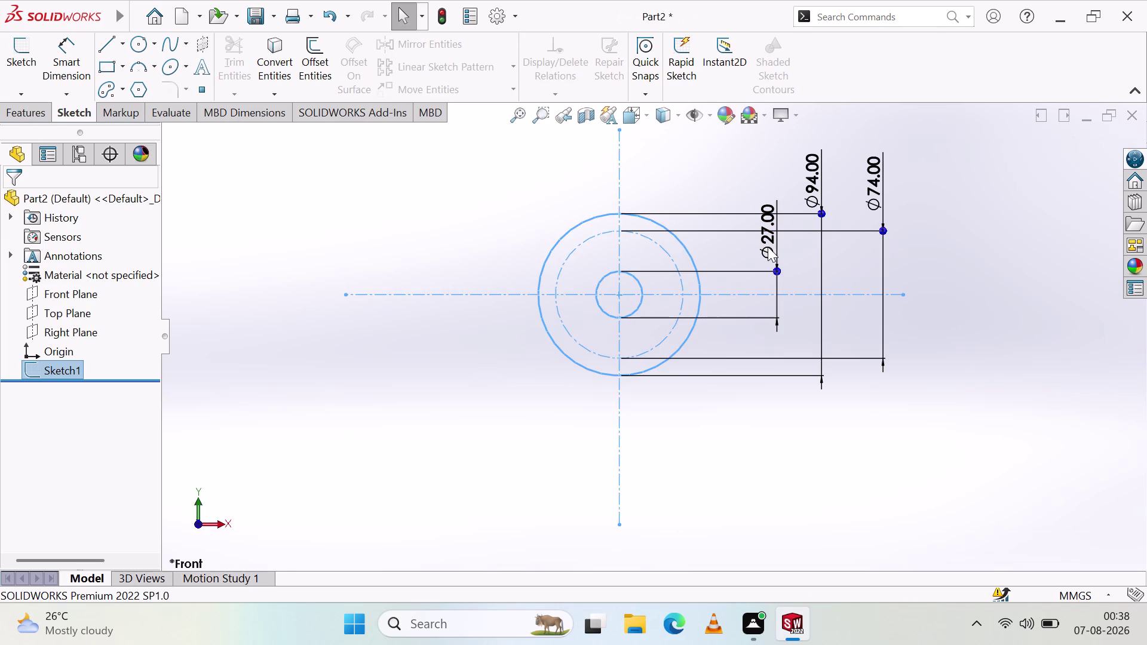
Change the centre hole from Ø27 to Ø34 and line its dimension up.
key(Escape)
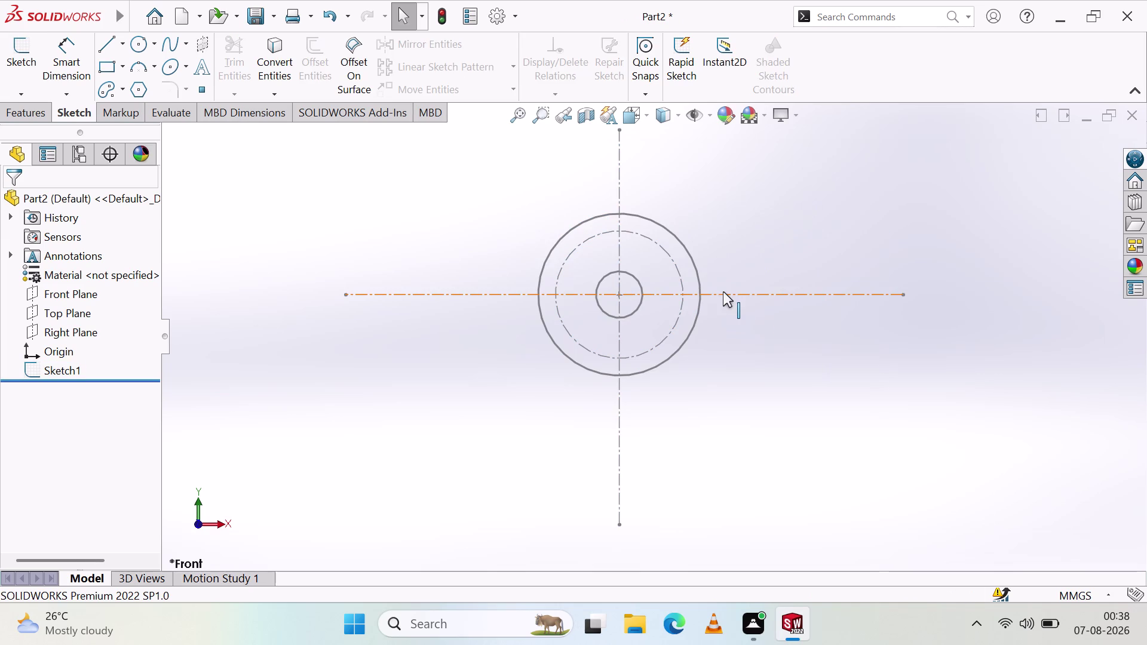
key(ctrl+z)
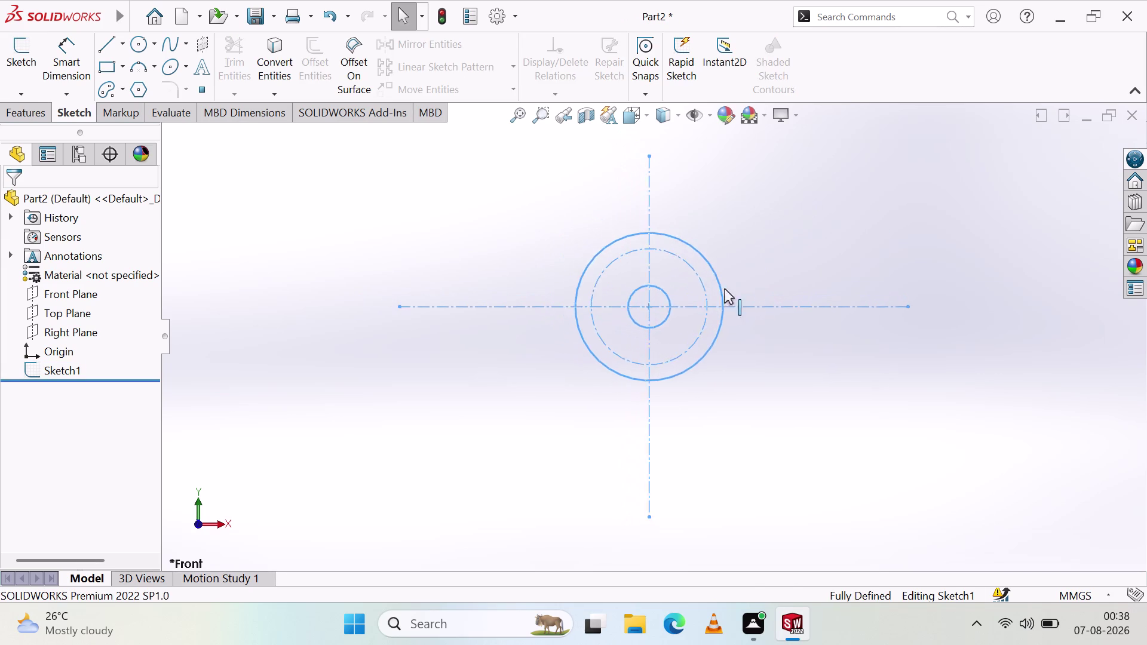
double_click(780, 259)
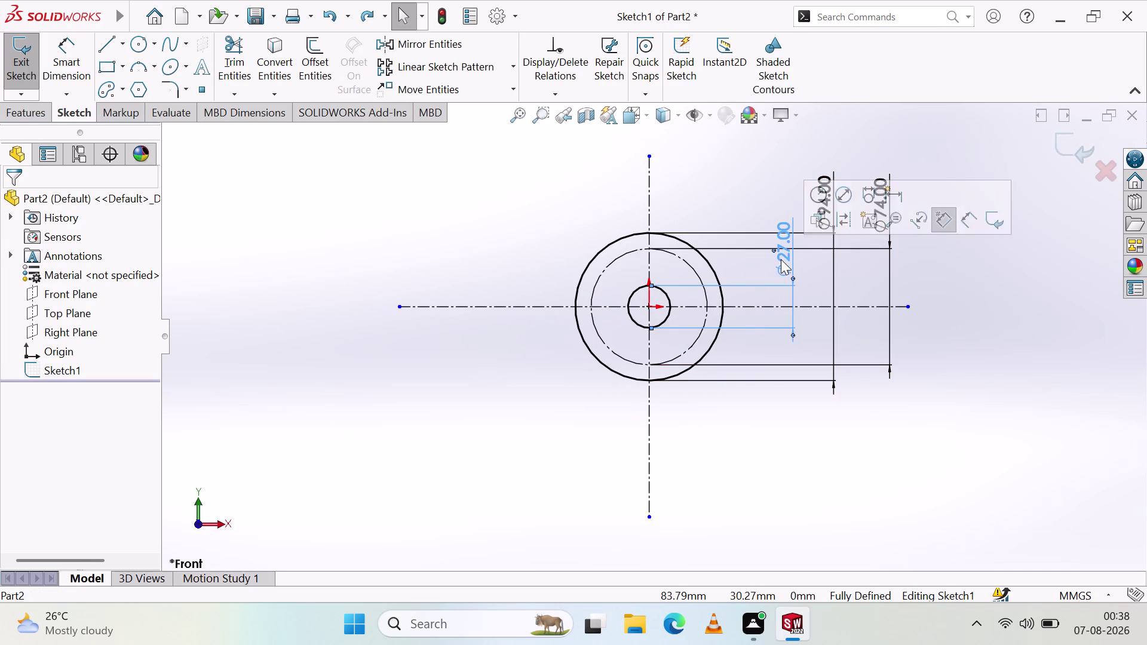
double_click(774, 263)
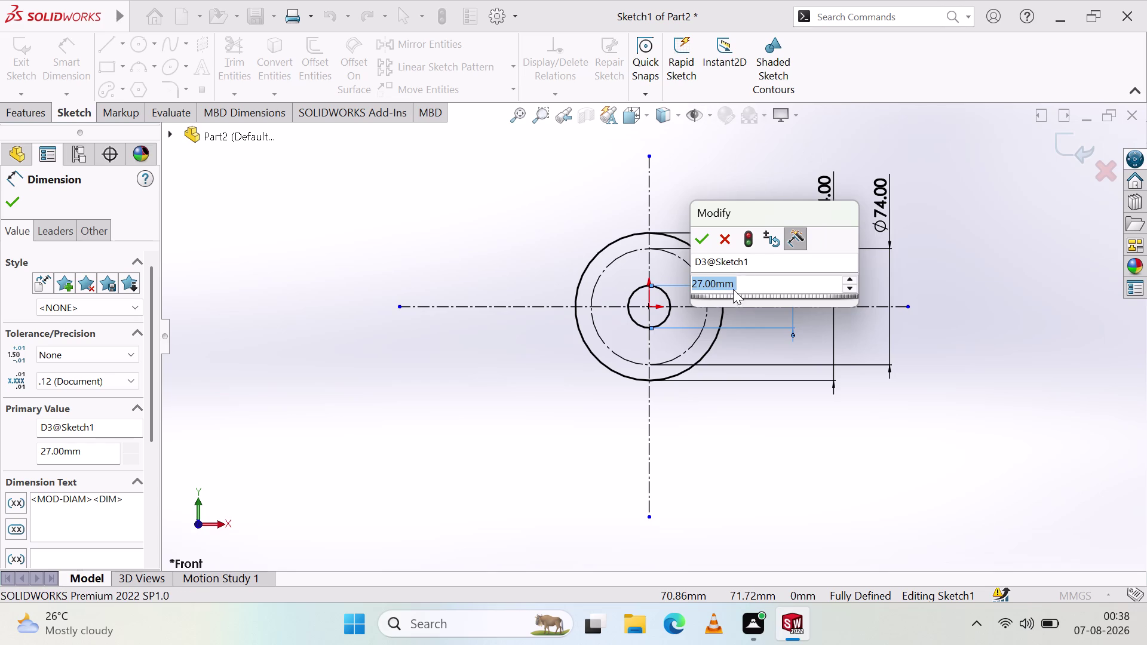
key(3)
key(4)
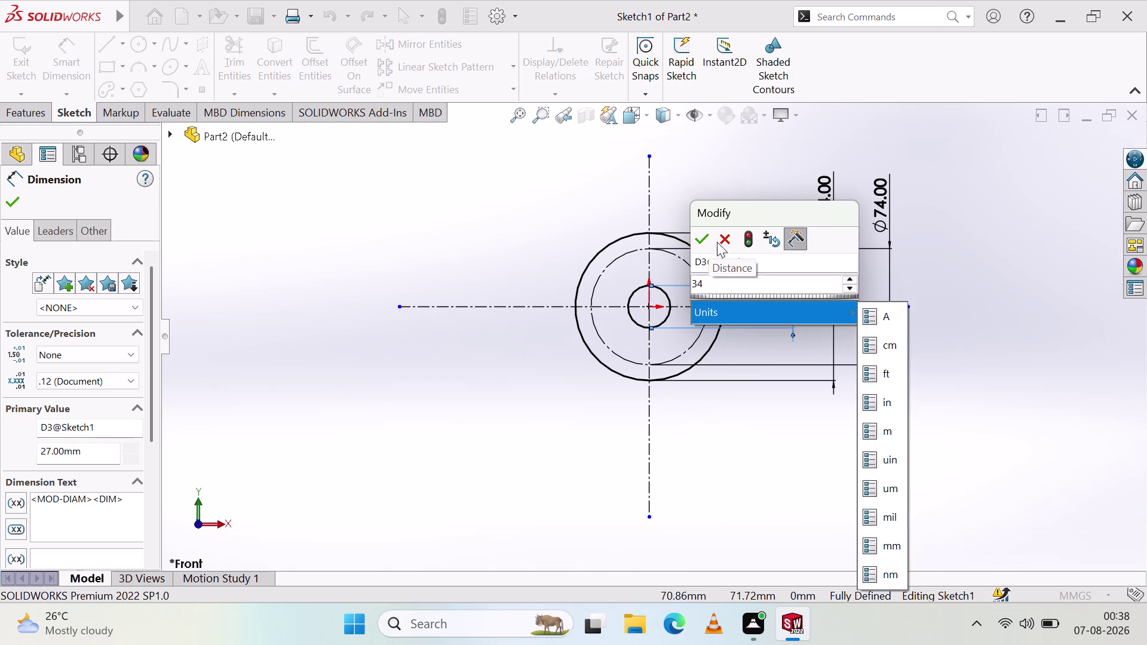
click(702, 239)
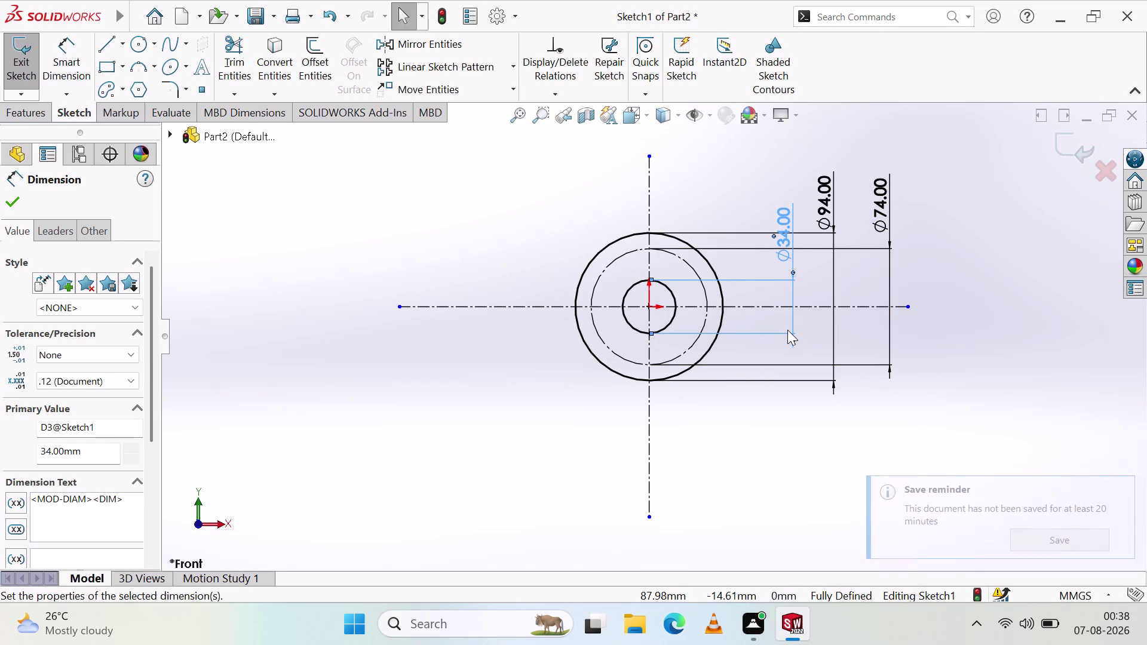
click(457, 204)
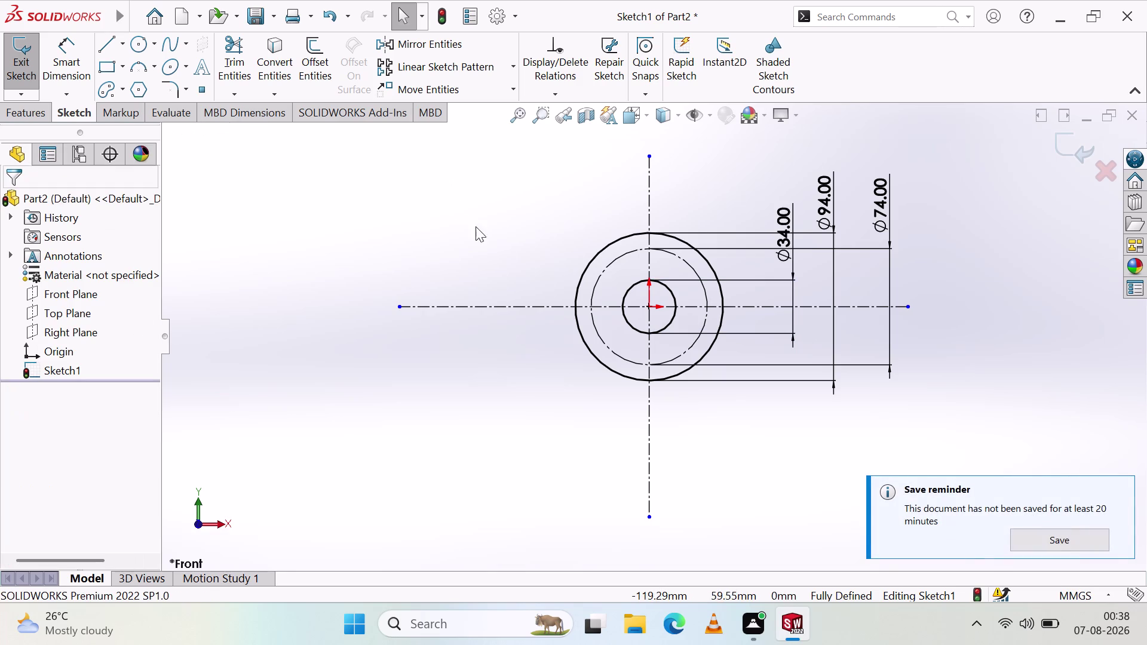
drag(785, 227, 792, 185)
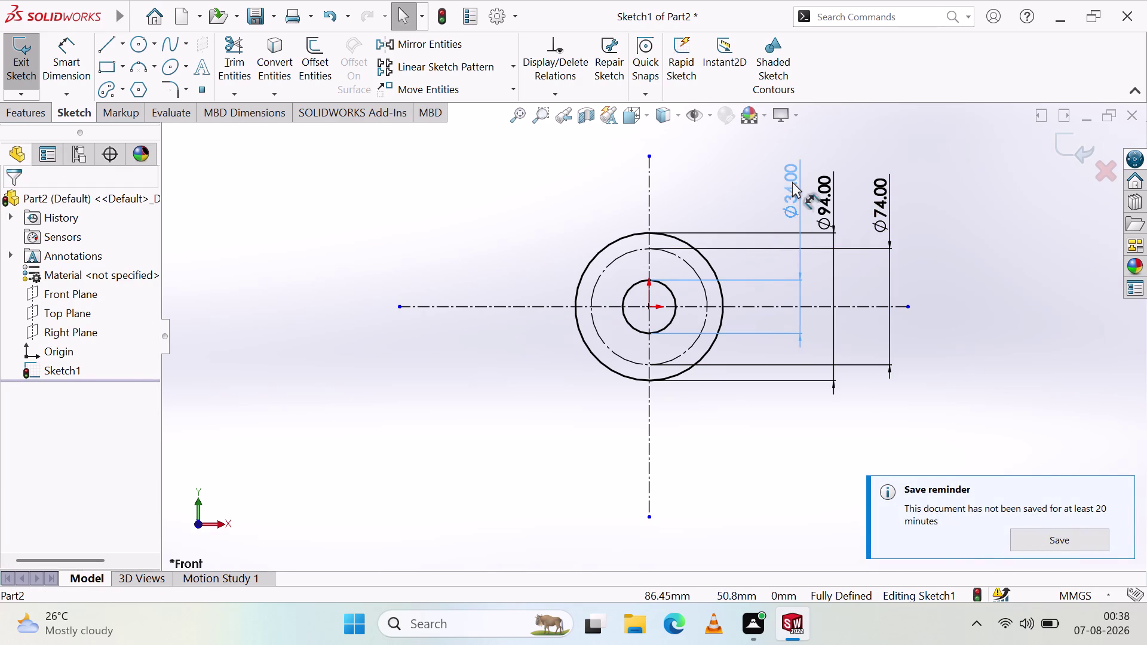
drag(792, 184, 787, 176)
click(738, 207)
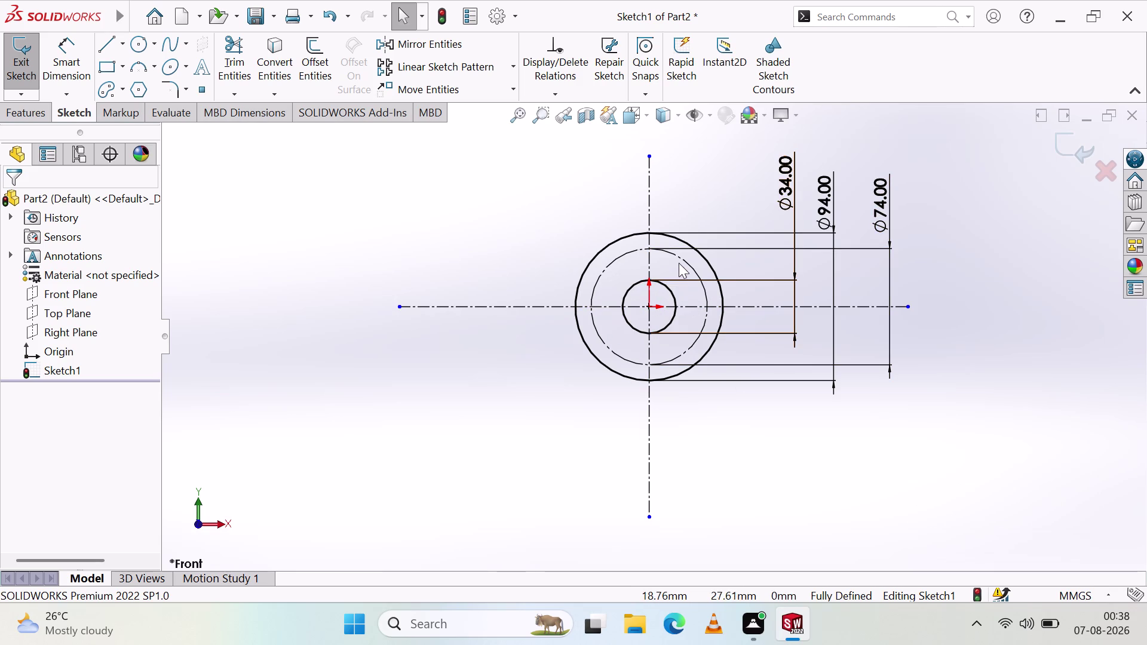
Check the Ø94 value without changing it, then begin editing the Ø74 dimension.
click(828, 208)
click(829, 209)
click(828, 209)
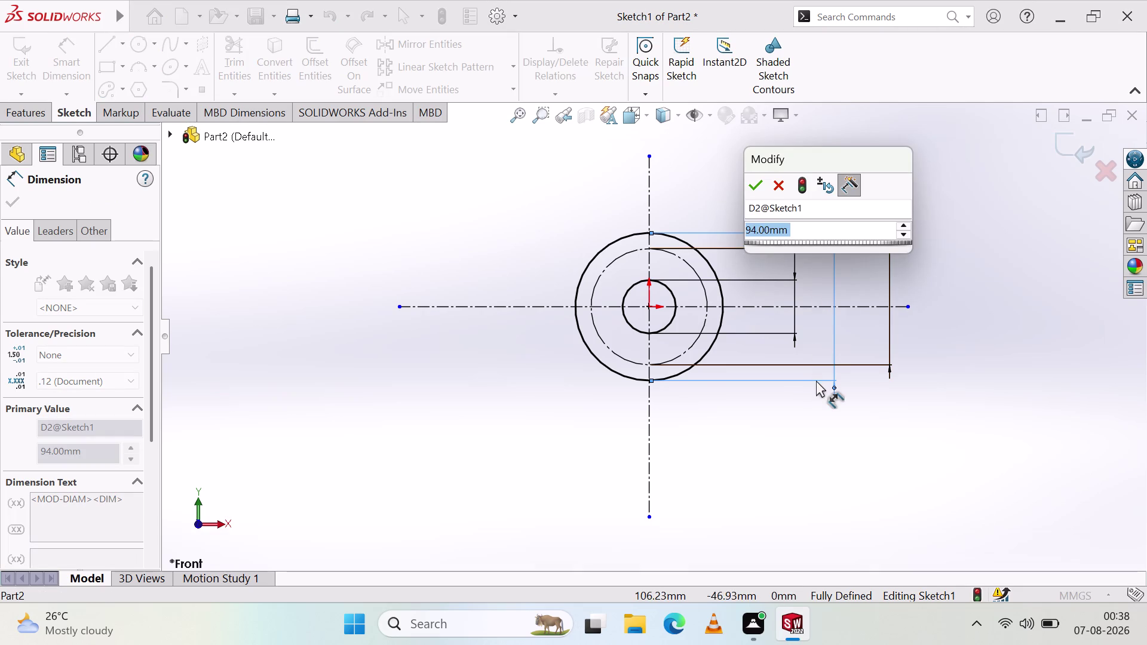
key(Escape)
key(Escape)
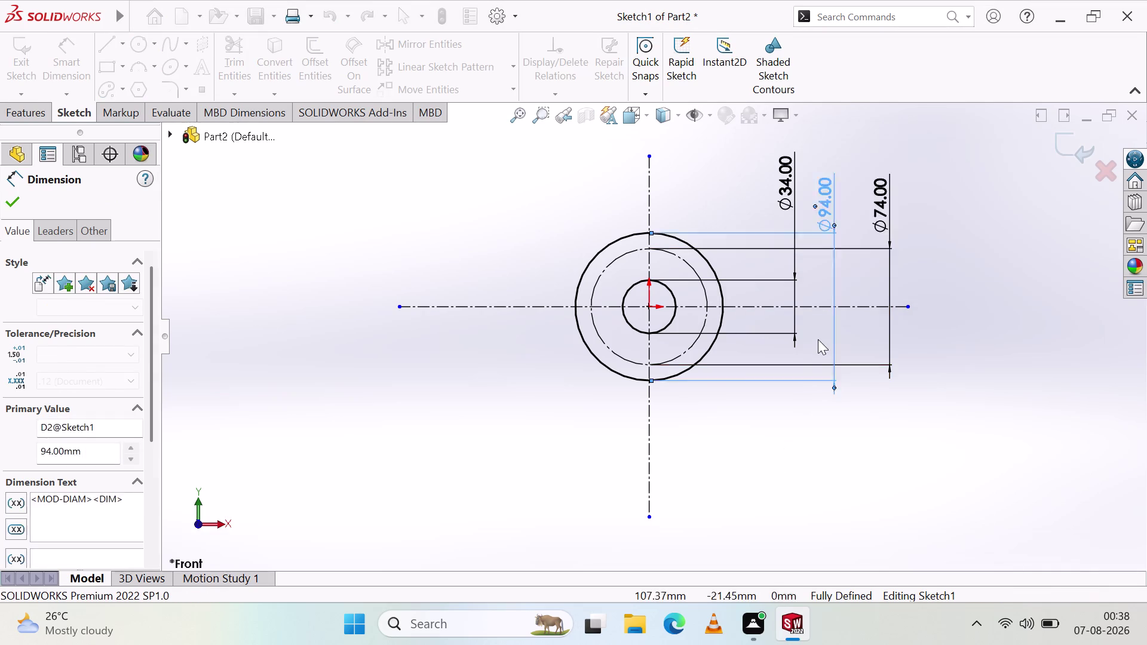
double_click(886, 233)
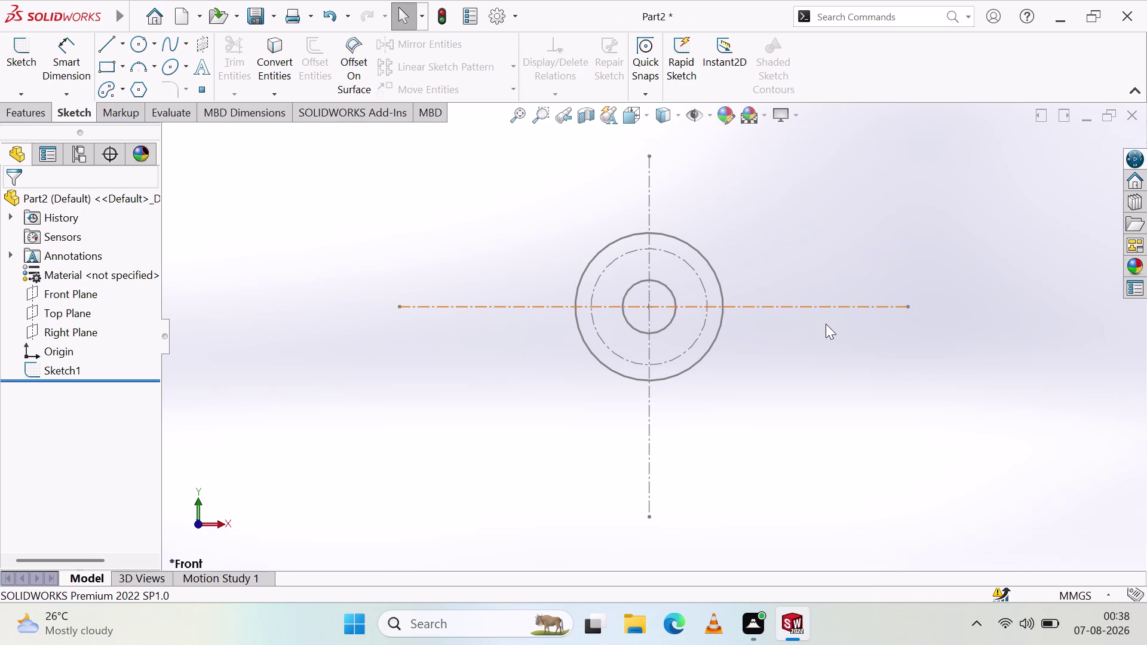
key(ctrl+z)
double_click(882, 202)
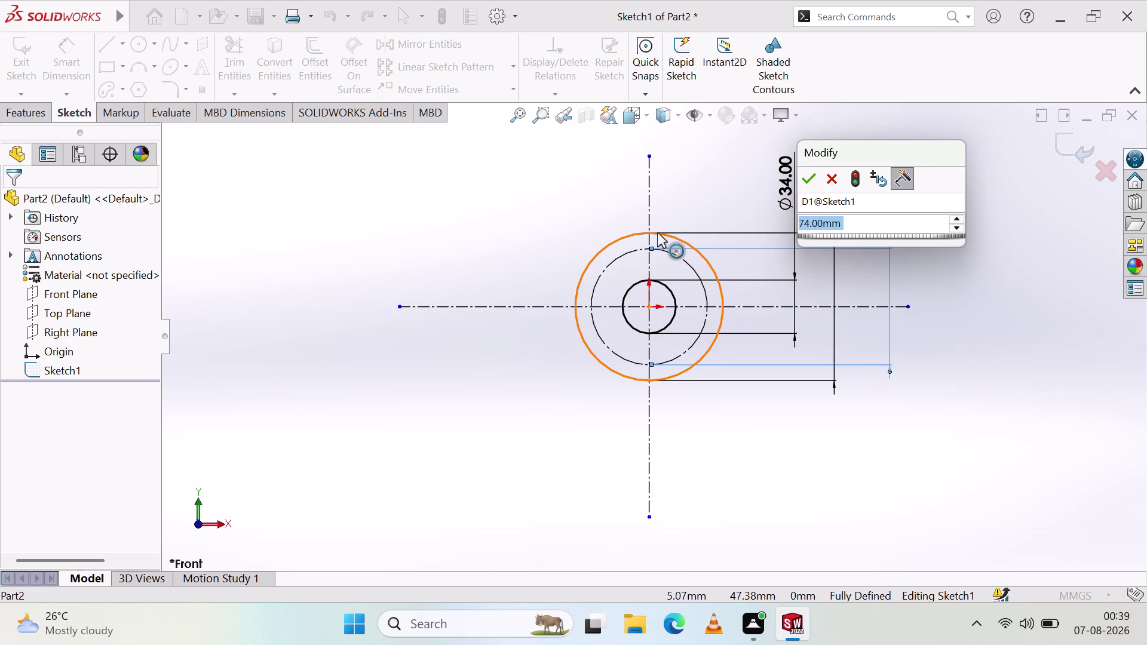
Enter 64 as the construction circle's diameter in place of 74.
key(6)
key(4)
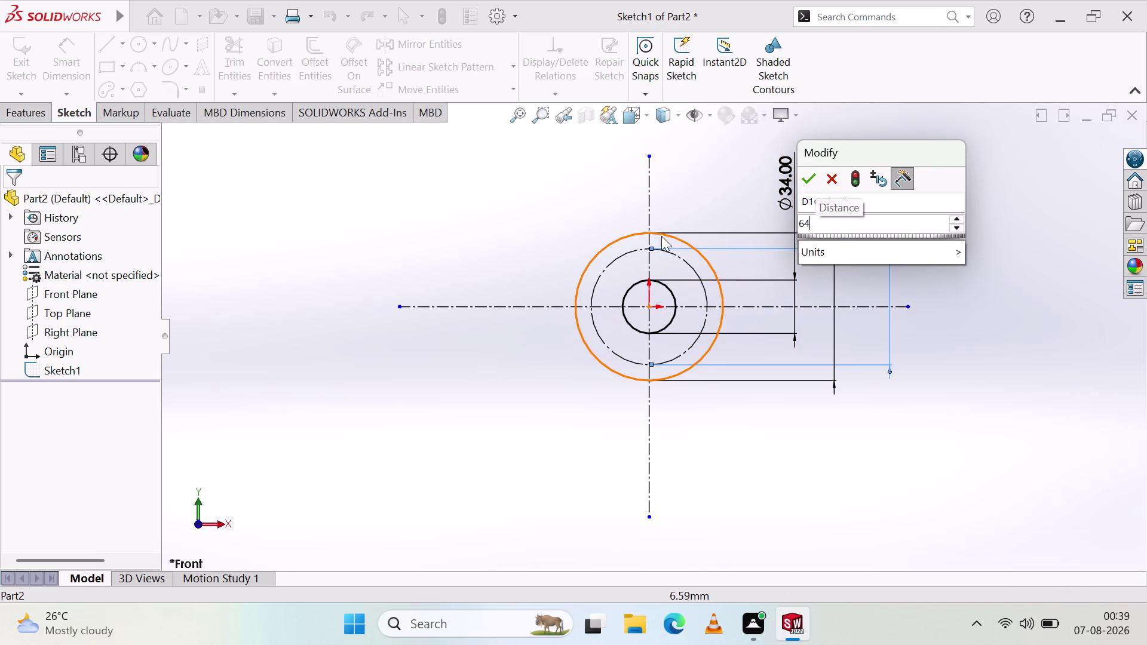
click(812, 178)
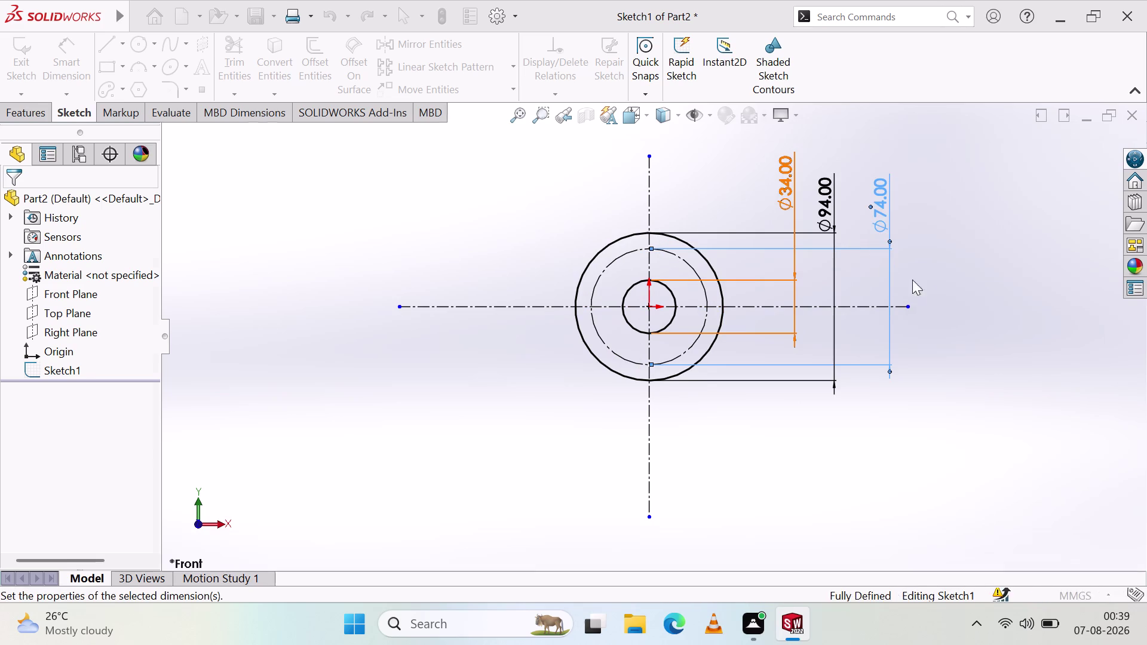
click(933, 312)
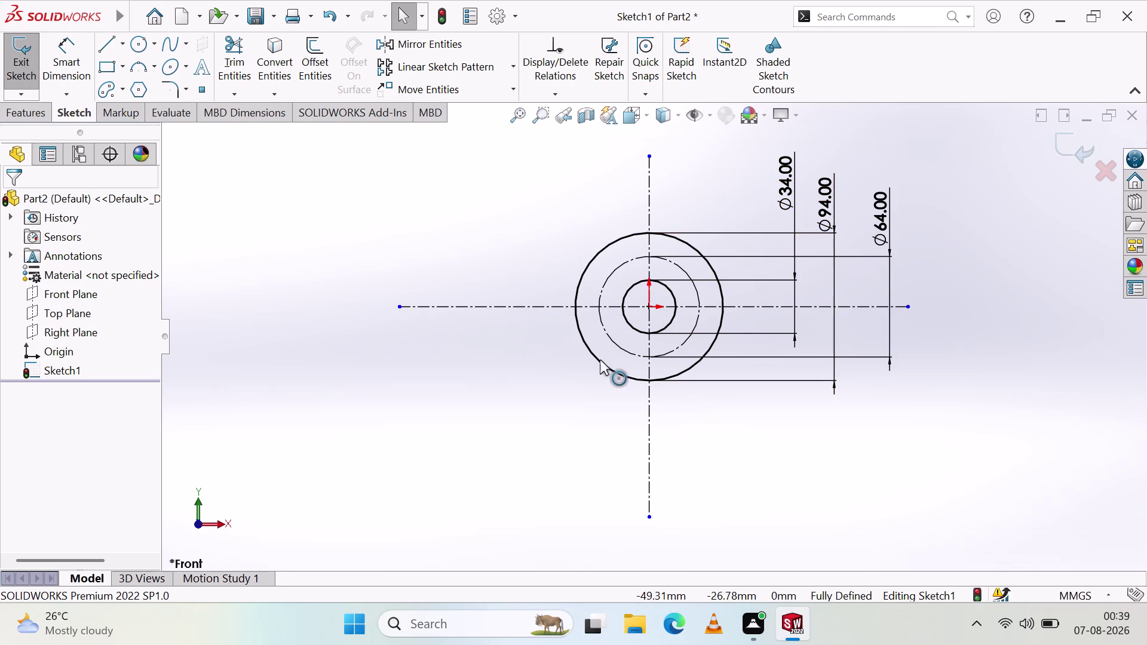
Zoom out and back in on the flange sketch, then pick the Circle tool.
scroll(up, 3)
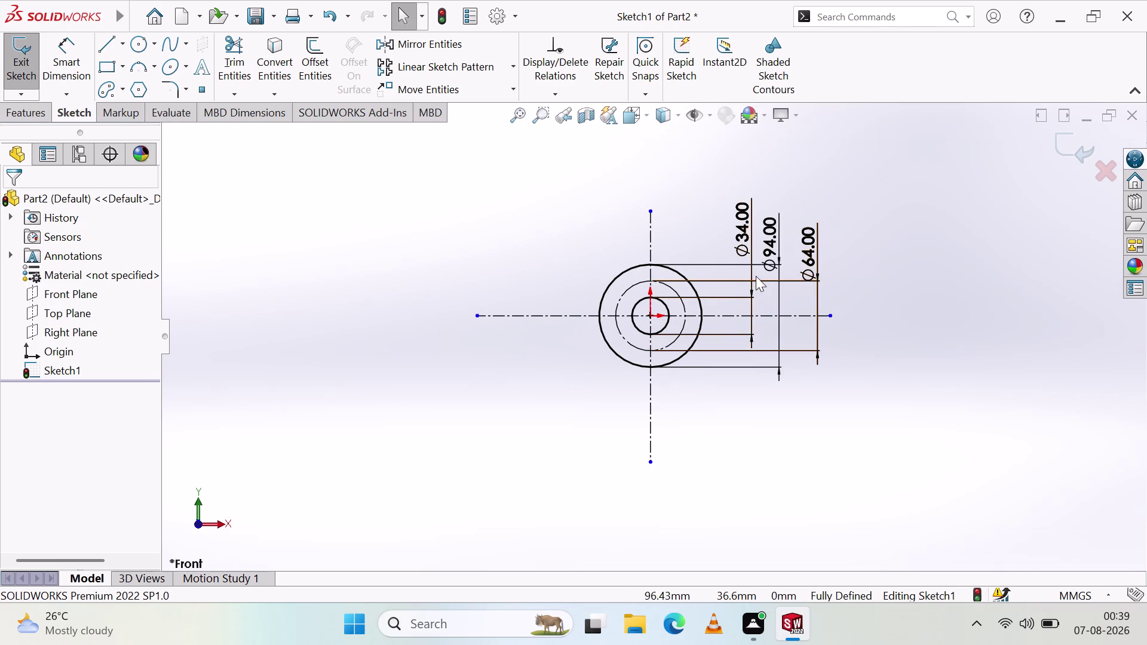
scroll(up, 3)
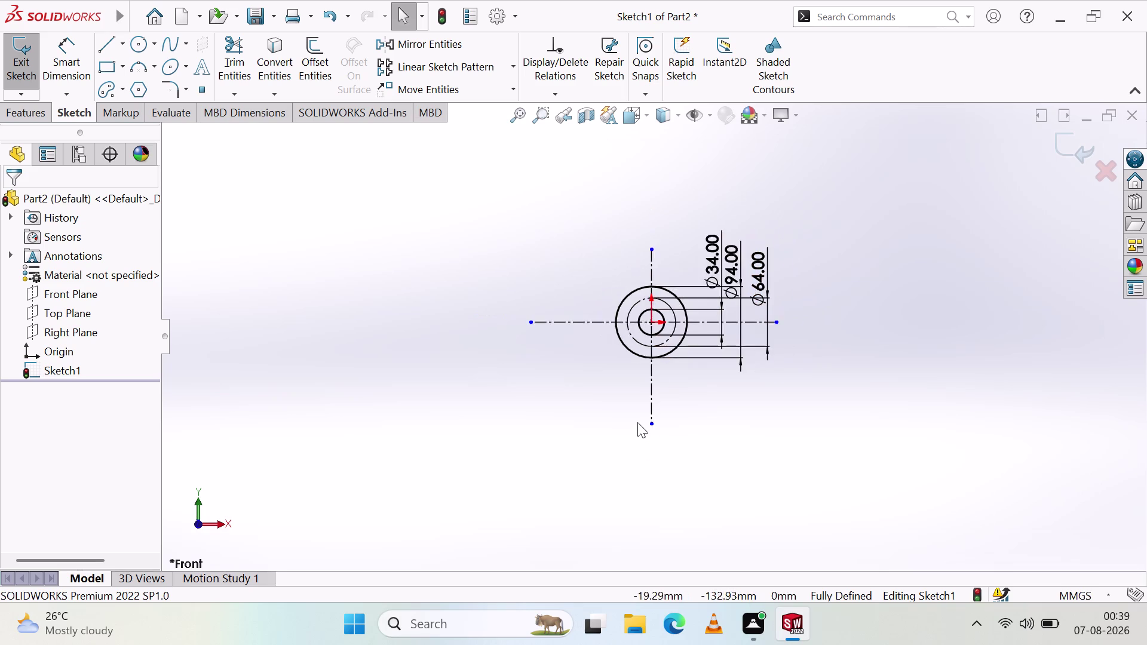
scroll(down, 3)
scroll(up, 3)
scroll(down, 3)
scroll(up, 3)
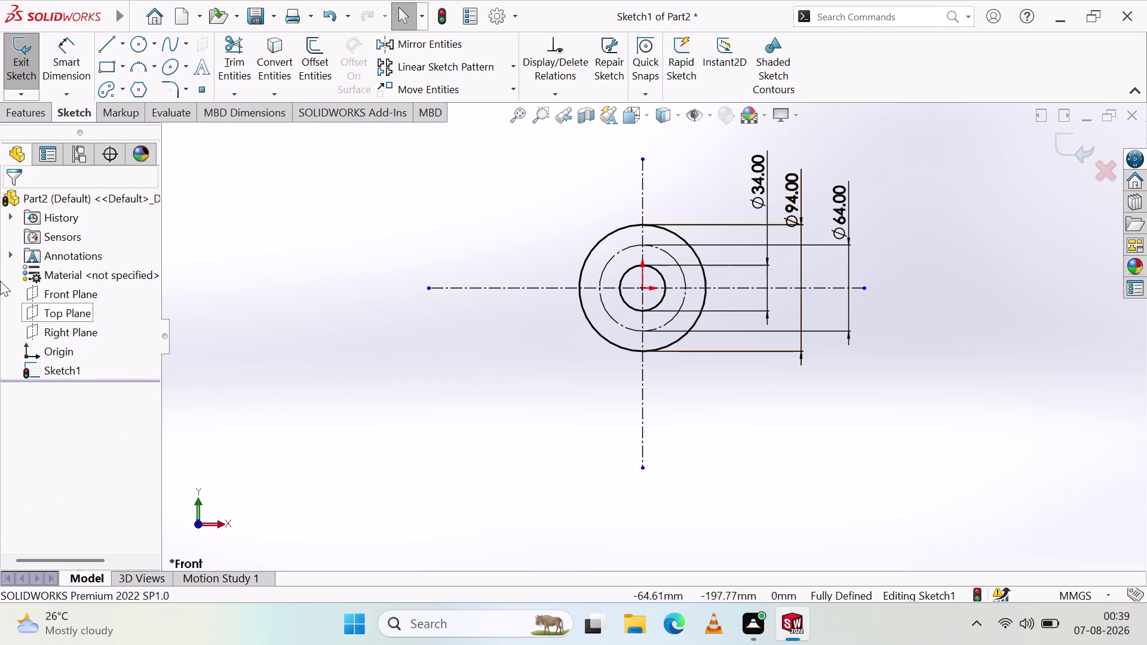
click(129, 41)
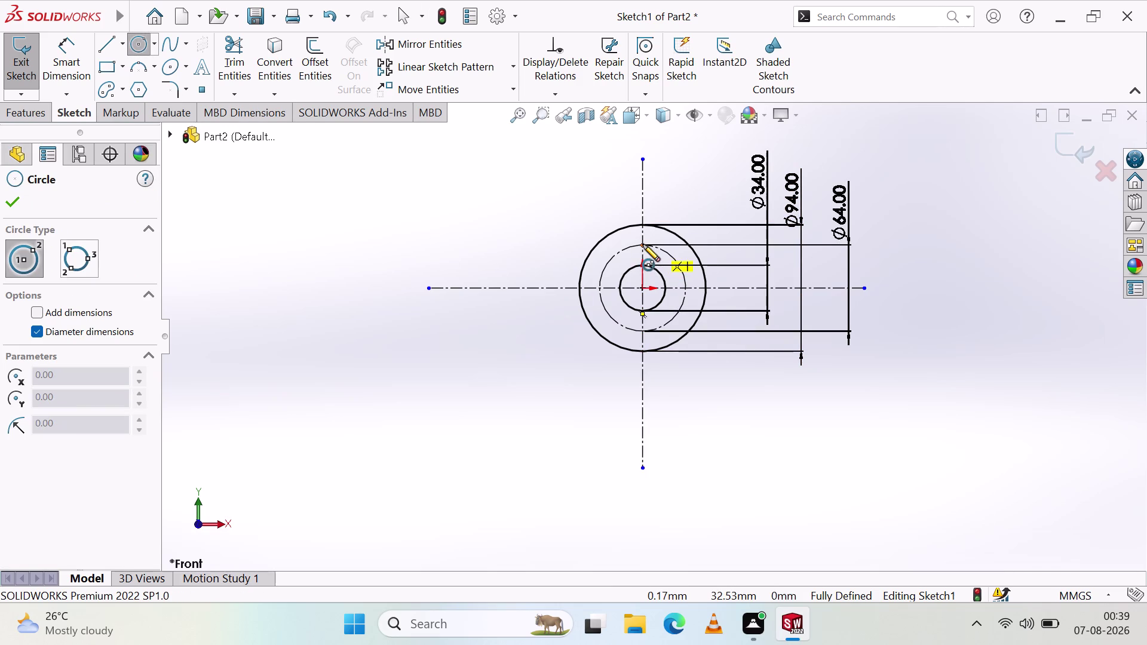
Start a bolt hole on the bolt circle, then cancel the unfinished attempt.
scroll(down, 3)
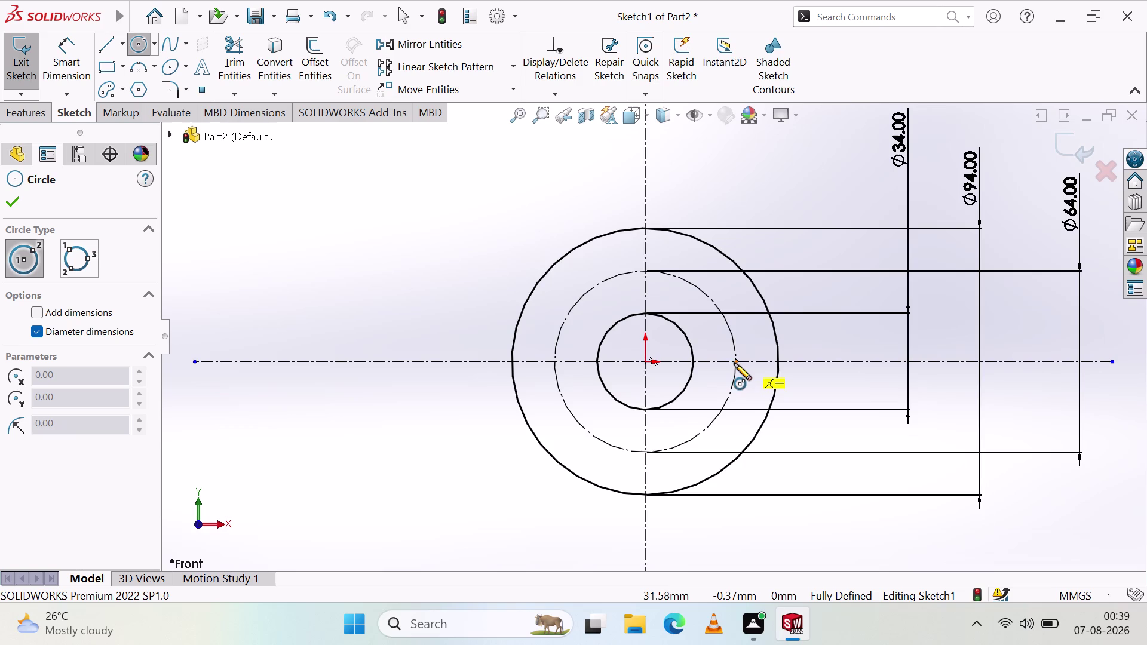
scroll(down, 3)
scroll(down, 3)
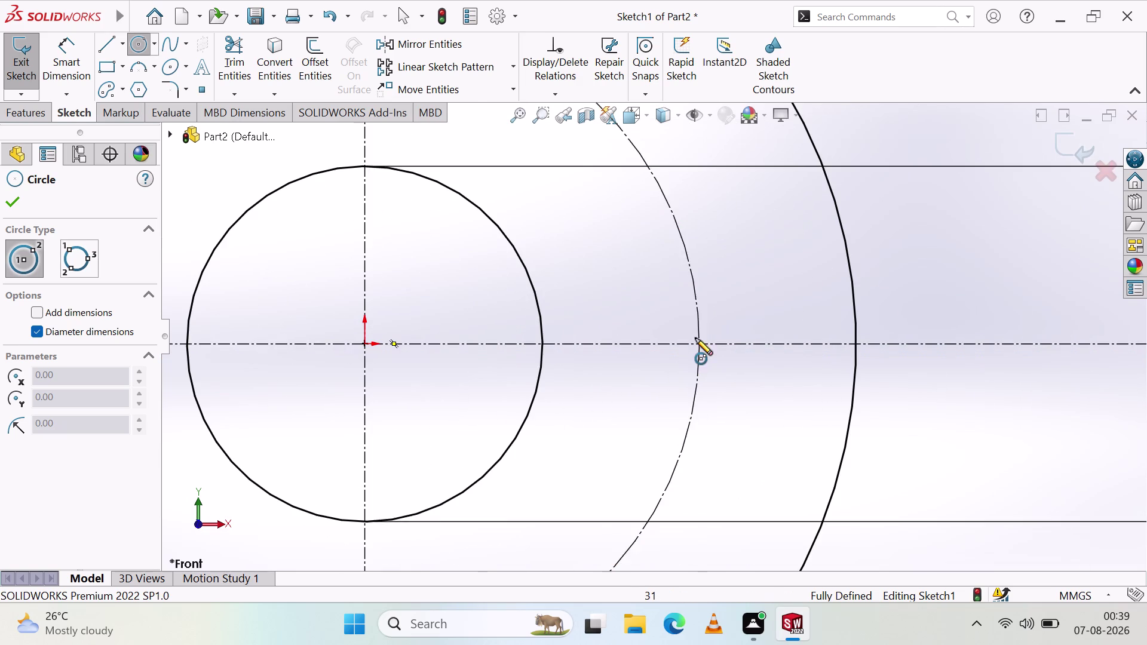
click(699, 343)
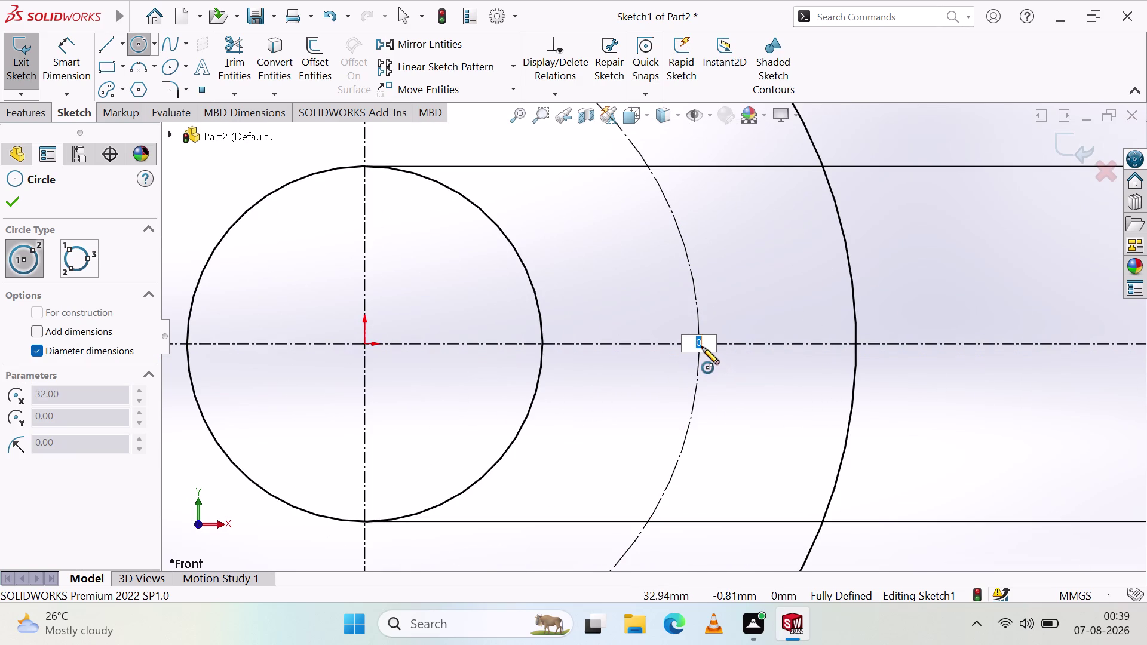
click(702, 344)
click(722, 378)
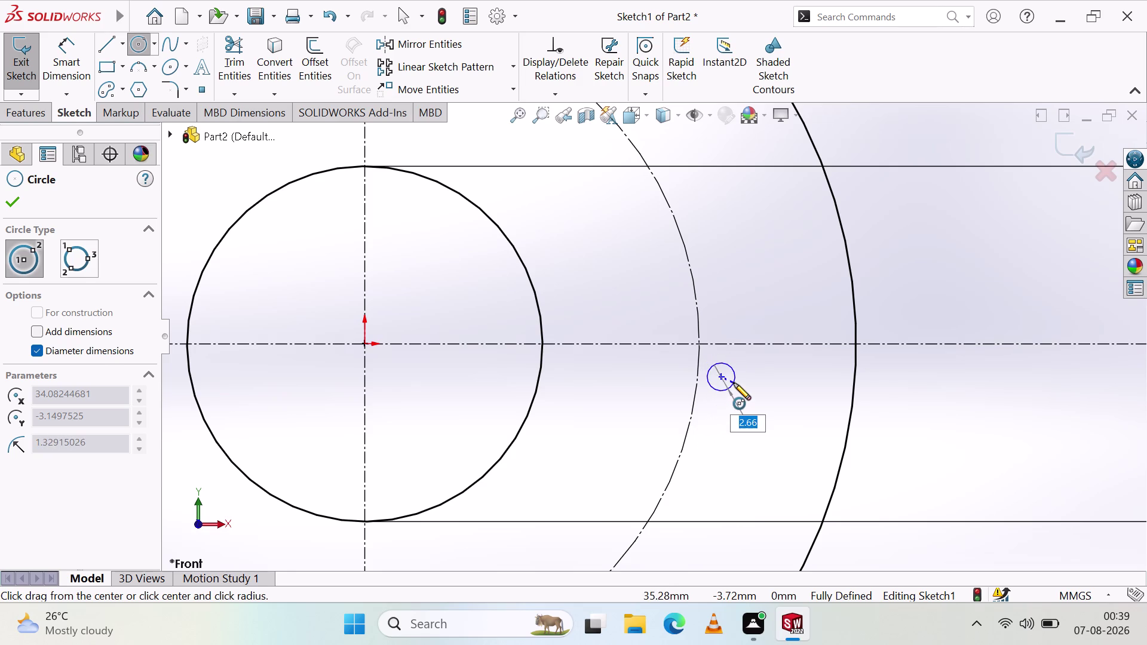
key(Escape)
key(Escape)
Retry a hole at the bolt-circle and centreline intersection, then cancel it.
click(148, 47)
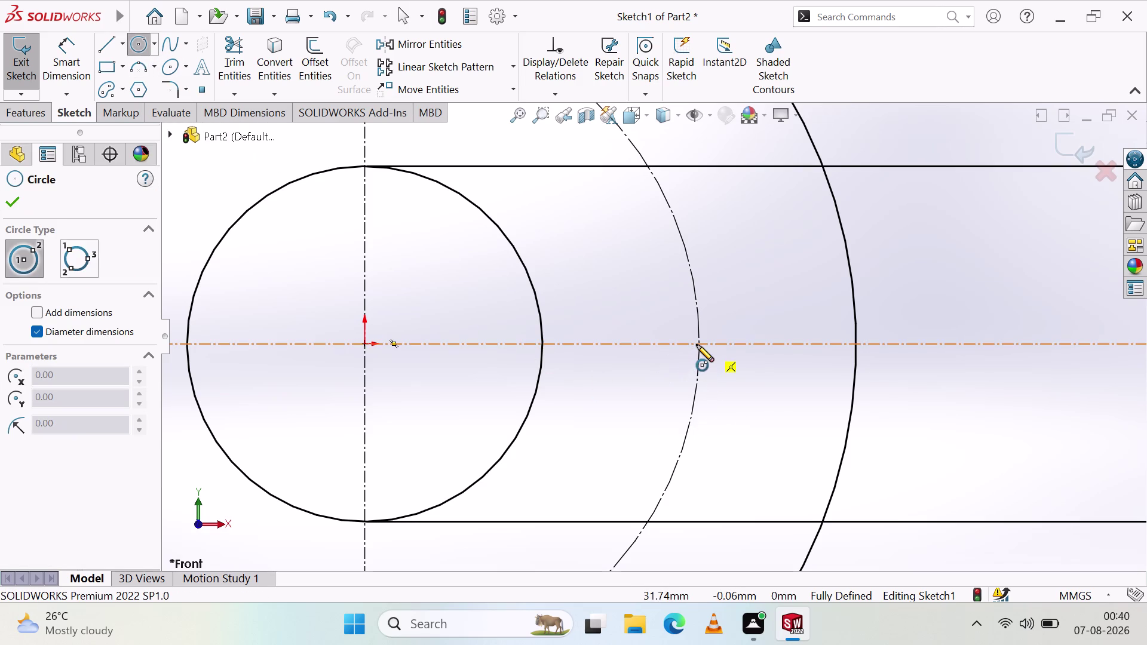
scroll(down, 3)
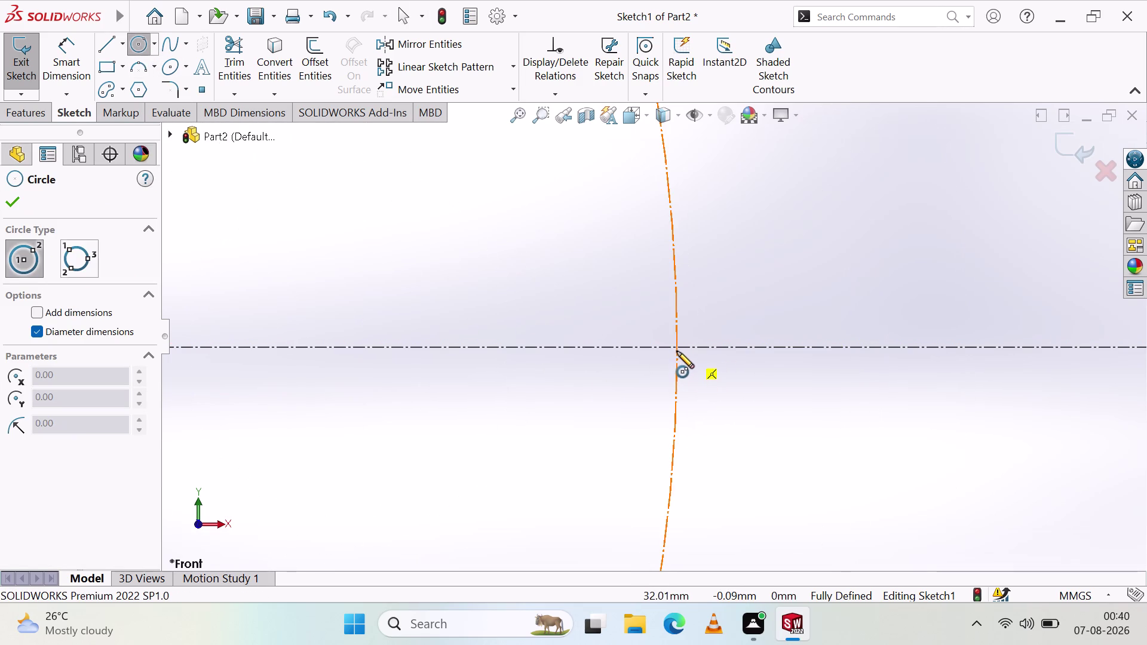
click(676, 346)
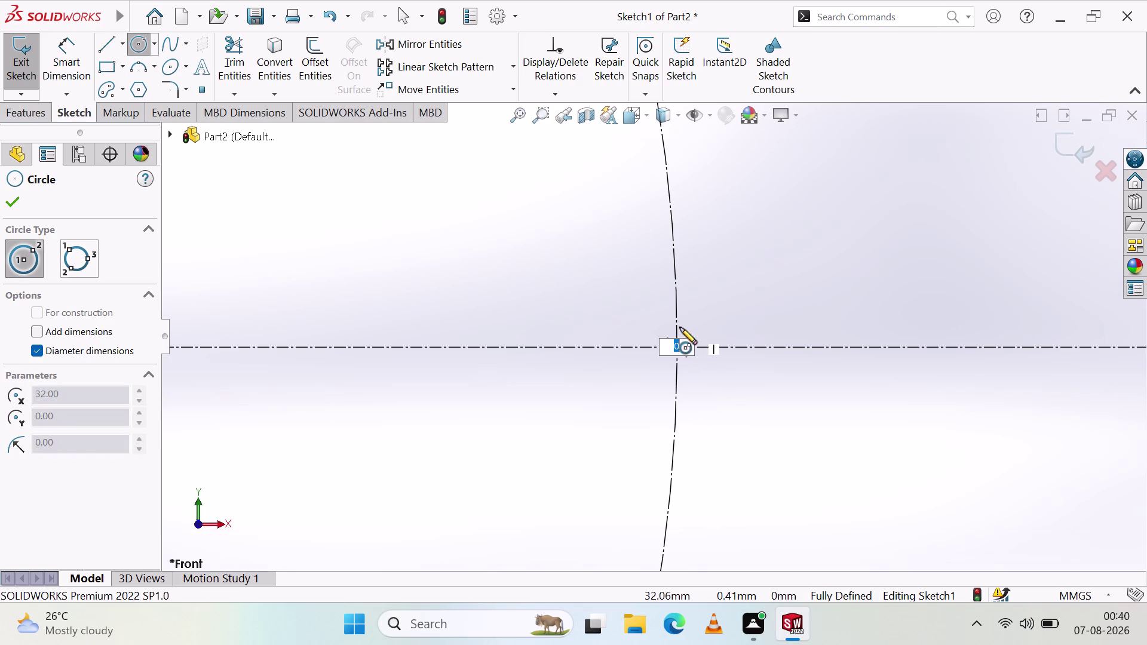
click(679, 346)
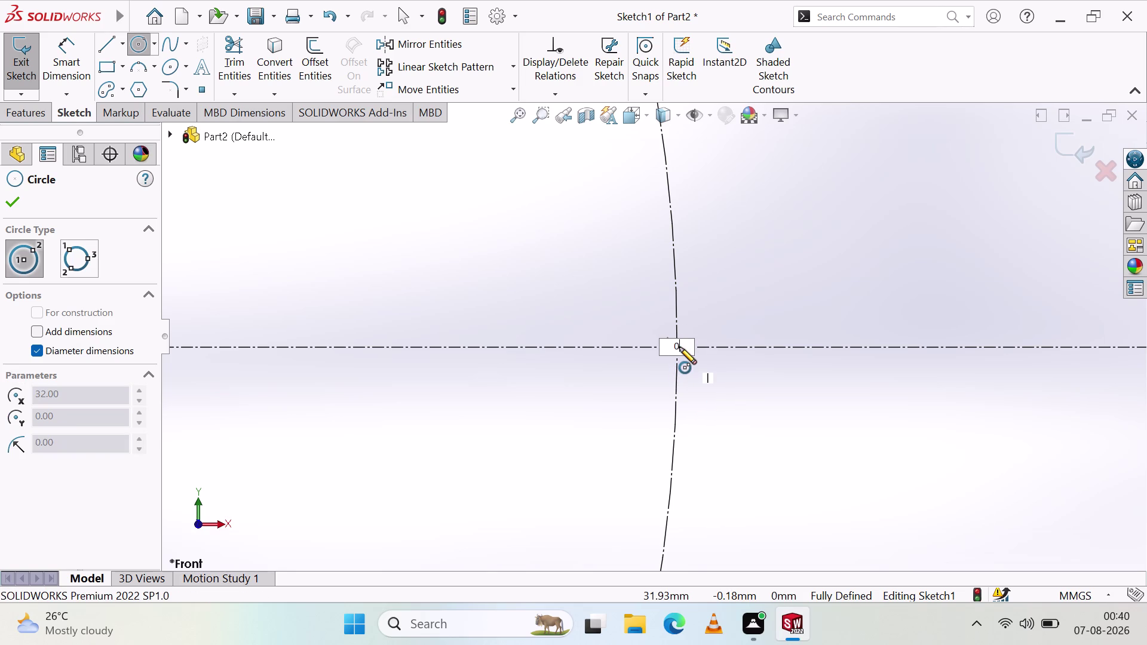
click(679, 347)
key(BackSpace)
key(BackSpace)
key(Delete)
key(Escape)
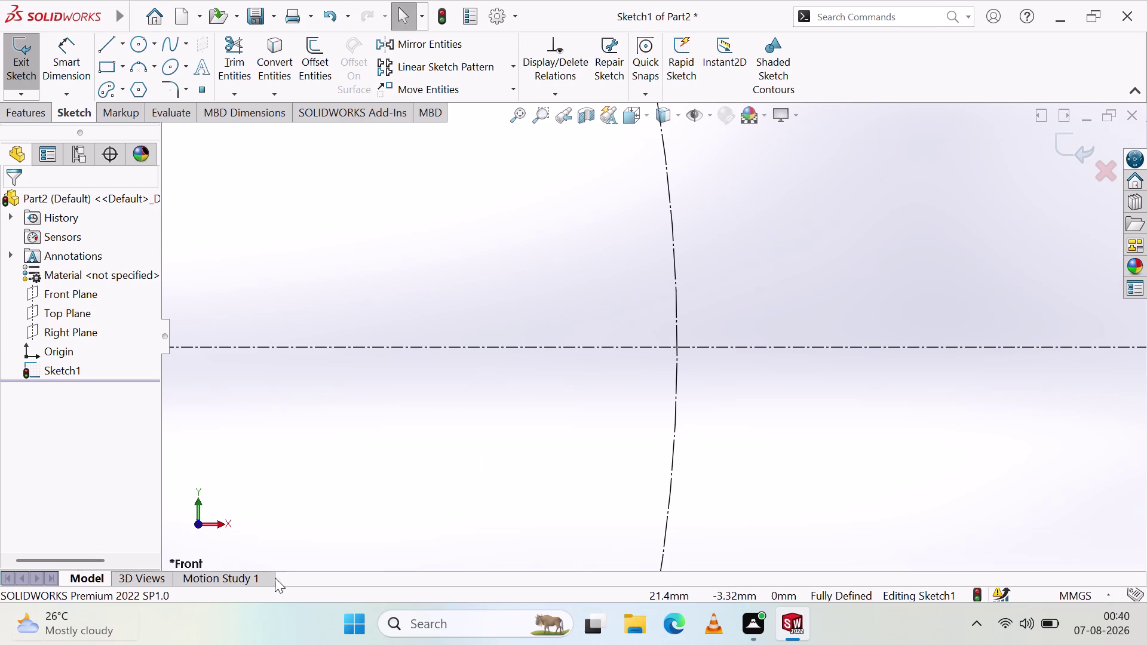
Draw a centre-point circle centred on the arc and centreline intersection.
click(150, 47)
click(158, 66)
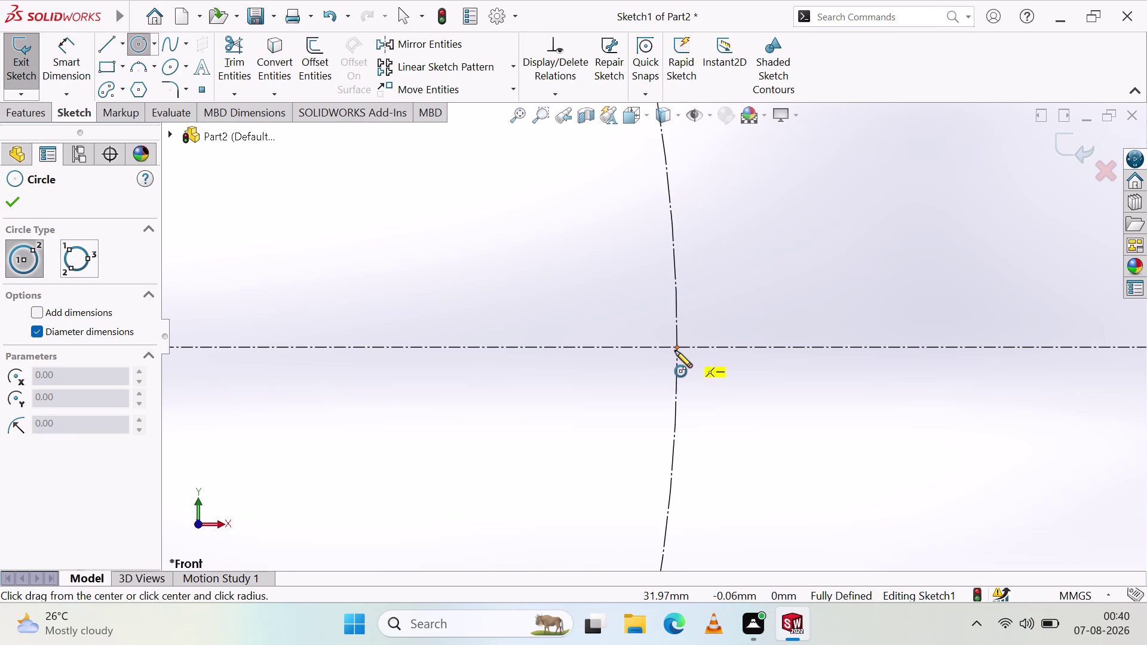
click(677, 346)
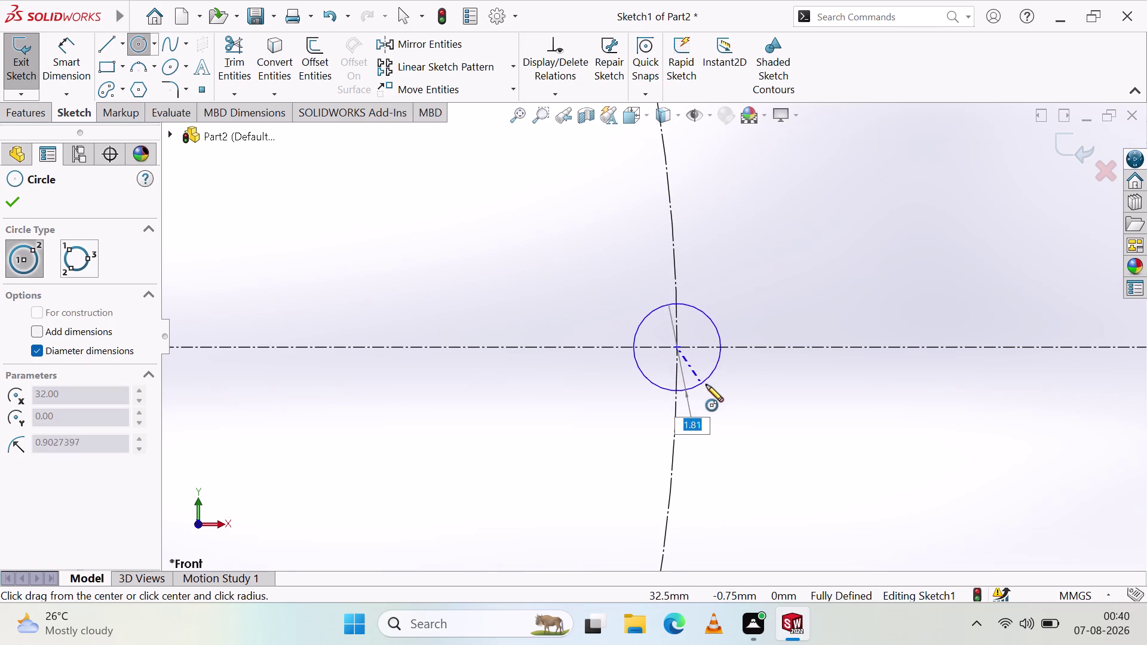
click(716, 377)
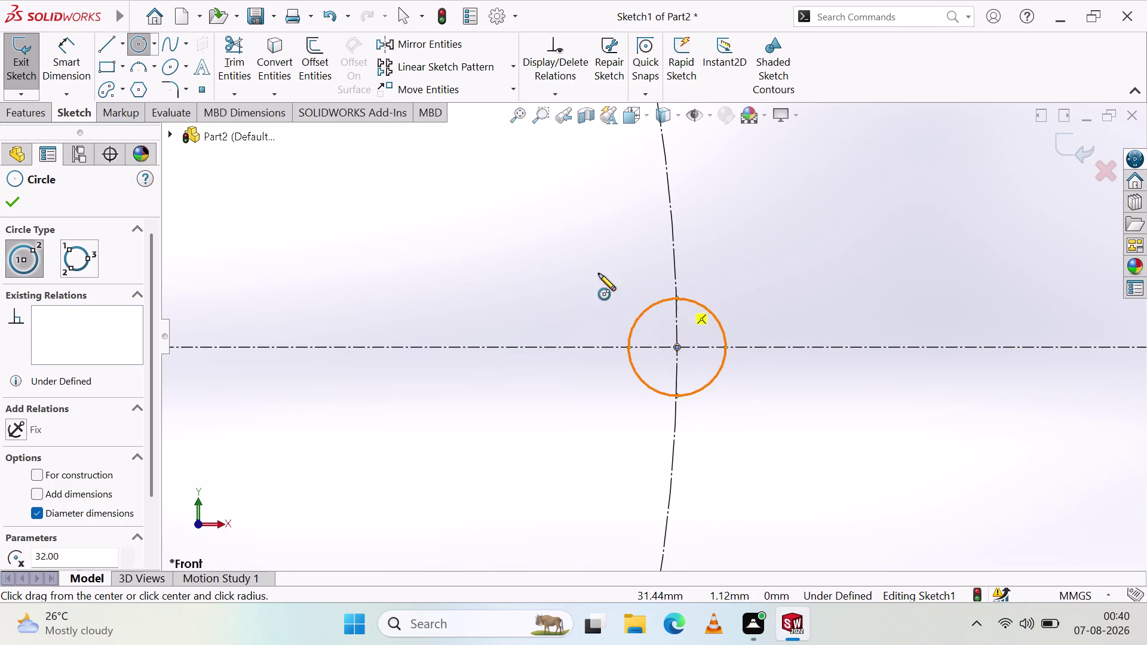
key(Escape)
click(380, 296)
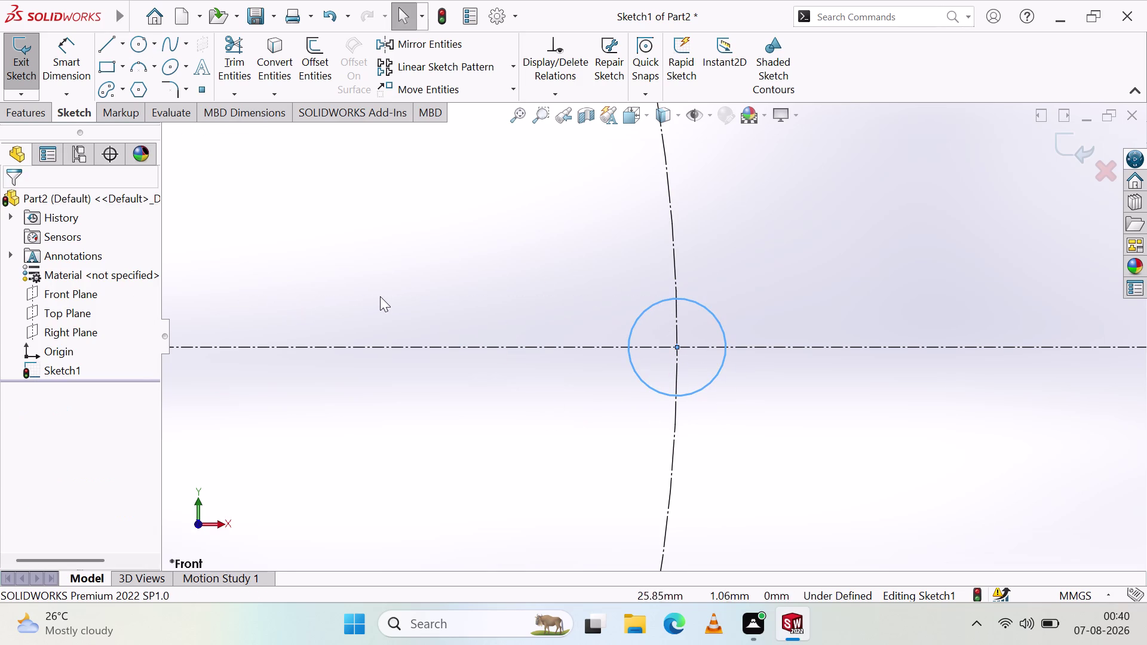
click(81, 67)
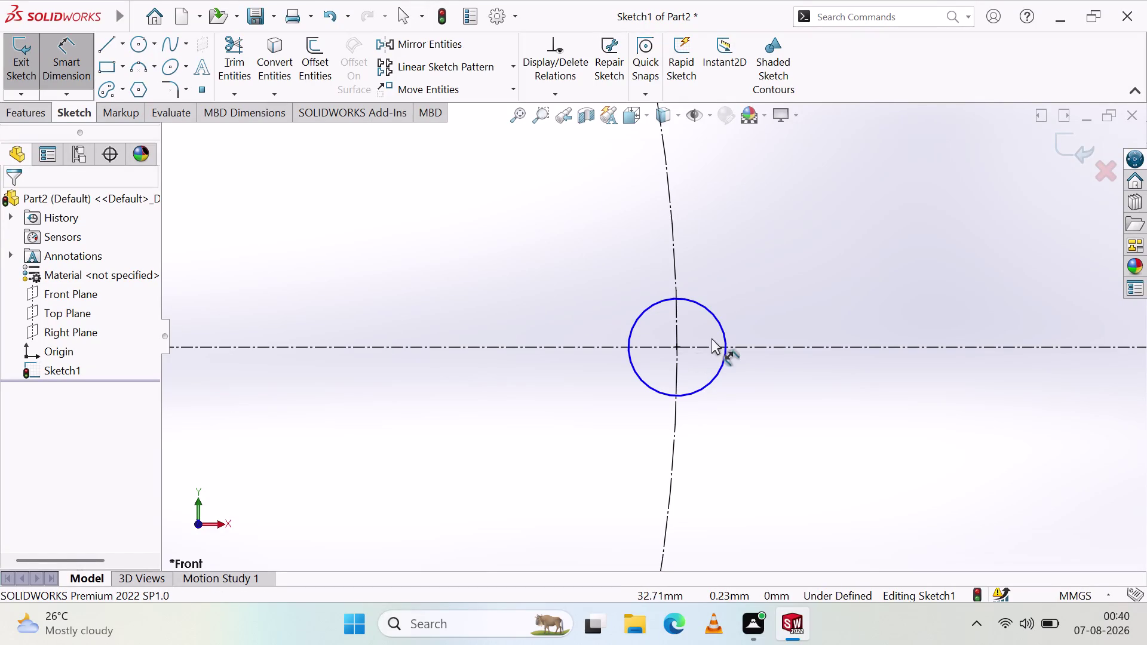
Place a diameter dimension on the small circle, then delete the misplaced dimension.
click(718, 322)
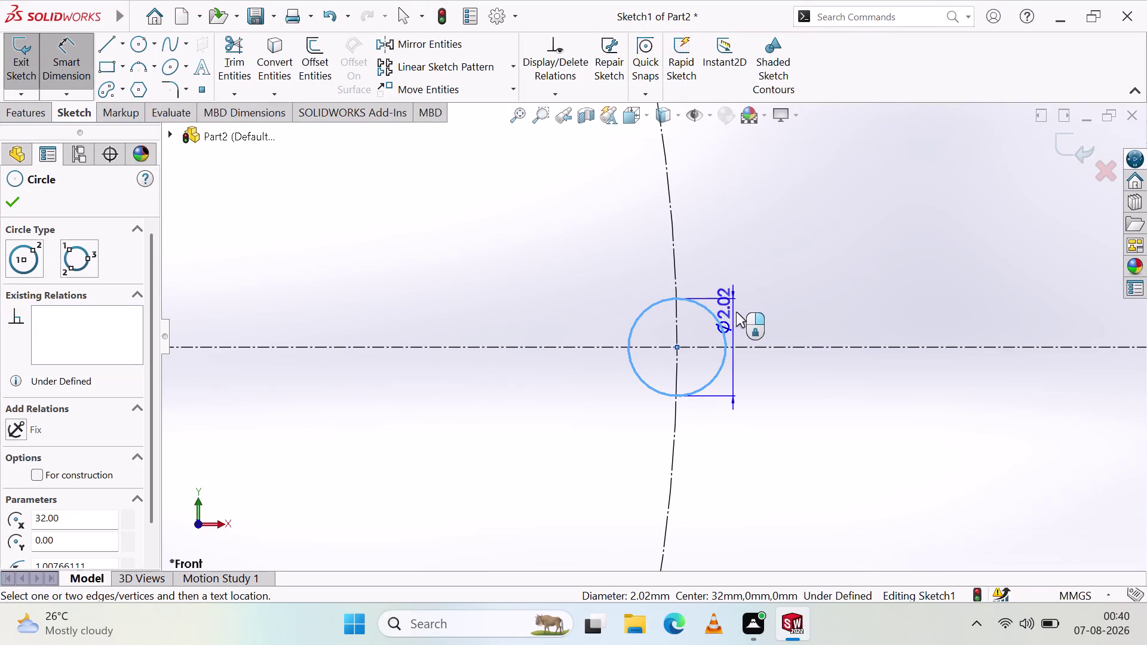
click(788, 276)
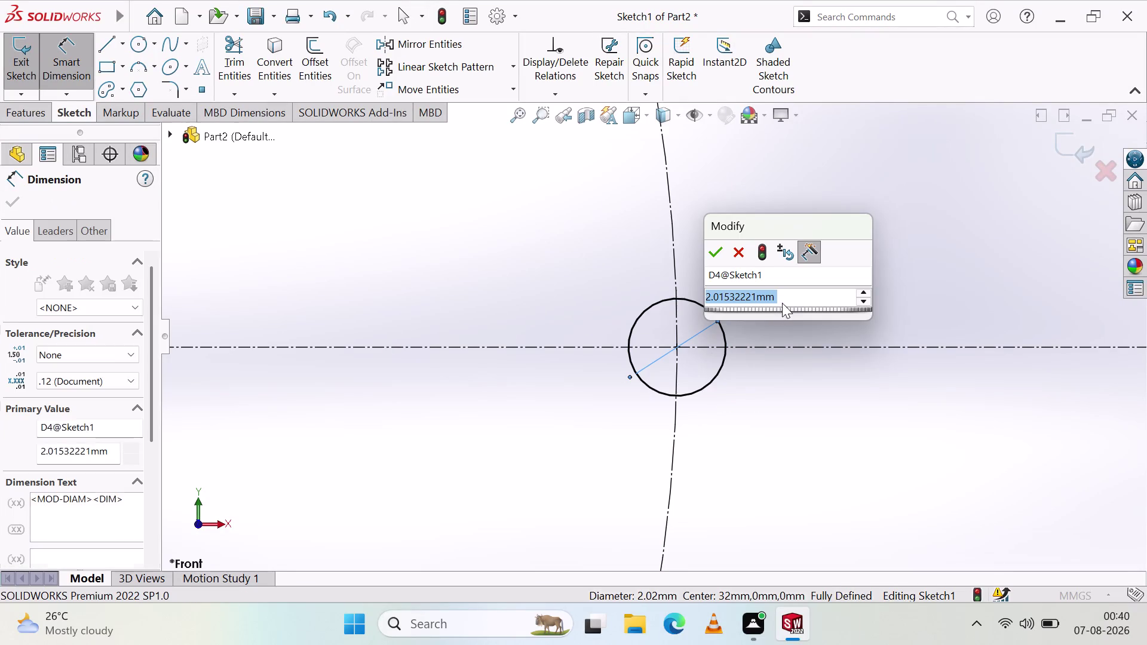
key(Escape)
key(Escape)
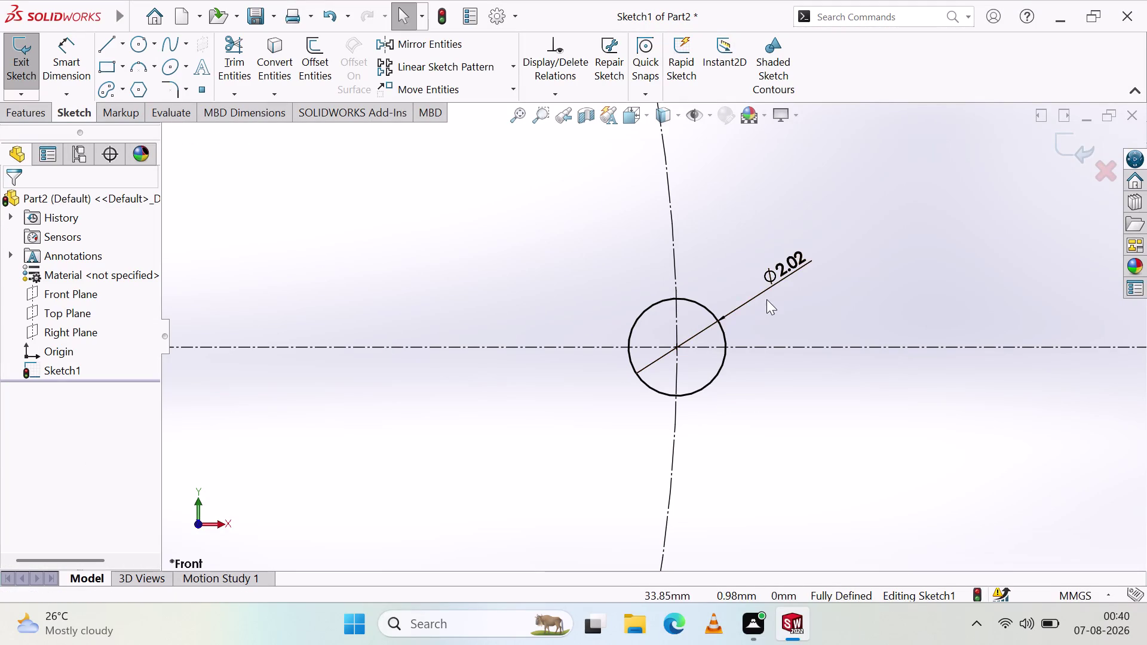
click(785, 263)
key(Delete)
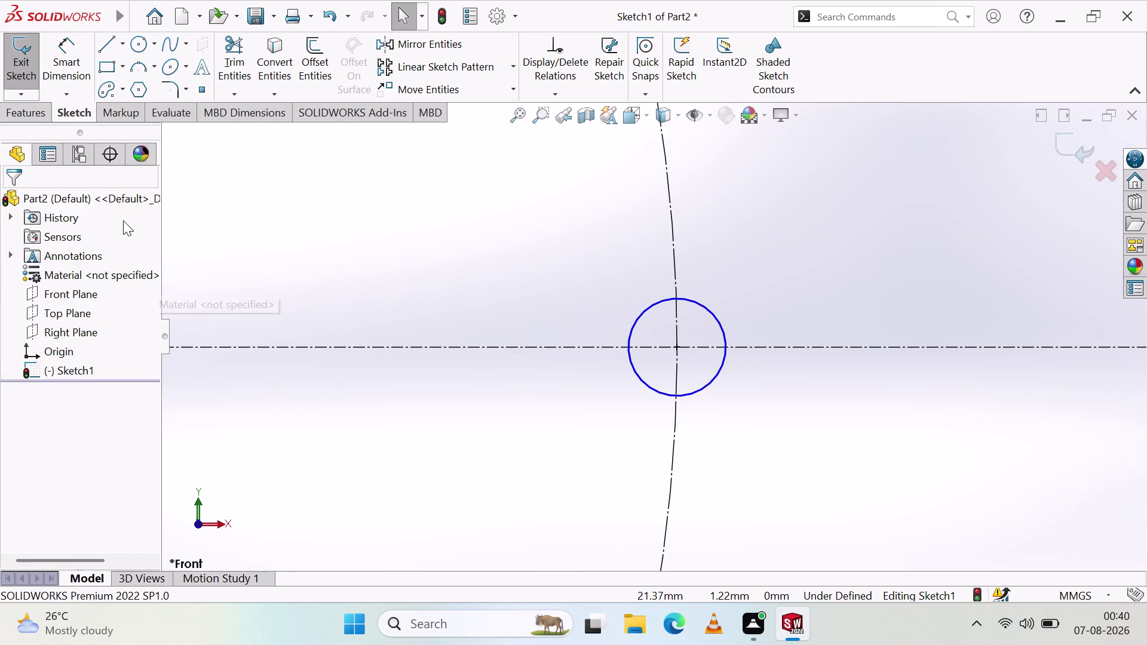
Dimension the small circle with a 12 mm diameter.
click(82, 65)
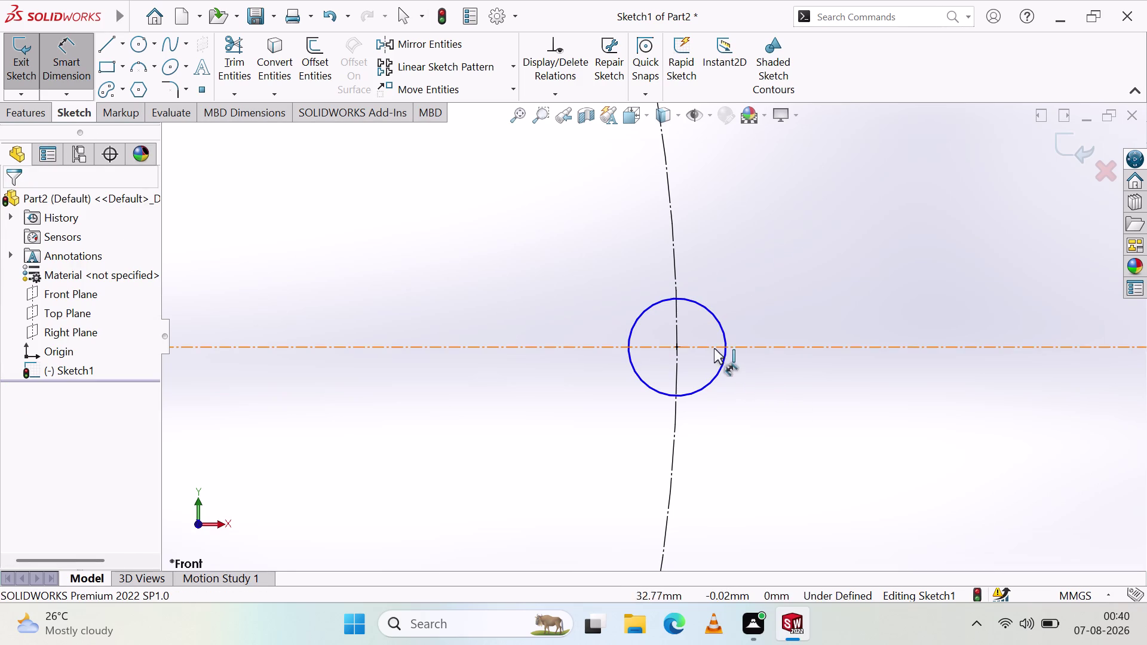
click(722, 364)
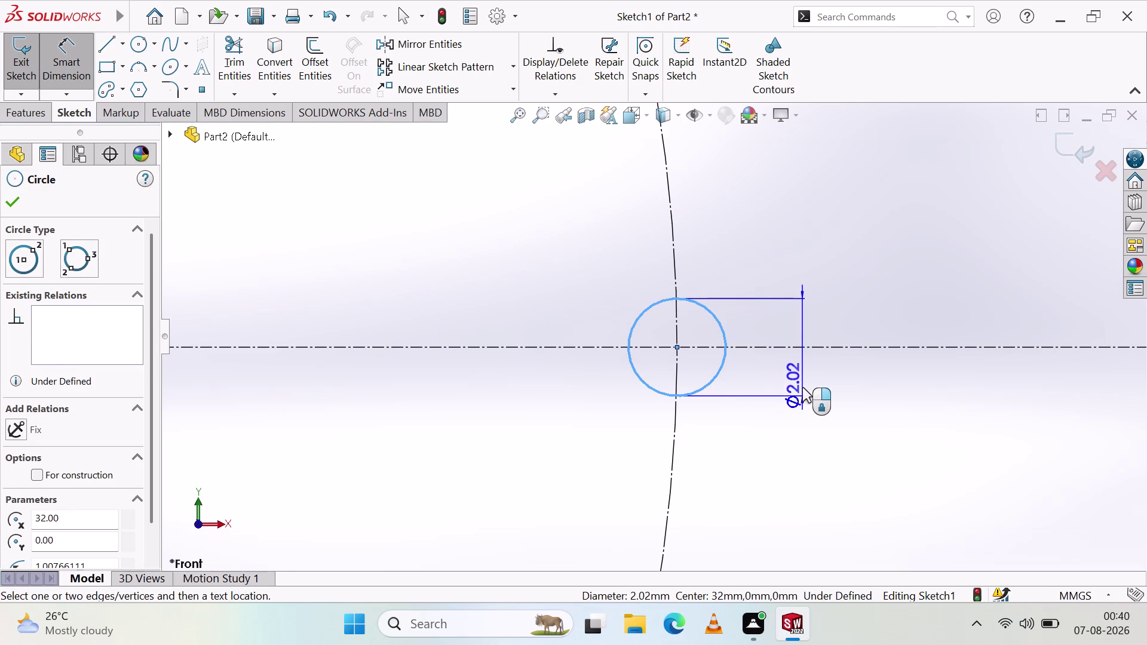
click(803, 387)
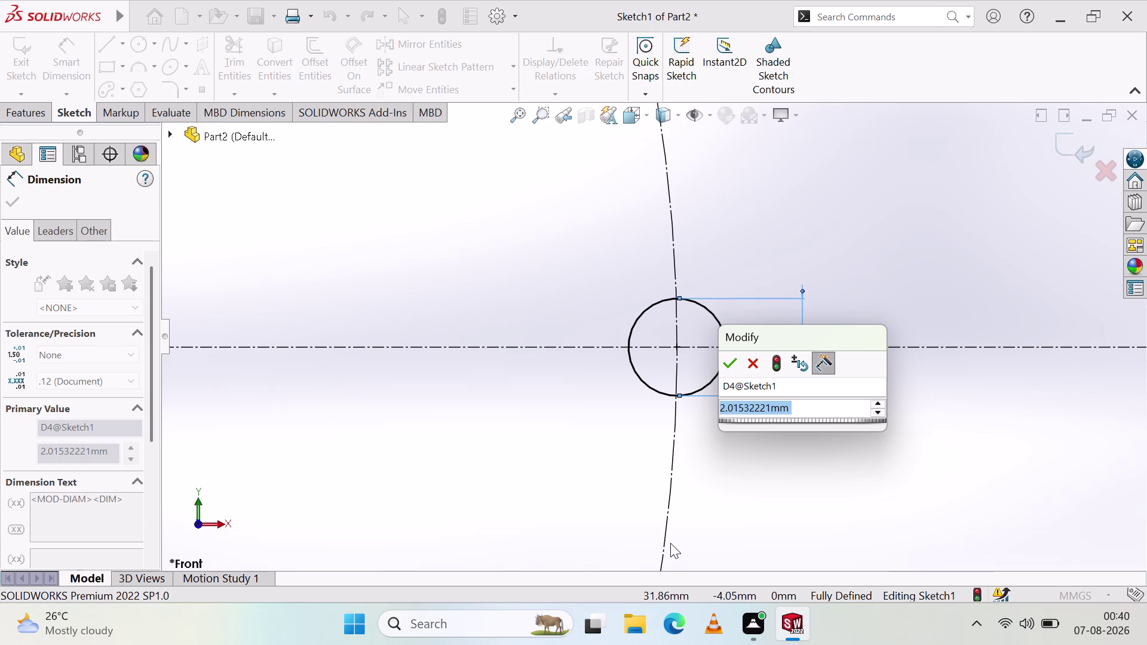
text(12)
key(Return)
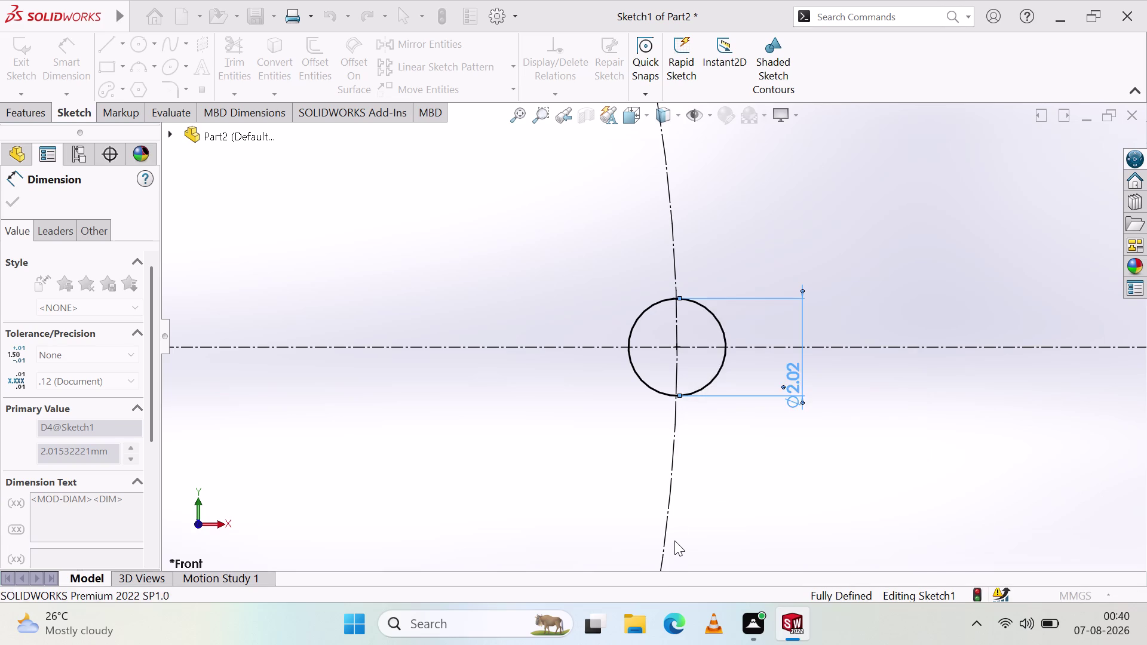
scroll(up, 3)
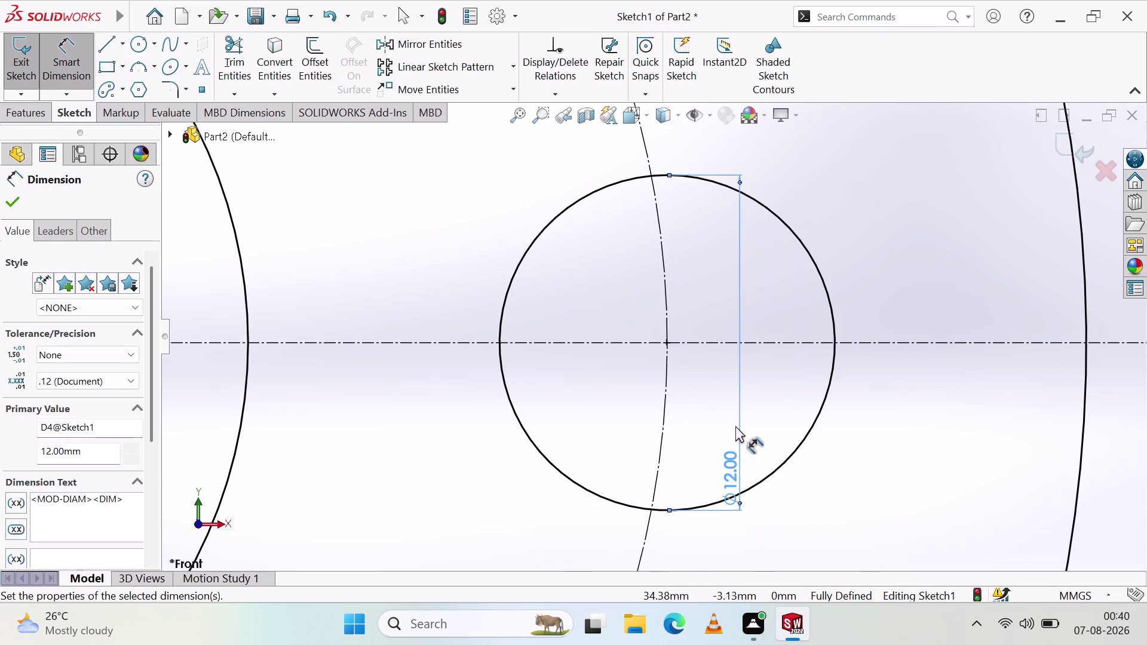
scroll(up, 3)
scroll(up, 3)
Reposition the Ø12 dimension beside the hole, then above it.
click(736, 423)
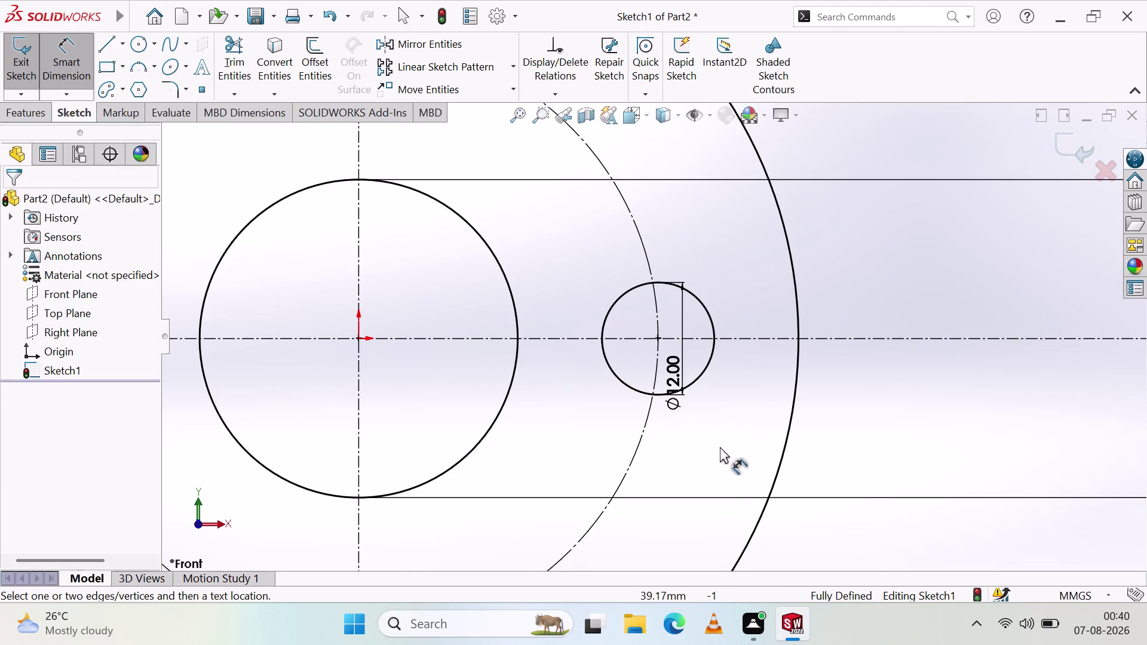
drag(671, 380, 786, 293)
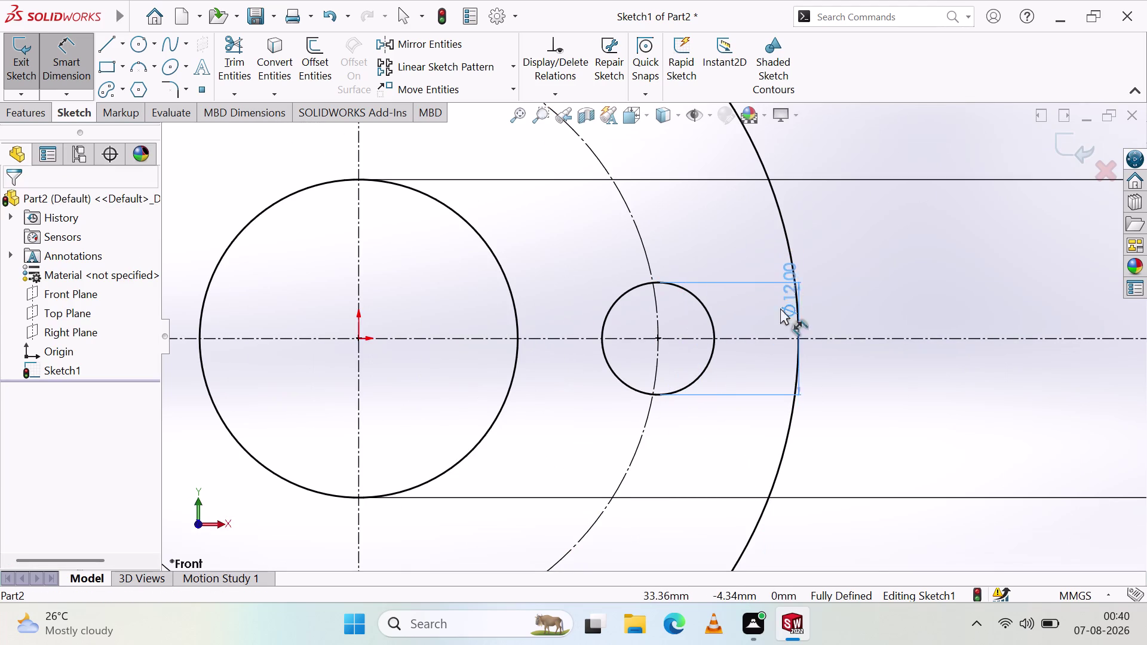
drag(787, 293, 736, 346)
click(716, 430)
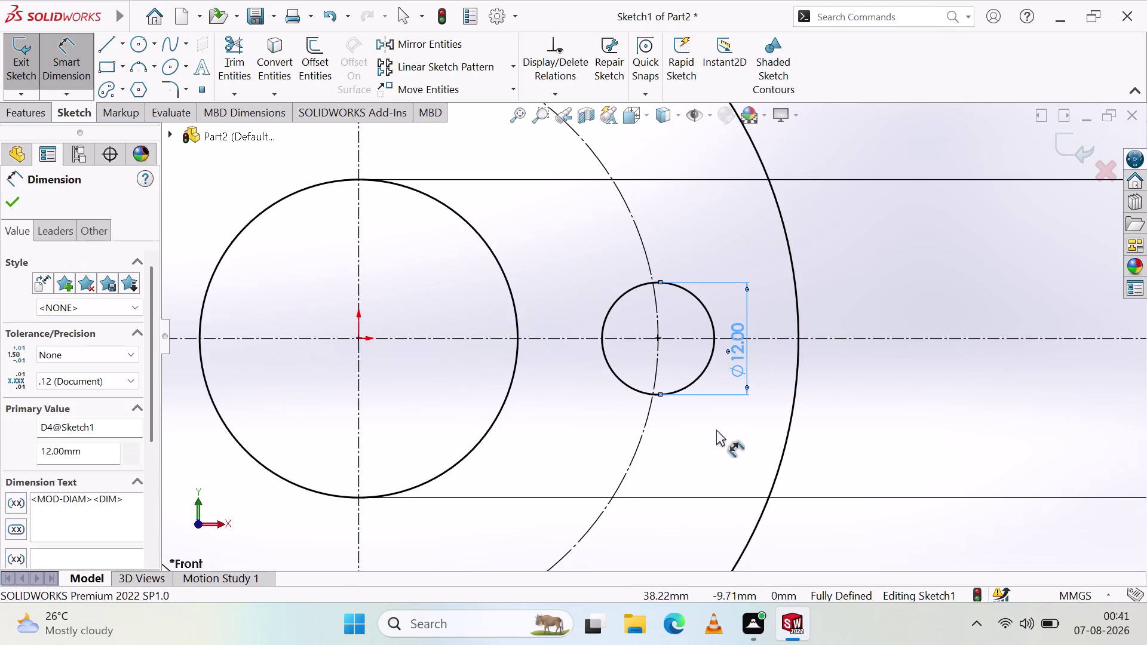
drag(738, 352, 734, 246)
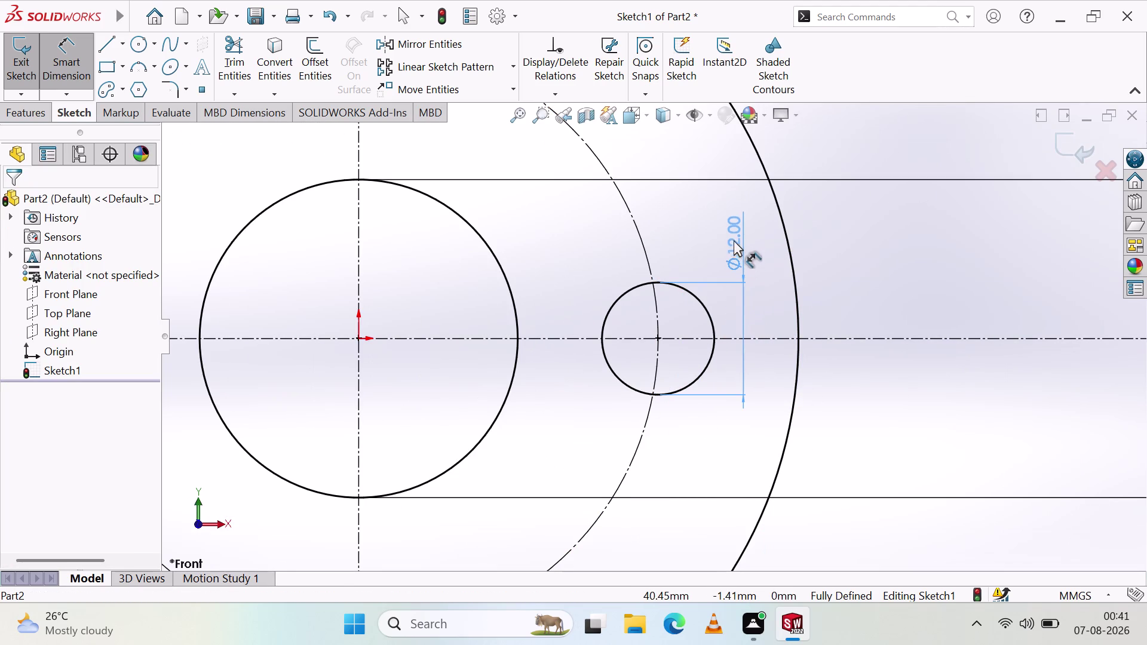
drag(733, 246, 734, 233)
click(696, 447)
Move the Ø12 dimension above the sketch, lined up beside the Ø34 dimension.
scroll(up, 3)
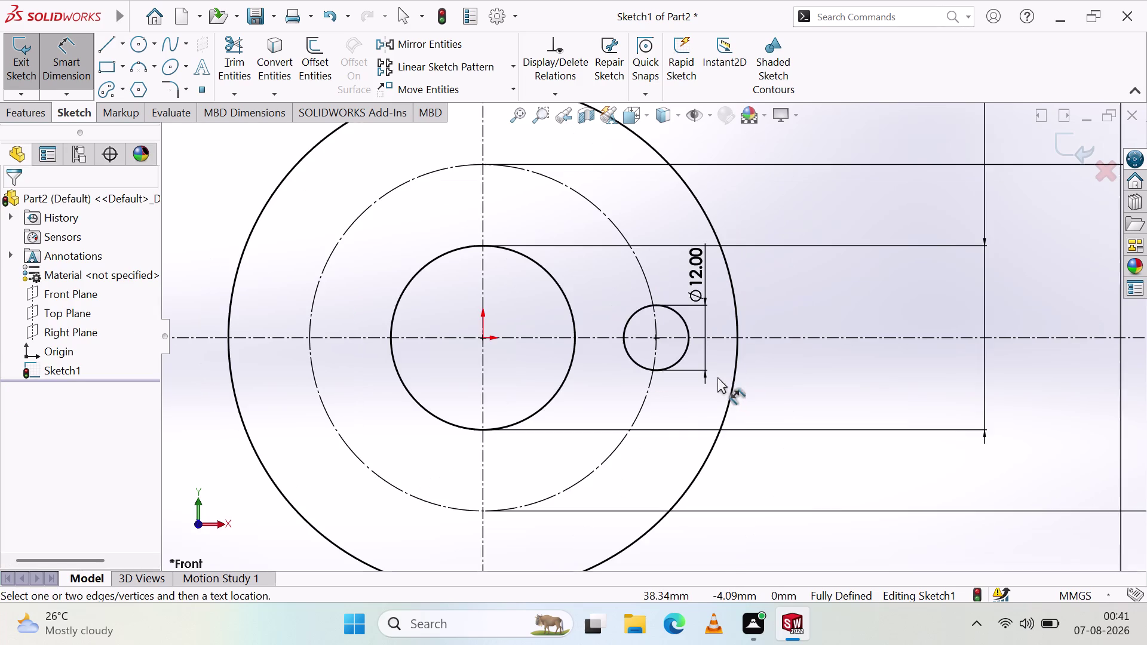
drag(693, 281, 739, 198)
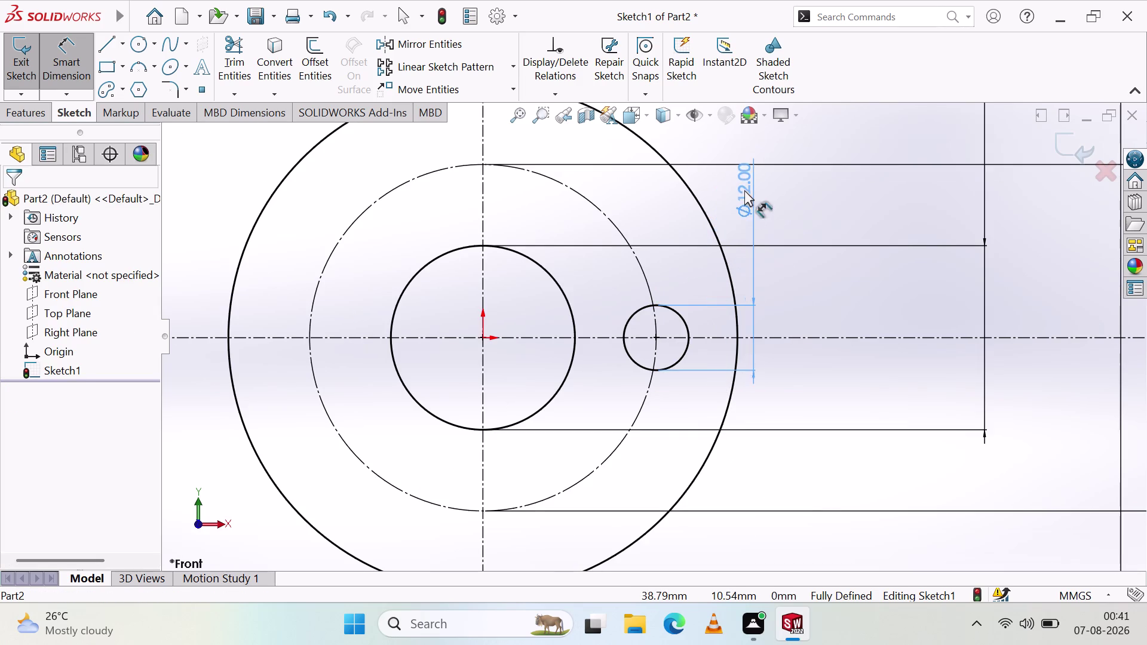
drag(740, 197, 747, 188)
scroll(up, 3)
drag(702, 256, 696, 253)
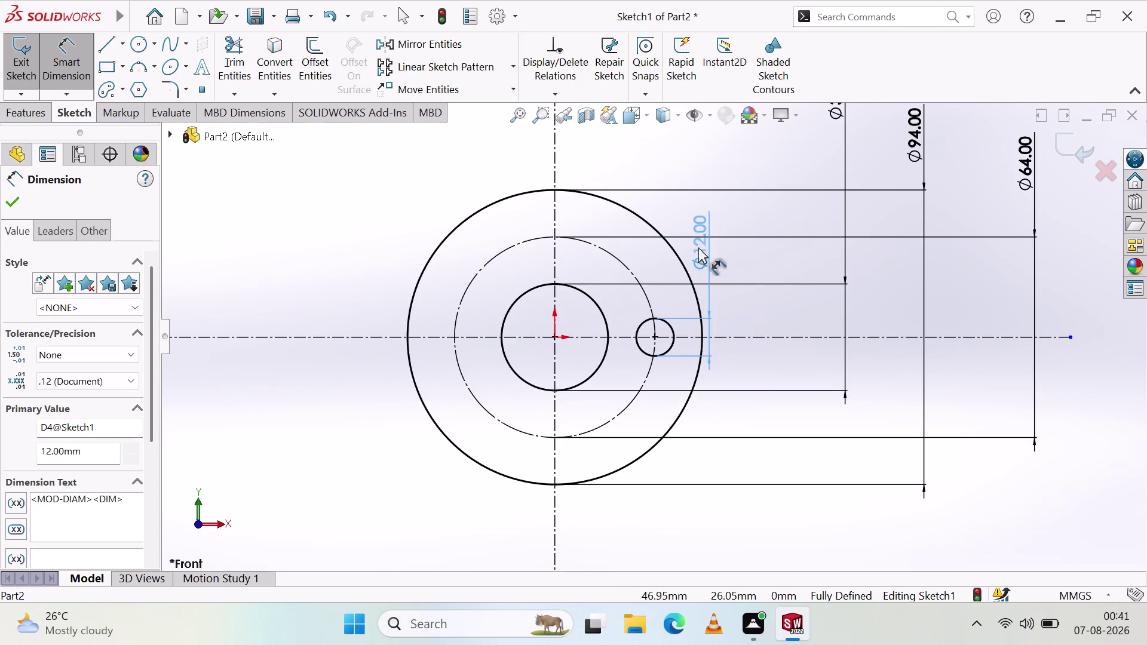
drag(697, 254, 829, 169)
scroll(up, 3)
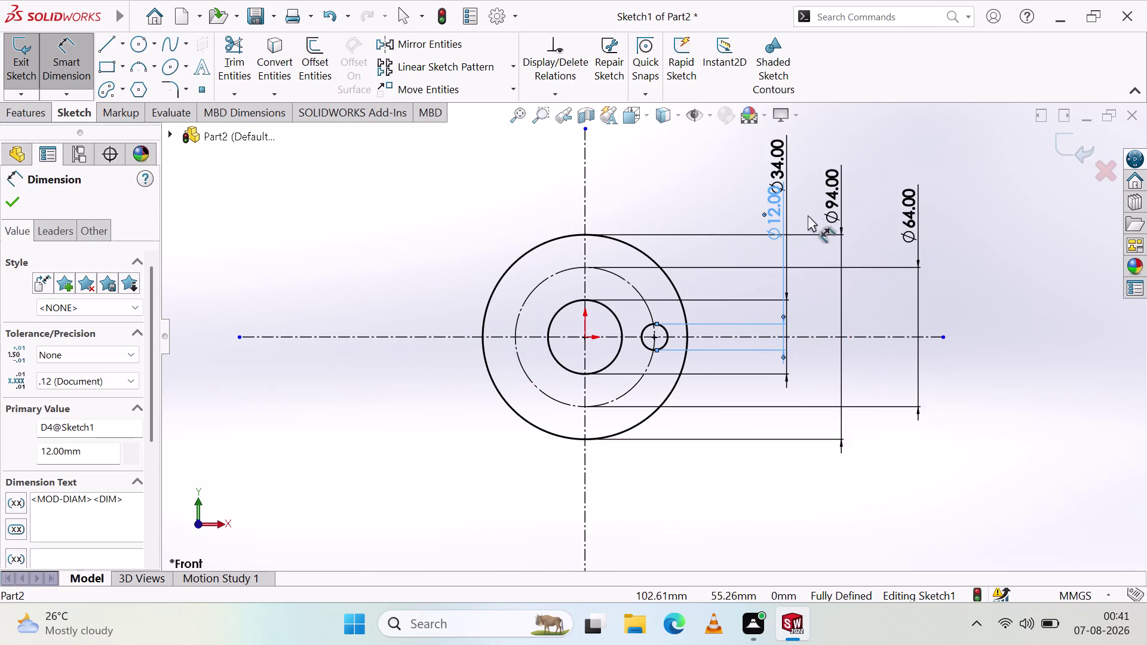
drag(777, 212, 749, 177)
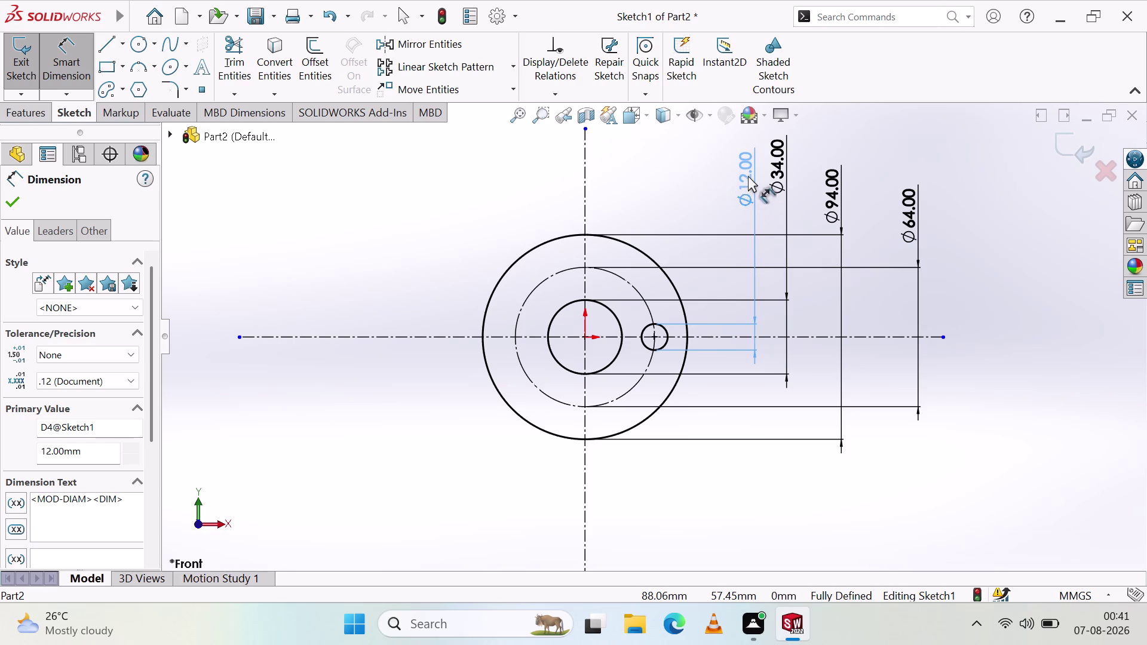
drag(748, 176, 746, 172)
click(729, 277)
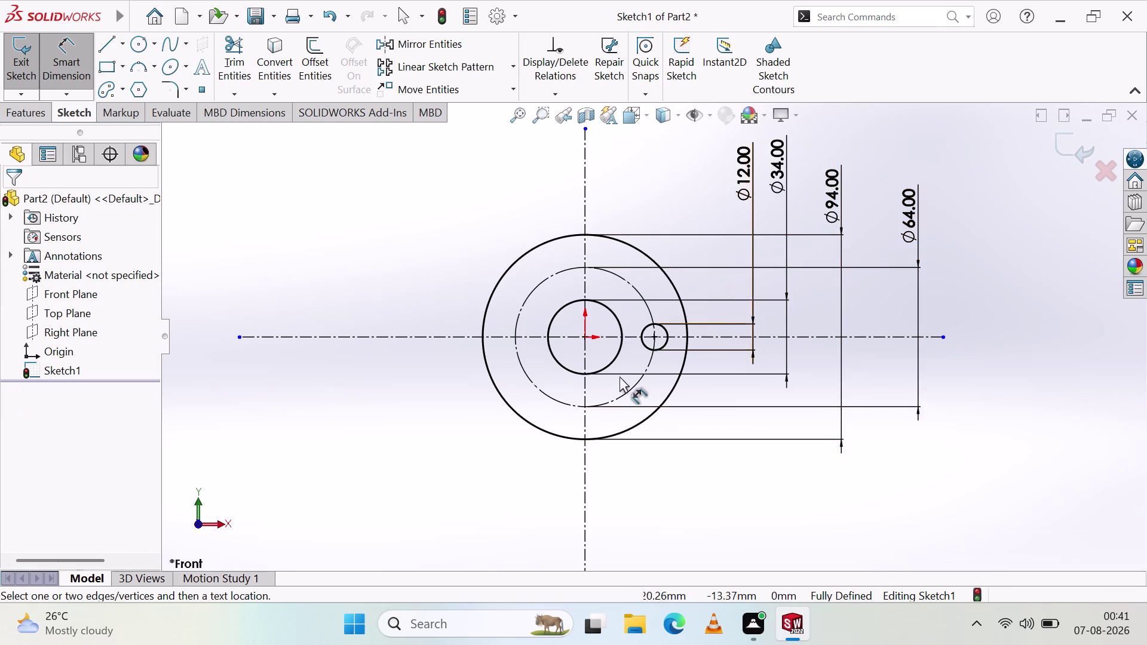
scroll(down, 3)
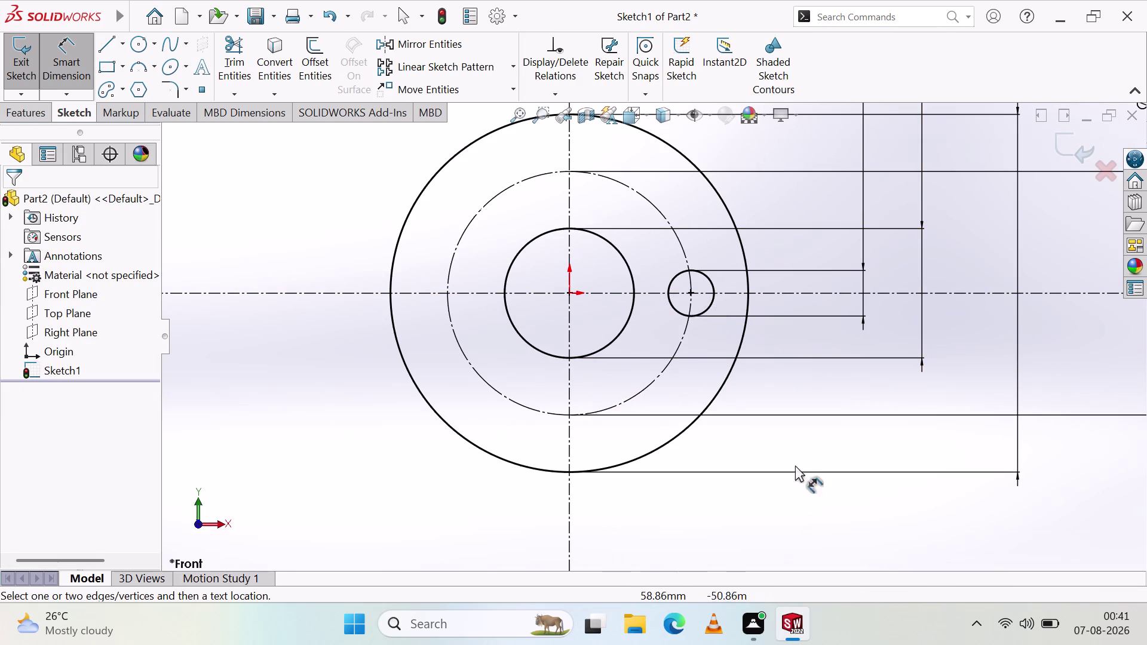
click(478, 74)
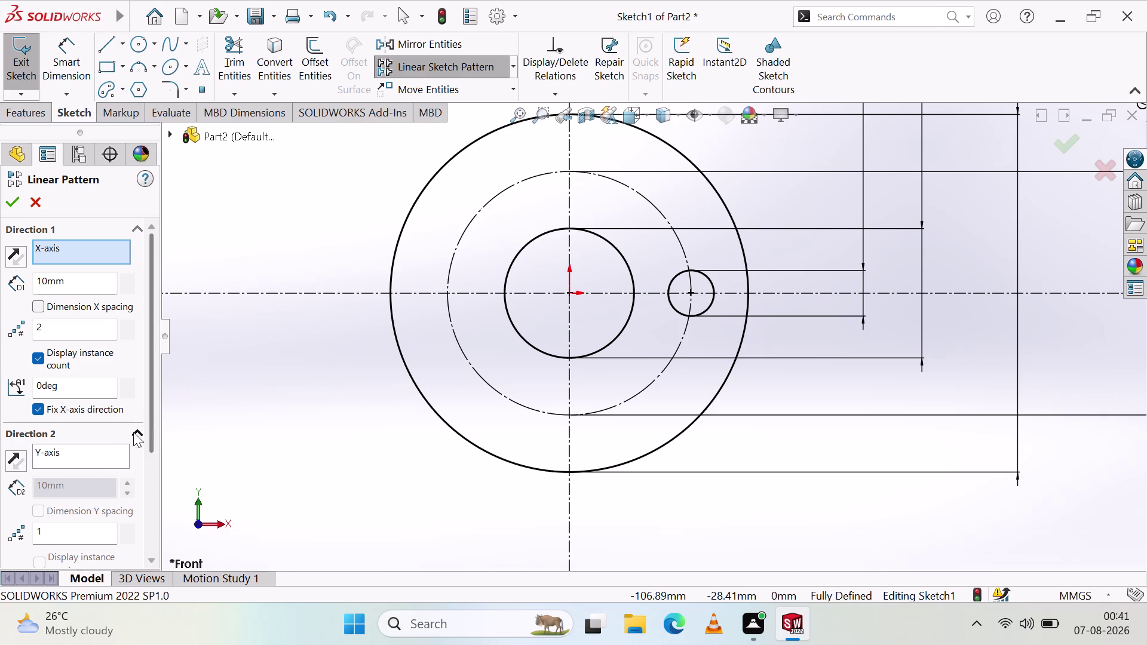
Set the linear pattern direction to the horizontal centreline.
click(676, 310)
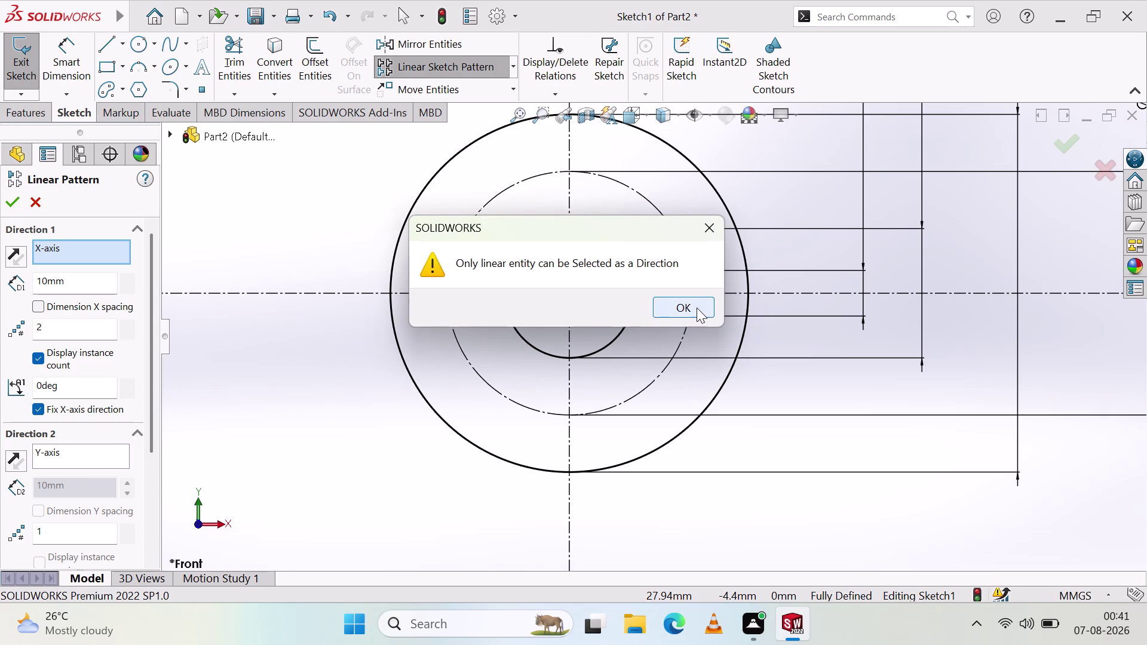
click(696, 309)
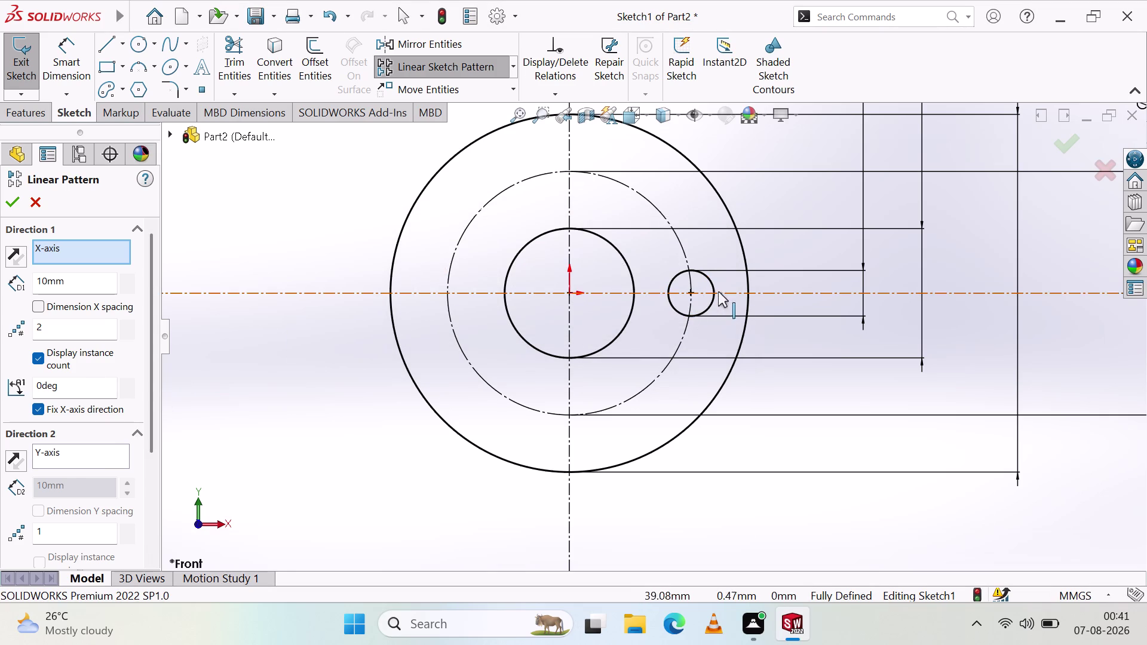
click(97, 336)
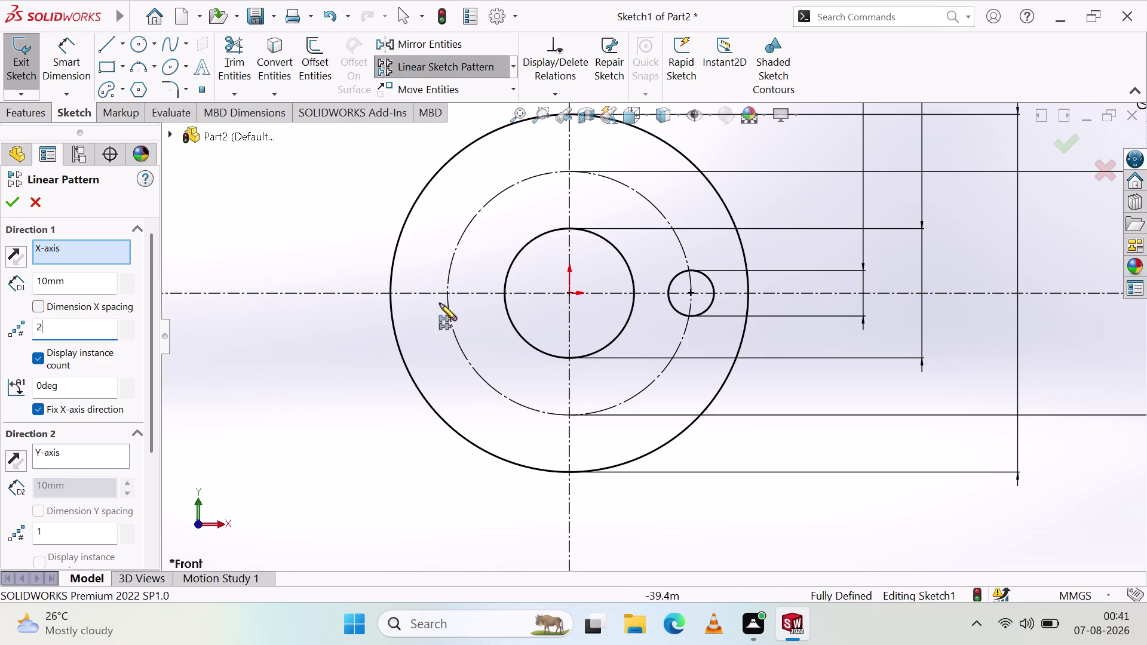
click(522, 294)
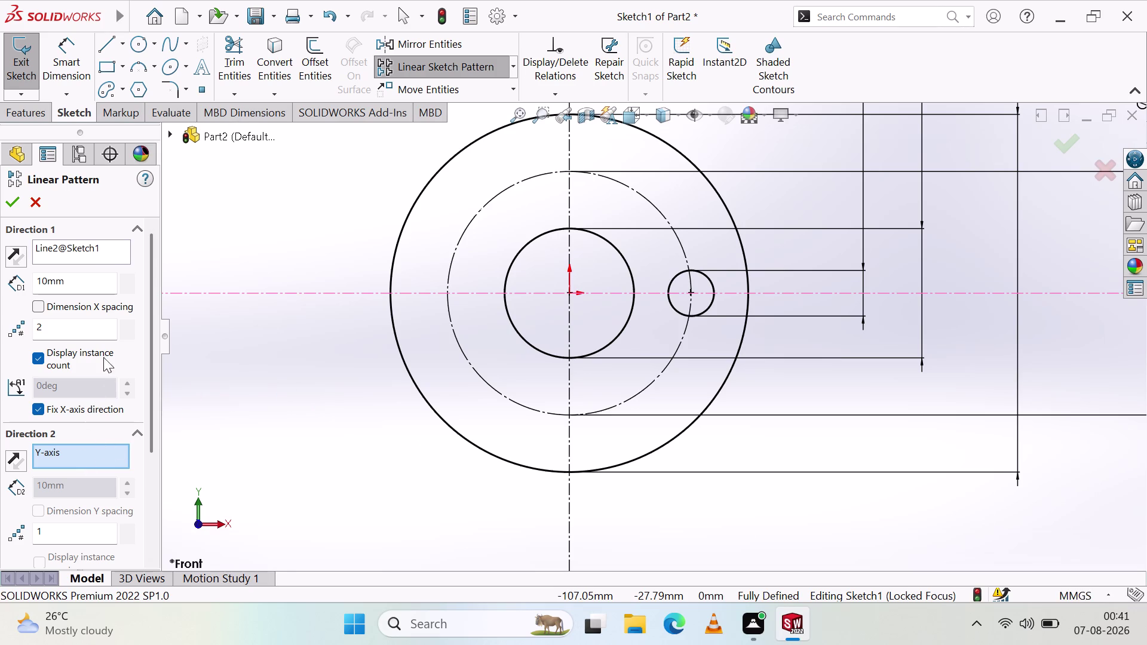
click(67, 337)
scroll(down, 3)
scroll(up, 3)
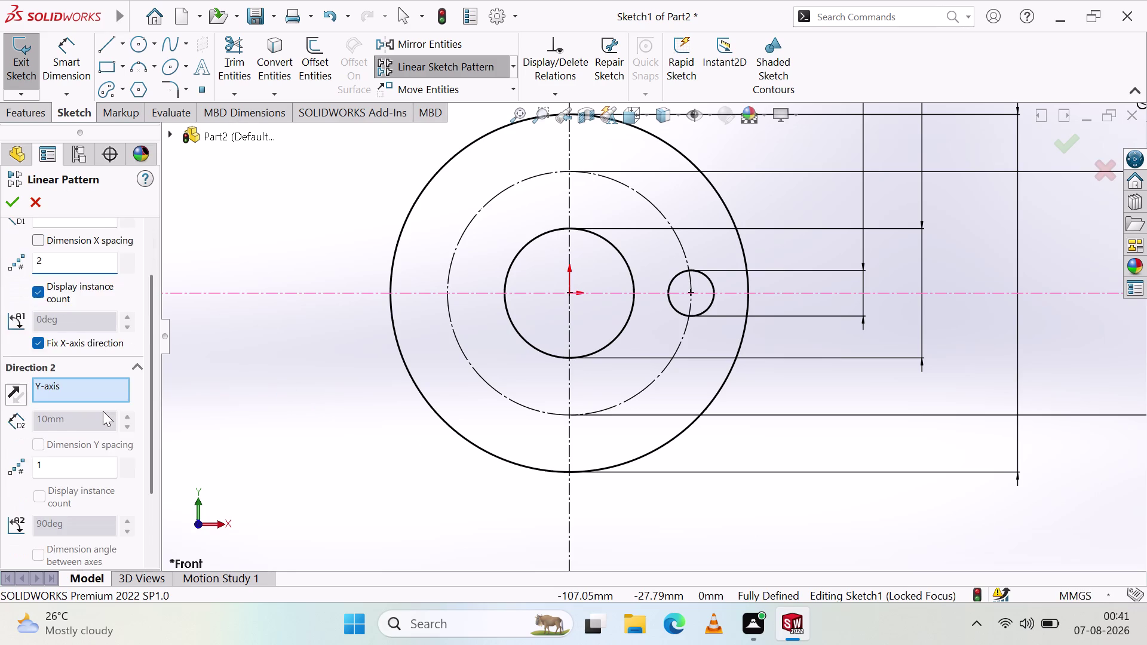
scroll(down, 3)
scroll(up, 3)
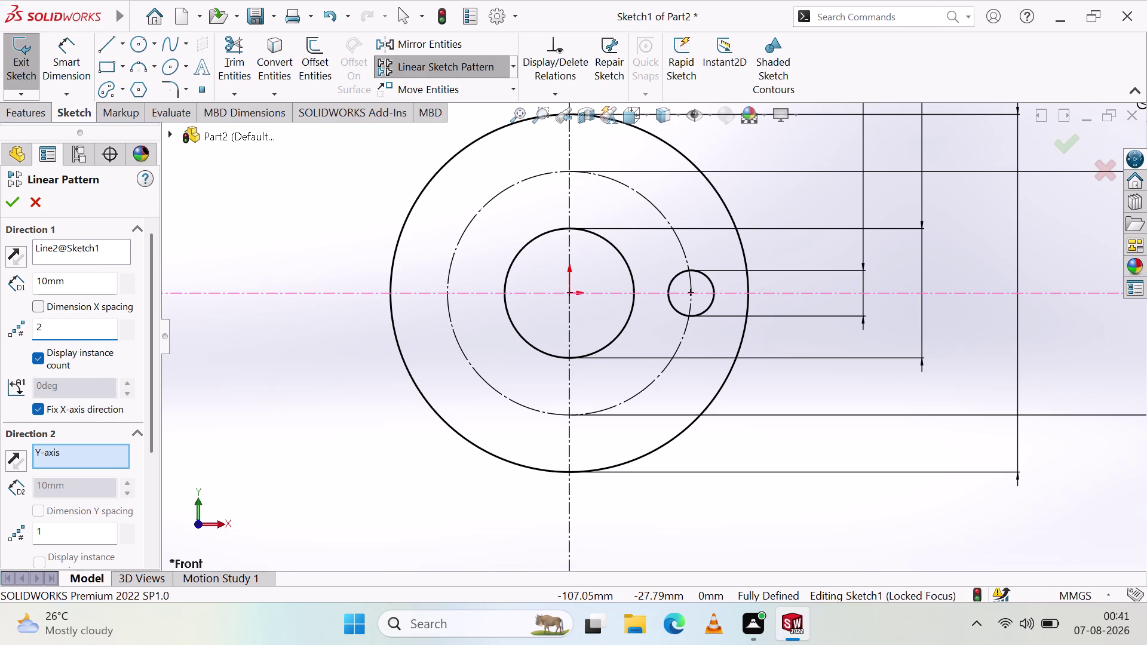
Change the pattern instance count to 6, then cancel the linear pattern.
key(BackSpace)
key(BackSpace)
key(BackSpace)
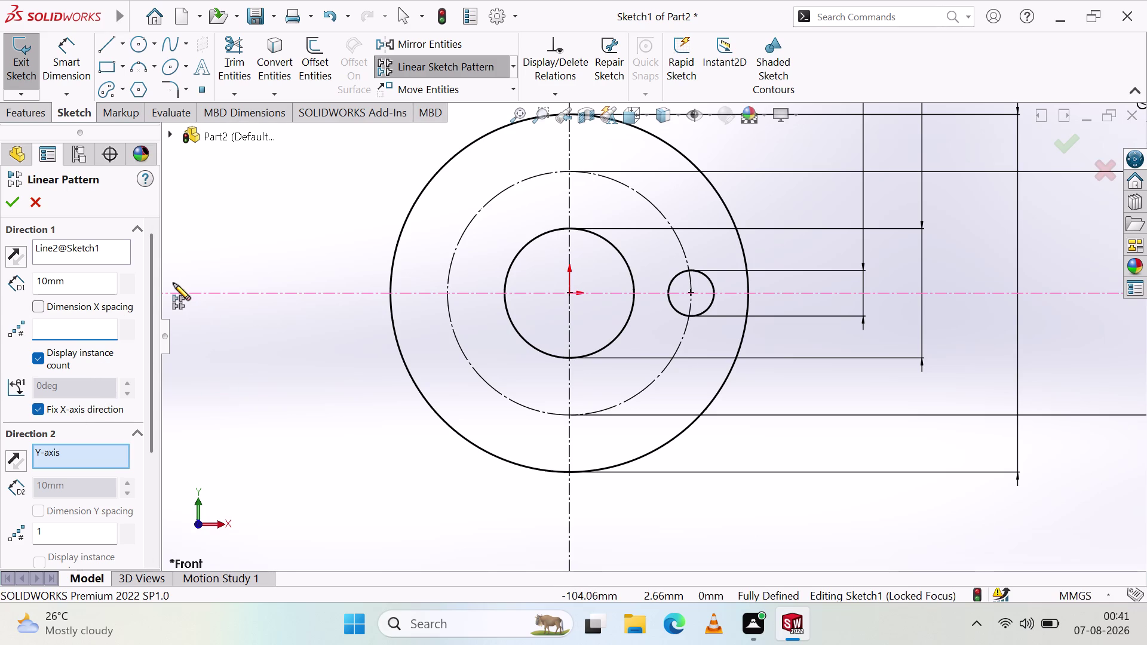
key(6)
click(10, 185)
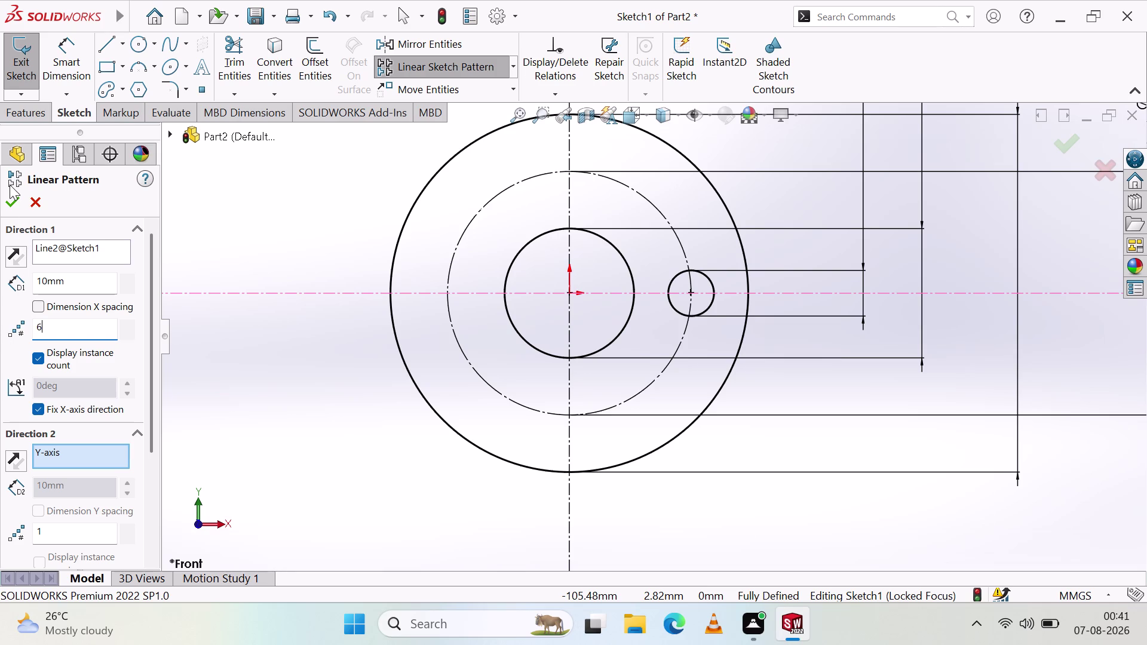
click(12, 202)
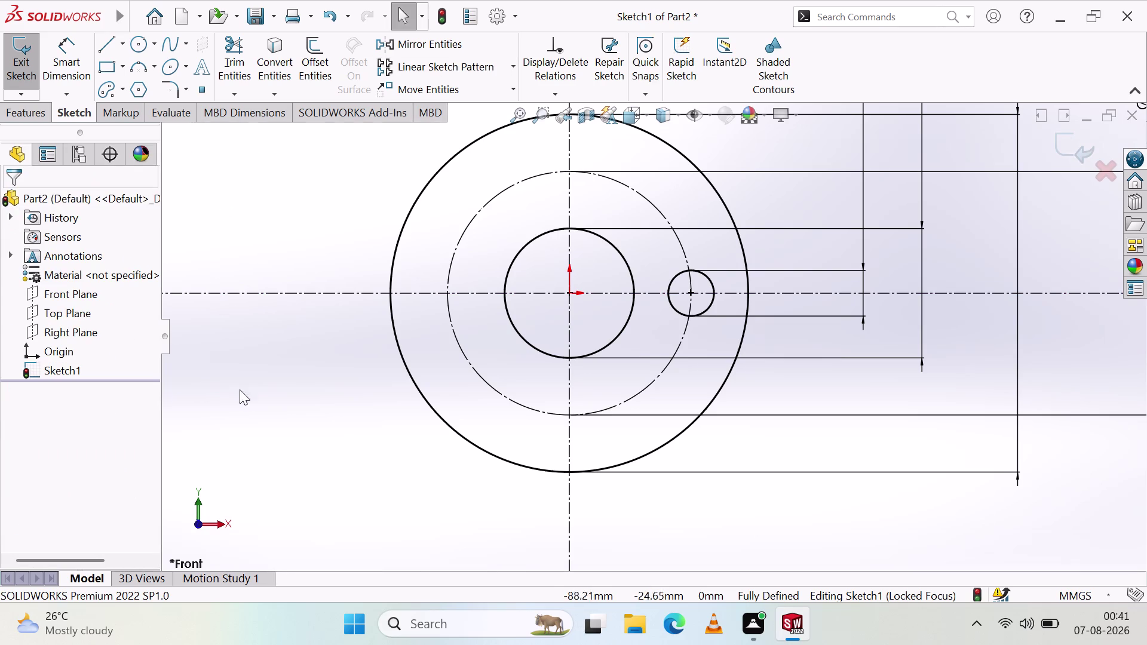
Reopen and cancel Linear Sketch Pattern, then expand its flyout to reveal Circular Sketch Pattern.
click(248, 397)
scroll(up, 3)
scroll(down, 3)
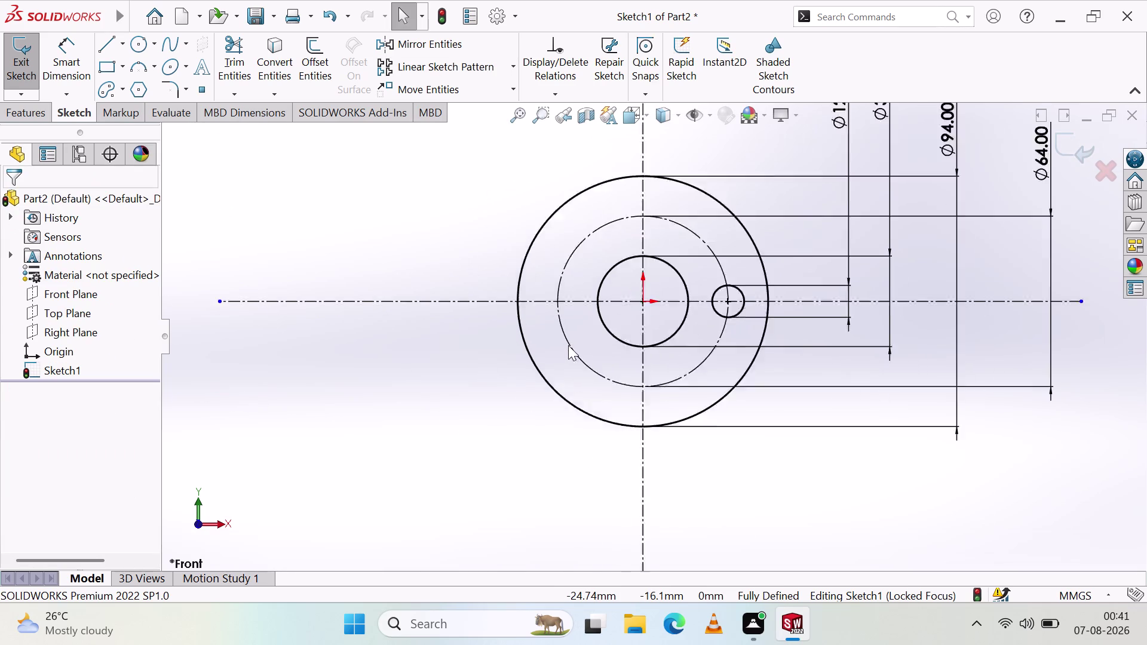
scroll(down, 3)
scroll(up, 3)
scroll(down, 3)
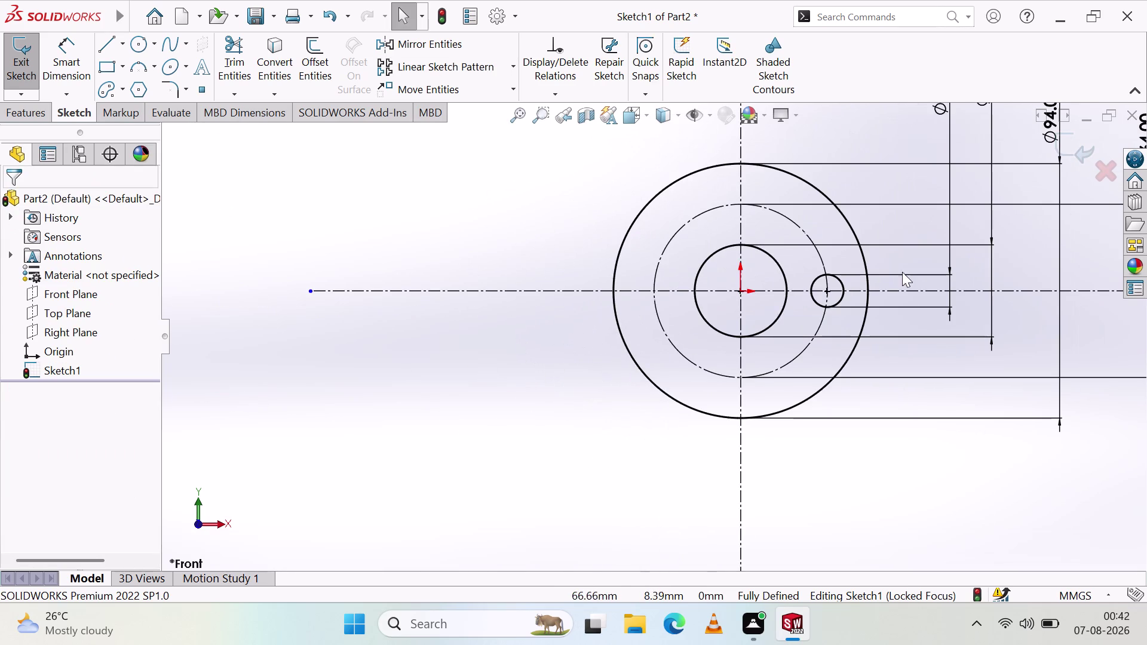
click(472, 64)
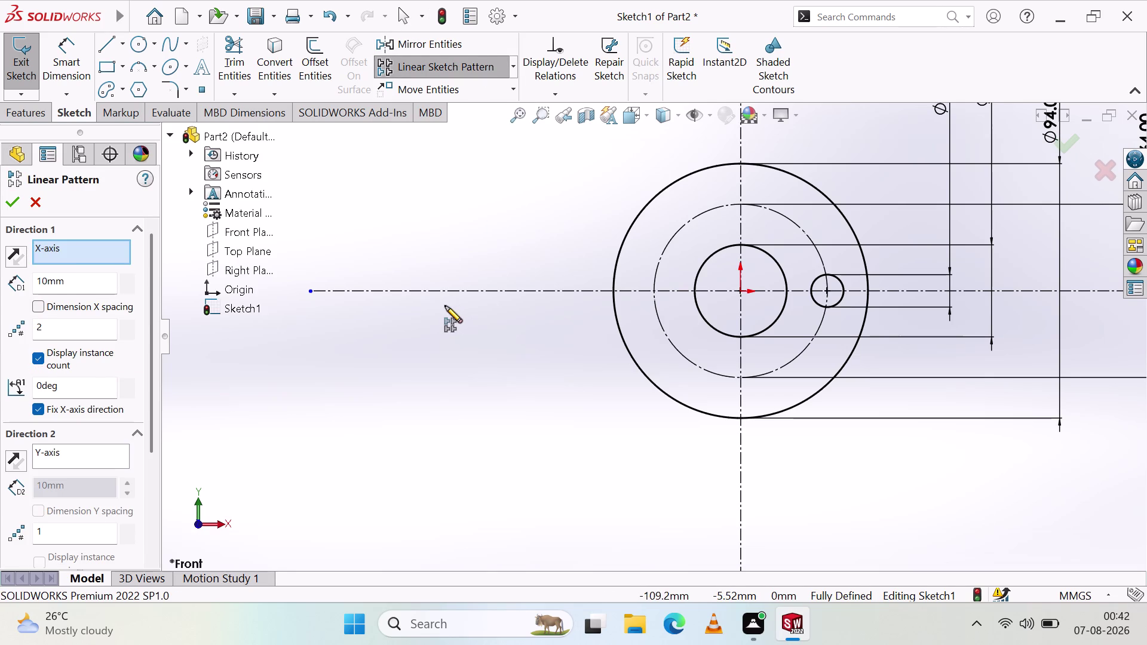
key(Escape)
key(Escape)
key(Escape)
key(Escape)
key(Escape)
key(Escape)
key(Escape)
scroll(up, 3)
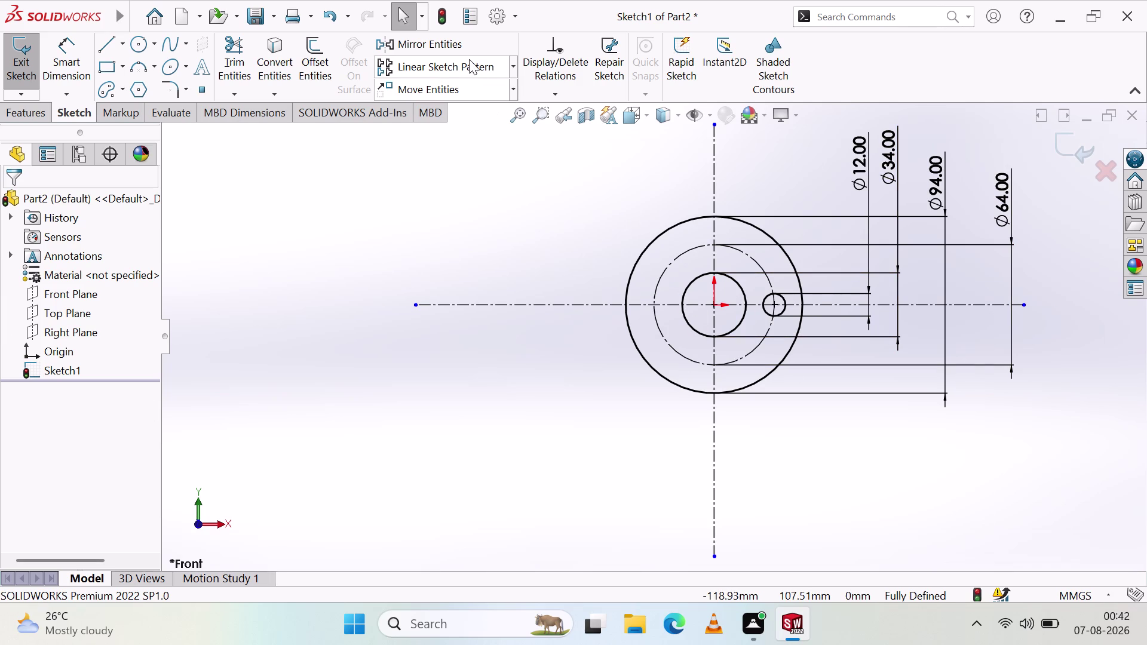
click(514, 65)
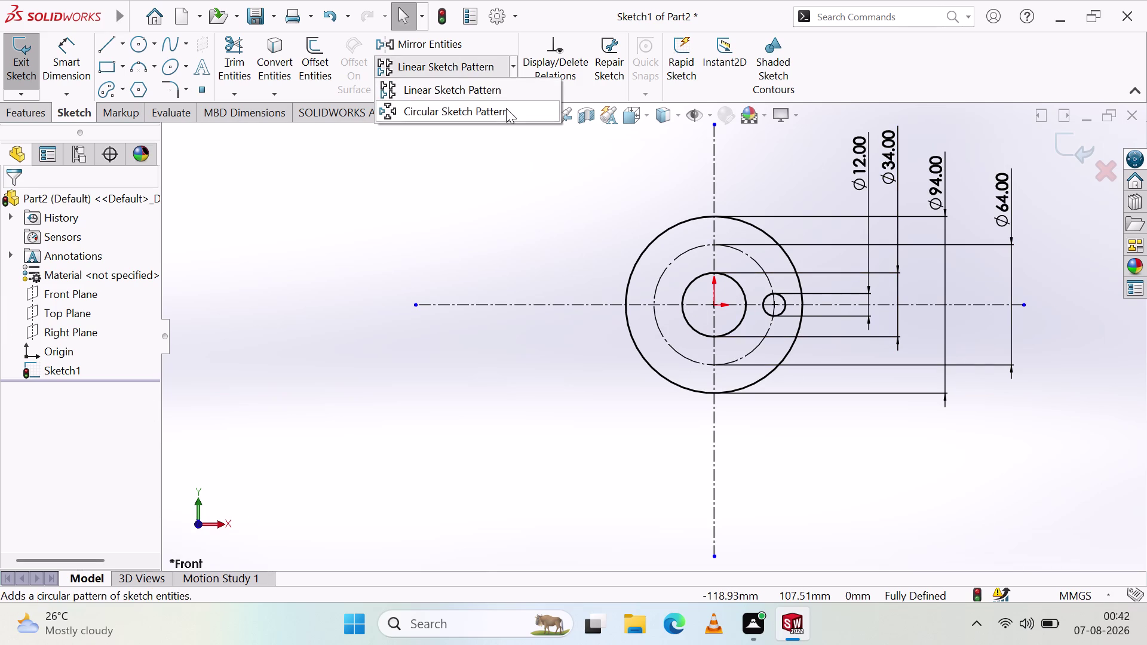
Circular-pattern the Ø12 hole into 6 equally spaced instances around the Ø64 bolt circle.
click(506, 108)
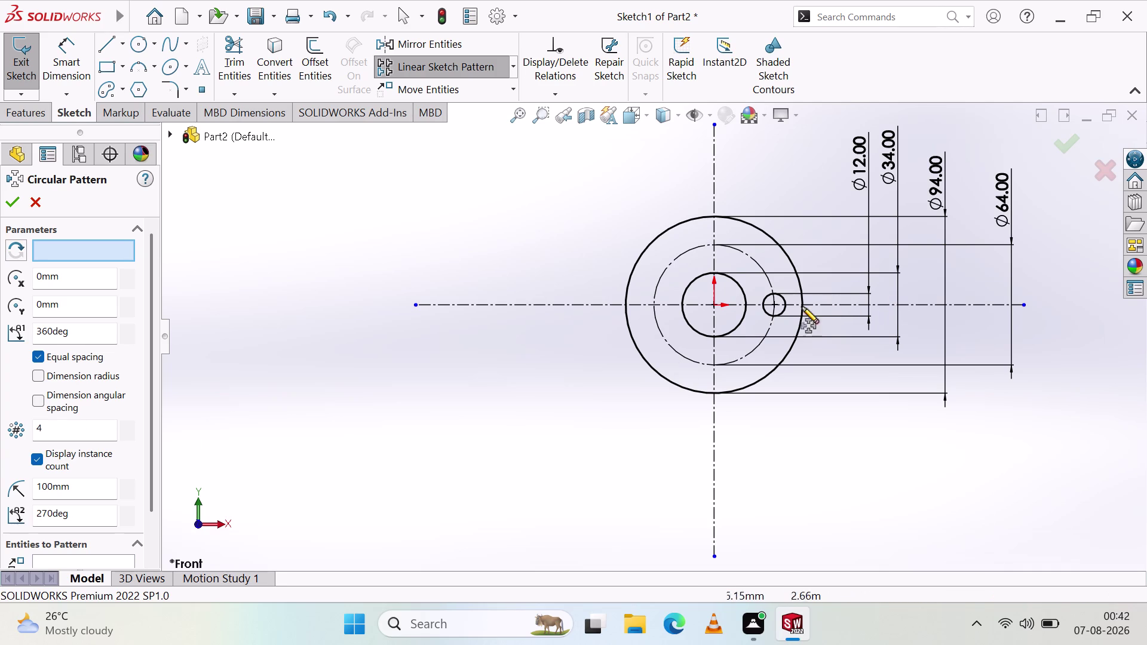
scroll(down, 3)
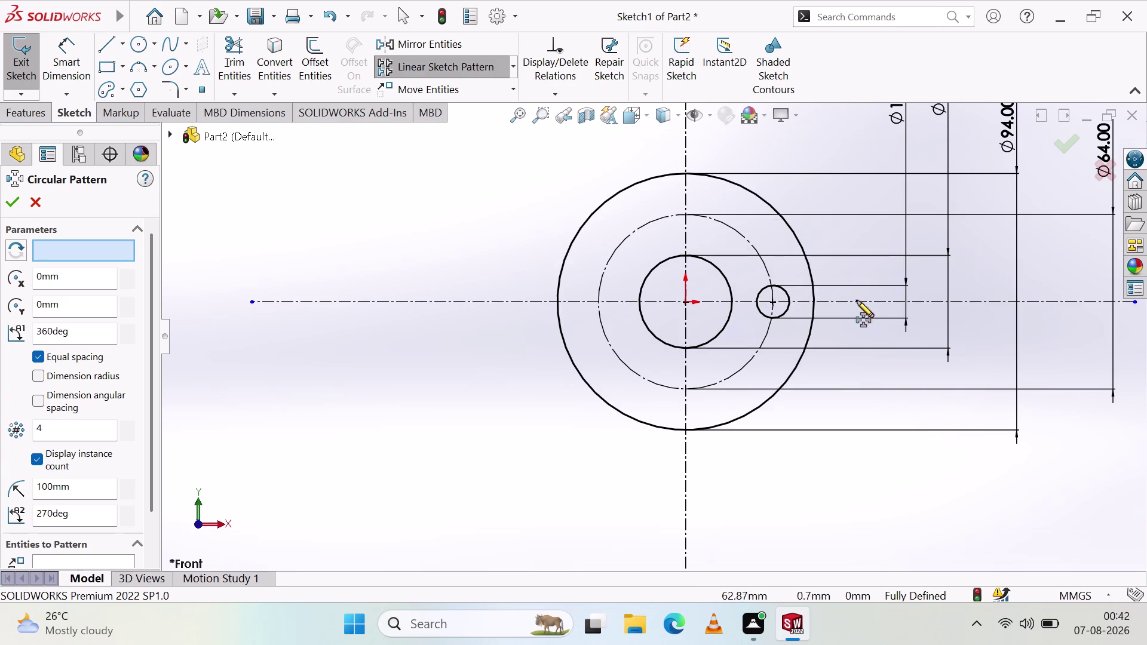
click(788, 310)
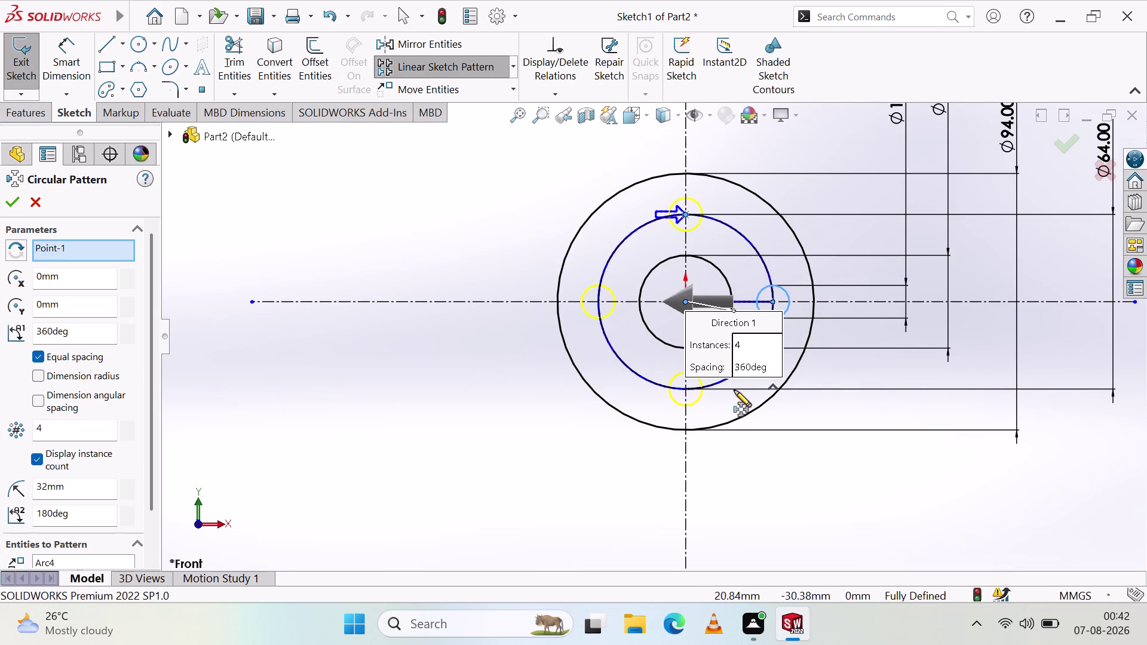
click(69, 425)
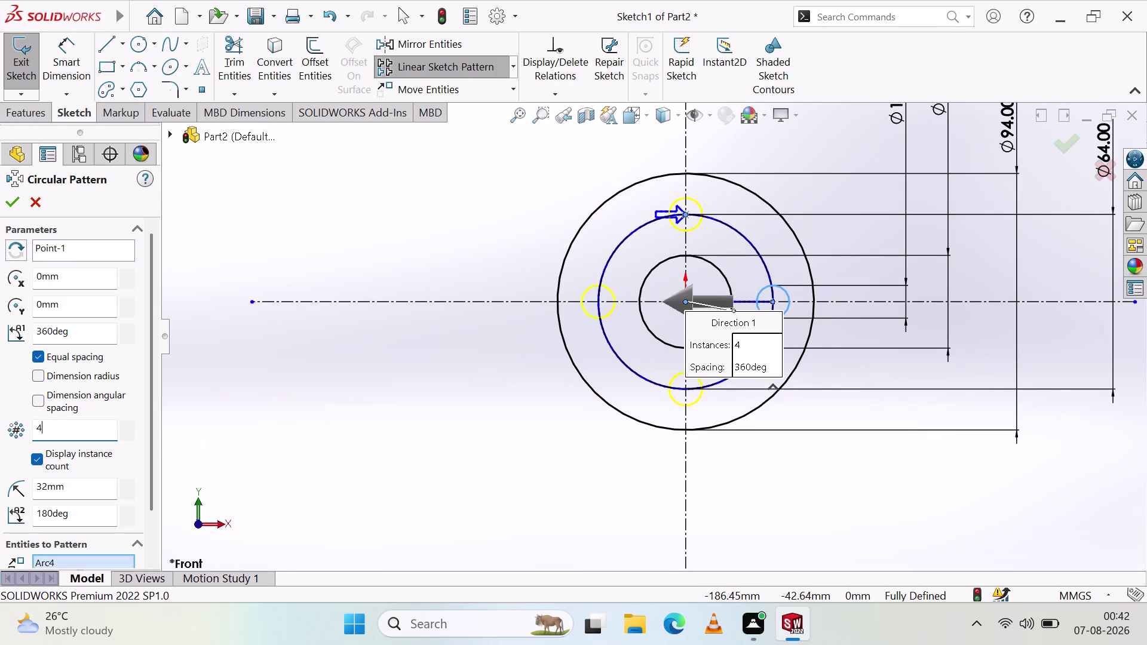
key(BackSpace)
key(6)
scroll(down, 3)
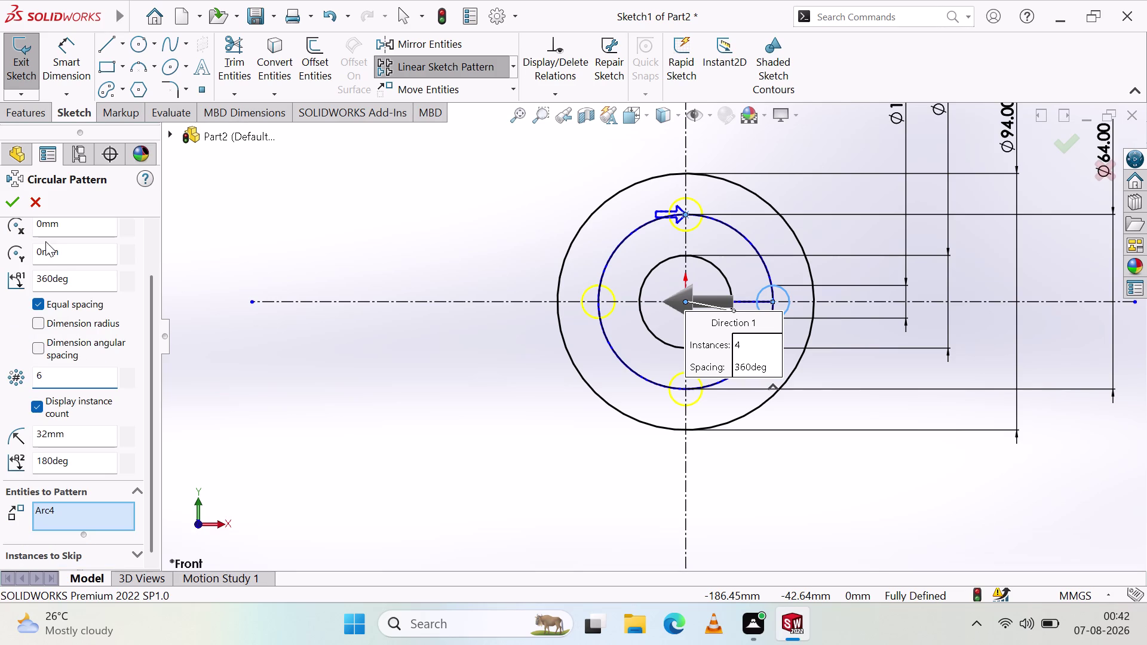
click(10, 201)
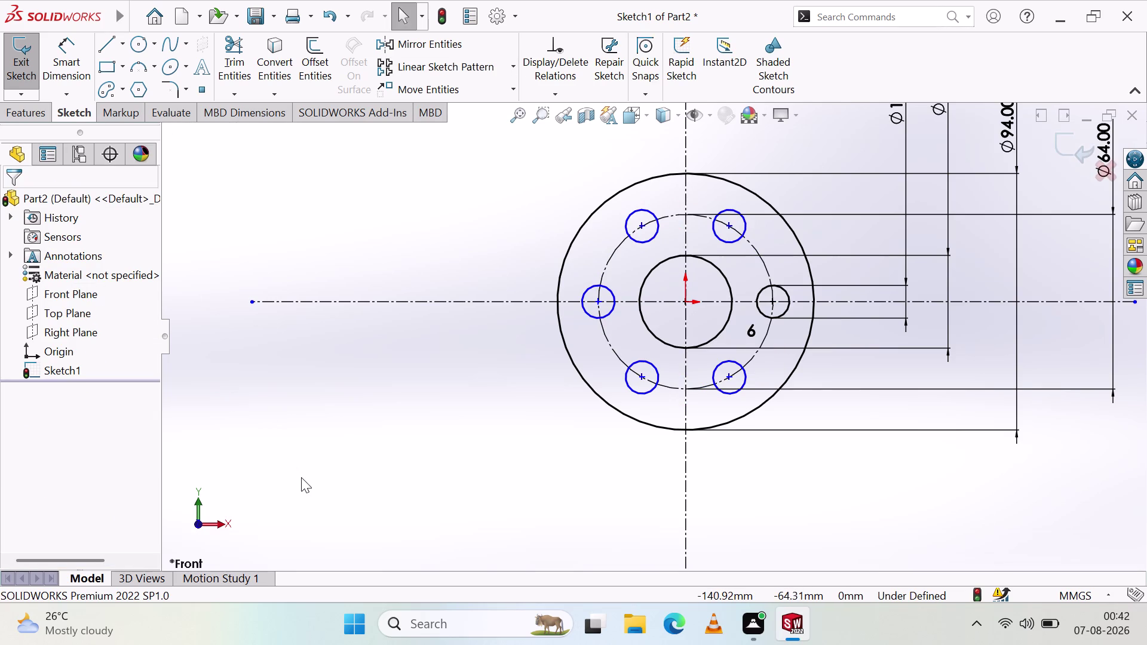
Drag the patterned holes around the bolt circle, then select the leftmost hole.
click(301, 478)
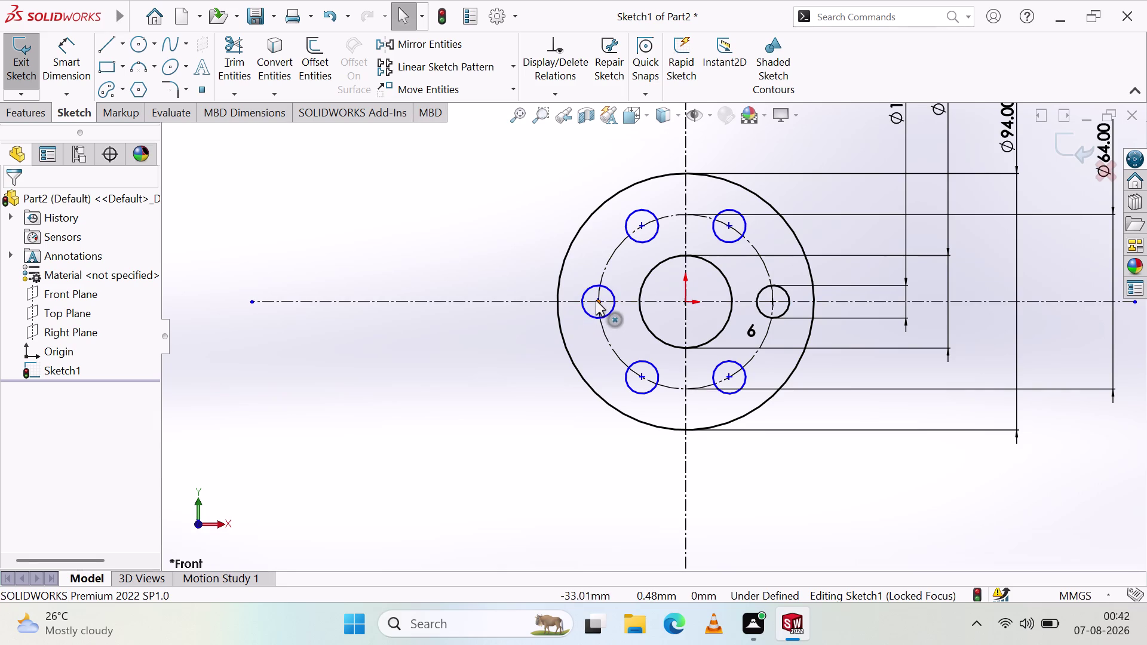
drag(596, 300, 605, 322)
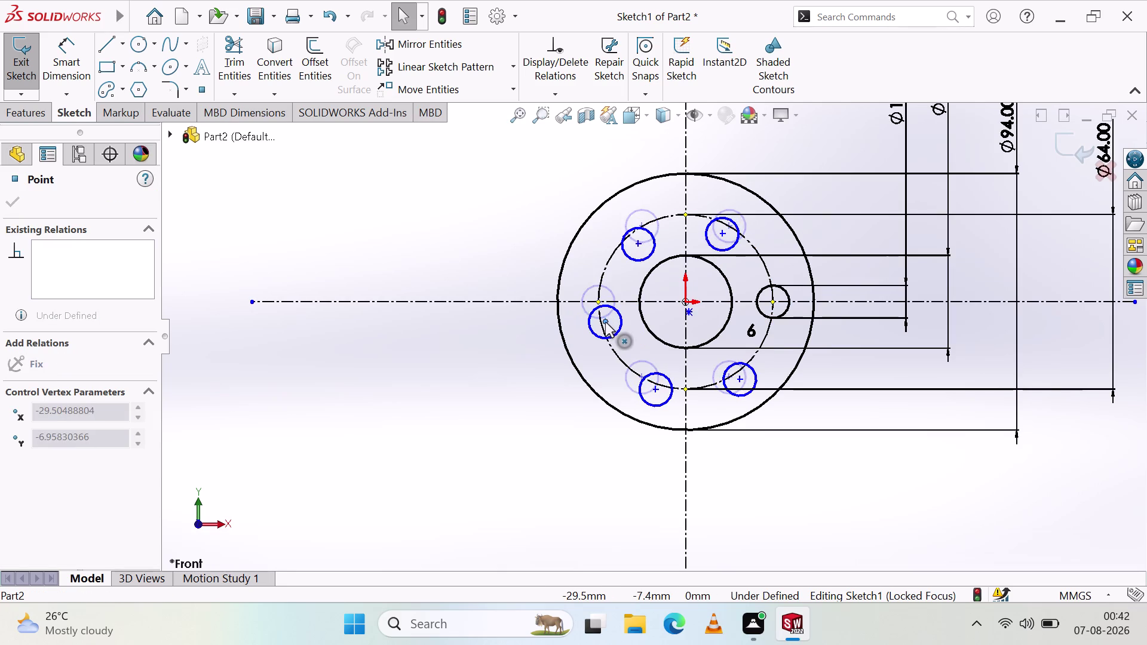
drag(605, 322, 604, 309)
click(525, 442)
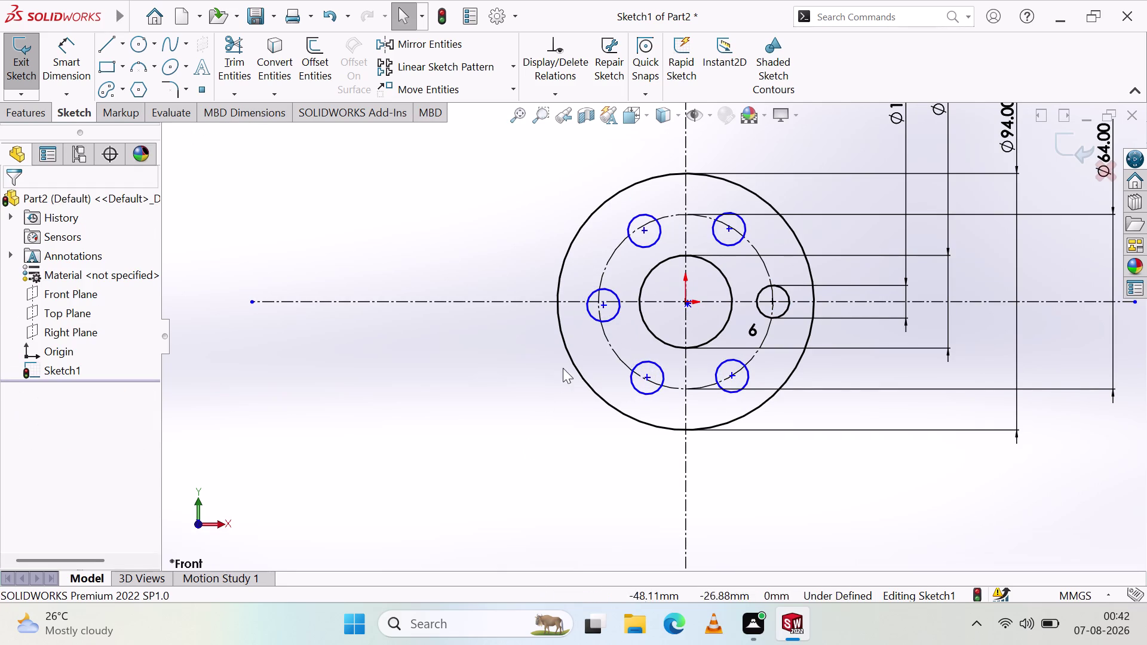
scroll(up, 3)
scroll(down, 3)
scroll(down, 3)
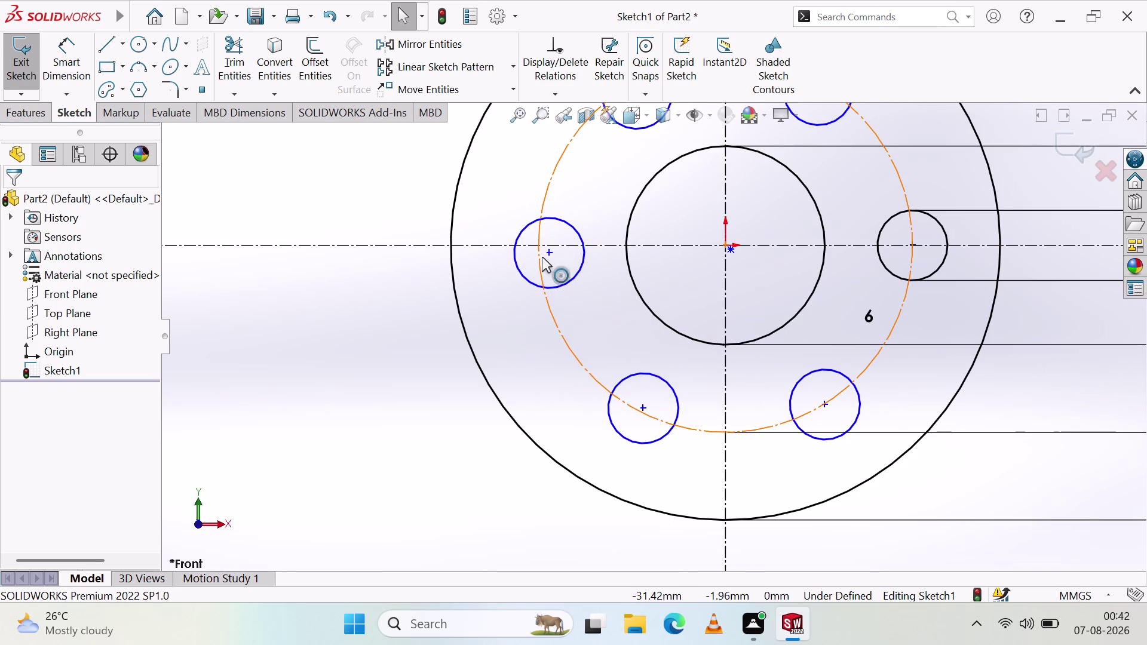
click(532, 282)
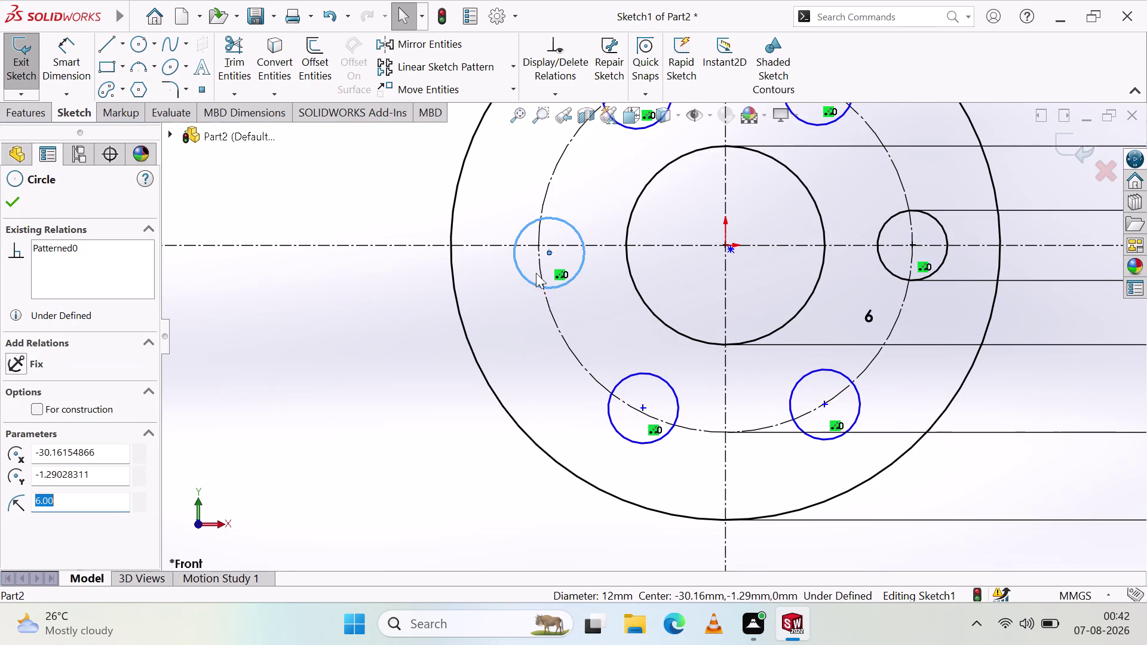
click(539, 268)
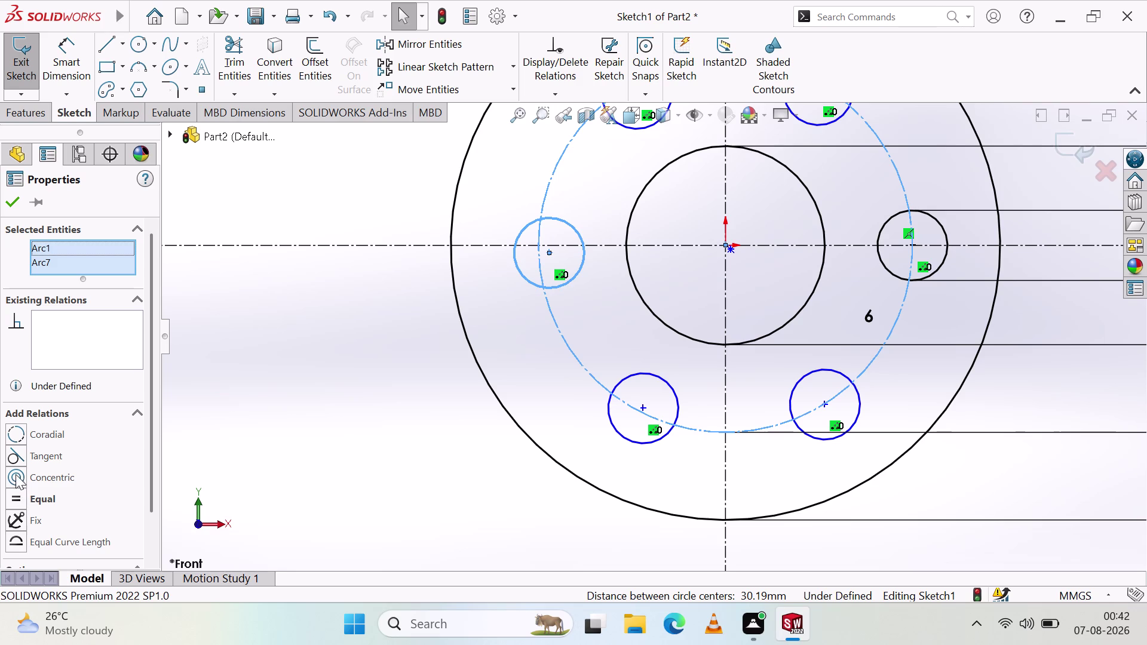
scroll(down, 3)
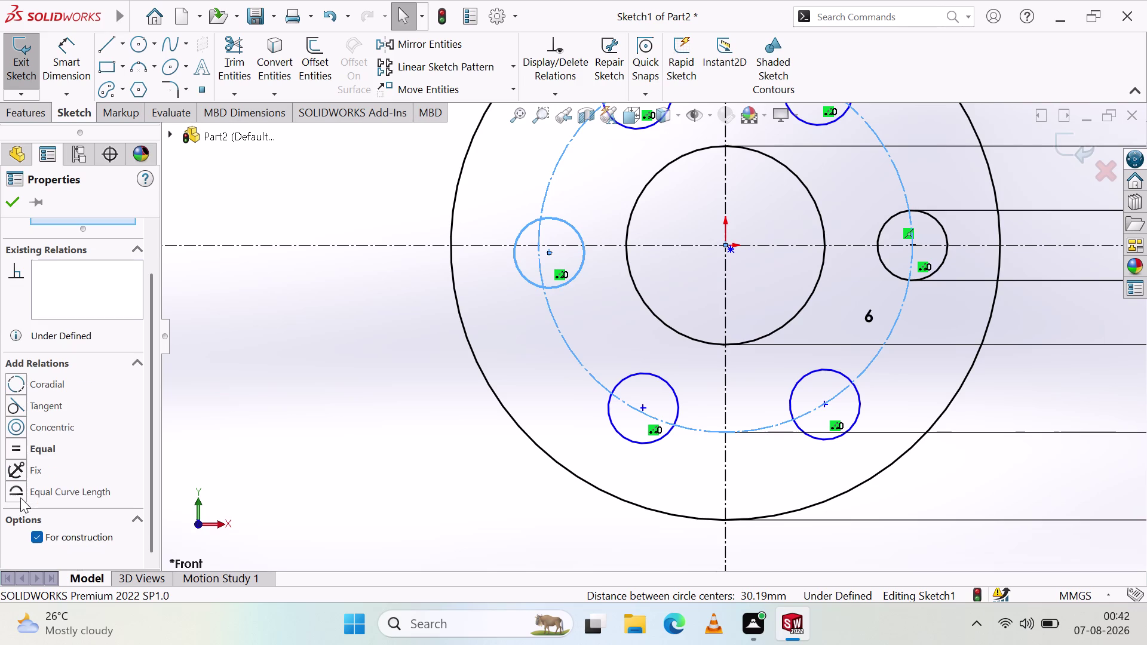
click(12, 426)
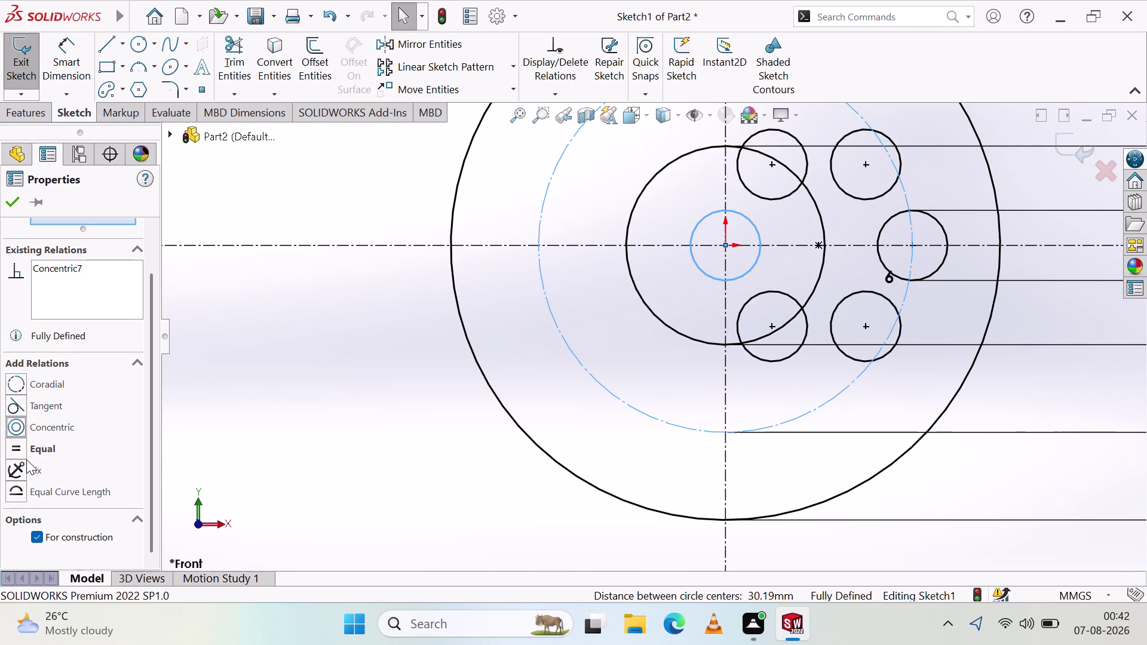
key(ctrl+z)
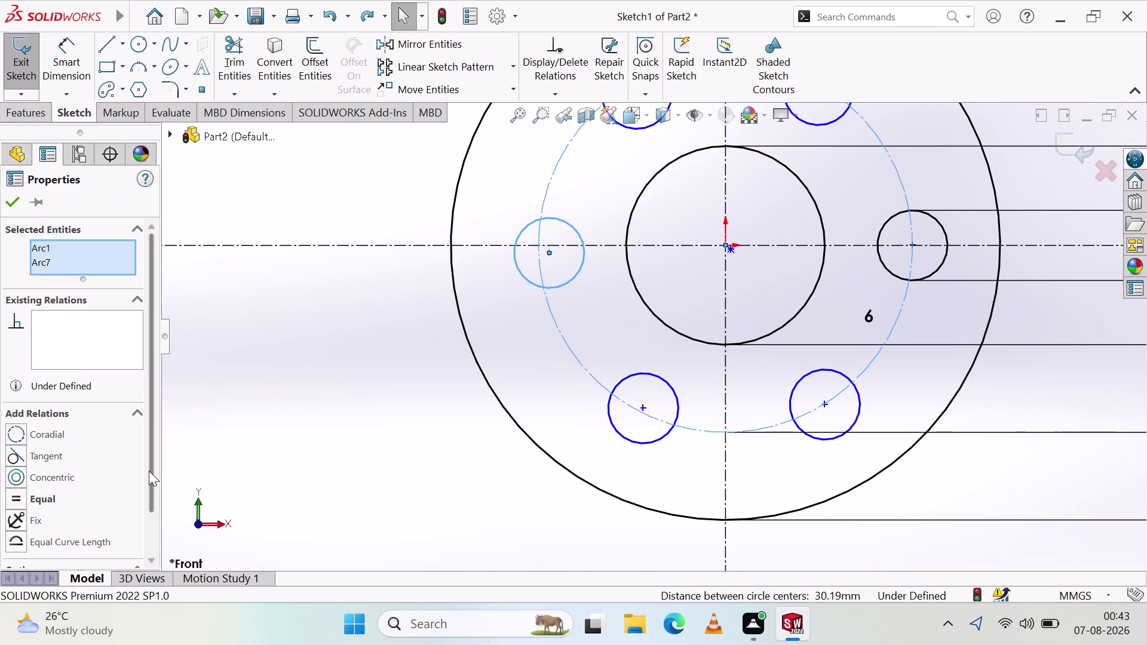
click(14, 500)
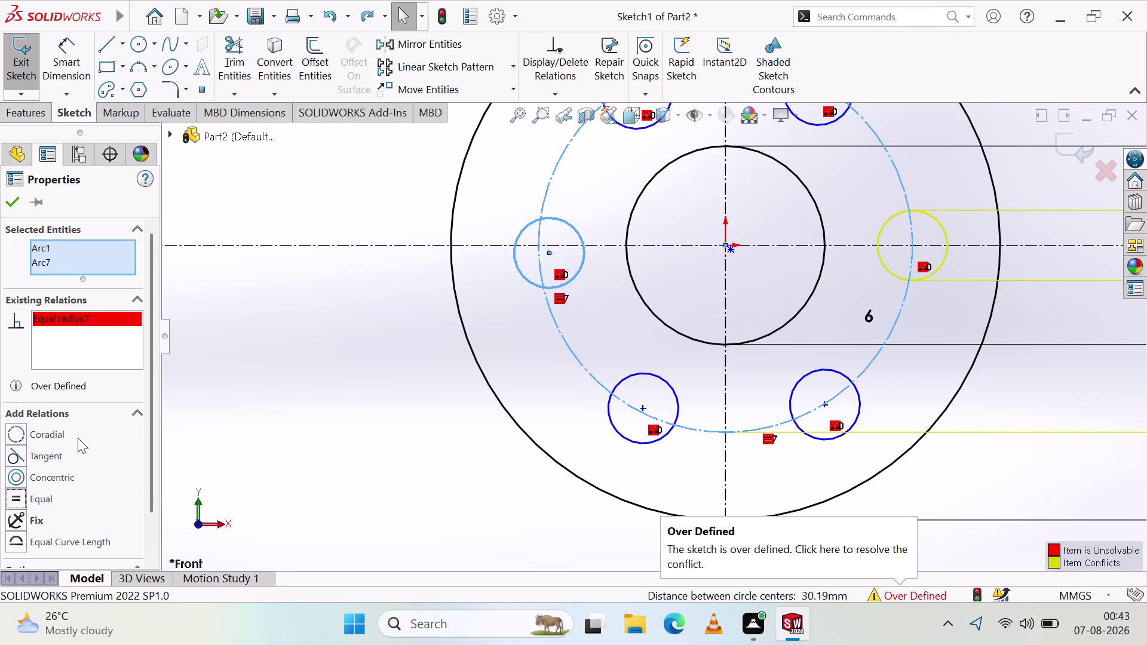
key(ctrl+z)
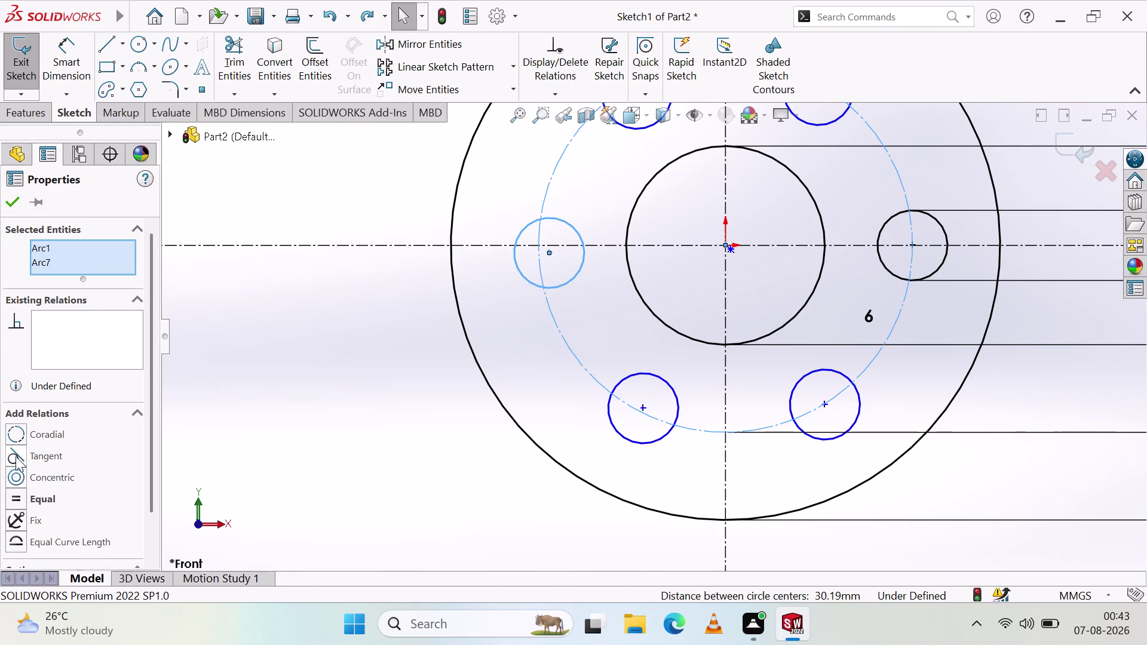
click(19, 431)
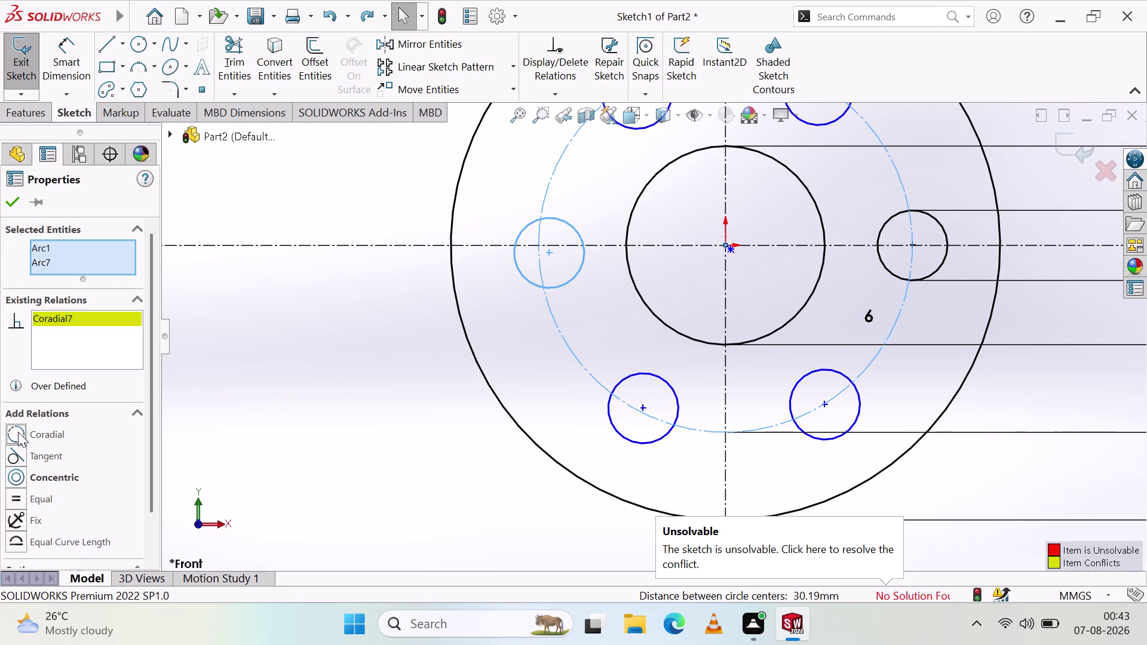
key(ctrl+z)
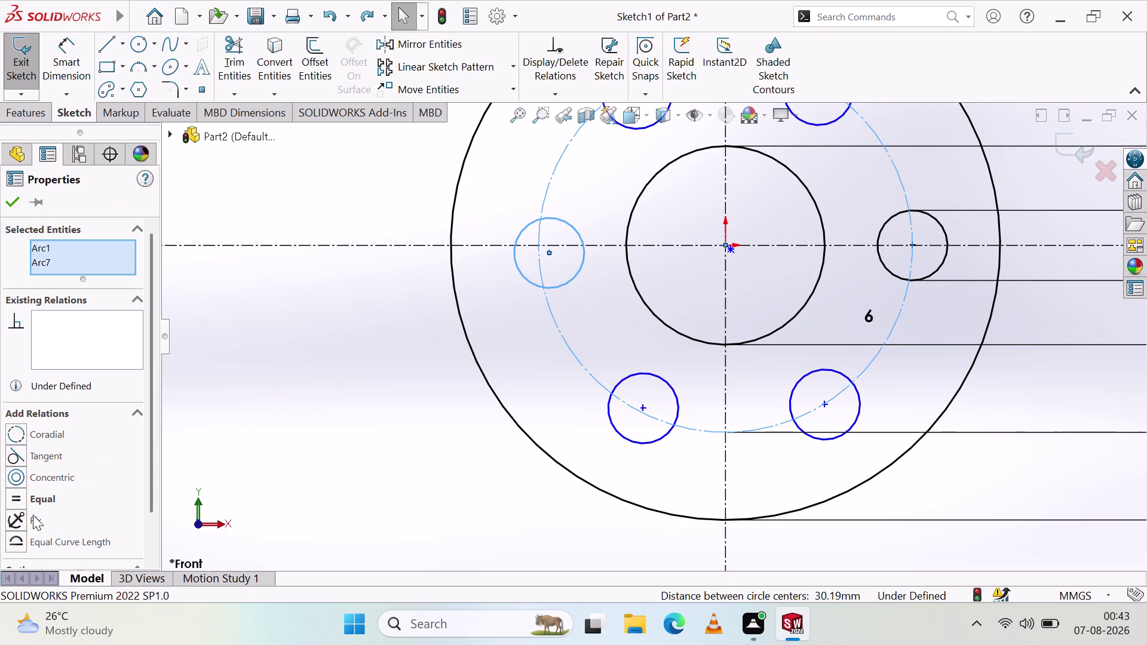
click(16, 516)
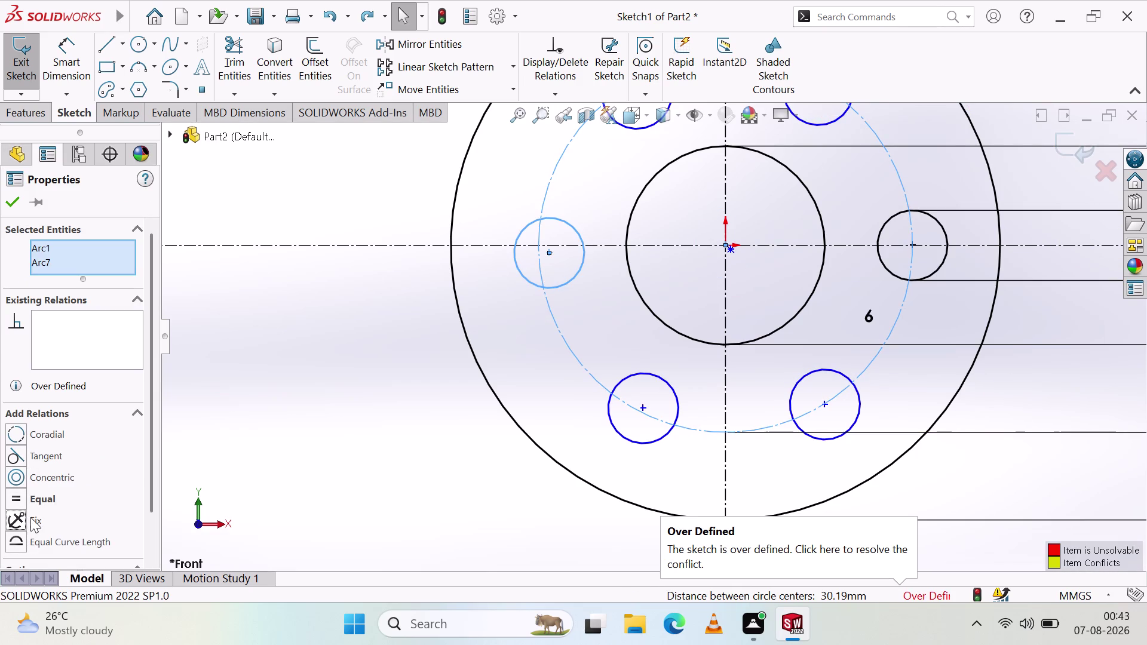
key(ctrl+z)
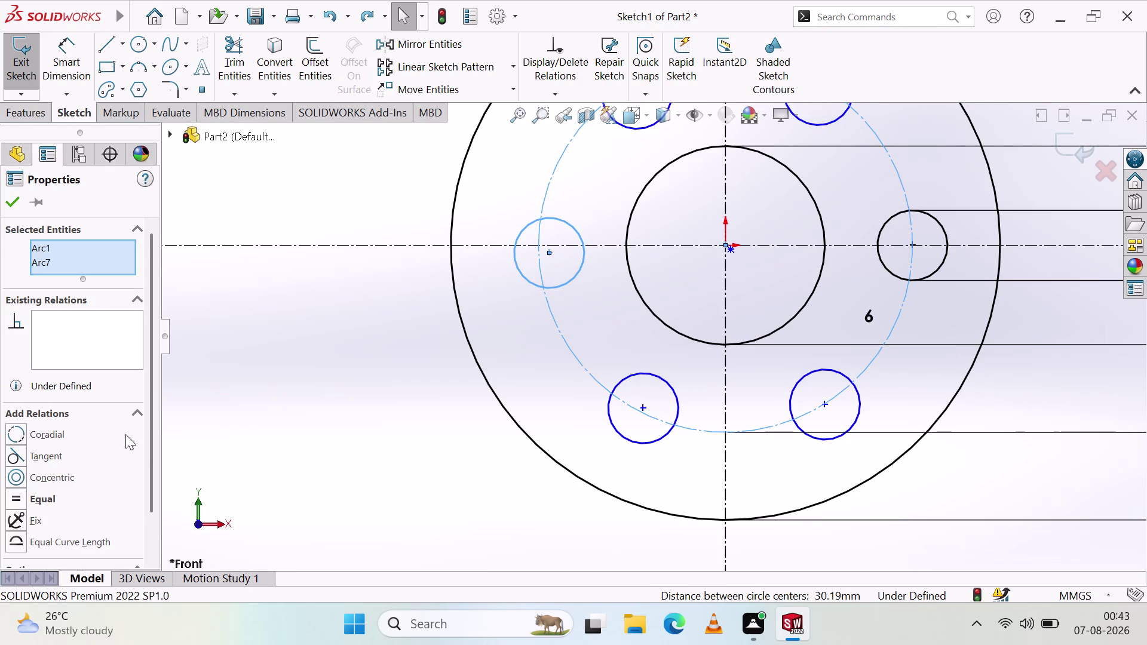
scroll(down, 3)
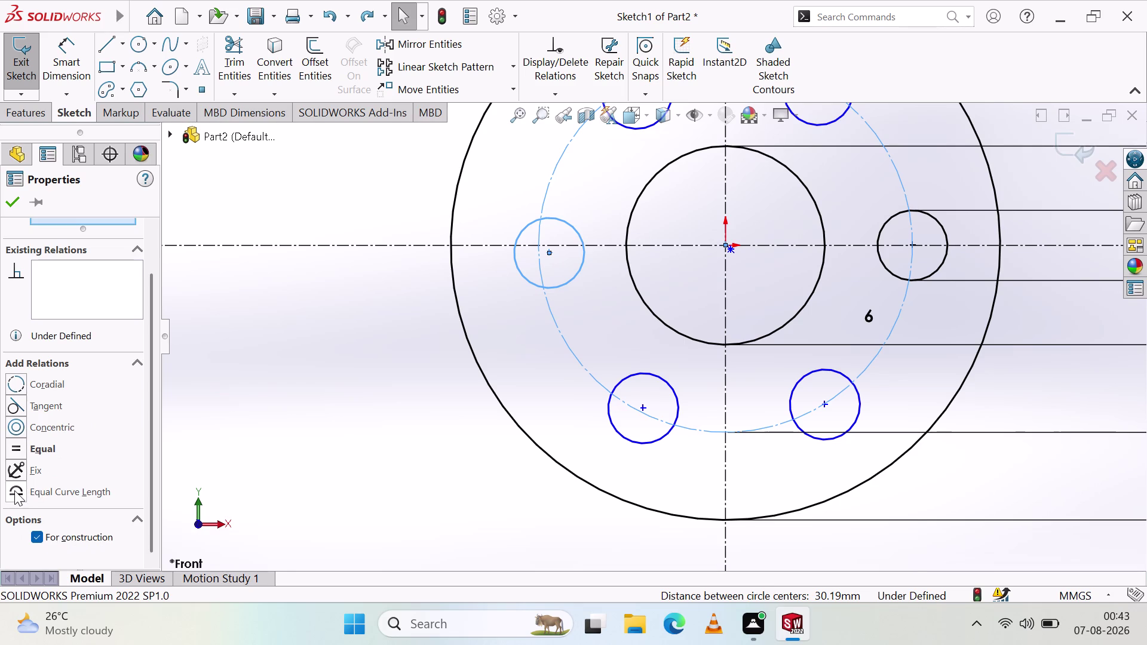
click(14, 490)
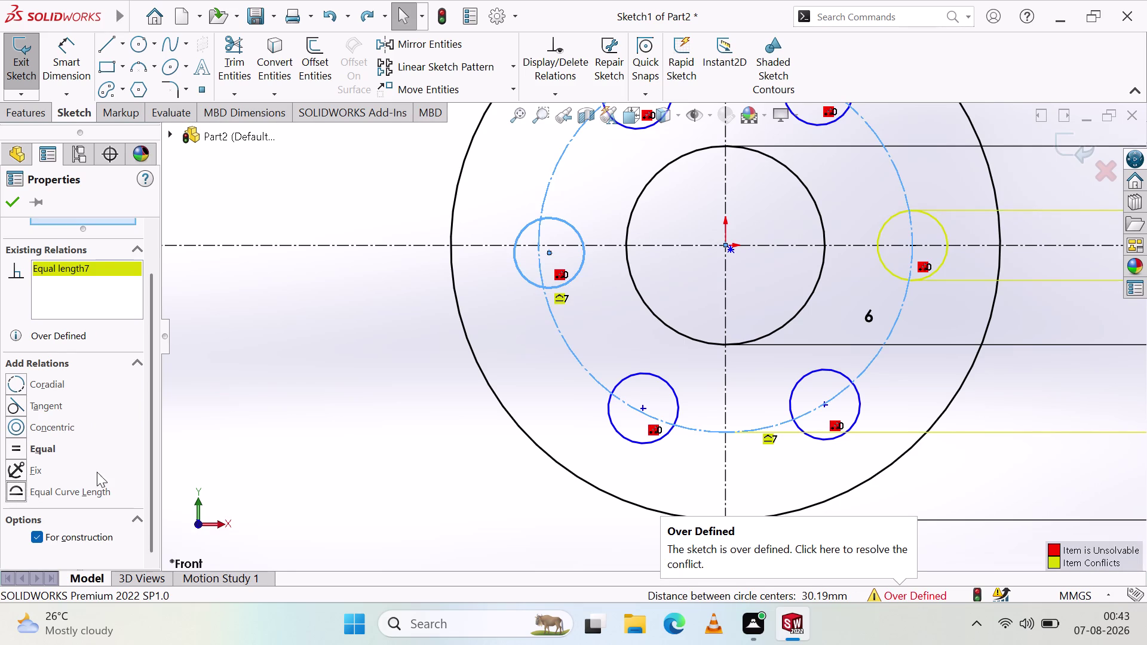
key(ctrl+z)
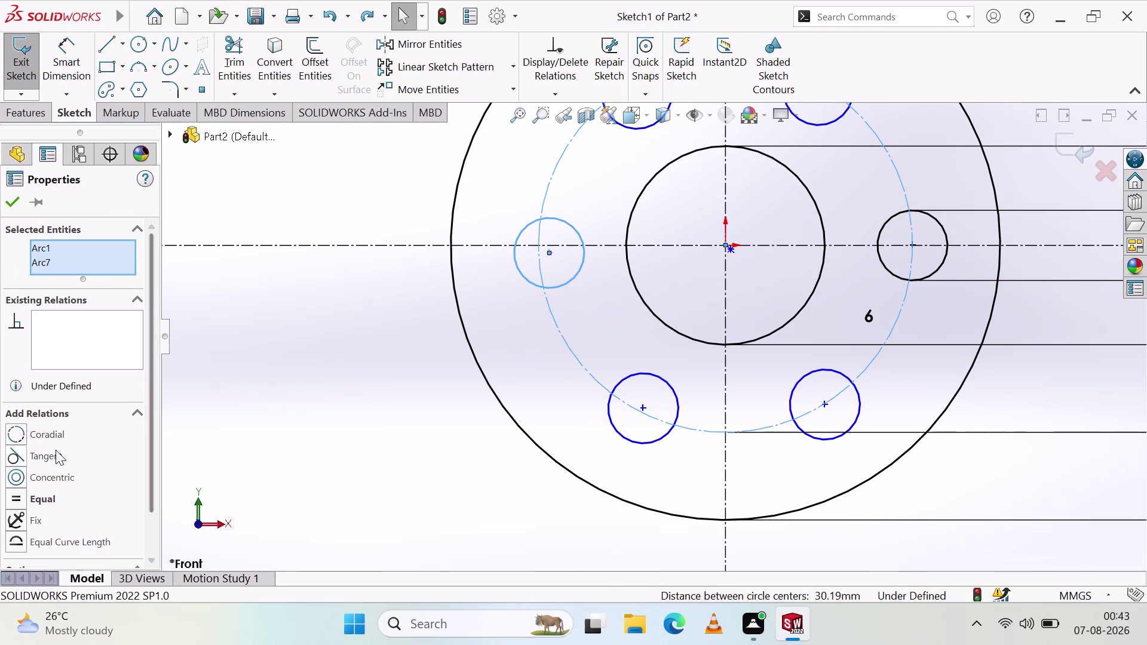
click(16, 472)
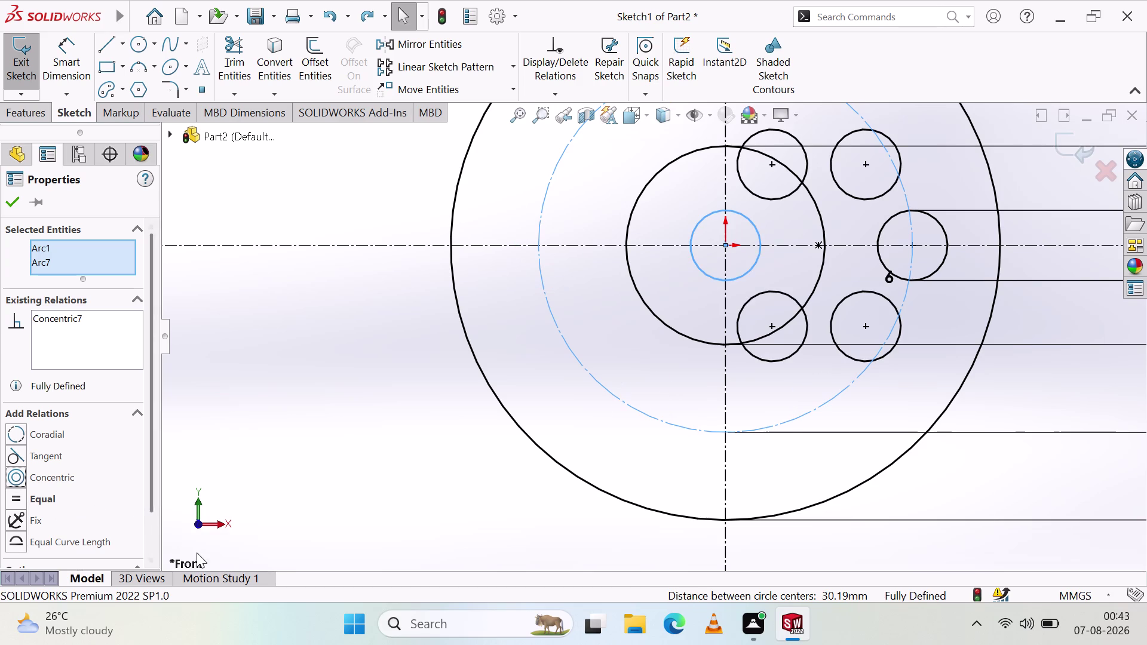
scroll(down, 3)
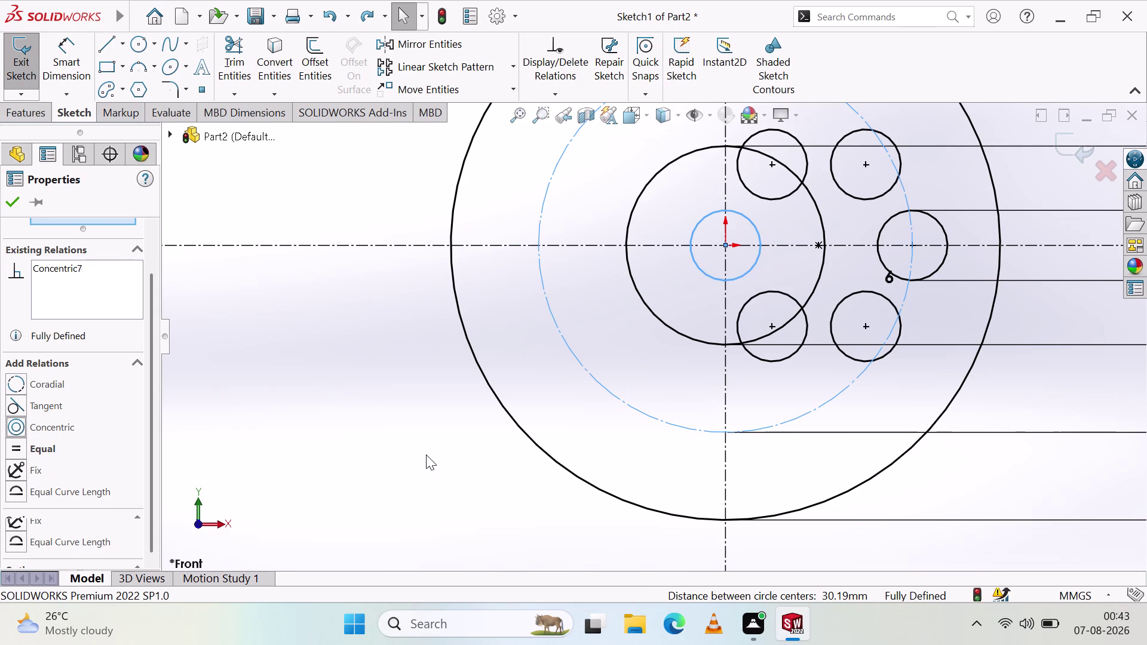
key(ctrl+z)
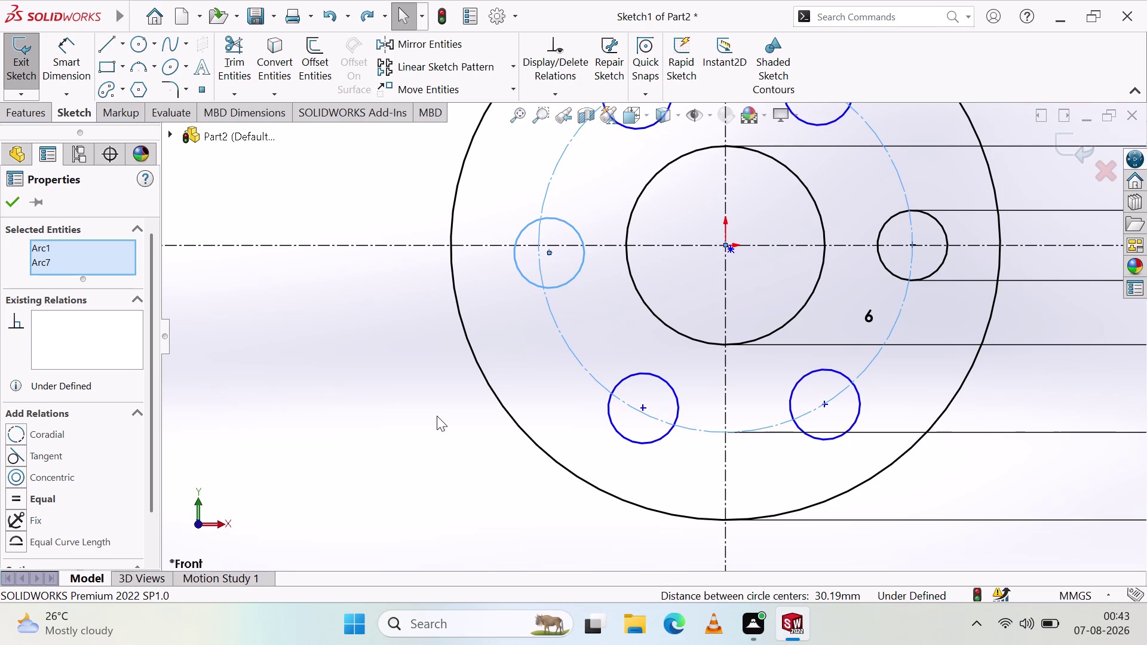
key(Escape)
key(Escape)
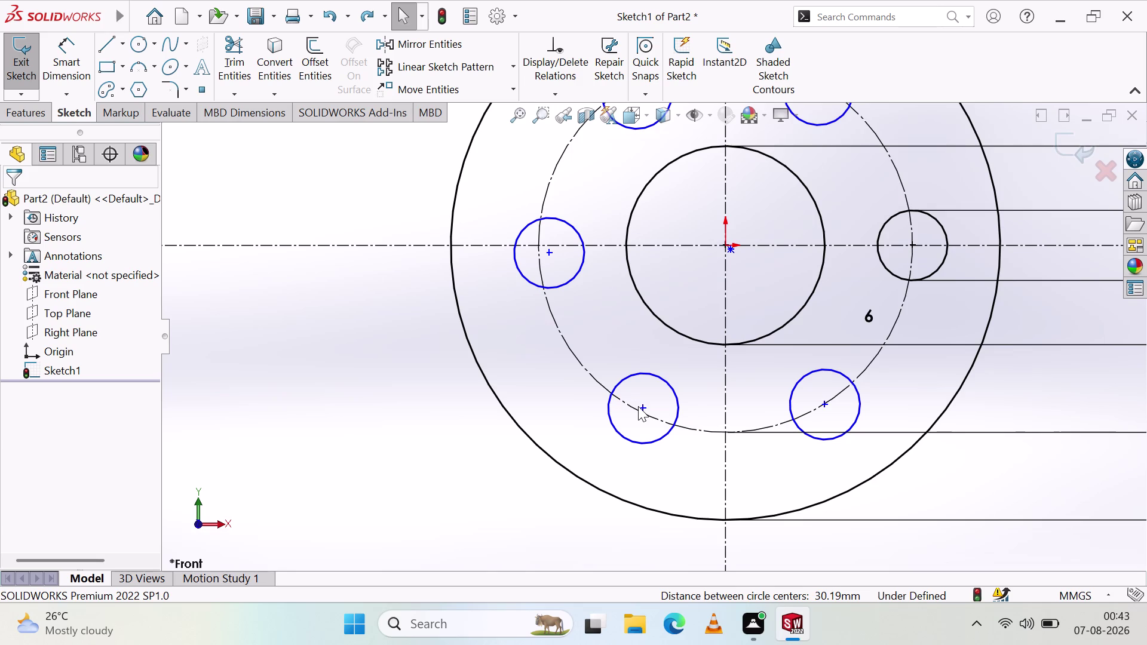
Drag the lower-left hole's centre onto the Ø64 bolt circle.
drag(642, 406, 636, 419)
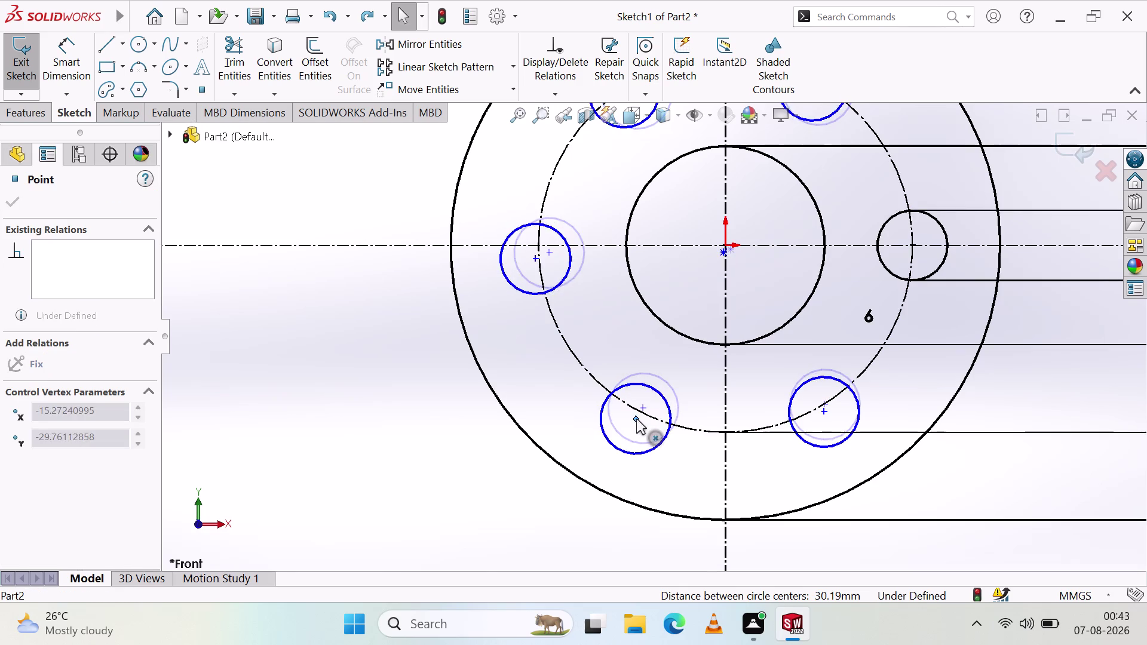
drag(636, 418, 634, 395)
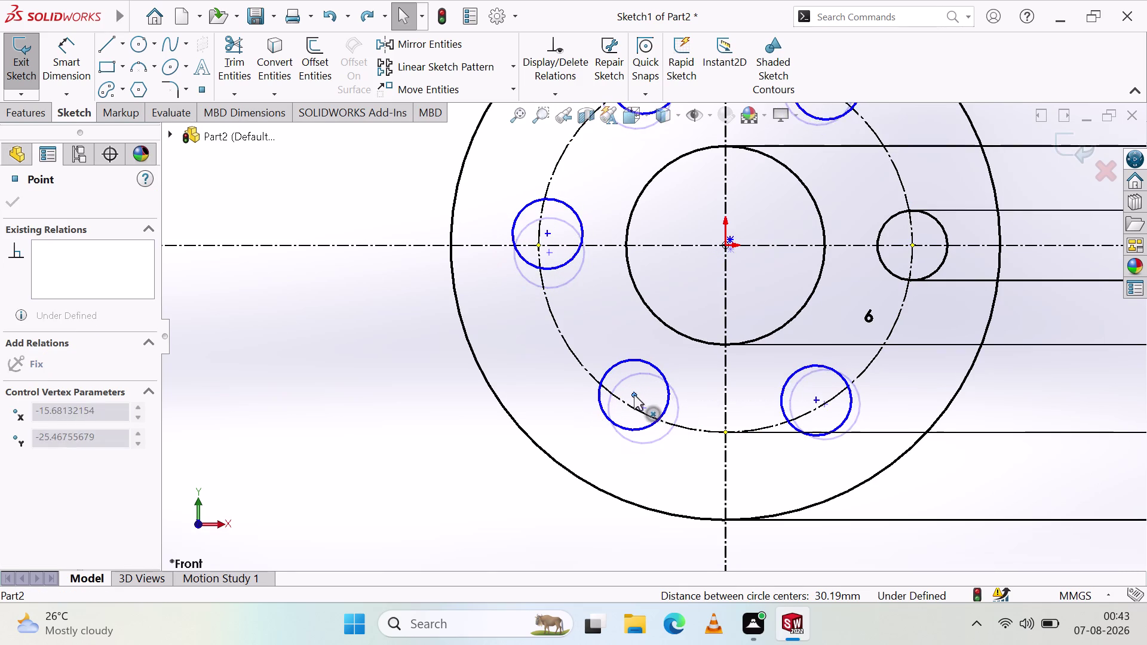
drag(634, 395, 632, 405)
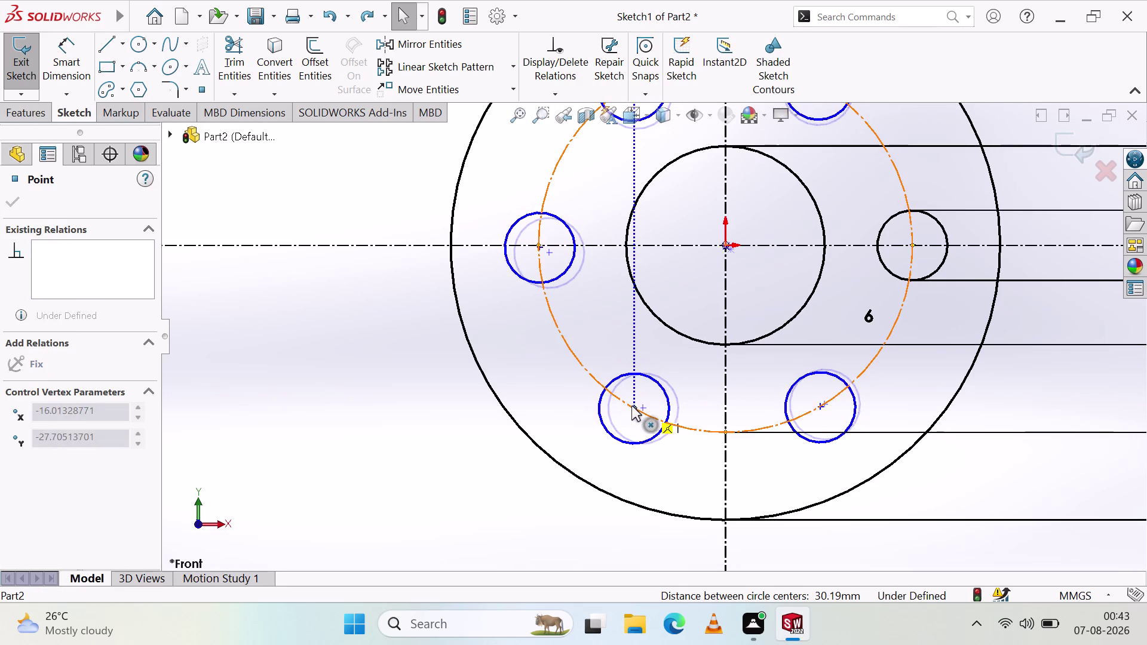
drag(633, 405, 631, 406)
click(368, 400)
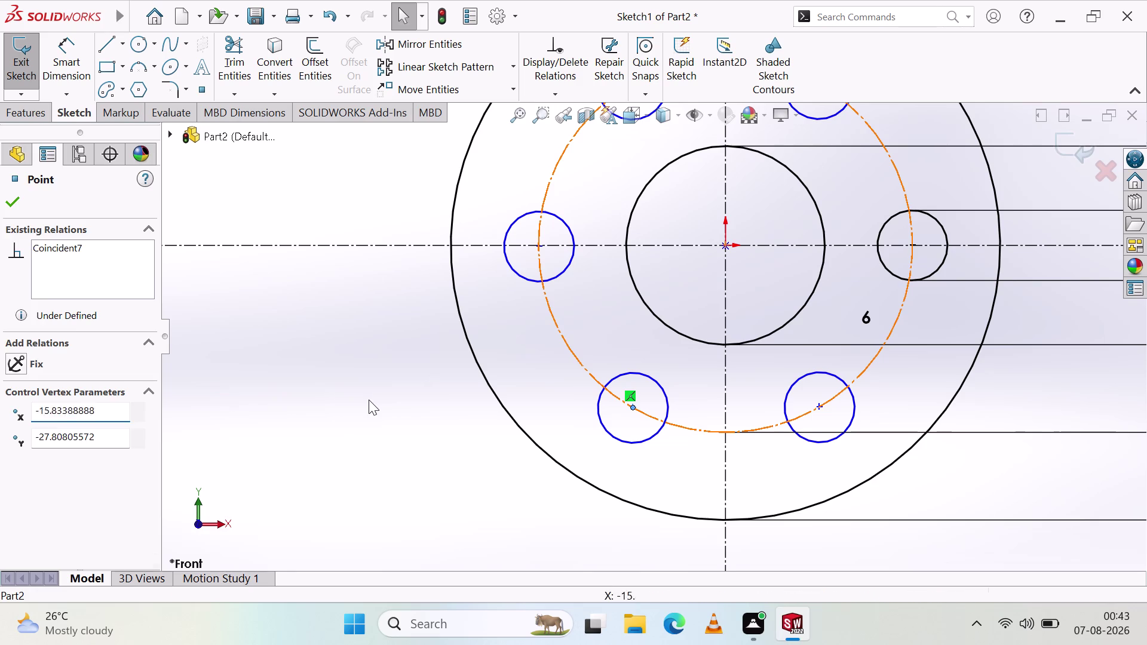
click(631, 407)
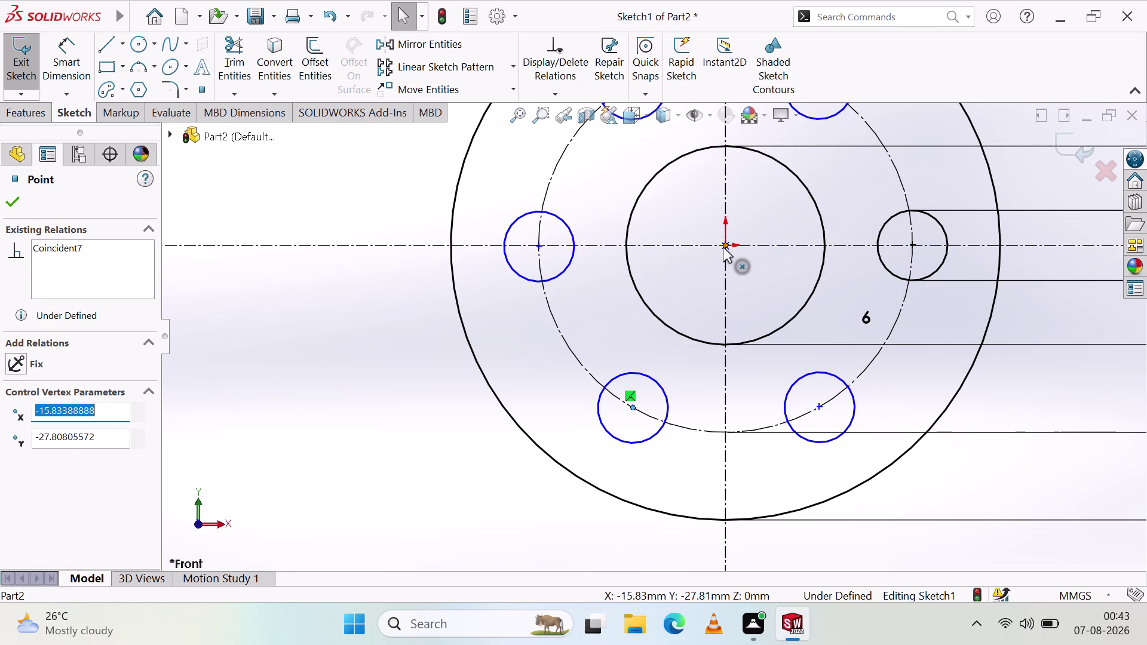
Try a Coincident between the origin and the right hole centre, then undo it.
click(725, 246)
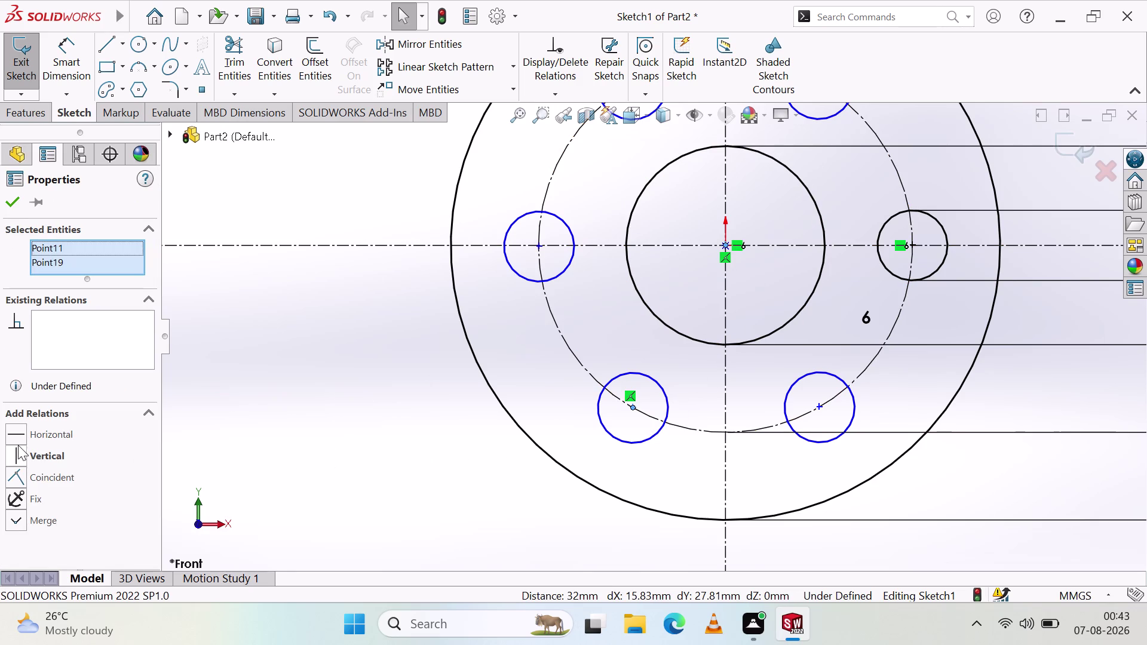
click(18, 479)
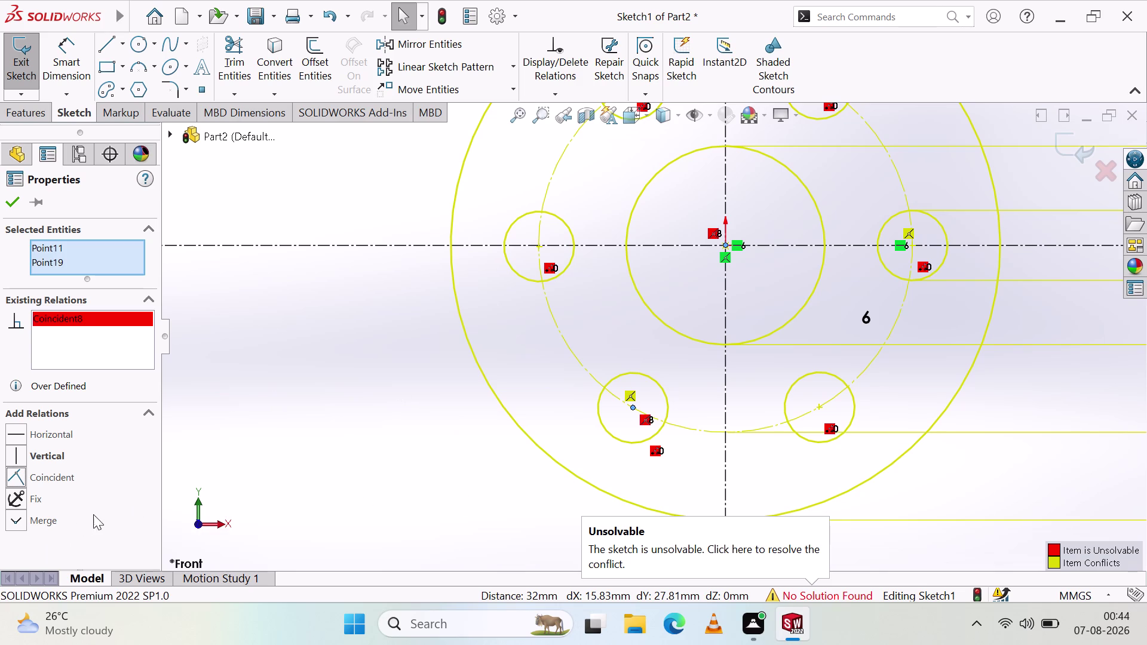
key(Escape)
key(Escape)
key(ctrl+z)
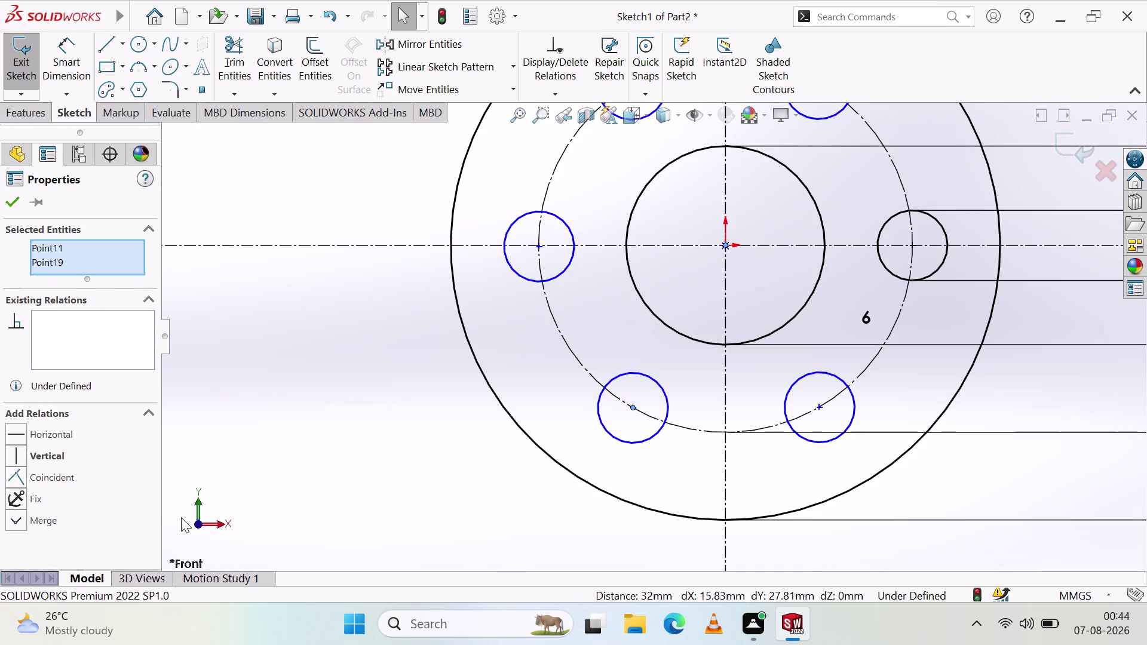
click(16, 493)
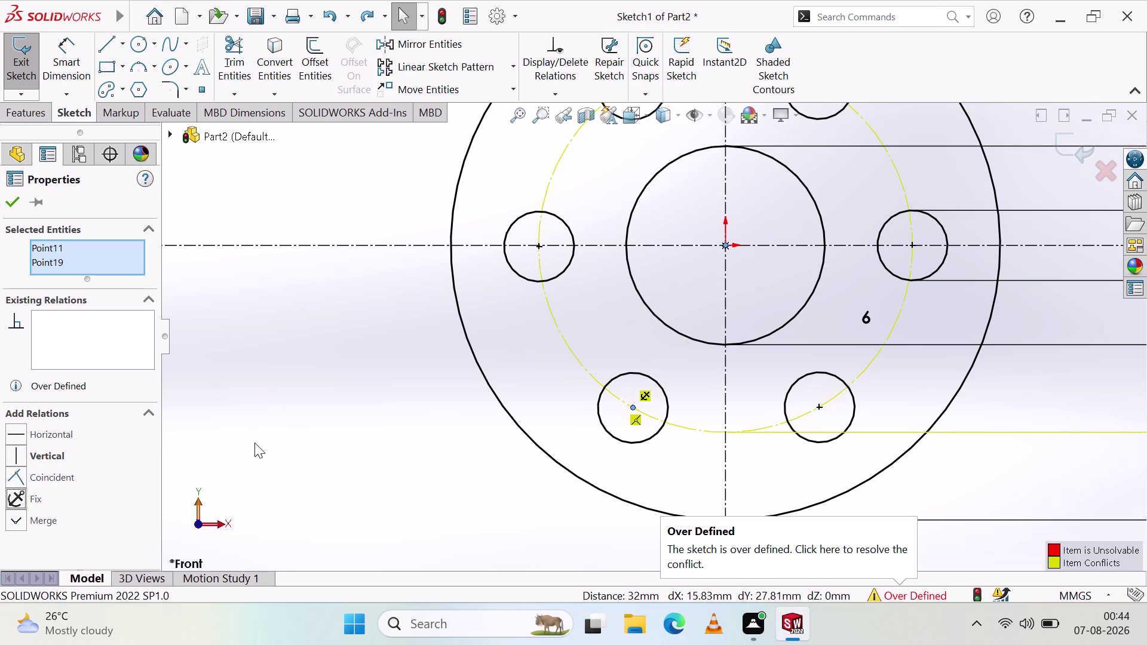
click(10, 194)
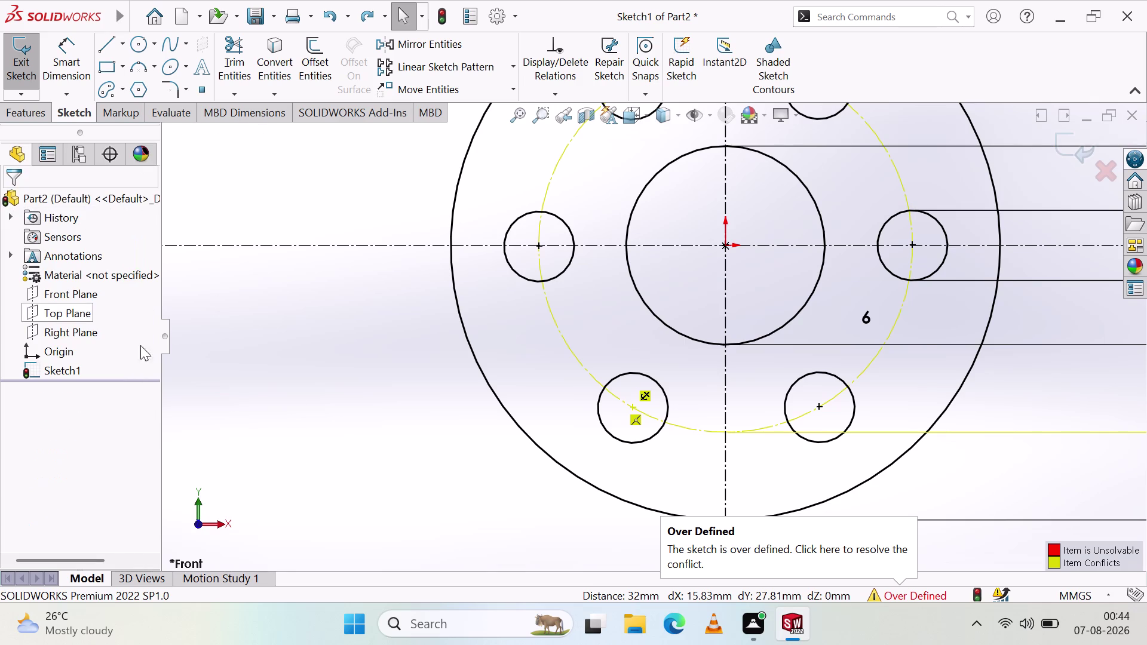
Zoom the view and select the conflicting Ø64 bolt-circle dimension.
scroll(up, 3)
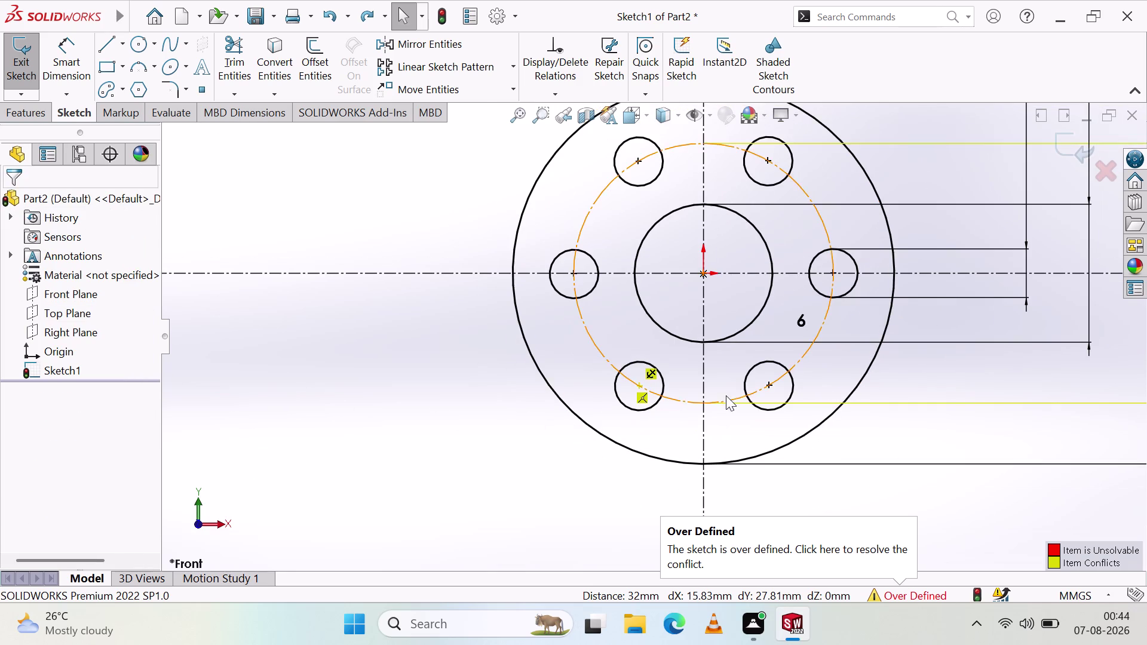
scroll(up, 3)
scroll(up, 3)
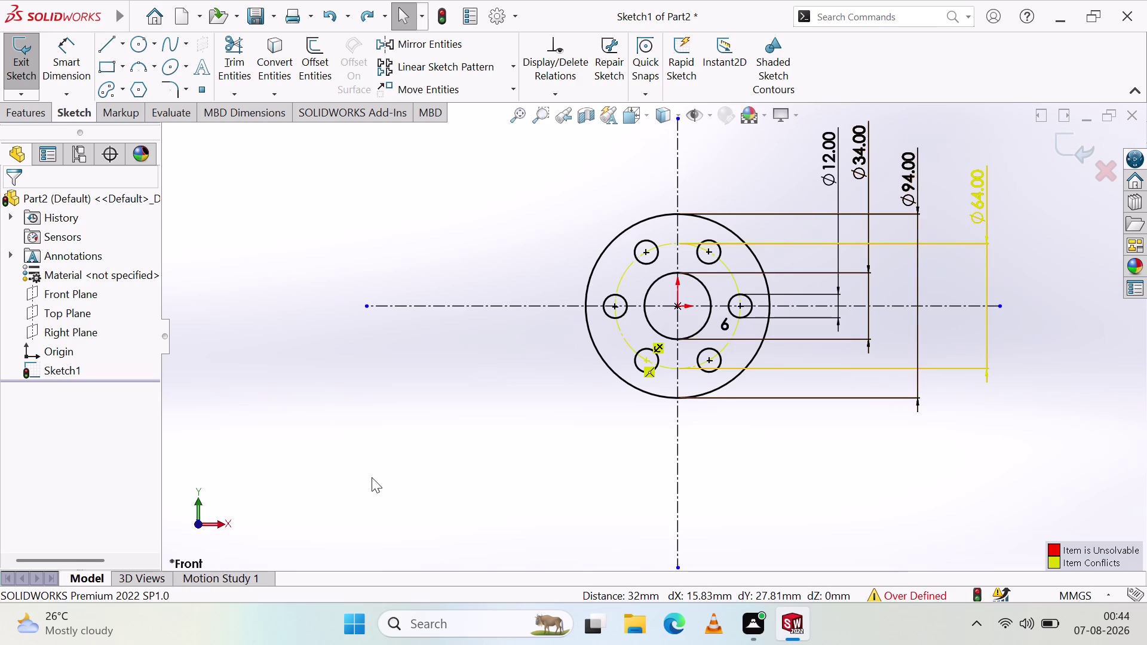
scroll(down, 3)
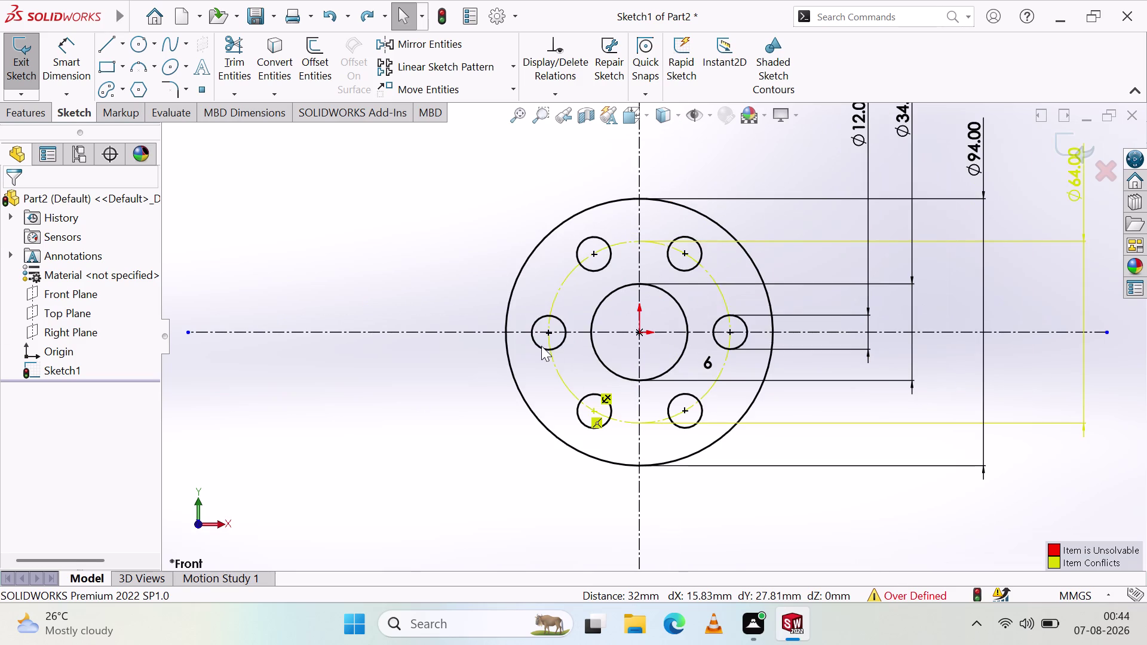
scroll(down, 3)
scroll(up, 3)
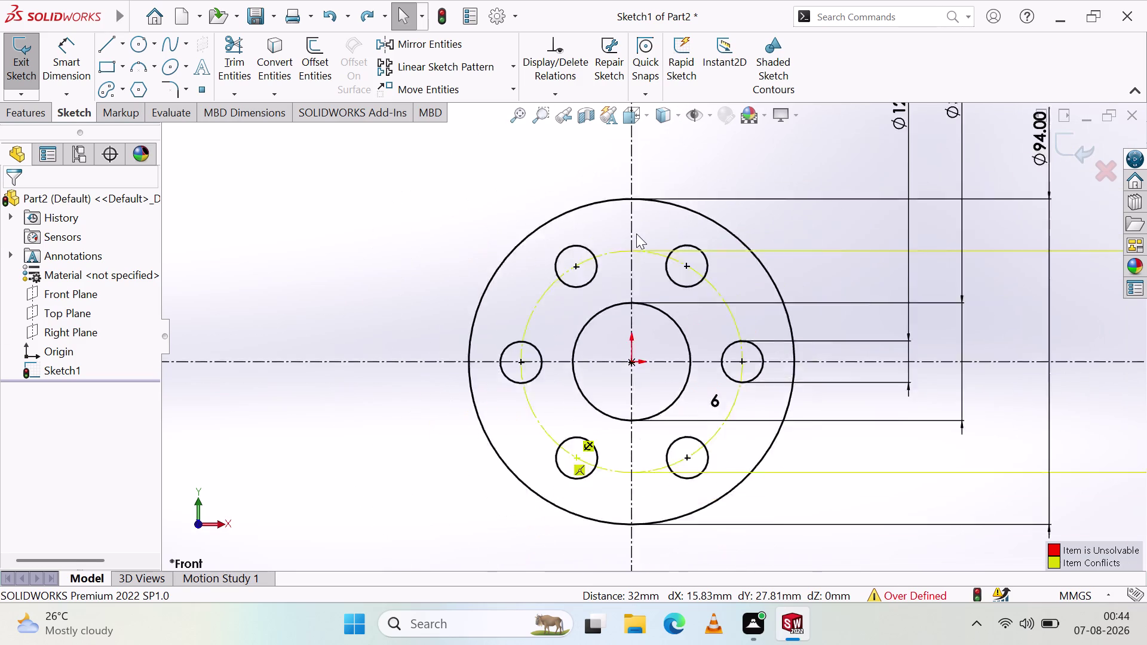
scroll(up, 3)
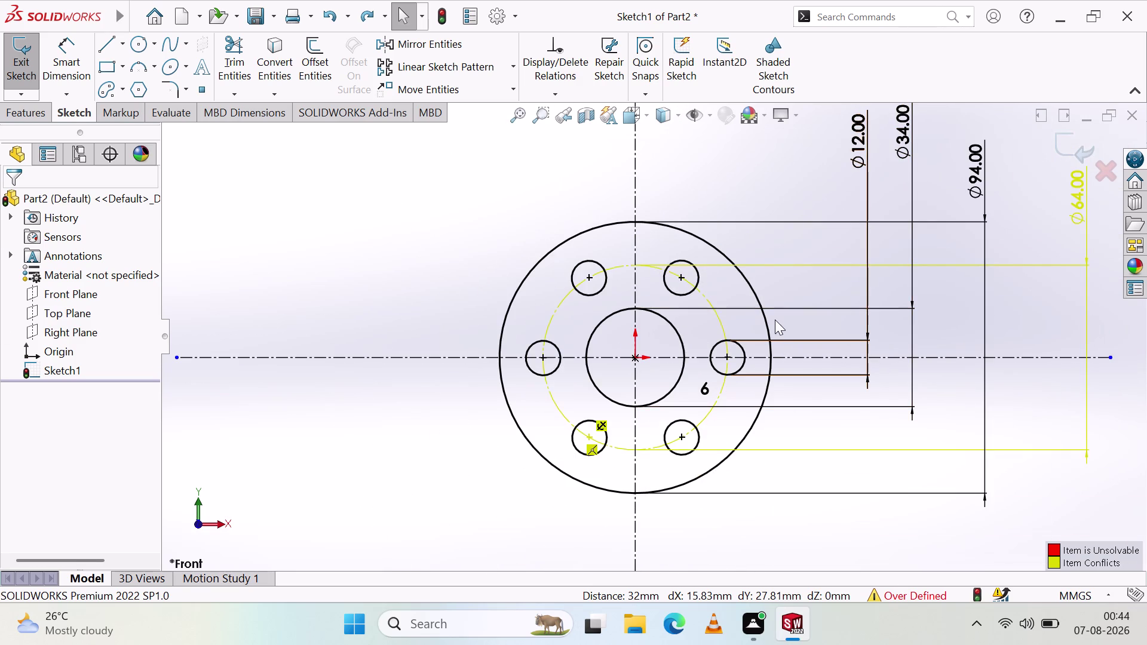
scroll(down, 3)
scroll(down, 3)
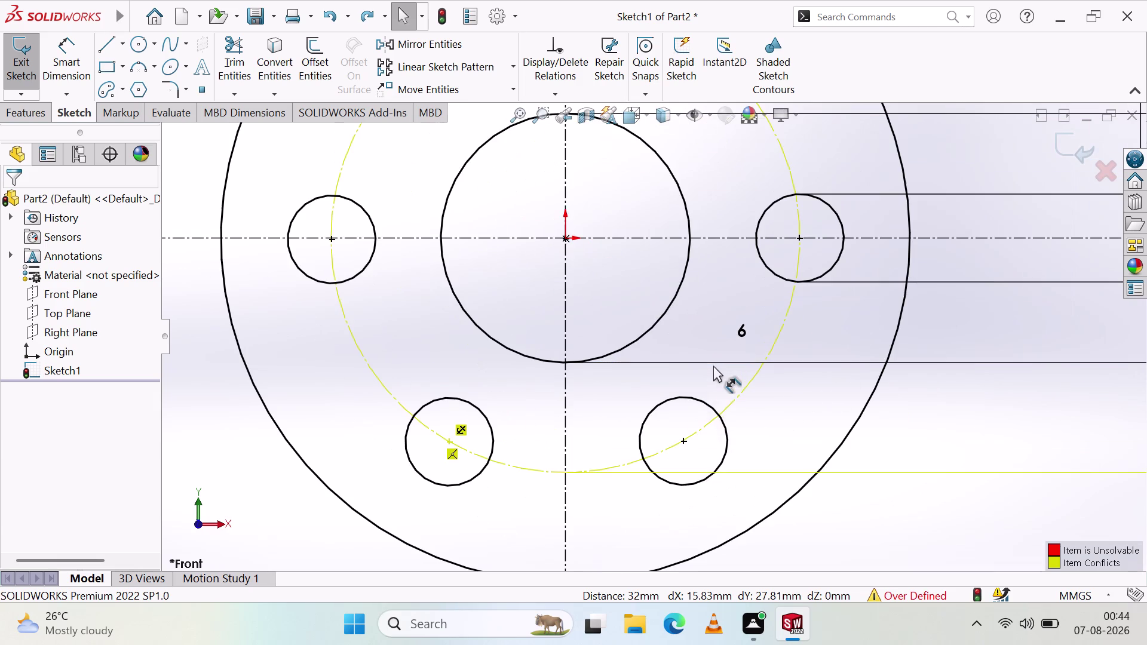
scroll(up, 3)
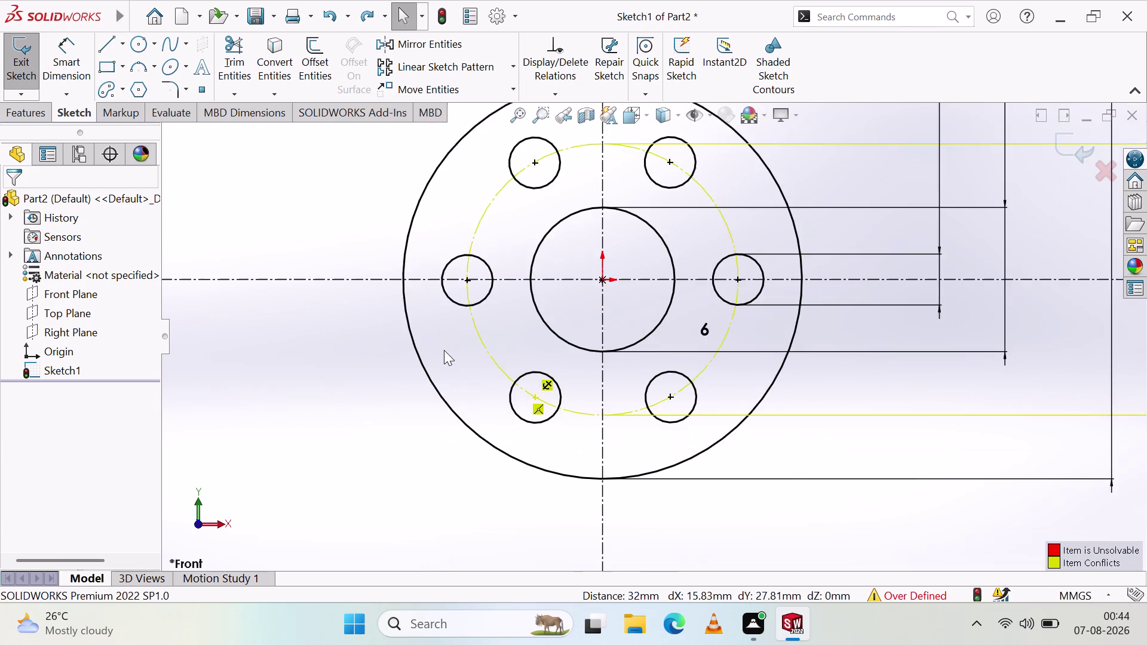
scroll(up, 3)
scroll(up, 3)
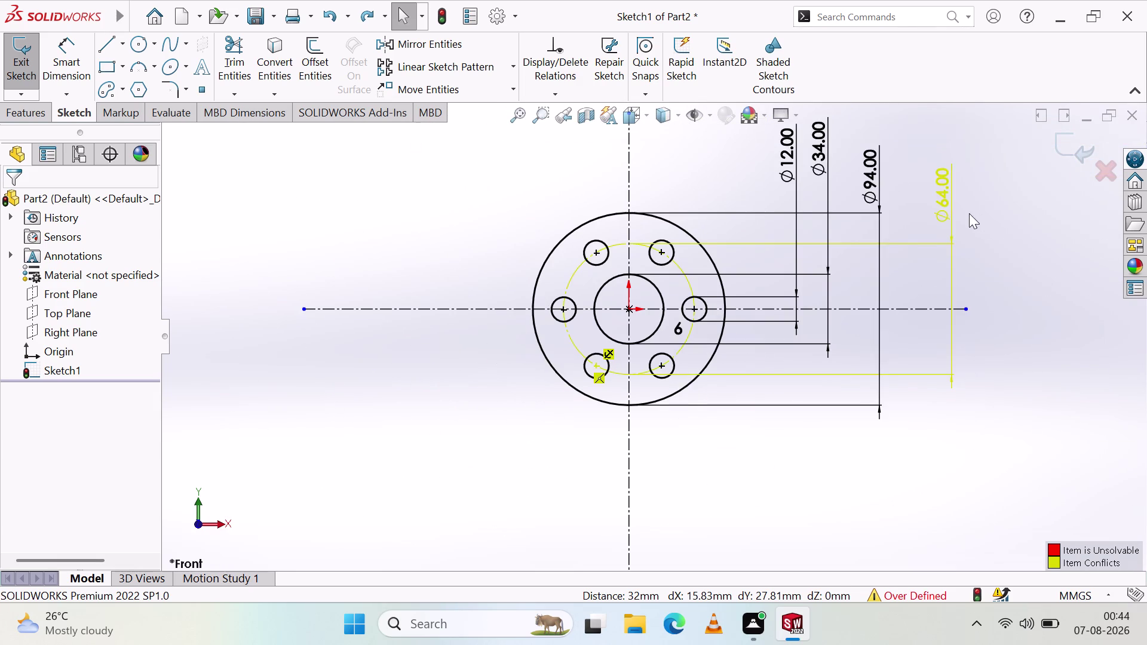
click(948, 213)
key(Delete)
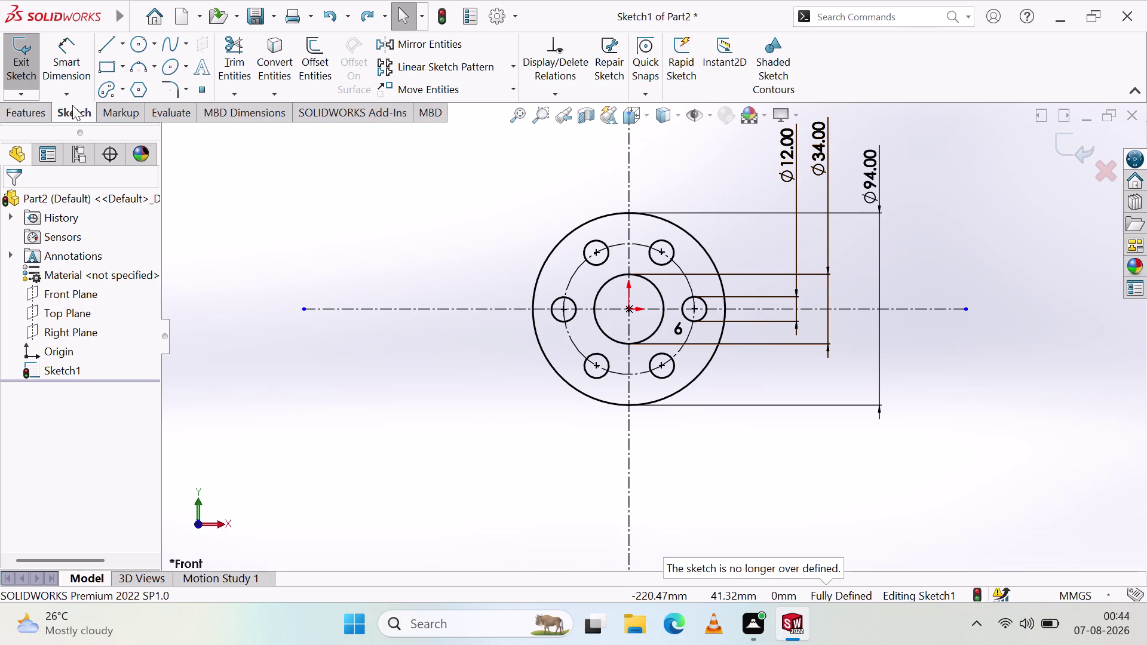
click(81, 61)
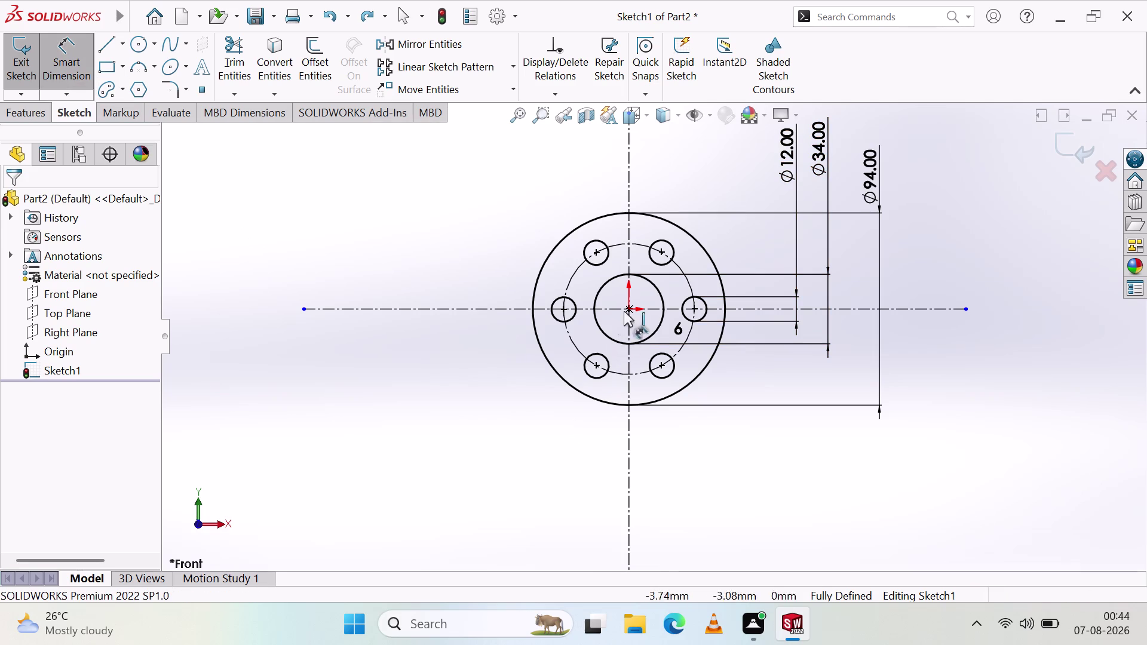
click(689, 279)
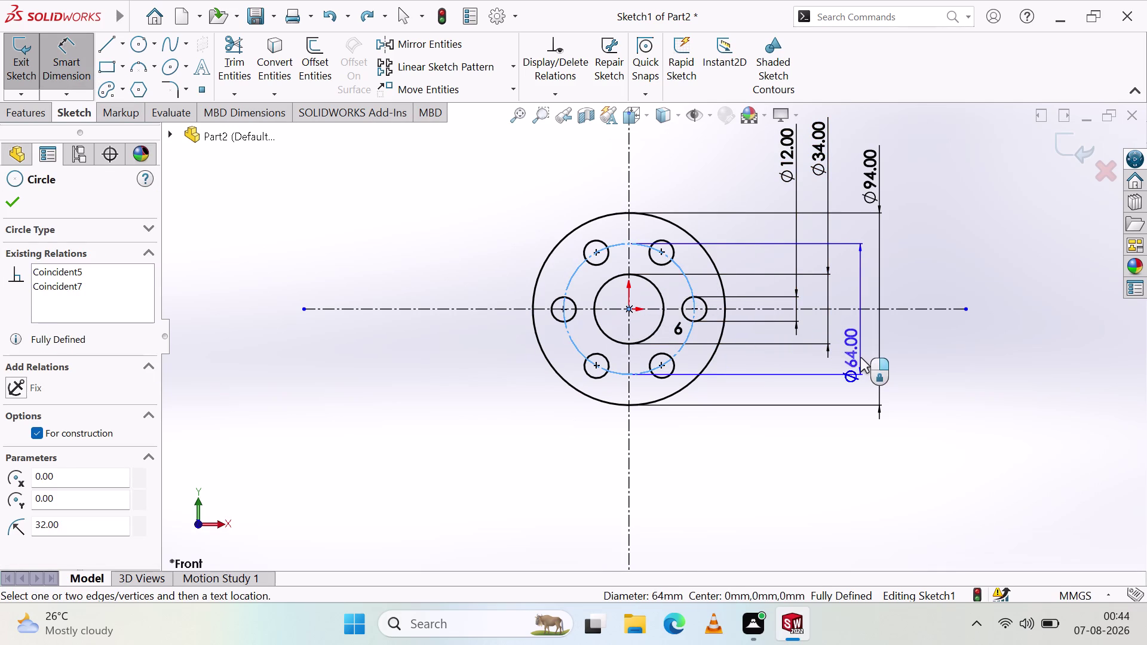
click(860, 356)
click(753, 483)
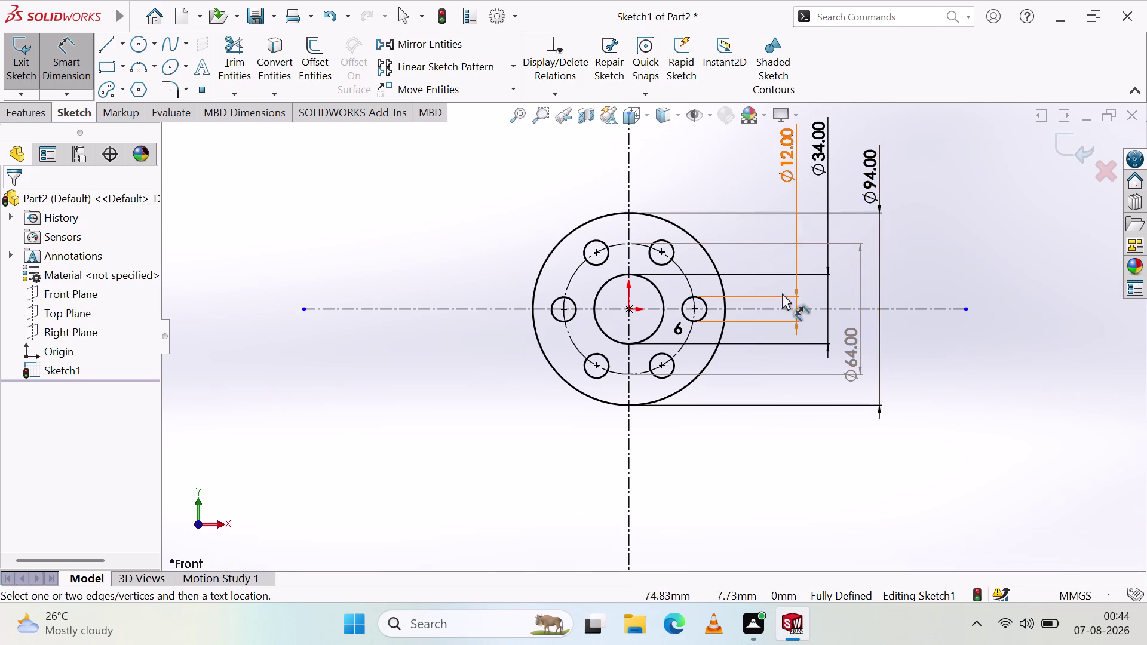
scroll(down, 3)
scroll(up, 3)
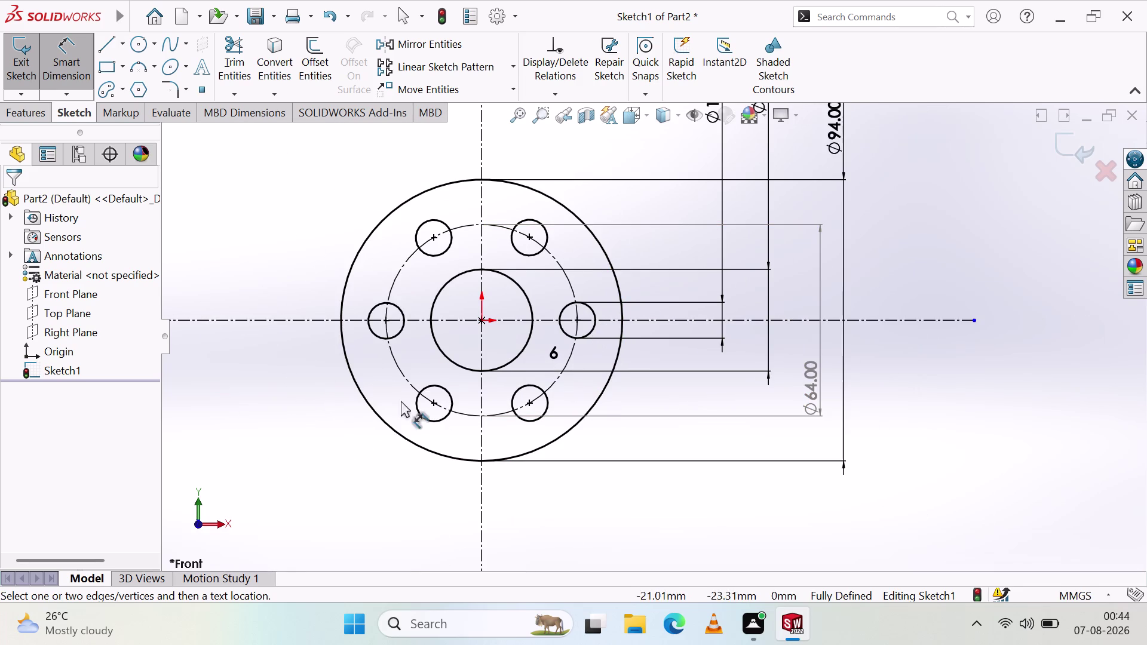
scroll(up, 3)
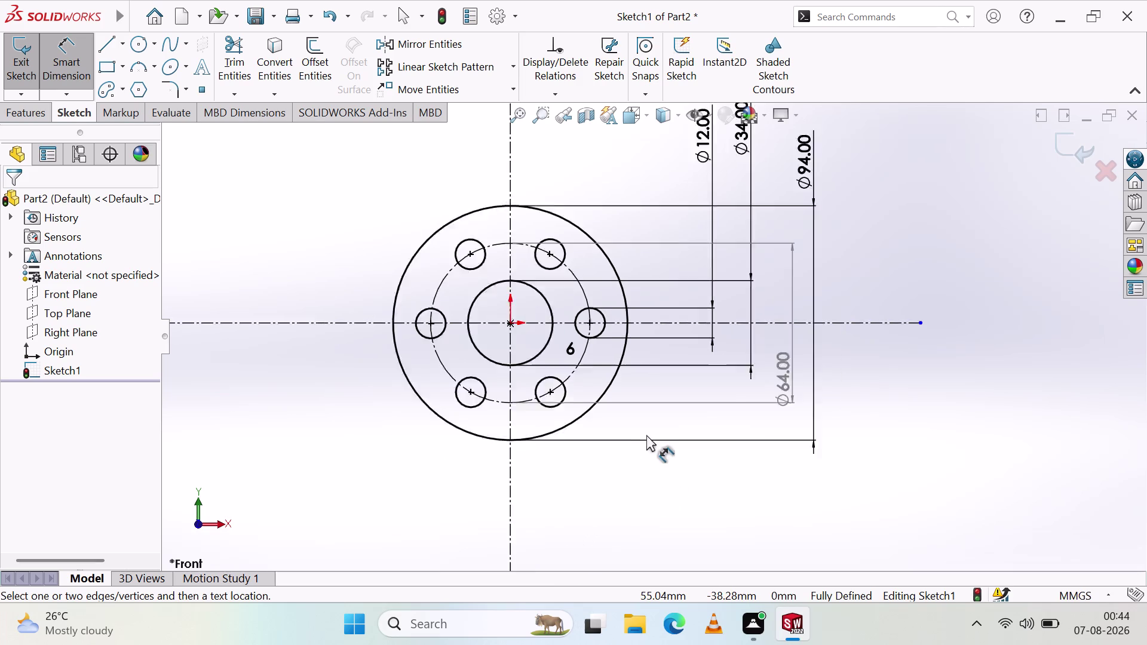
scroll(up, 3)
scroll(down, 3)
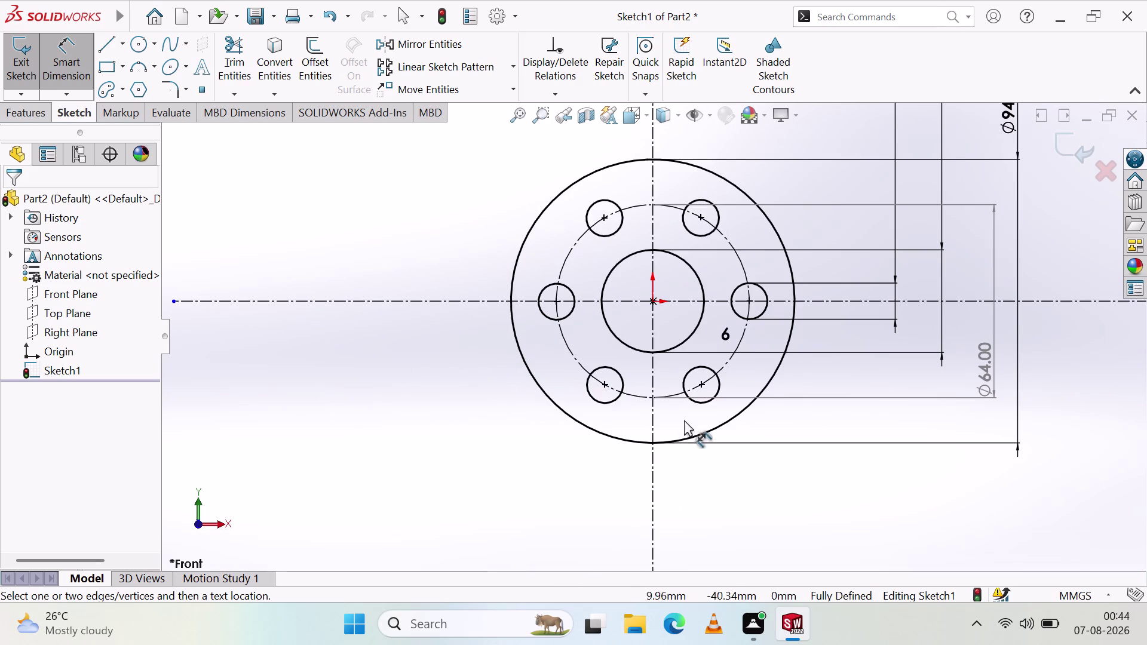
key(ctrl+z)
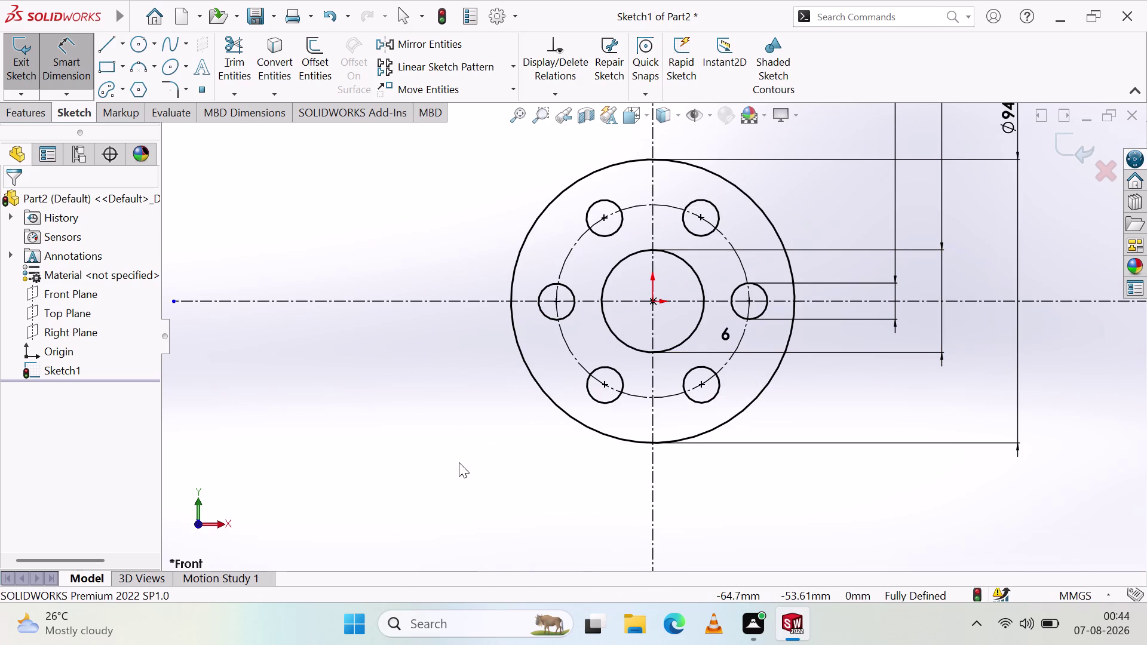
key(ctrl+z)
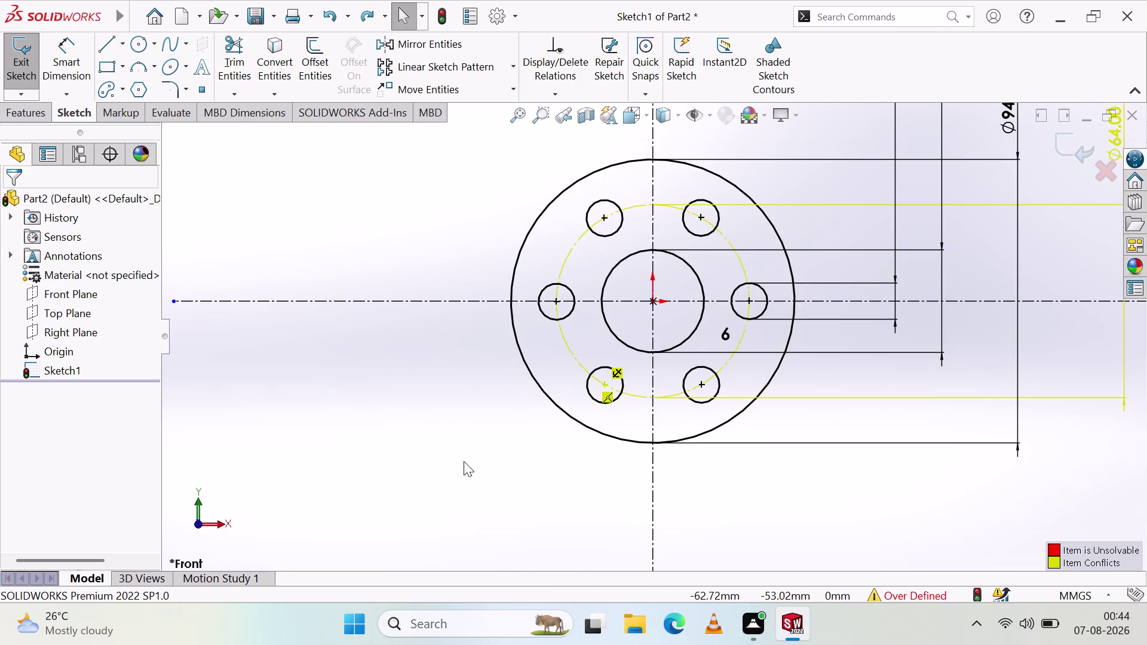
key(ctrl+z)
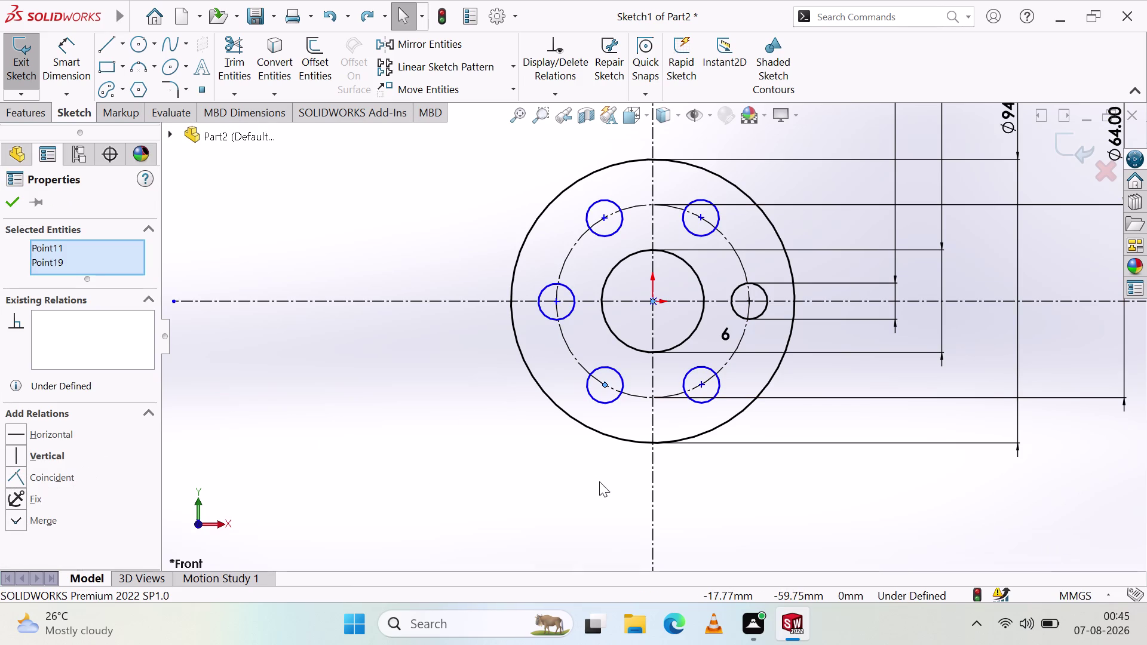
scroll(up, 3)
scroll(up, 3)
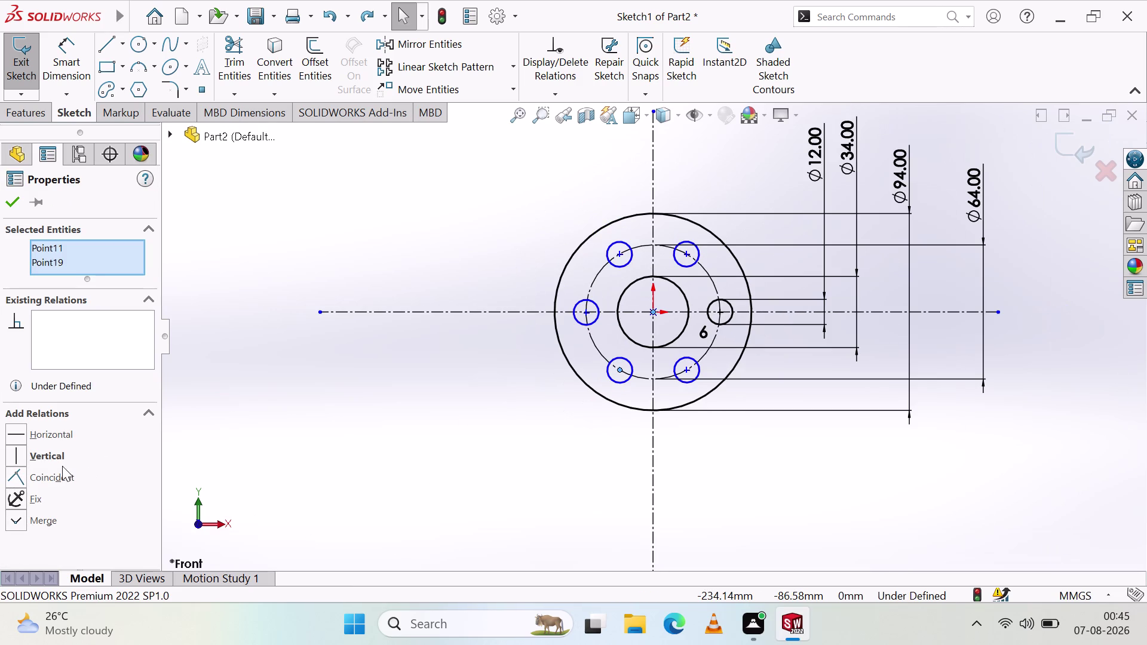
scroll(down, 3)
click(18, 496)
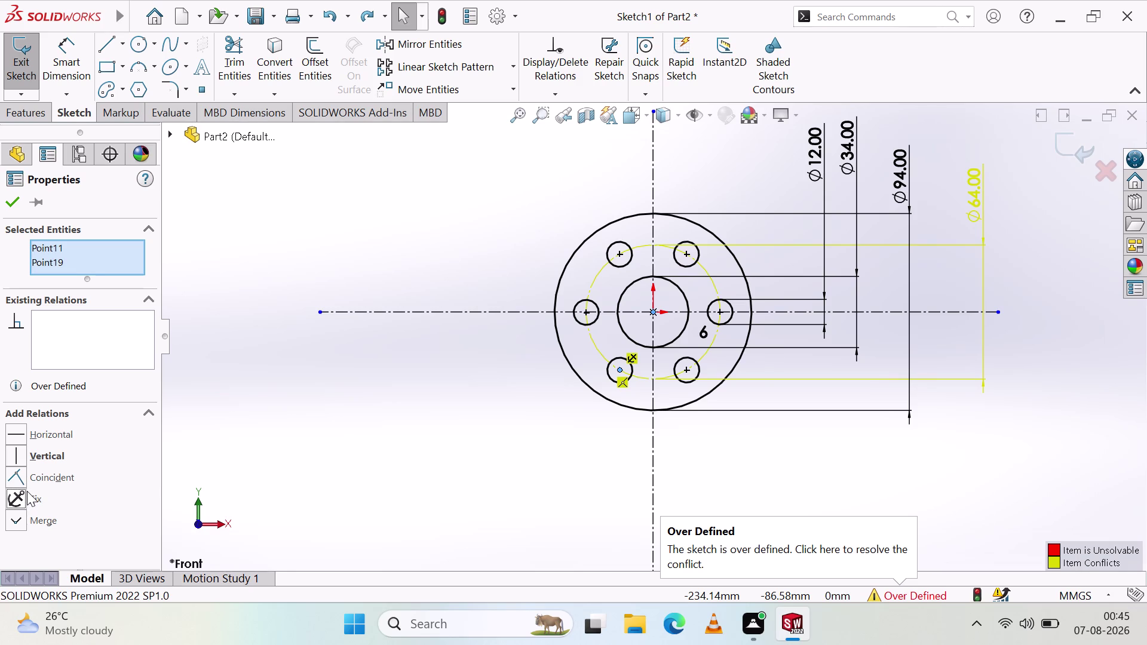
key(ctrl+z)
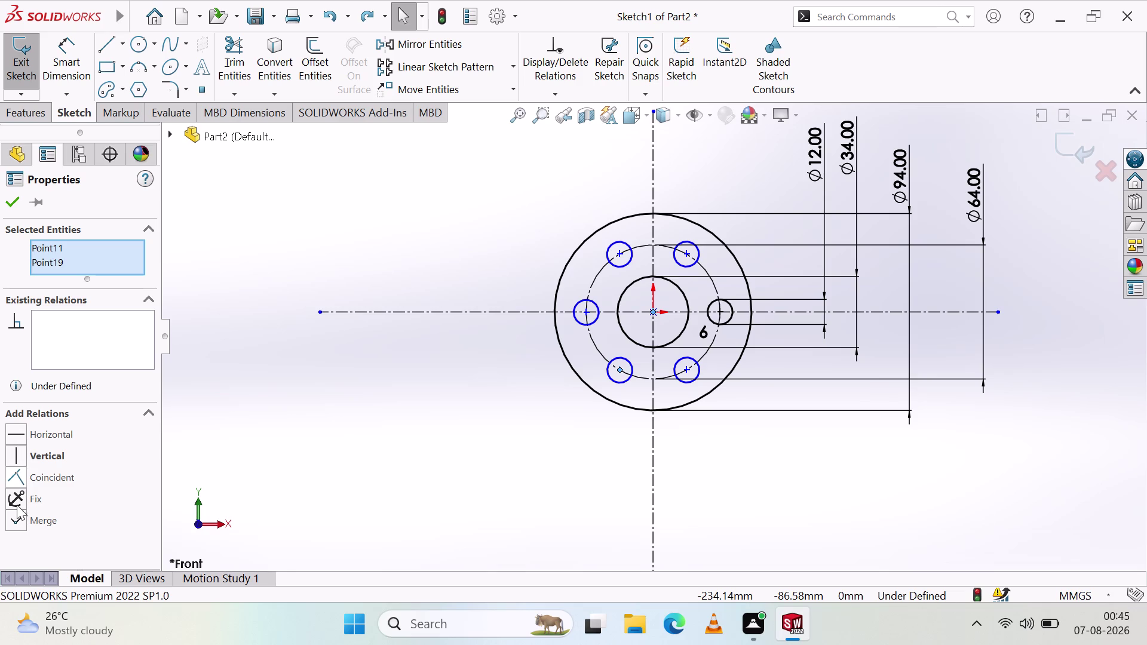
click(14, 517)
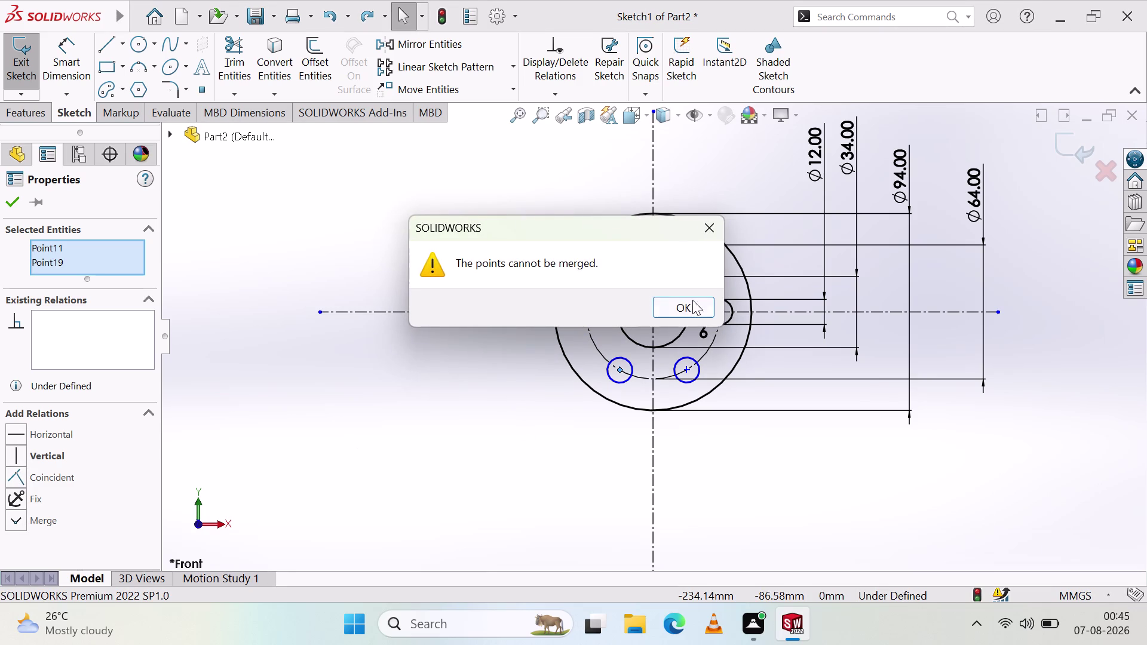
click(705, 304)
scroll(down, 3)
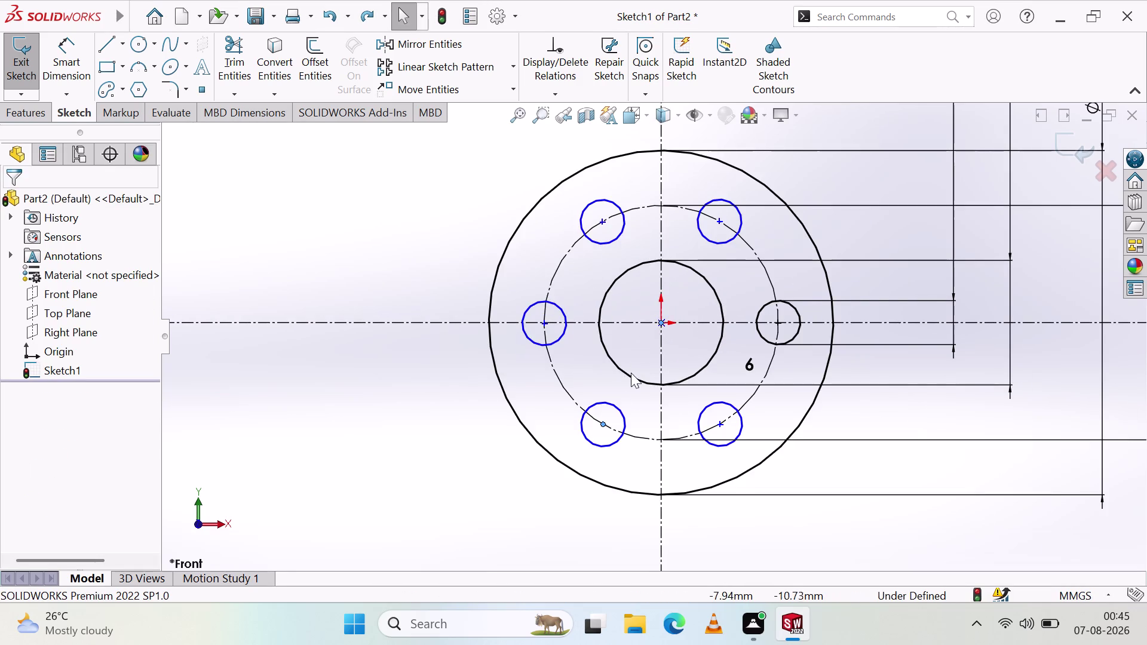
Fit the whole flange sketch in view and undo the last change.
scroll(down, 3)
scroll(up, 3)
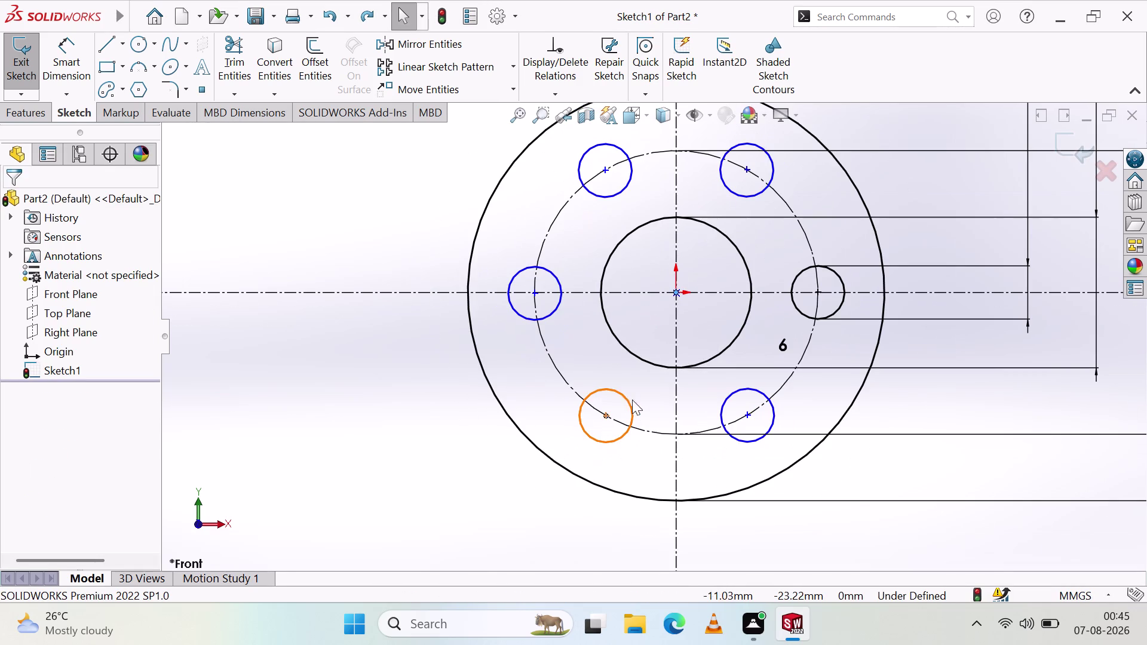
scroll(down, 3)
scroll(up, 3)
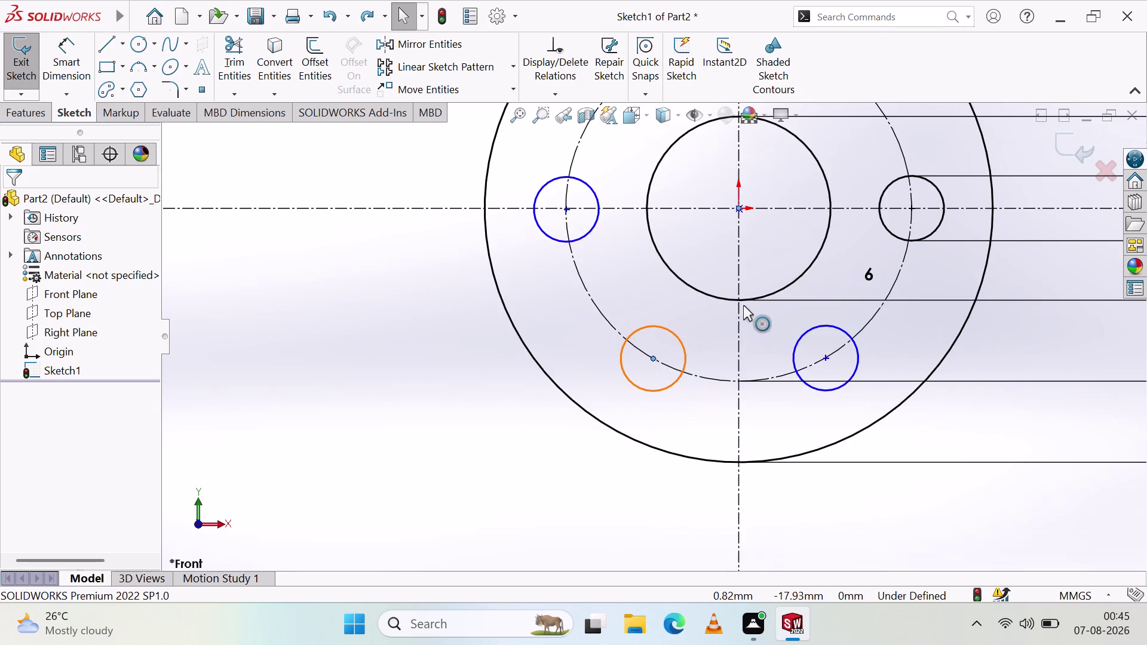
scroll(up, 3)
key(Escape)
key(Escape)
key(Escape)
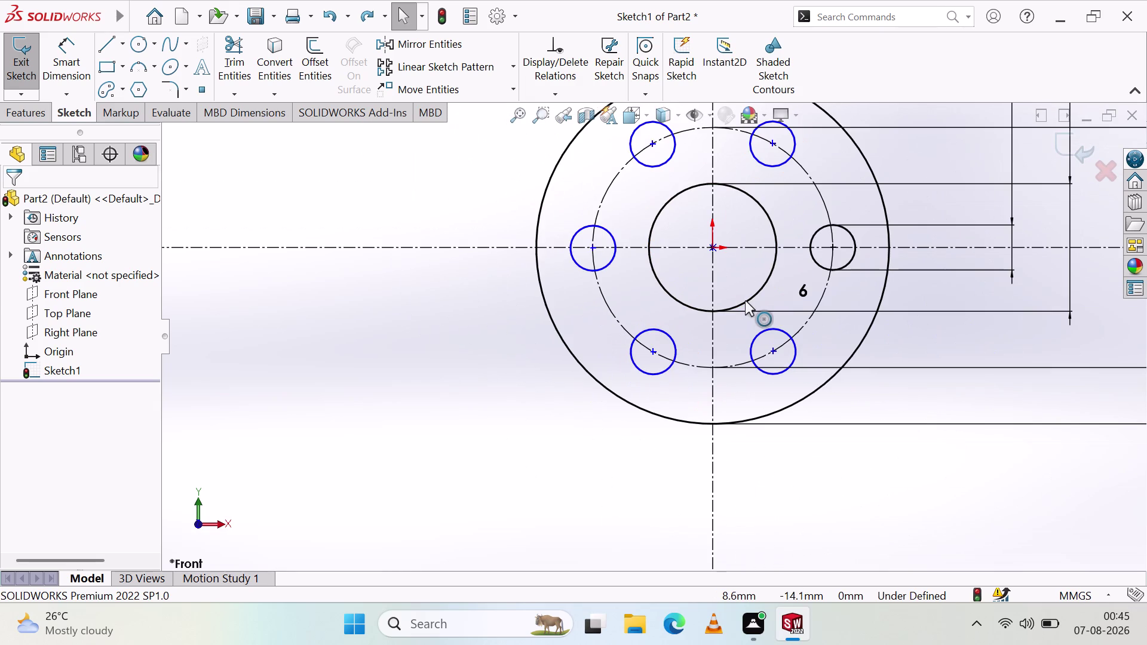
key(Escape)
scroll(up, 3)
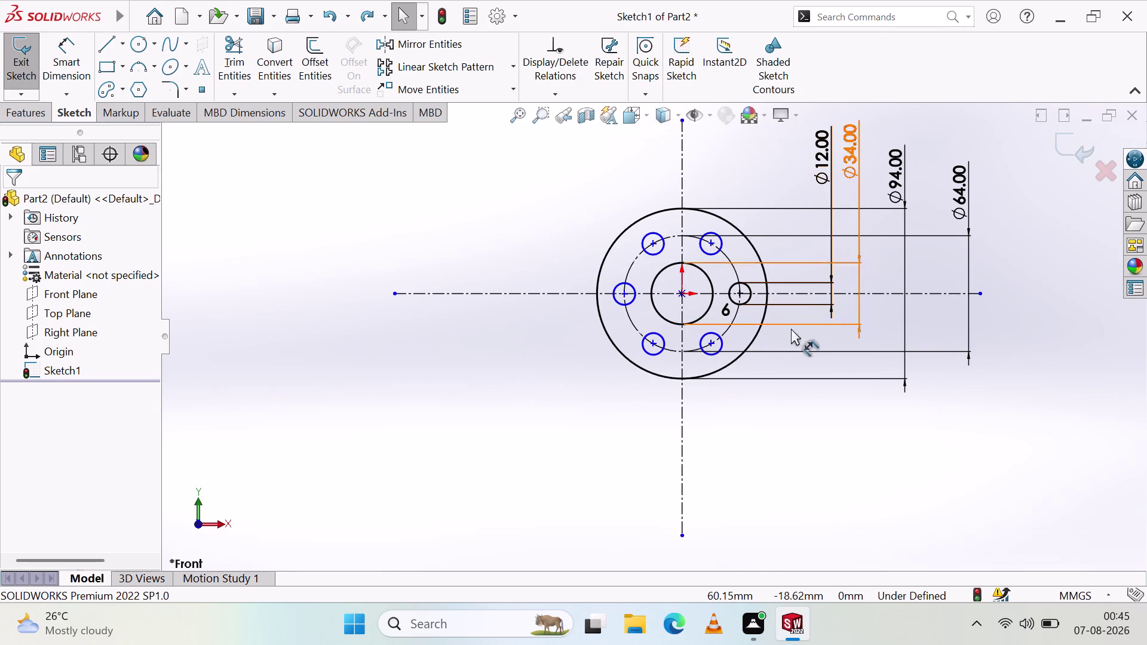
key(ctrl+z)
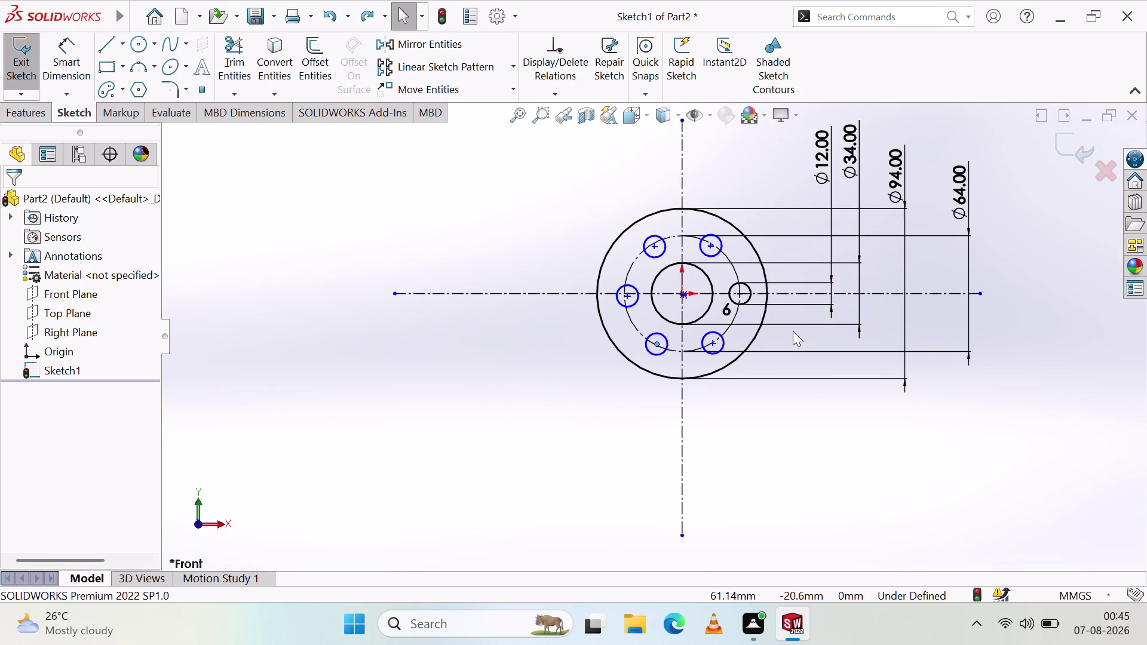
key(Escape)
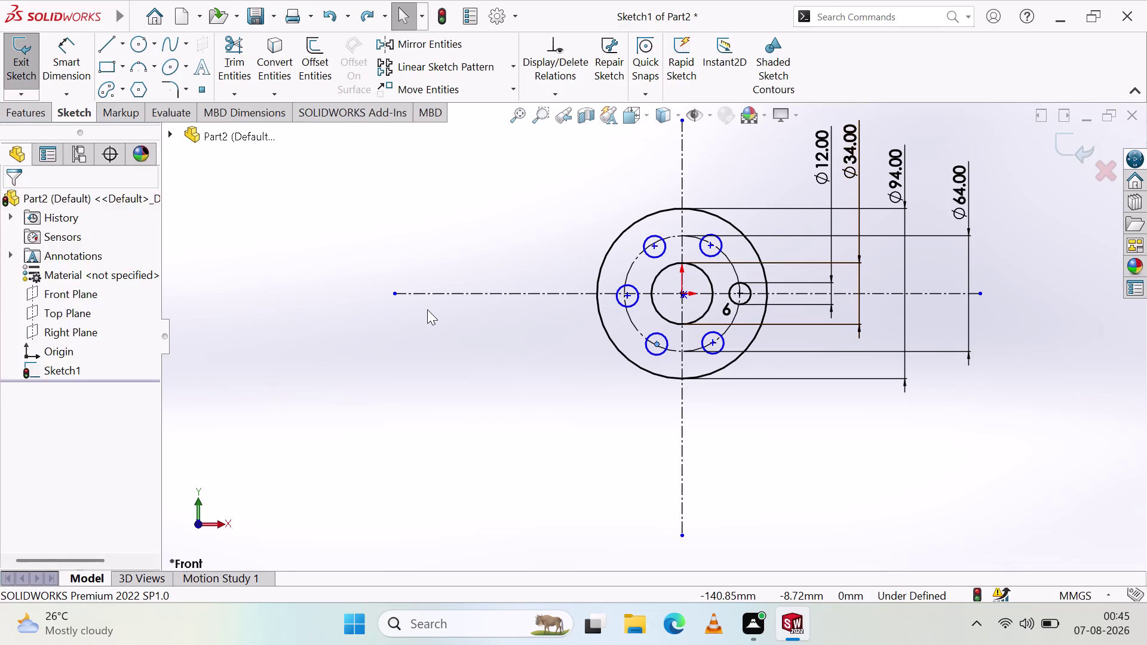
key(Escape)
key(Escape)
scroll(down, 3)
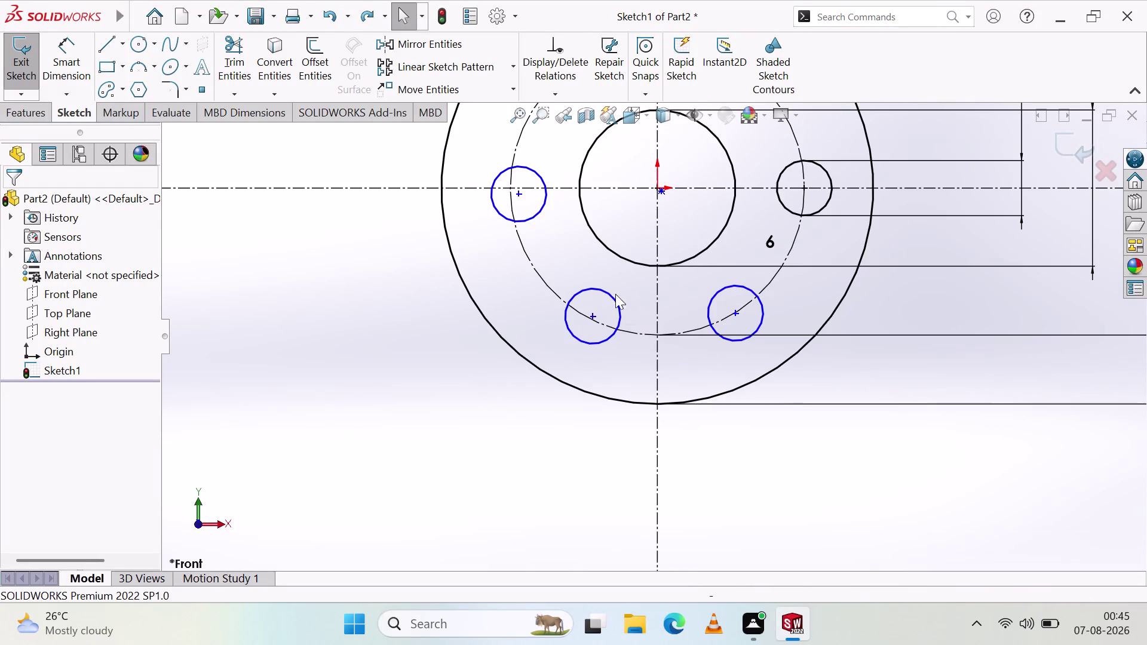
Select the lower-left bolt hole and start Fully Define Sketch from the shortcut menu.
click(593, 315)
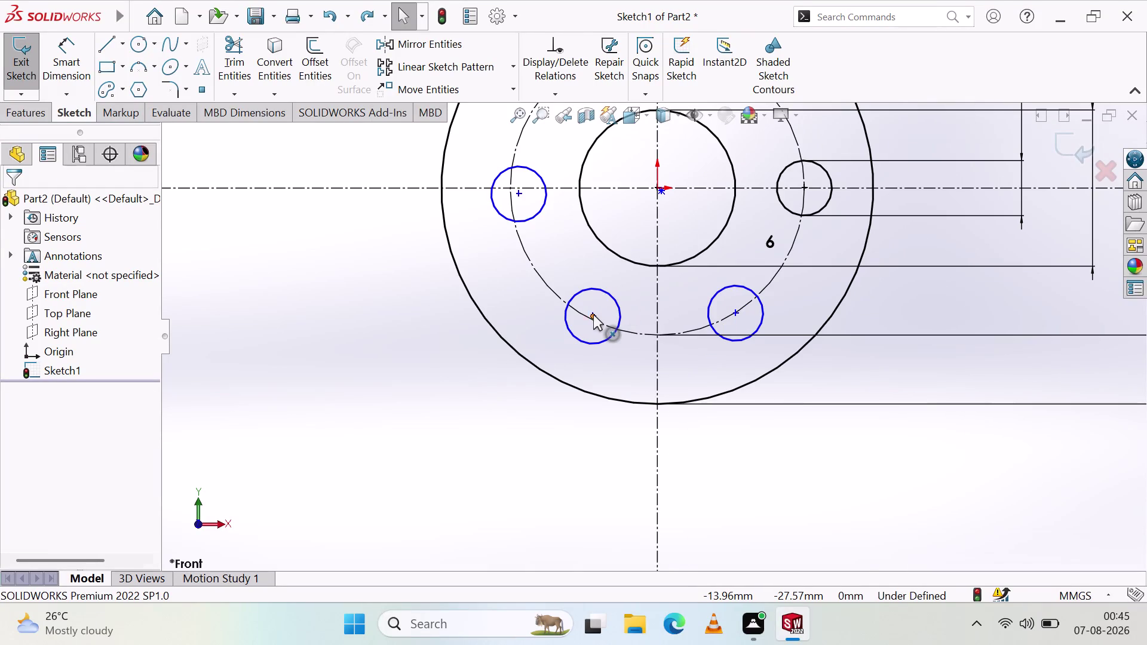
click(588, 340)
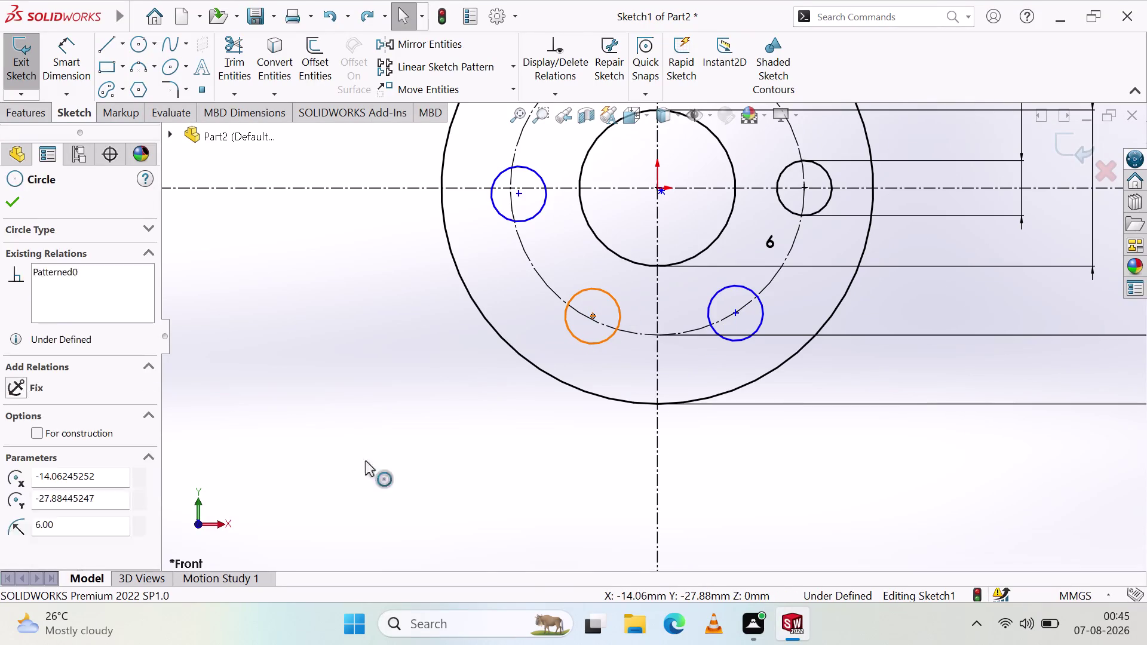
right_click(336, 358)
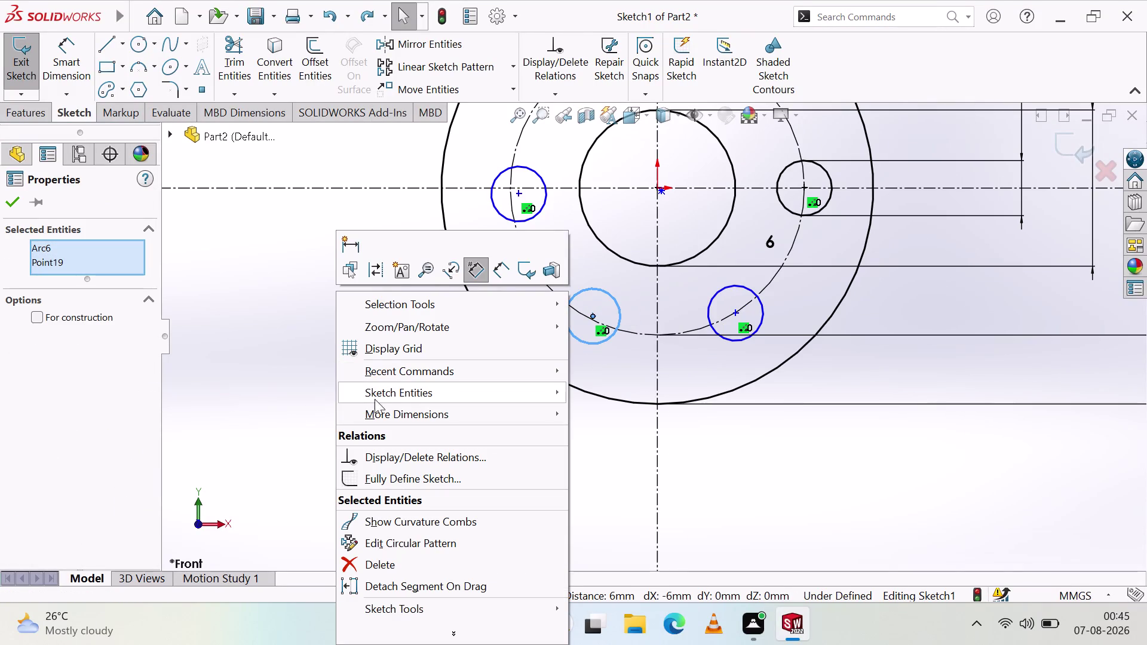
key(Escape)
key(Escape)
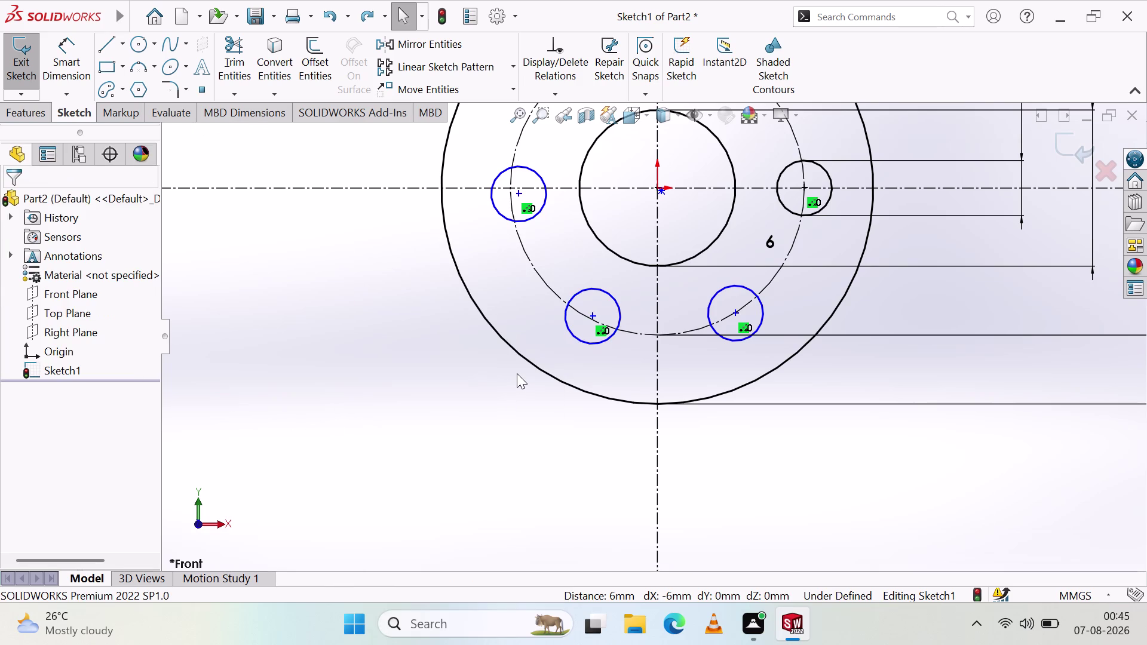
scroll(up, 3)
scroll(up, 3)
right_click(482, 411)
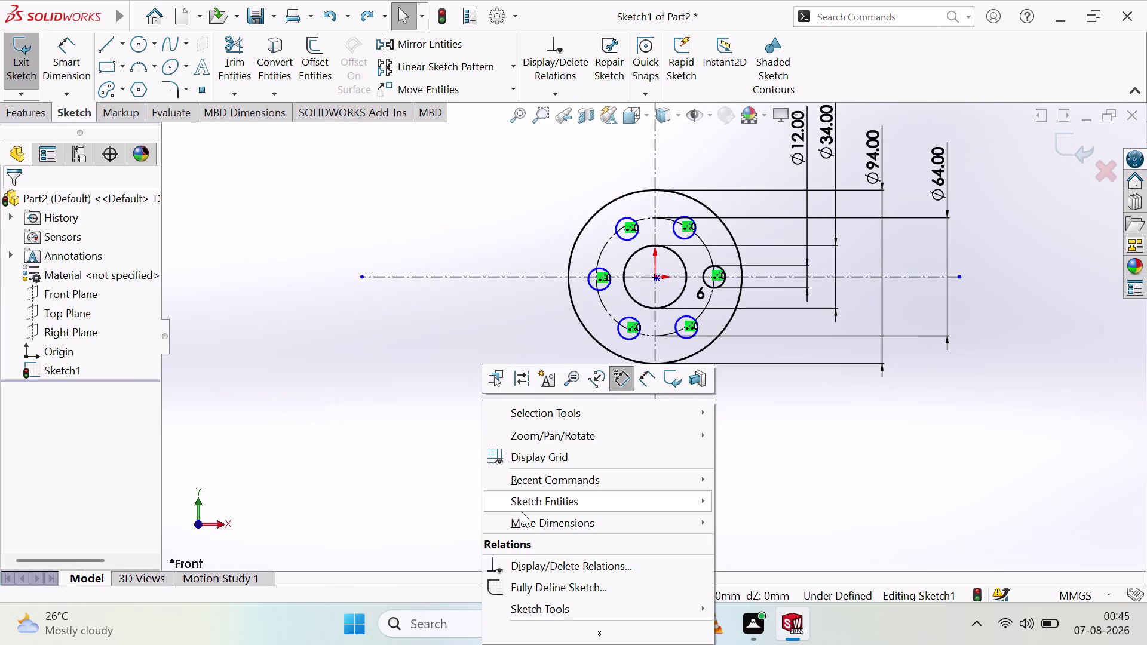
click(534, 586)
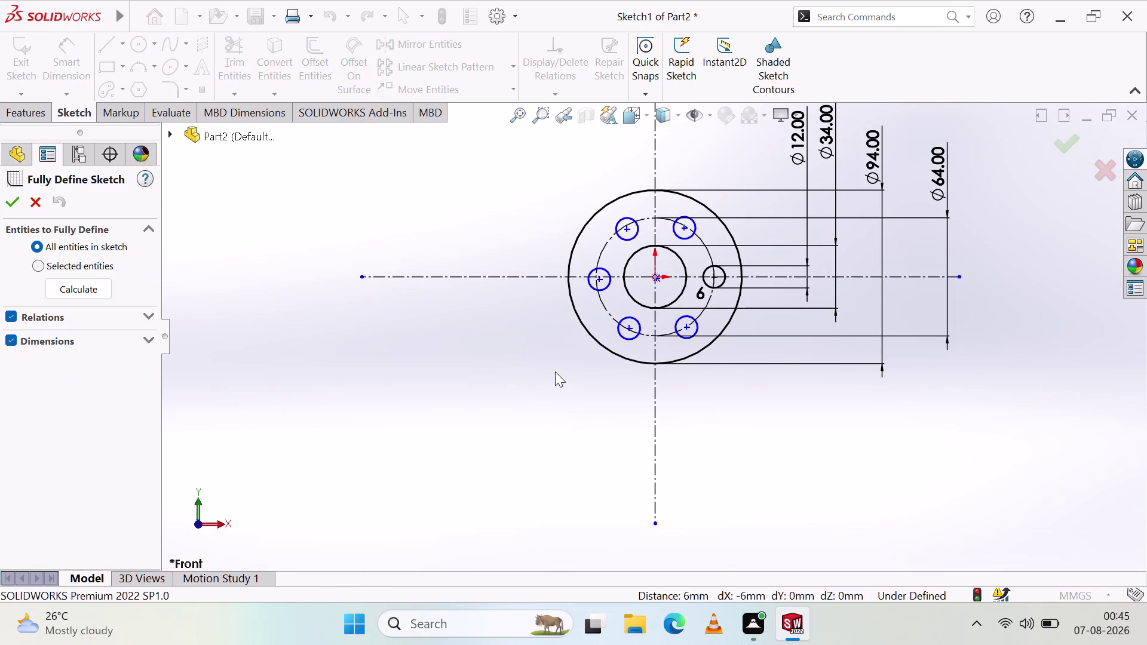
Apply Fully Define Sketch, adding the 0.92 and 15.90 dimensions.
scroll(up, 3)
click(16, 203)
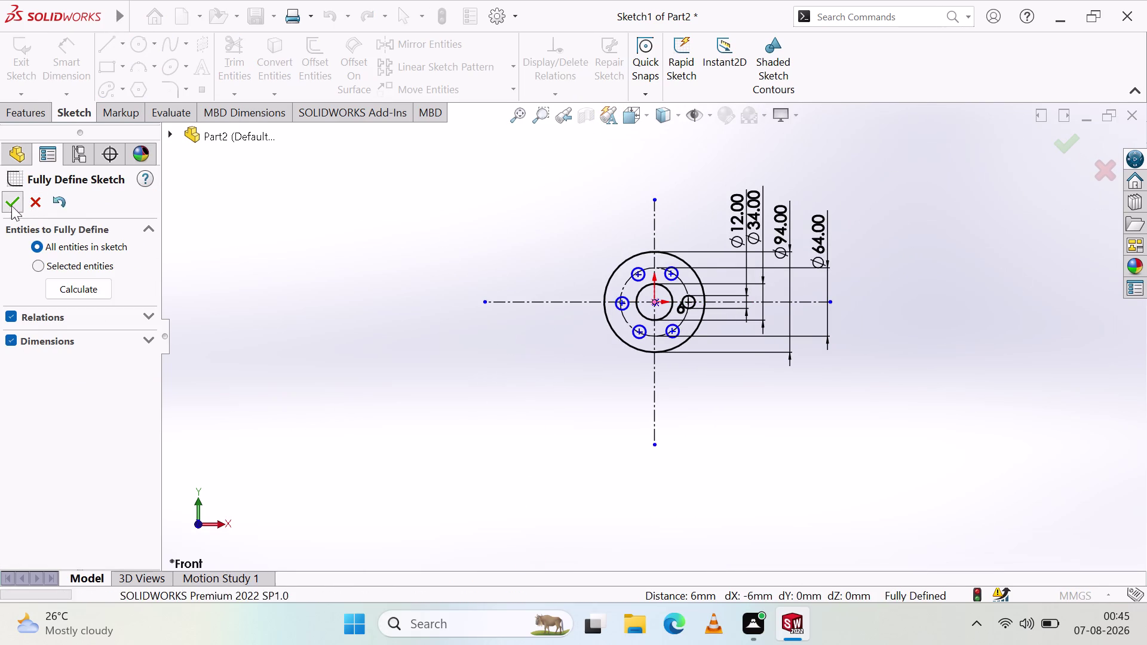
scroll(down, 3)
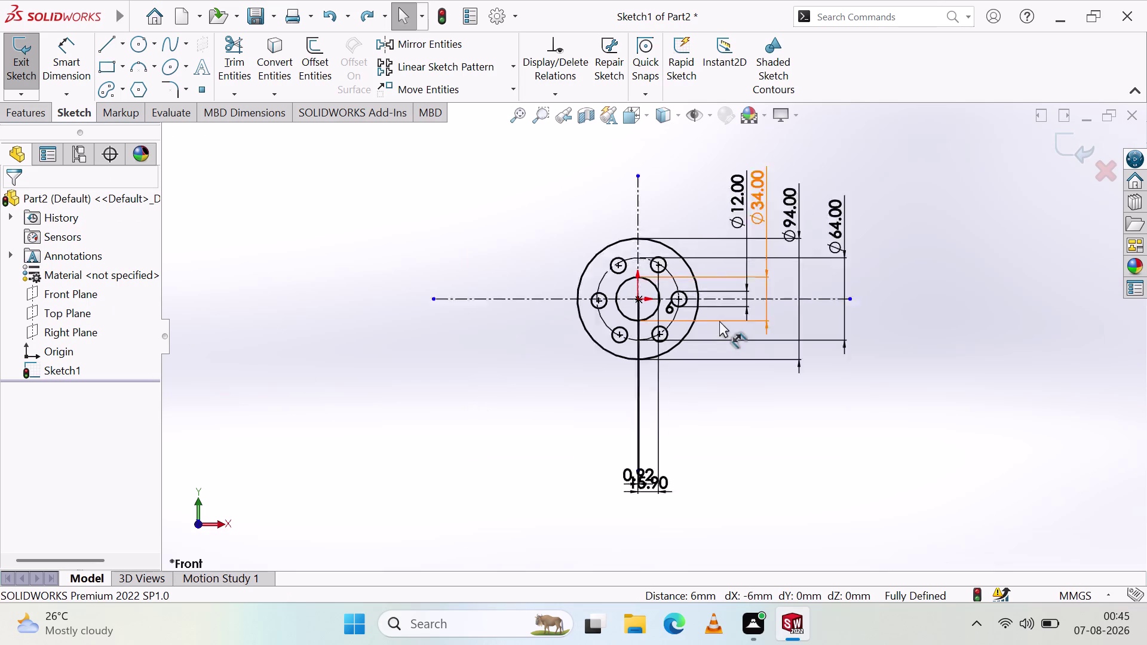
scroll(down, 3)
scroll(down, 3)
scroll(up, 3)
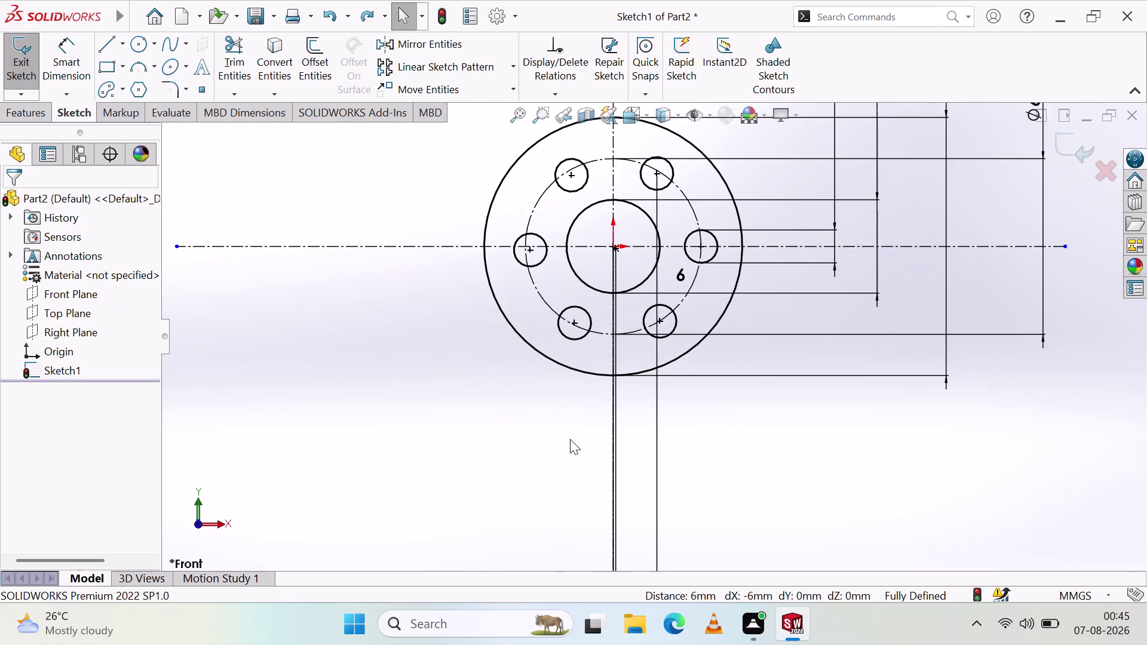
scroll(down, 3)
scroll(up, 3)
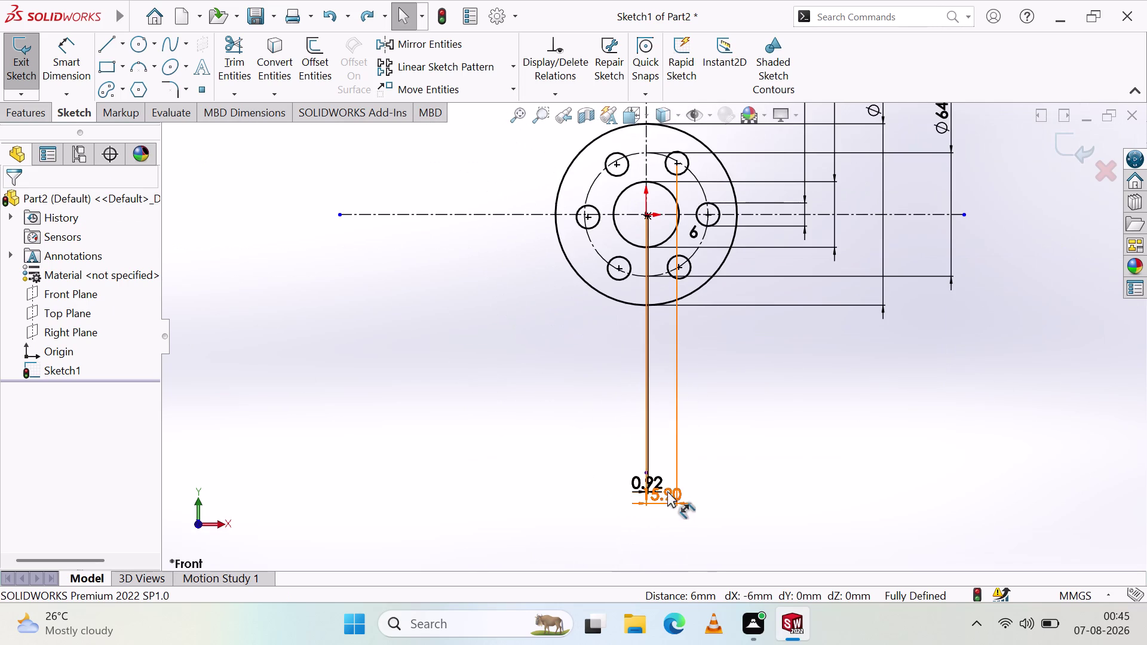
Move the 15.90 and 0.92 dimensions up just beneath the flange.
drag(667, 491, 803, 322)
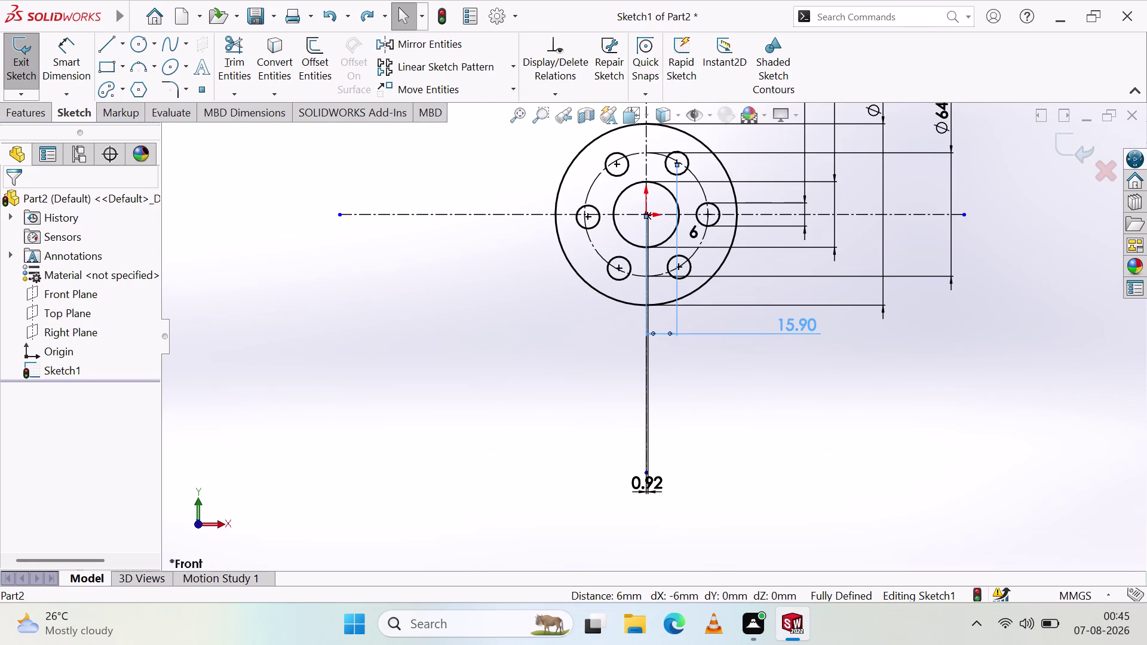
click(674, 432)
drag(639, 485, 575, 497)
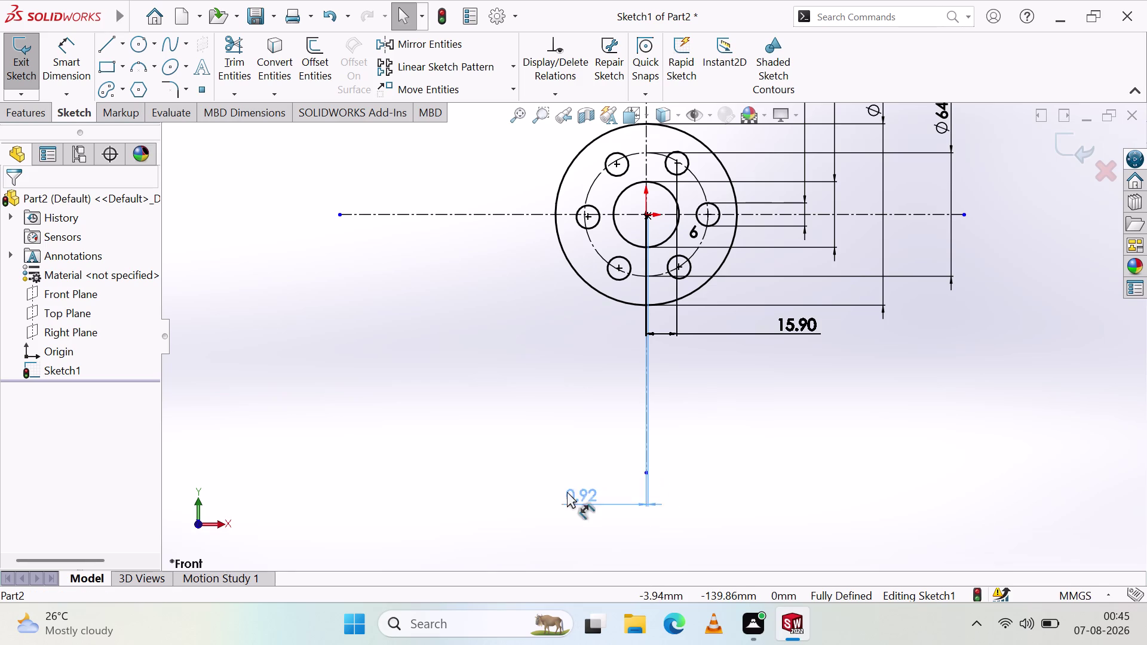
drag(575, 497, 569, 342)
click(617, 424)
scroll(up, 3)
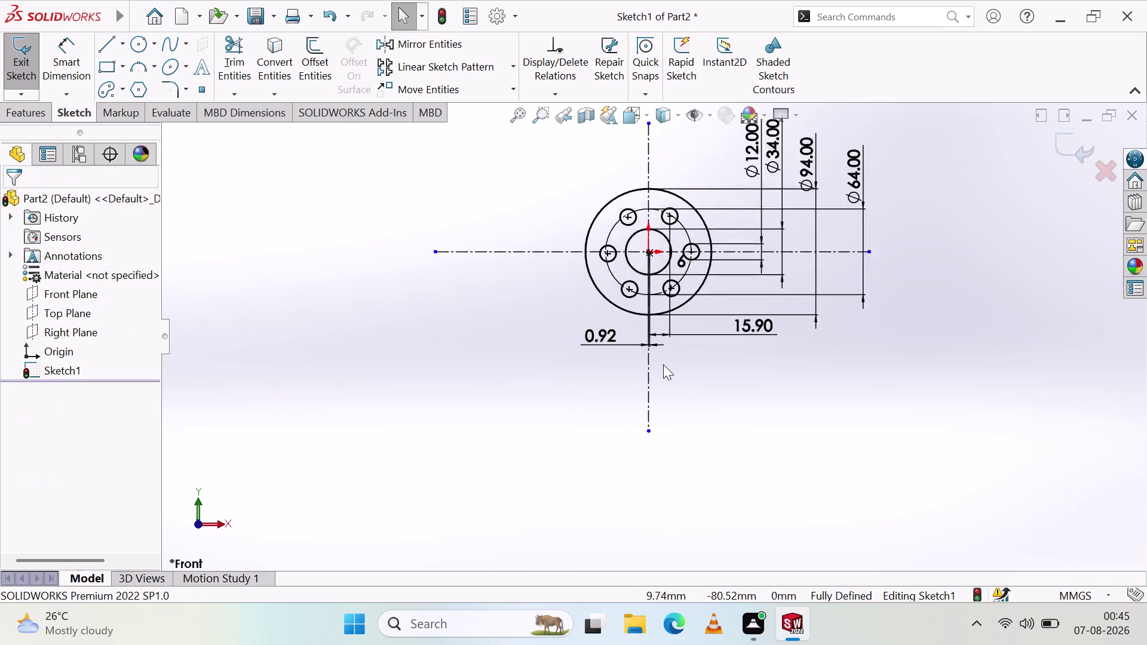
scroll(up, 3)
scroll(down, 3)
Undo both dimension moves and the automatic full definition.
scroll(down, 3)
scroll(down, 3)
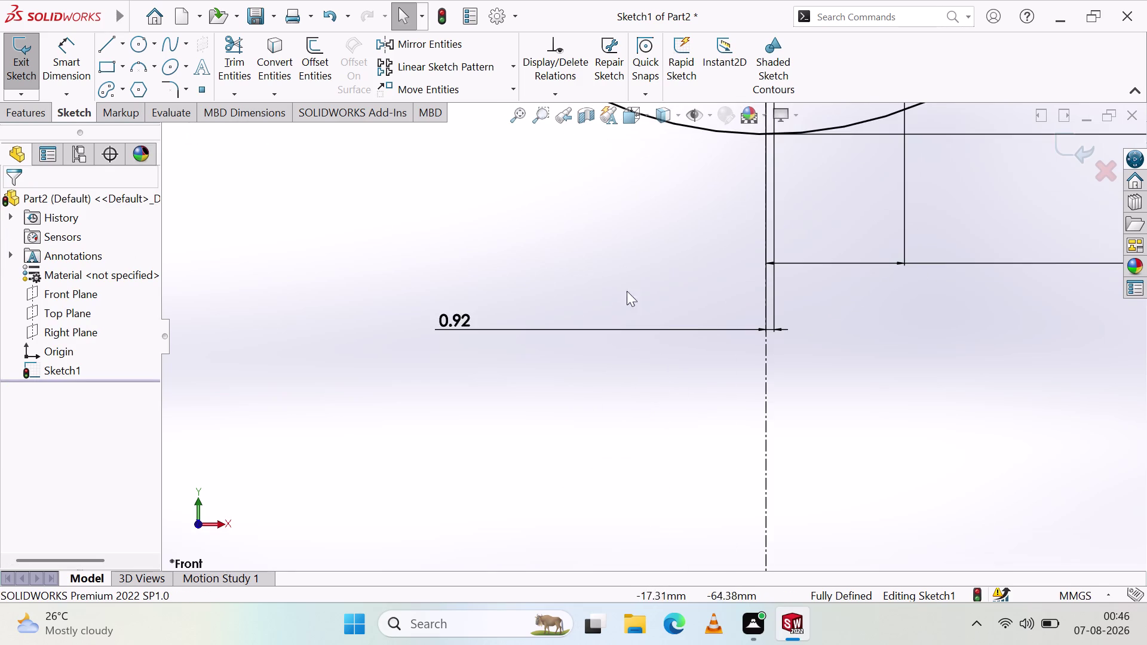
scroll(up, 3)
key(ctrl+z)
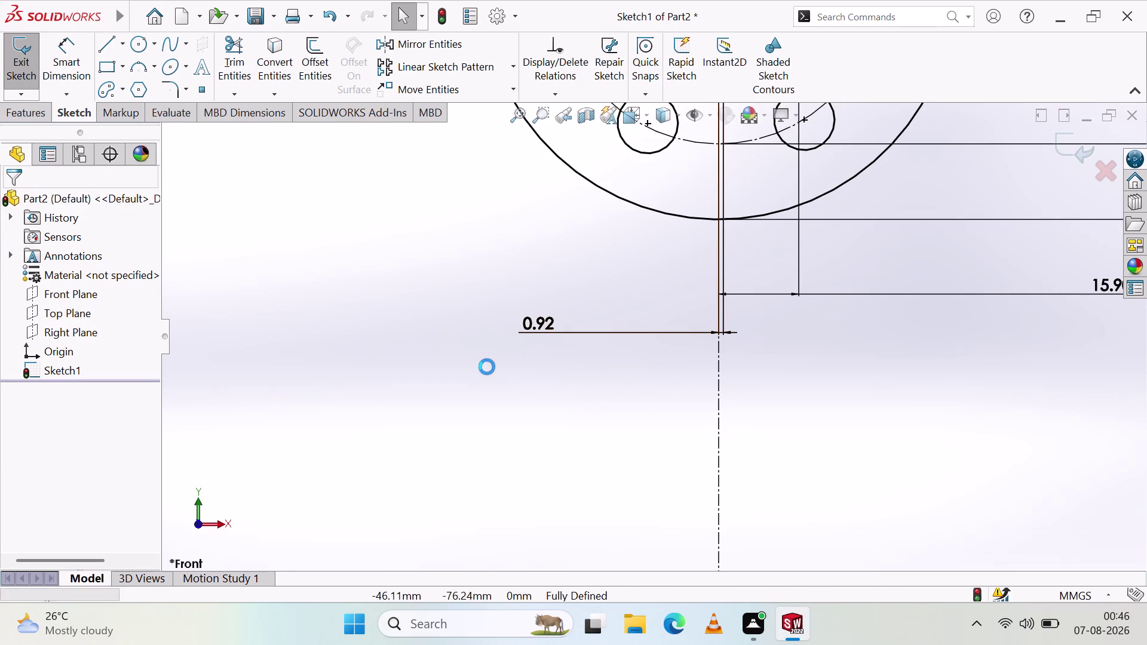
key(ctrl+z)
scroll(up, 3)
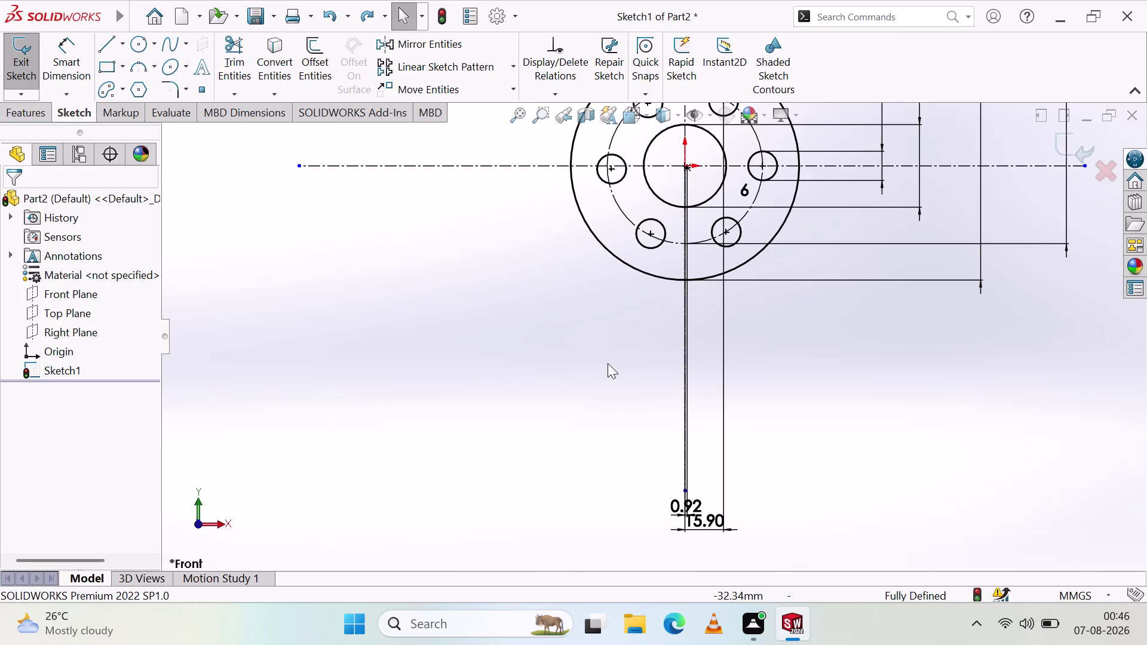
key(ctrl+z)
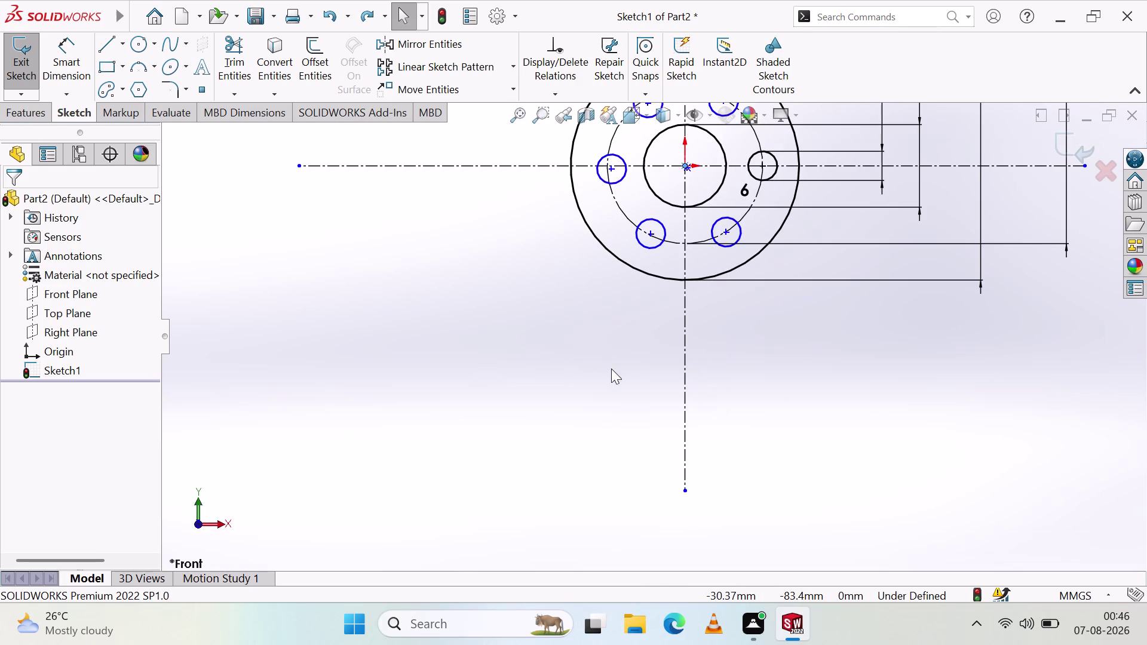
scroll(up, 3)
scroll(up, 3)
scroll(down, 3)
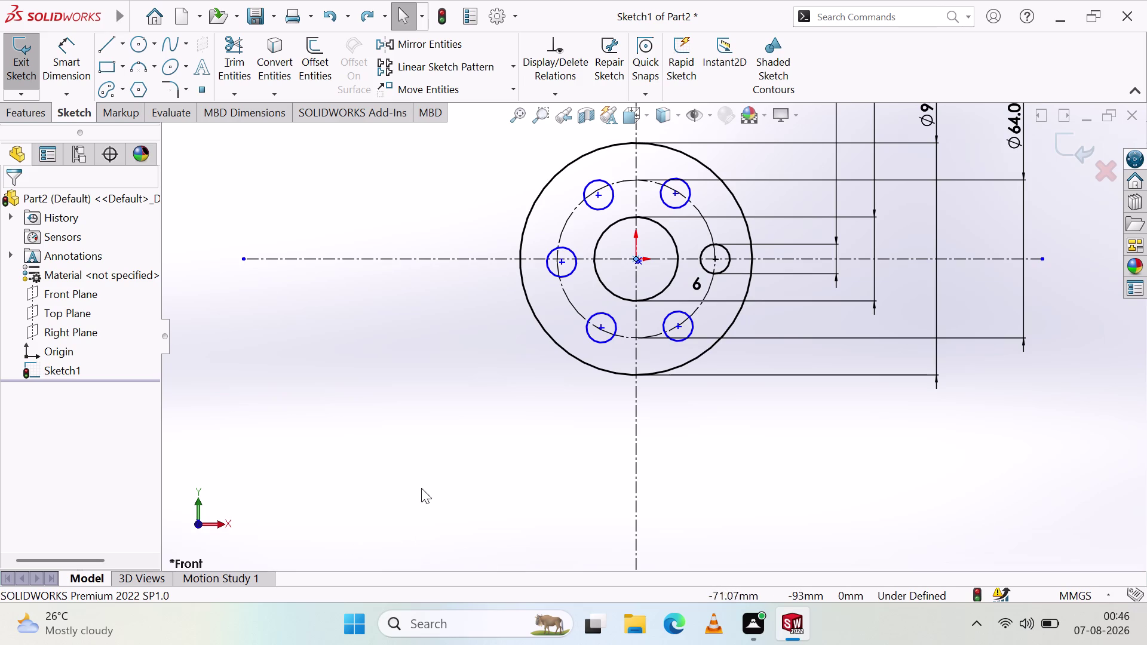
Zoom in on the upper bolt holes and select the sketch origin point.
scroll(down, 3)
scroll(up, 3)
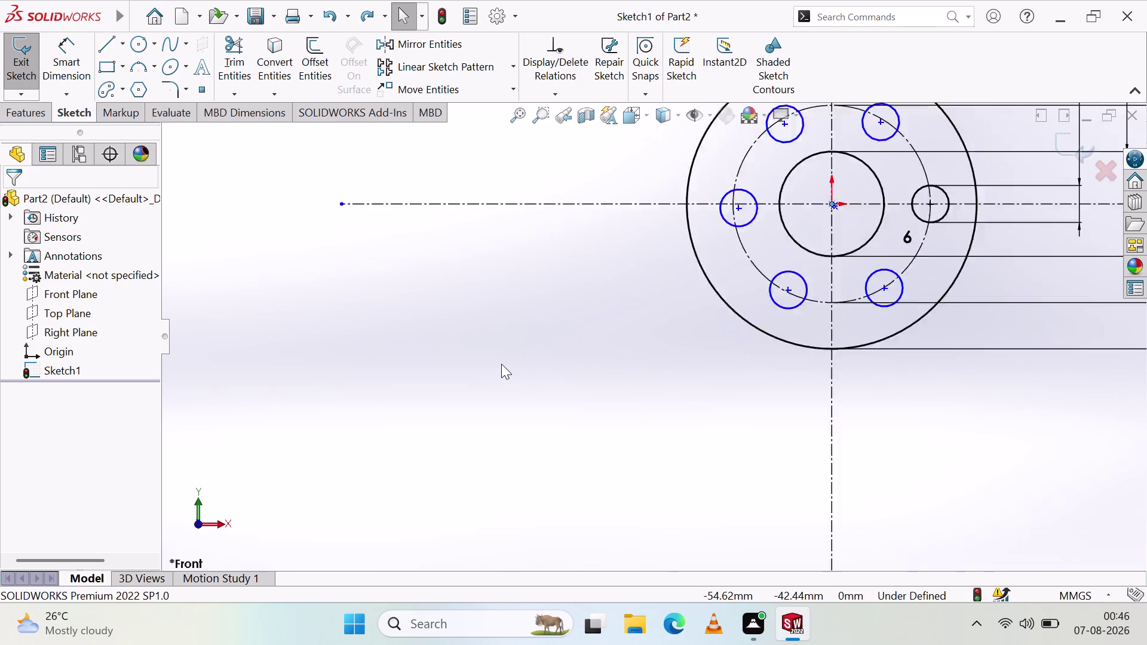
scroll(up, 3)
scroll(down, 3)
scroll(up, 3)
scroll(right, 3)
scroll(up, 3)
scroll(right, 3)
scroll(up, 3)
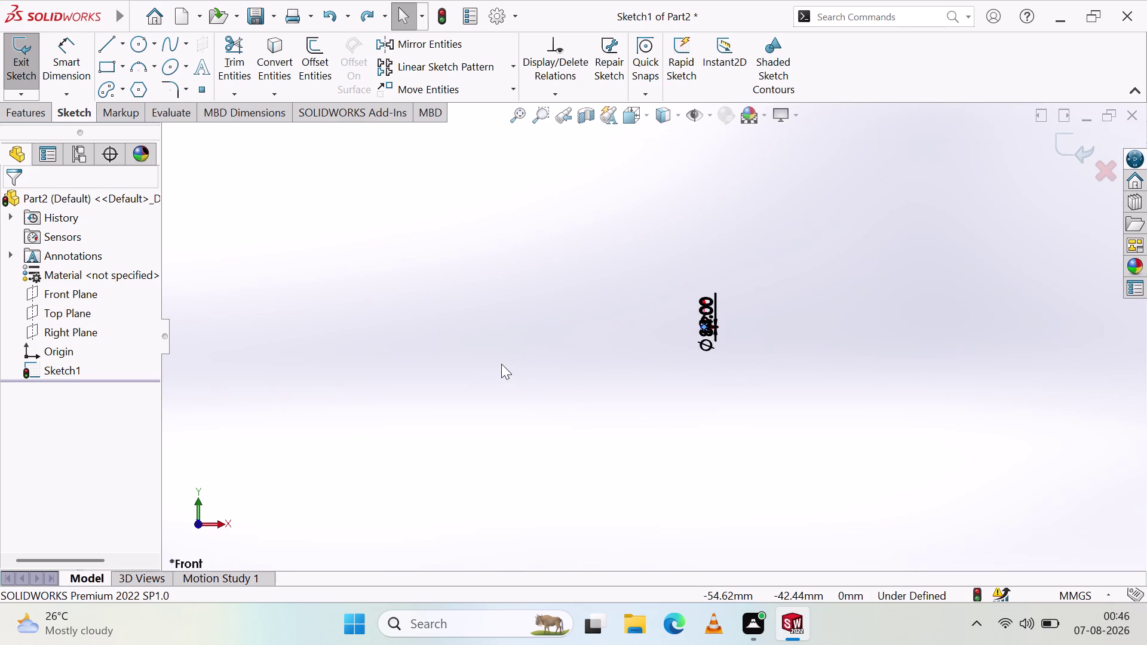
click(514, 122)
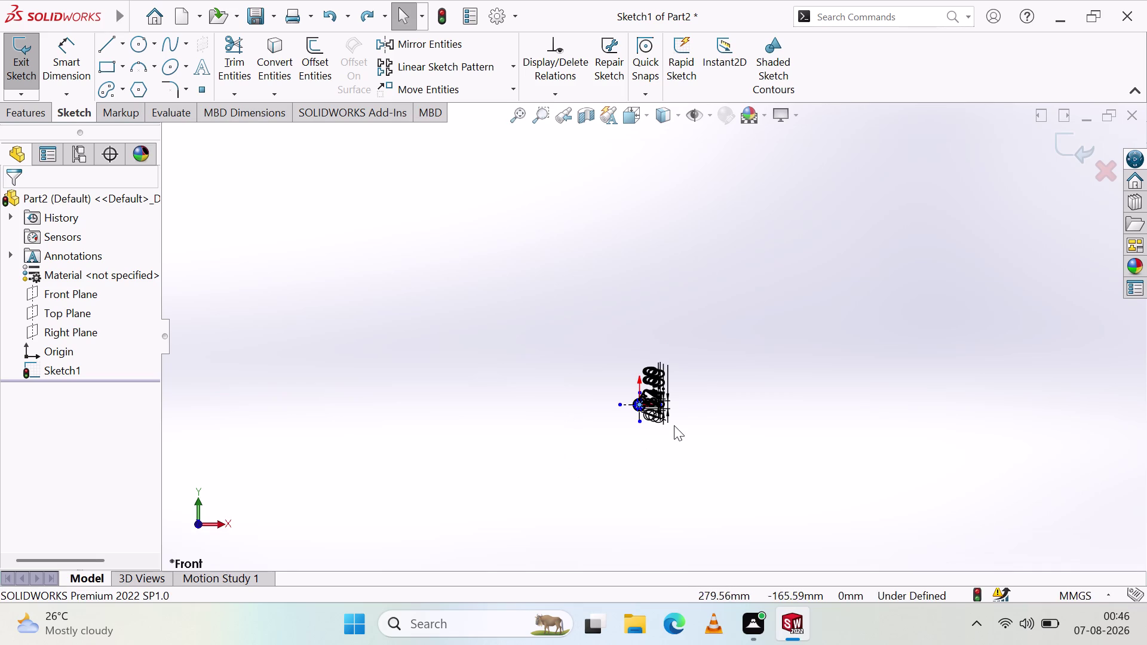
scroll(down, 3)
scroll(down, 3)
scroll(down, 3)
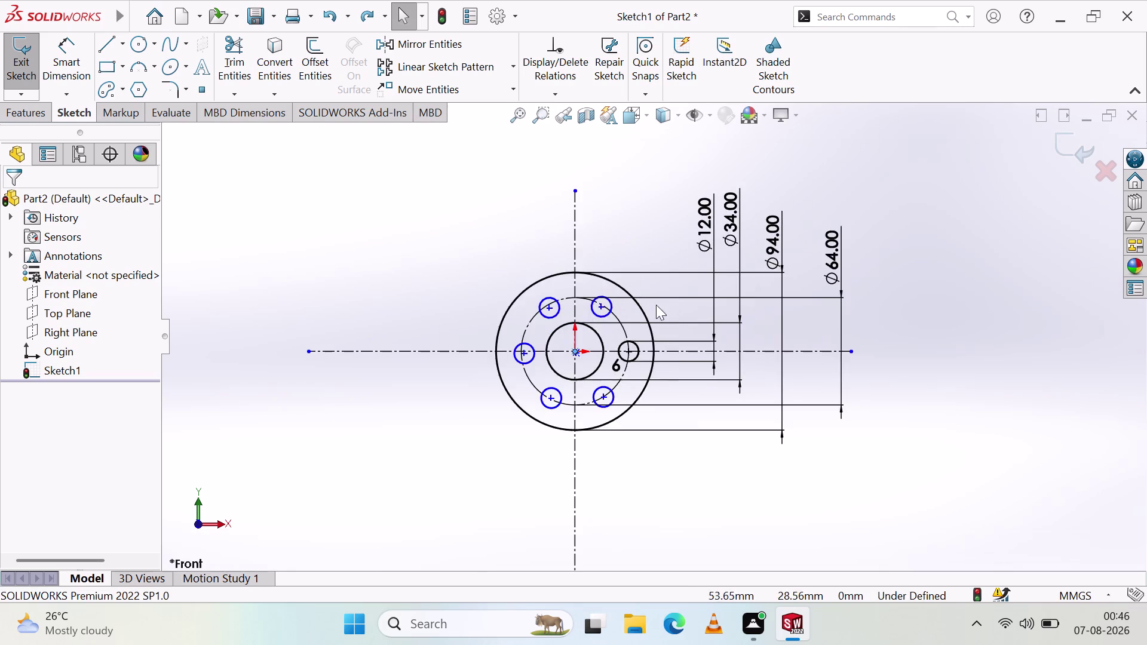
scroll(down, 3)
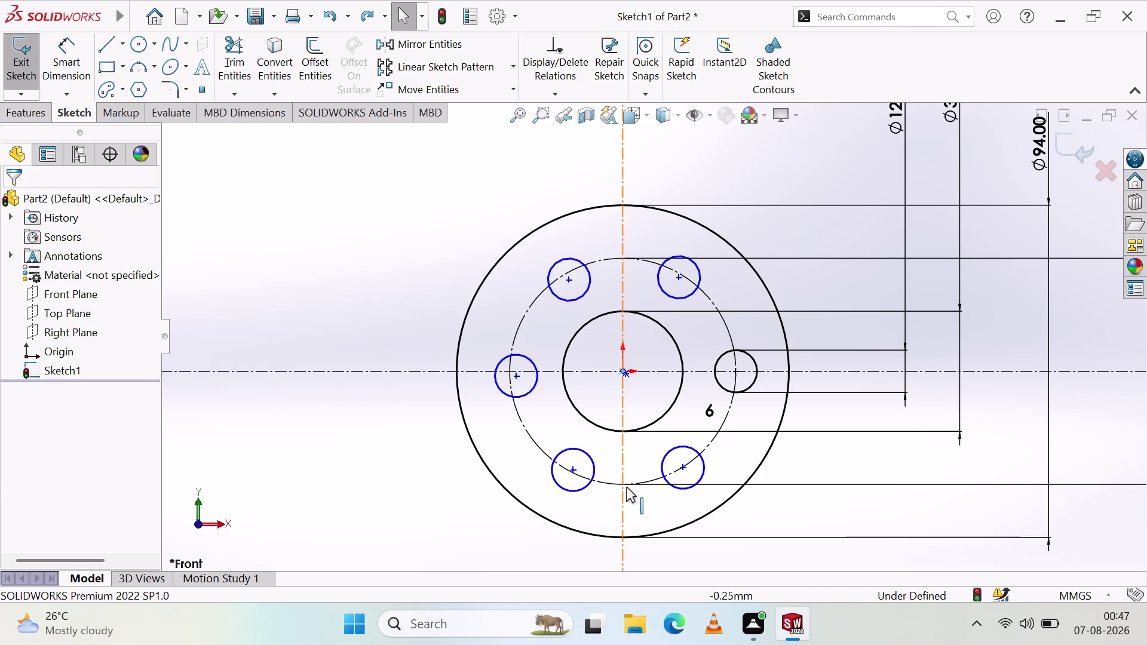
scroll(down, 3)
scroll(up, 3)
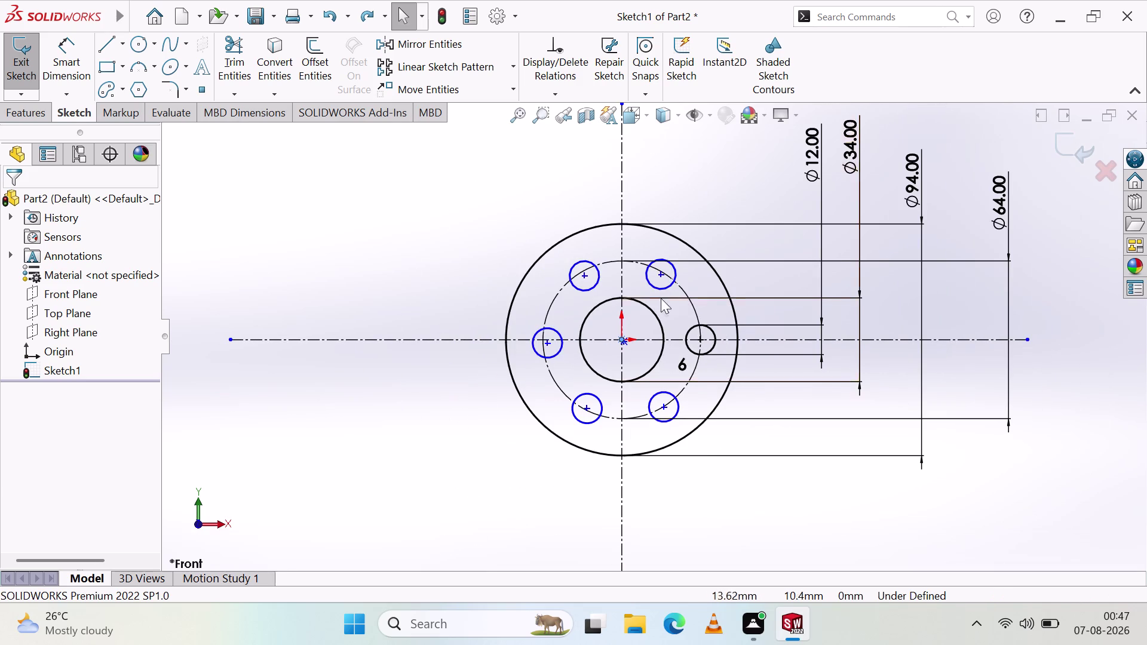
scroll(down, 3)
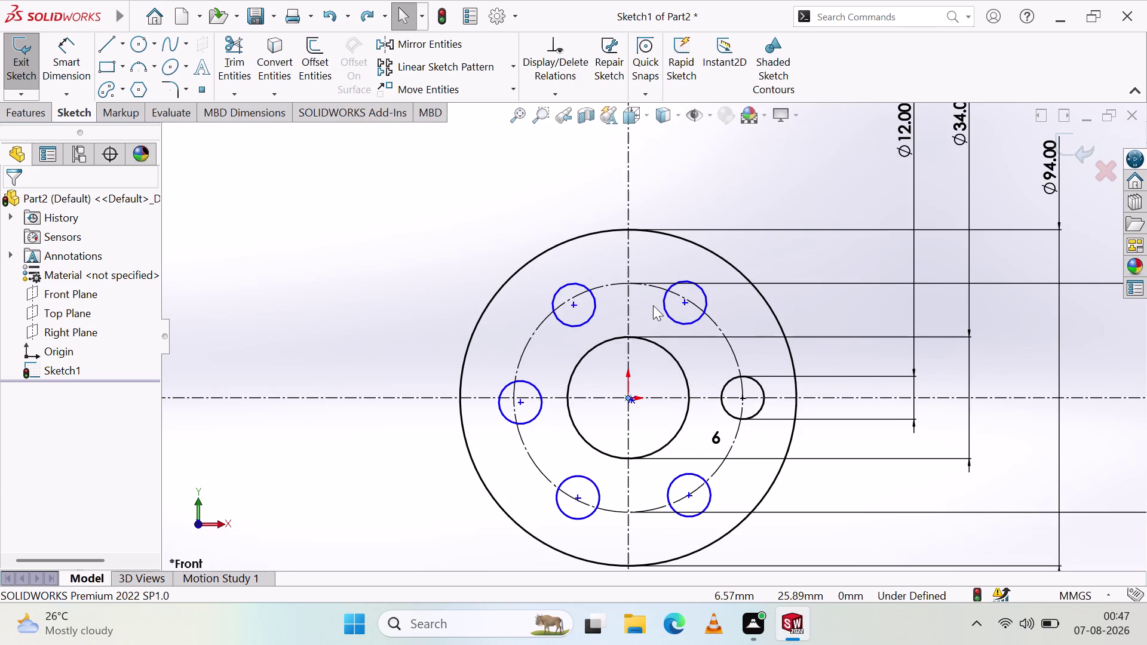
scroll(down, 3)
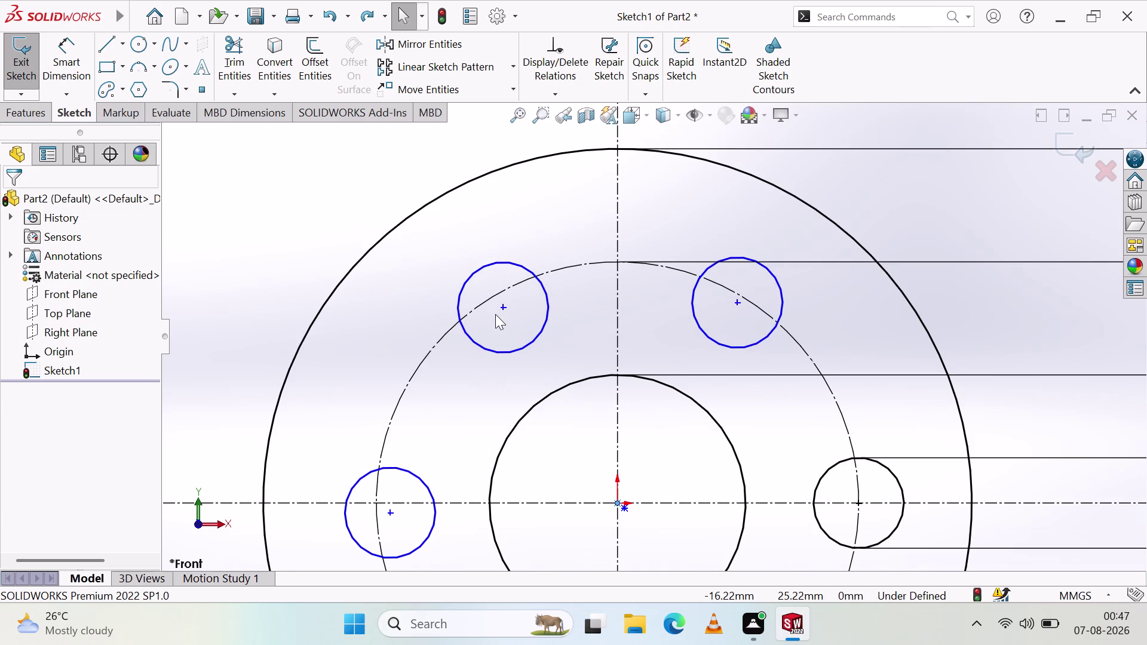
click(502, 306)
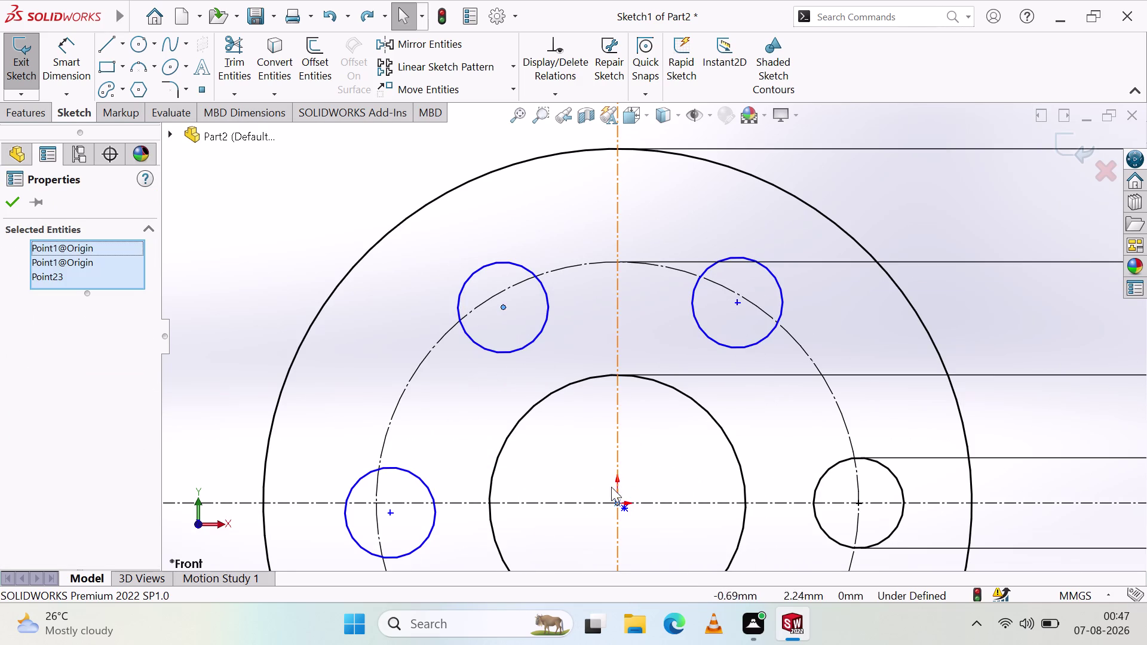
Clear the pitch circle and centerline selection, then select the upper-left bolt hole.
click(450, 330)
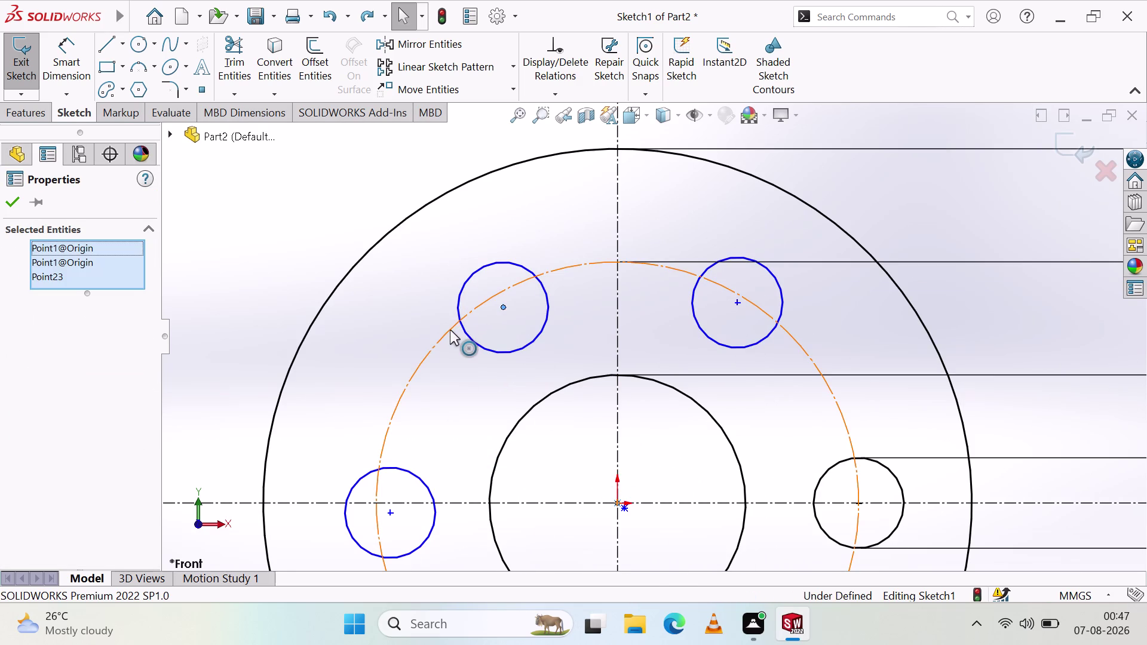
click(616, 222)
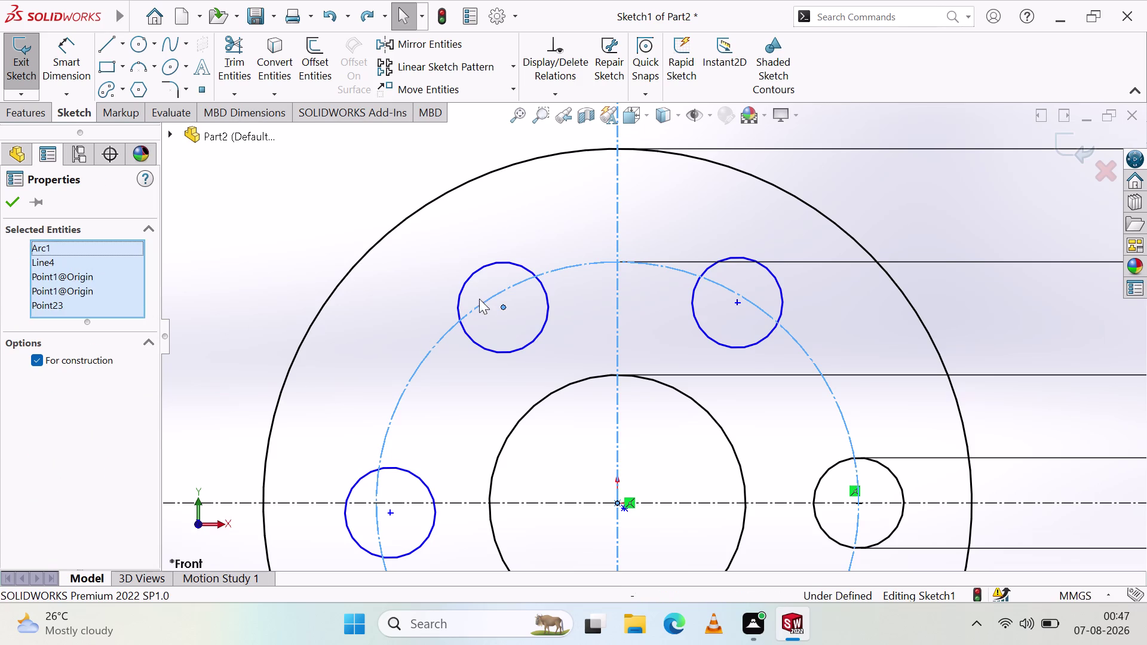
key(Escape)
key(Escape)
key(Escape)
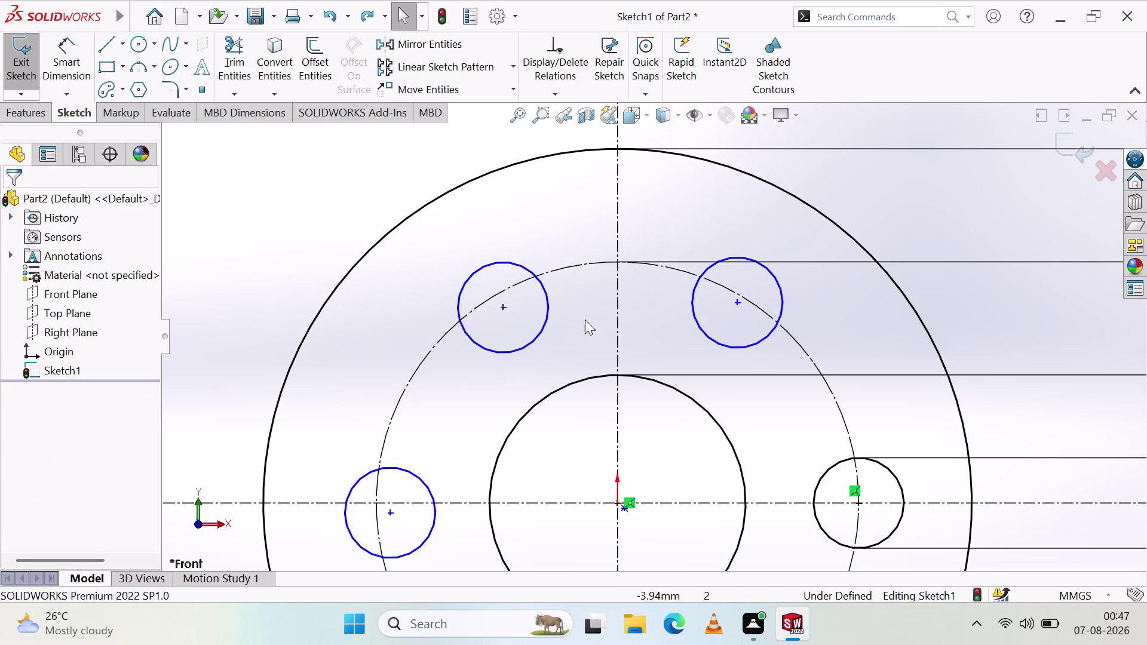
click(511, 262)
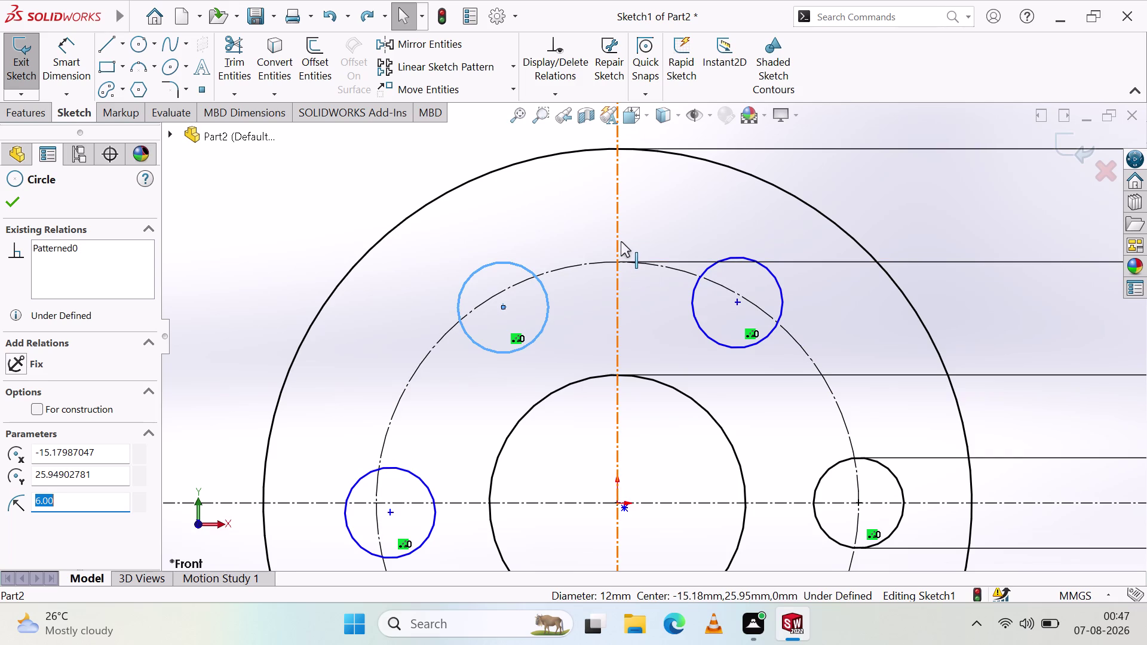
Make the bolt hole tangent to the vertical centerline, then undo it.
click(616, 247)
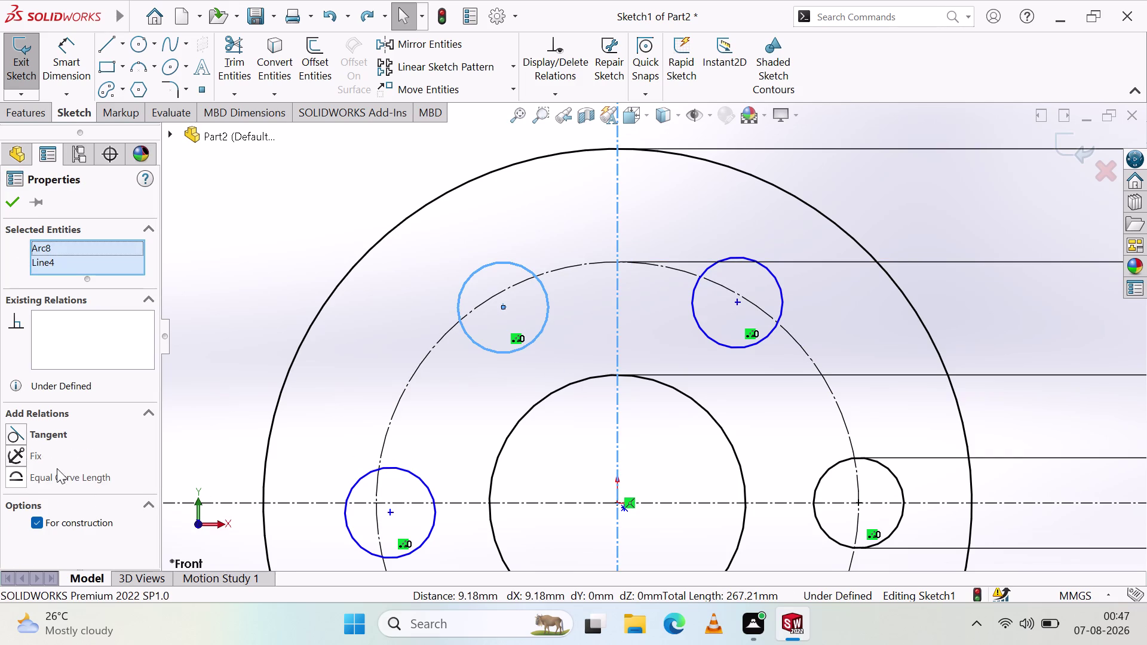
click(16, 436)
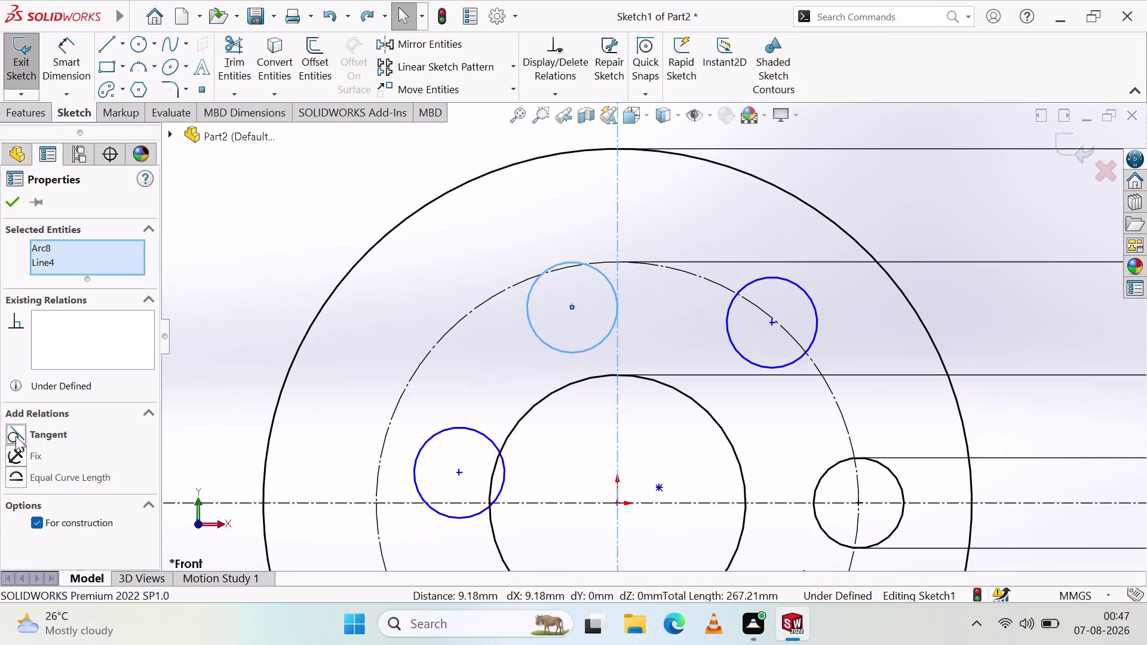
scroll(up, 3)
scroll(down, 3)
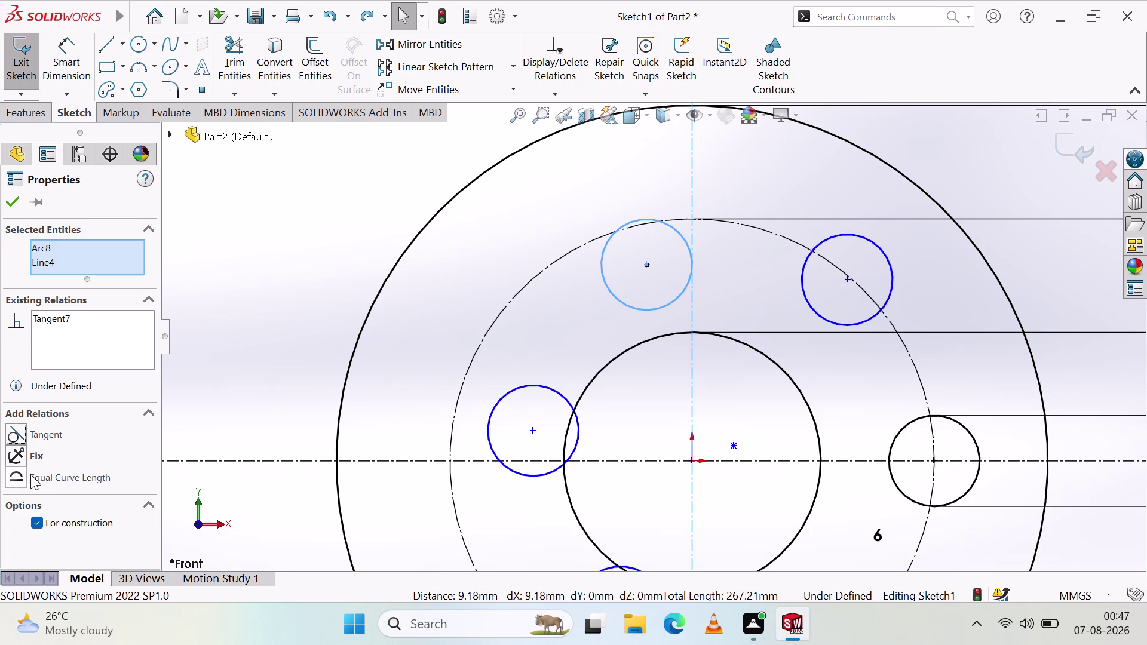
key(ctrl+z)
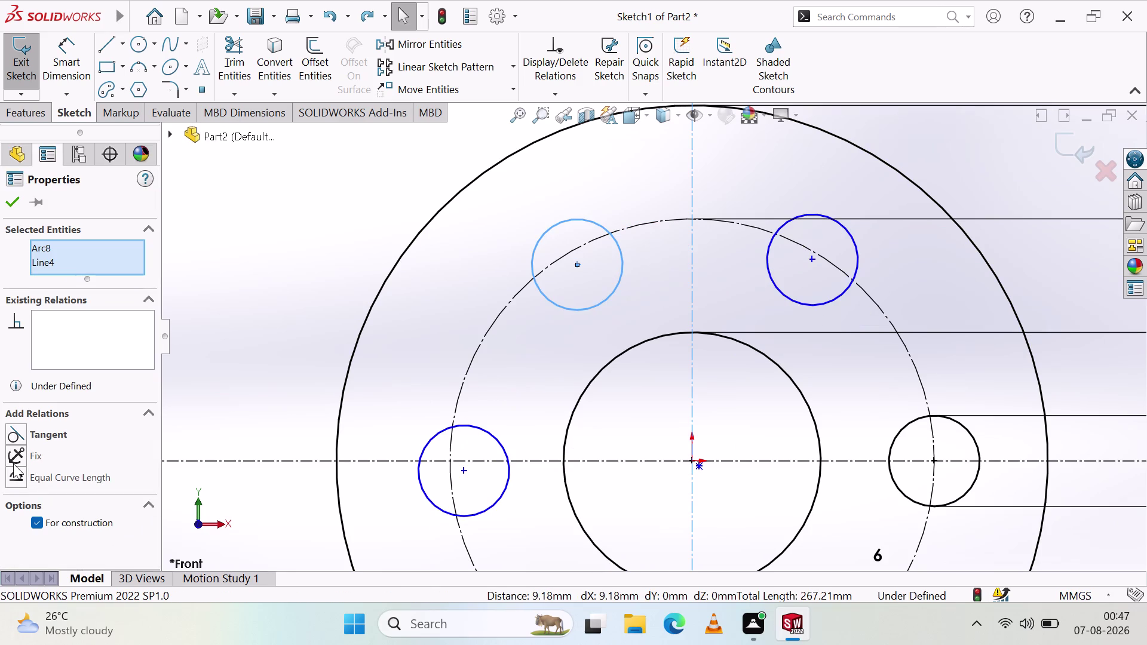
Fix the bolt hole and centerline, then undo the over-defining Fix.
click(13, 453)
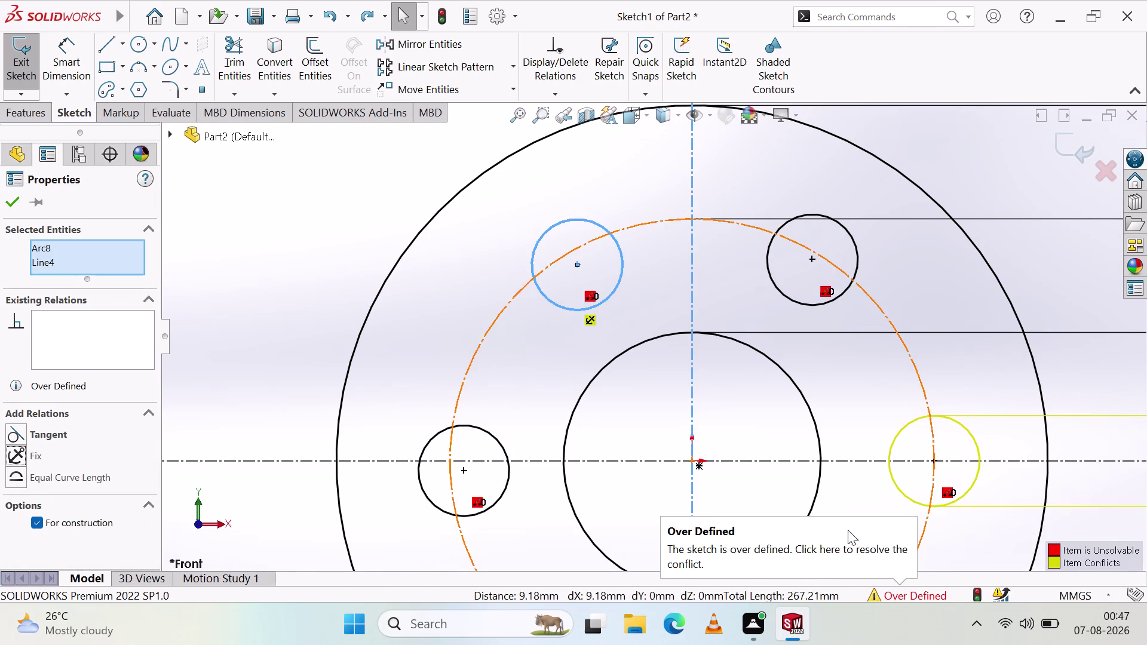
scroll(up, 3)
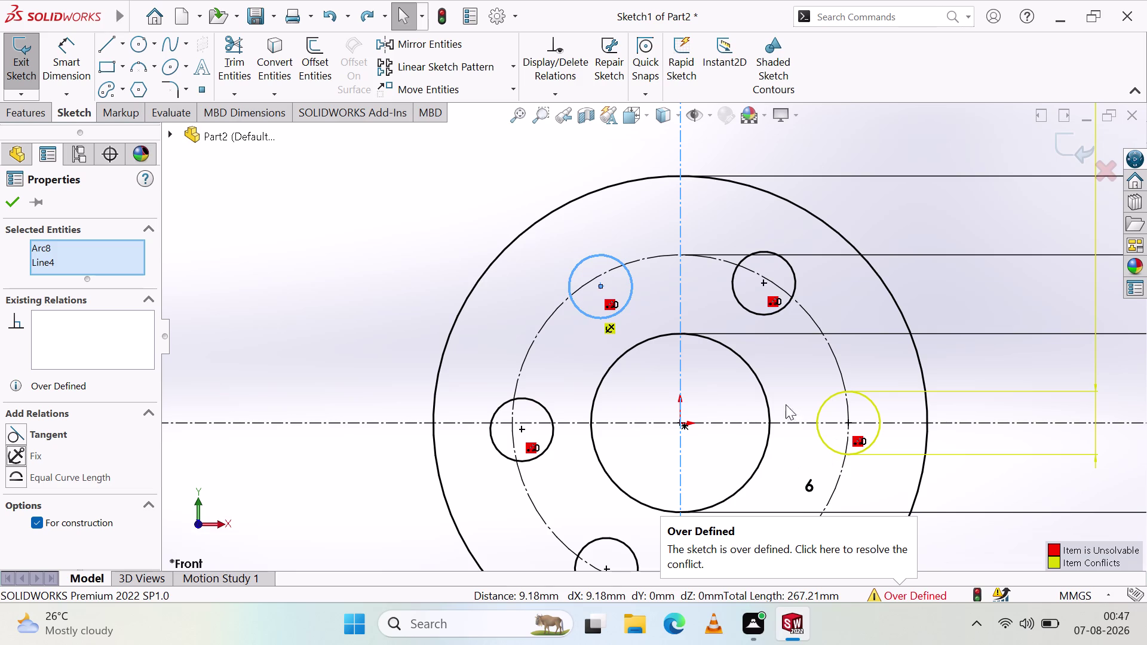
scroll(up, 3)
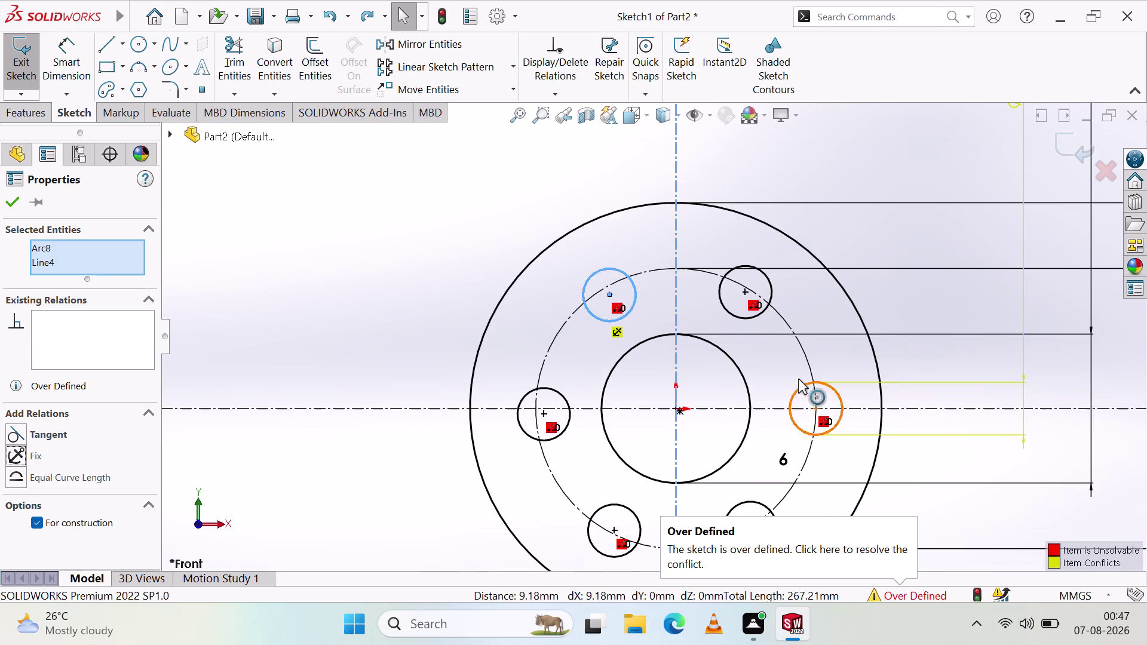
key(Escape)
key(Escape)
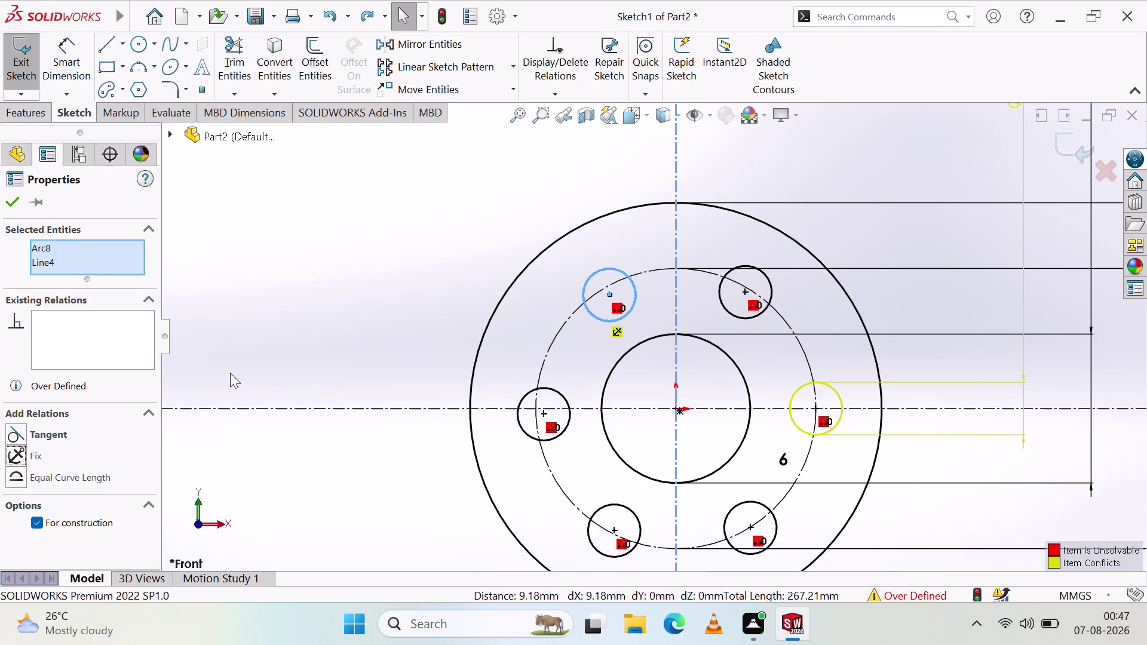
key(Escape)
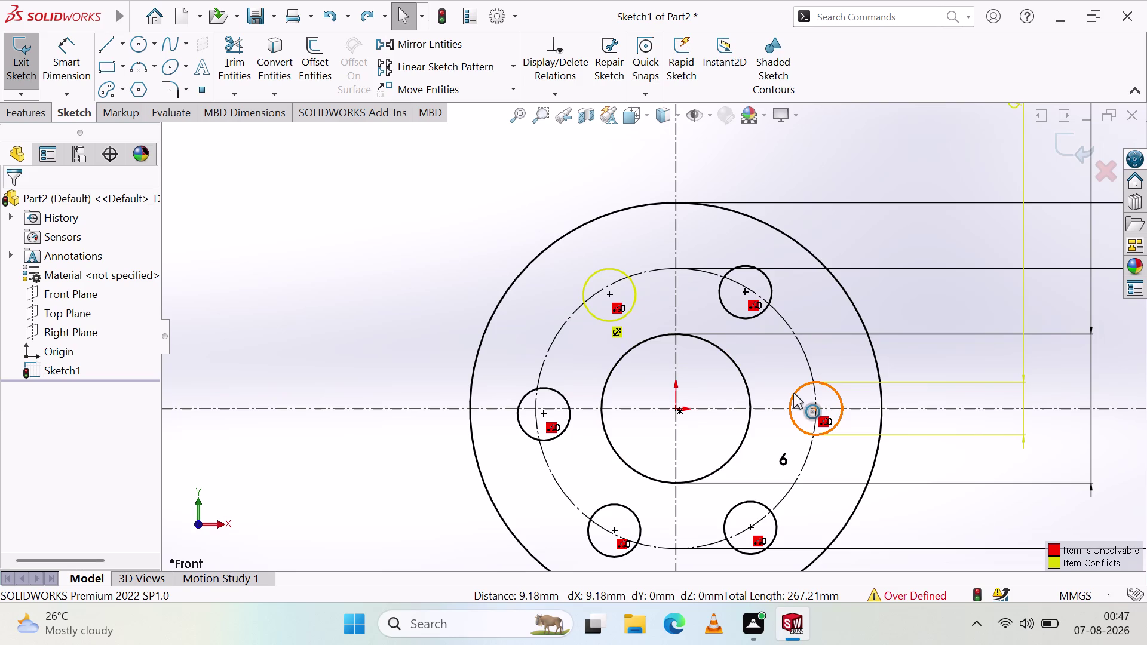
key(ctrl+z)
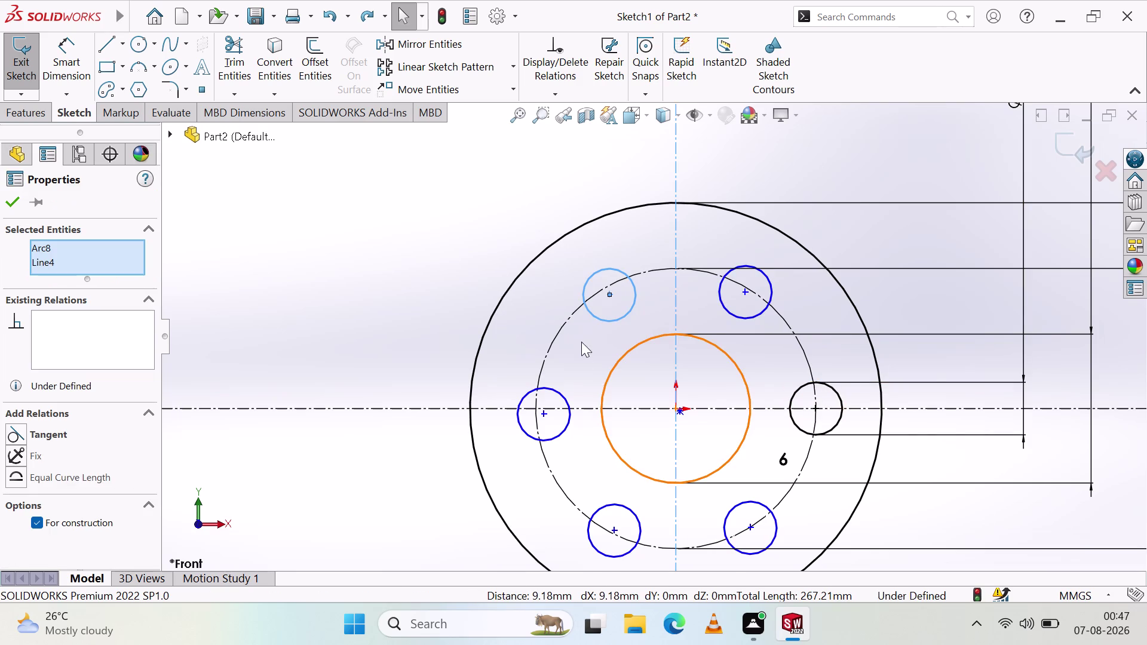
click(18, 477)
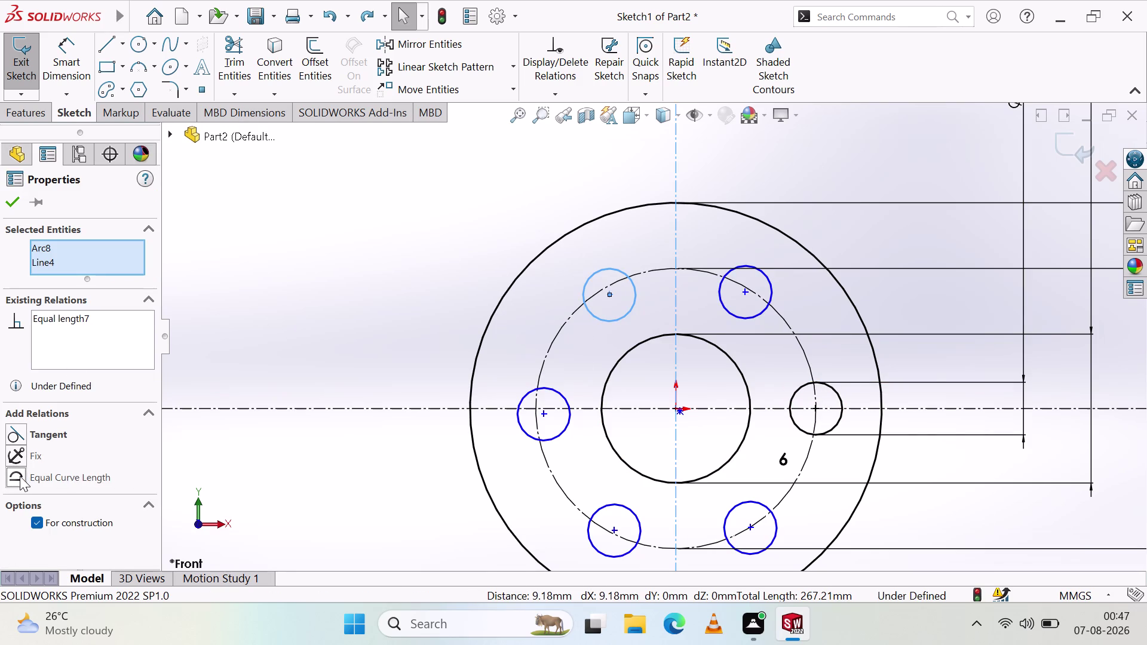
click(20, 475)
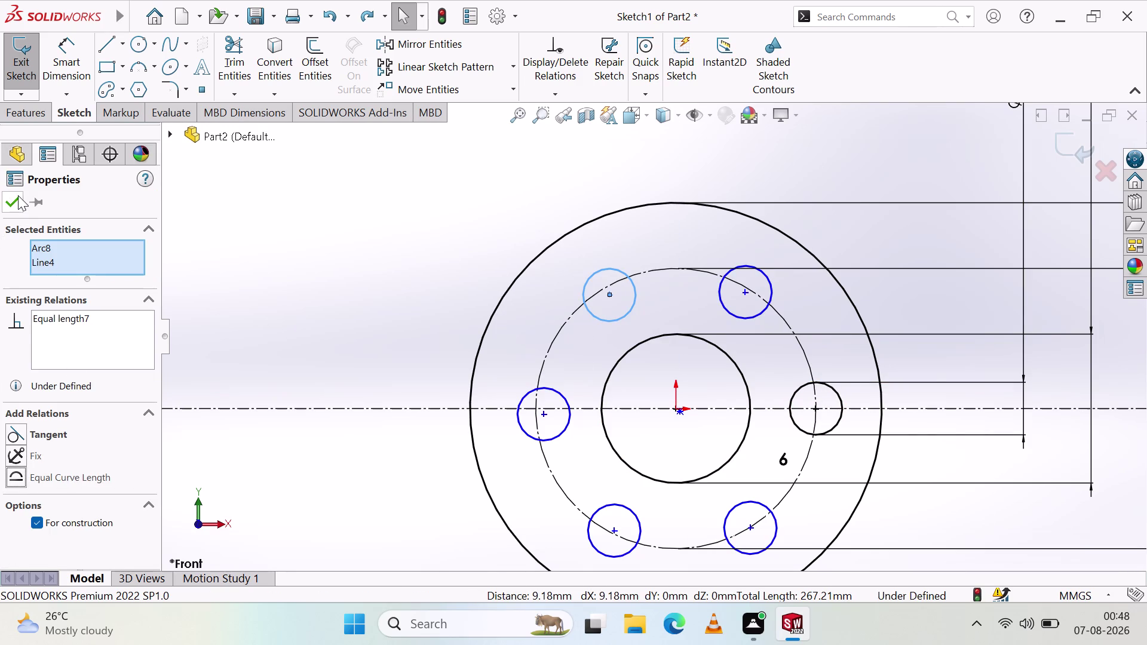
click(19, 199)
click(273, 310)
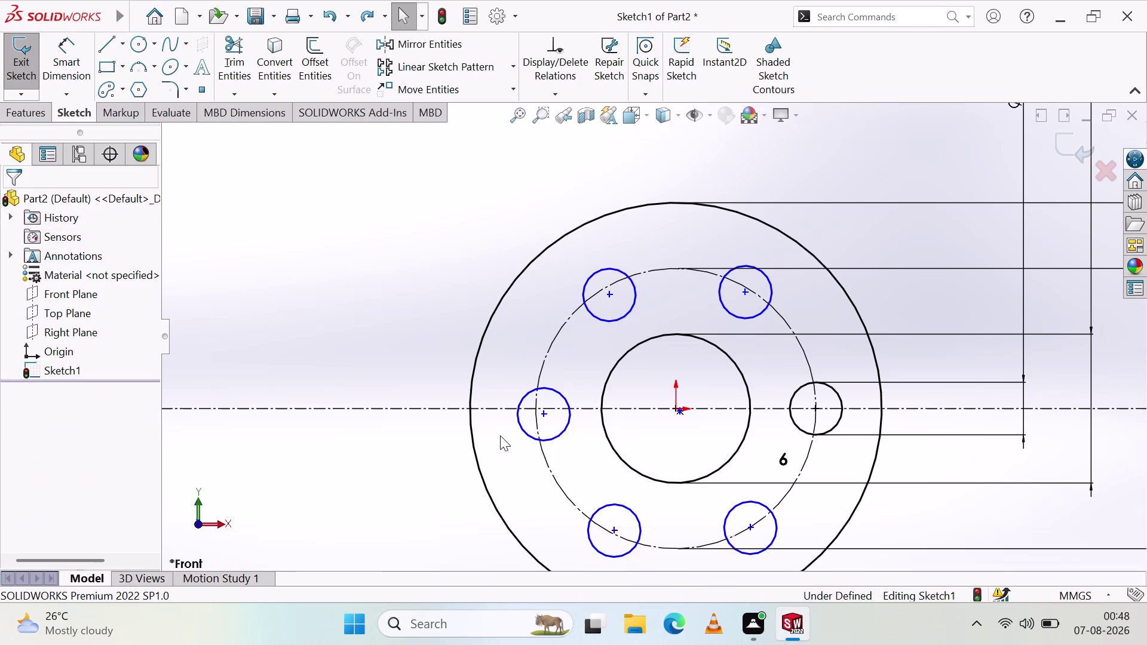
key(ctrl+z)
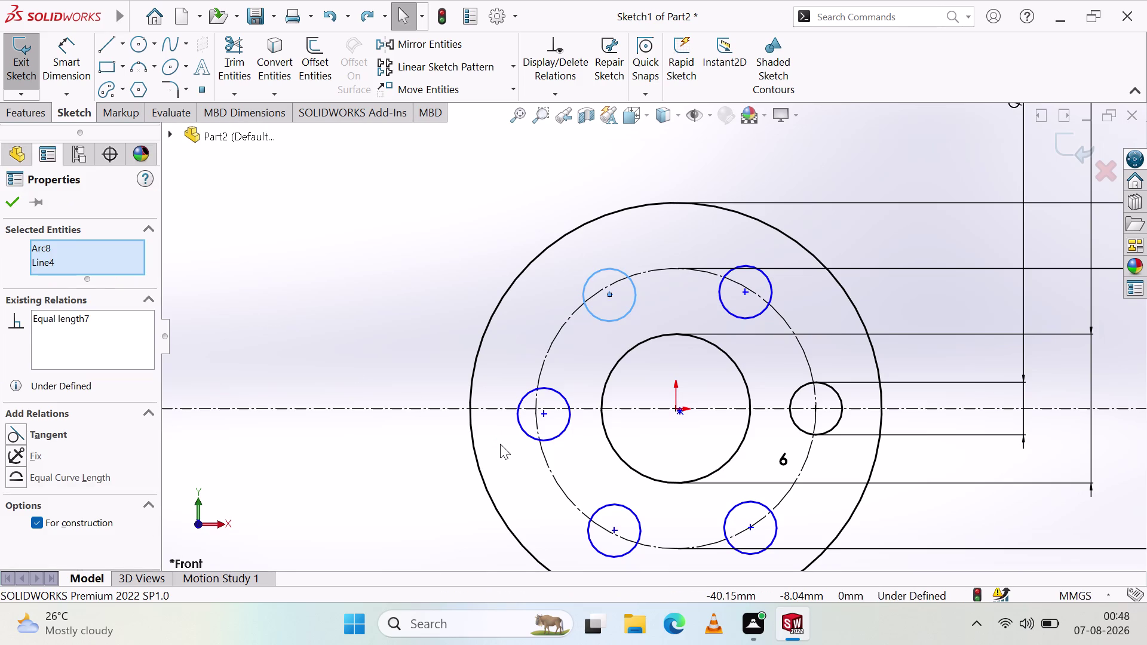
key(ctrl+z)
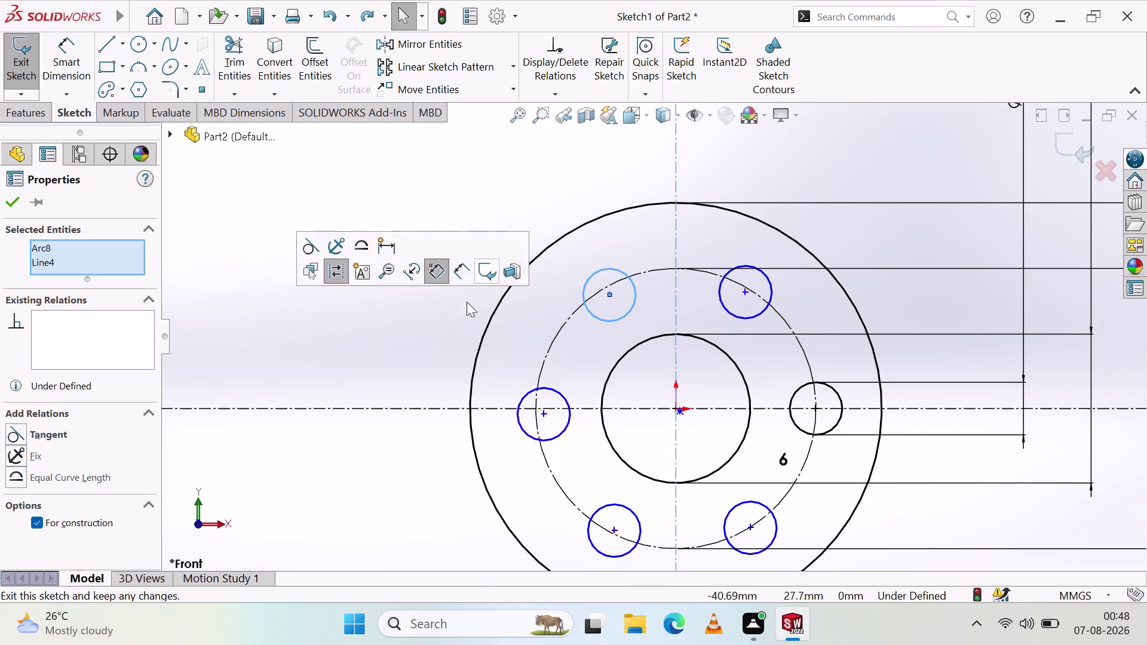
click(423, 340)
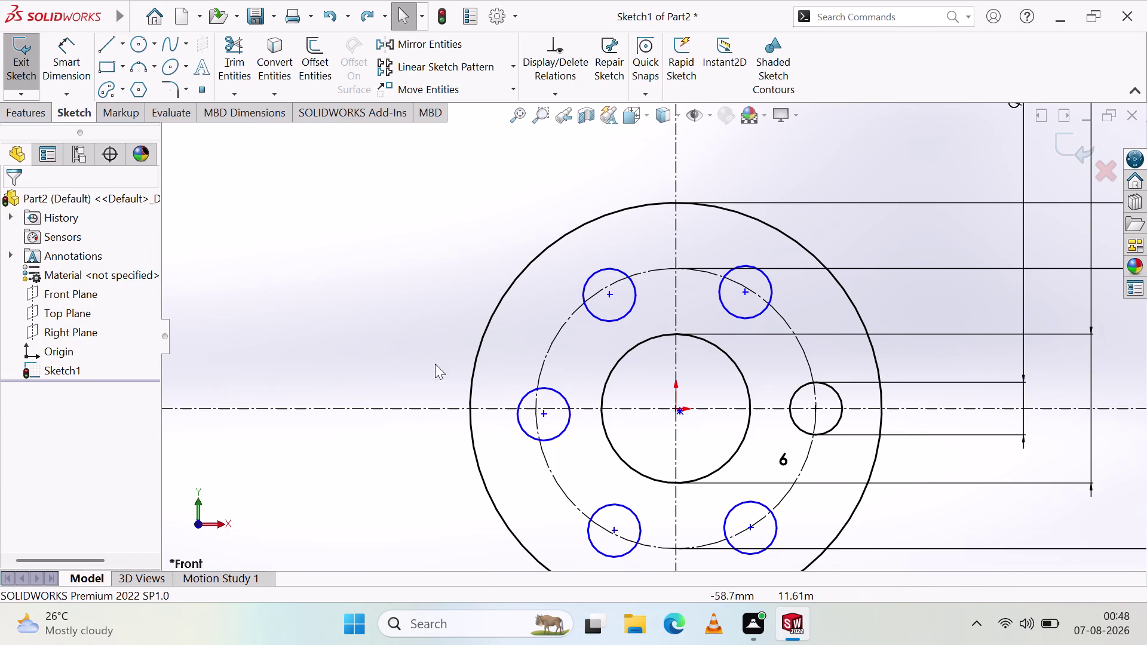
drag(609, 295, 569, 303)
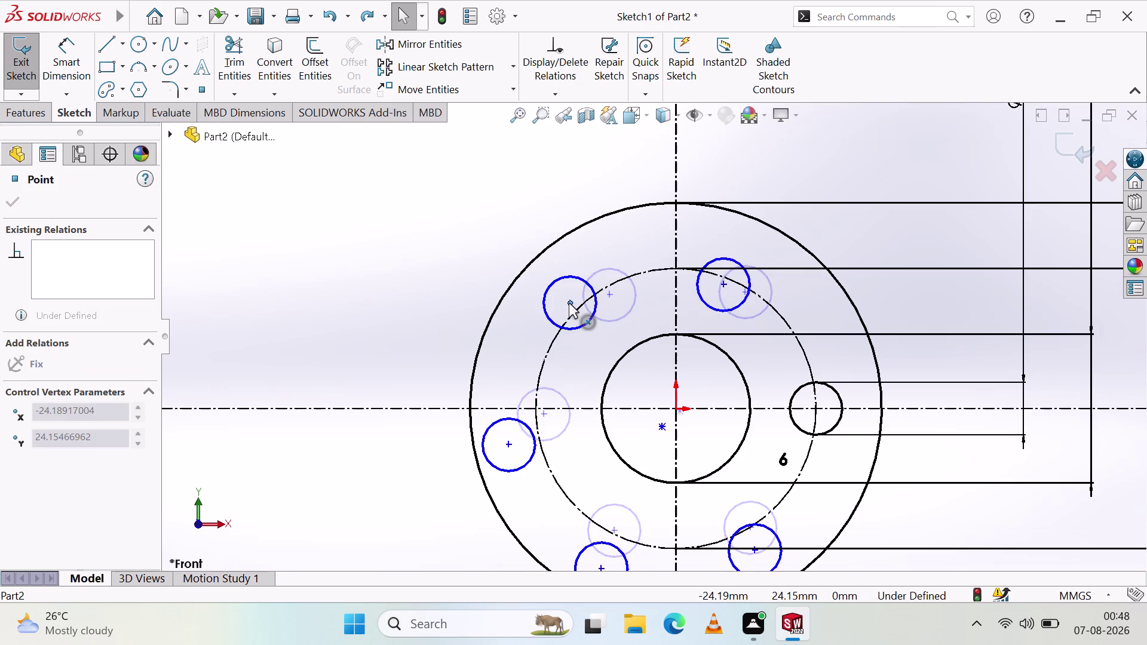
Swing the bolt holes around the pitch circle and drag the left hole centre toward the centerline.
drag(569, 303, 606, 291)
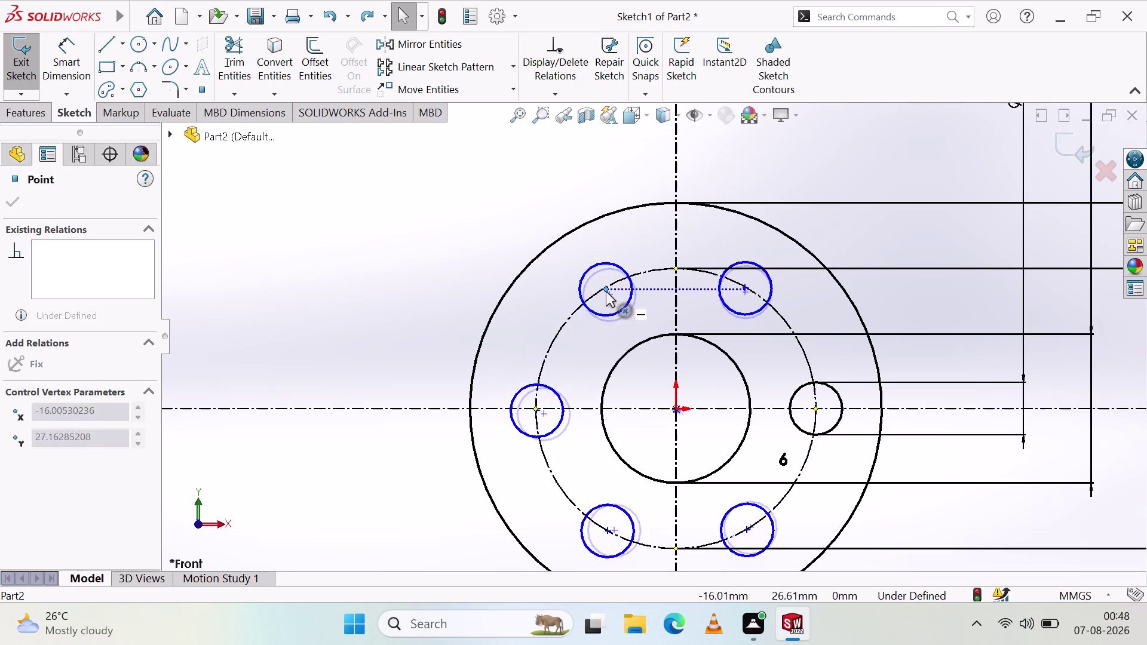
drag(606, 291, 607, 286)
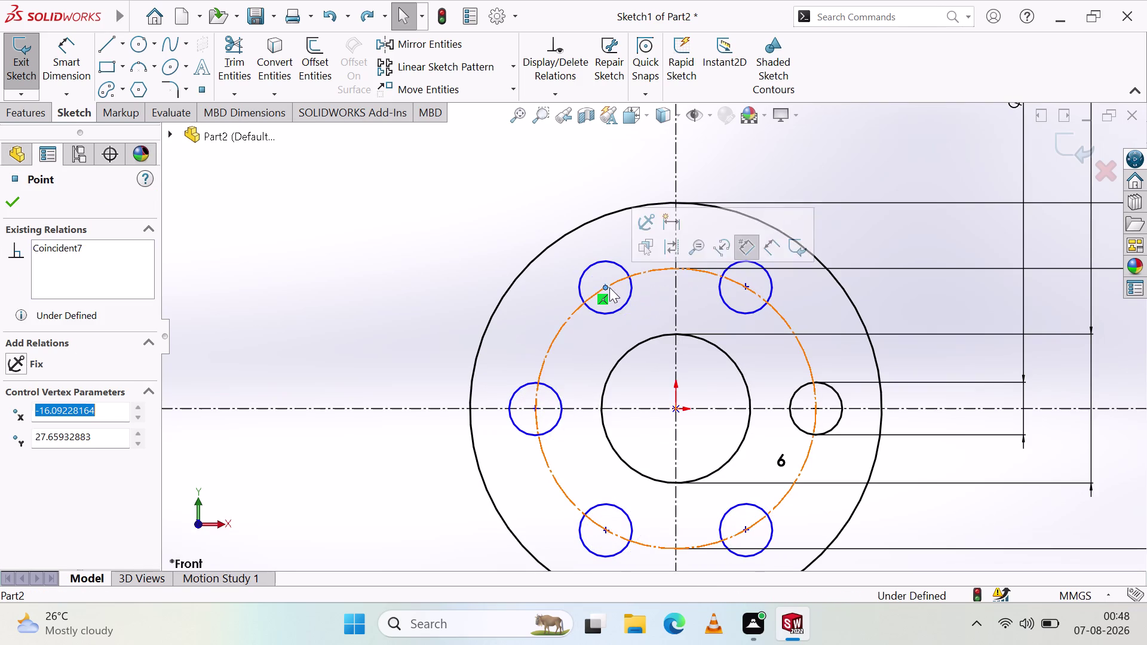
scroll(down, 3)
scroll(down, 3)
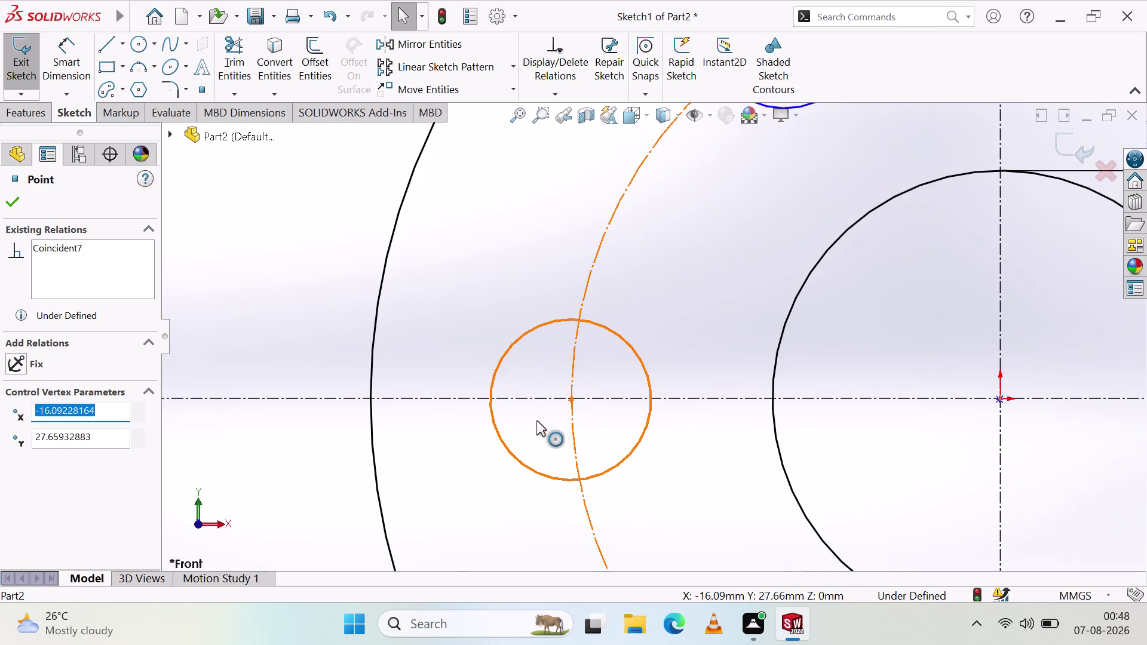
scroll(down, 3)
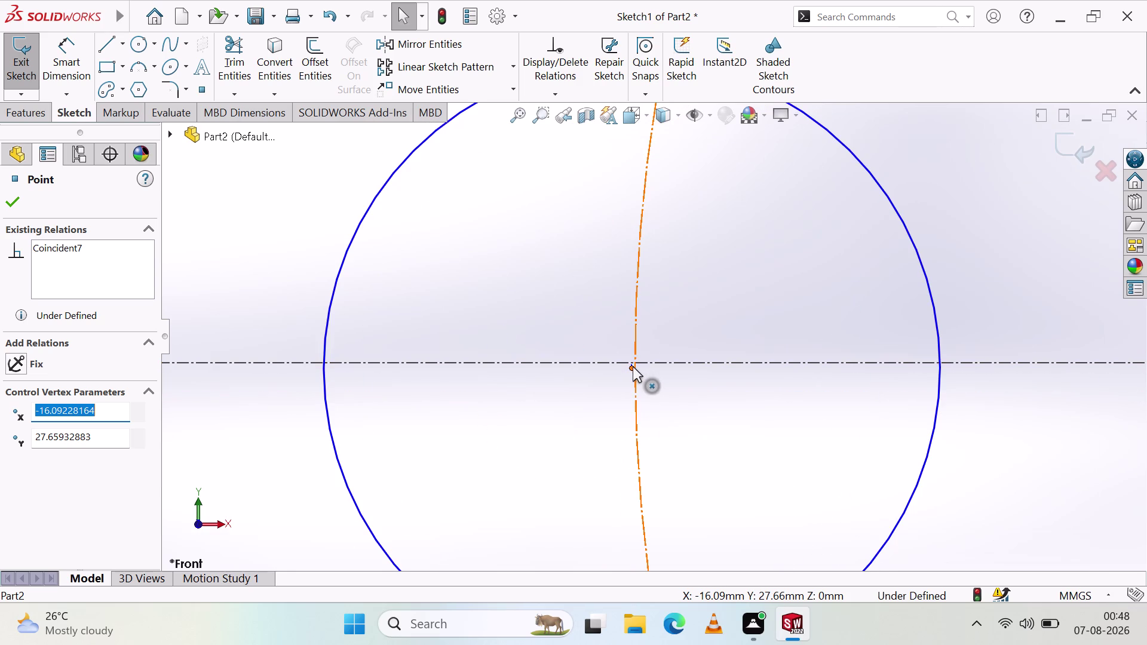
drag(630, 368, 640, 358)
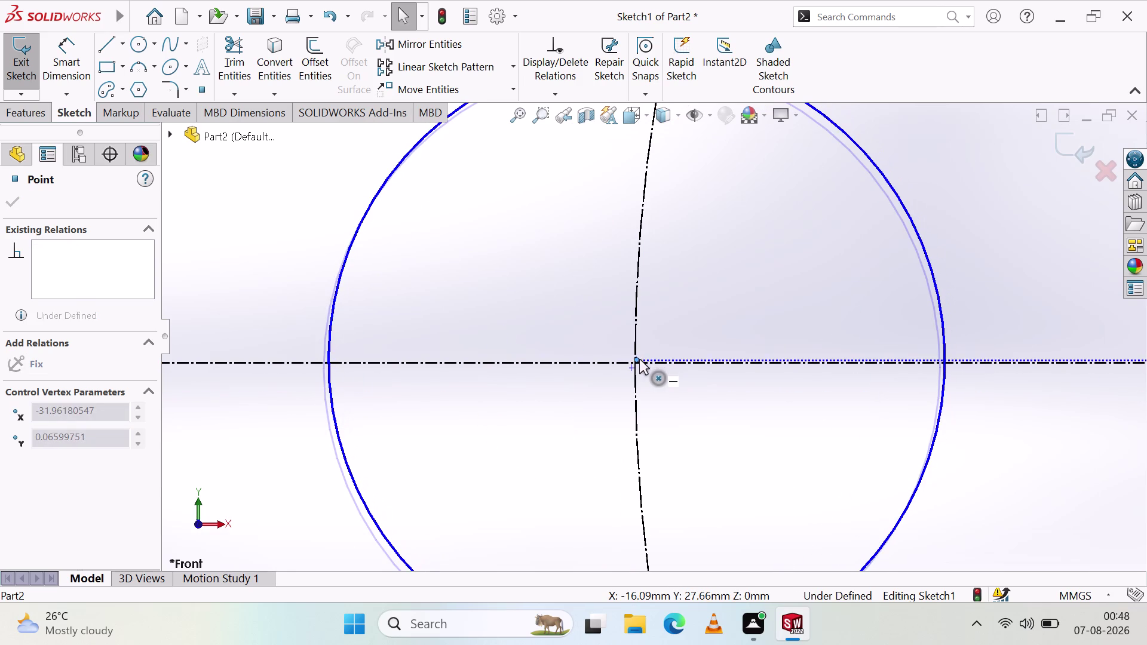
drag(640, 359, 632, 361)
click(606, 425)
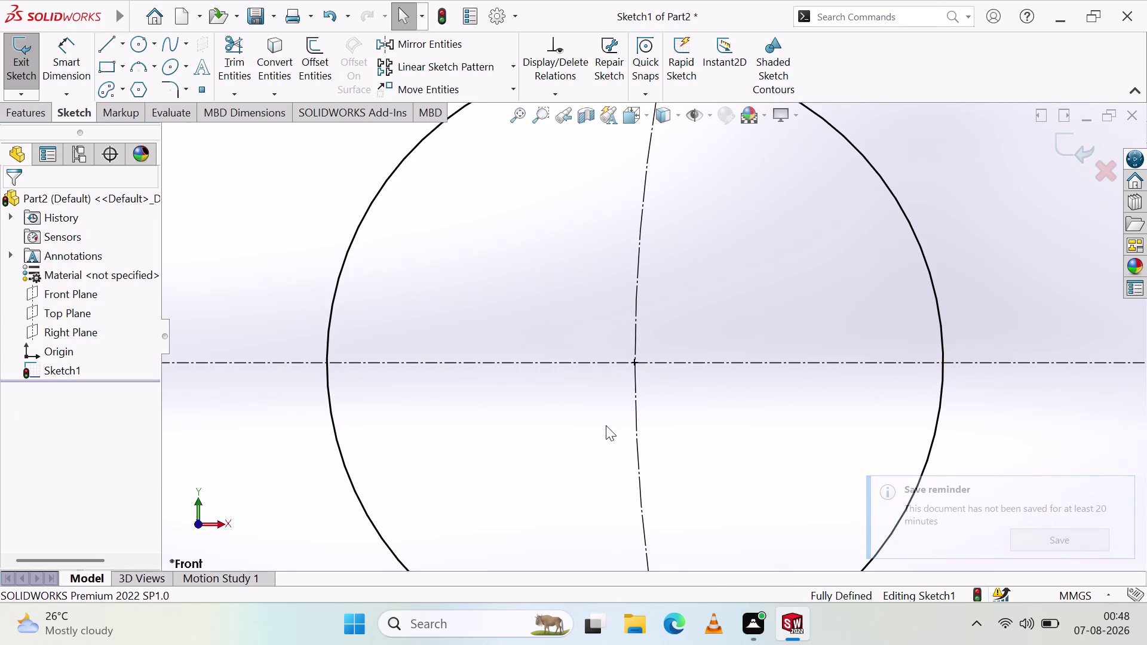
Undo that move, drop the hole centre on the centerline, and dismiss the over-defining warning.
scroll(up, 3)
scroll(up, 3)
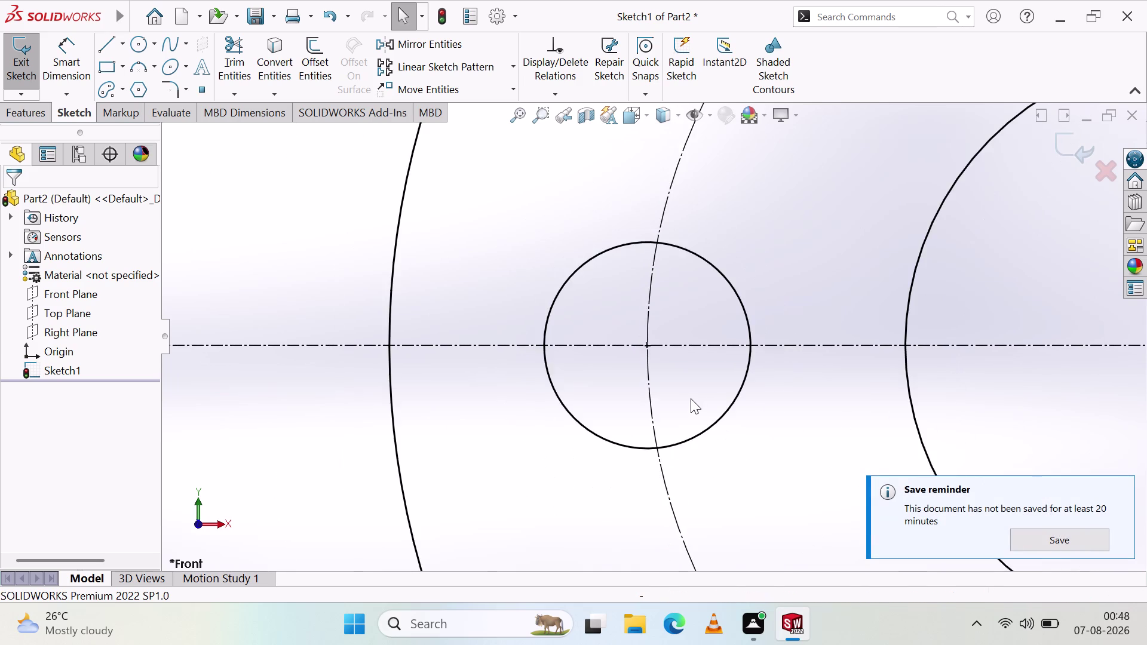
scroll(up, 3)
scroll(up, 3)
scroll(down, 3)
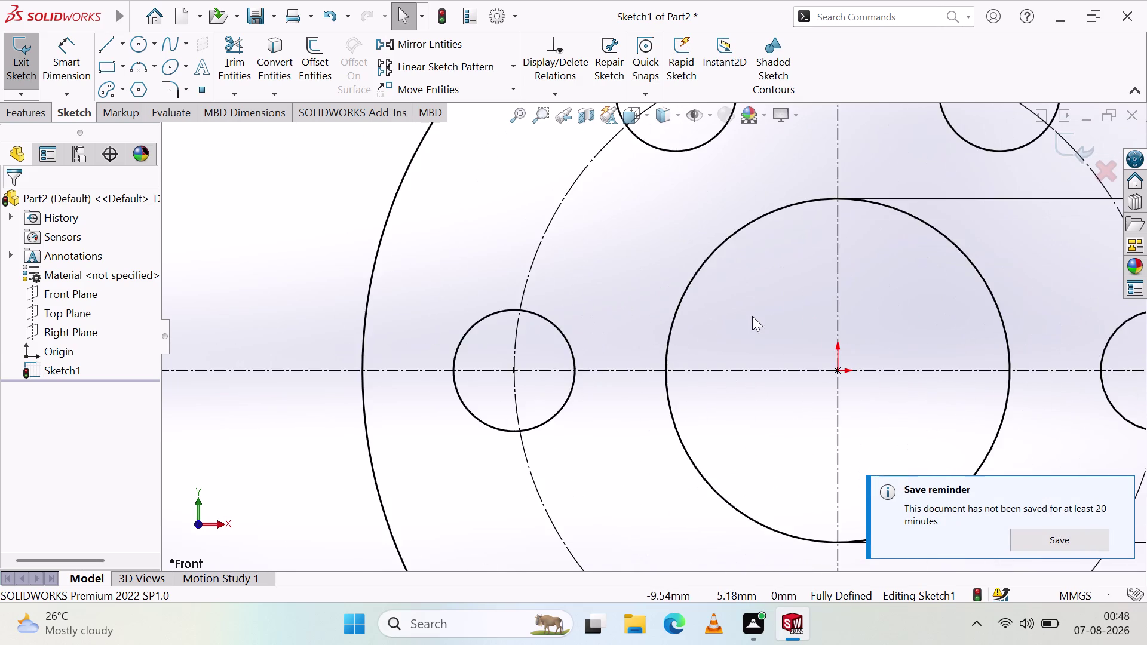
scroll(down, 3)
scroll(down, 3)
scroll(up, 3)
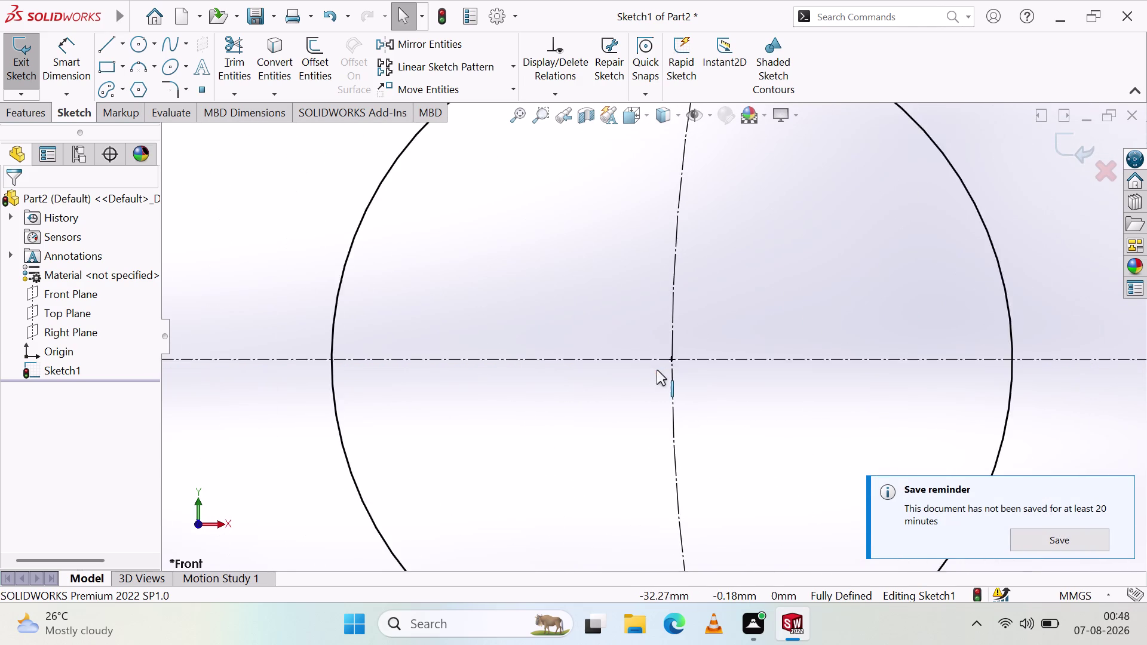
scroll(down, 3)
scroll(up, 3)
scroll(up, 3)
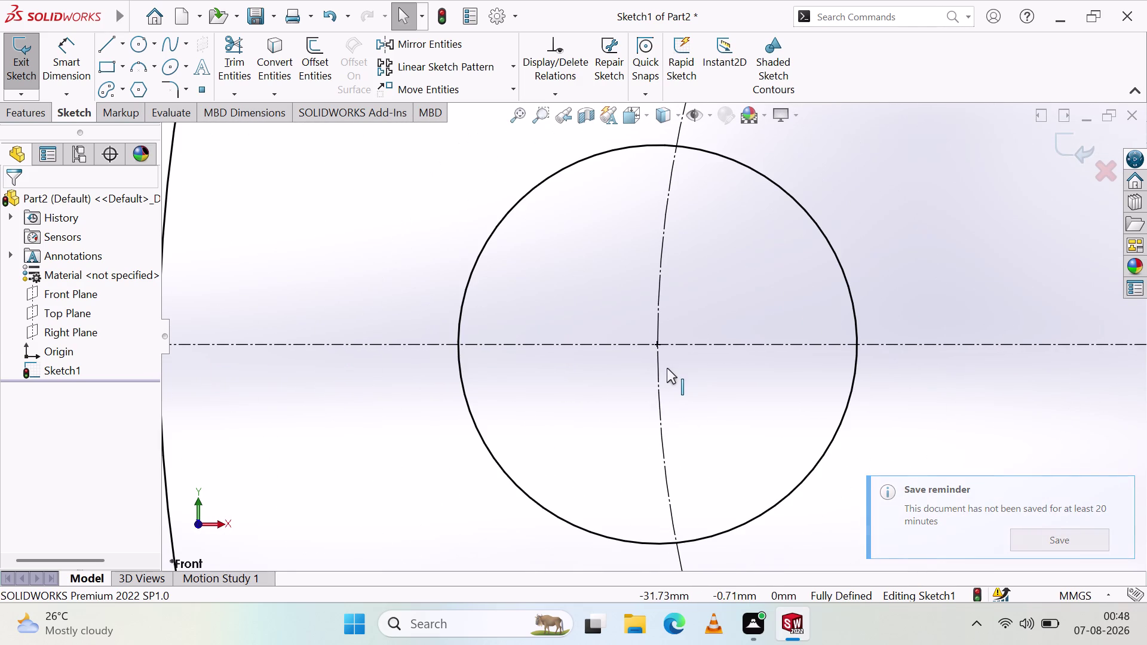
key(ctrl+z)
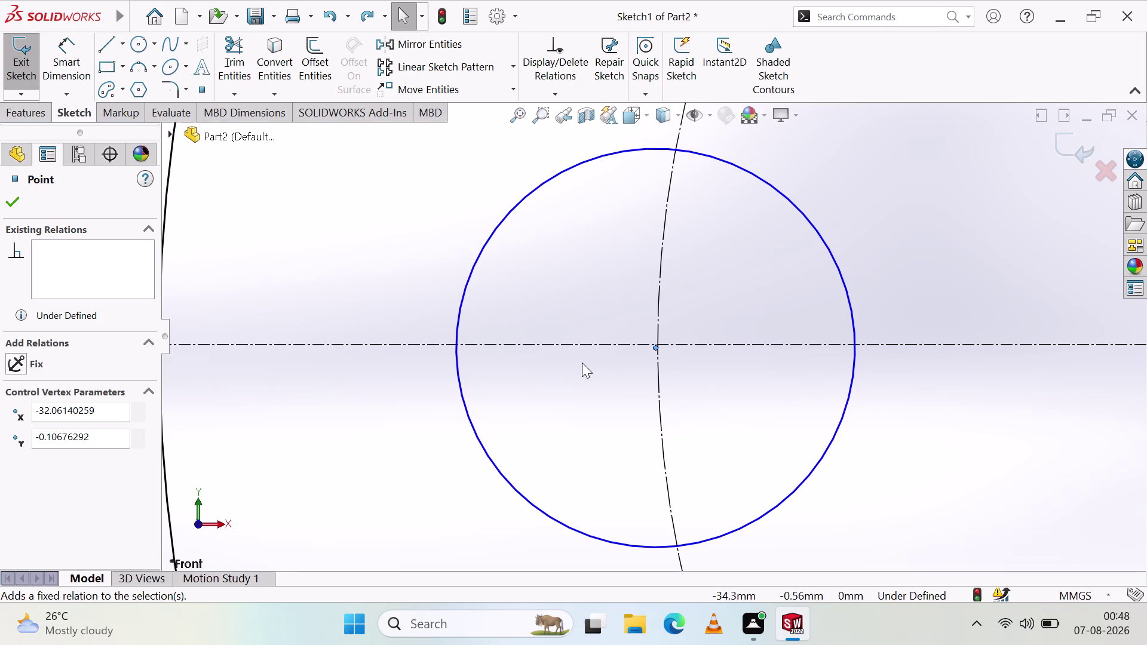
scroll(up, 3)
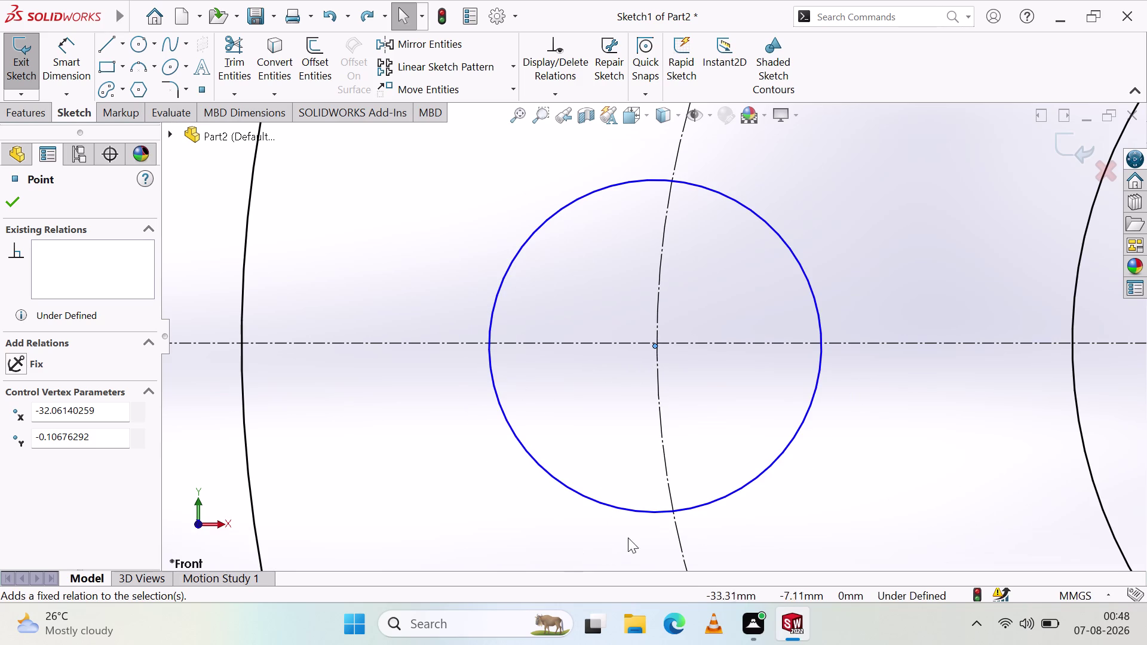
scroll(up, 3)
scroll(up, 3)
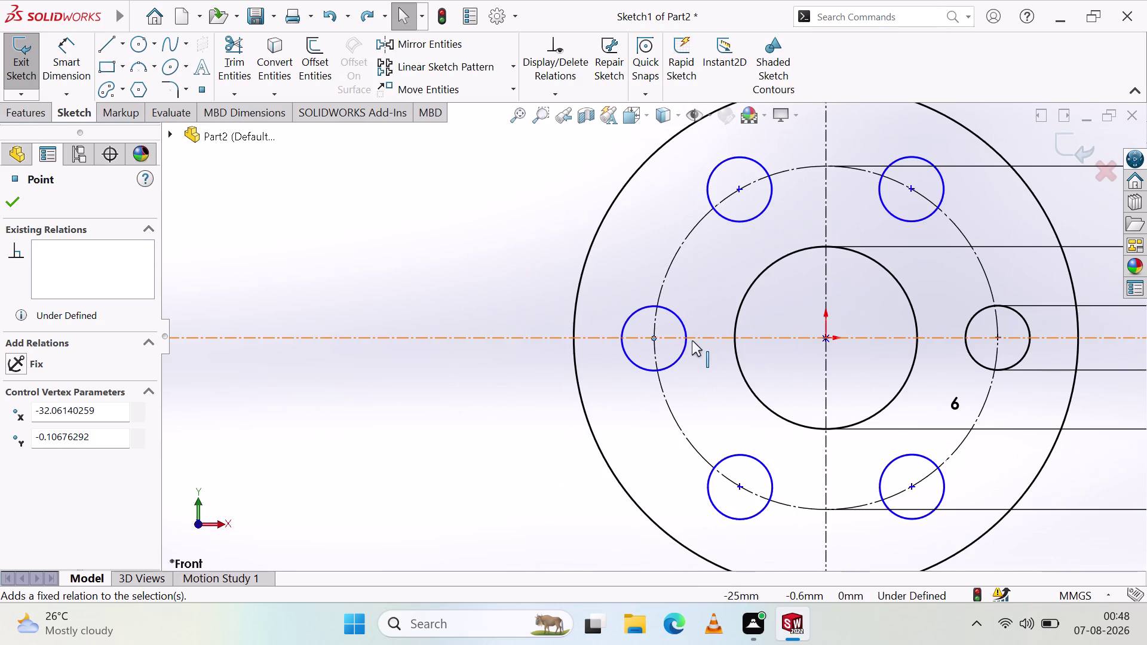
scroll(up, 3)
scroll(down, 3)
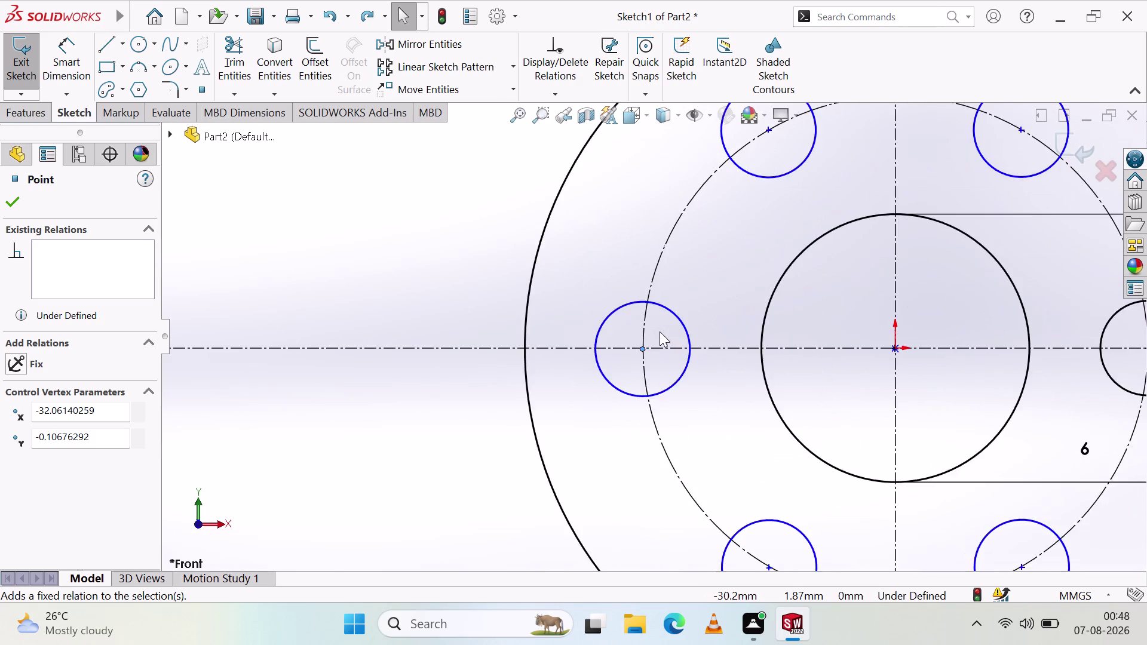
scroll(down, 3)
scroll(down, 3)
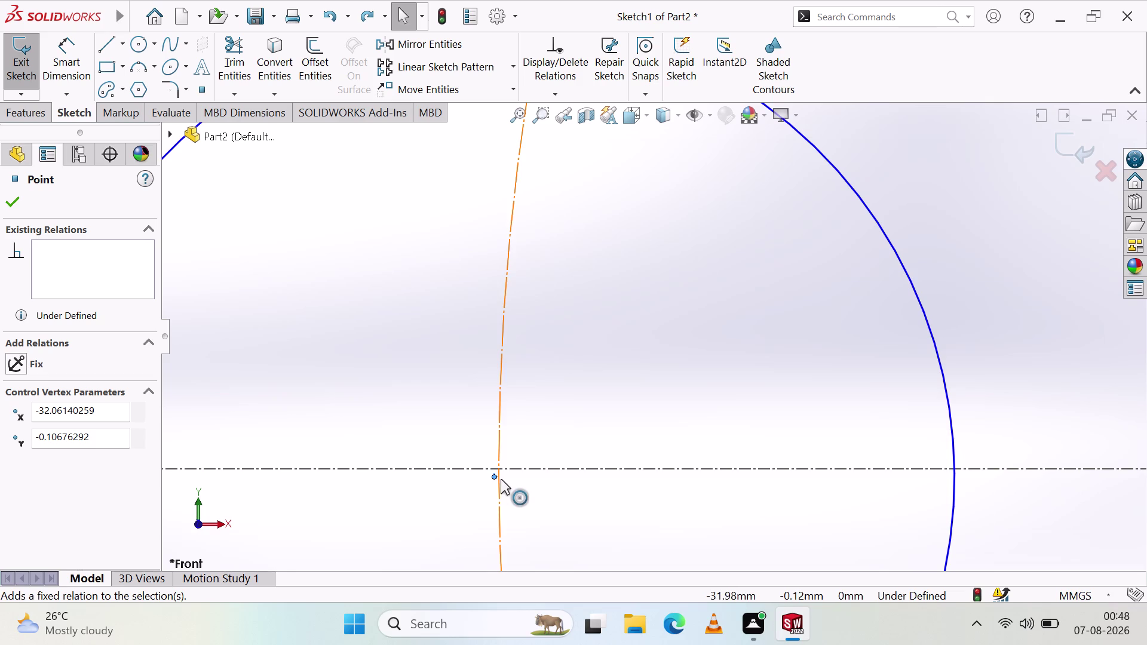
drag(494, 476, 503, 464)
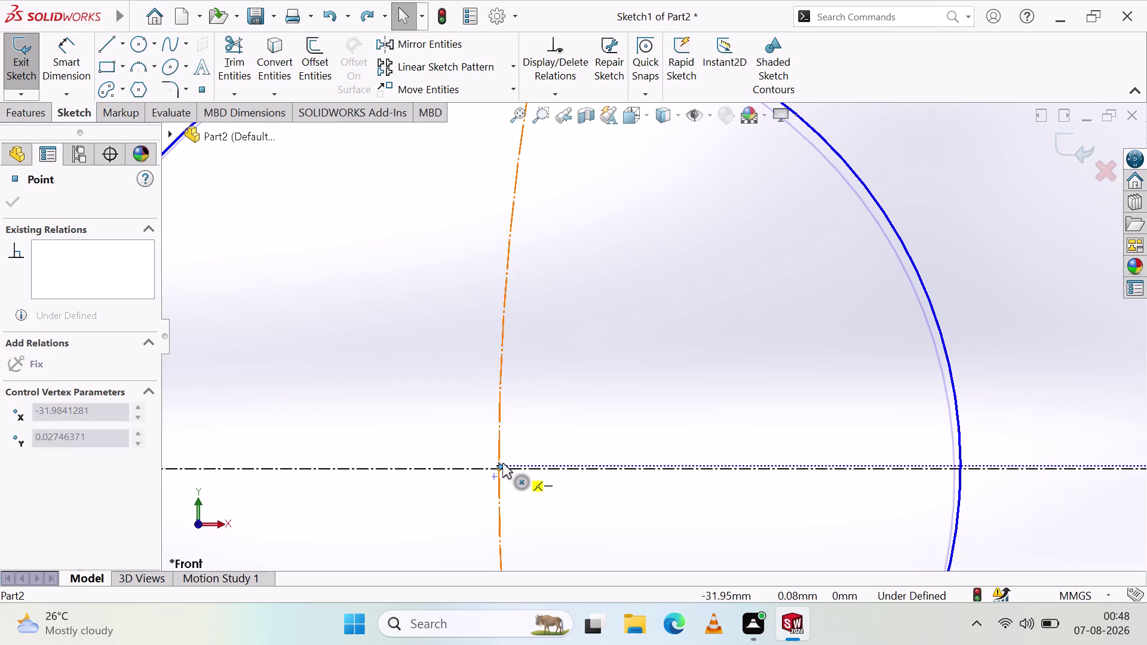
drag(503, 463, 501, 464)
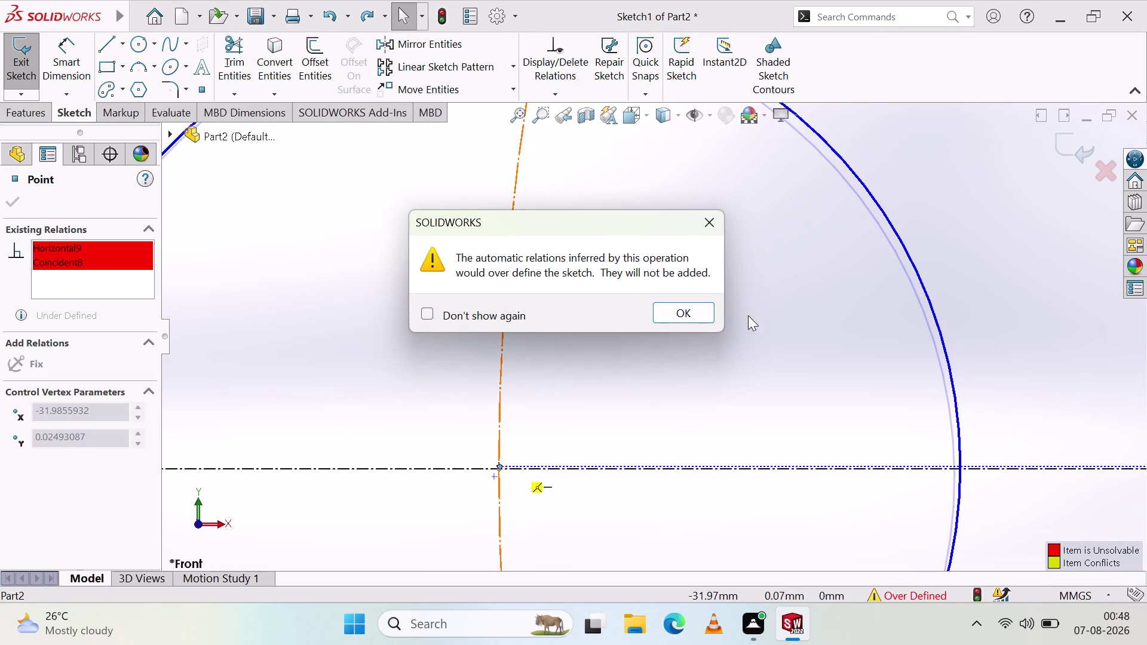
click(712, 230)
Fix the horizontal centerline in place.
scroll(down, 3)
scroll(up, 3)
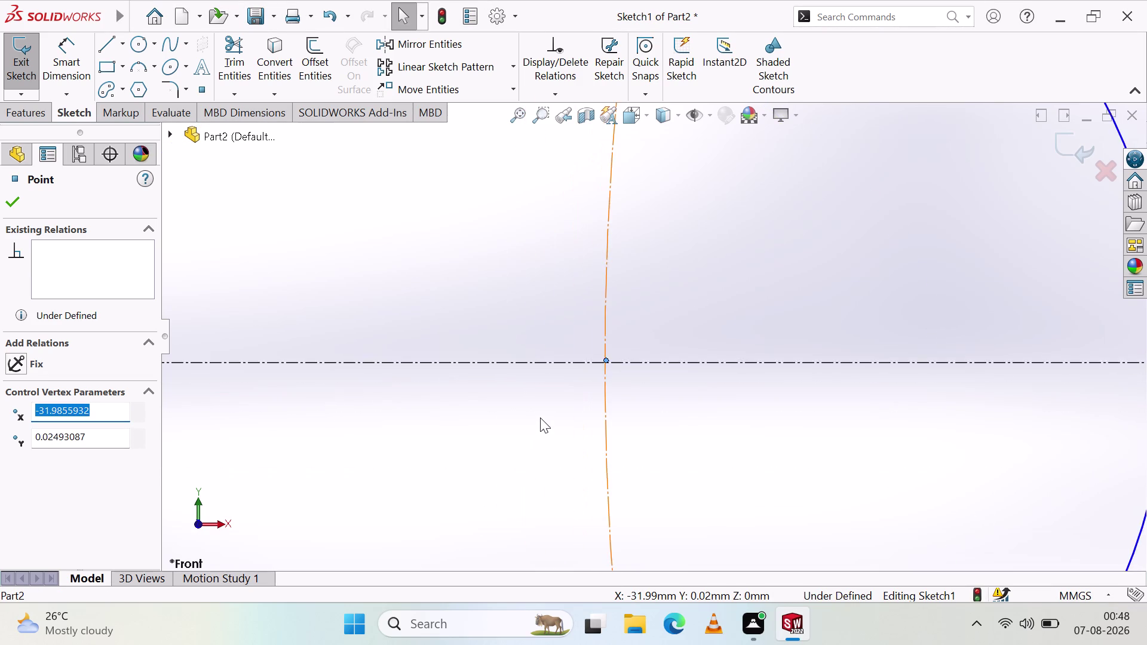
scroll(up, 3)
scroll(down, 3)
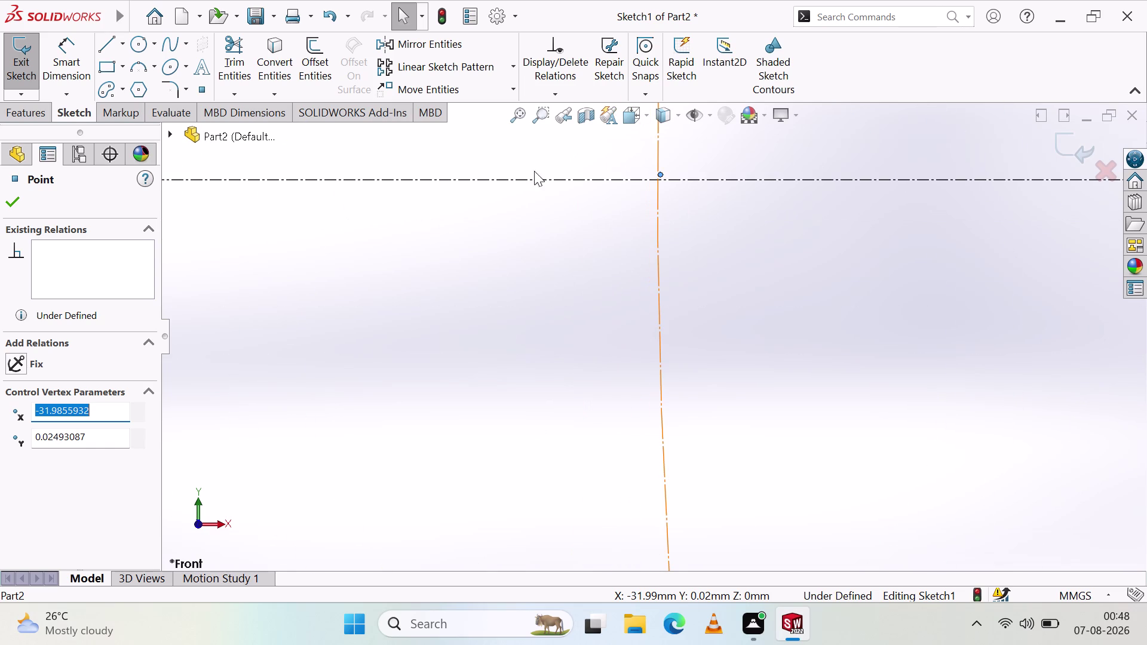
scroll(down, 3)
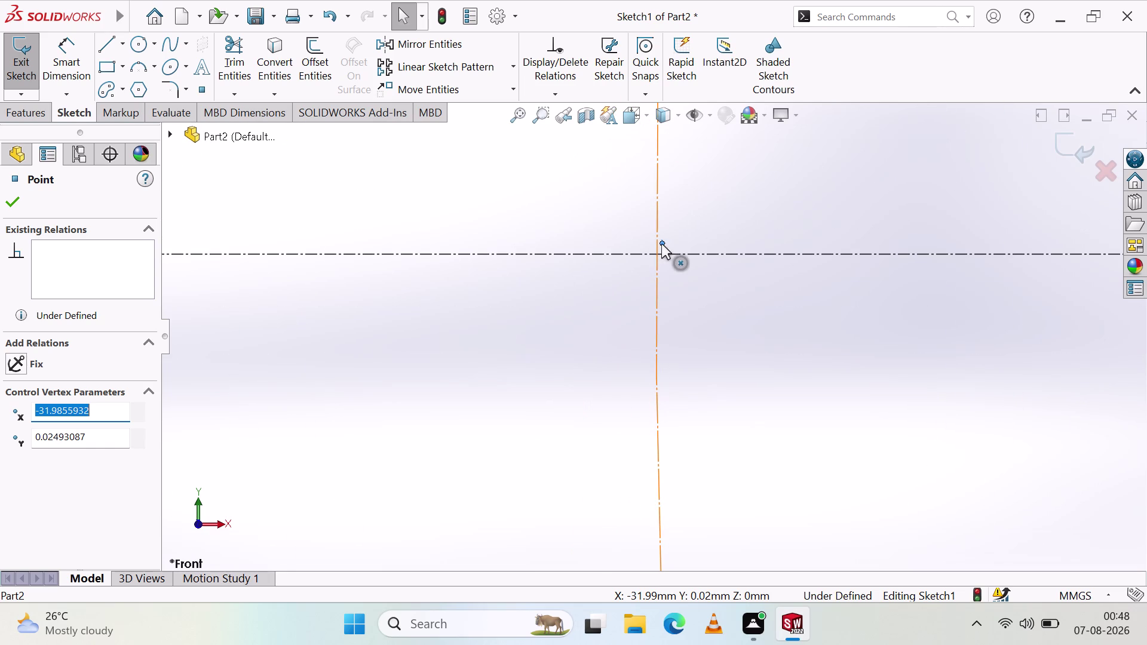
click(658, 255)
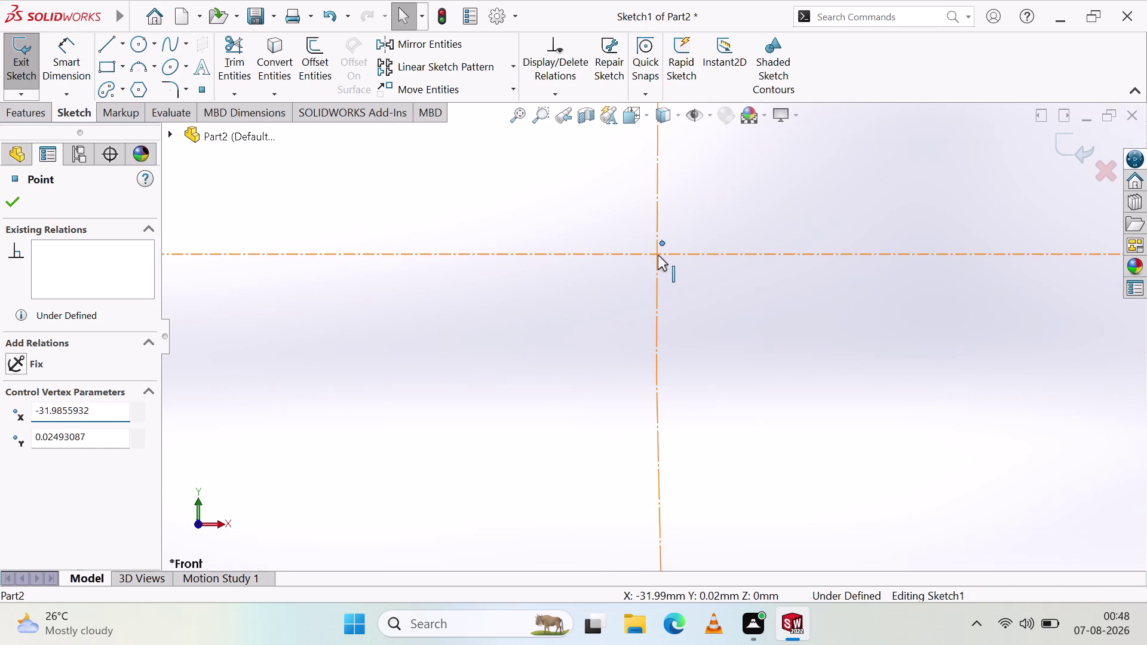
click(661, 242)
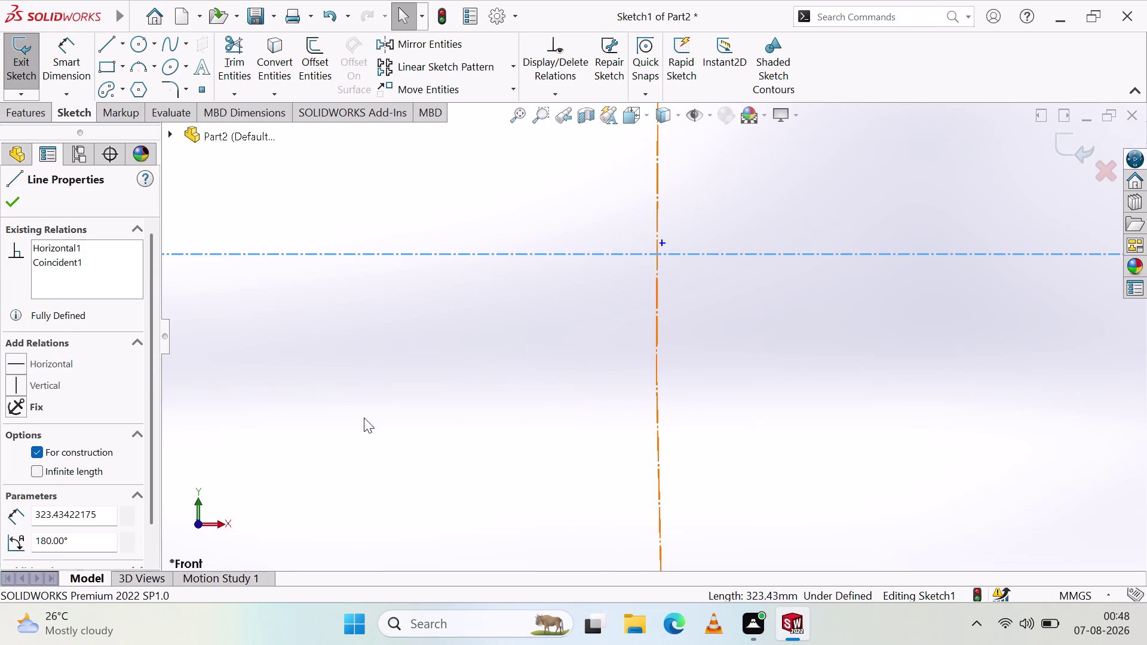
click(11, 404)
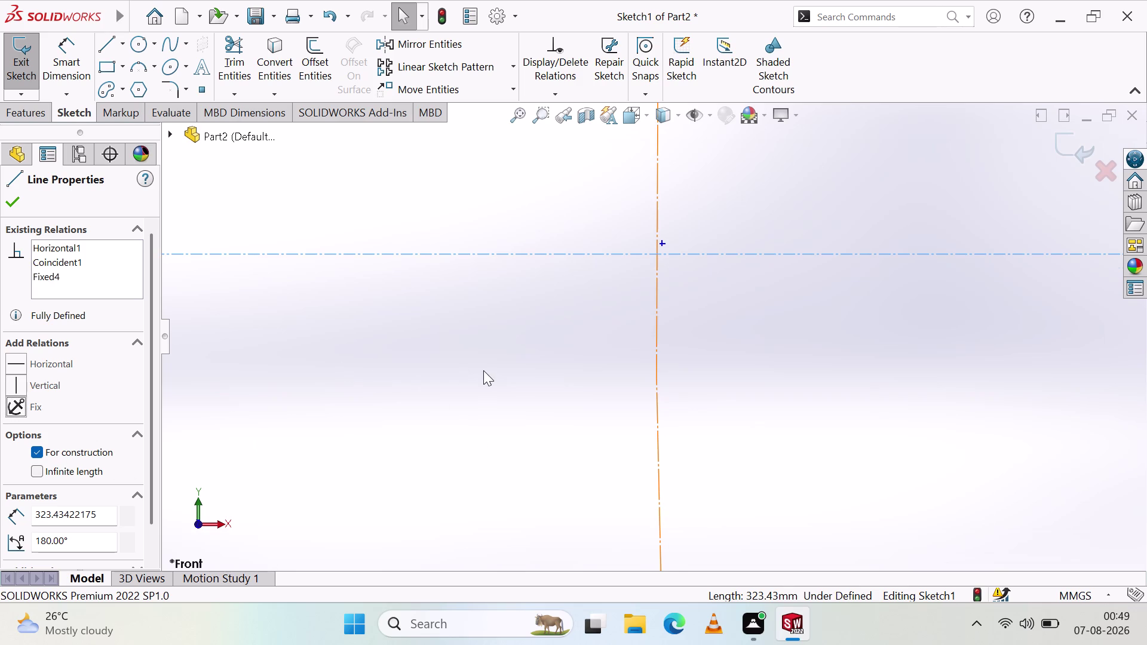
Make the hole centre point coincident with the horizontal centerline.
scroll(up, 3)
scroll(down, 3)
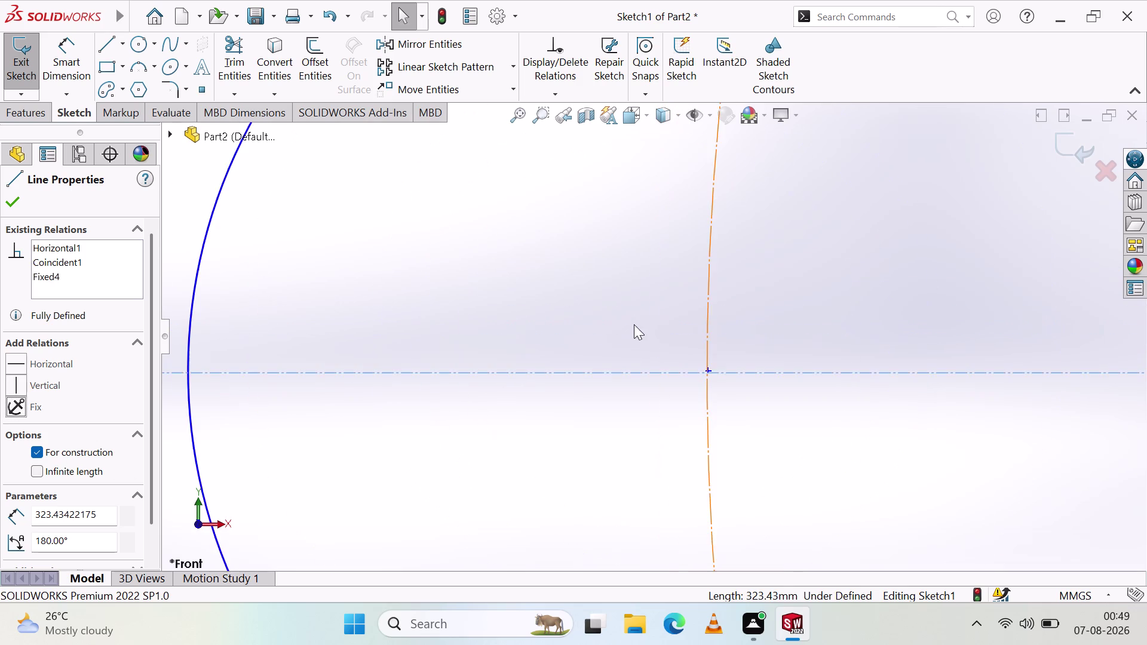
scroll(down, 3)
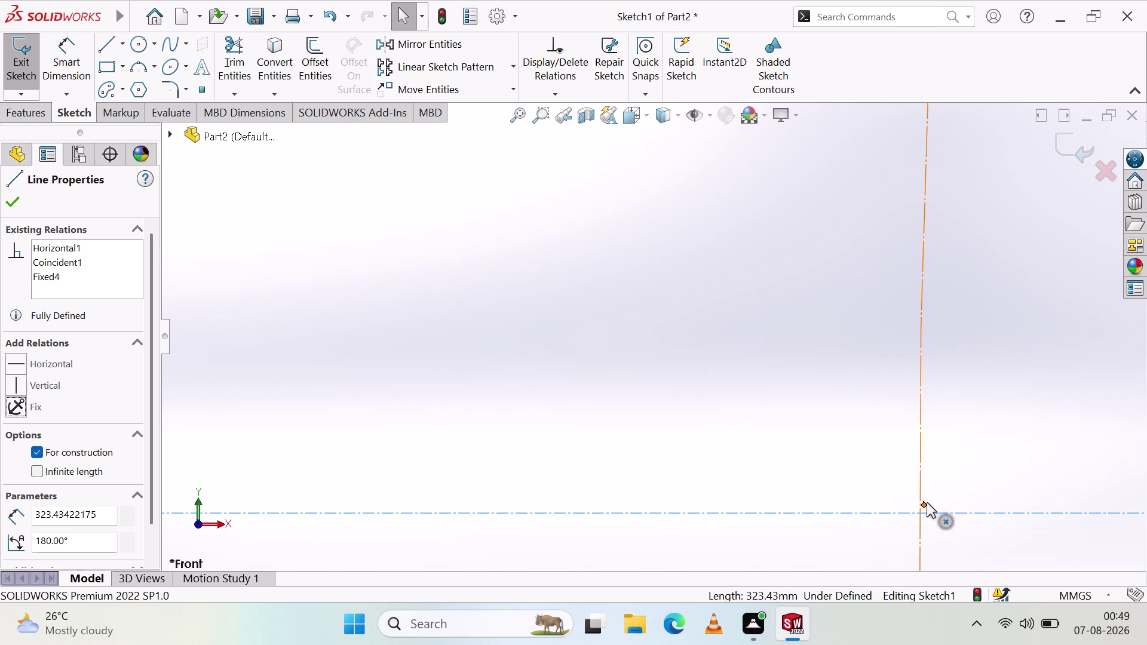
click(924, 506)
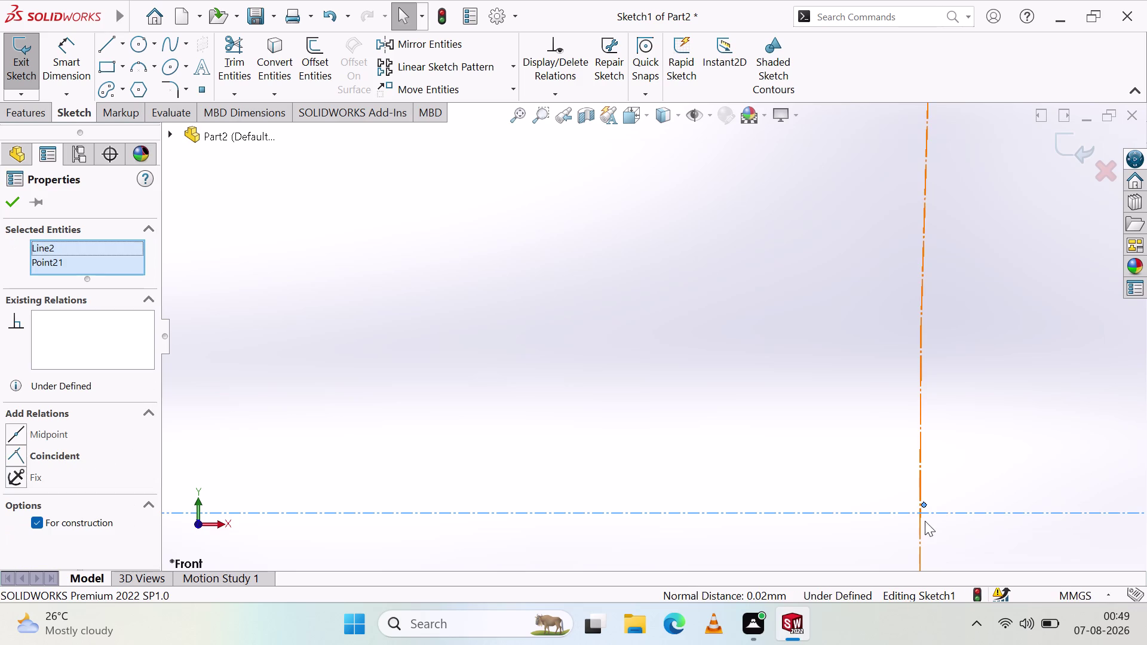
click(14, 458)
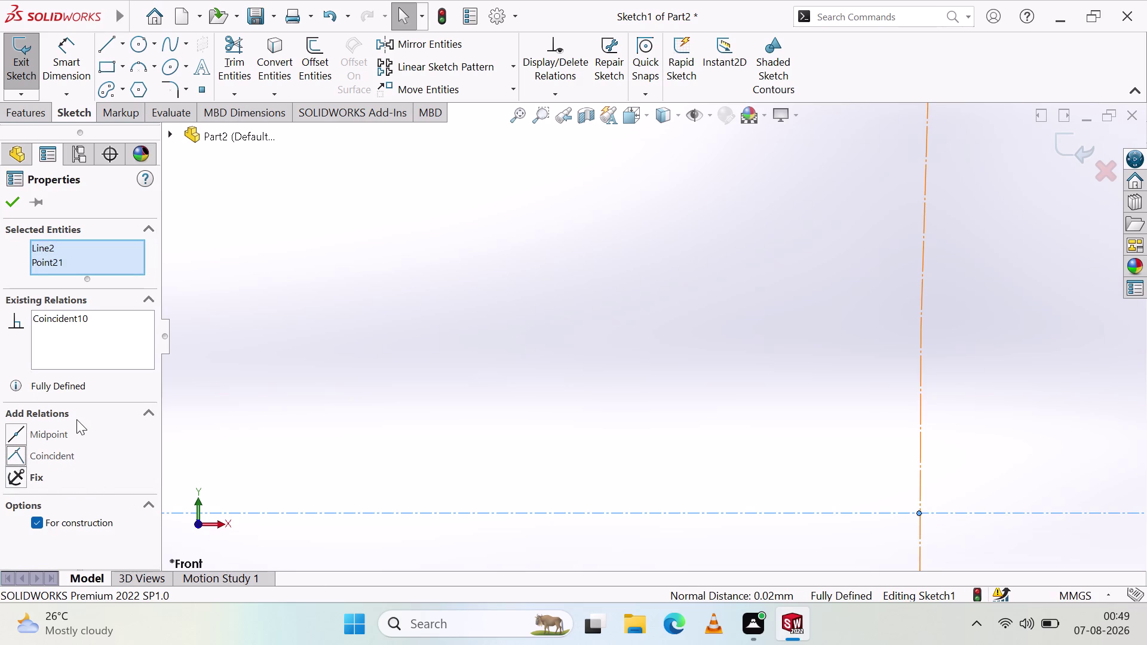
click(10, 204)
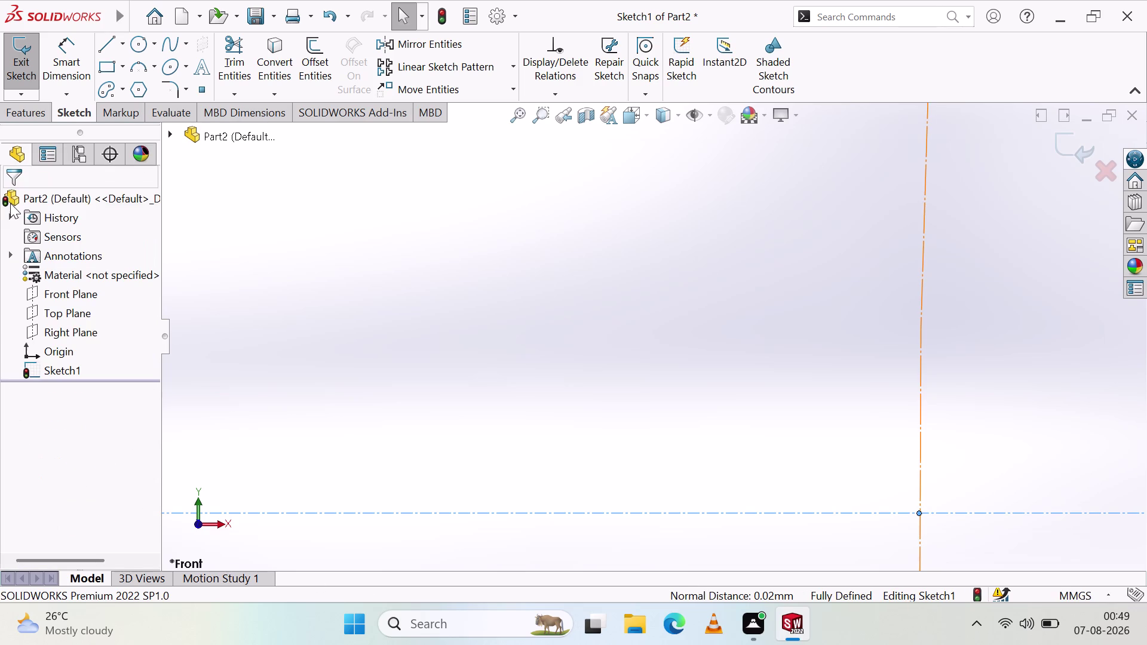
scroll(up, 3)
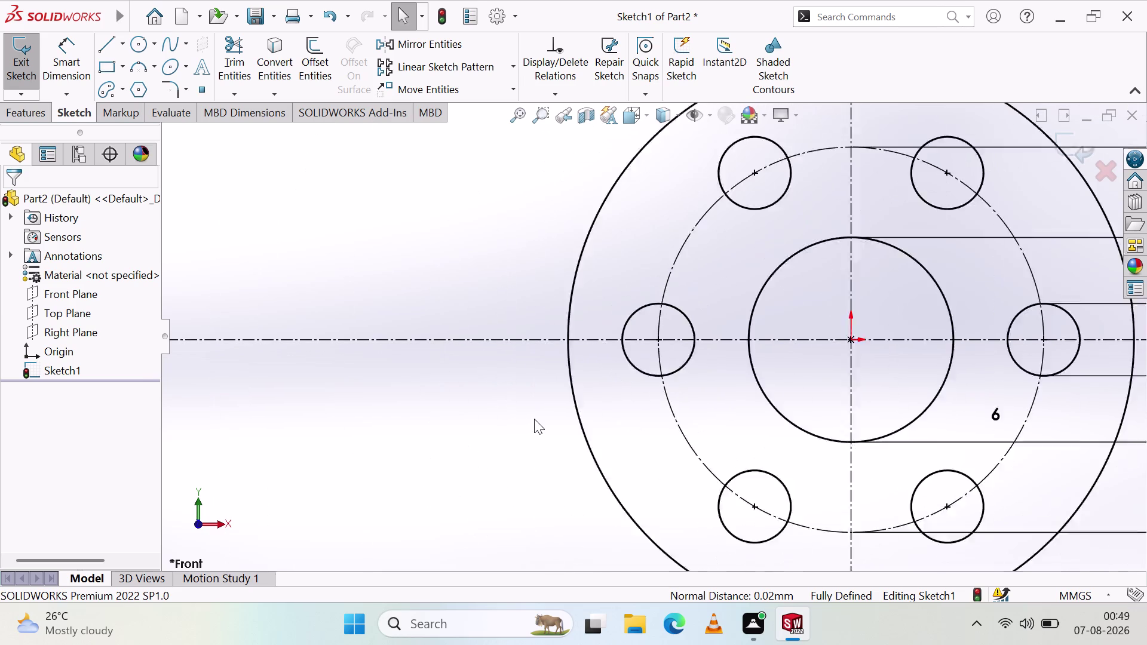
Undo the last change, then try selecting hole centres and centerlines before clearing the selection.
scroll(up, 3)
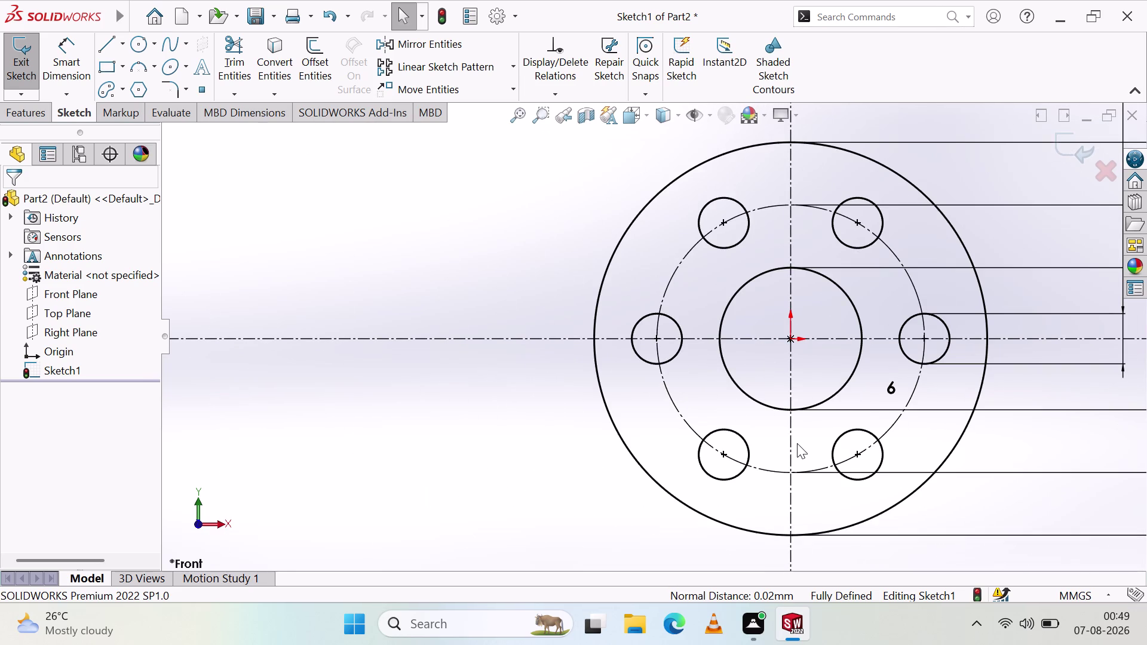
key(ctrl+z)
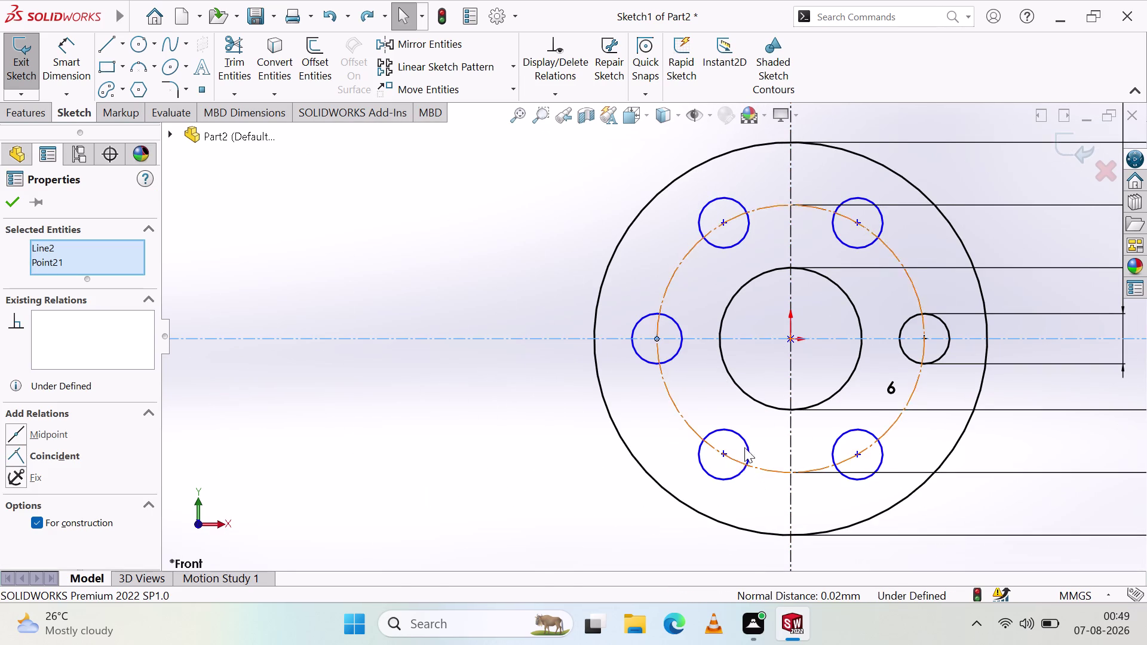
click(926, 338)
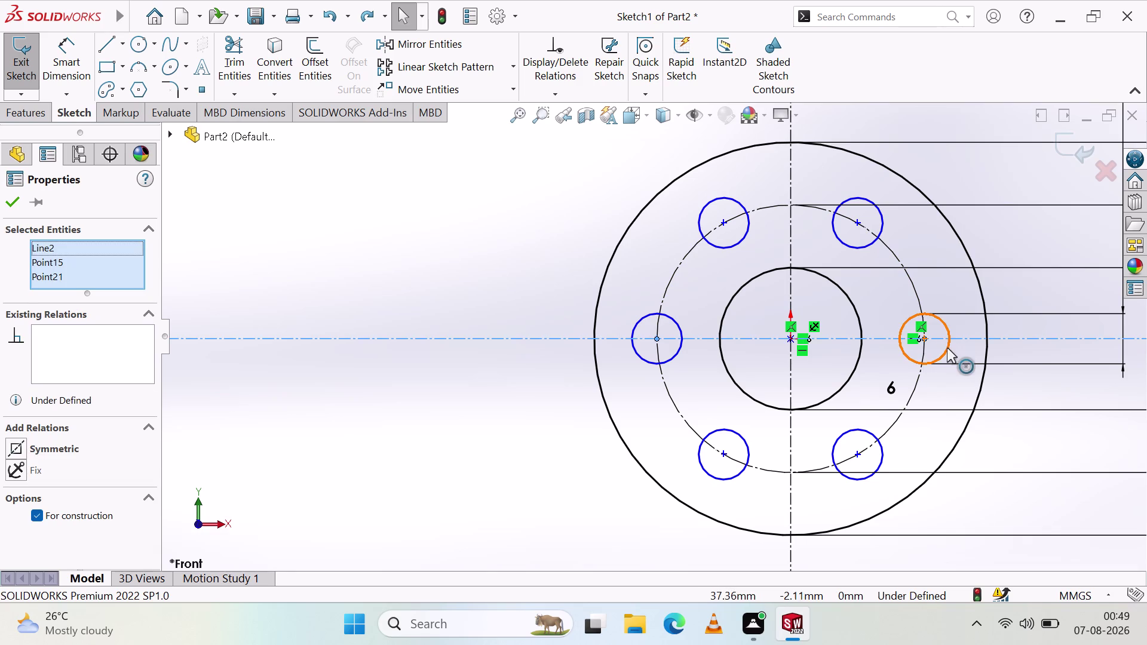
click(948, 348)
key(Escape)
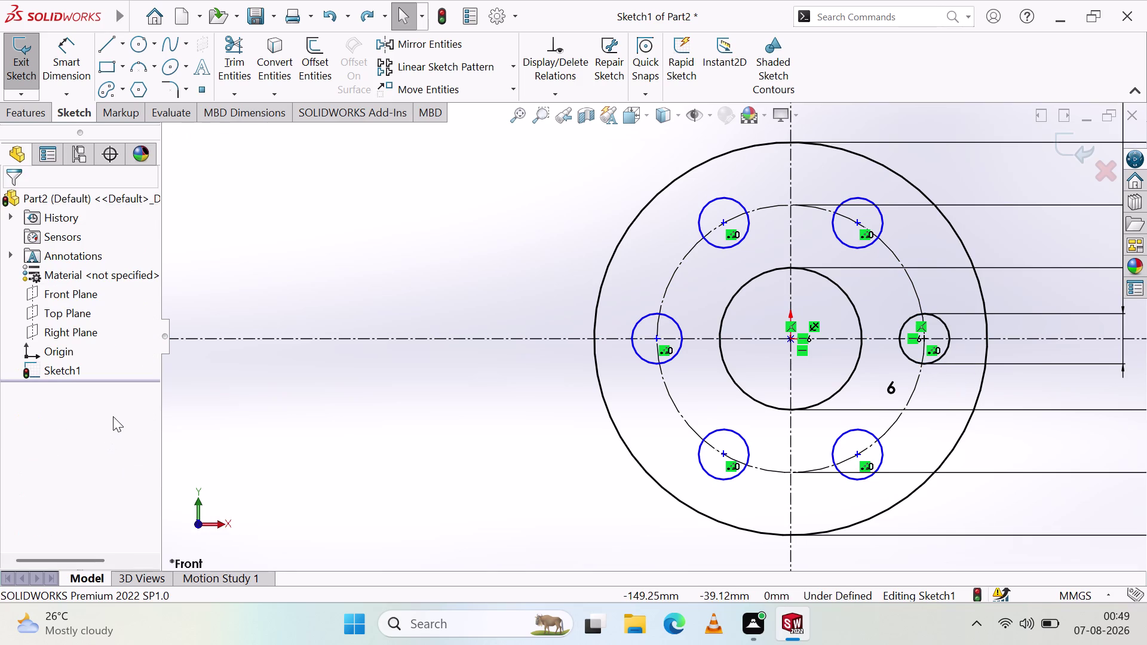
key(Escape)
scroll(down, 3)
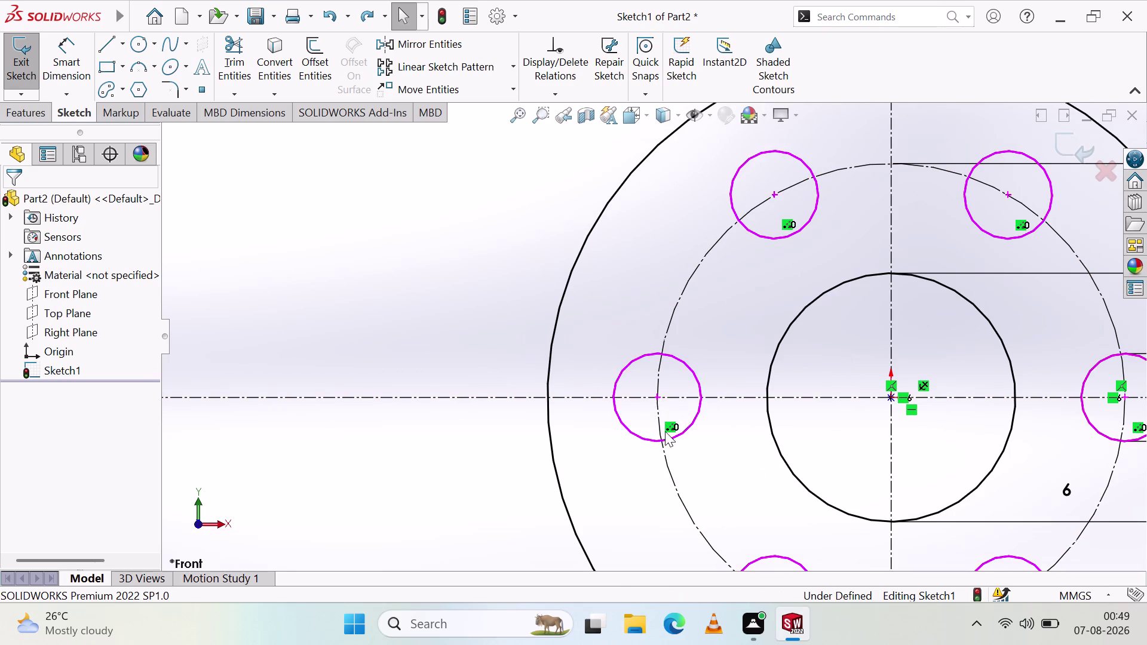
click(651, 438)
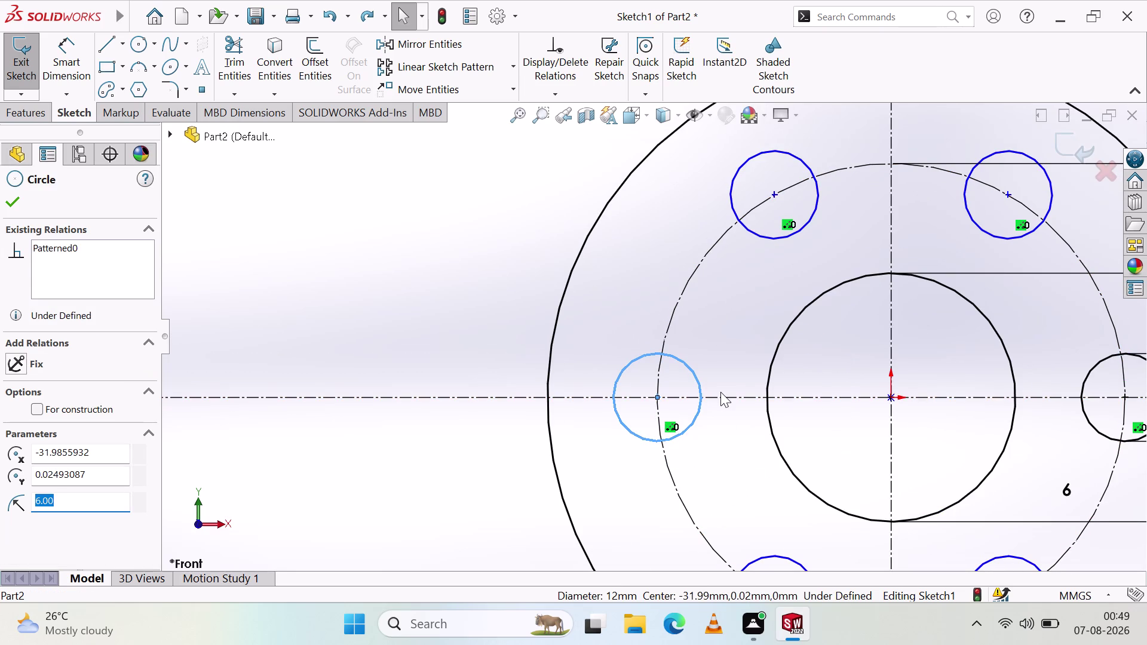
click(725, 396)
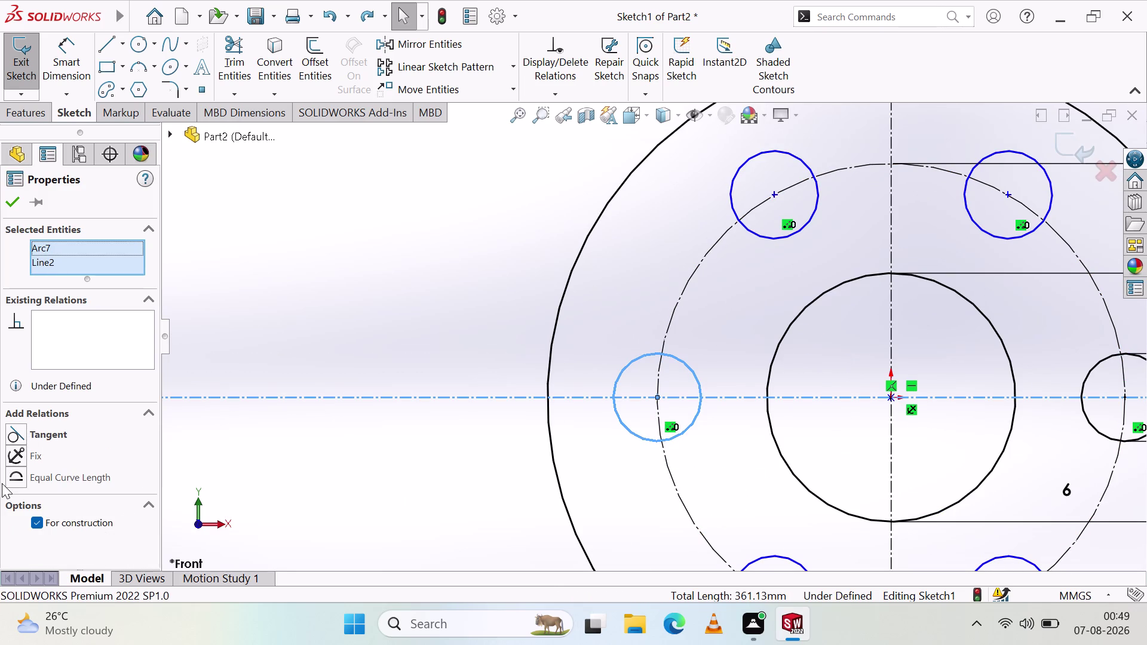
key(Escape)
key(Escape)
key(Escape)
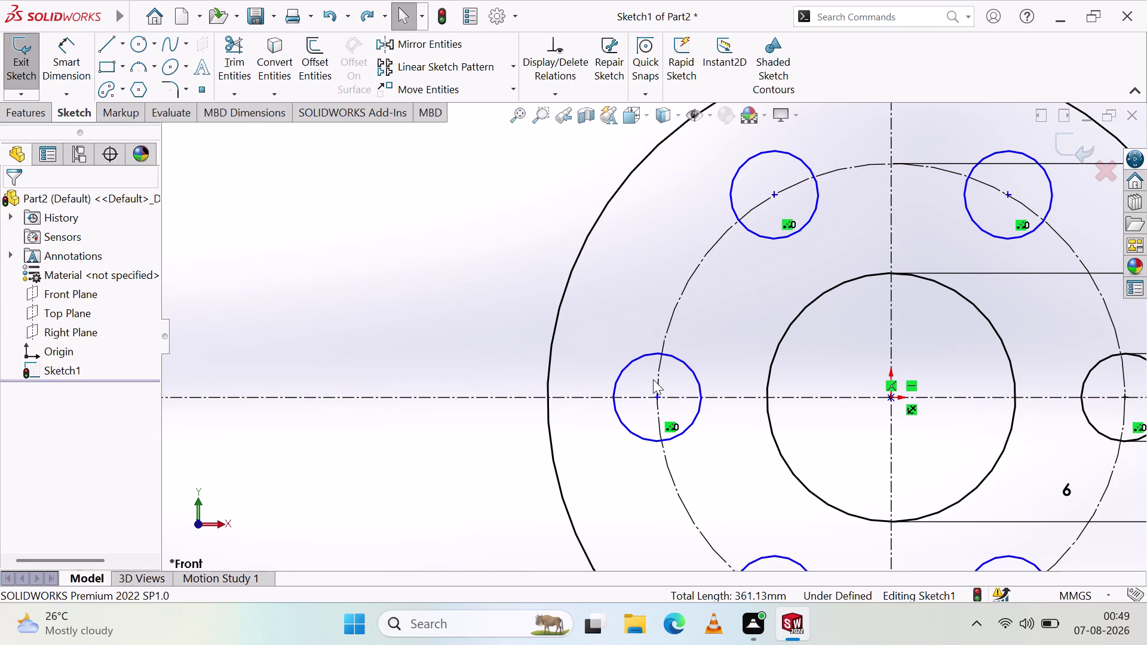
Make the left hole's centre point coincident with the Ø64 construction bolt circle.
click(629, 430)
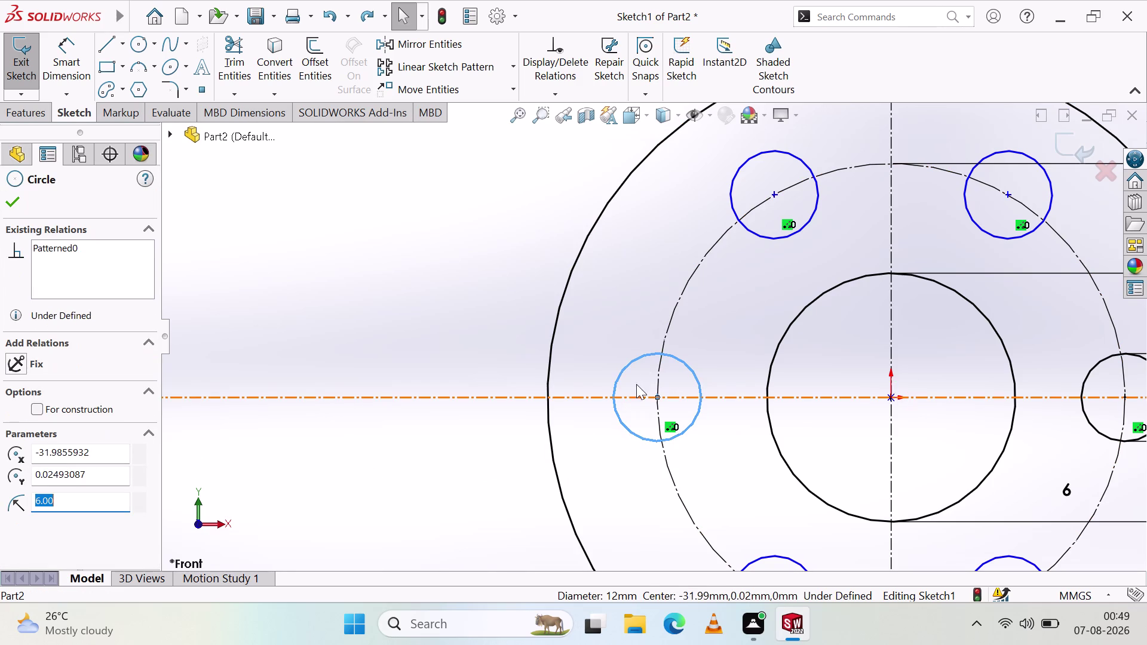
click(659, 371)
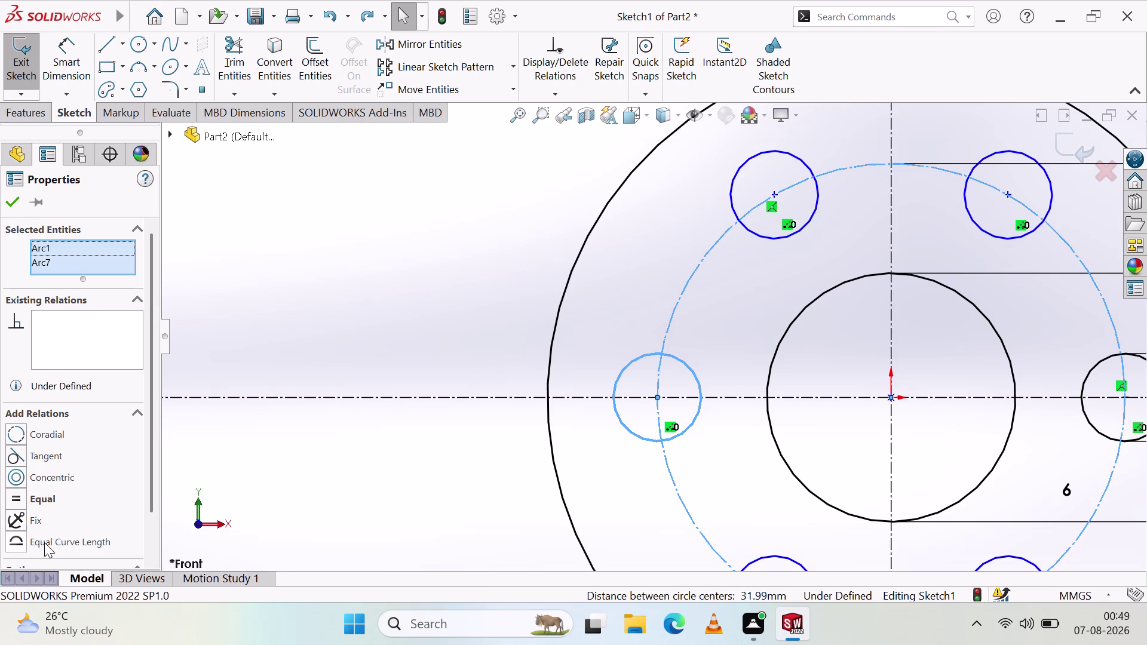
scroll(down, 3)
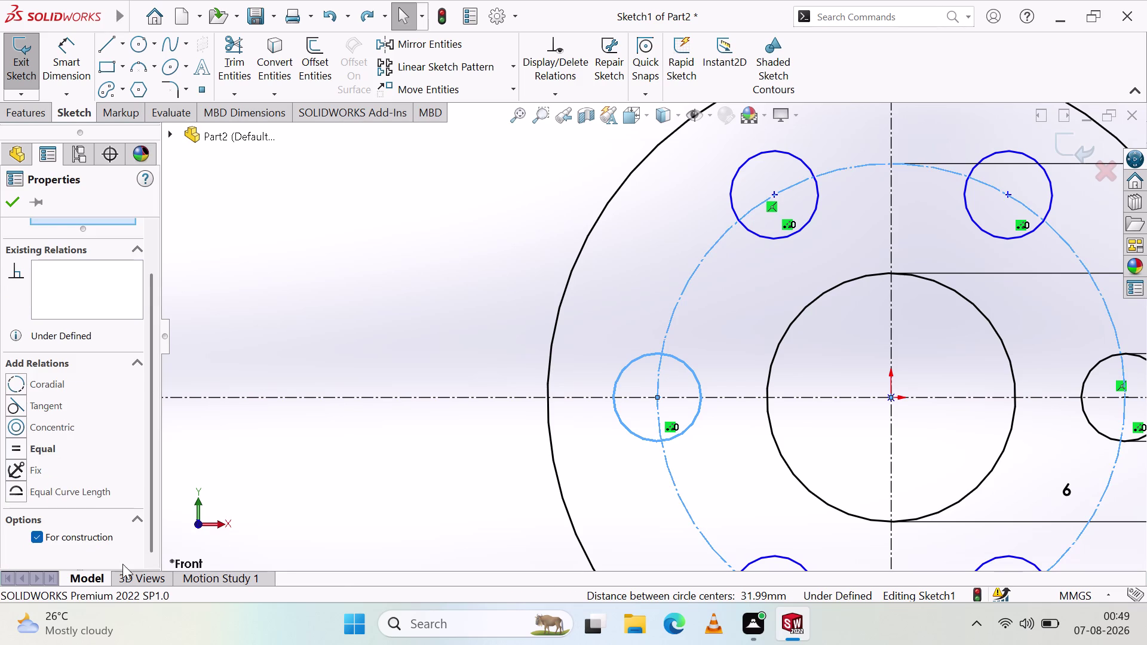
key(Escape)
key(Escape)
key(Escape)
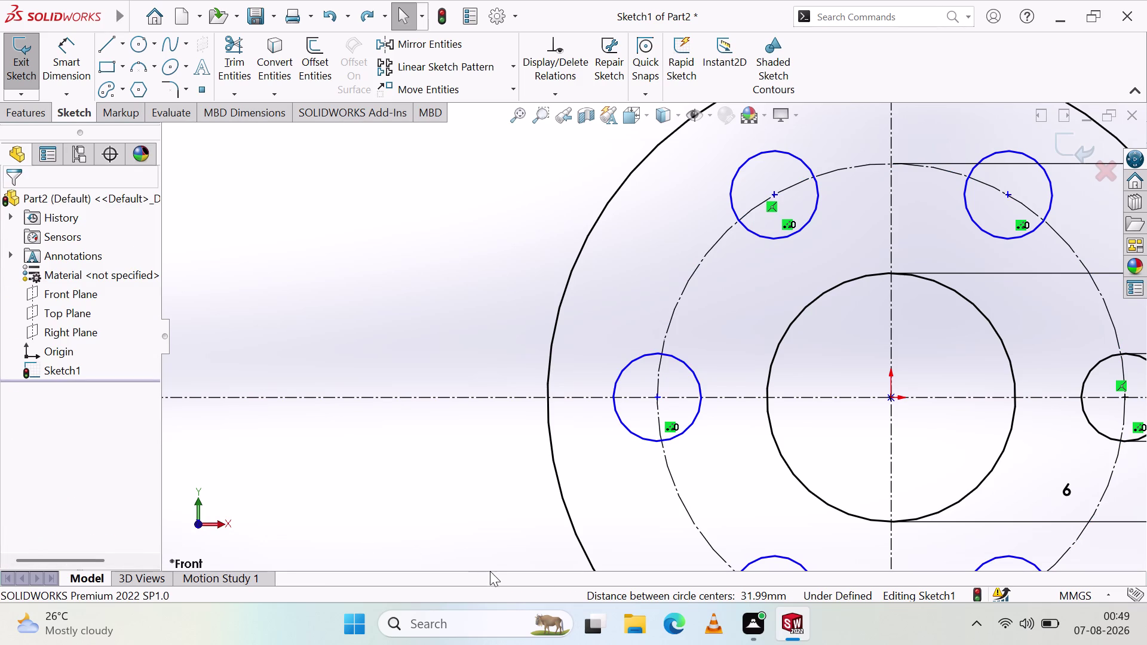
click(667, 463)
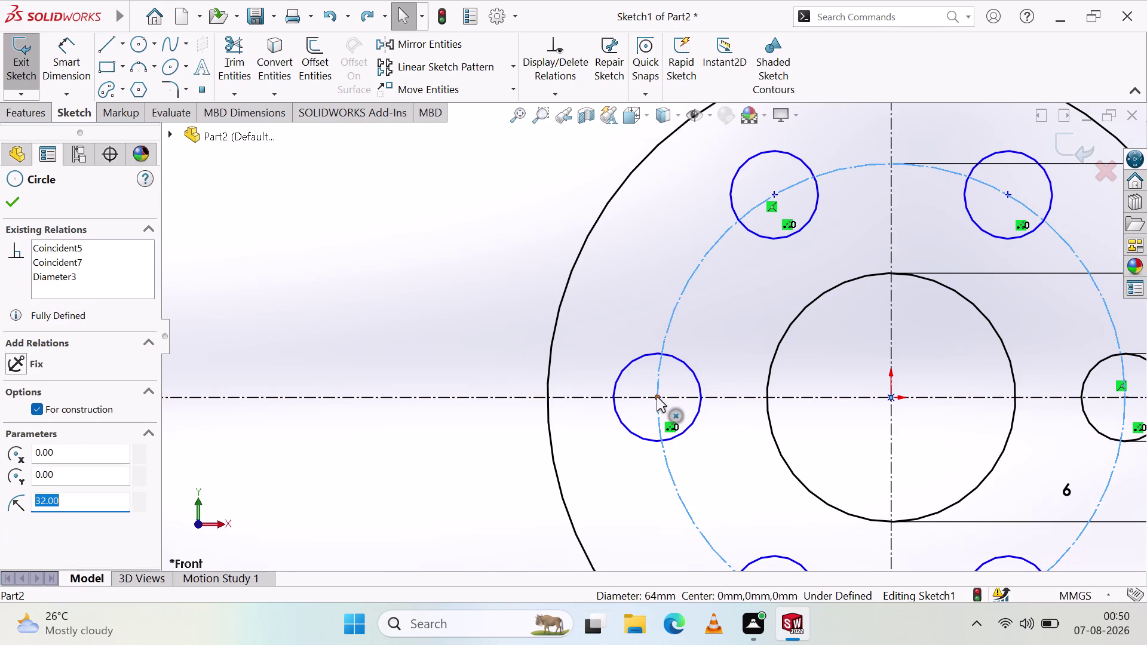
click(657, 397)
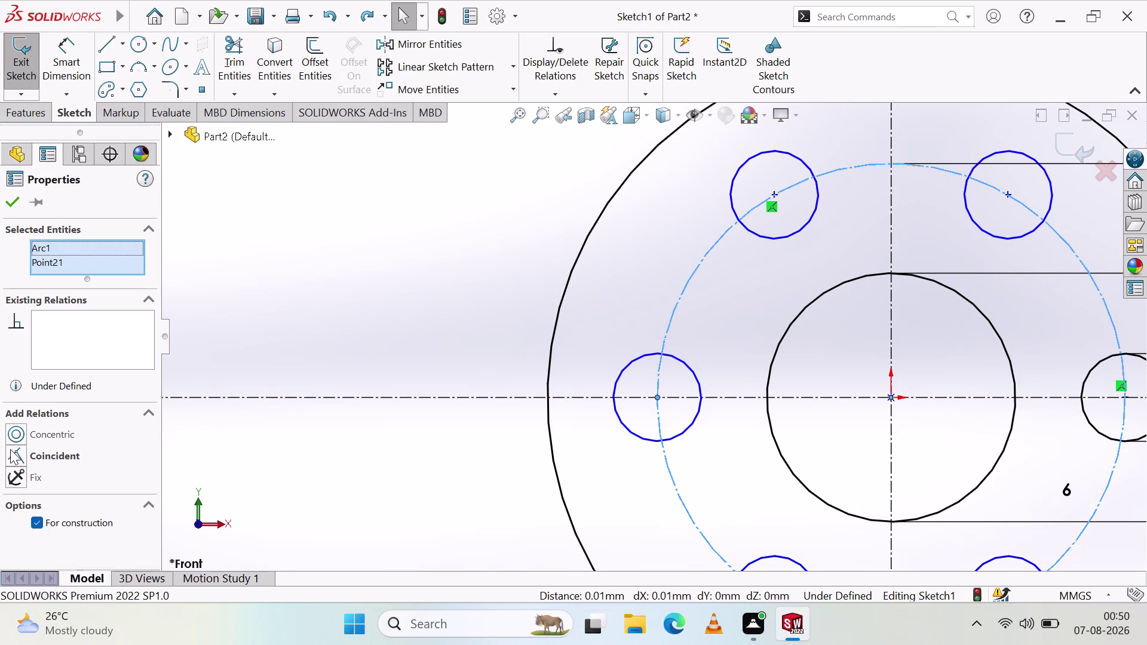
click(10, 451)
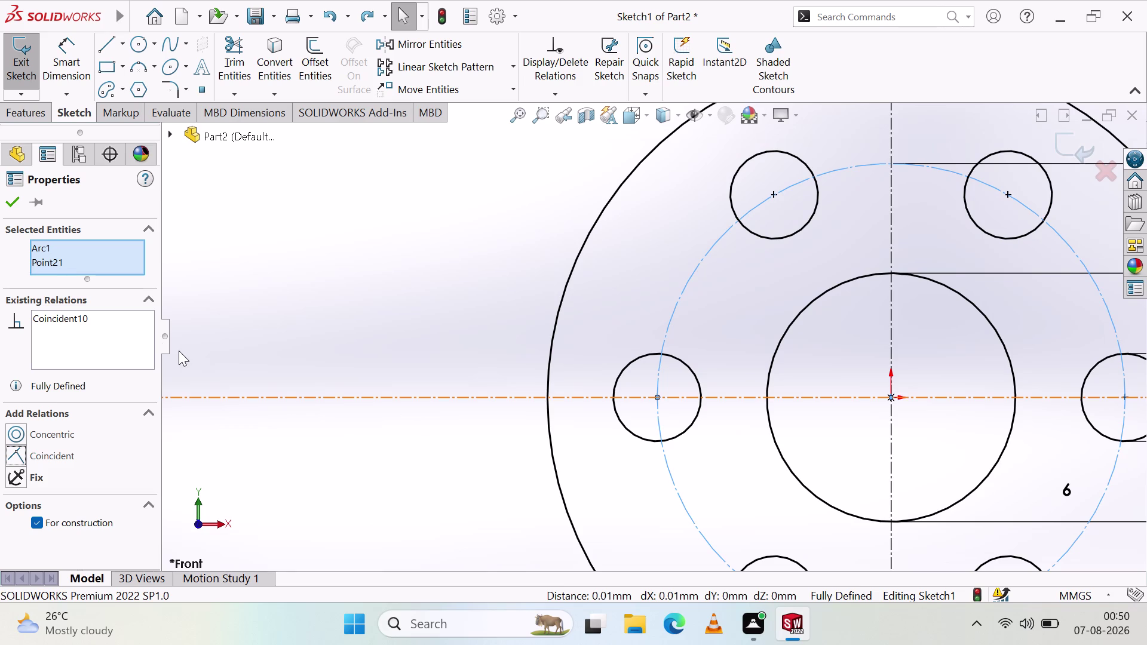
click(5, 210)
scroll(up, 3)
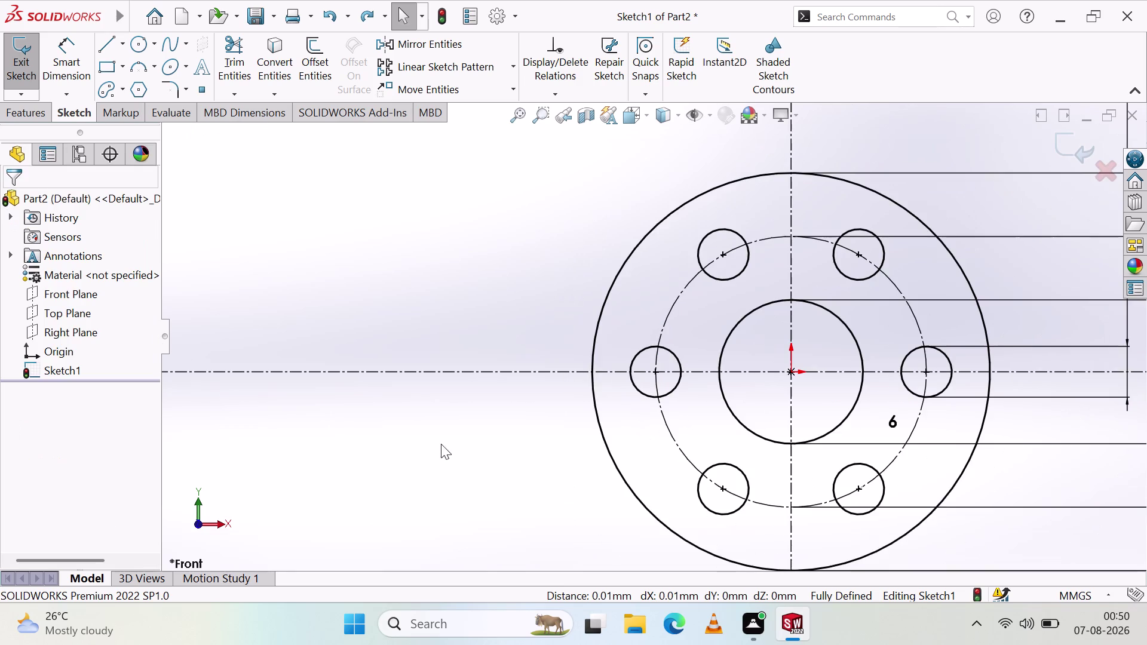
scroll(down, 3)
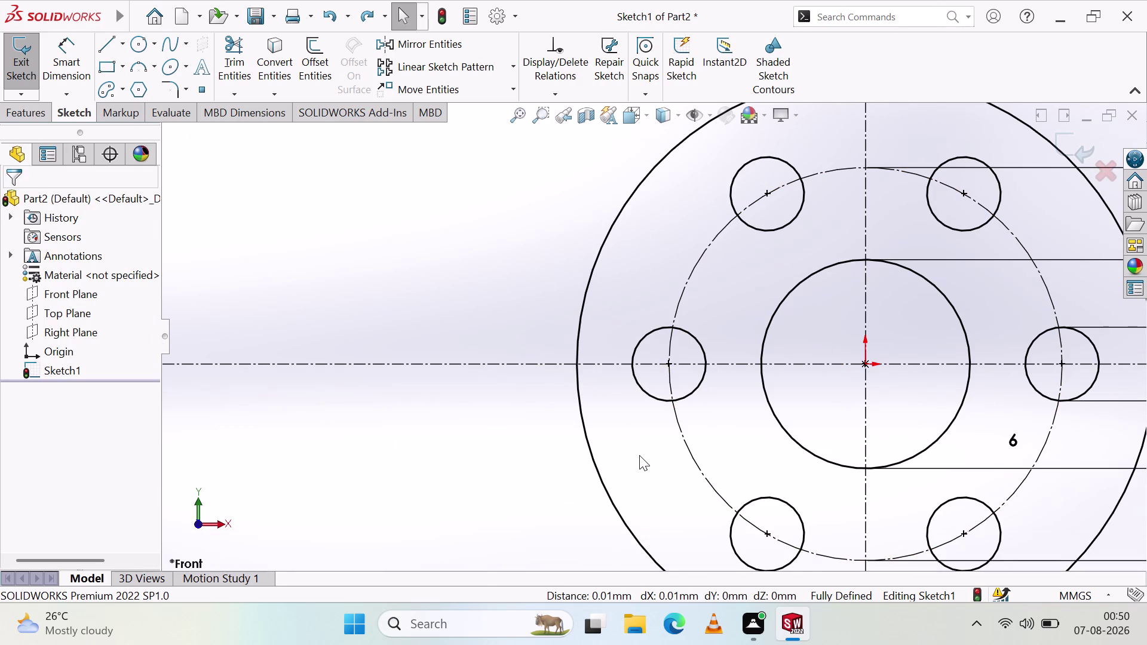
key(ctrl+z)
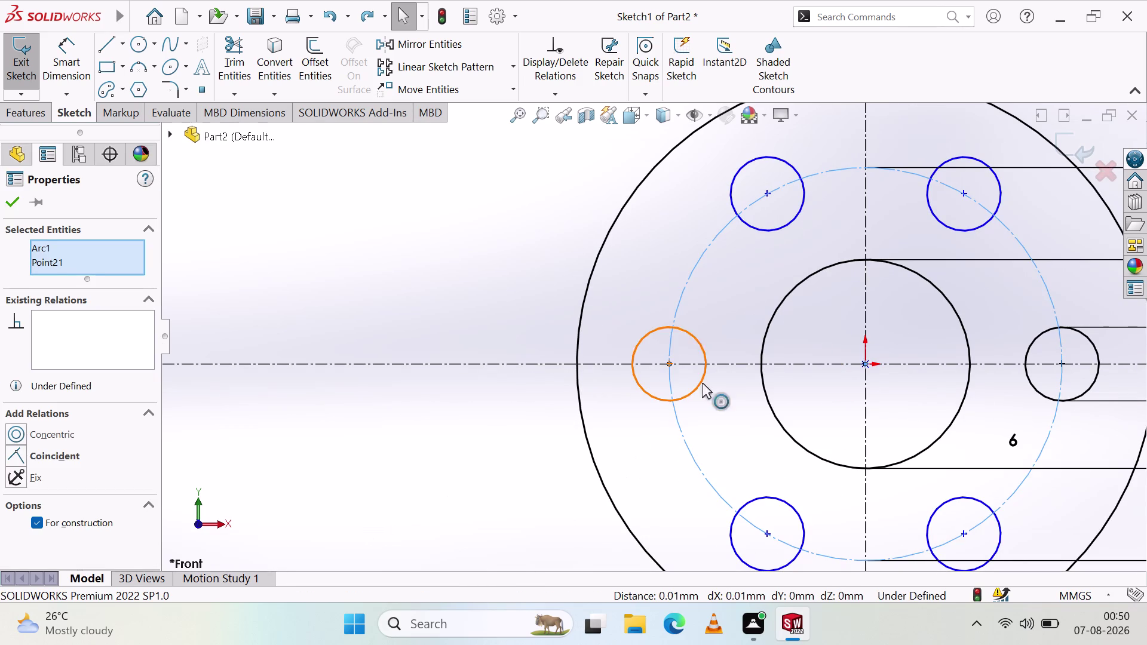
key(Escape)
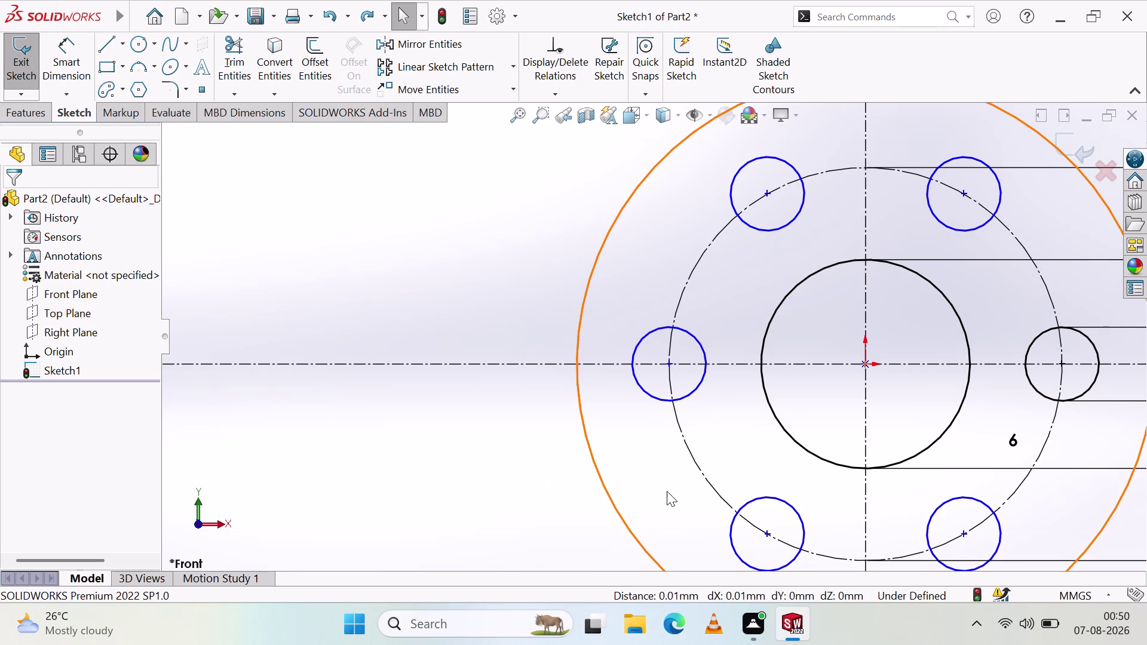
click(679, 426)
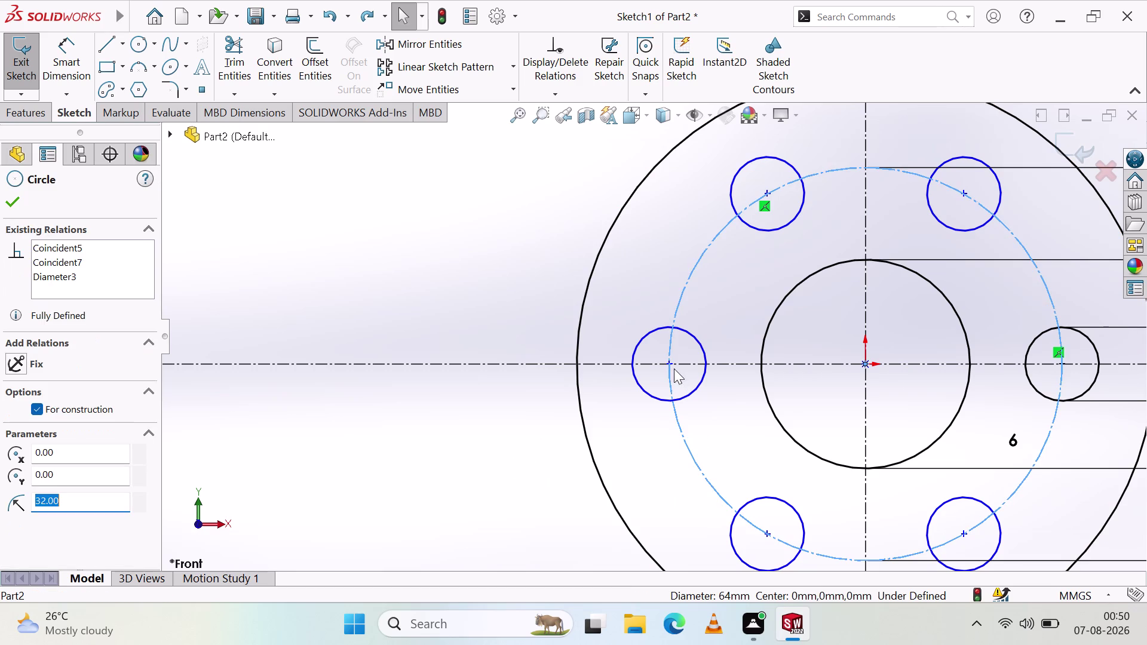
click(665, 400)
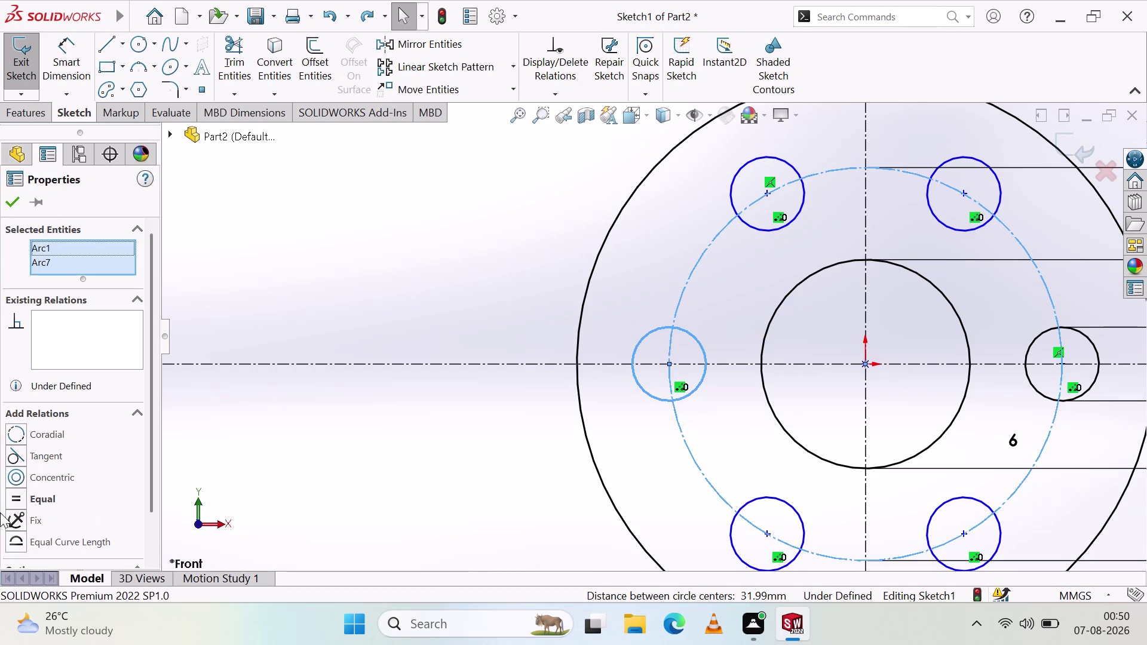
scroll(down, 3)
scroll(up, 3)
key(Escape)
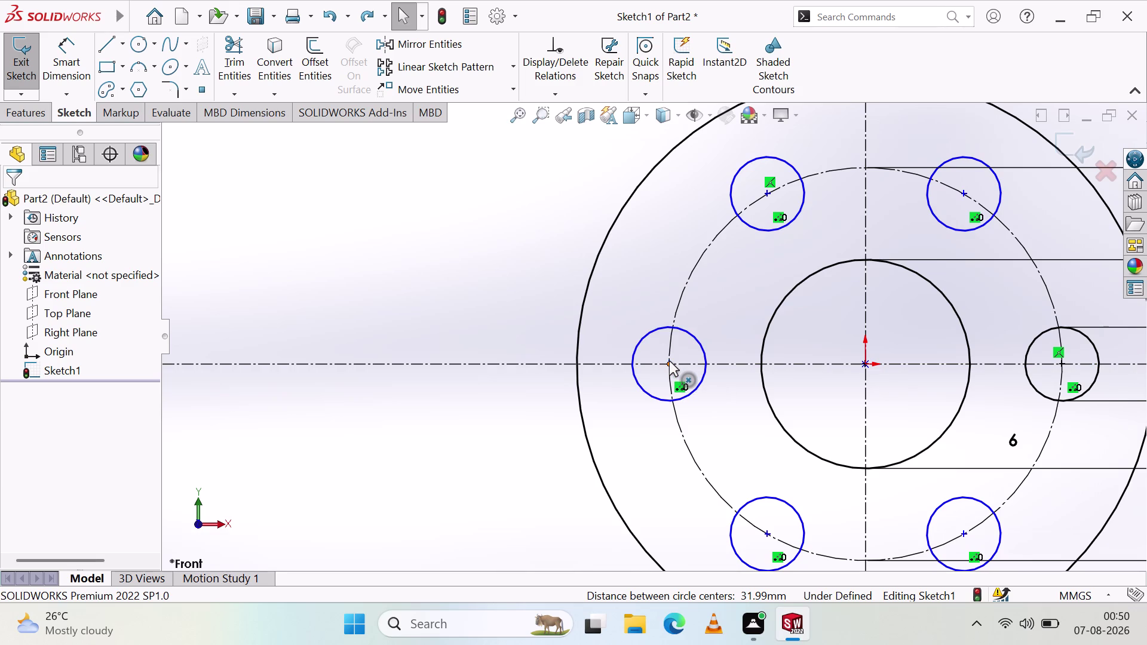
click(670, 365)
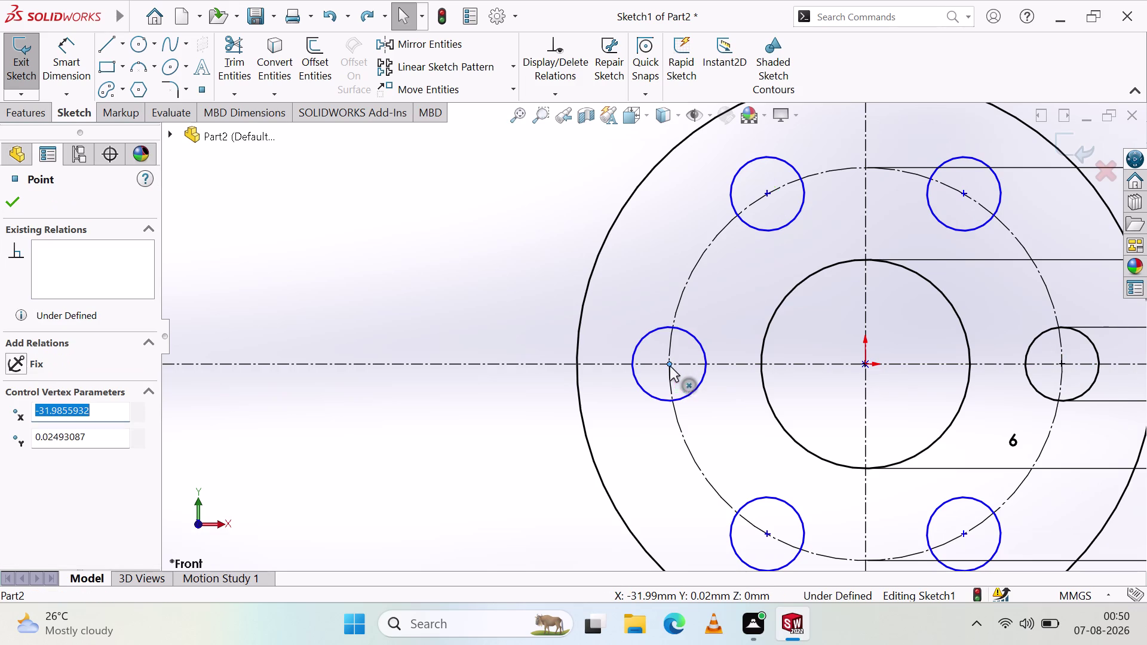
click(679, 424)
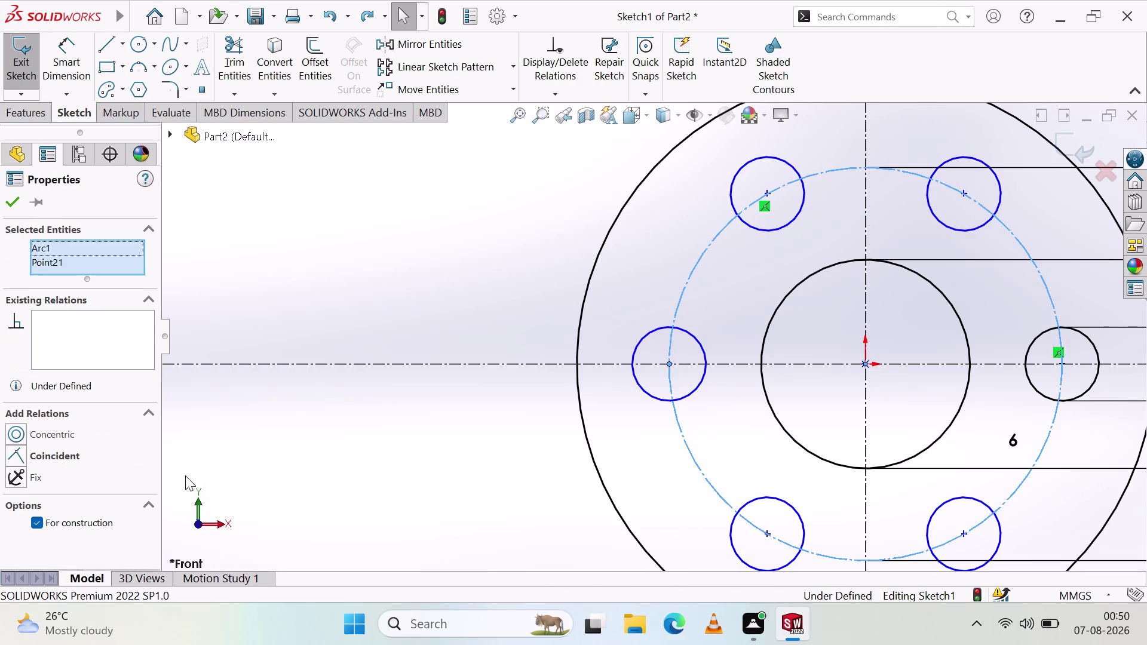
click(19, 457)
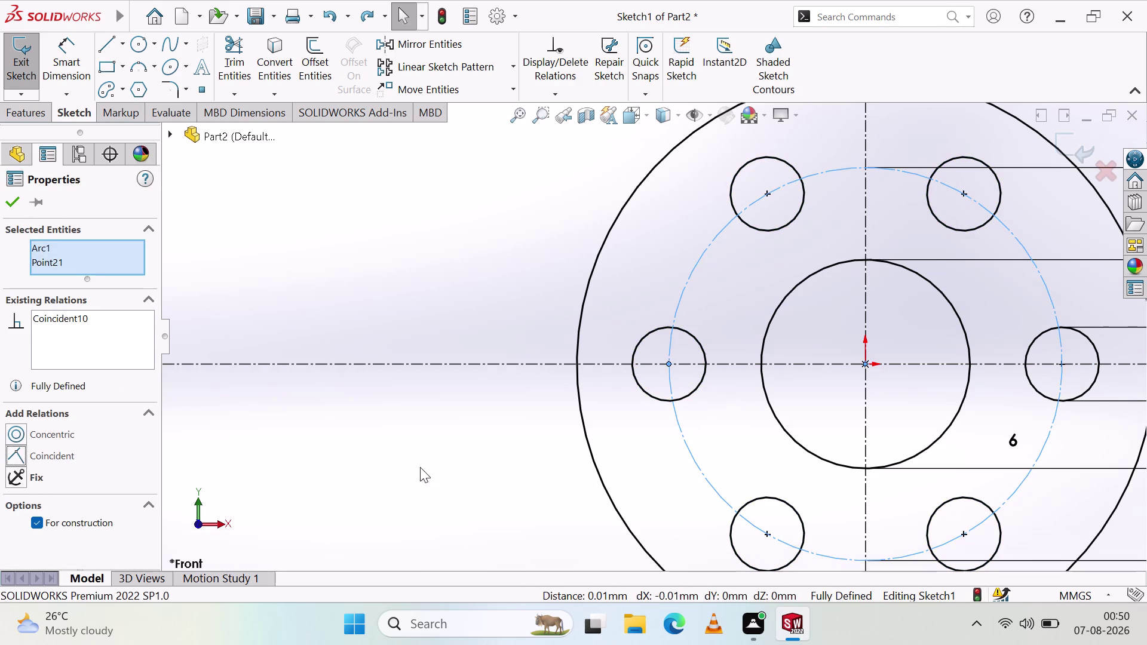
click(324, 438)
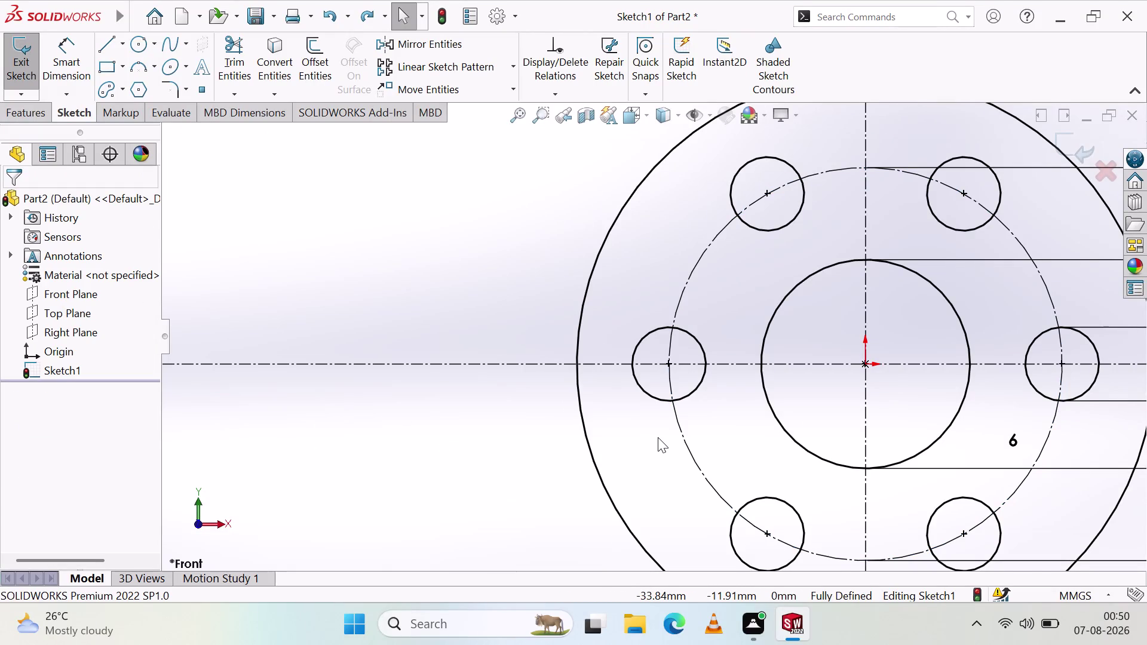
scroll(down, 3)
scroll(up, 3)
scroll(down, 3)
scroll(up, 3)
scroll(up, 3)
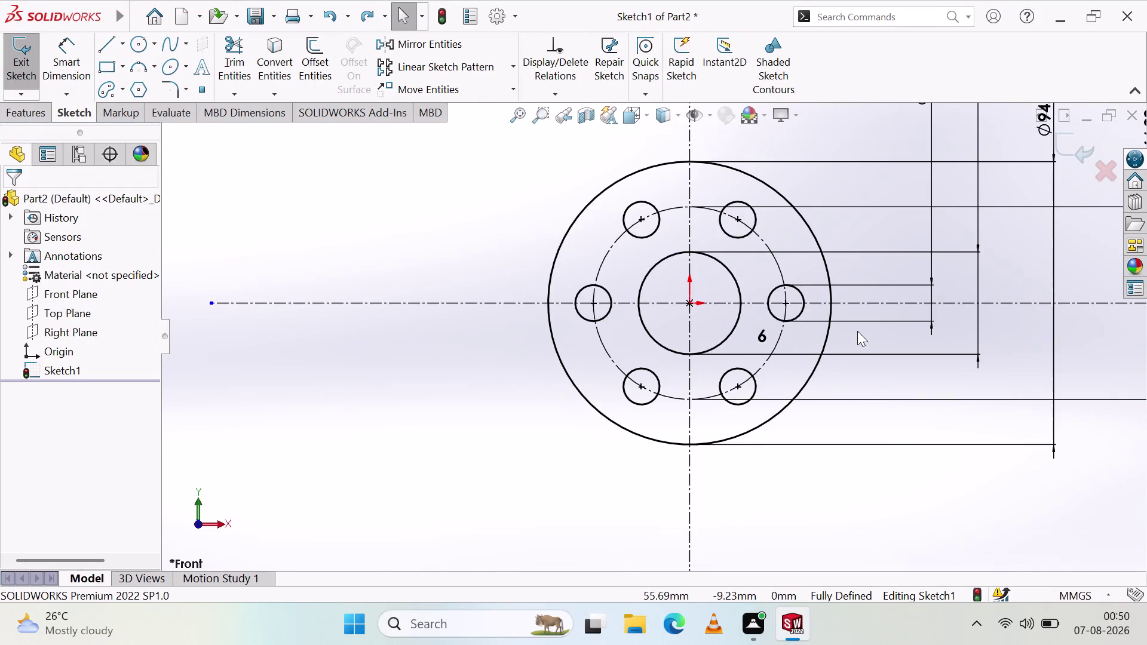
scroll(up, 3)
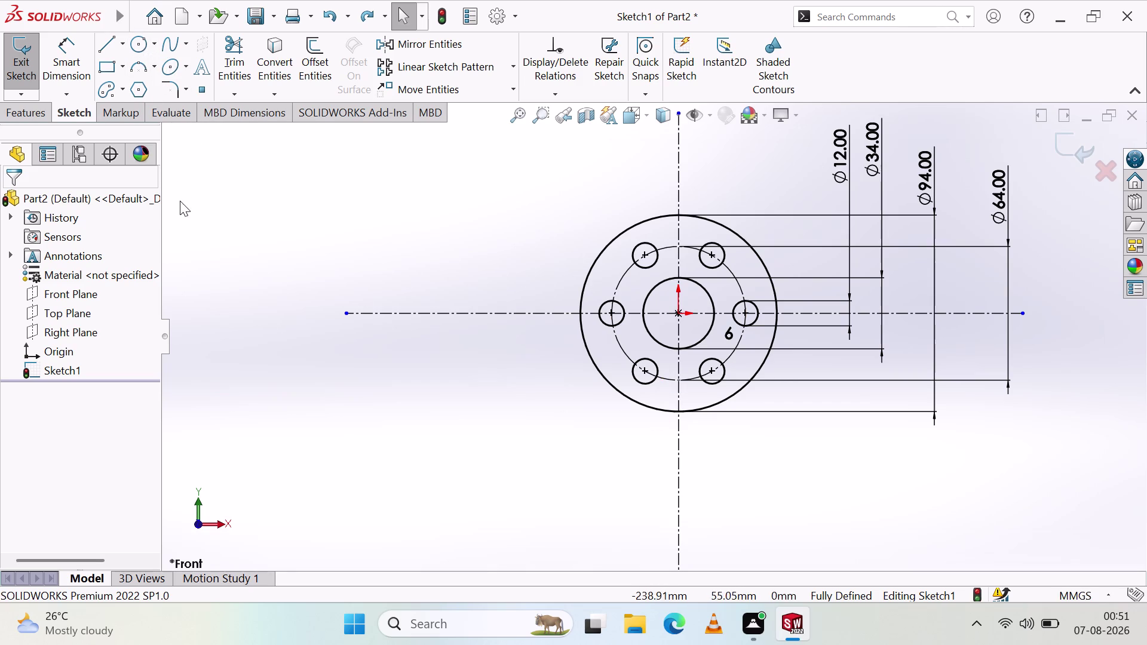
Bring up the circle type options on the Sketch toolbar.
click(154, 48)
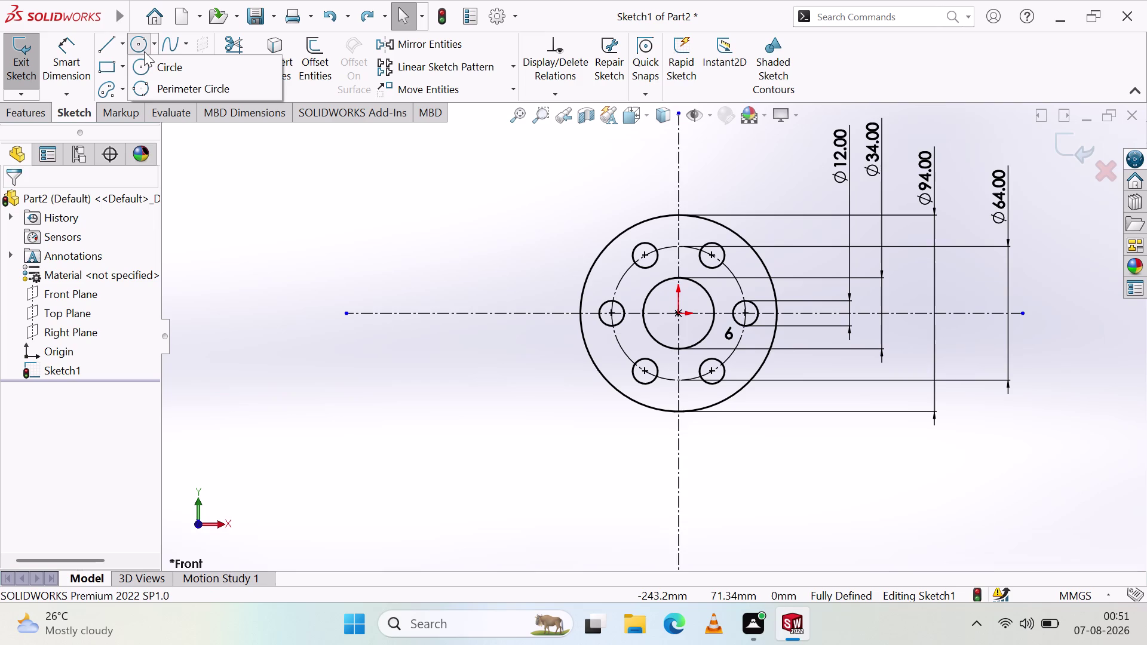
Draw a large centre-radius circle centred on the origin around the flange.
click(141, 49)
click(678, 311)
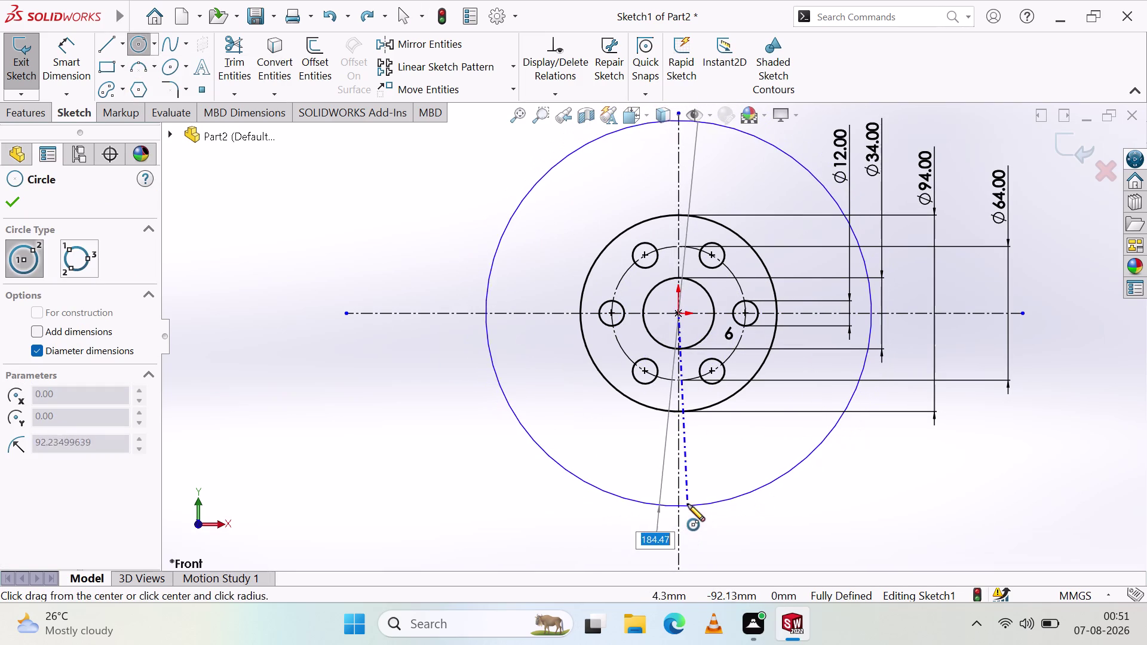
click(687, 503)
key(Escape)
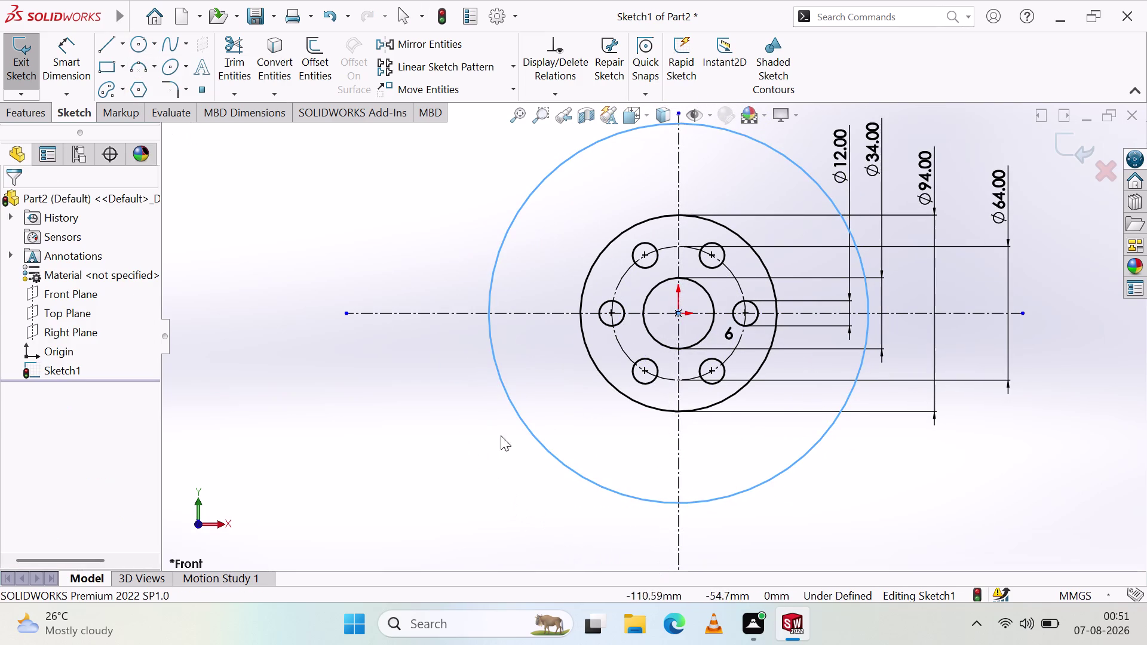
Dimension the large circle's diameter as 200.
click(72, 57)
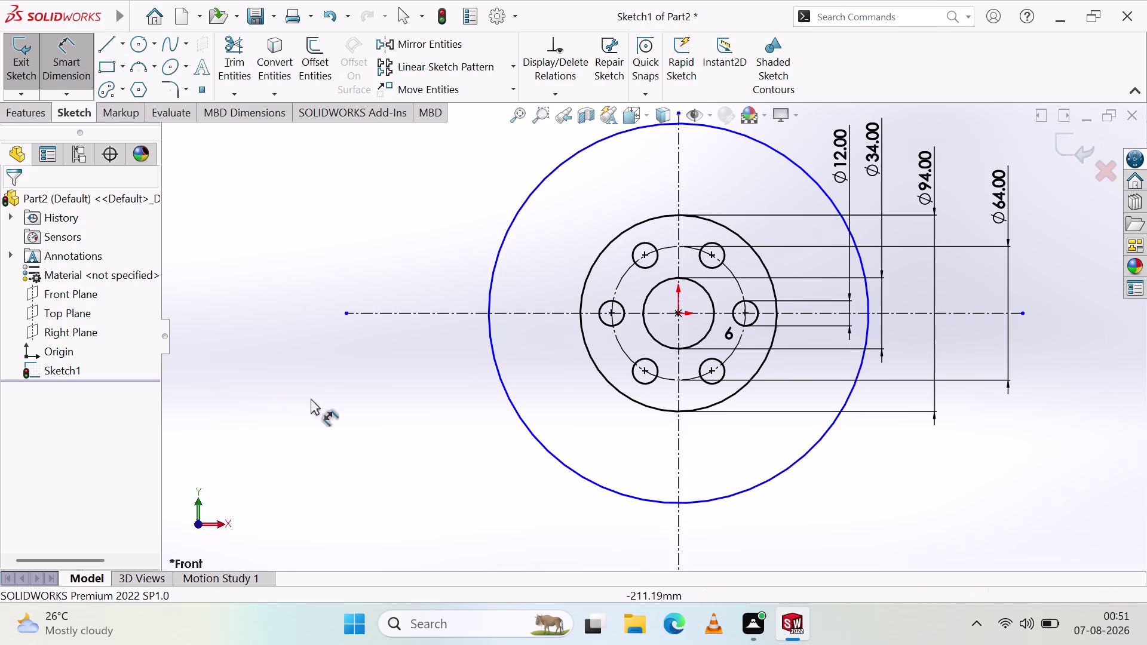
click(581, 475)
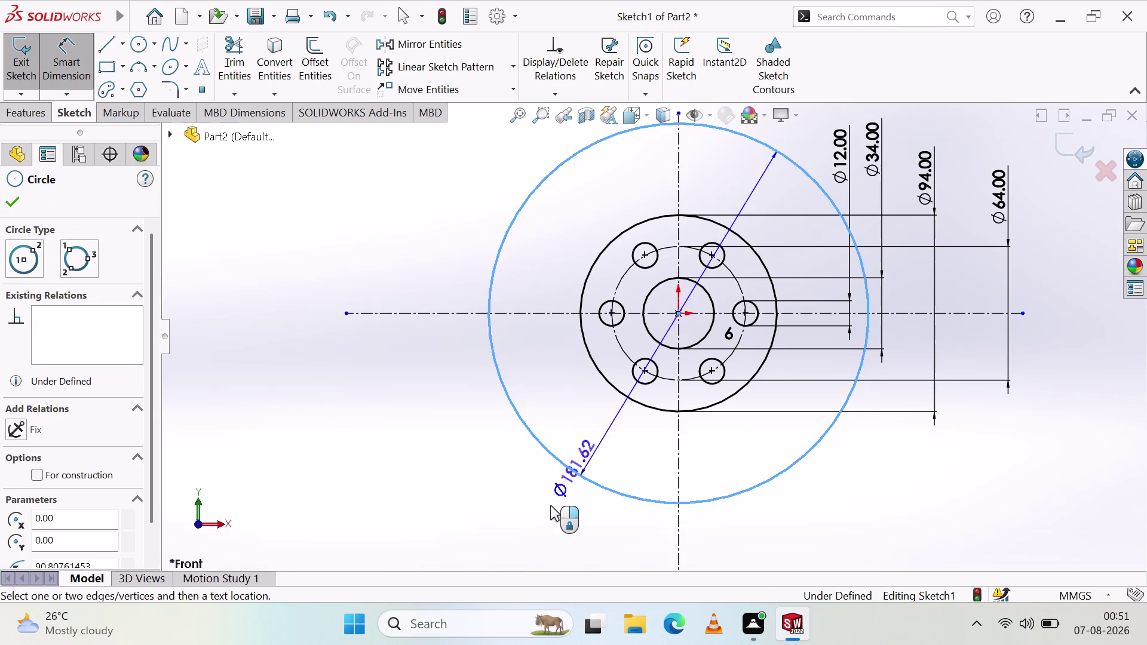
click(546, 508)
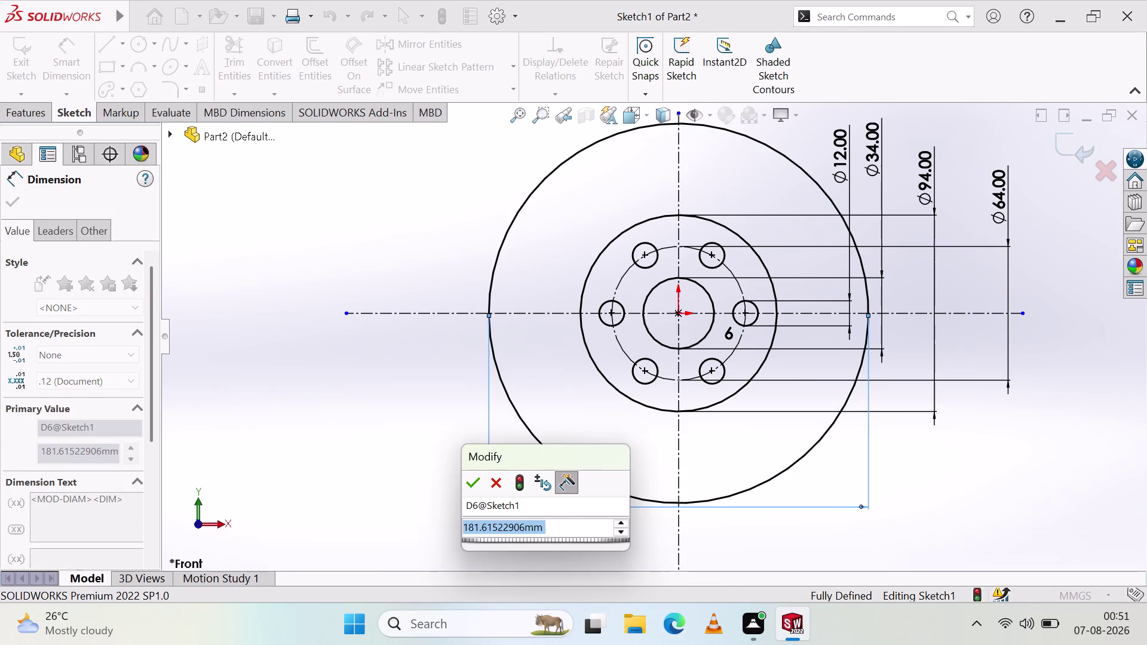
key(2)
text(00)
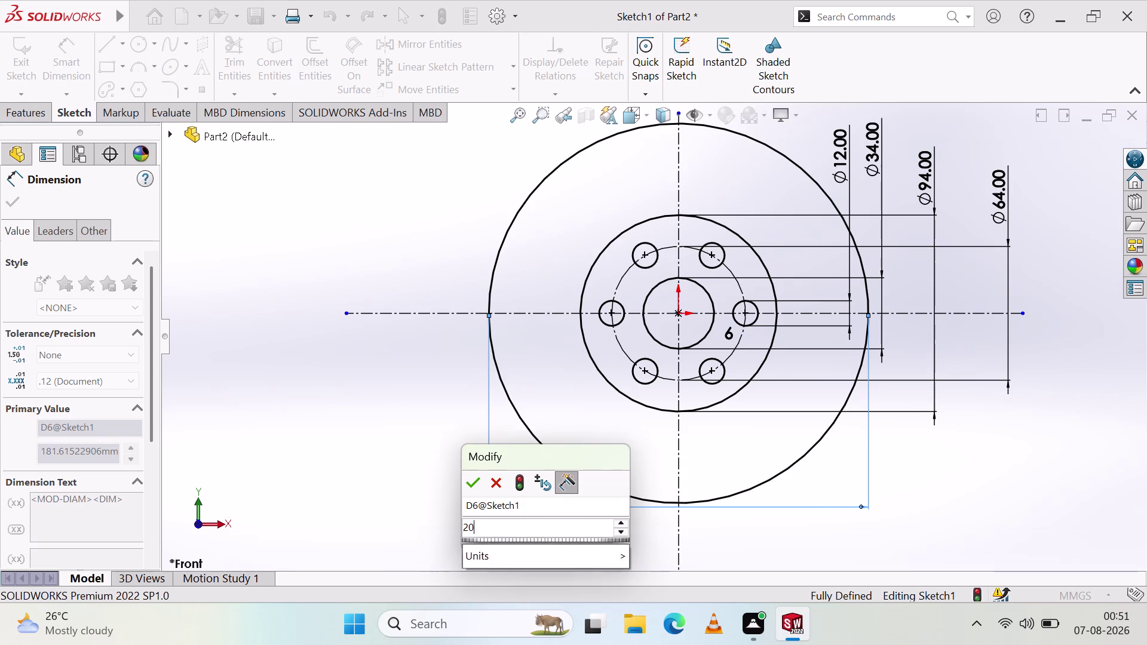
key(Return)
click(451, 467)
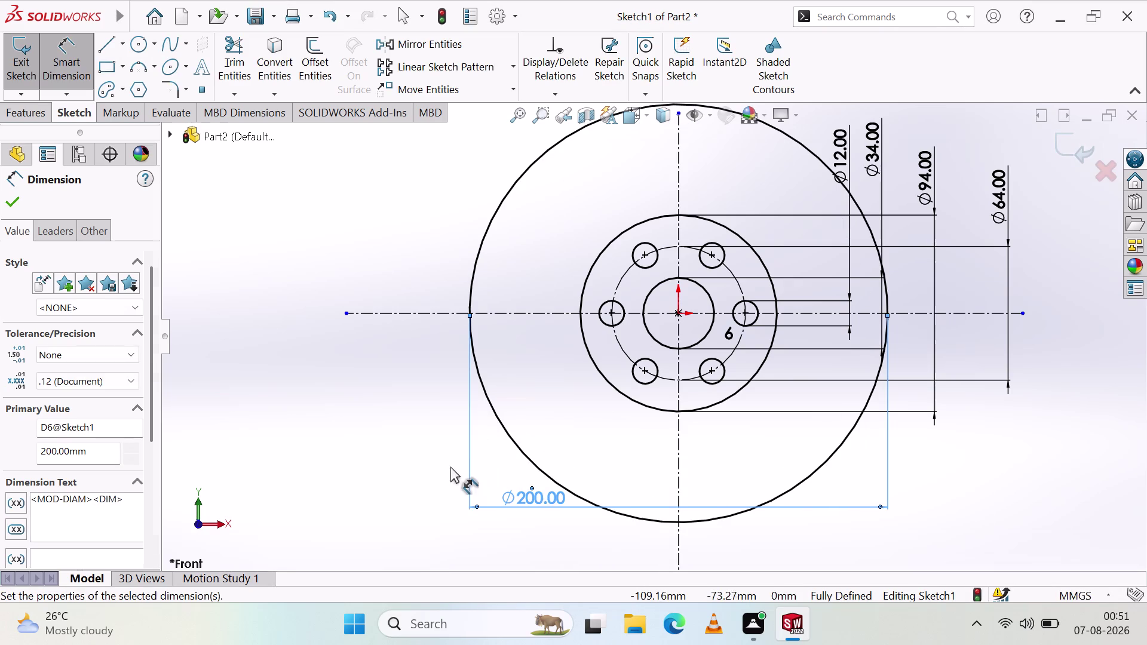
Move the Ø200.00 dimension to a clear spot above the left of the outer circle.
drag(551, 503, 1038, 220)
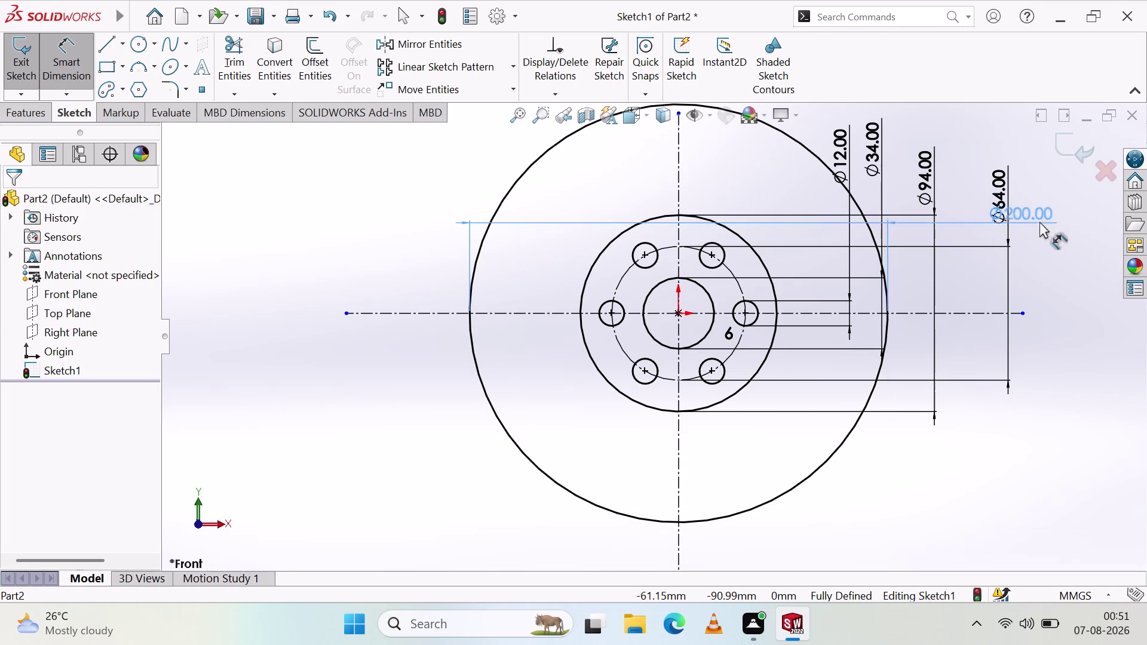
drag(1039, 220, 705, 372)
click(603, 280)
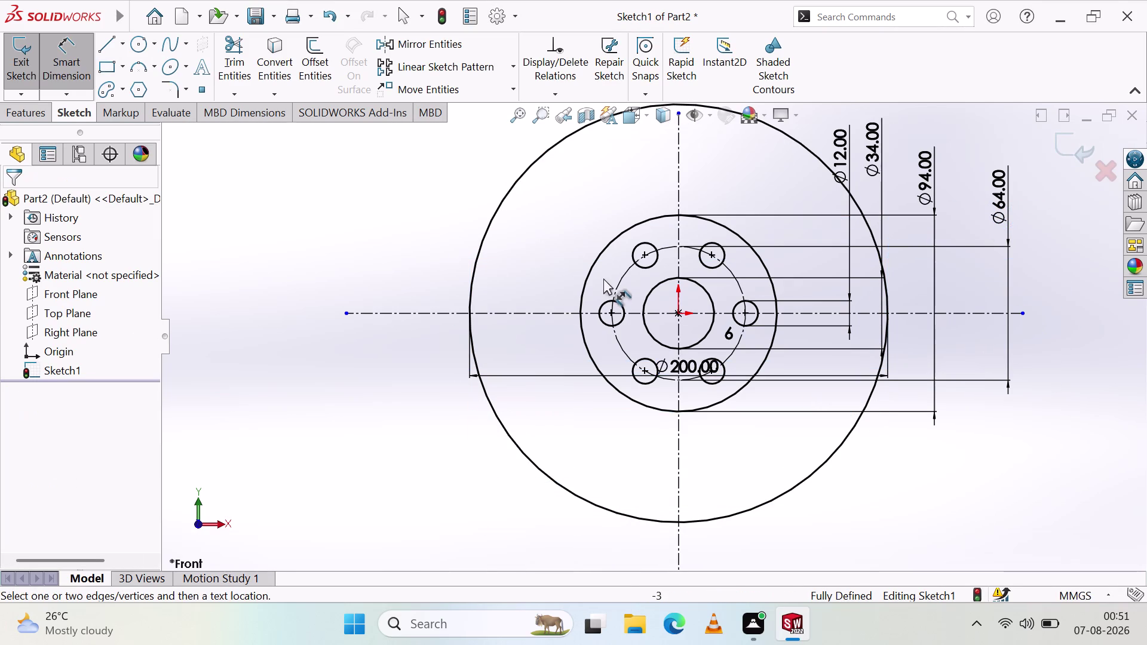
key(Escape)
drag(669, 366, 539, 135)
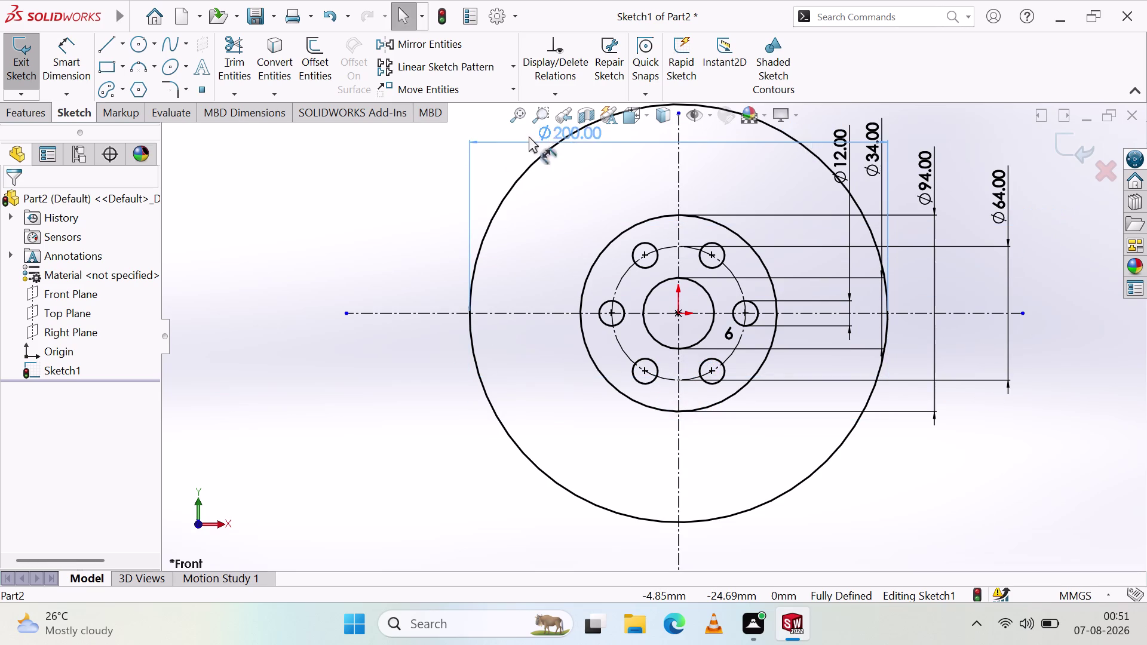
drag(539, 135, 955, 173)
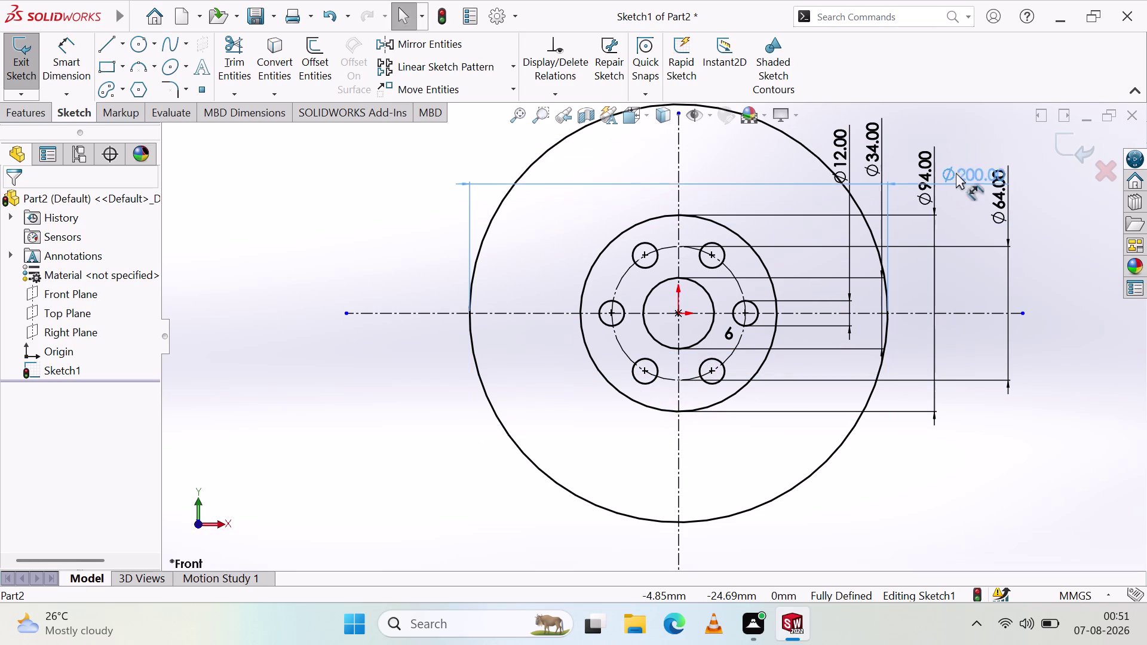
drag(955, 173, 492, 166)
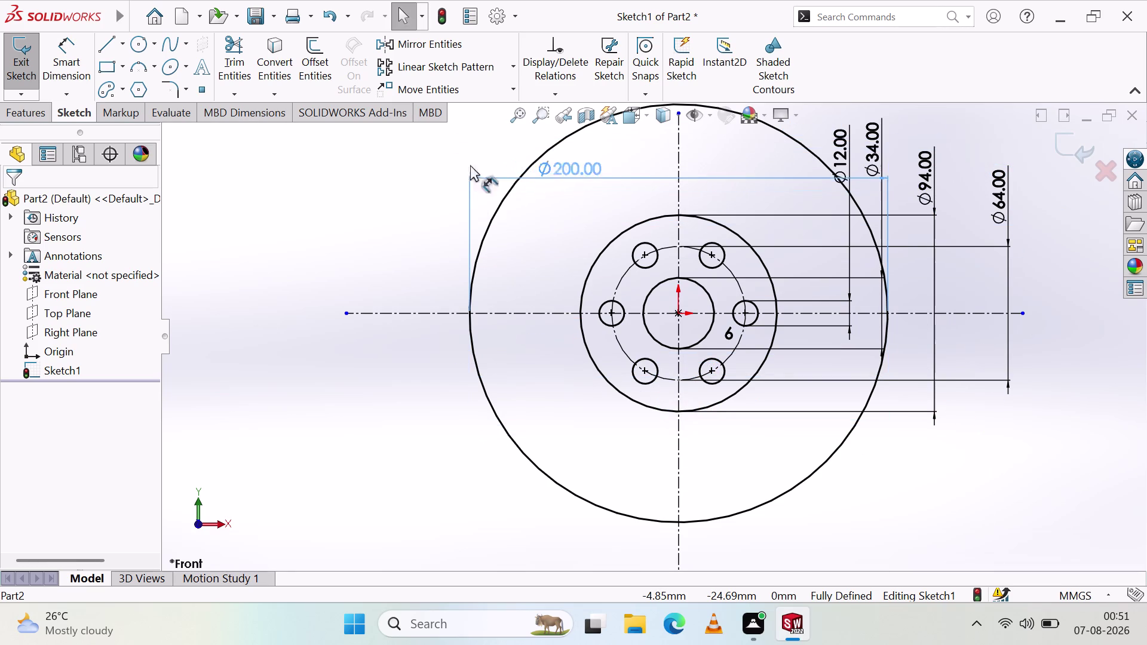
drag(492, 166, 326, 160)
click(281, 426)
scroll(up, 3)
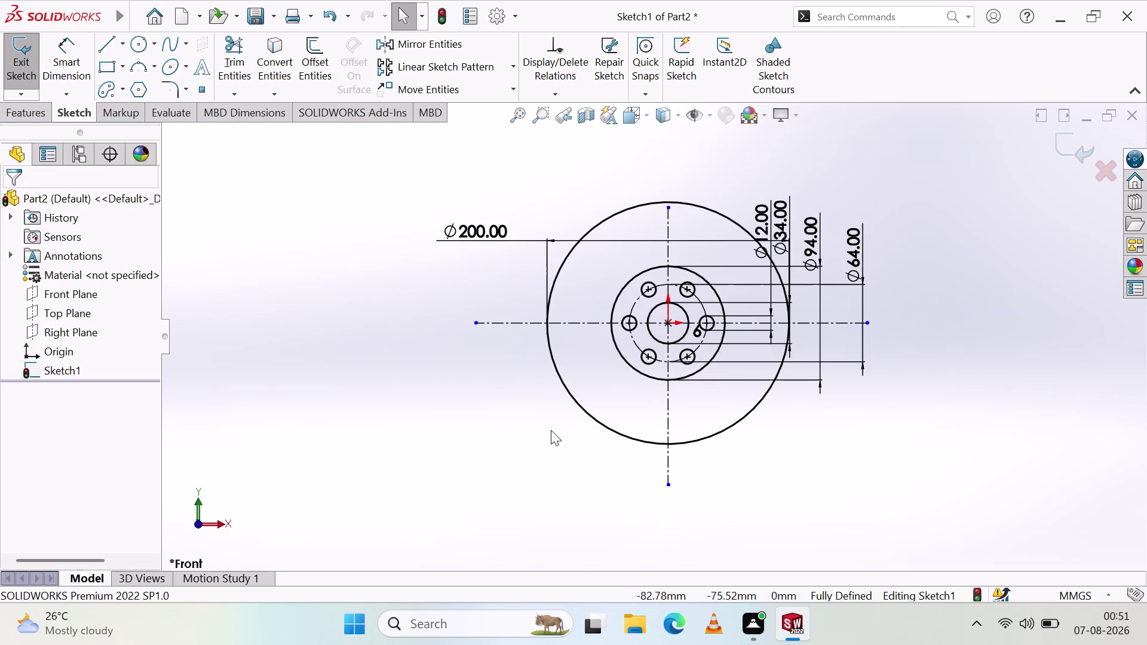
scroll(down, 3)
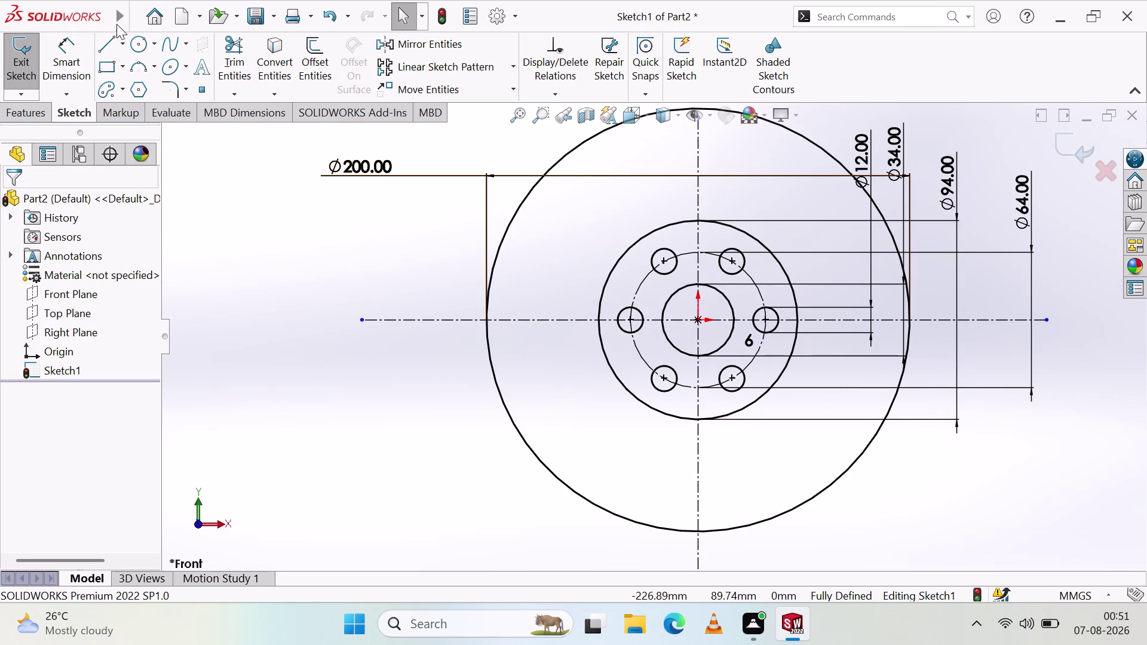
Trim the upper arc off the Ø200 circle, leaving its lower semicircle.
click(220, 52)
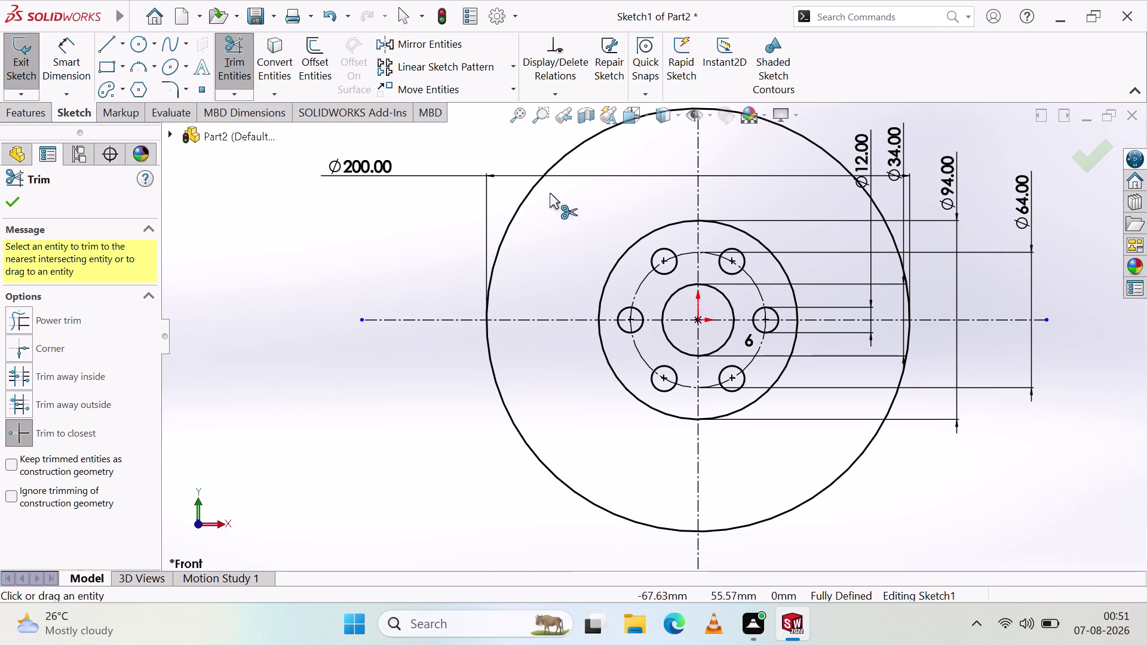
click(534, 183)
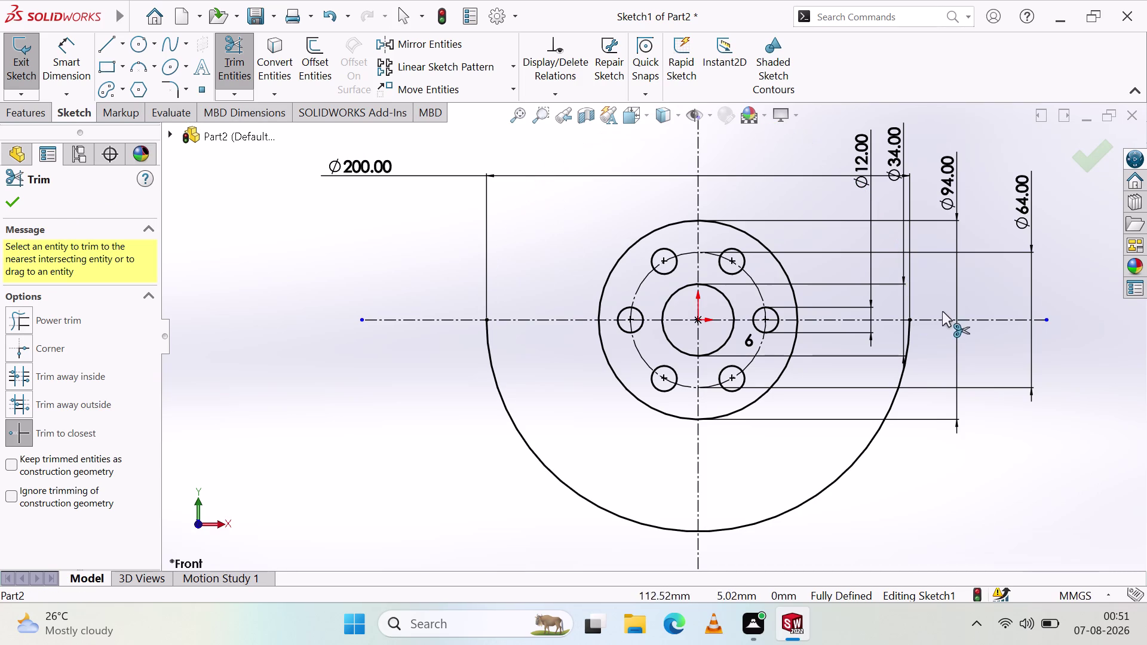
key(Escape)
key(Escape)
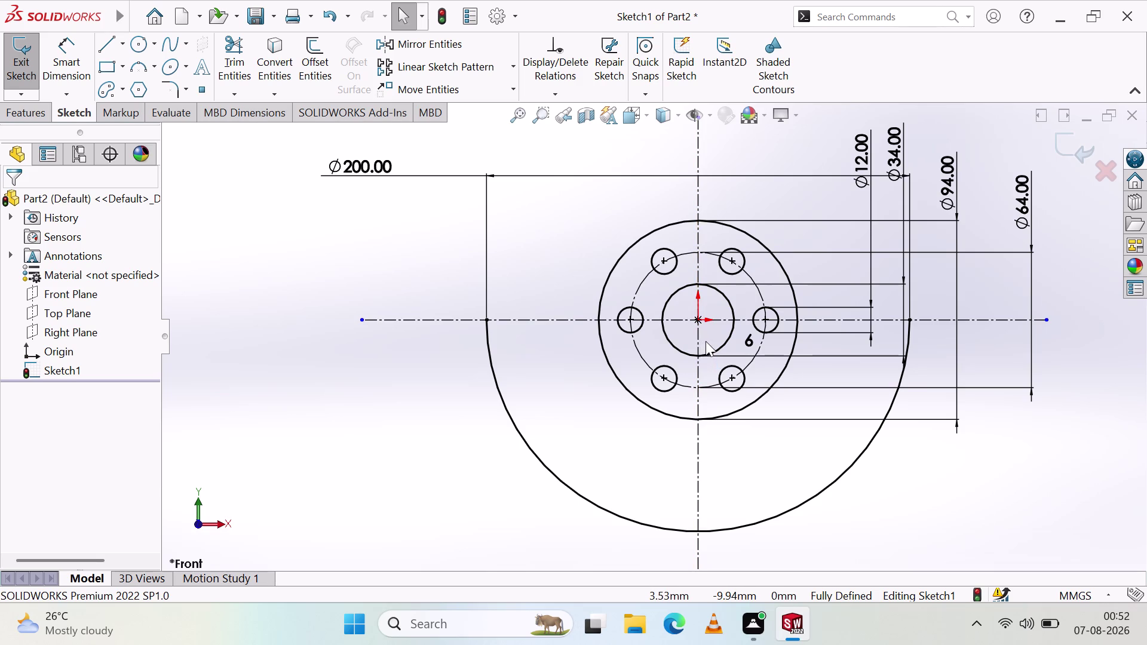
click(710, 340)
key(Escape)
click(851, 466)
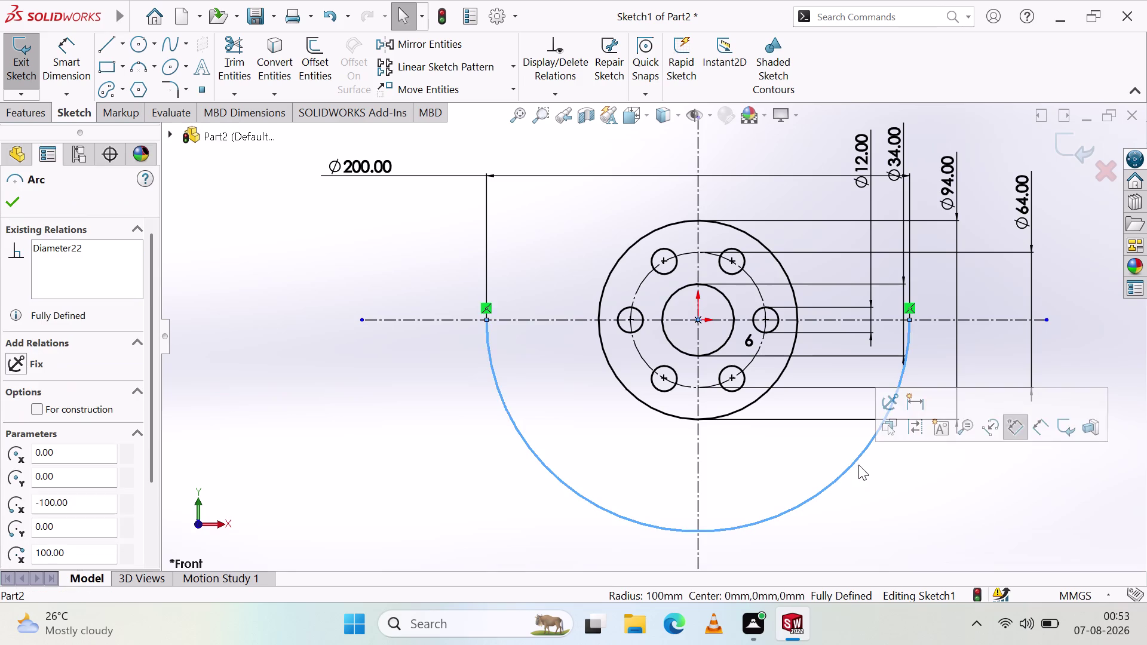
key(Delete)
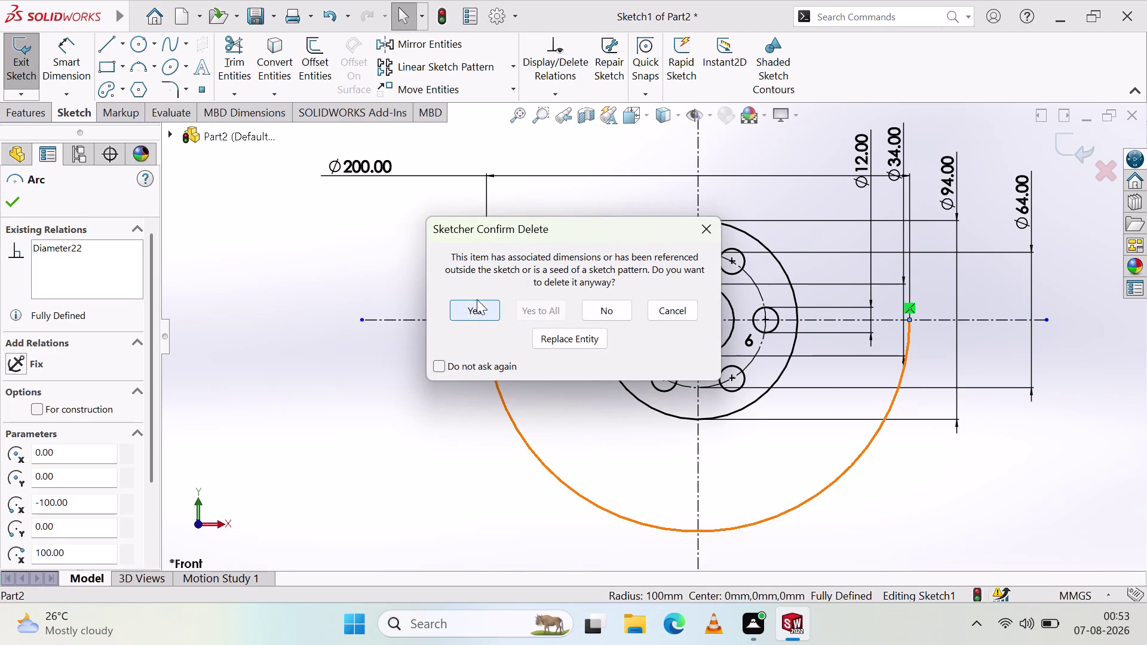
click(409, 415)
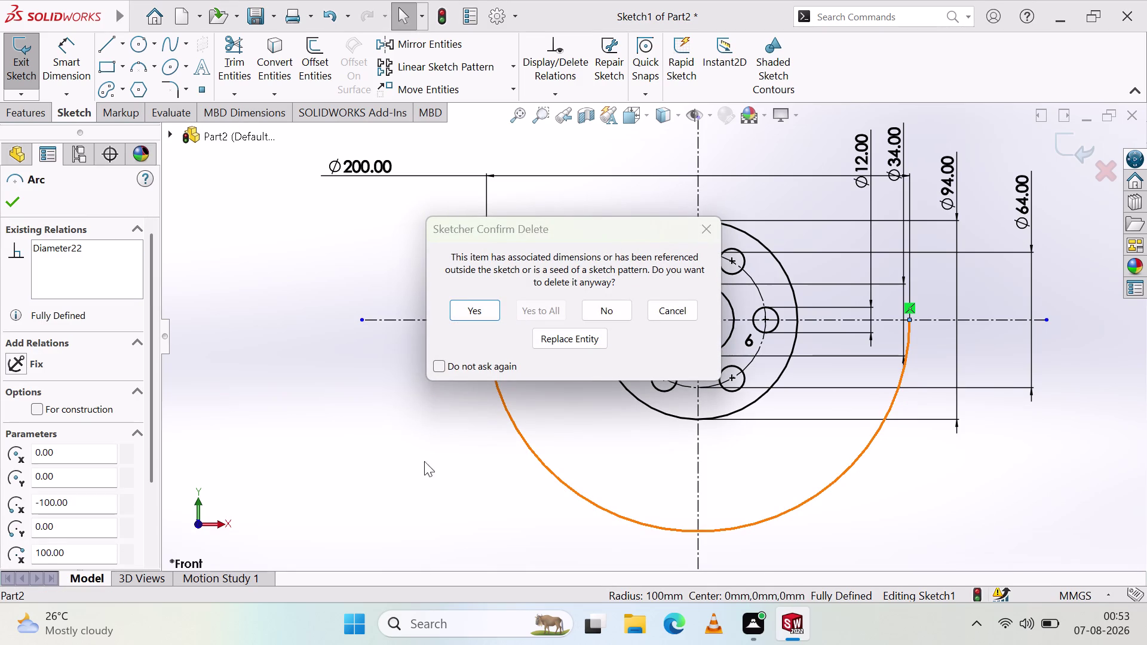
click(701, 230)
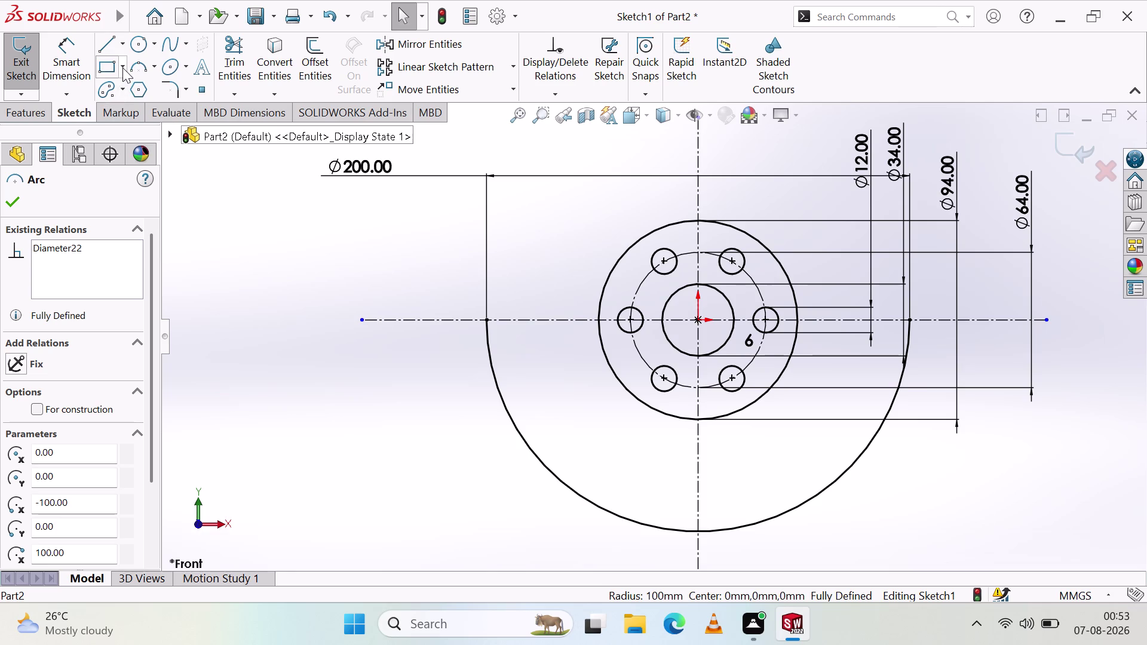
click(122, 86)
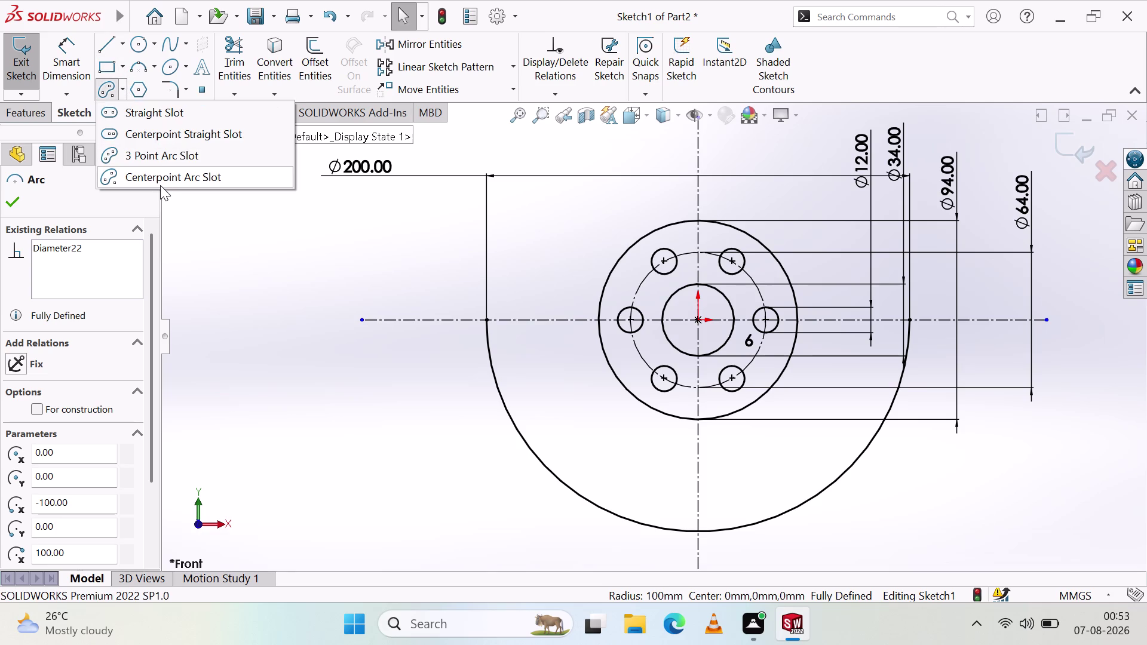
click(163, 177)
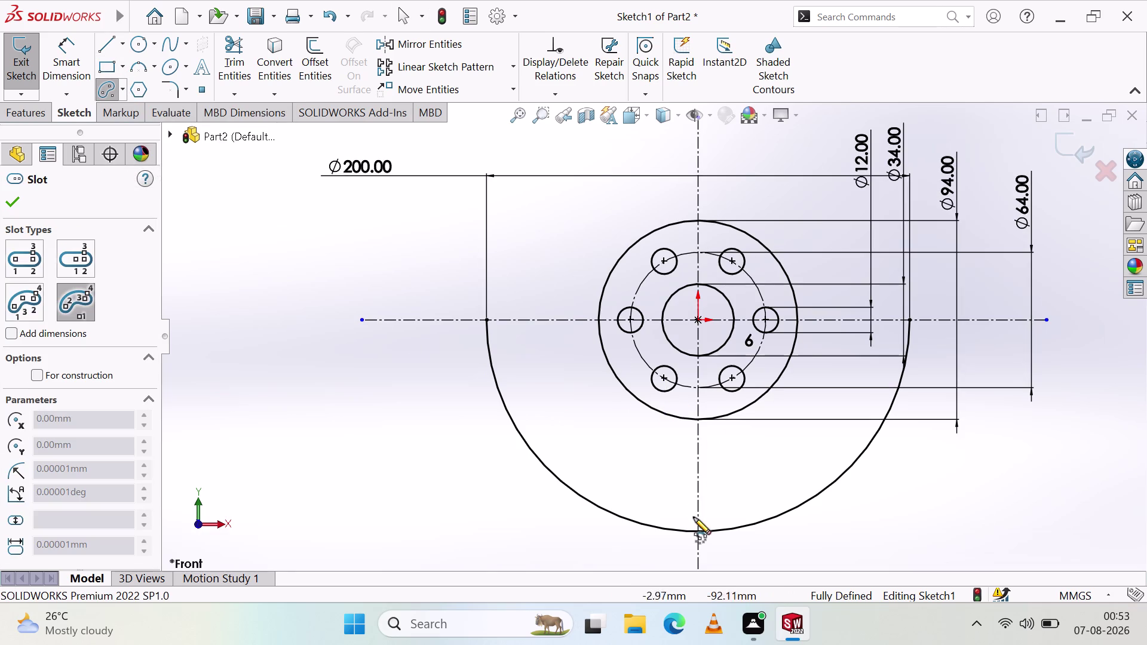
click(699, 530)
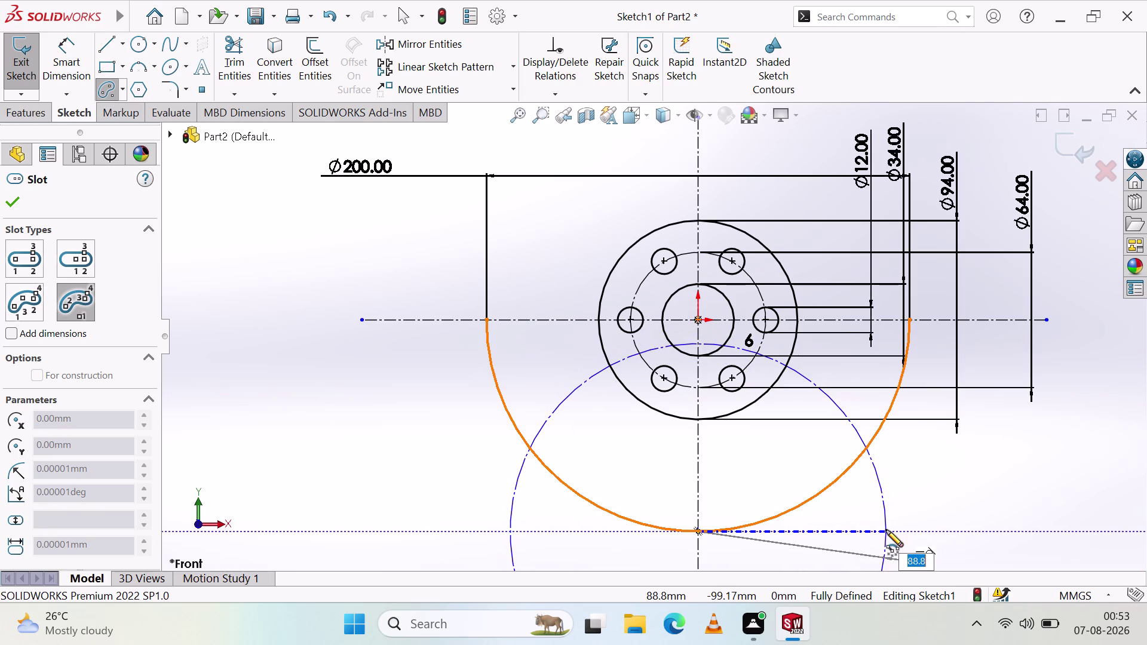
click(886, 531)
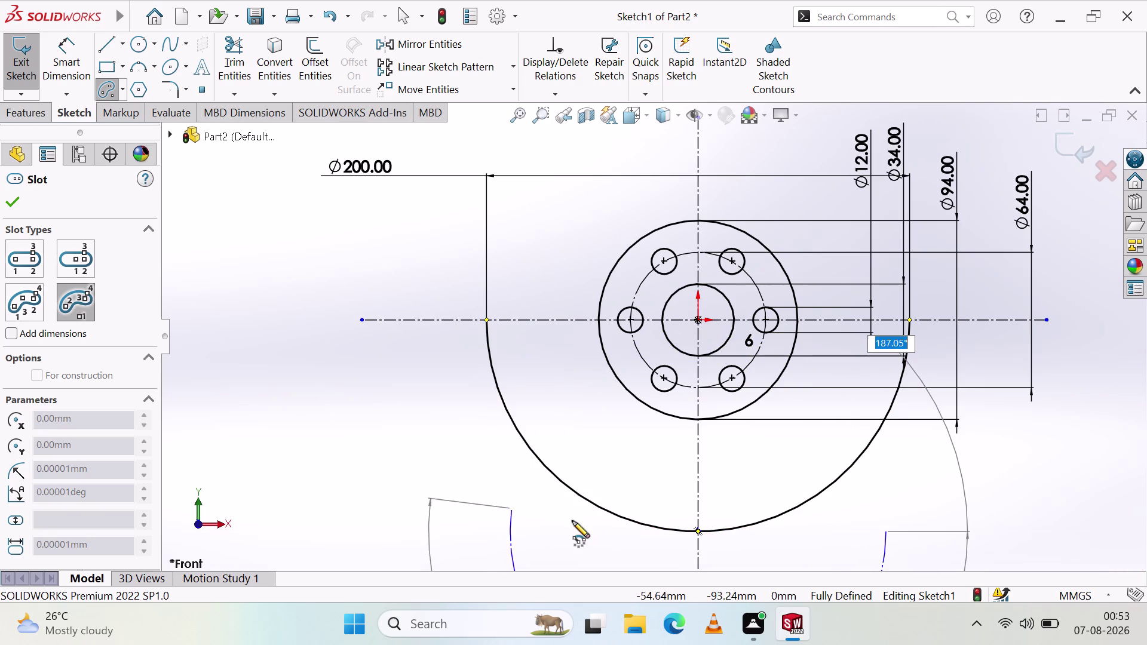
click(509, 531)
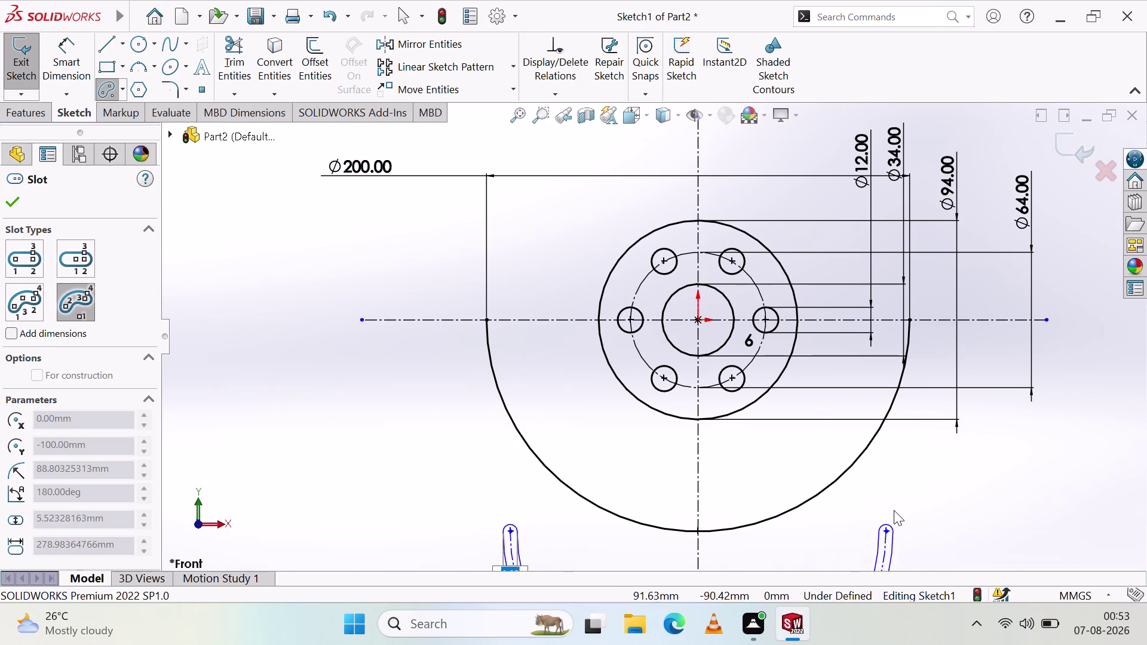
key(Escape)
scroll(down, 3)
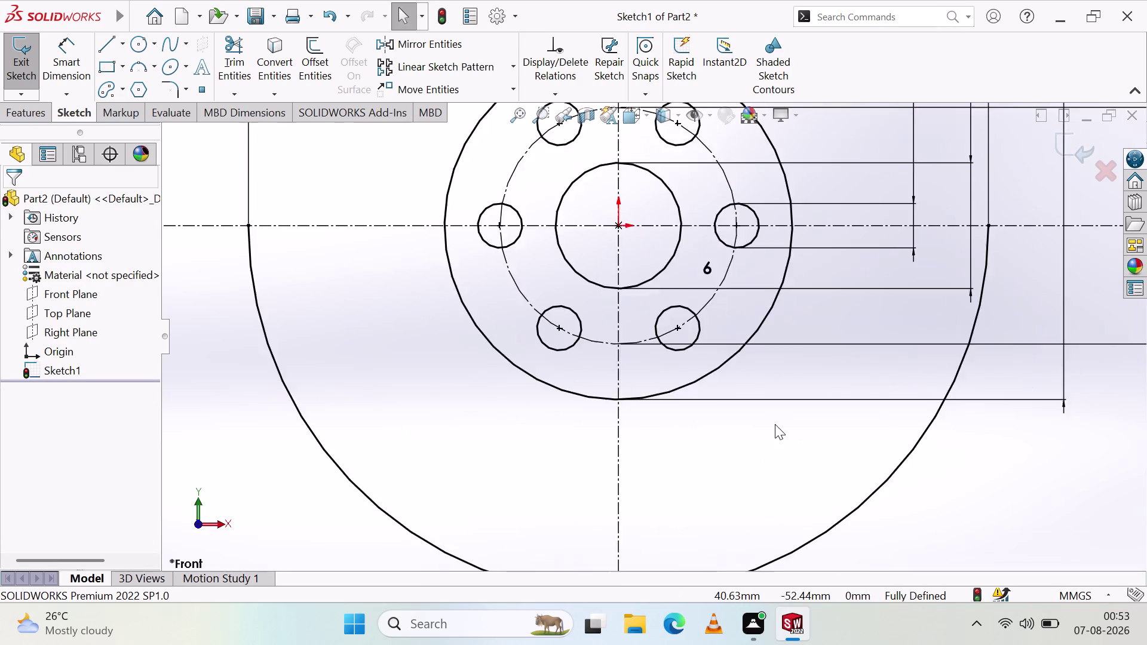
scroll(up, 3)
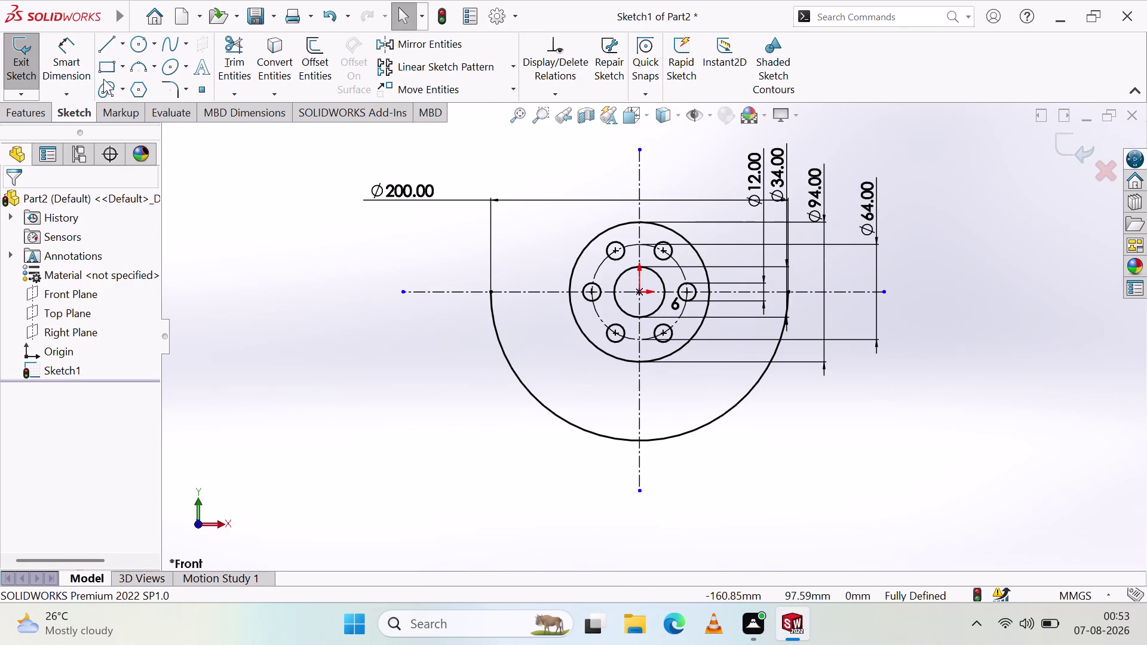
click(104, 79)
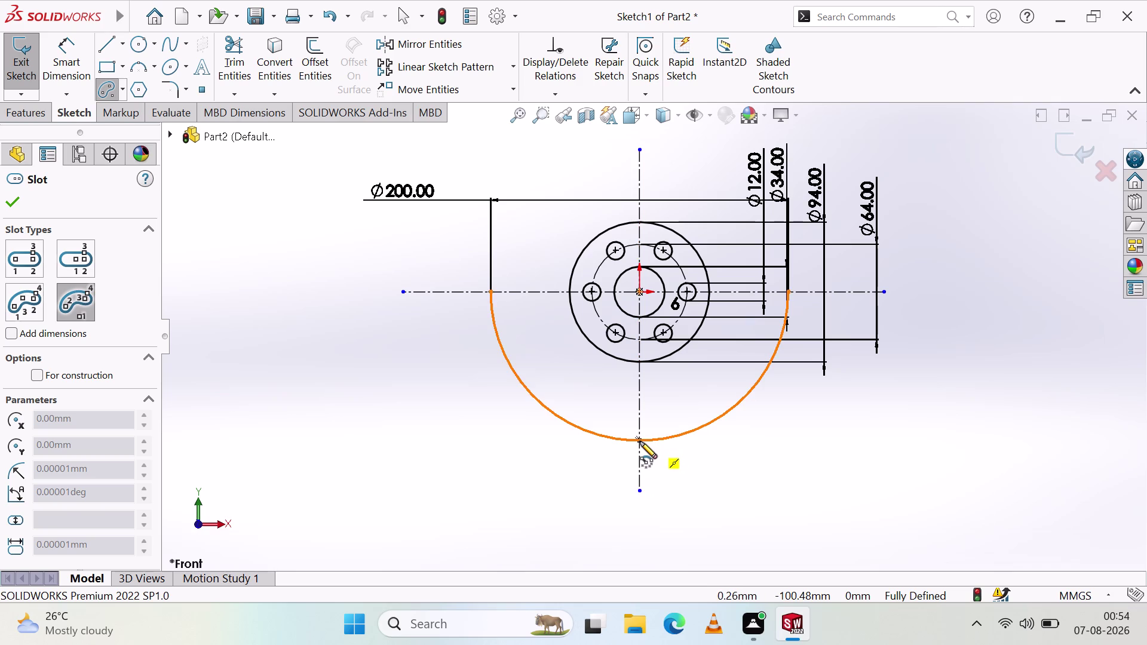
click(640, 441)
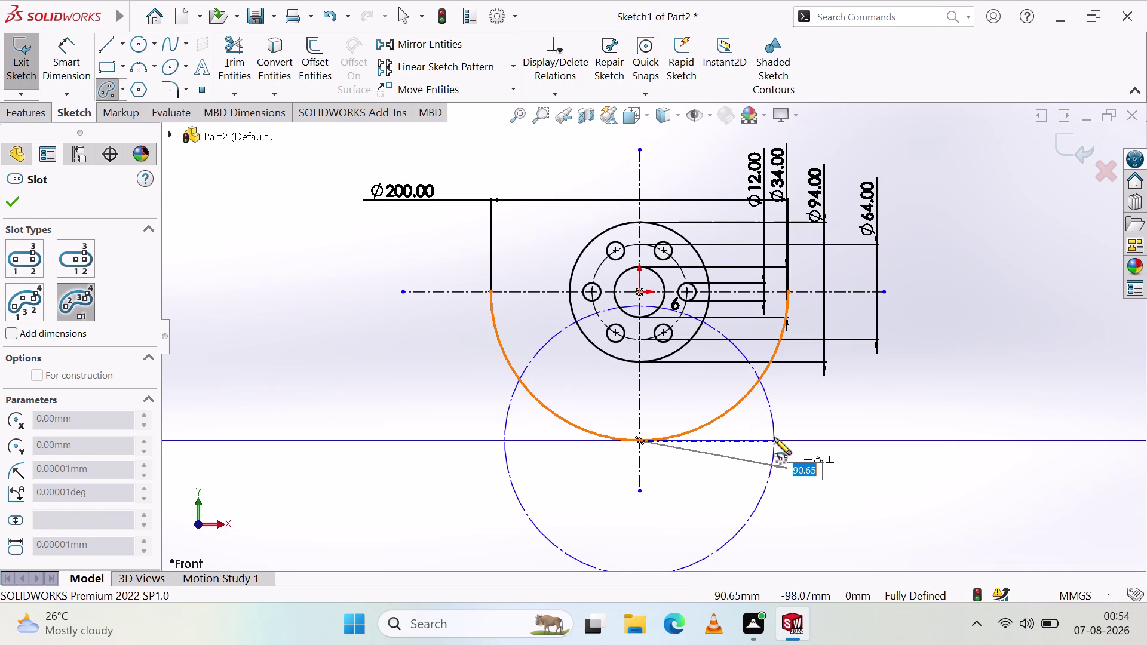
click(775, 439)
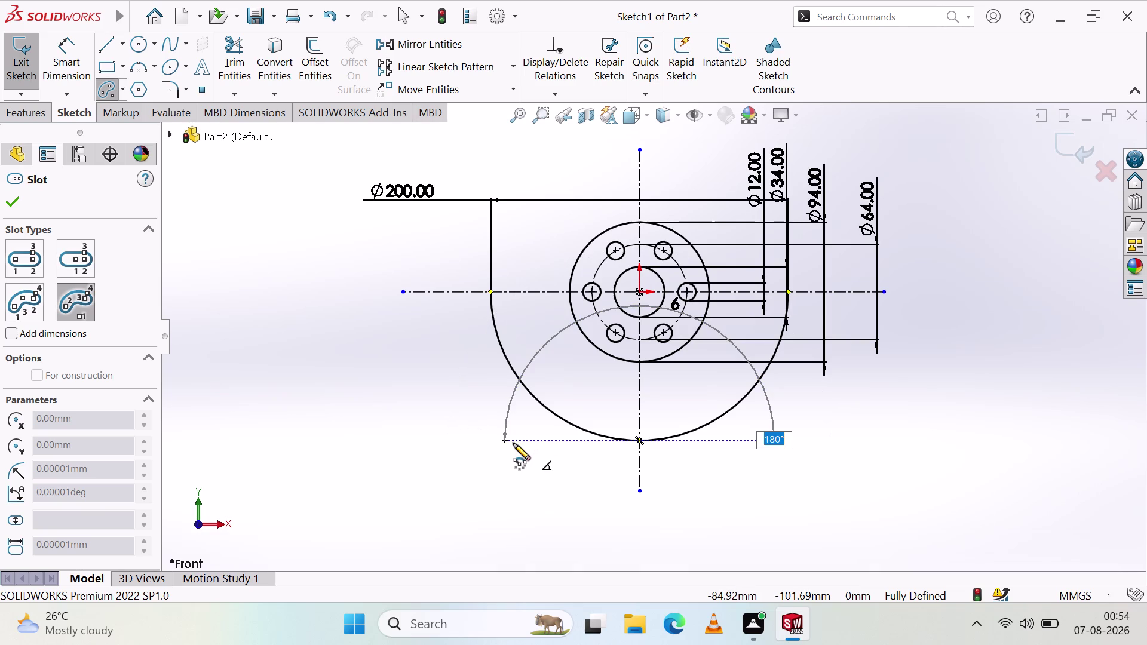
click(506, 441)
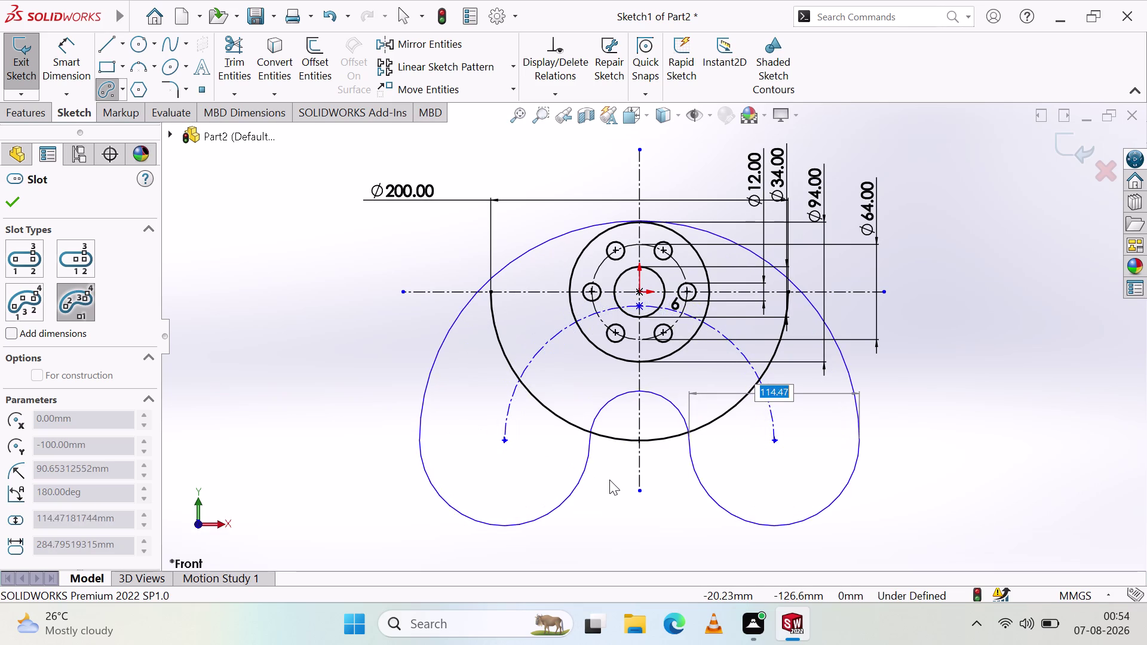
key(Escape)
key(Escape)
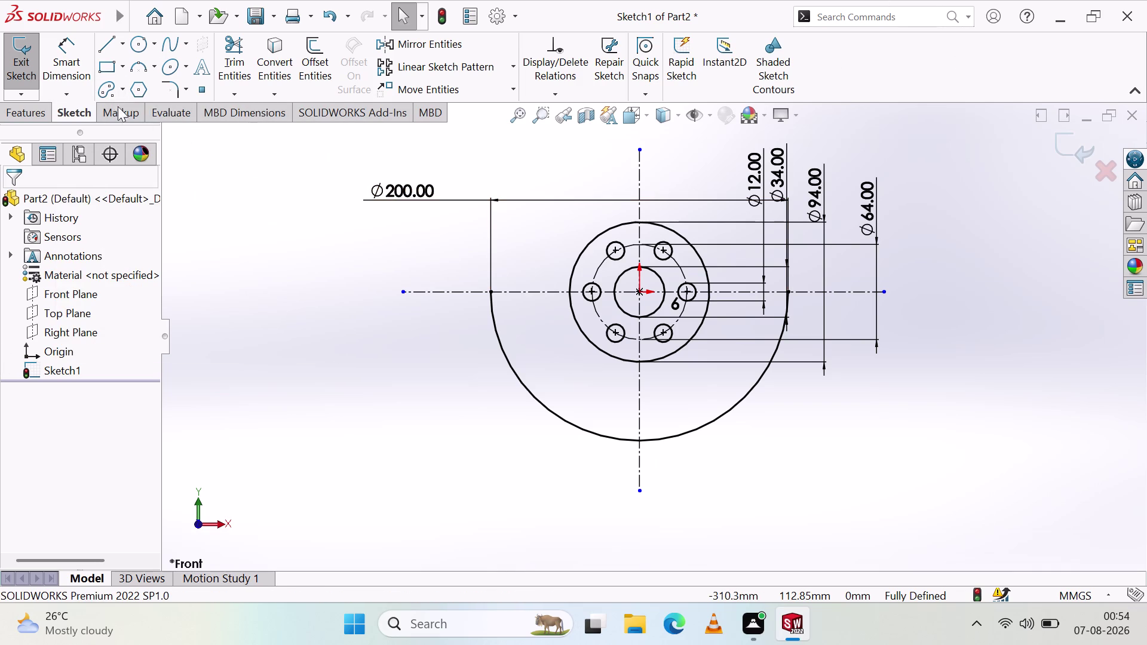
Draw a 180° centerpoint arc slot centred at the semicircle's bottom.
click(103, 90)
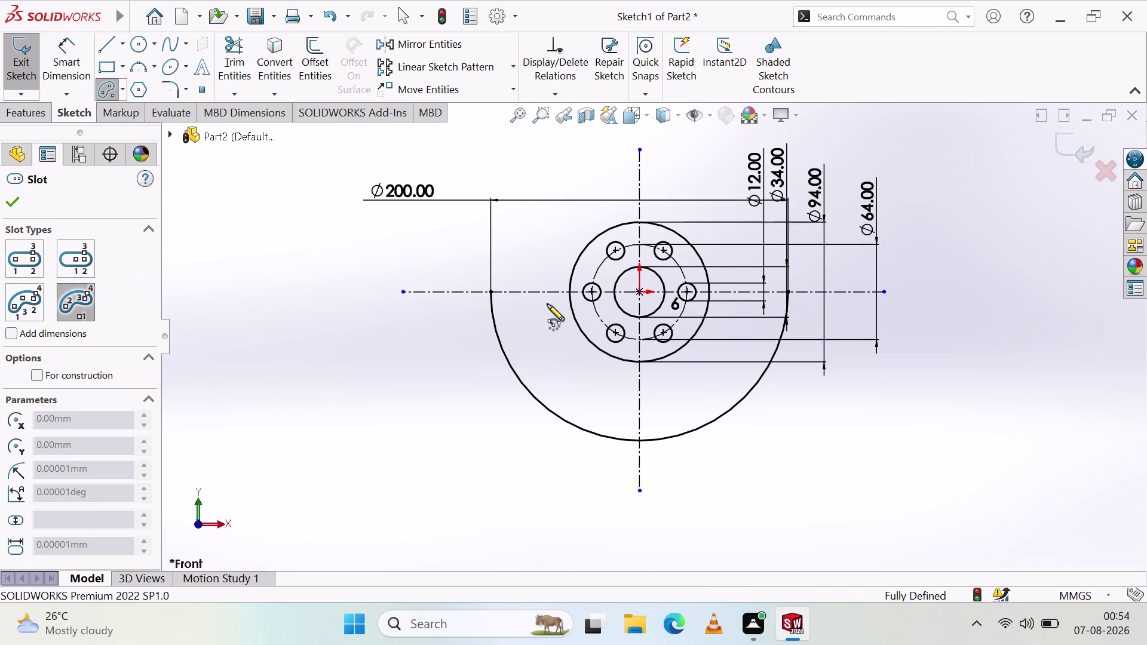
click(640, 441)
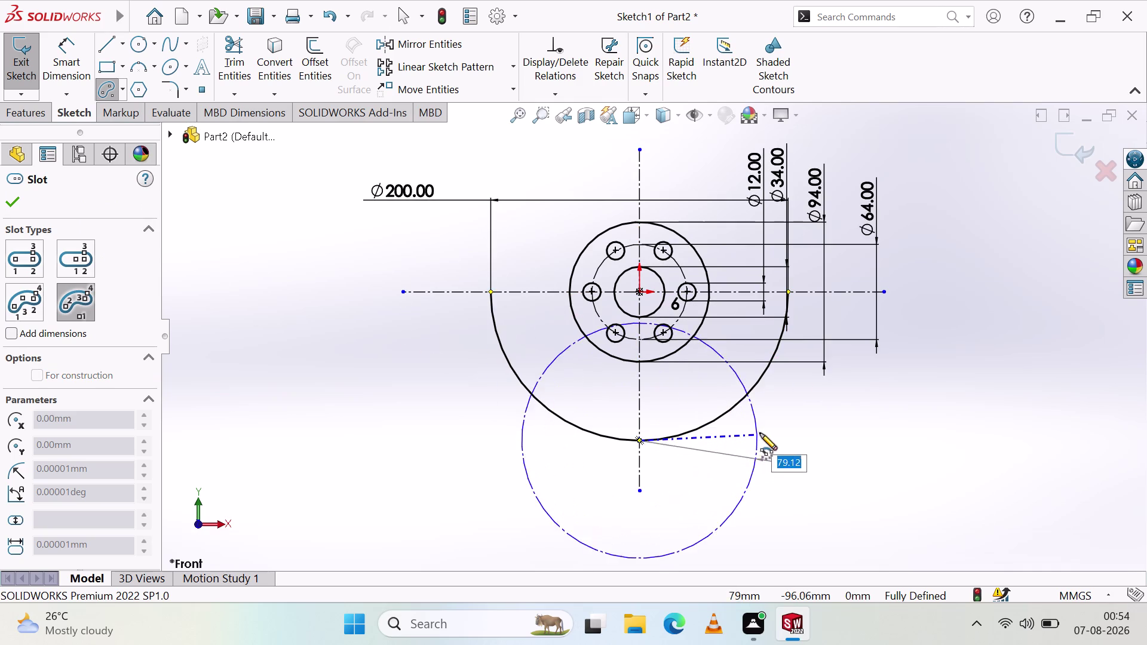
click(770, 443)
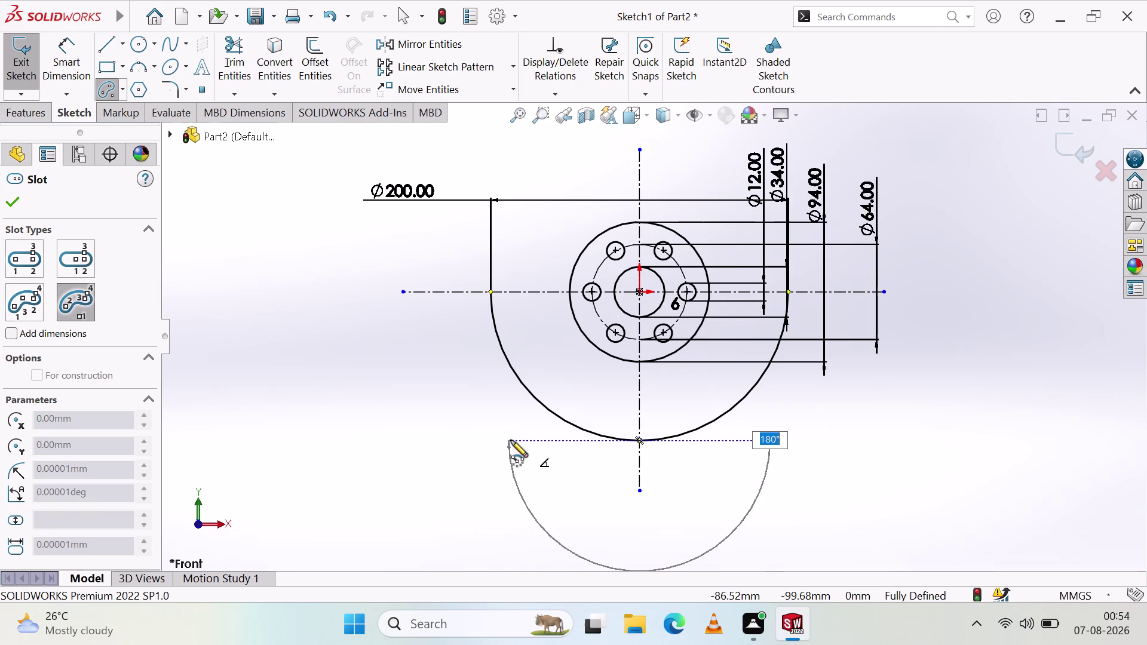
click(512, 441)
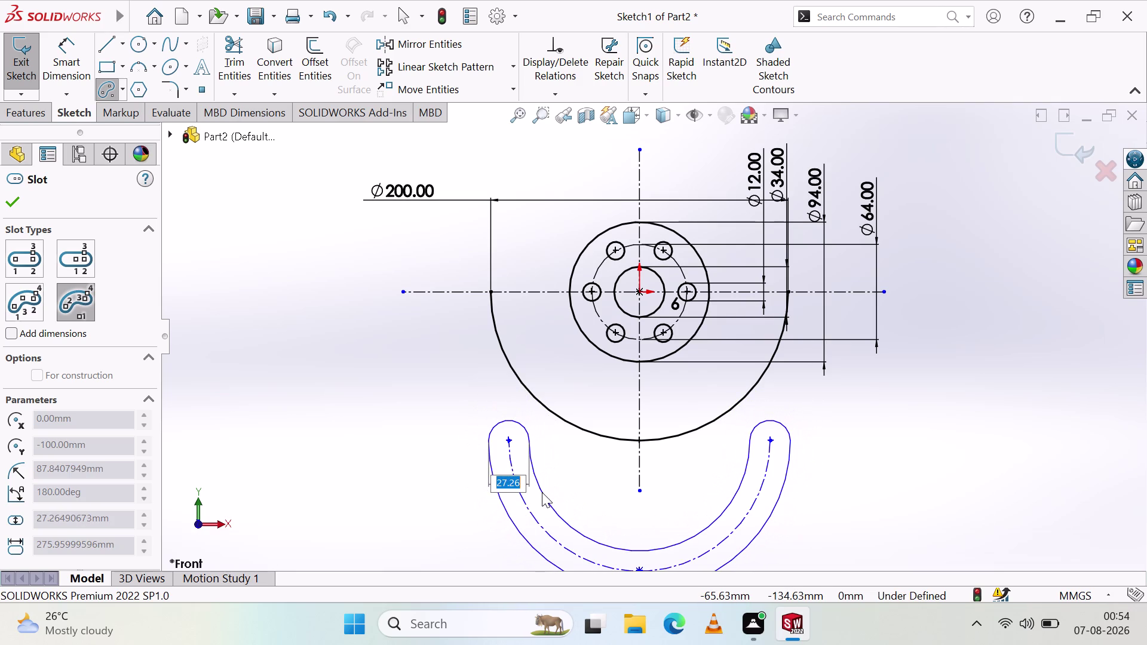
click(555, 472)
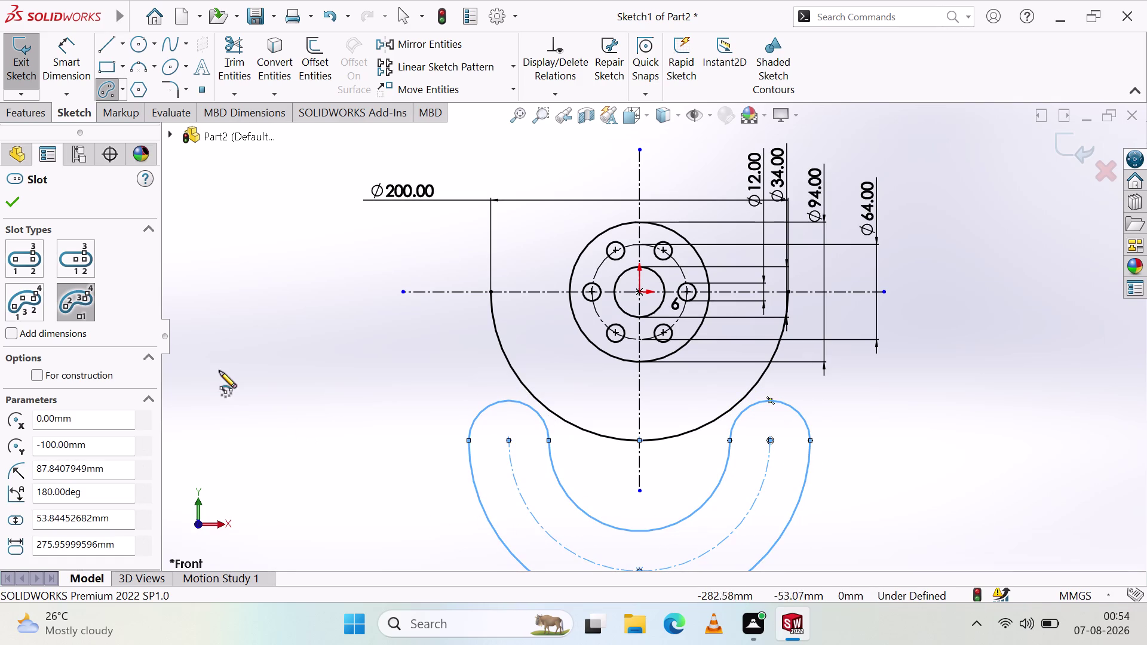
key(Escape)
scroll(down, 3)
scroll(up, 3)
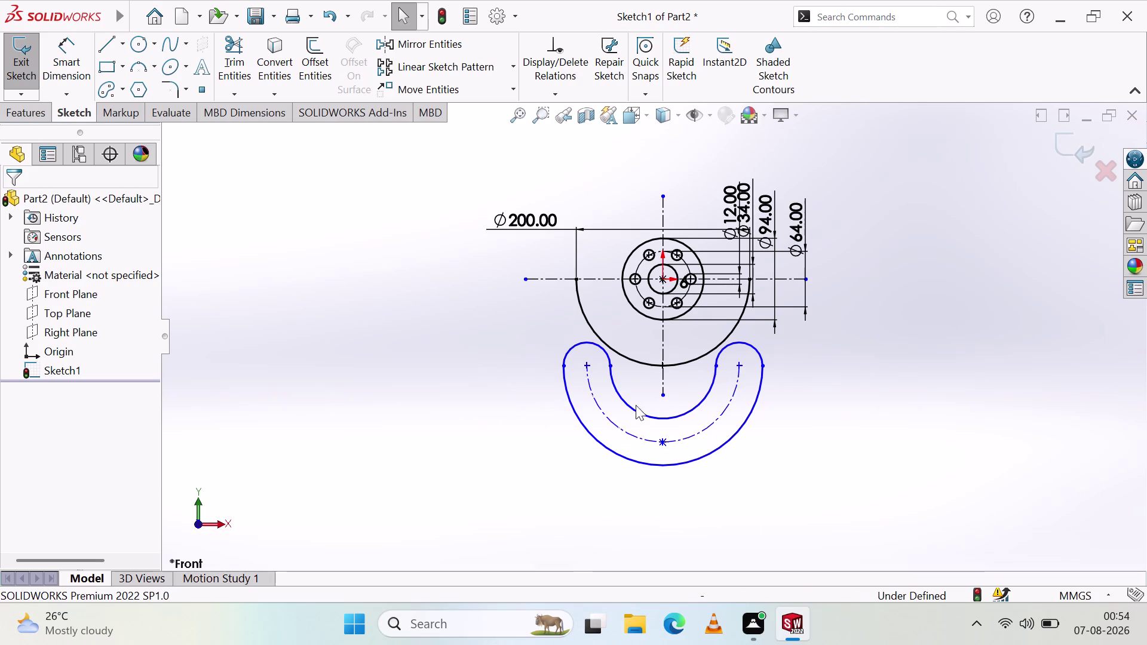
Abandon dimensioning the slot's arc radius, then box-select and delete the whole slot.
click(70, 66)
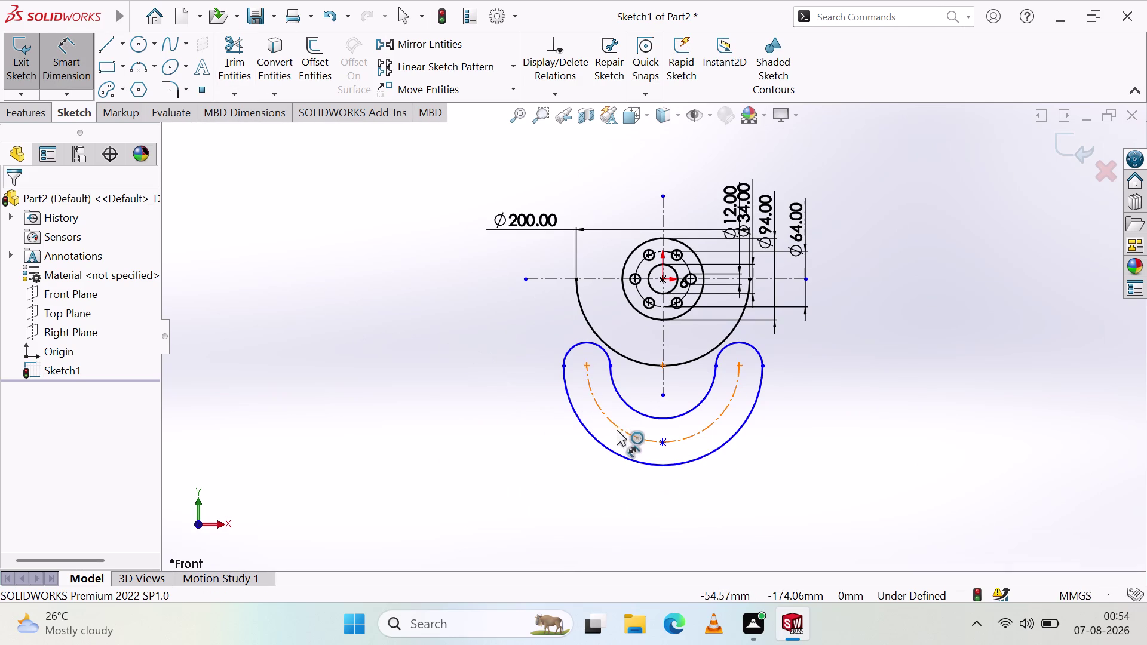
click(623, 428)
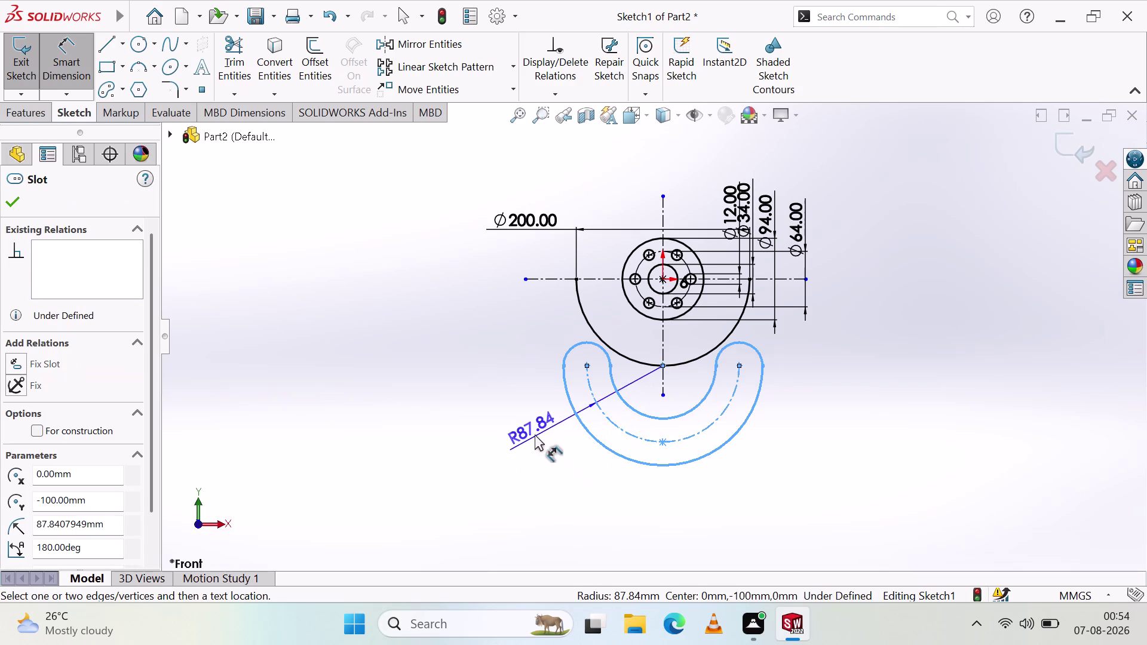
key(Escape)
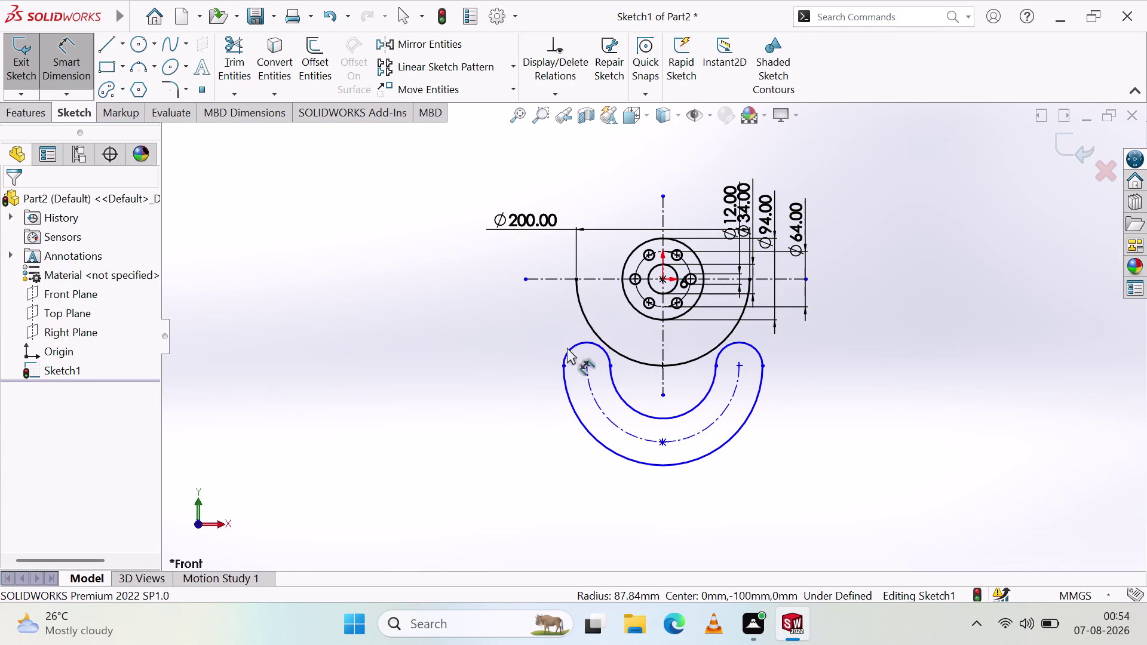
key(Escape)
key(Escape)
key(Escape)
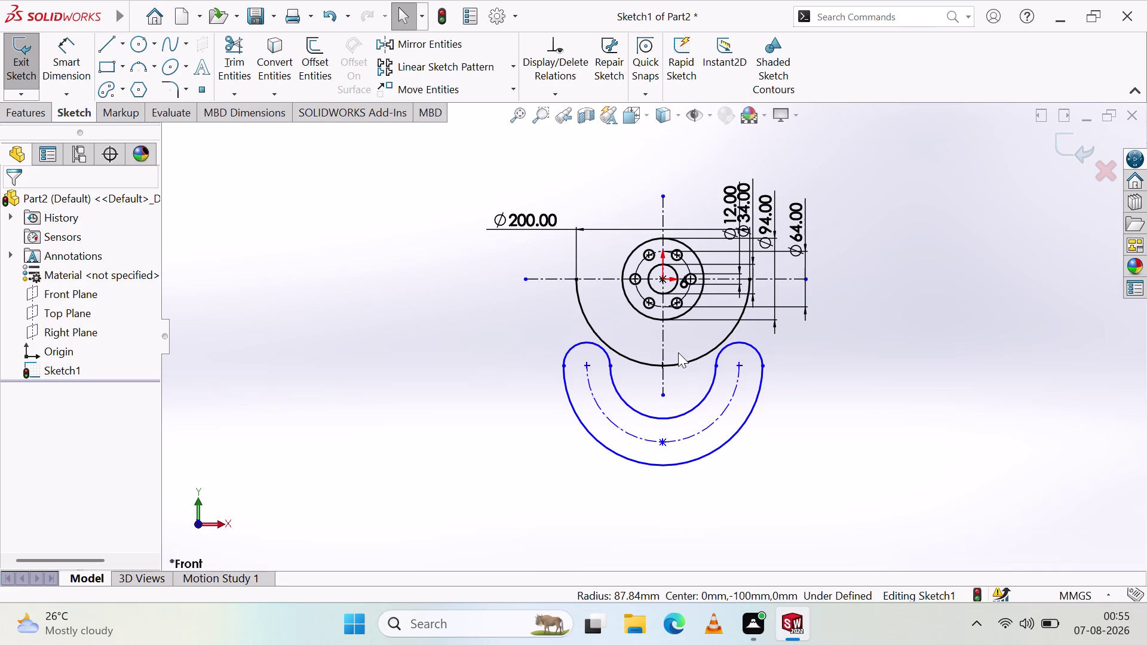
key(Escape)
drag(773, 456, 753, 431)
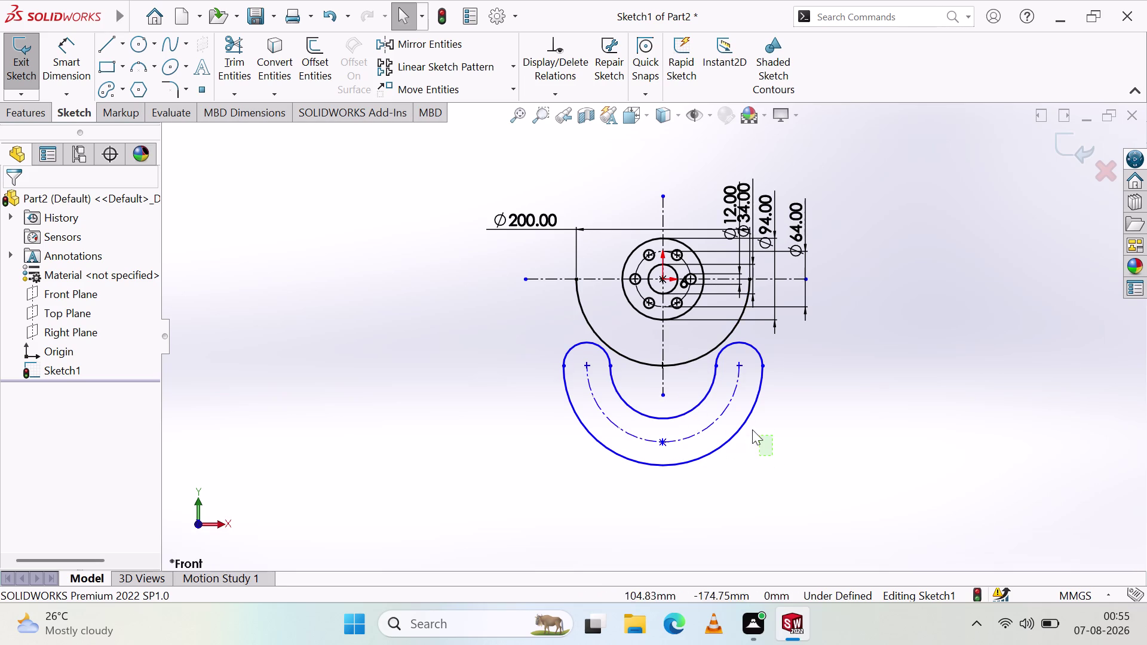
drag(753, 430, 692, 387)
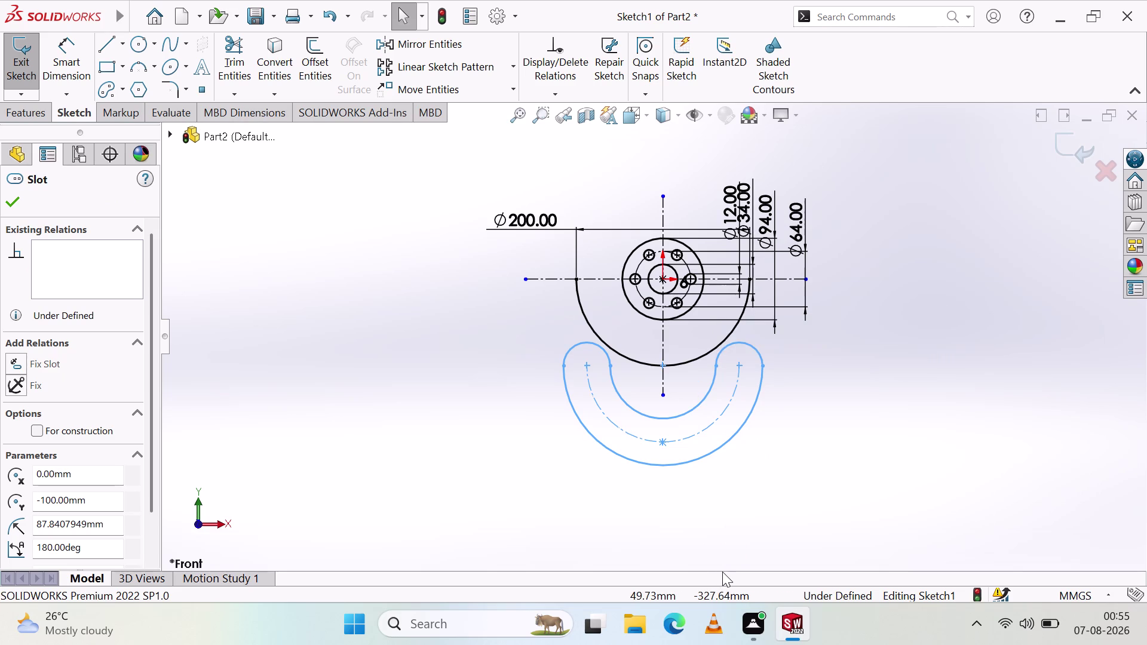
key(Delete)
Delete the R100 lower arc and its Ø200.00 dimension, confirming the Sketcher deletion prompt.
click(688, 358)
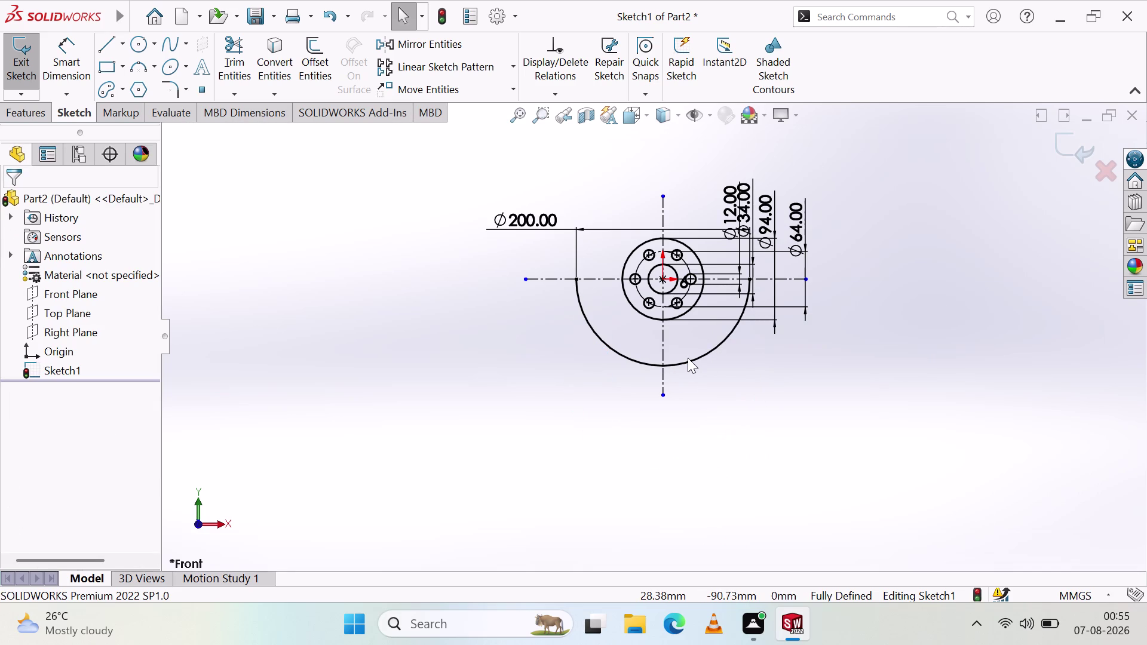
click(686, 363)
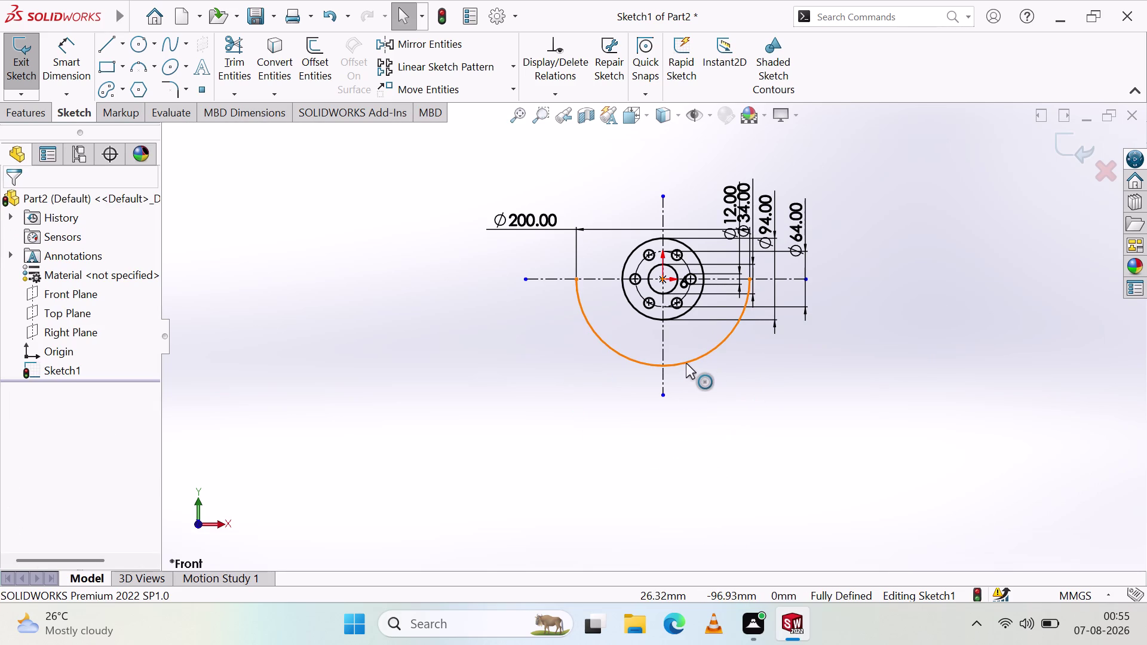
key(Delete)
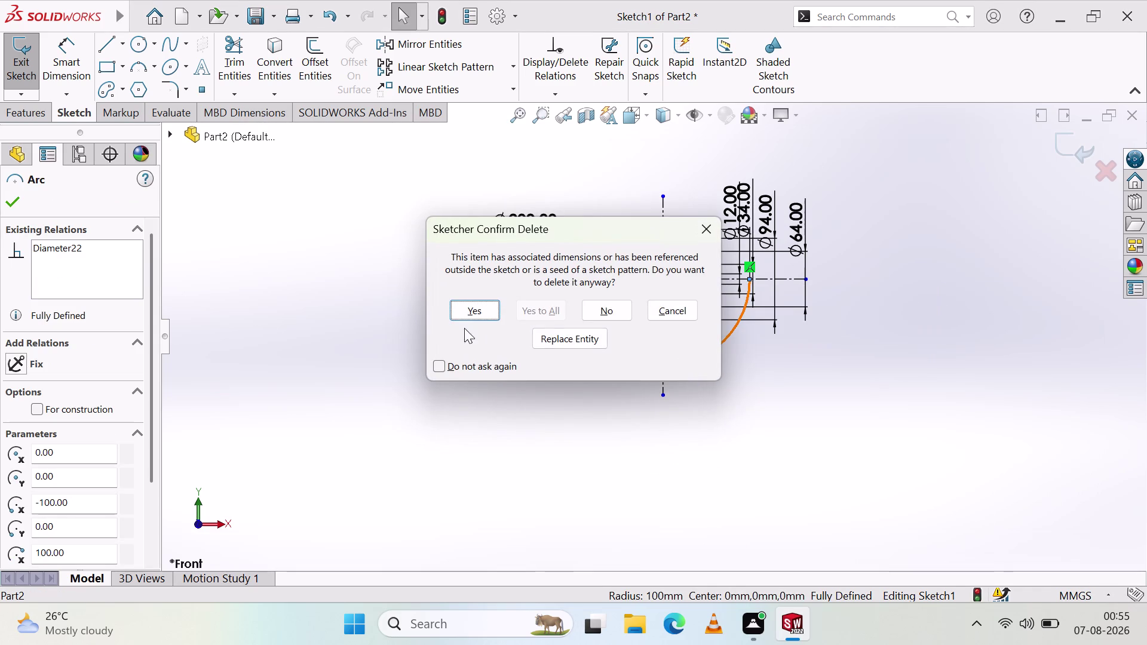
click(487, 303)
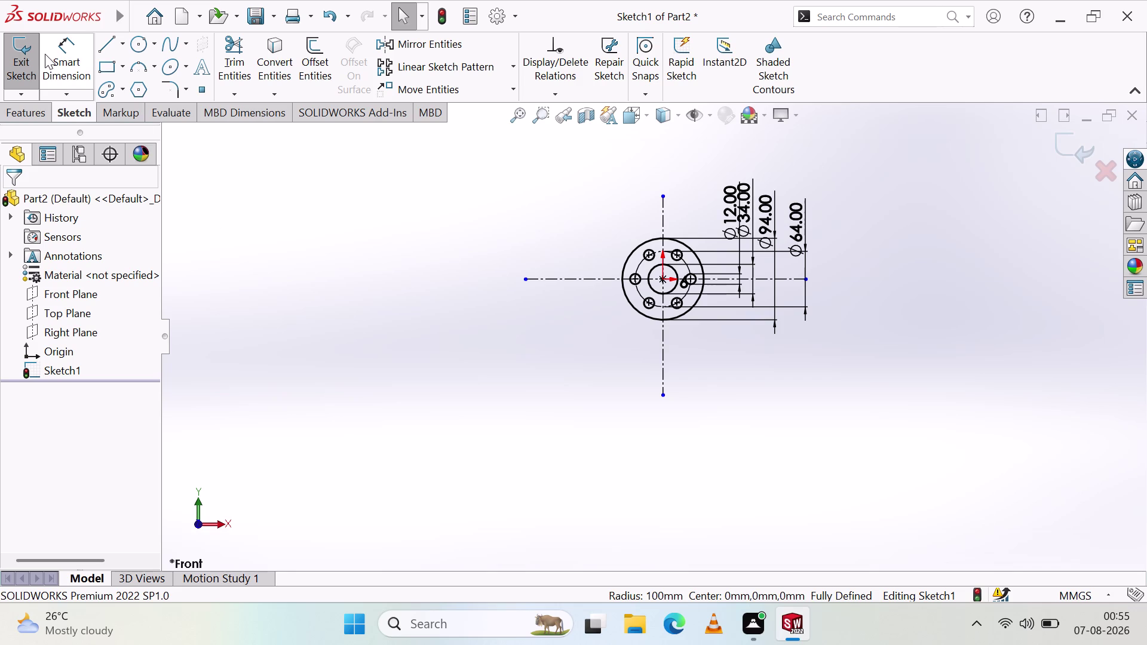
click(104, 90)
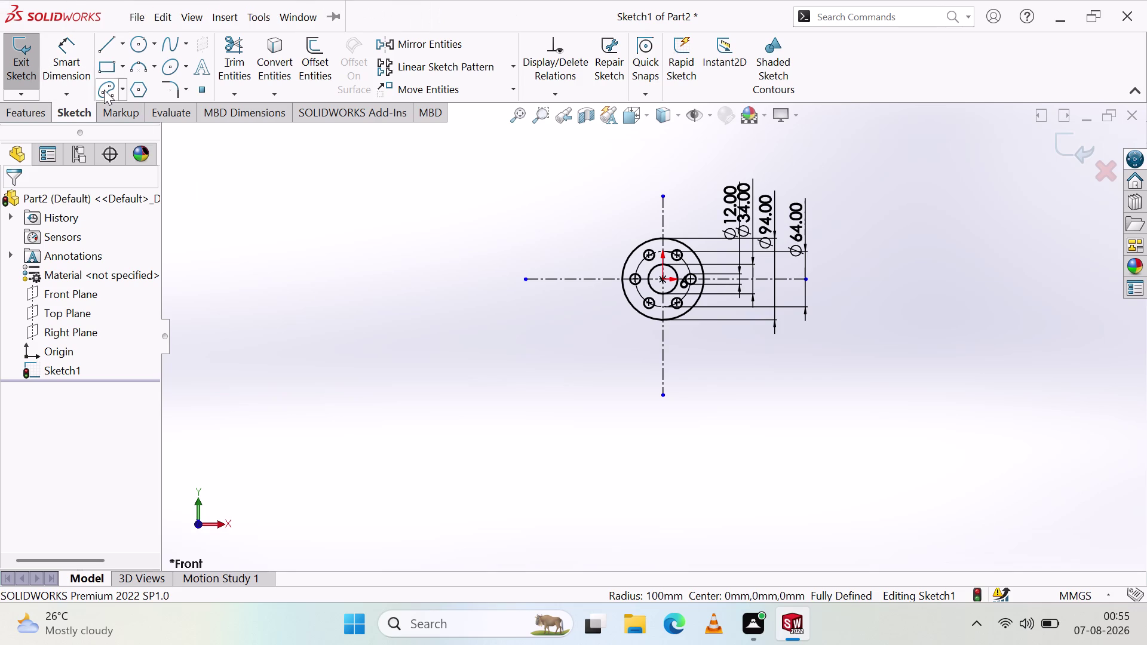
click(663, 279)
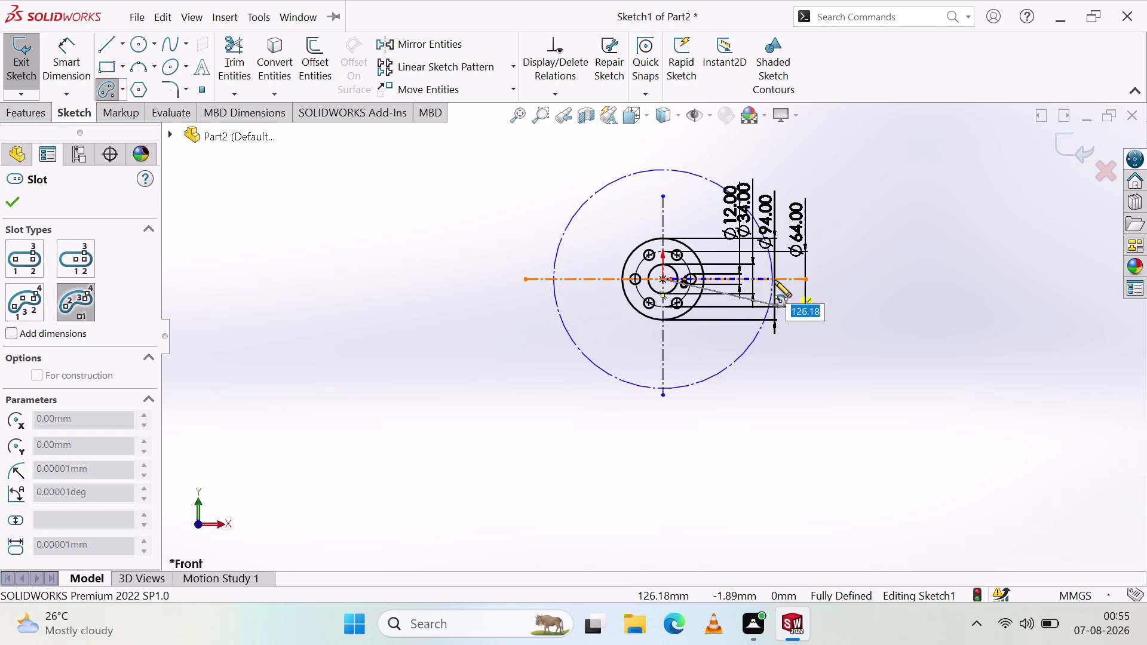
click(770, 278)
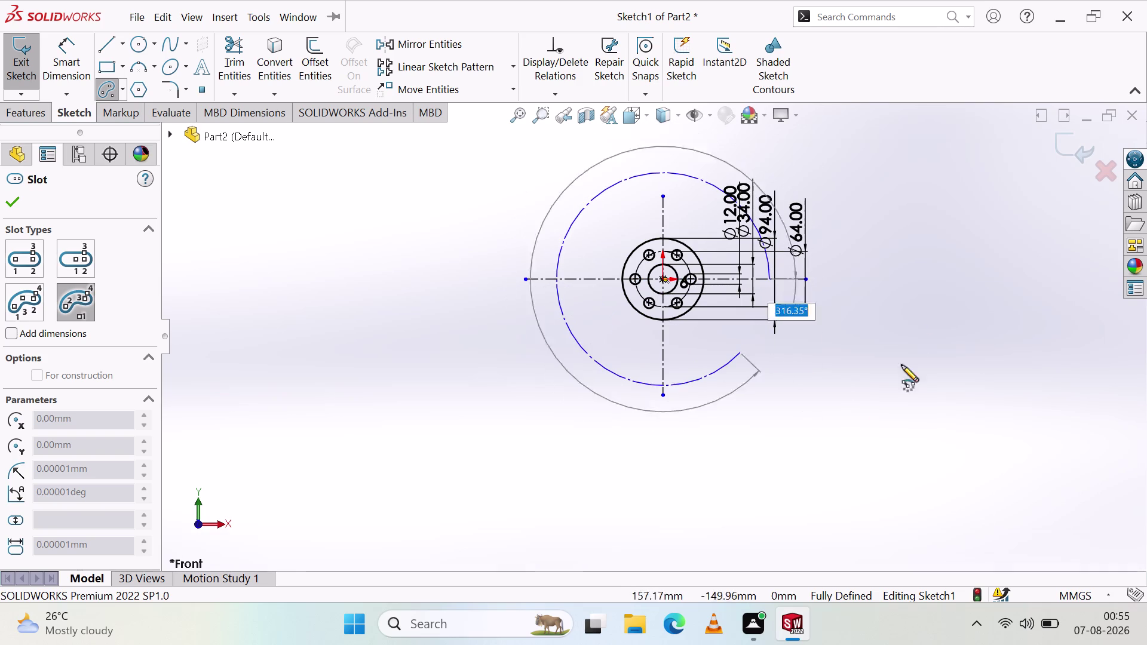
click(554, 278)
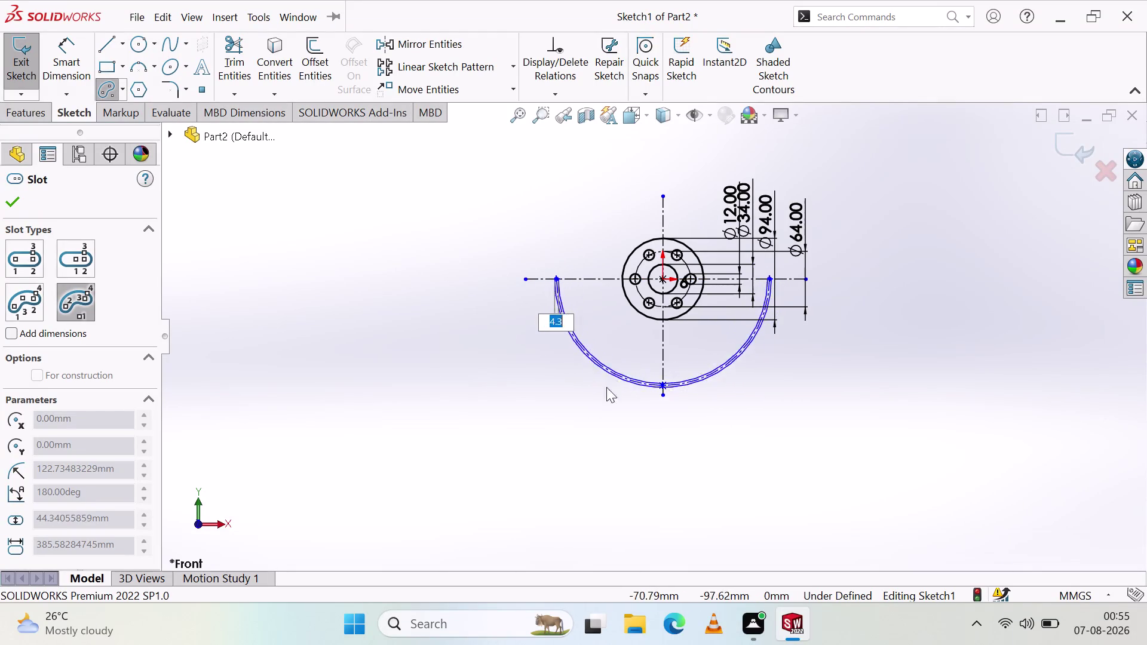
key(Escape)
key(Escape)
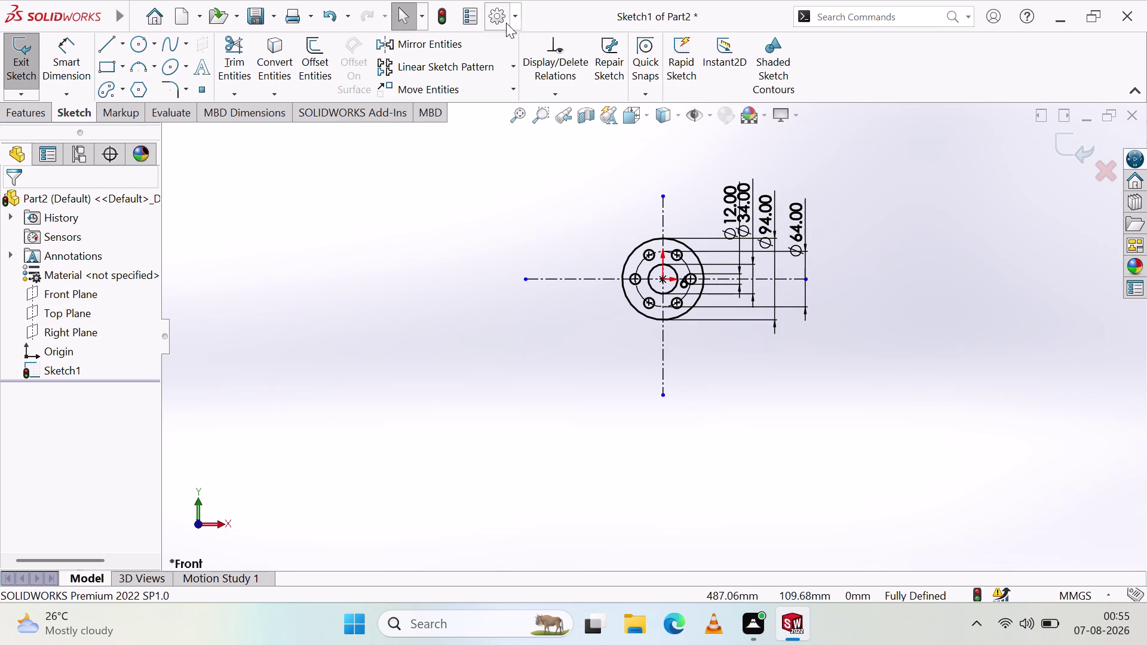
click(123, 46)
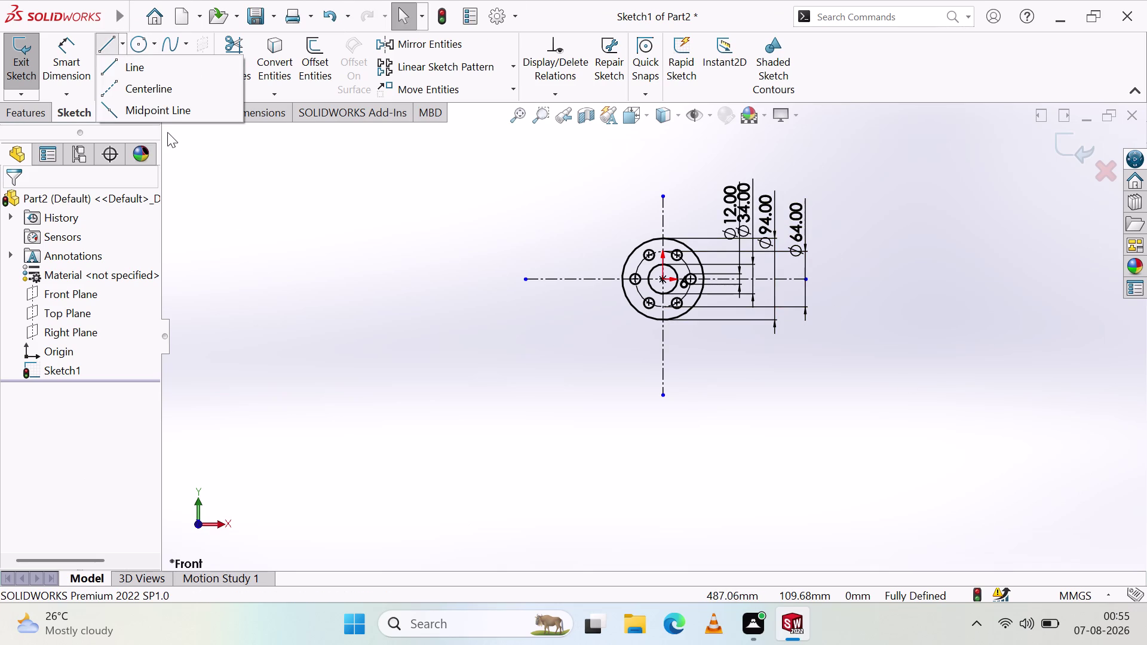
click(171, 87)
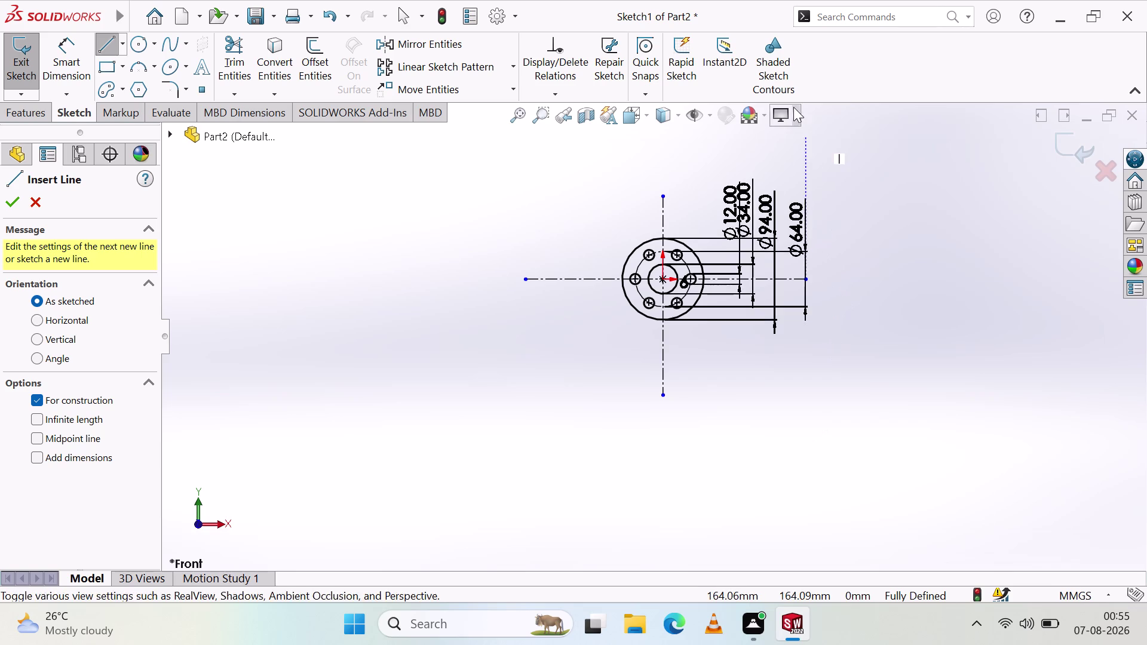
click(662, 281)
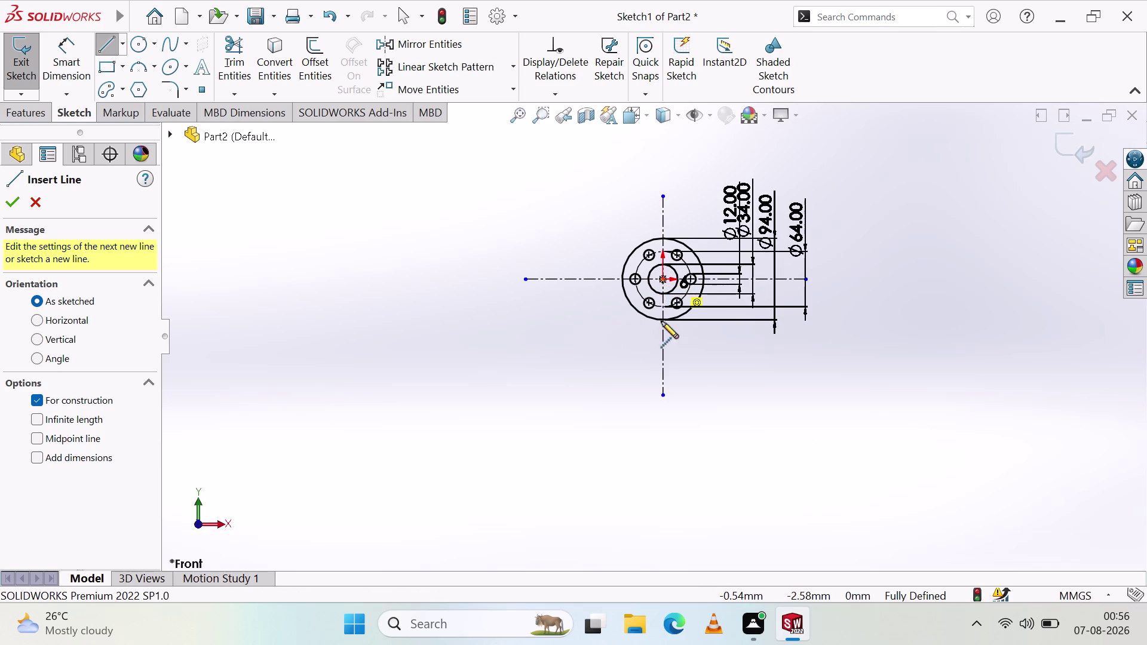
key(Escape)
key(Escape)
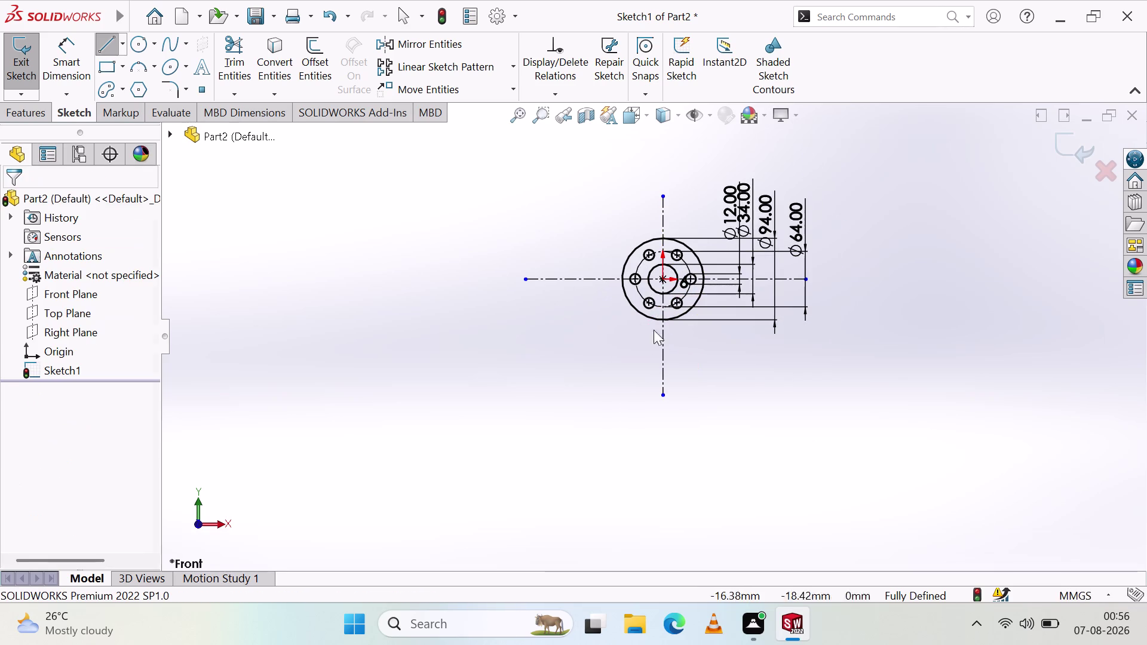
key(Escape)
Dimension the vertical centerline's lower endpoint 100 below the horizontal centerline.
click(63, 44)
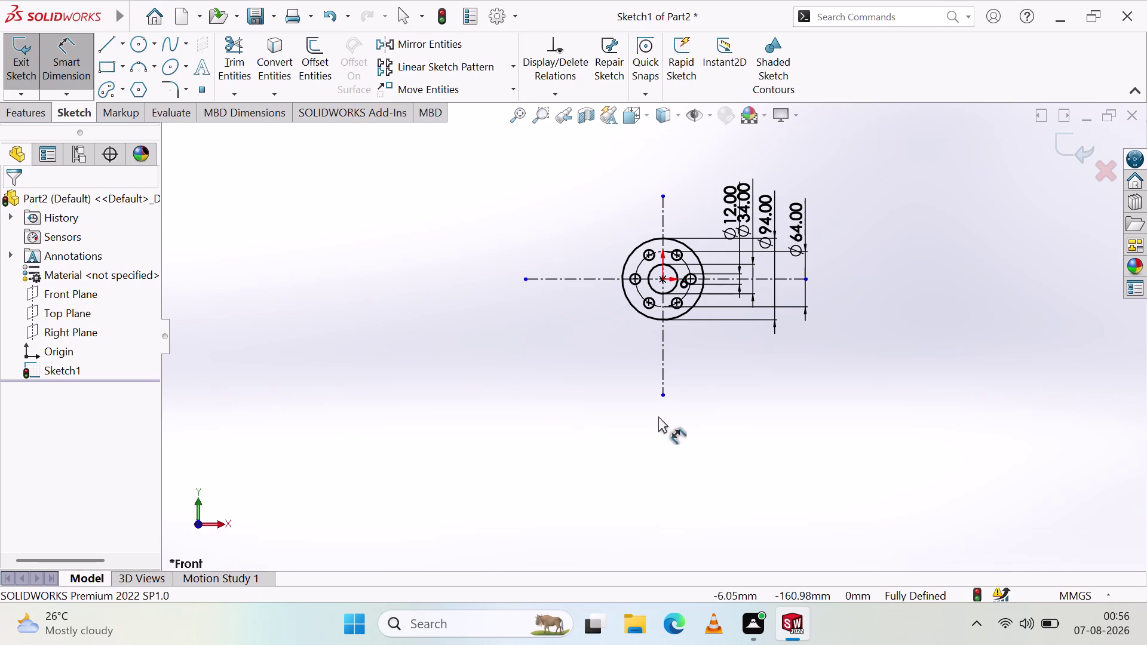
click(662, 398)
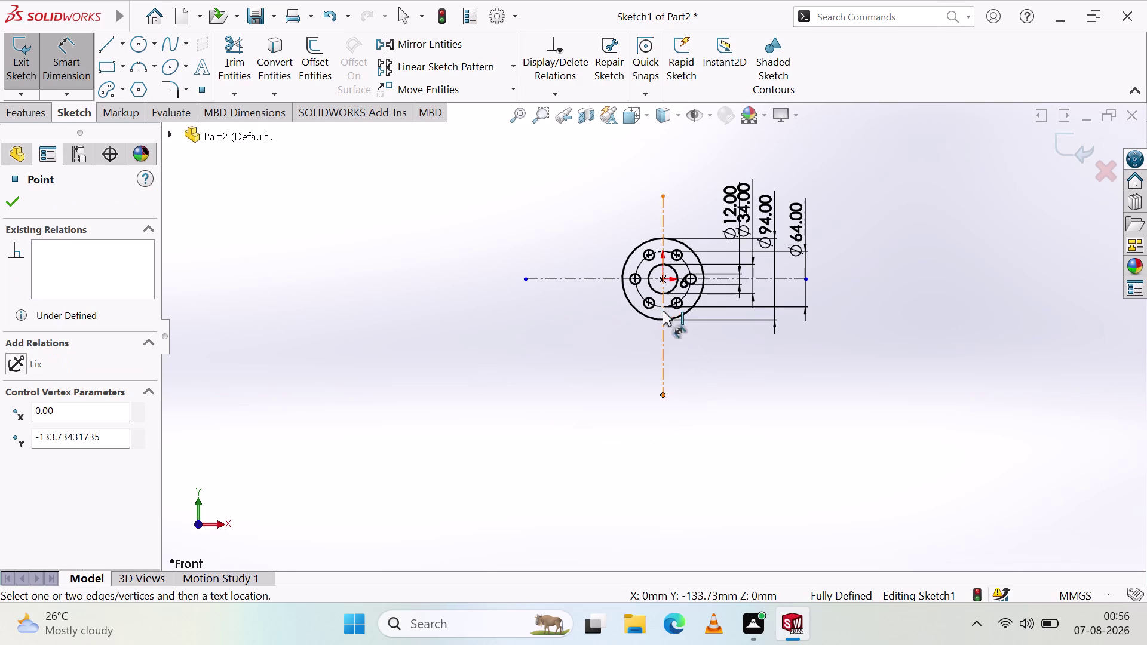
click(662, 278)
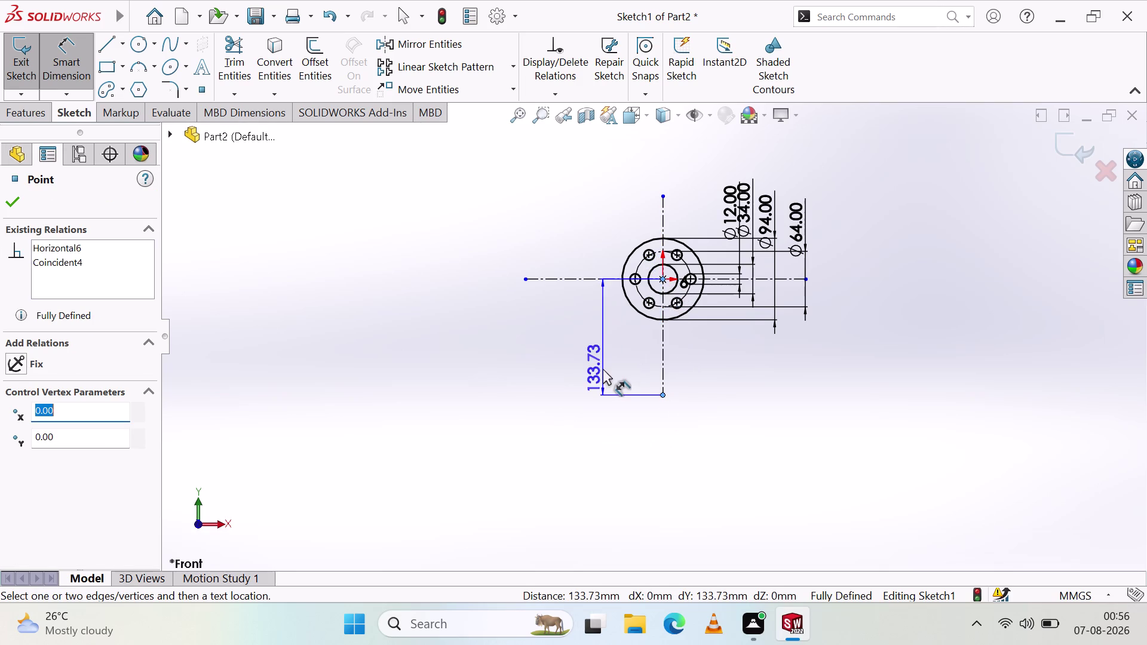
click(580, 373)
key(1)
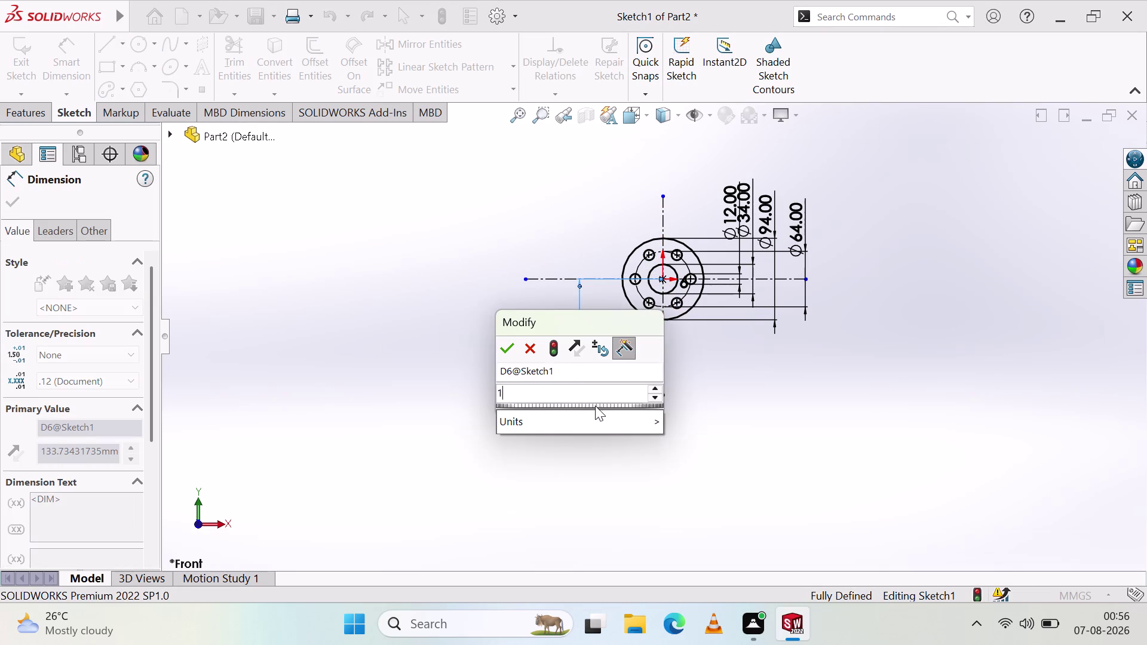
text(00)
key(Return)
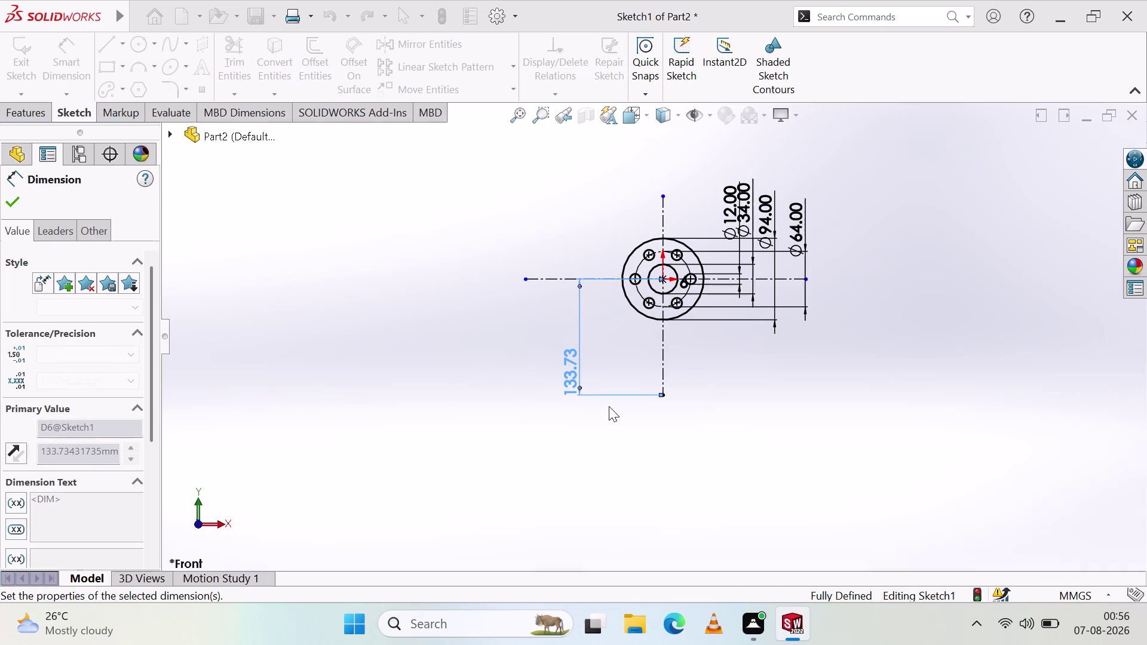
click(519, 342)
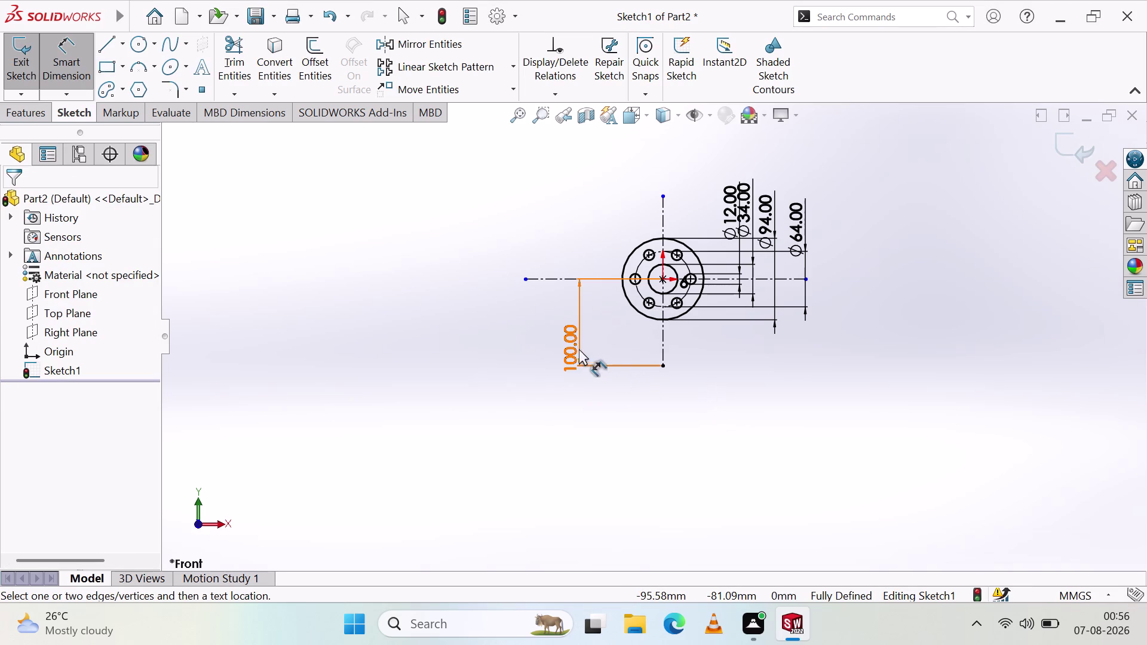
Drag the 100.00 dimension to the right side of the flange.
drag(571, 349, 500, 237)
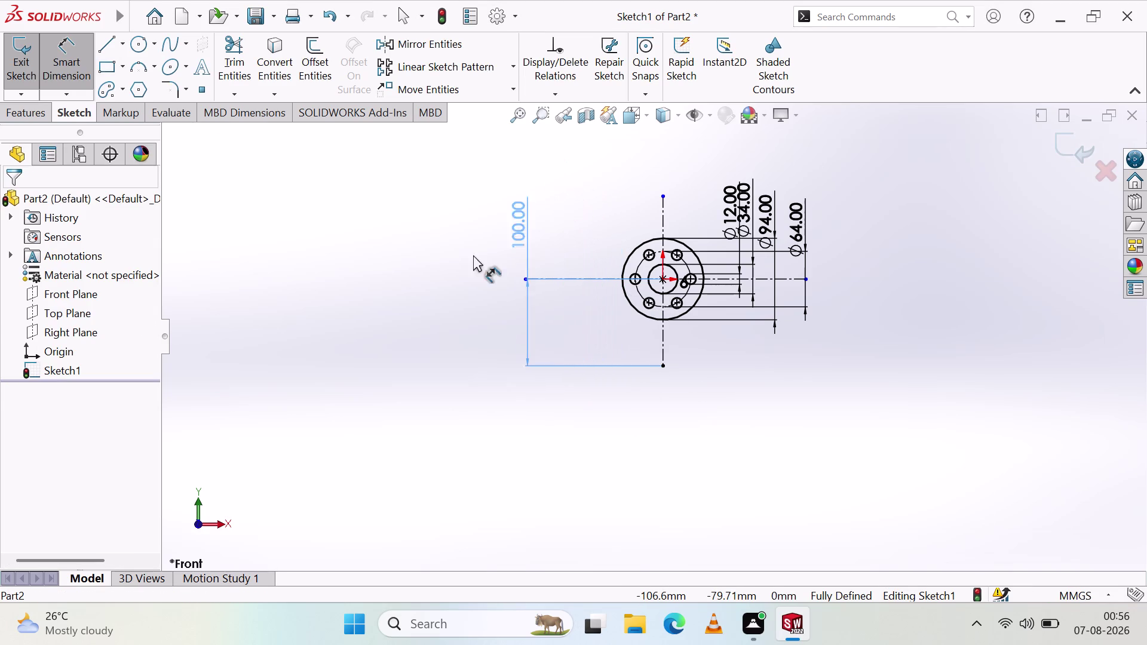
drag(500, 237, 443, 305)
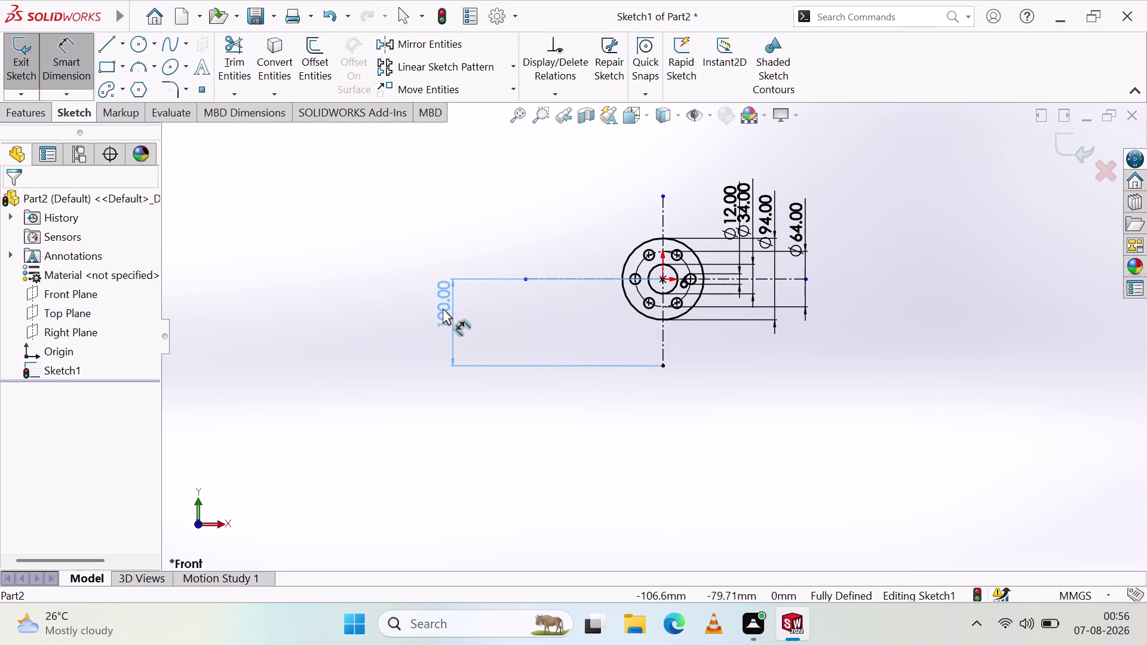
drag(444, 305, 441, 330)
click(500, 426)
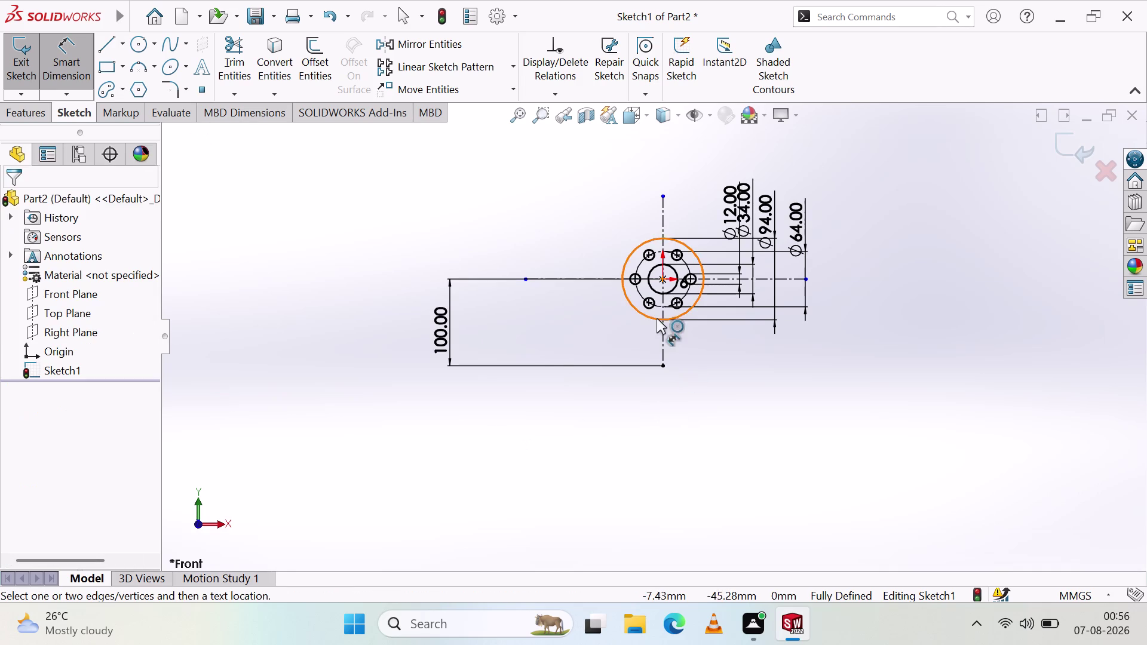
drag(444, 325, 921, 370)
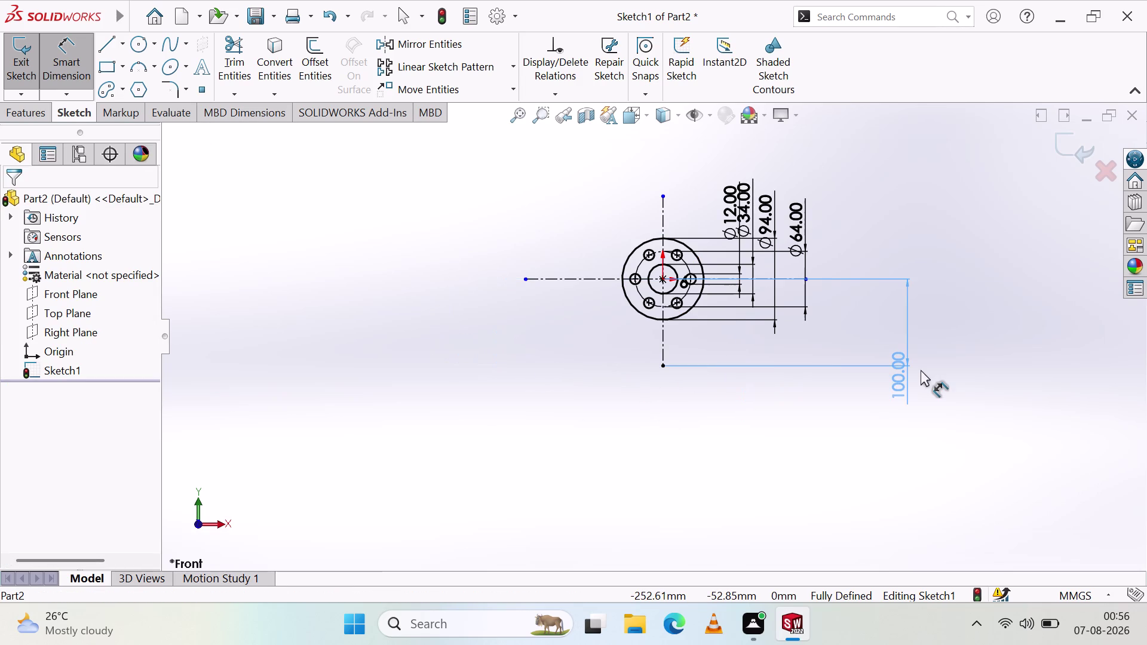
drag(921, 370, 921, 369)
click(817, 457)
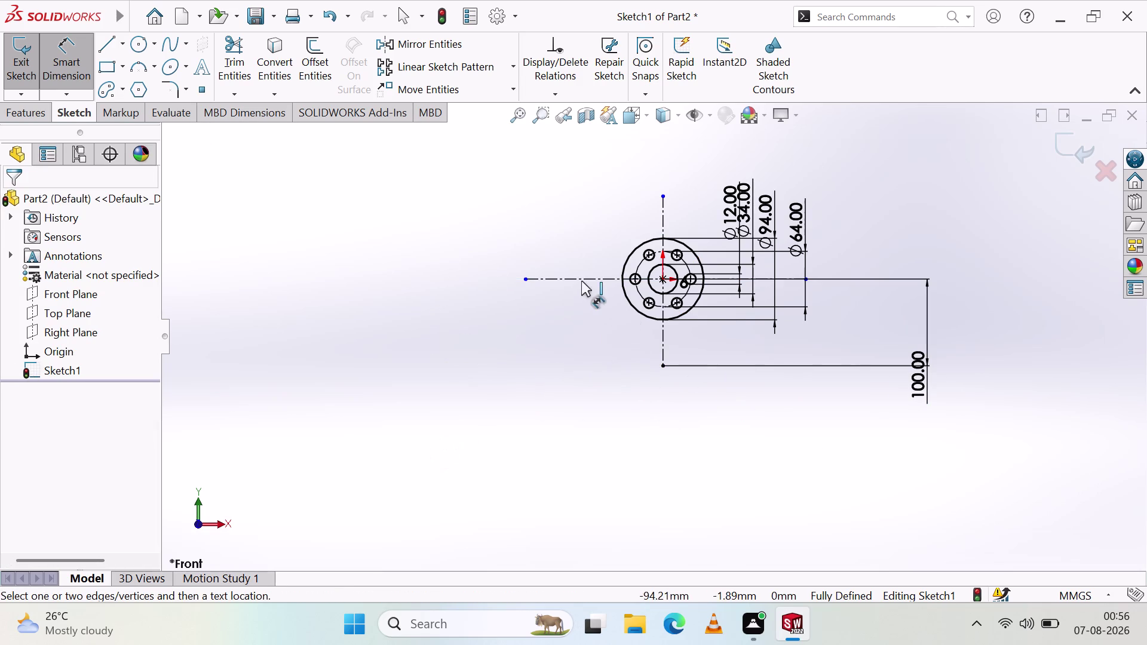
drag(922, 383, 887, 253)
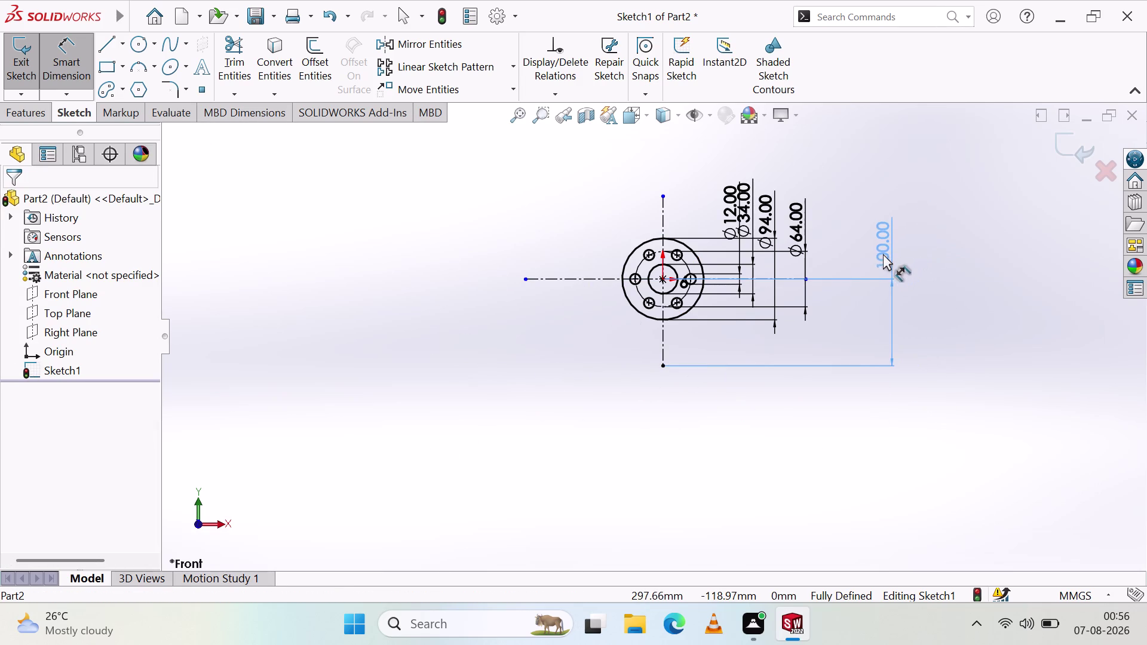
drag(887, 252, 864, 263)
click(947, 322)
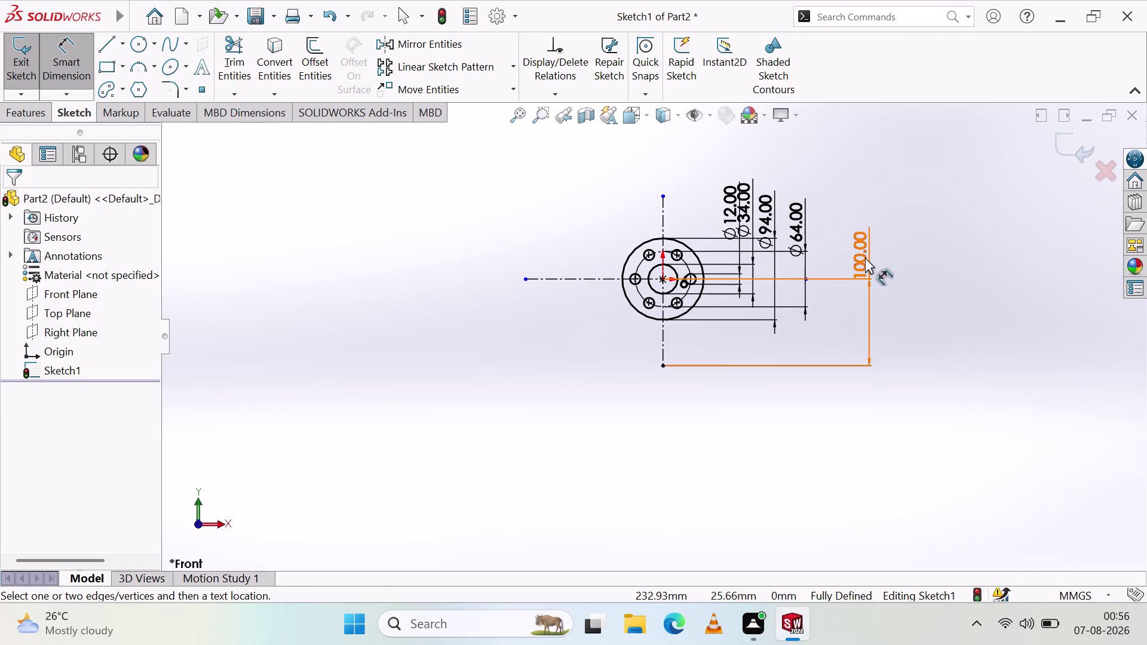
drag(861, 257, 854, 216)
click(939, 330)
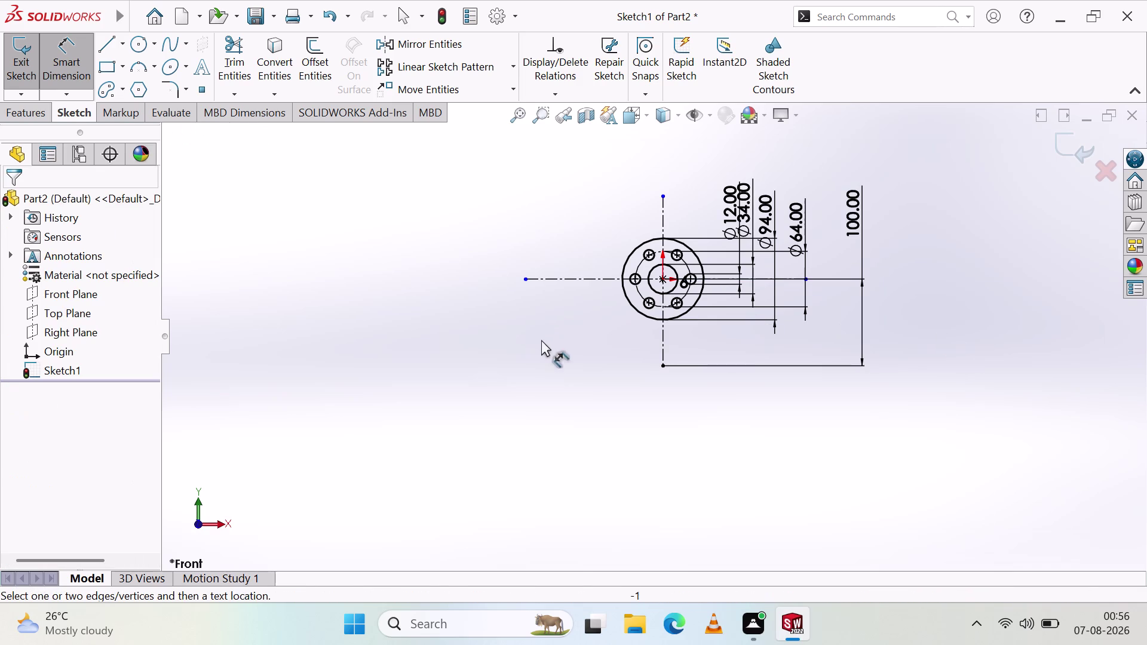
Zoom around the sketch, then undo two recent changes.
scroll(down, 3)
scroll(up, 3)
scroll(down, 3)
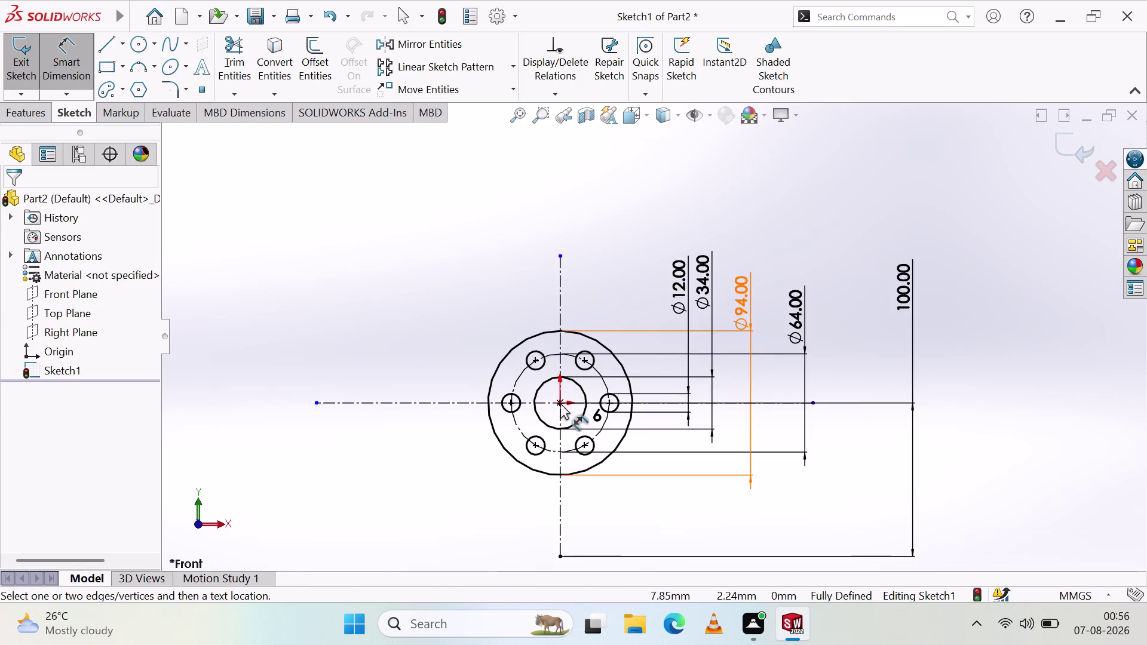
scroll(down, 3)
scroll(down, 3)
scroll(up, 3)
scroll(down, 3)
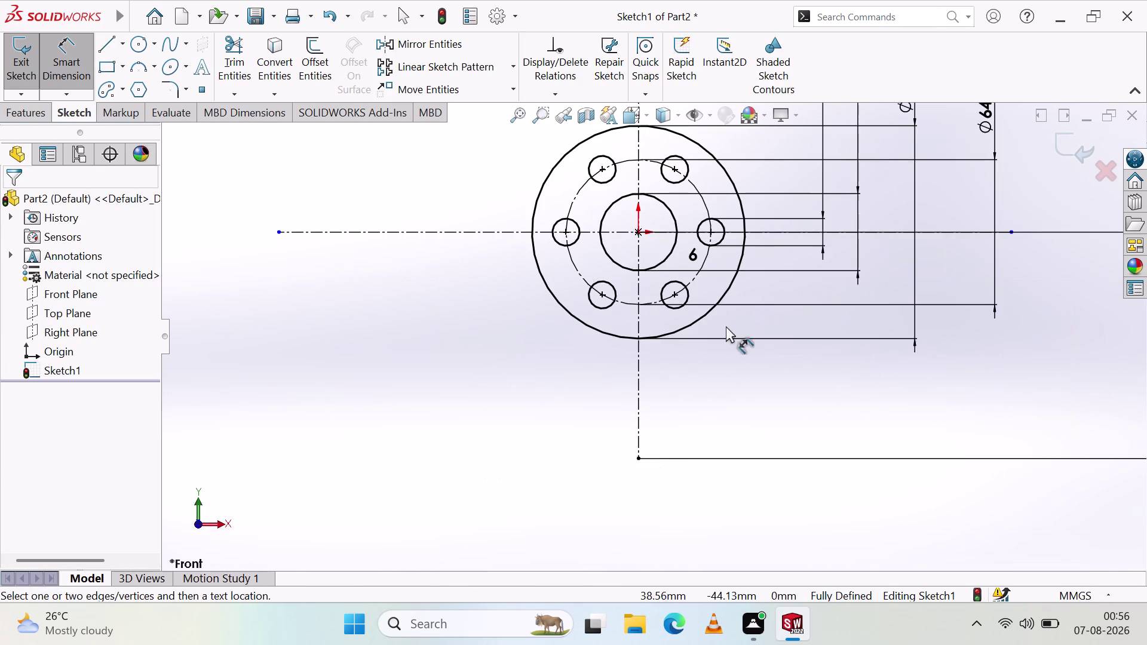
scroll(up, 3)
scroll(down, 3)
scroll(down, 3)
scroll(up, 3)
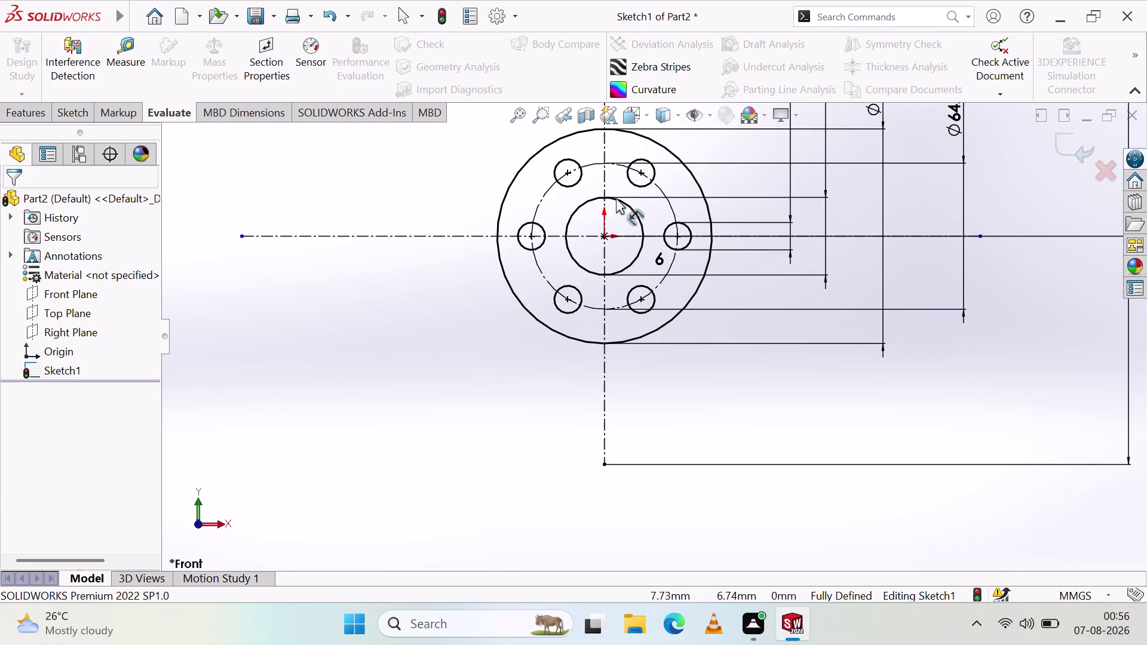
key(Escape)
key(Escape)
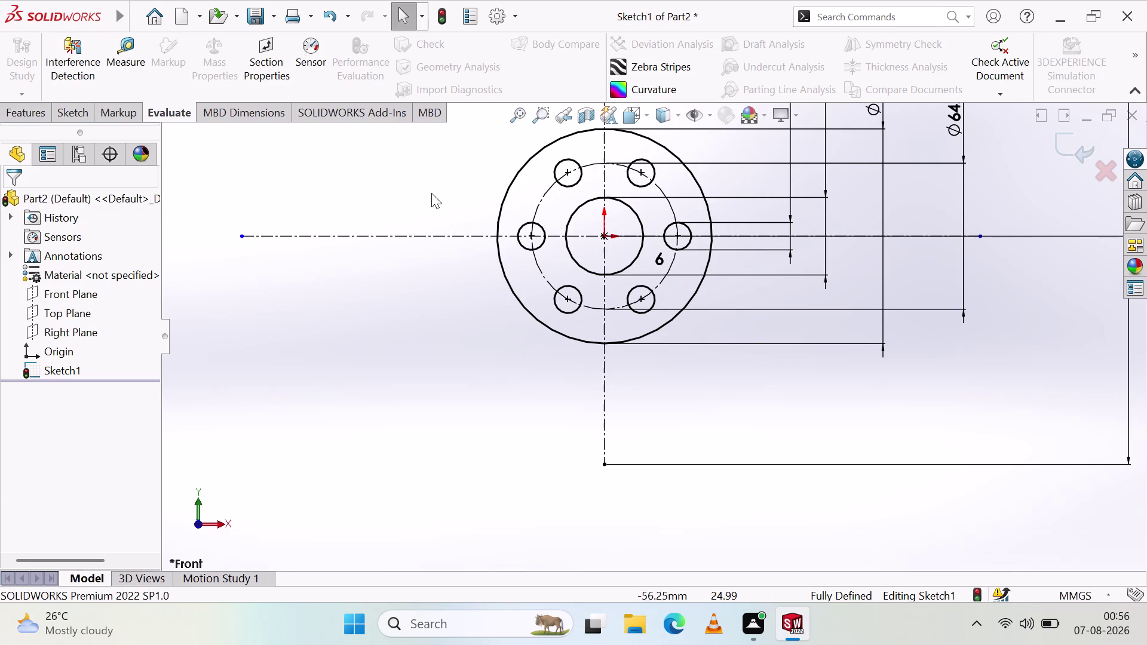
click(348, 250)
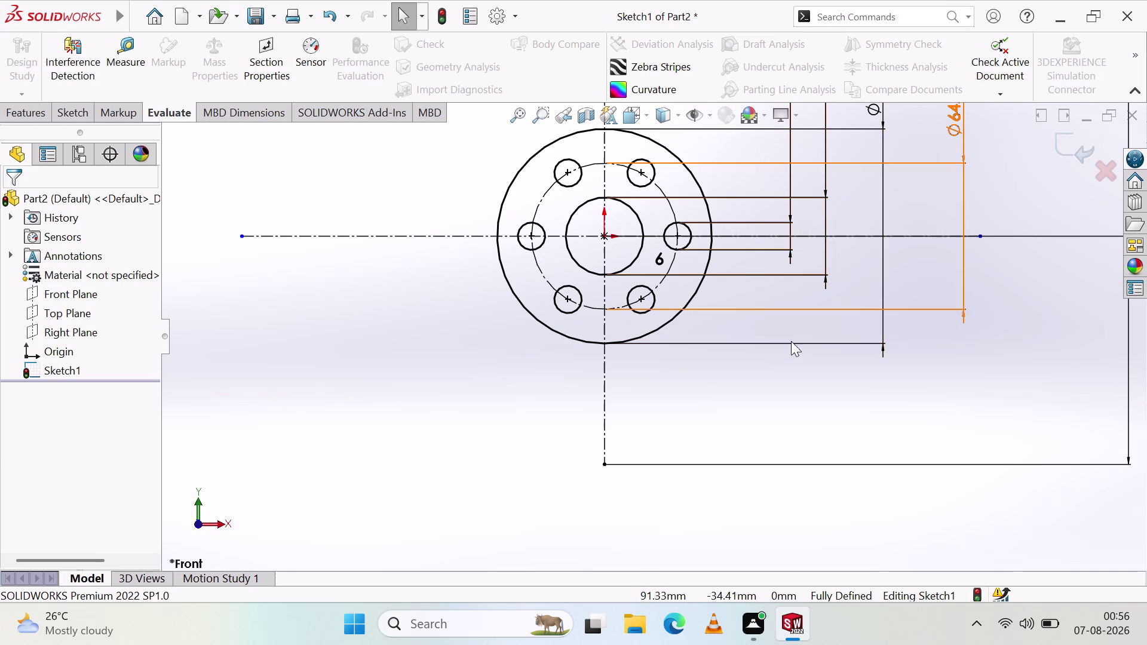
key(ctrl+z)
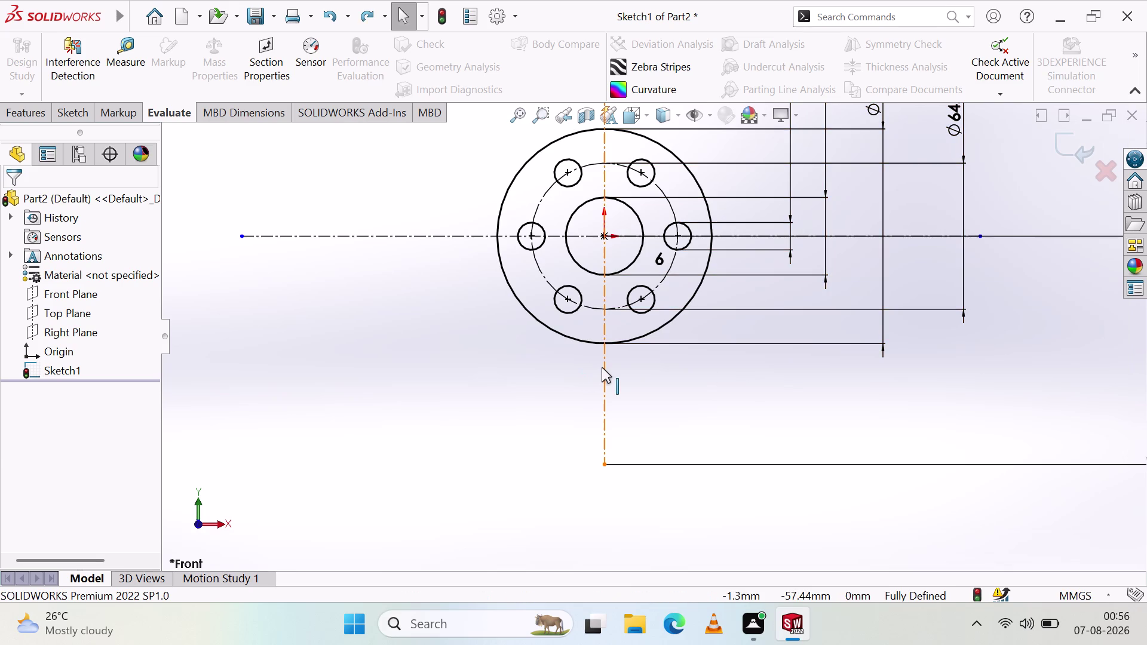
key(ctrl+z)
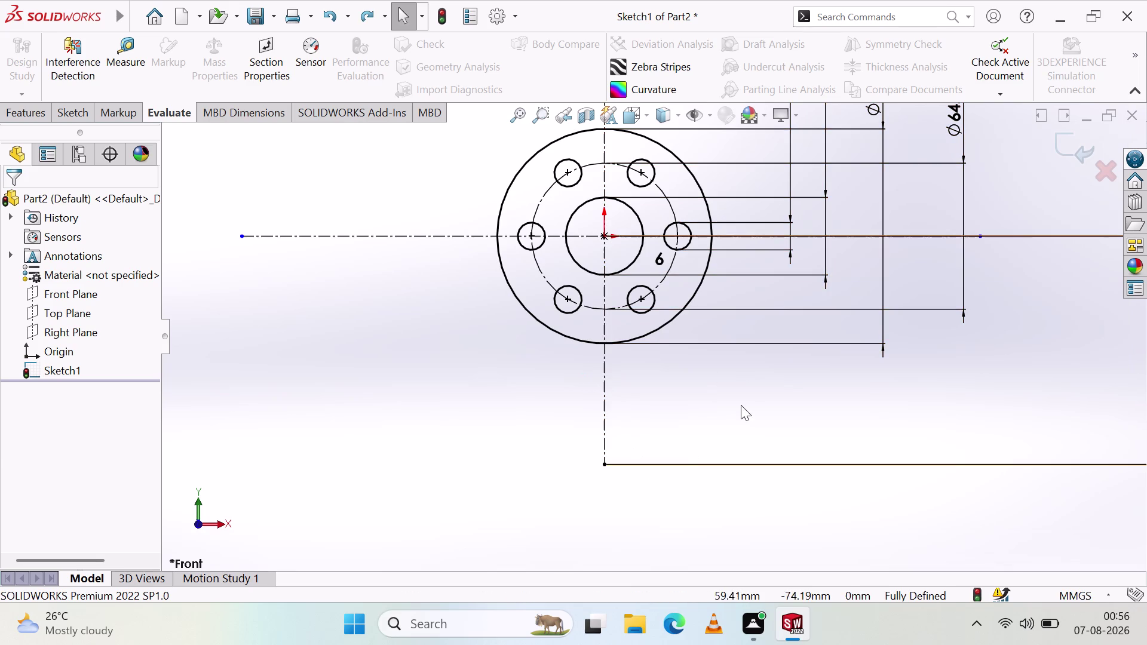
scroll(up, 3)
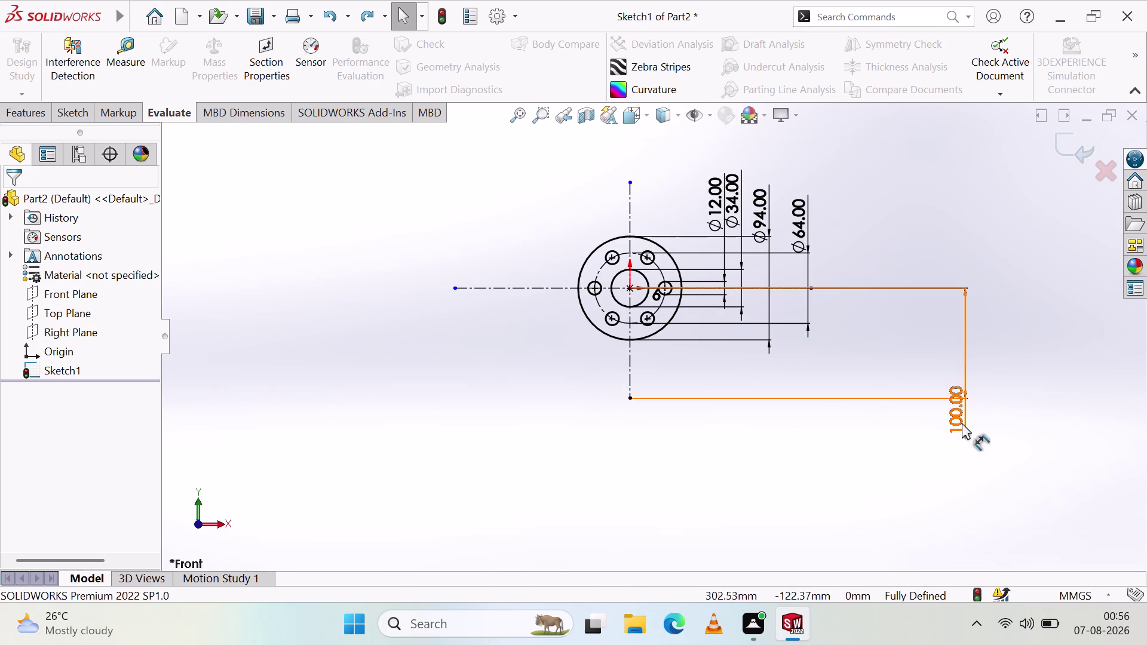
Drag the 100.00 dimension up beside the Ø12, Ø34, Ø94 and Ø64 dimensions, then deselect it.
drag(959, 422, 862, 226)
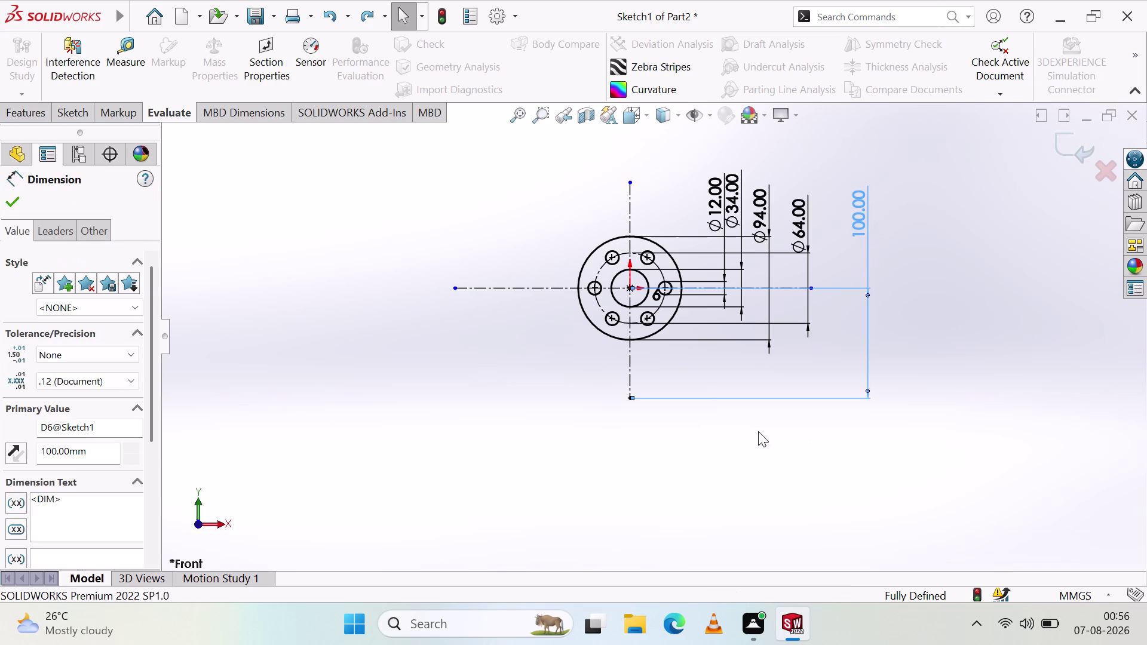
click(731, 427)
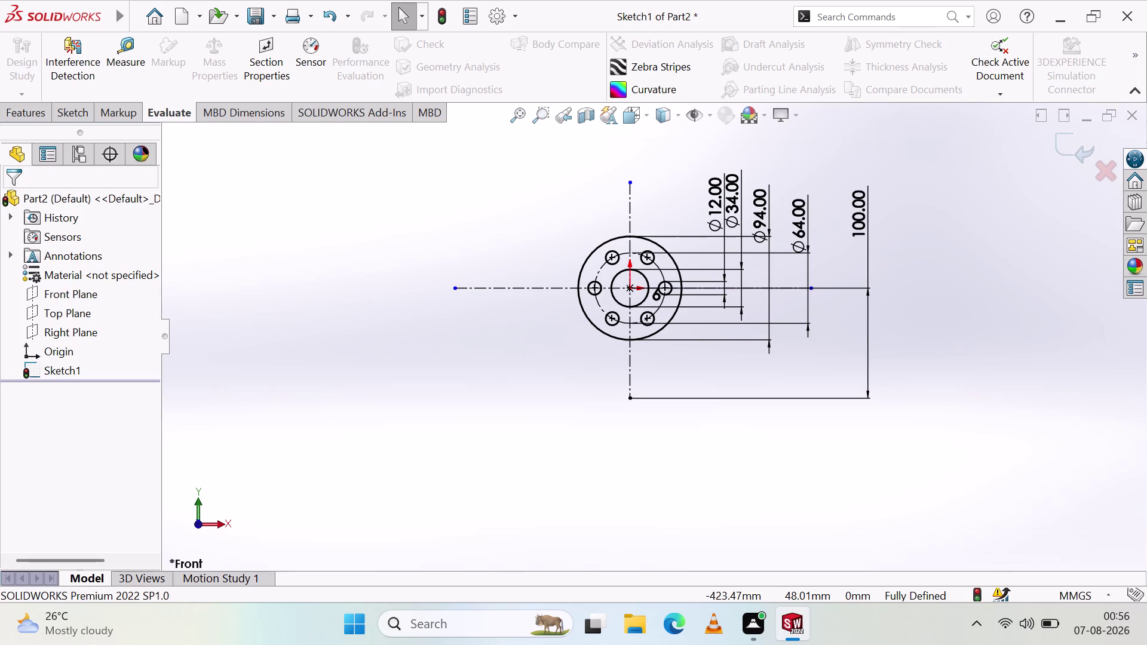
click(19, 116)
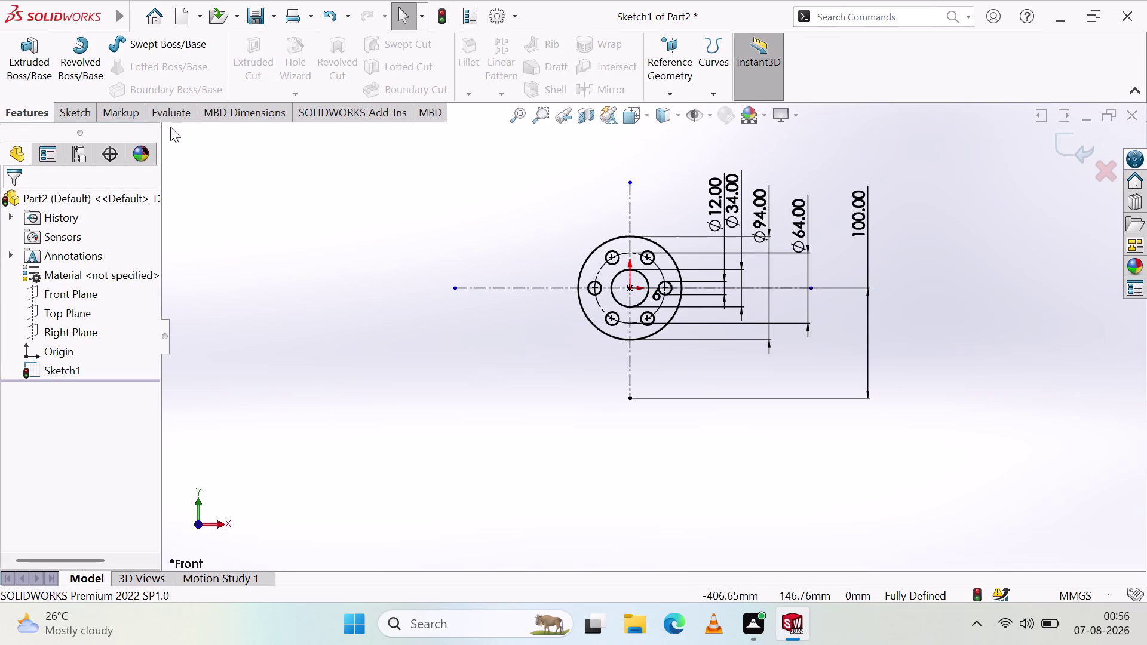
Show the Sketch commands and pick Centerpoint Arc Slot from the Slot dropdown.
click(84, 114)
scroll(down, 3)
scroll(up, 3)
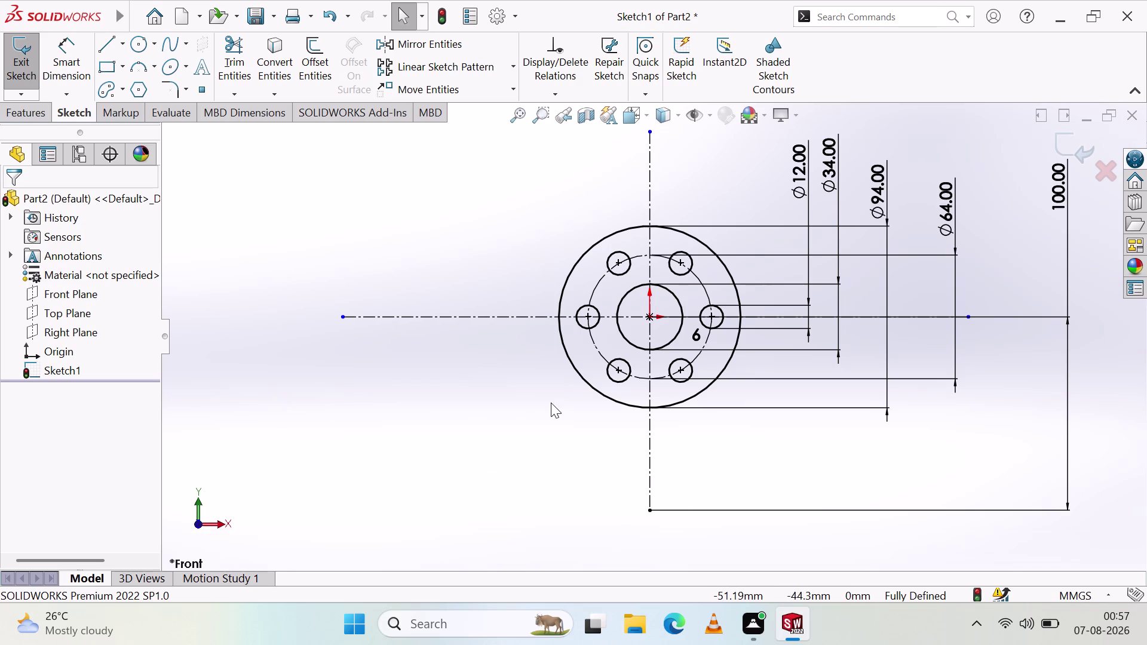
scroll(up, 3)
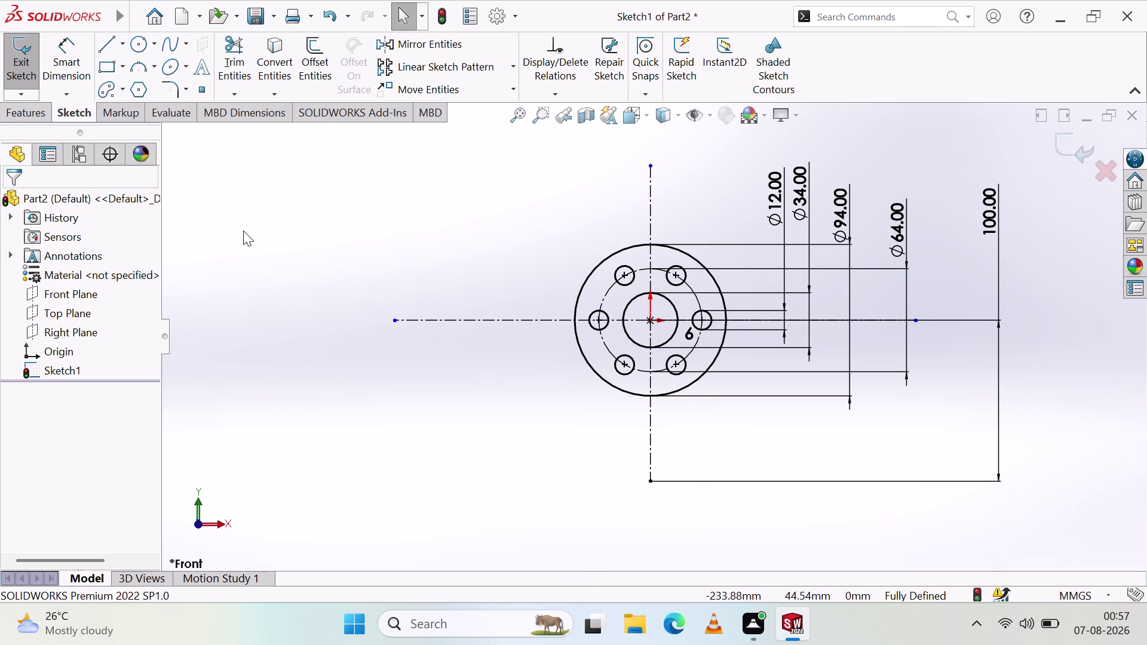
click(106, 88)
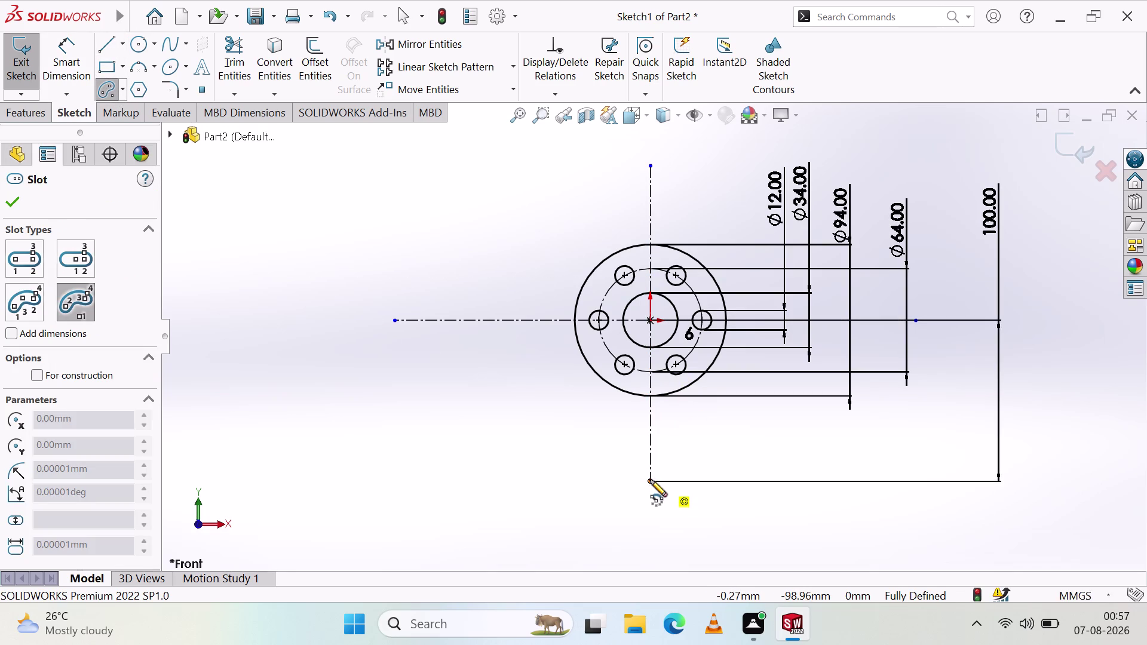
Draw a 180° arc slot centred on the centerline's lower end, 100 mm below centre.
click(650, 479)
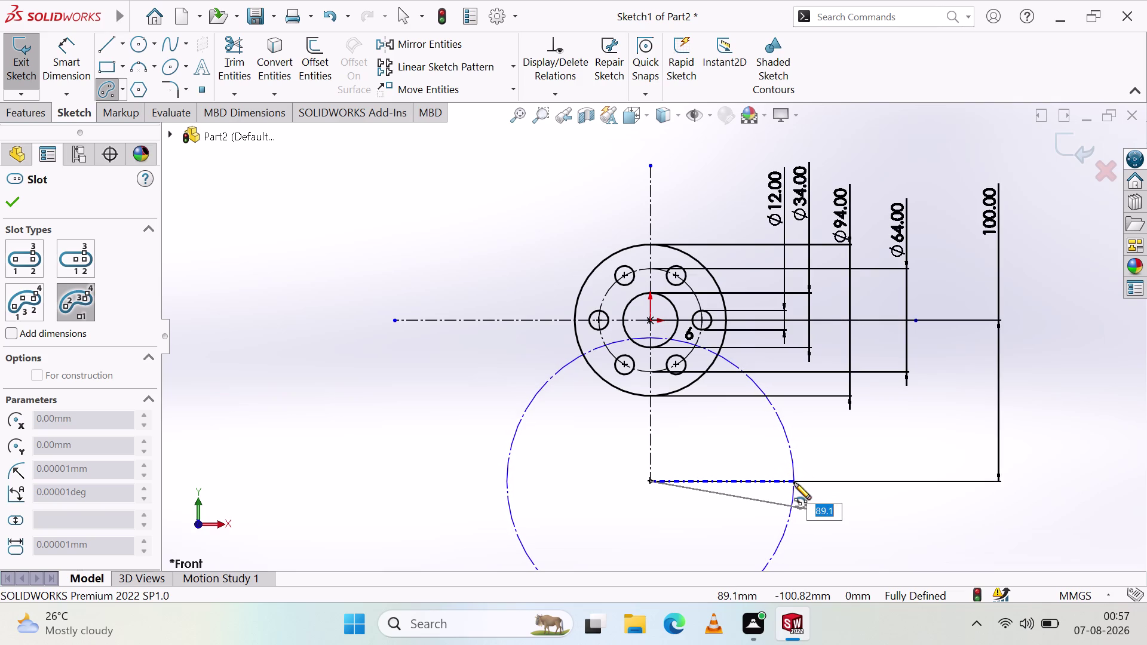
click(795, 483)
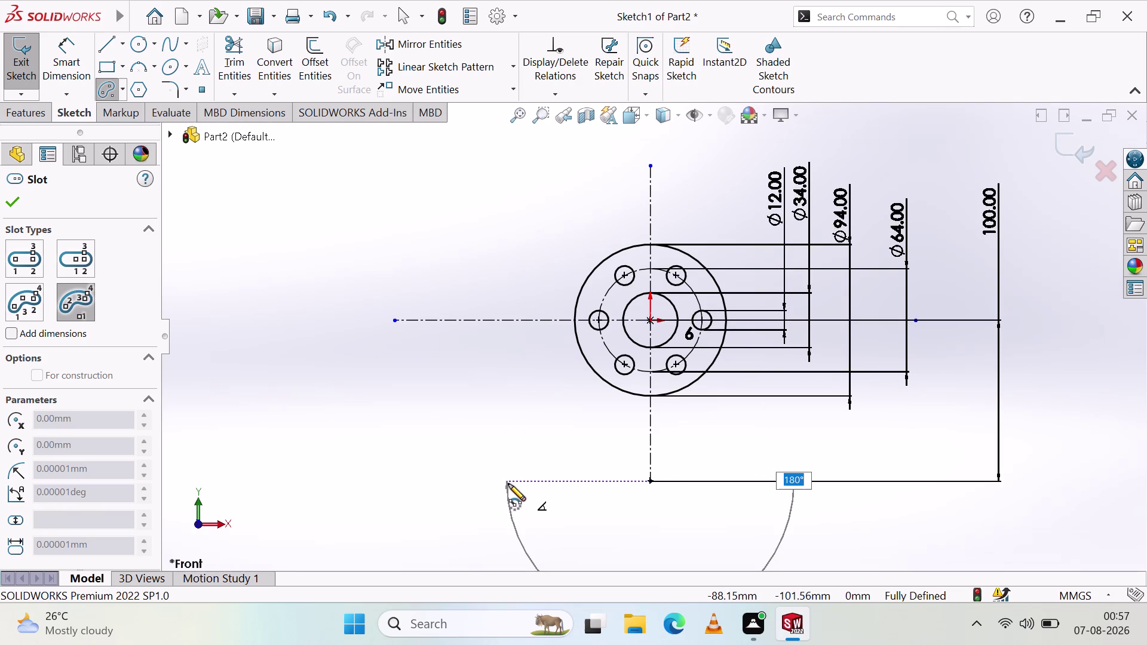
click(508, 480)
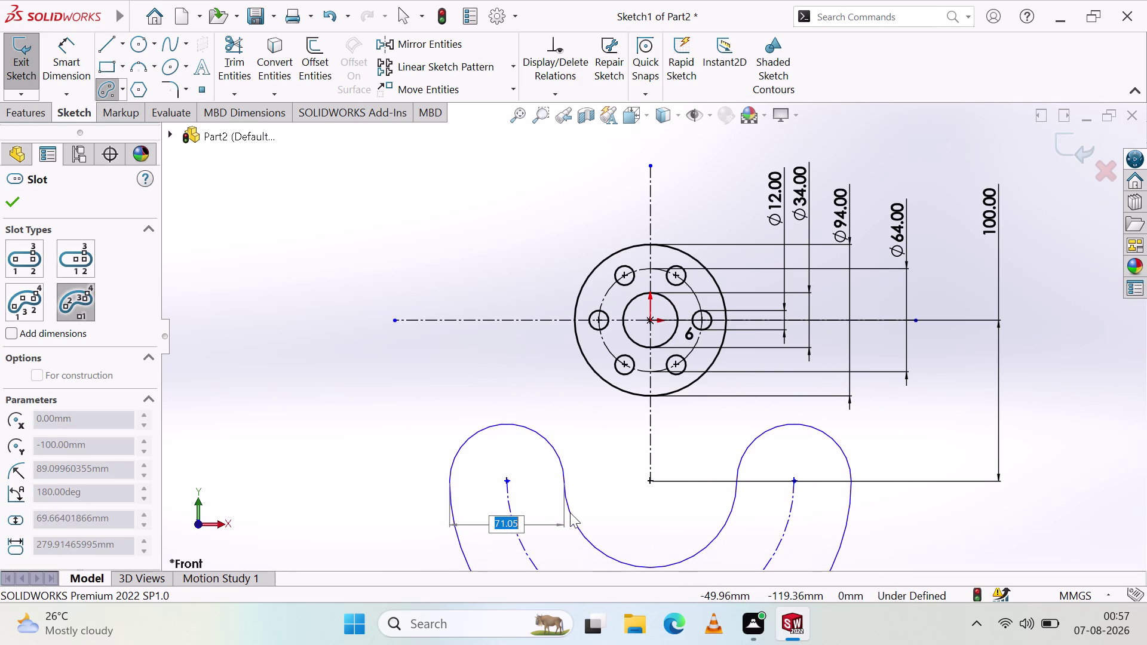
click(565, 514)
key(Escape)
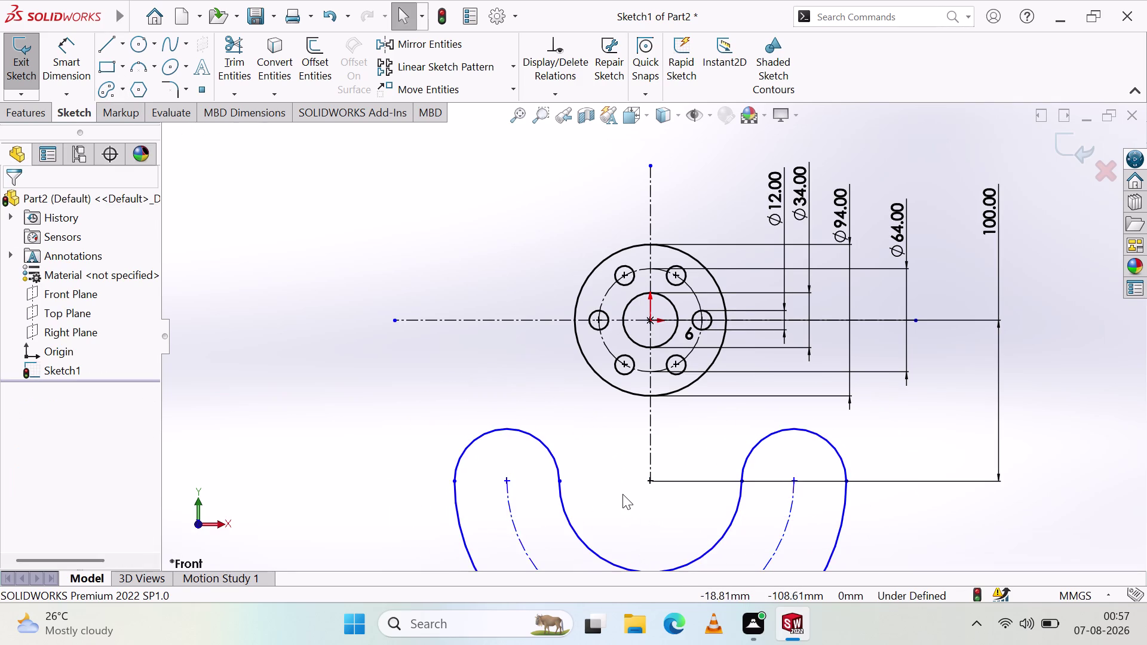
scroll(down, 3)
scroll(up, 3)
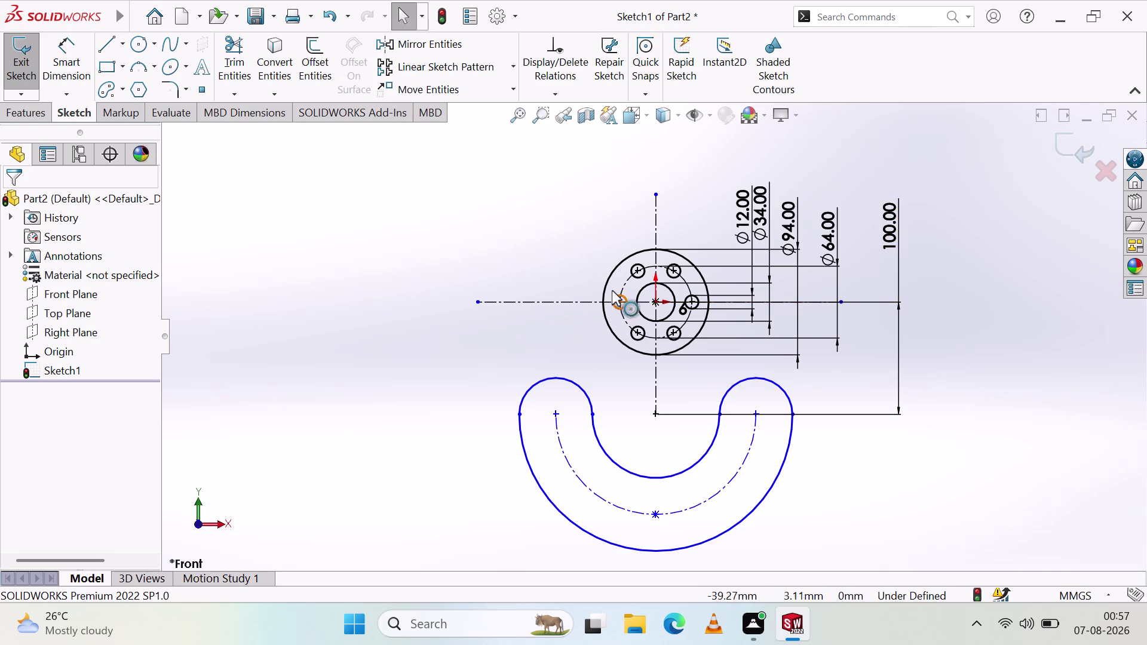
click(56, 67)
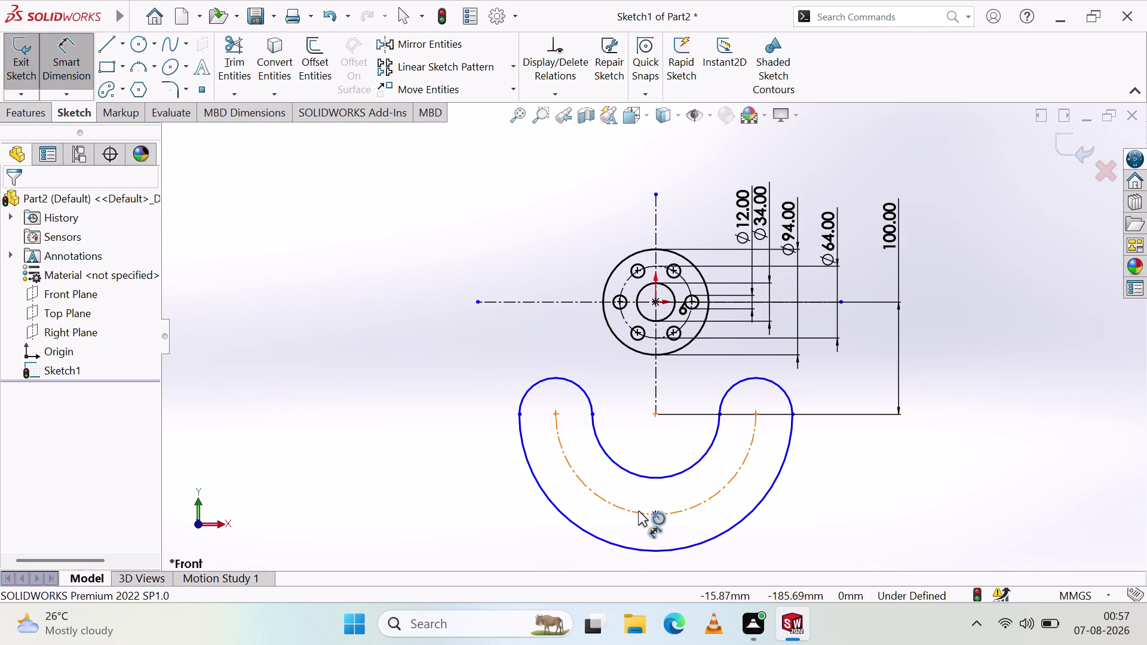
Place a radius dimension on the slot's centre arc, showing 89.10 ready for editing.
click(638, 511)
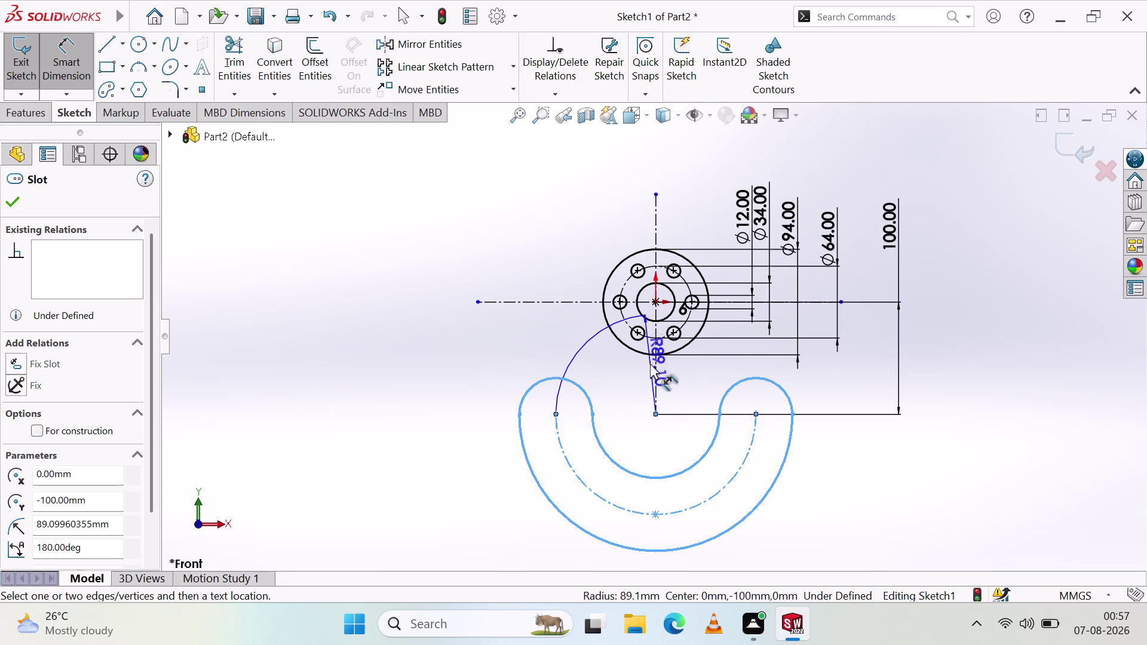
scroll(up, 3)
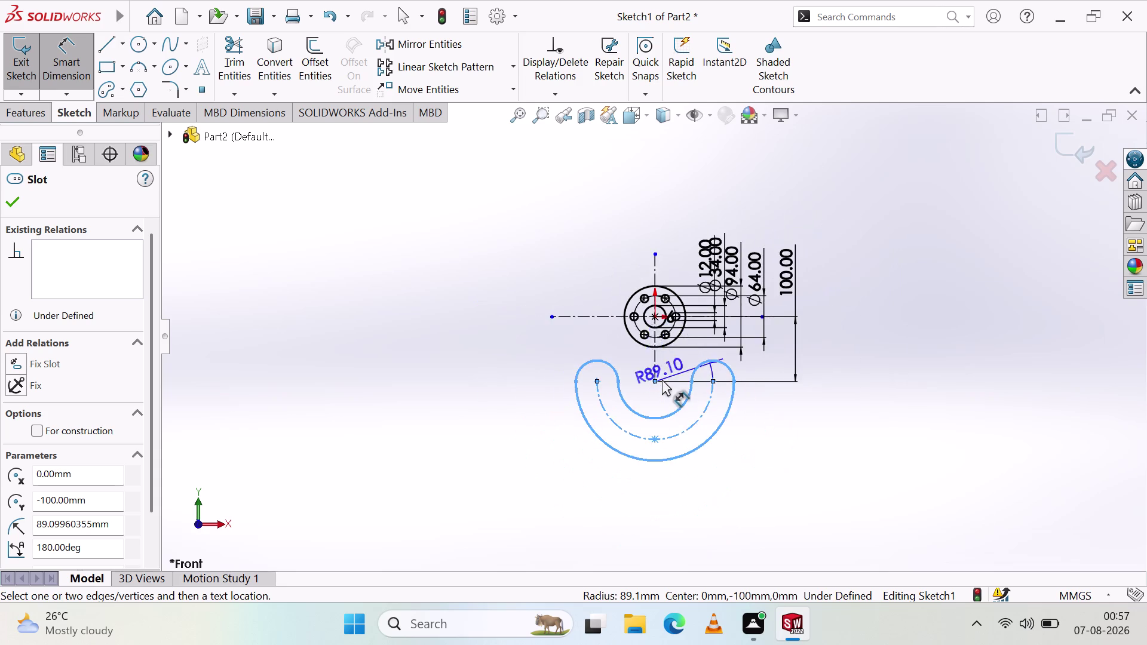
scroll(down, 3)
scroll(down, 3)
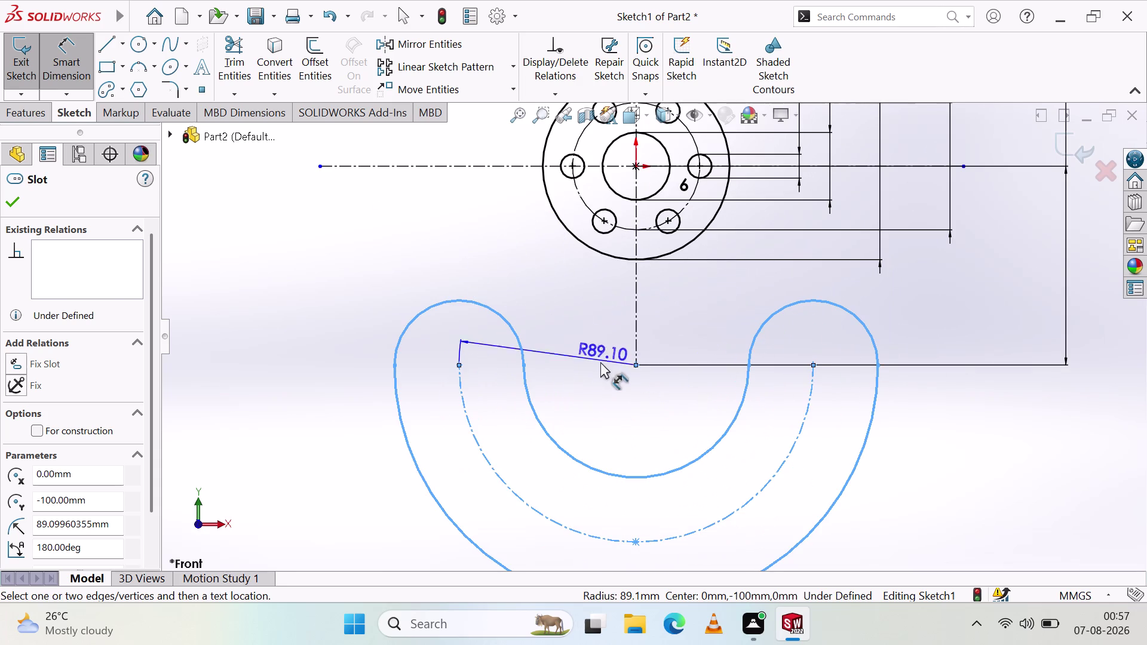
key(Escape)
key(Escape)
key(Escape)
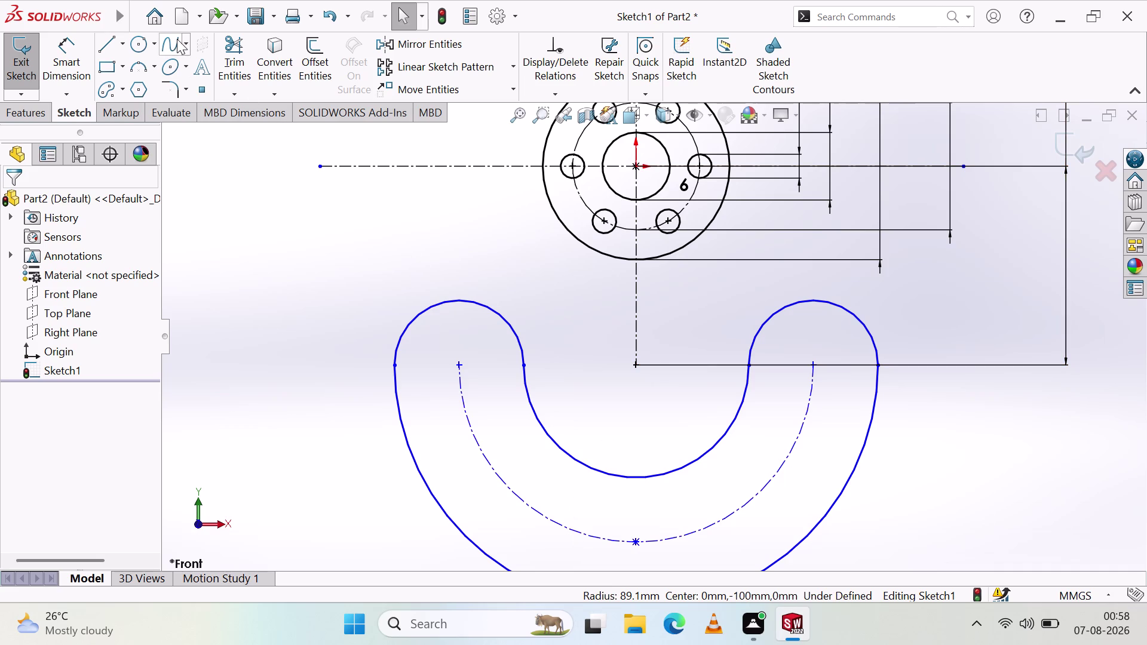
click(80, 72)
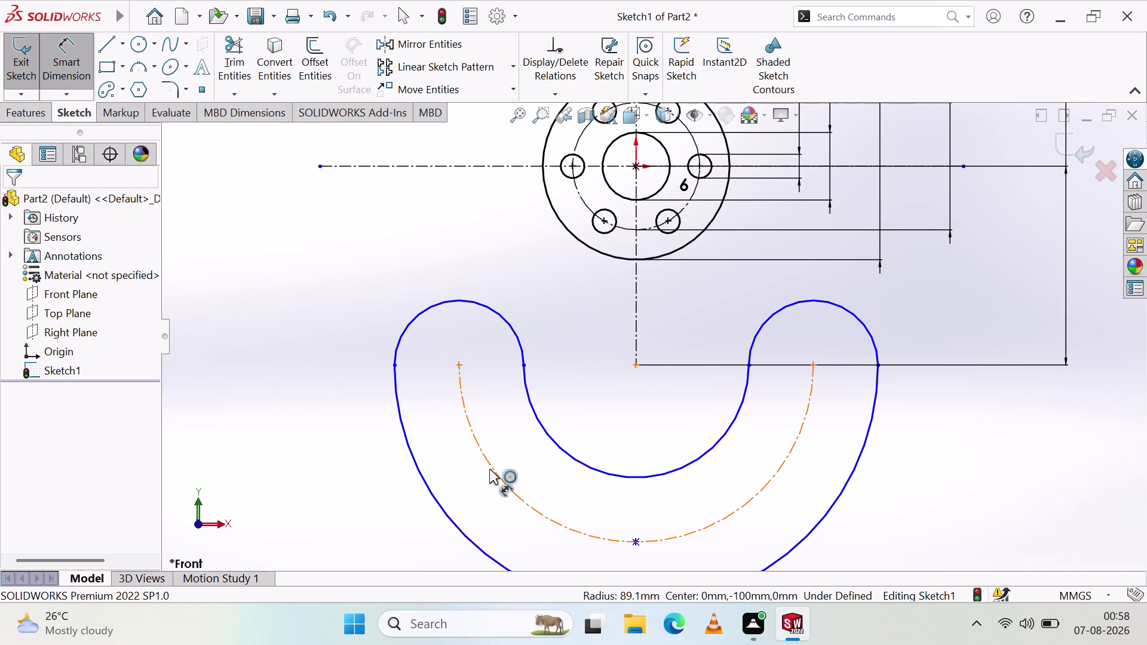
click(493, 472)
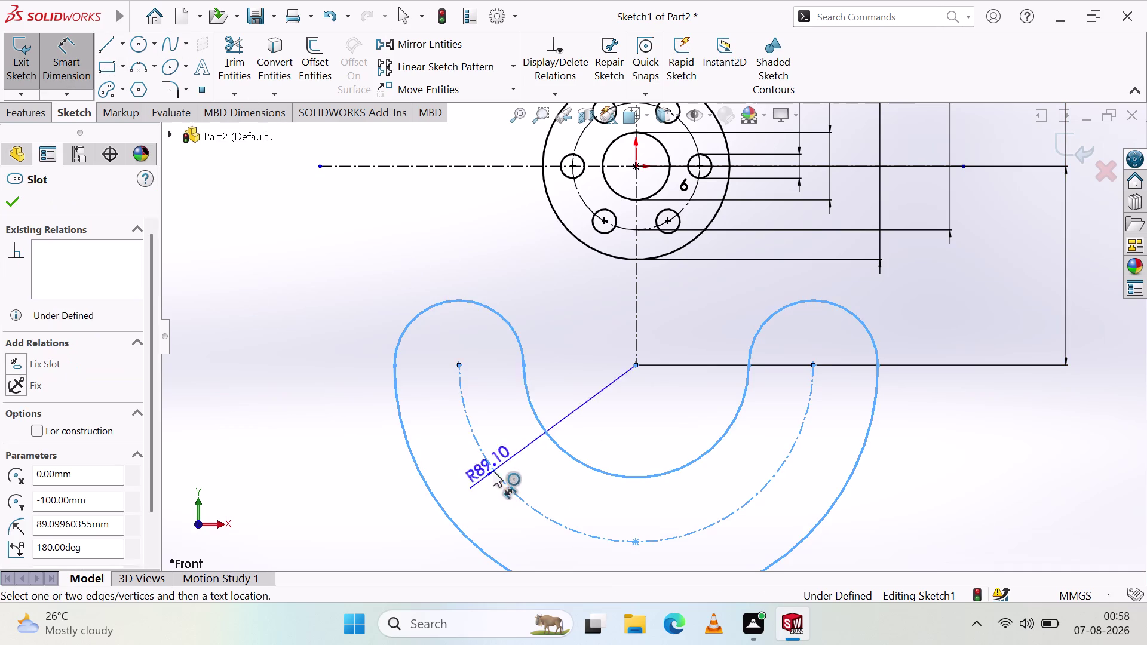
click(447, 244)
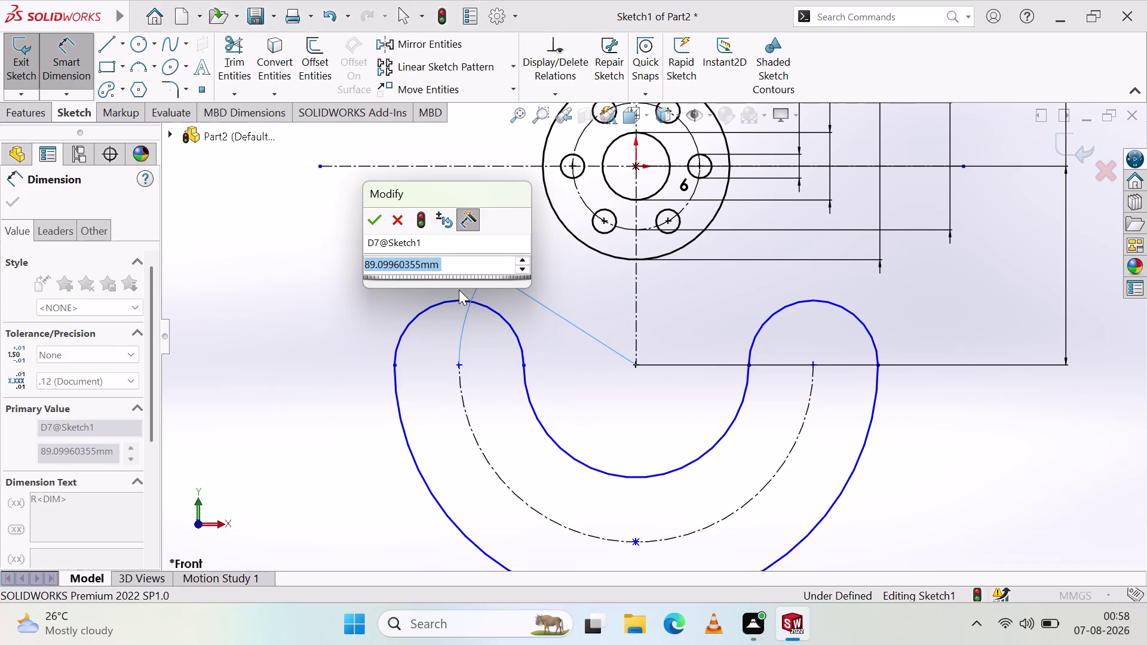
Set the slot's centre arc radius to 100 and place the R100.00 dimension.
key(1)
key(0)
key(0)
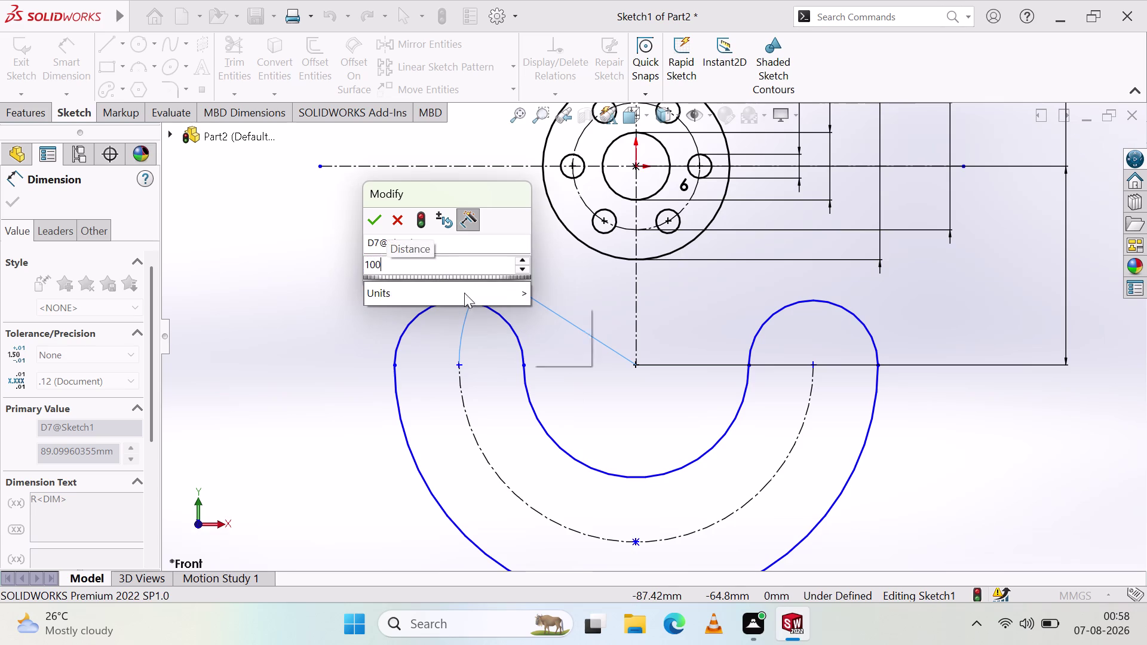
click(373, 228)
click(312, 341)
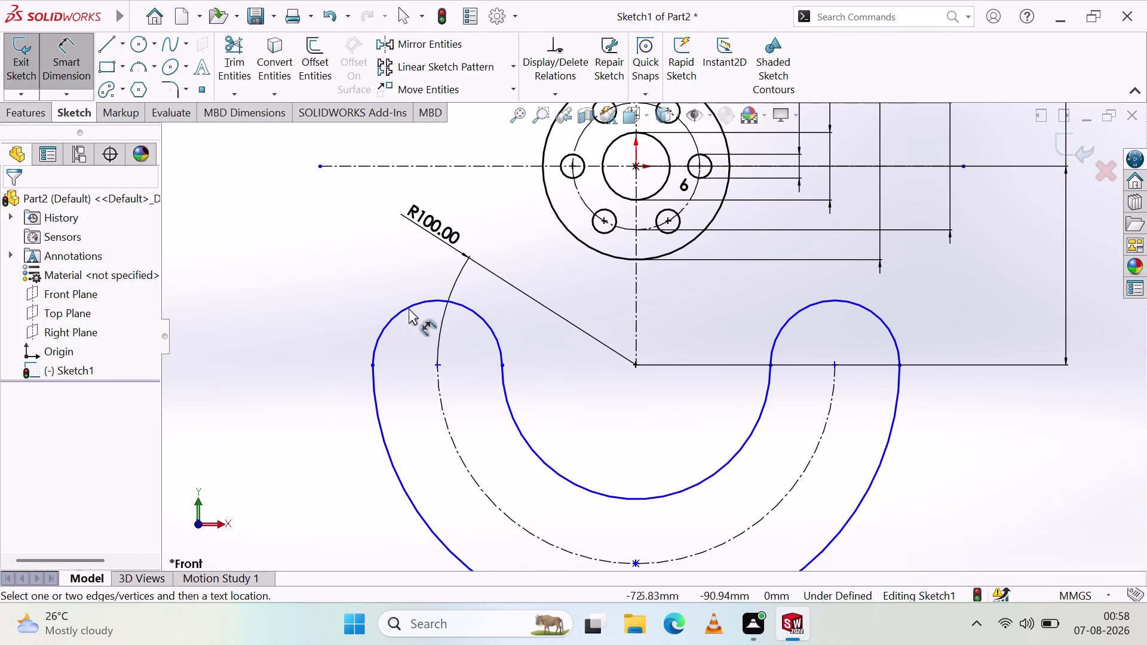
Reposition the R100.00 dimension alongside the vertical centerline.
drag(426, 225, 794, 239)
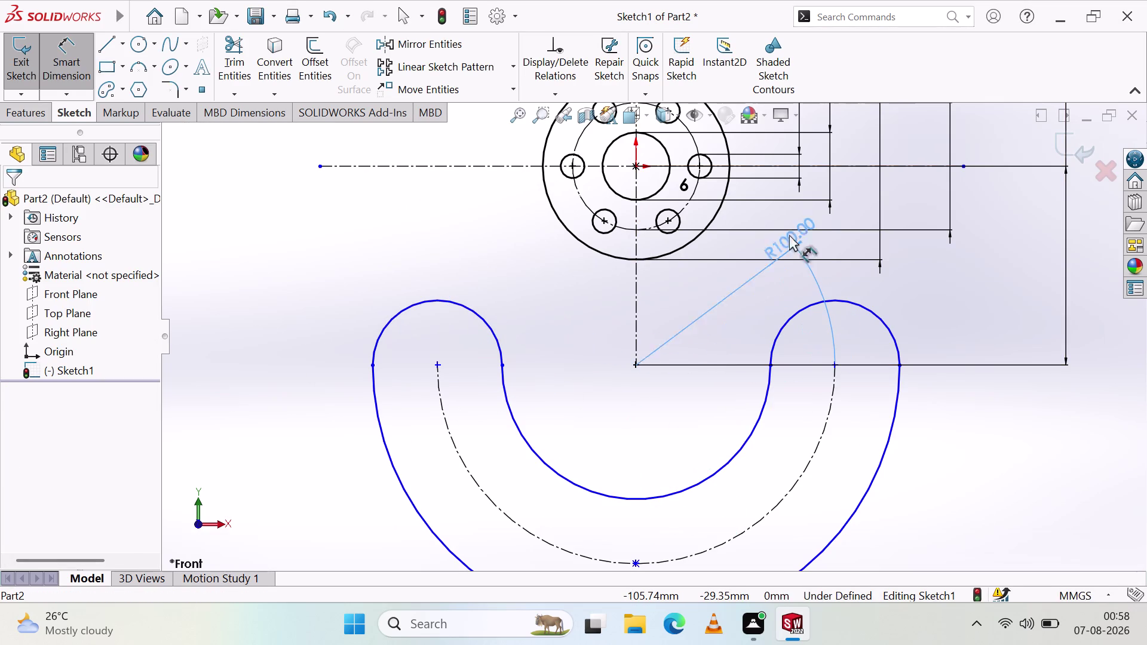
drag(794, 239, 630, 161)
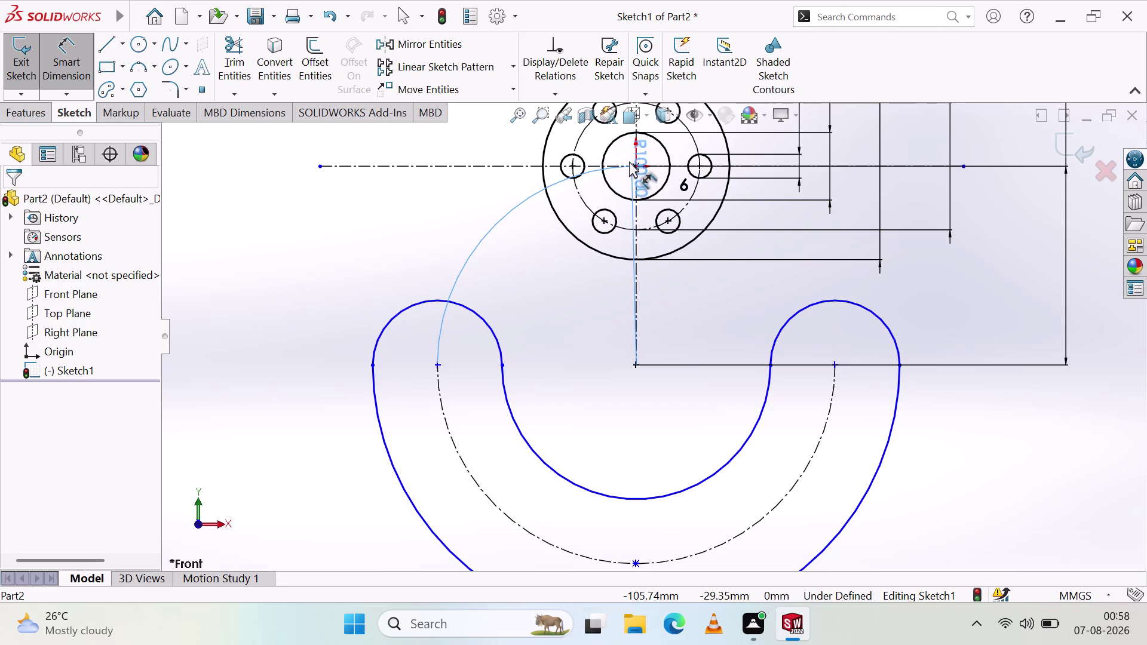
drag(629, 161, 635, 214)
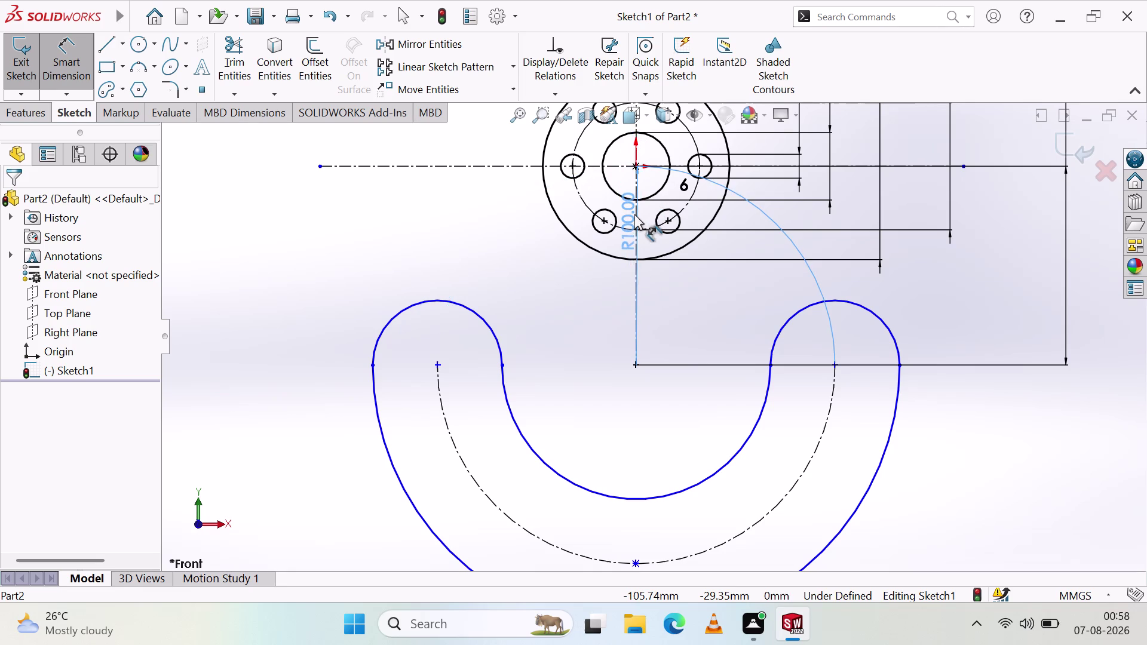
drag(635, 214, 634, 221)
click(559, 352)
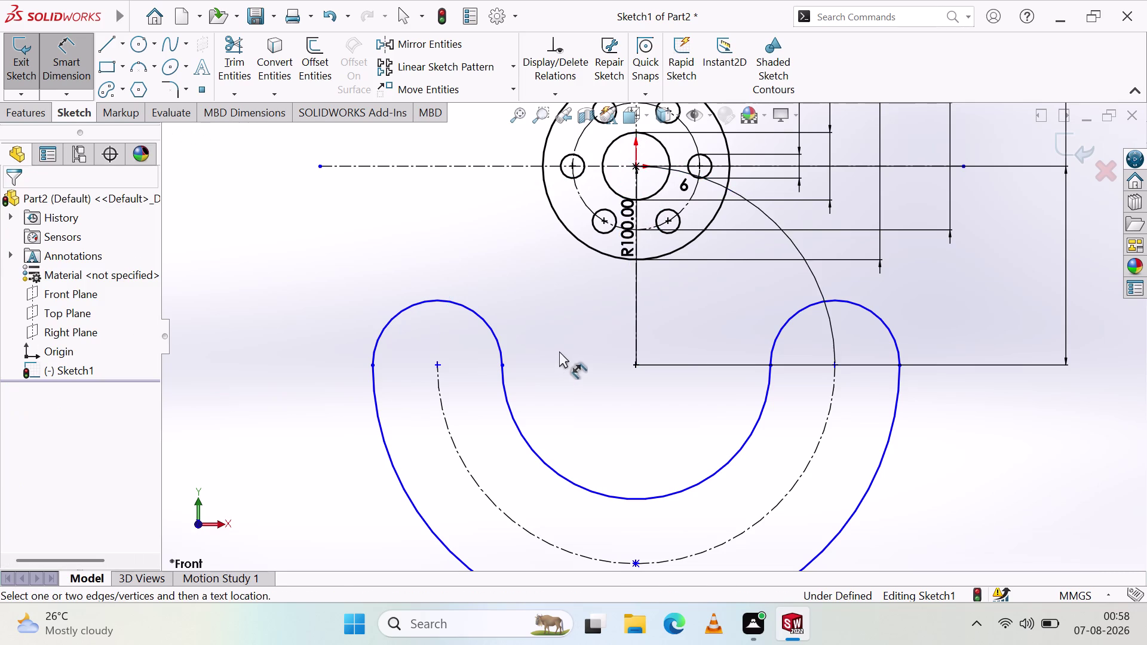
scroll(down, 3)
scroll(down, 3)
scroll(up, 3)
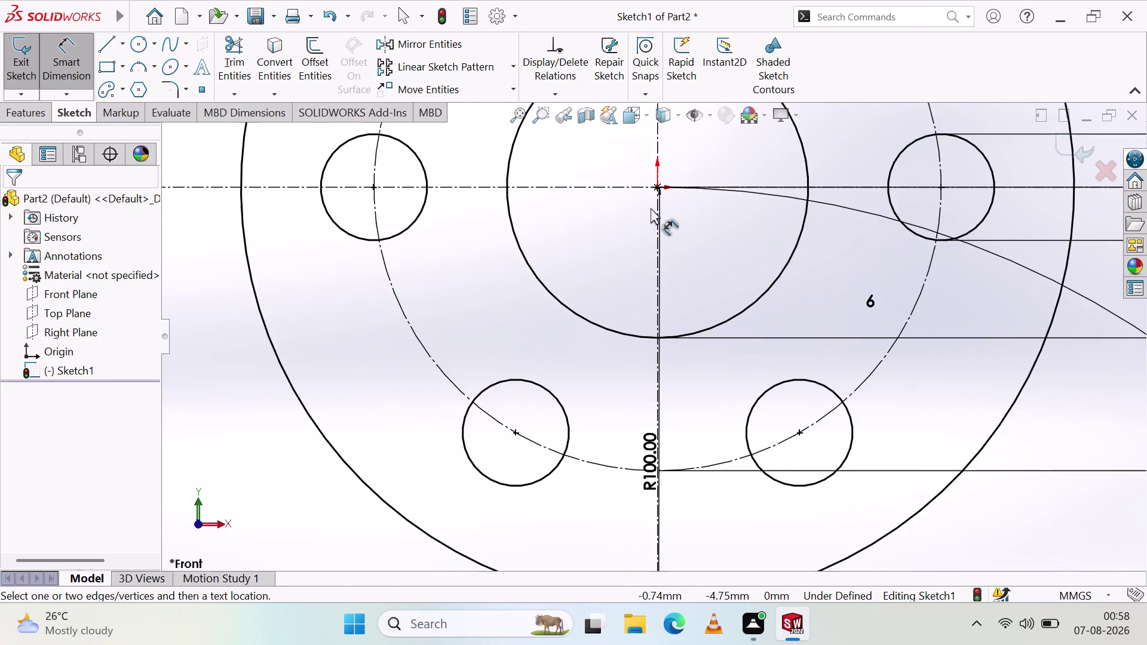
scroll(up, 3)
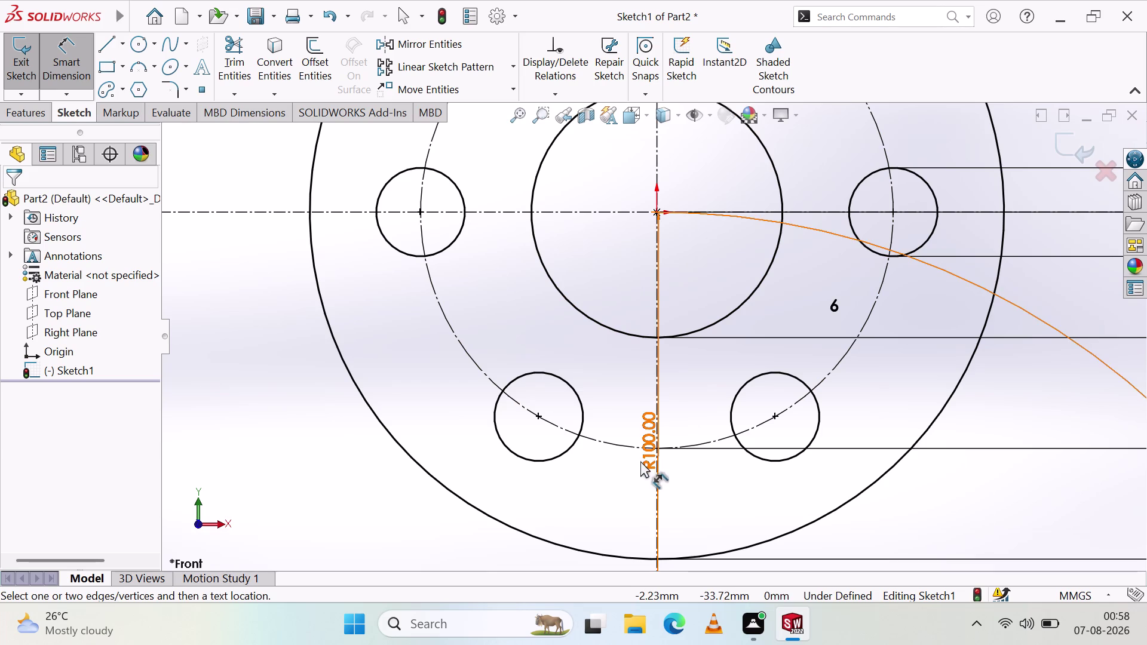
Move the R100.00 dimension off the centerline to a diagonal spot left of the flange.
drag(641, 462, 424, 550)
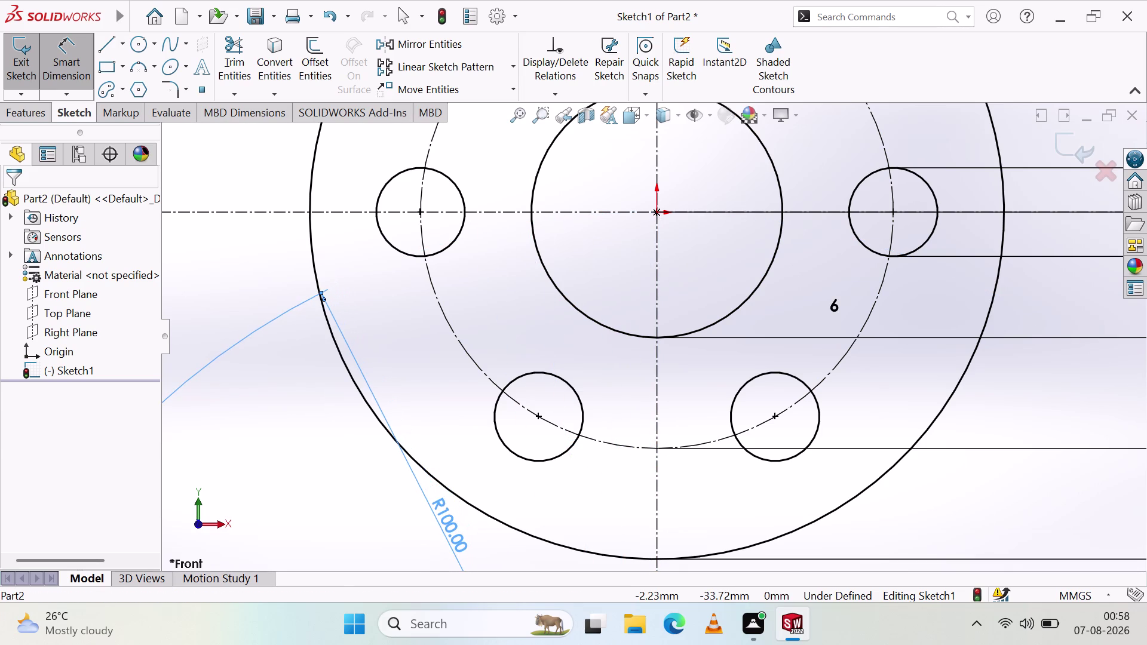
click(453, 389)
scroll(up, 3)
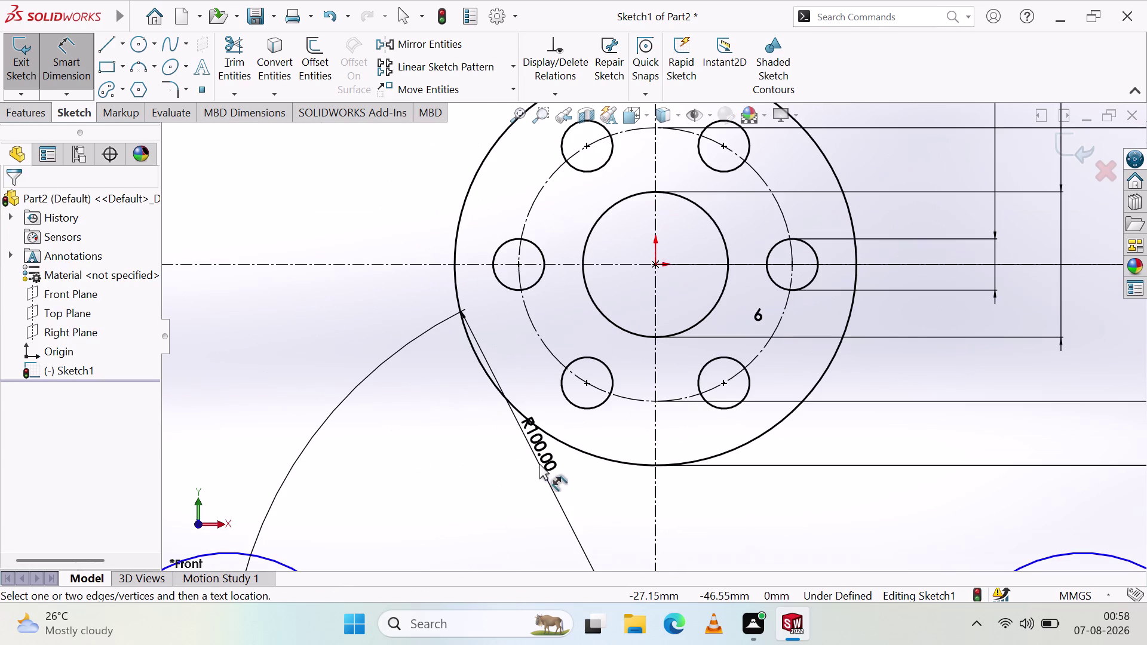
drag(540, 462, 529, 511)
click(563, 478)
Swing the R100.00 dimension to the upper left of the flange.
scroll(up, 3)
drag(604, 423, 319, 285)
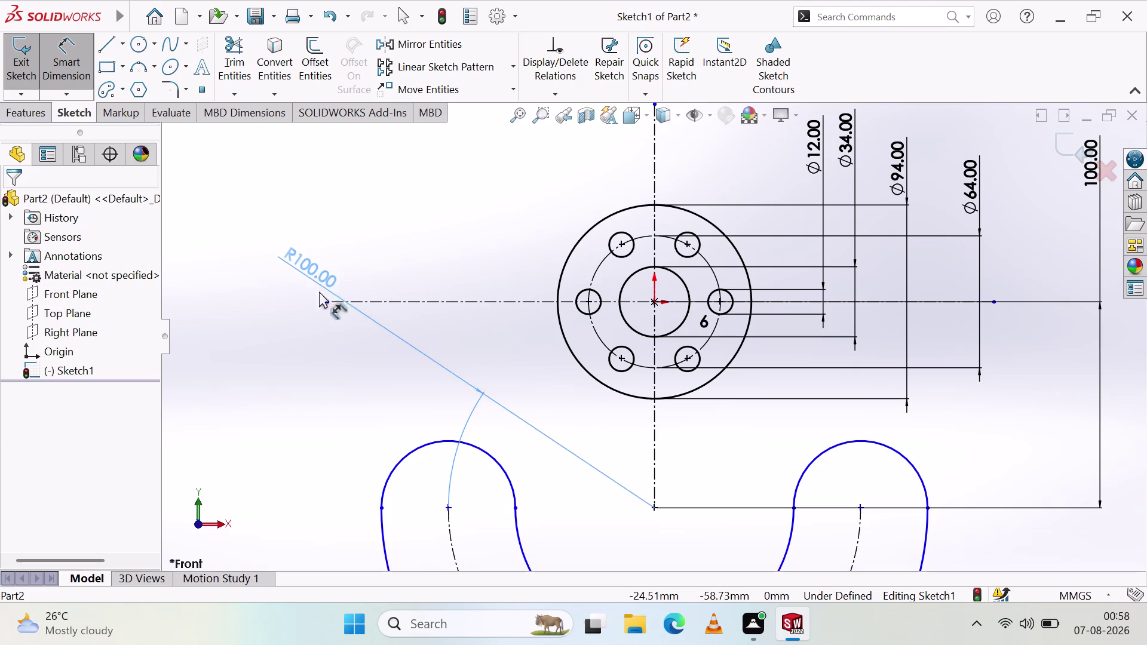
drag(320, 285, 367, 383)
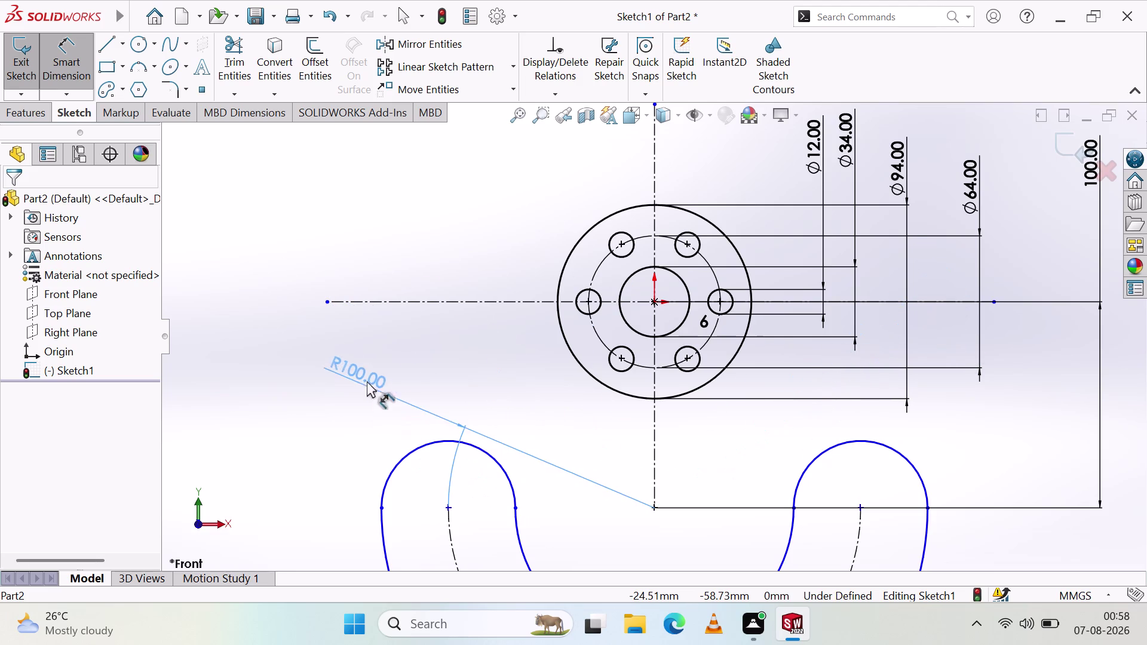
drag(367, 382, 363, 365)
click(366, 430)
scroll(up, 3)
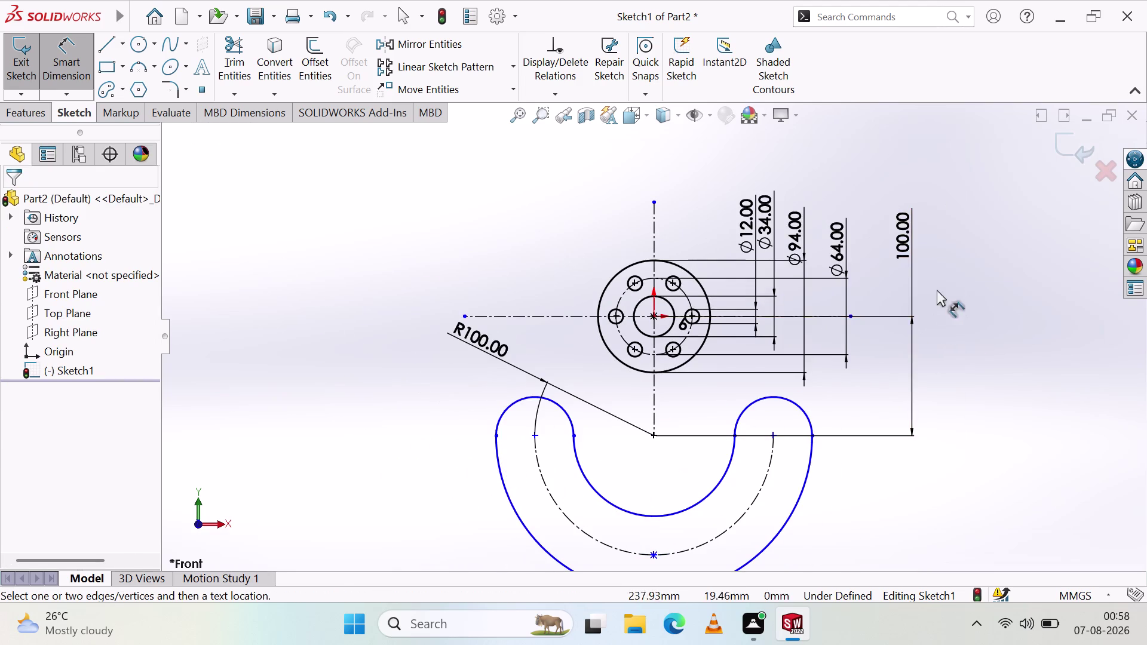
Delete the vertical 100.00 dimension and return to the Select tool.
click(908, 263)
key(Delete)
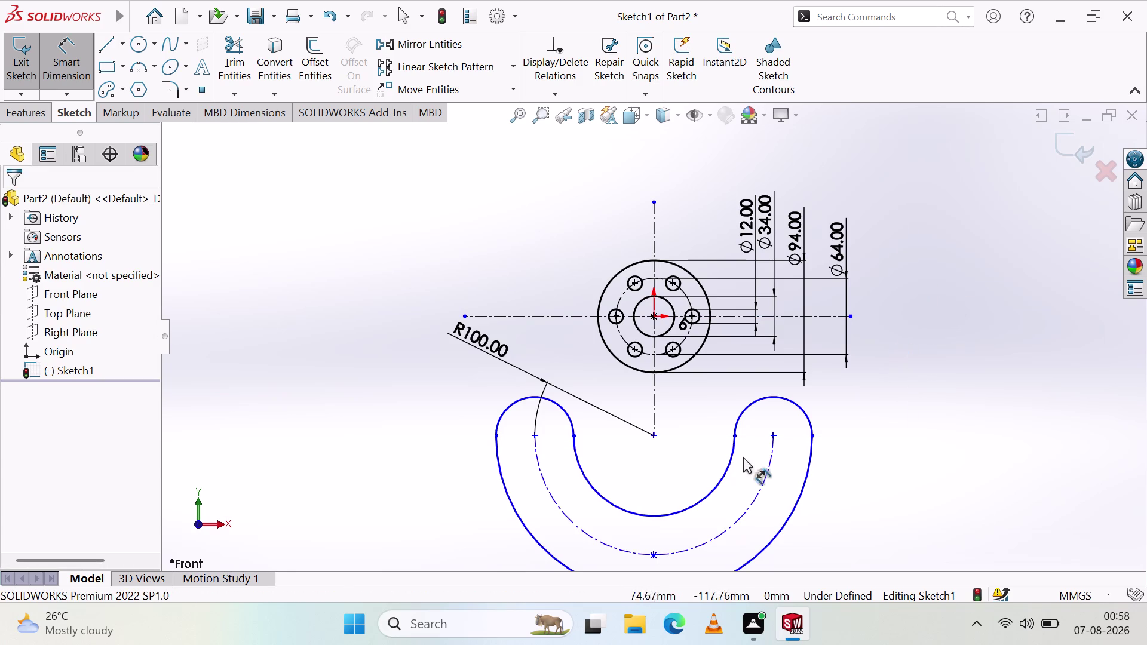
key(Escape)
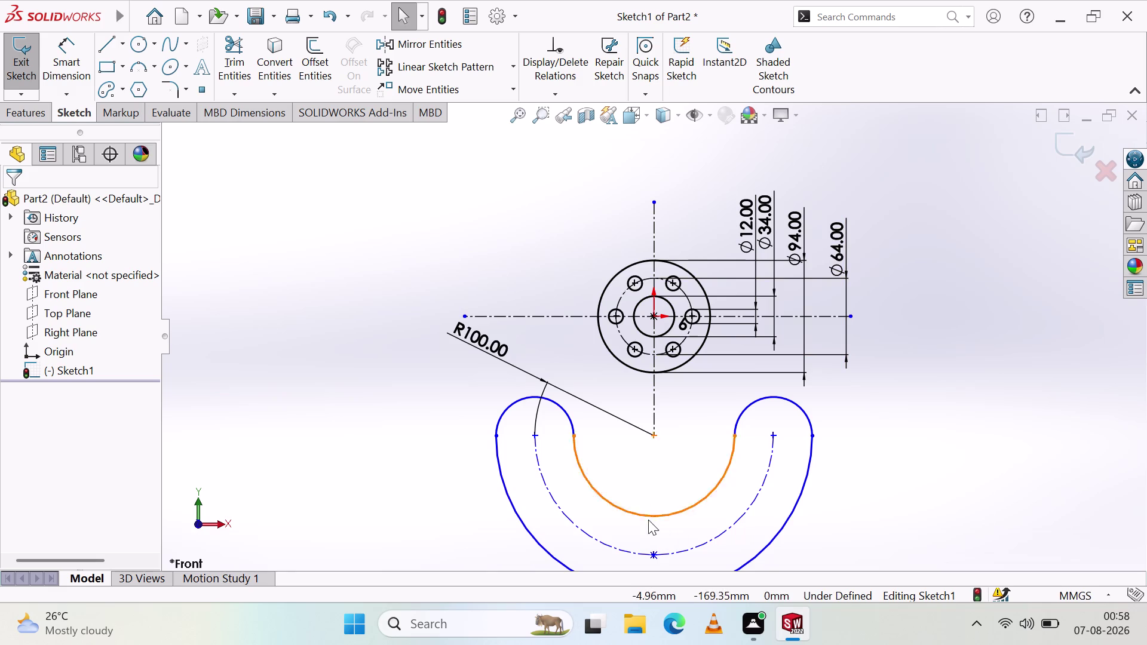
scroll(down, 3)
scroll(up, 3)
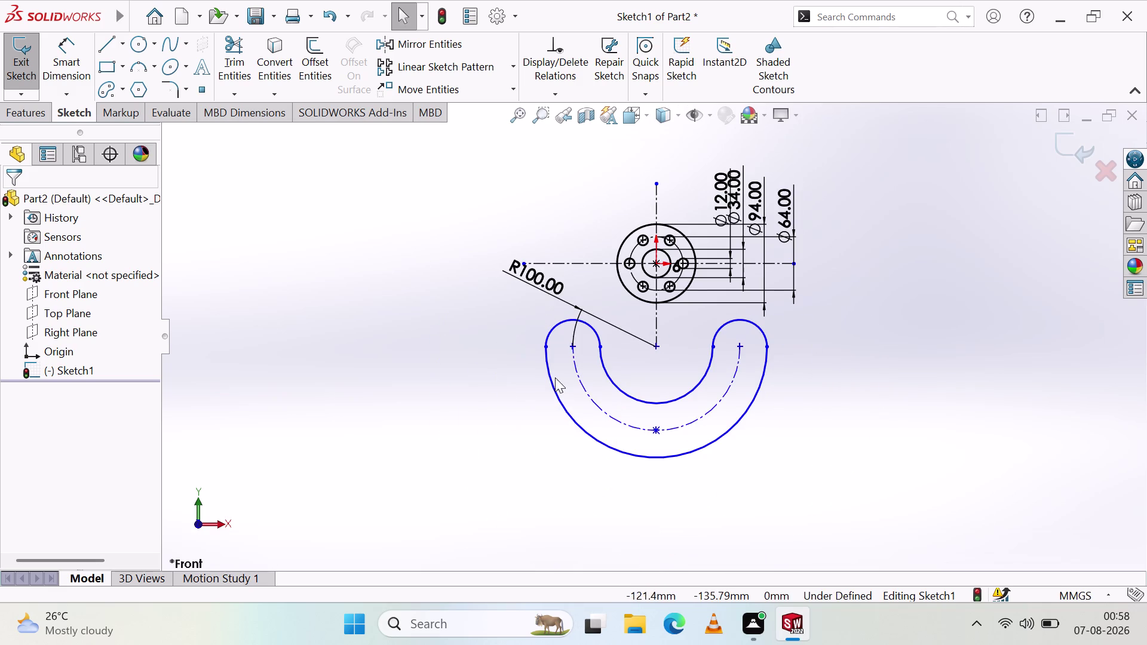
Pull the R100.00 label further up-left, clear of the slot.
drag(531, 276, 493, 272)
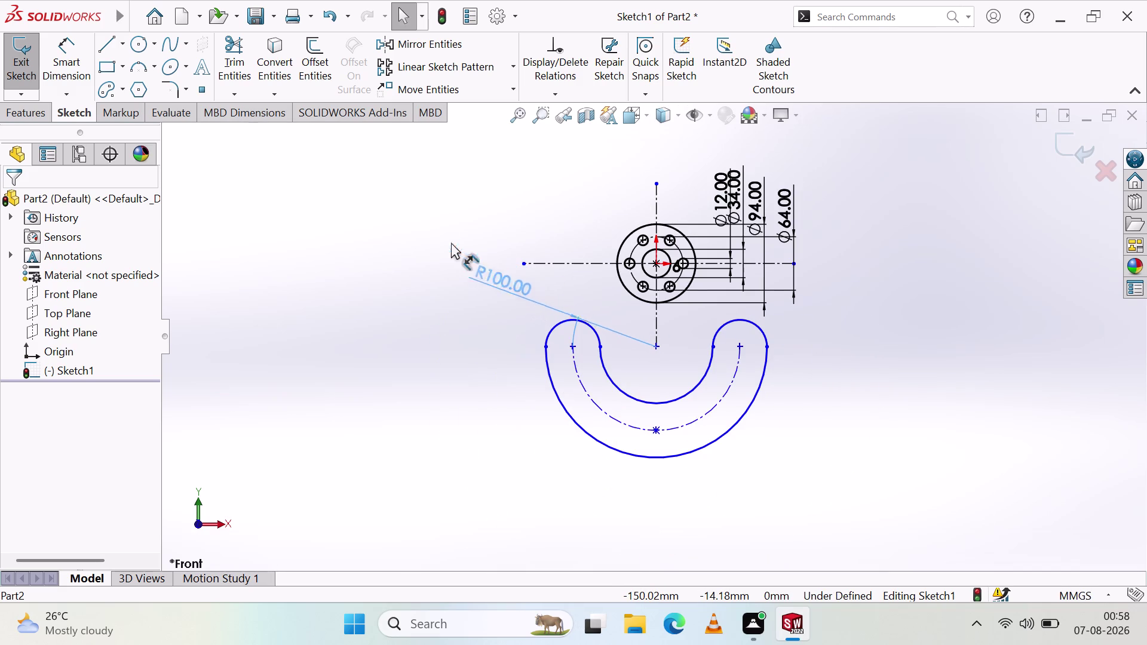
drag(494, 272, 446, 241)
click(413, 398)
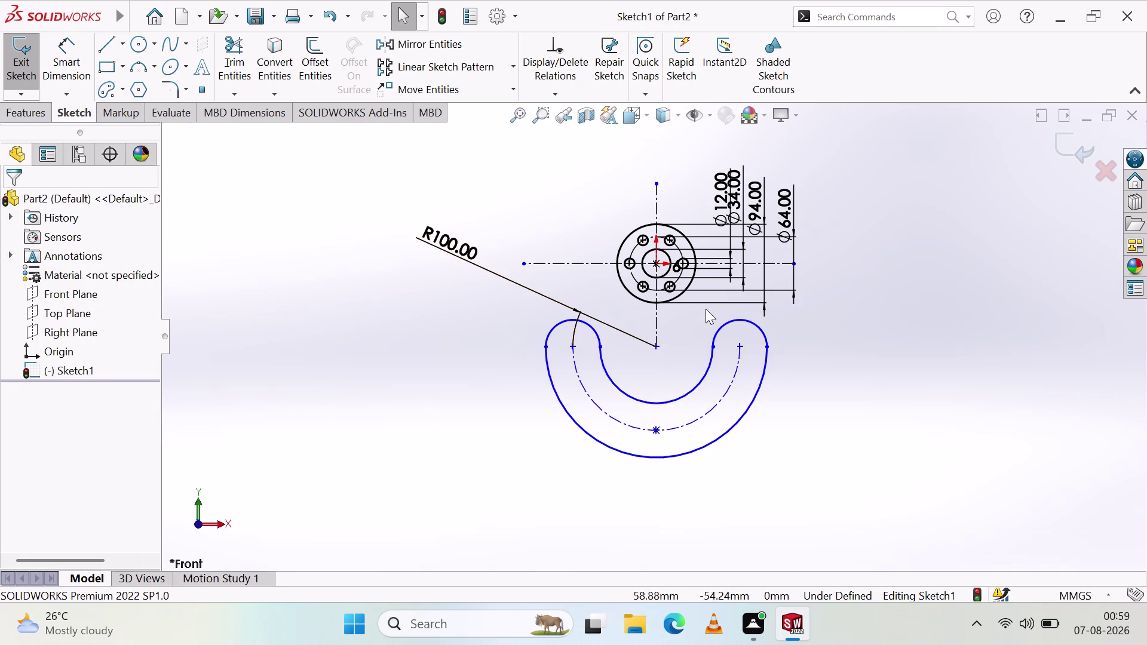
scroll(down, 3)
scroll(down, 3)
scroll(up, 3)
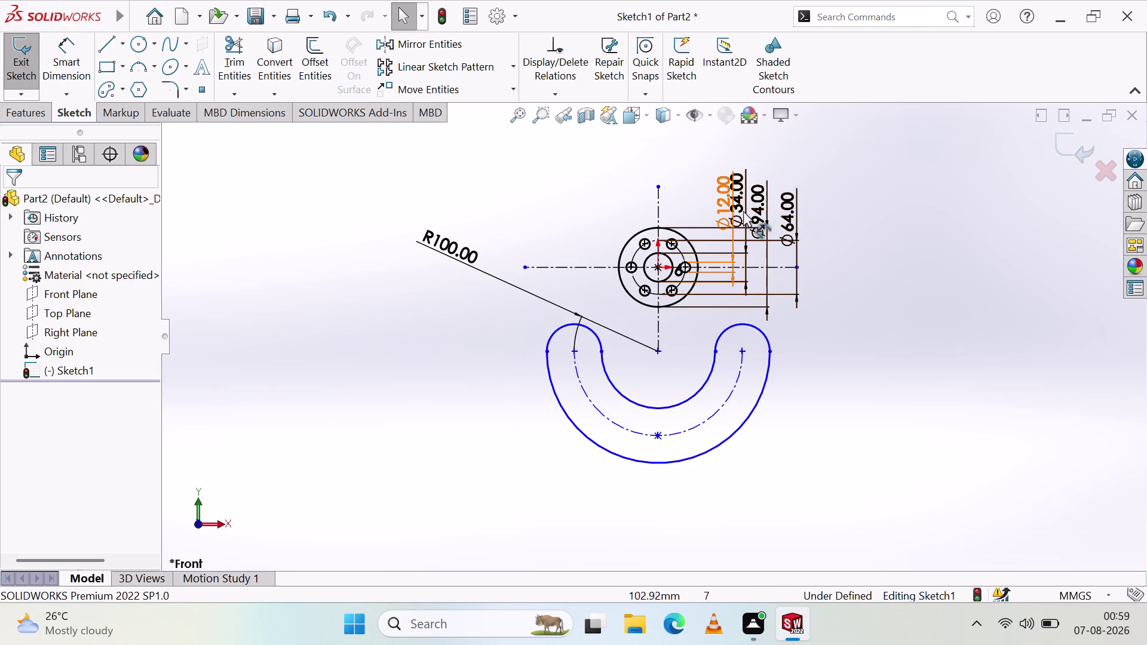
Move the Ø94.00 and Ø12.00 dimensions side by side on the flange's left.
drag(724, 220, 542, 251)
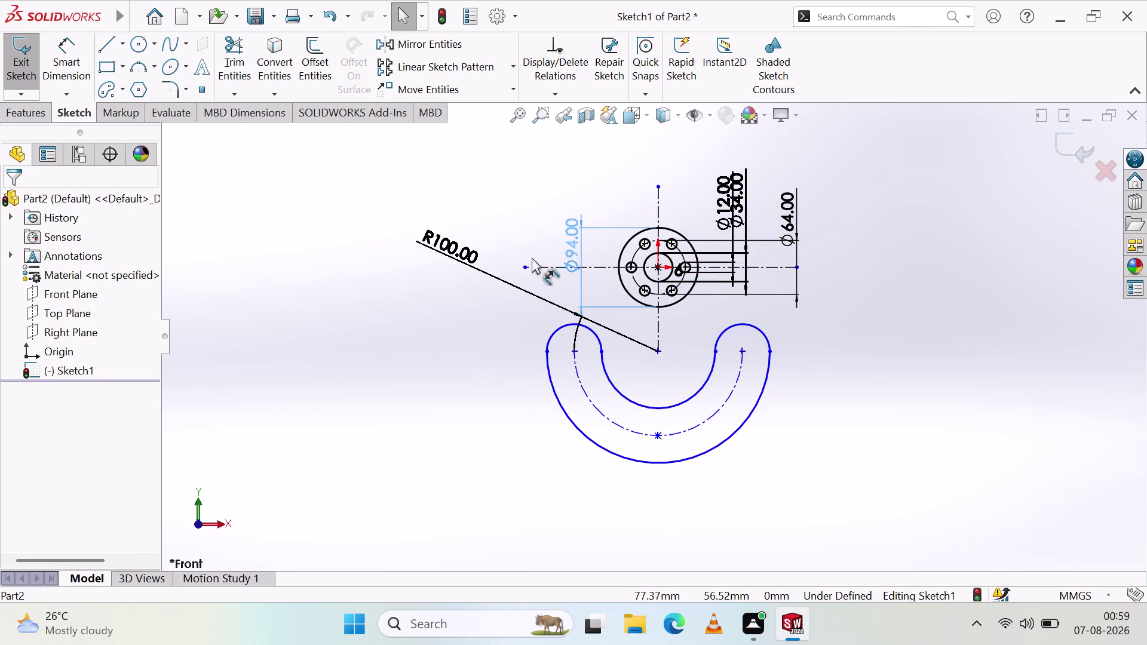
drag(542, 252, 527, 208)
click(501, 330)
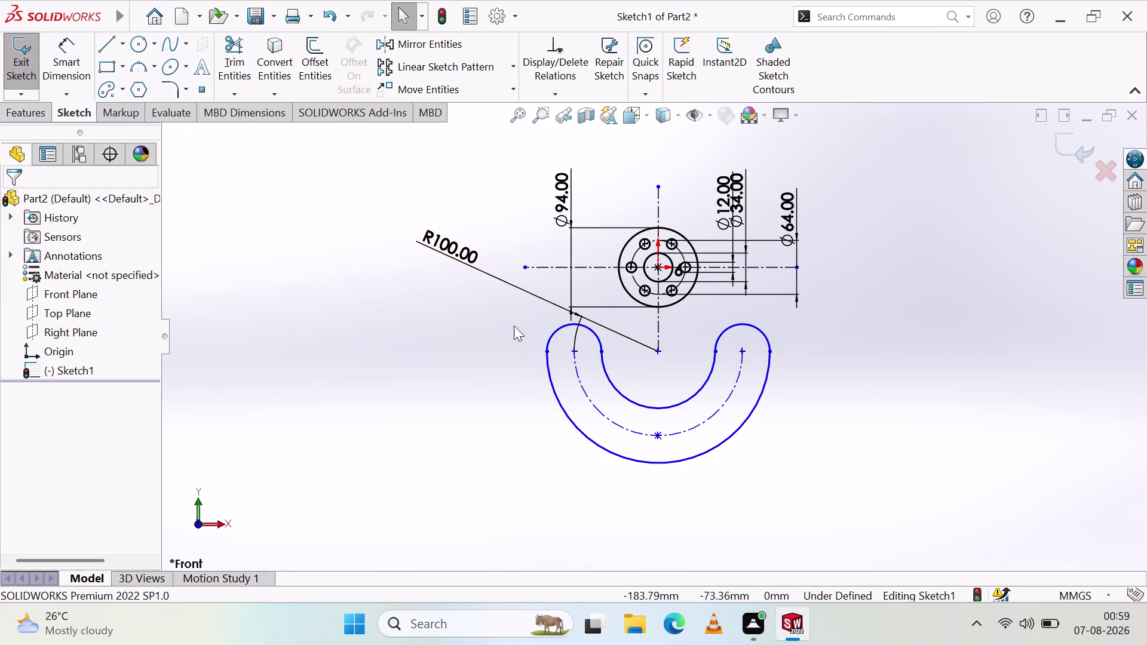
drag(740, 204, 764, 212)
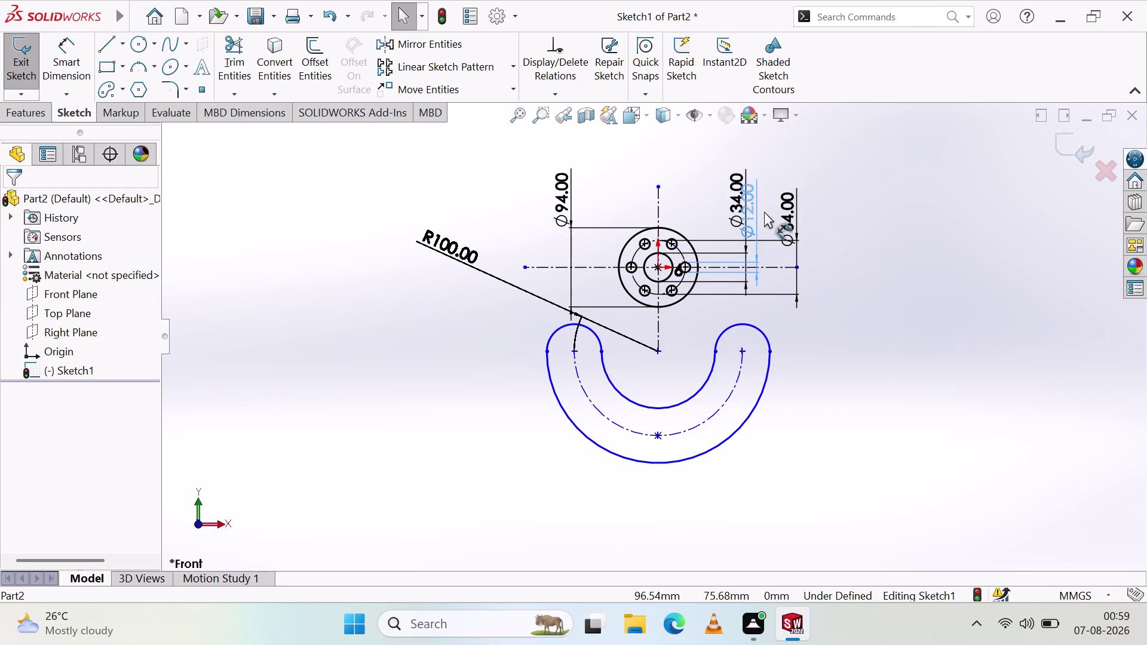
drag(765, 212, 498, 166)
click(471, 324)
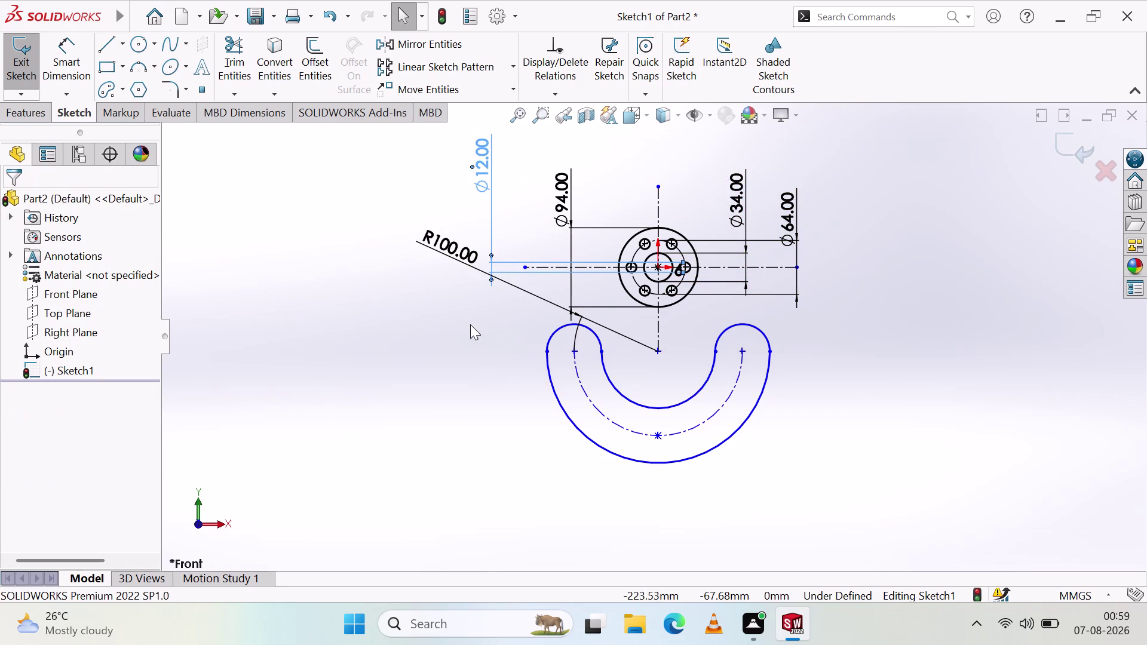
drag(484, 186, 509, 181)
drag(478, 158, 503, 171)
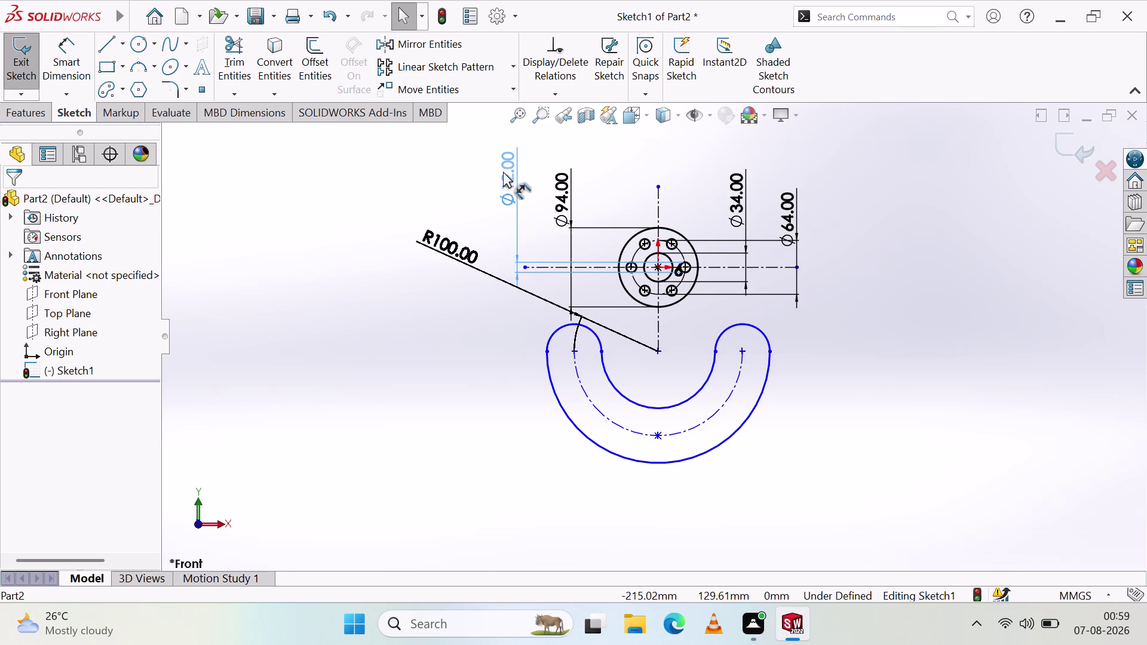
drag(503, 171, 504, 172)
click(456, 382)
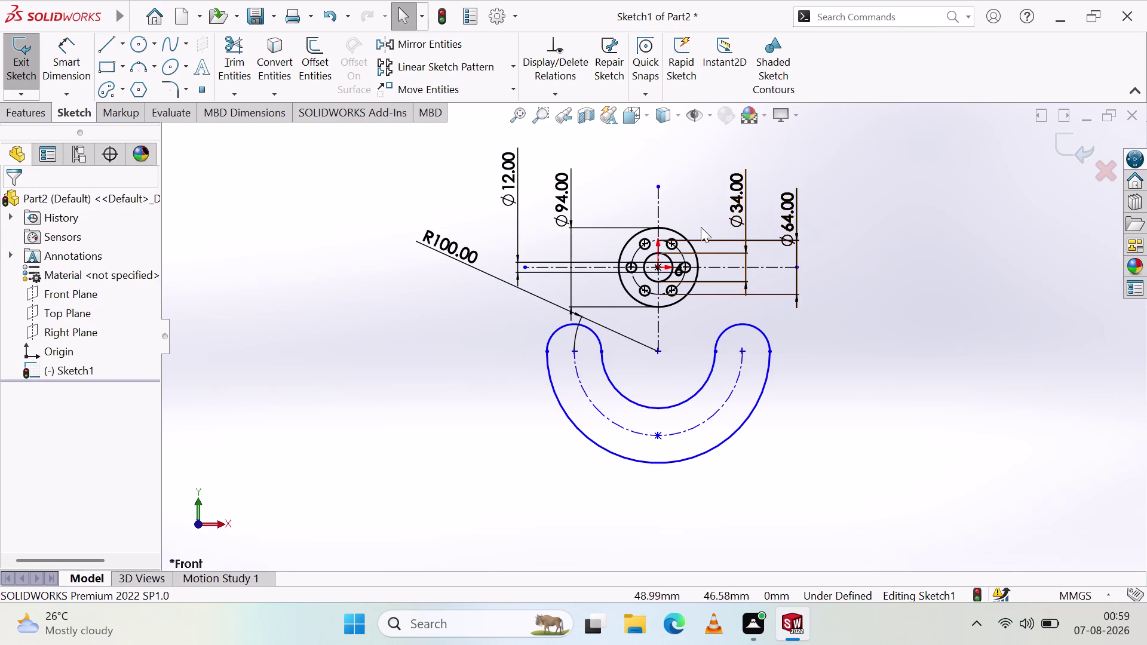
Align the Ø34.00 and Ø64.00 dimensions level on the flange's right side.
drag(743, 198, 735, 185)
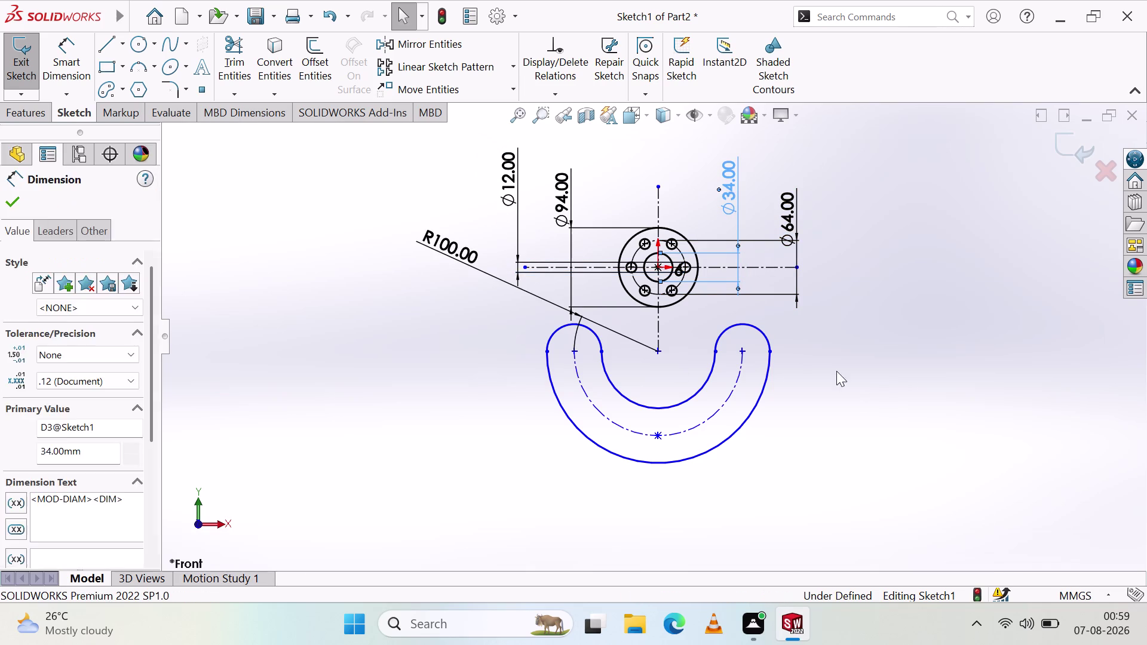
drag(859, 380, 858, 356)
drag(791, 204, 808, 180)
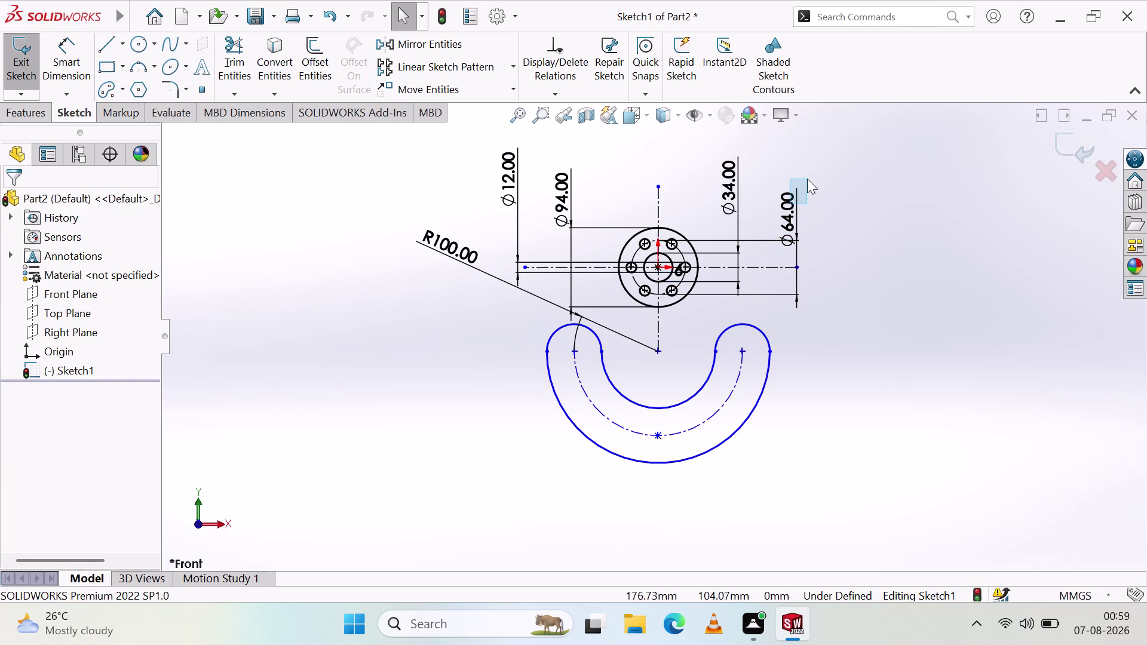
drag(807, 180, 807, 178)
drag(790, 222, 782, 181)
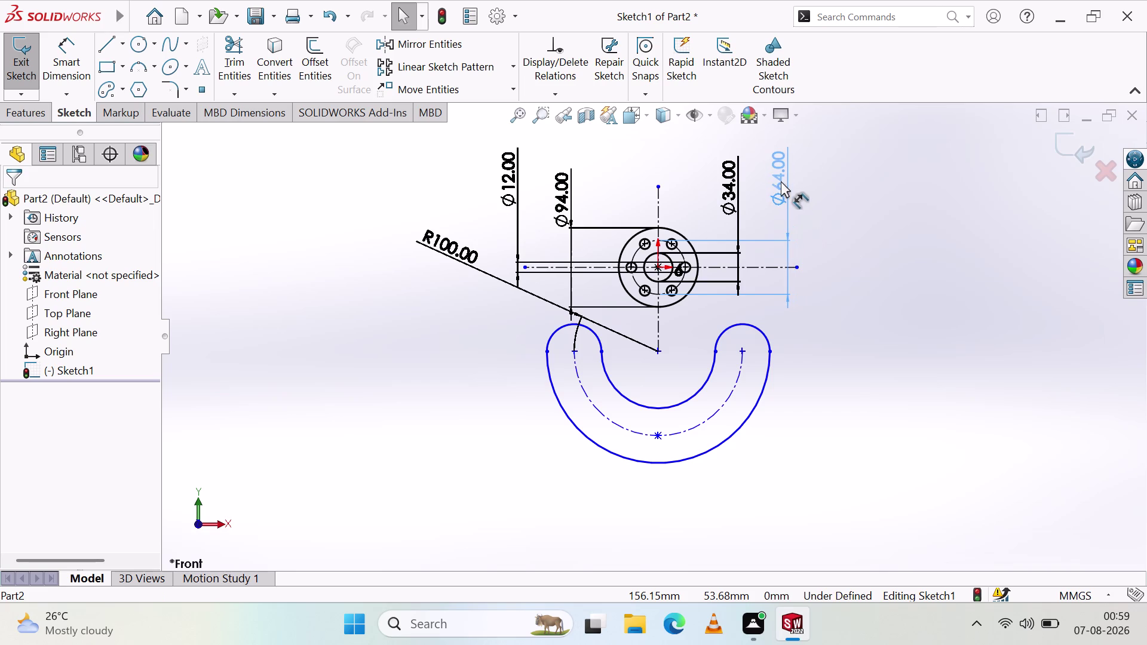
drag(781, 182, 780, 180)
click(878, 349)
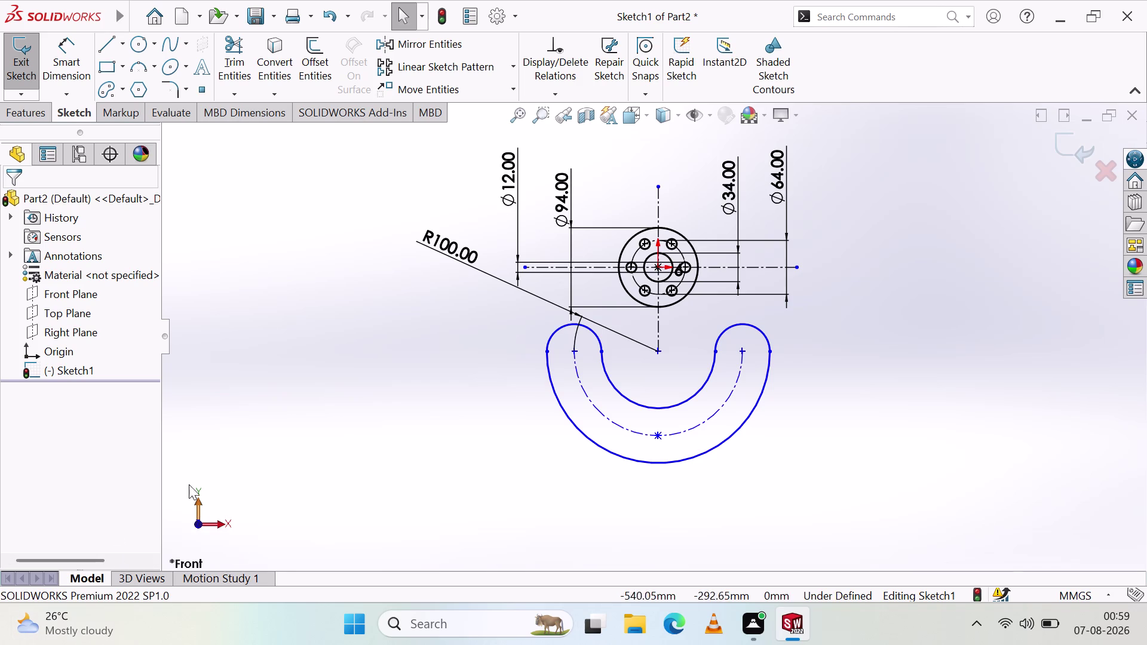
Start a new Centerpoint Arc Slot.
scroll(down, 3)
scroll(down, 3)
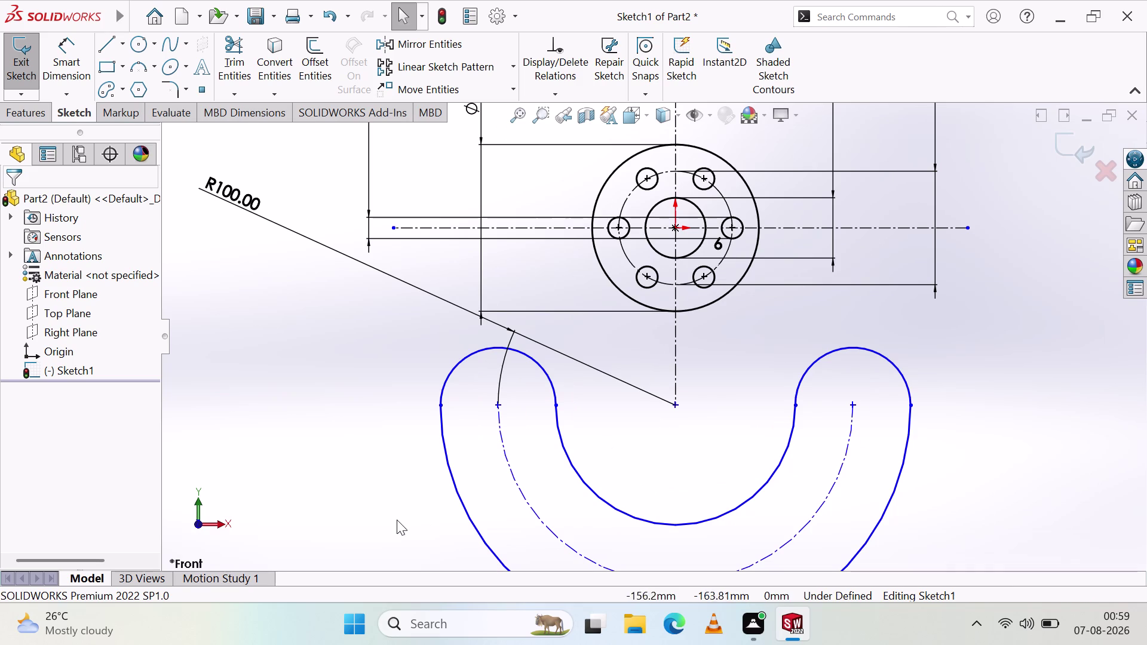
click(108, 87)
scroll(up, 3)
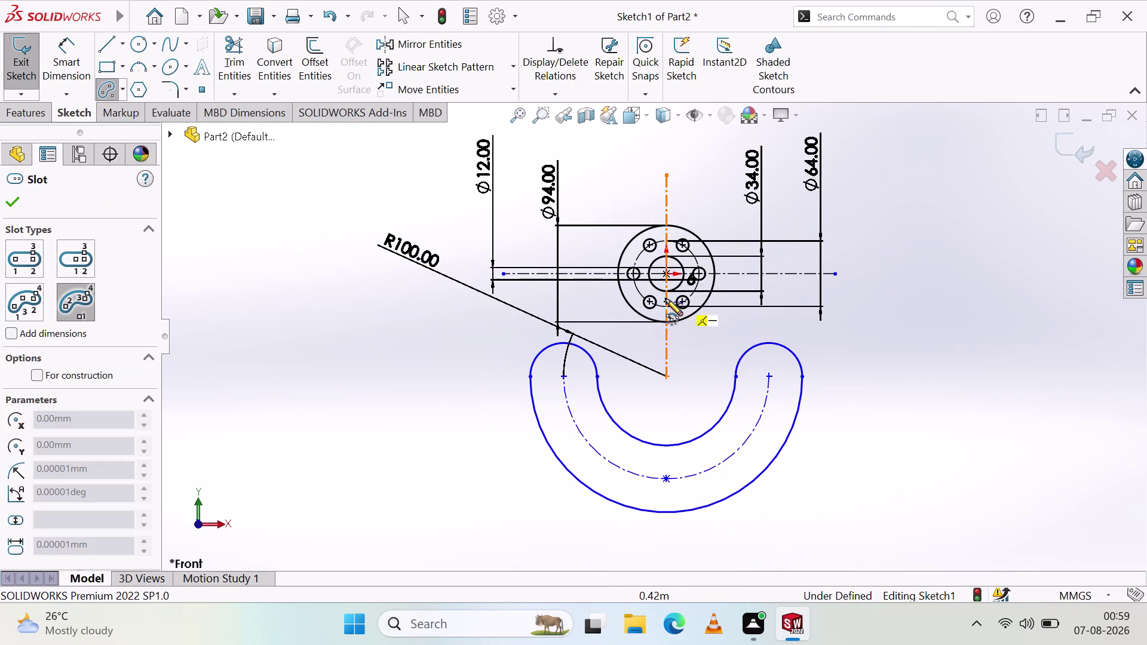